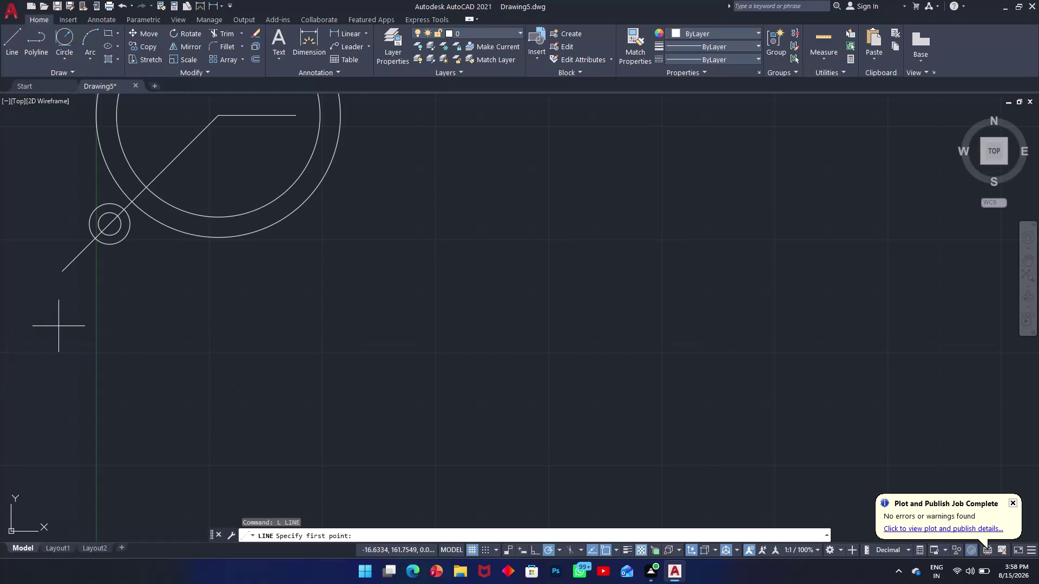
Pan the view to centre the circles, abandoning a stray line start.
middle_drag(59, 325, 274, 331)
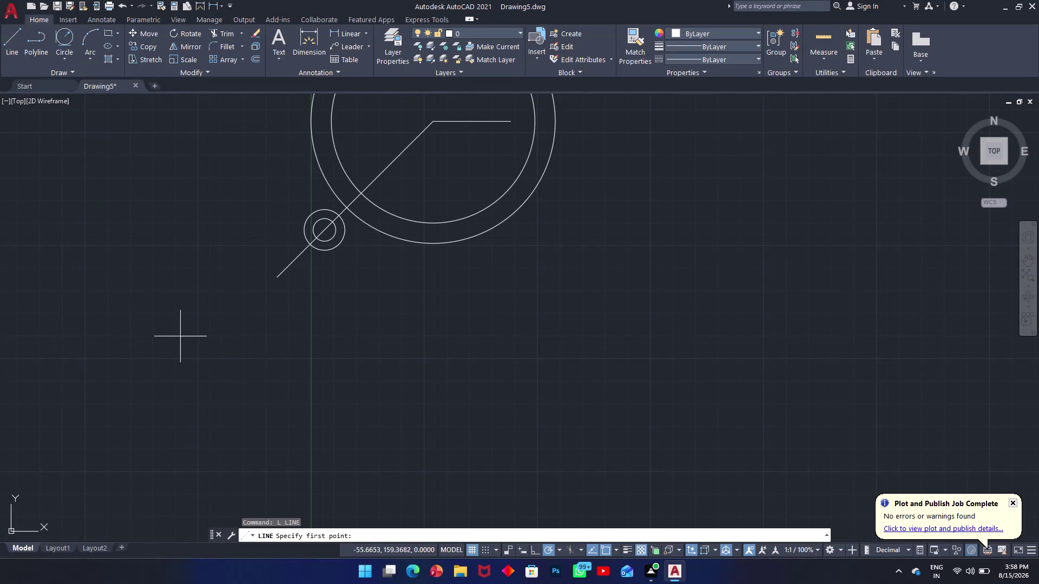
click(244, 302)
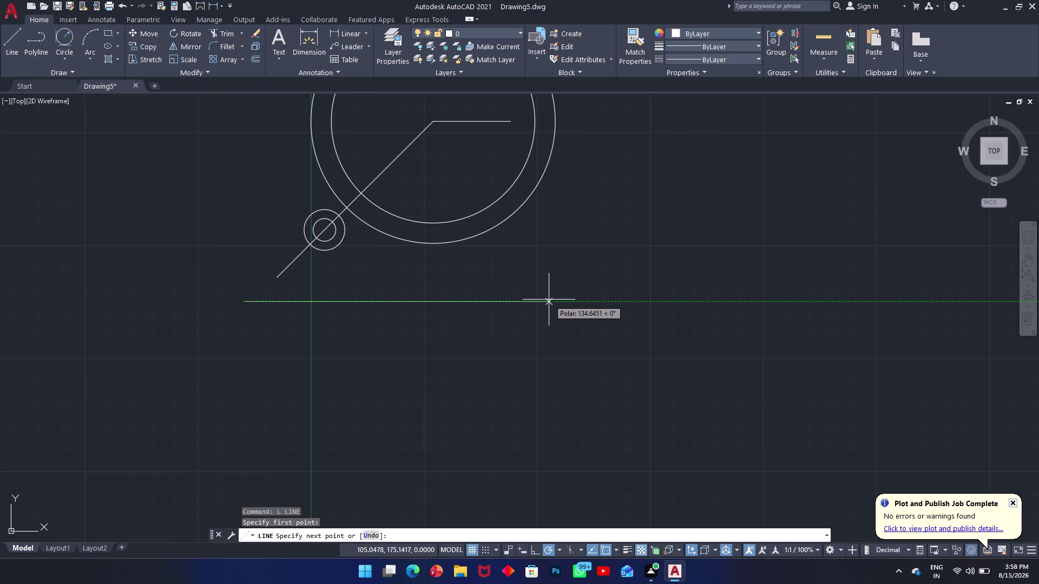
key(Escape)
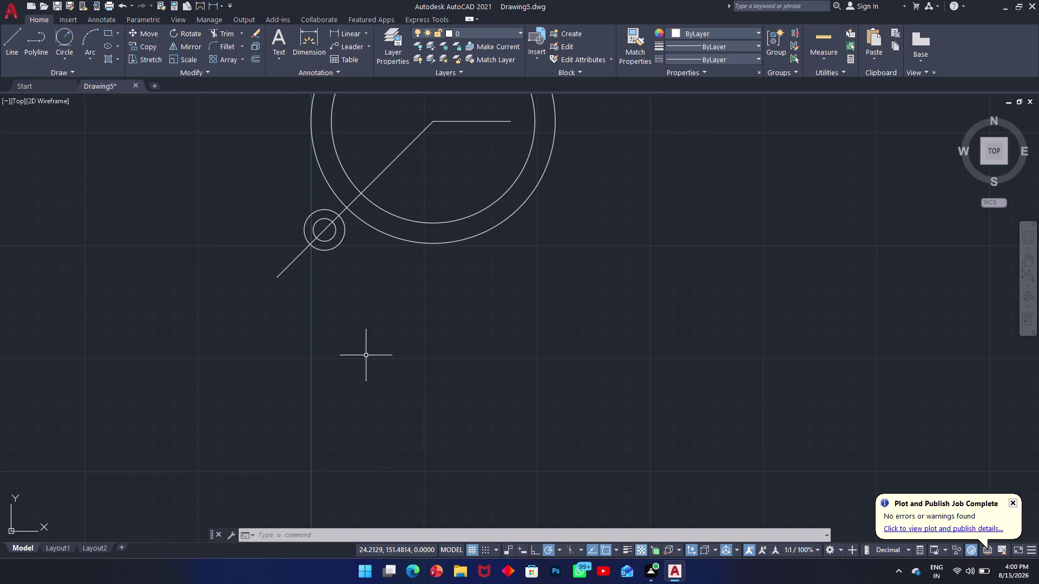
scroll(down, 3)
middle_drag(491, 329, 515, 487)
scroll(up, 3)
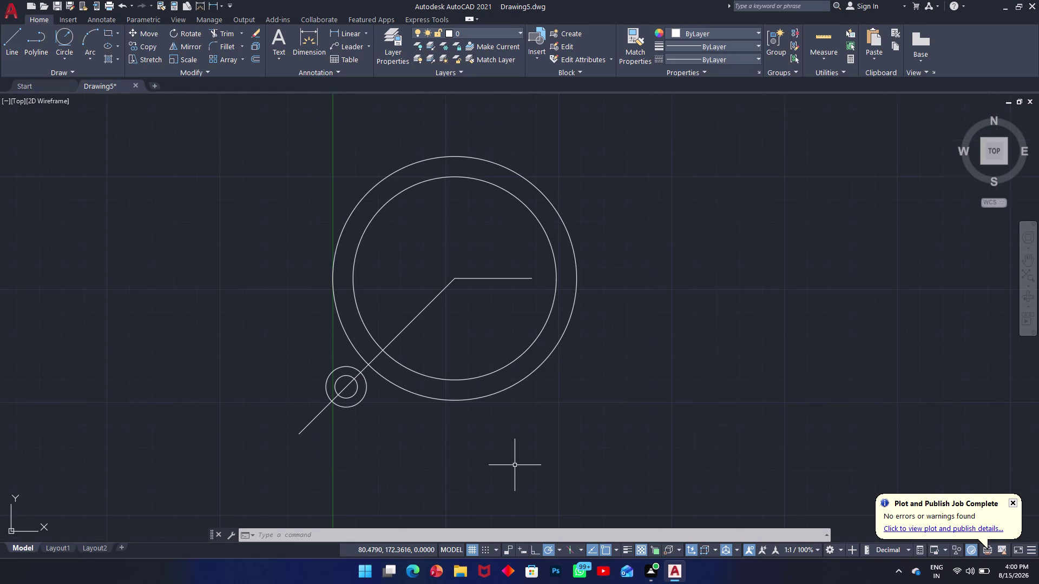
Start a line at the outer circle's left edge with Ortho on, then cancel it.
text(l)
key(space)
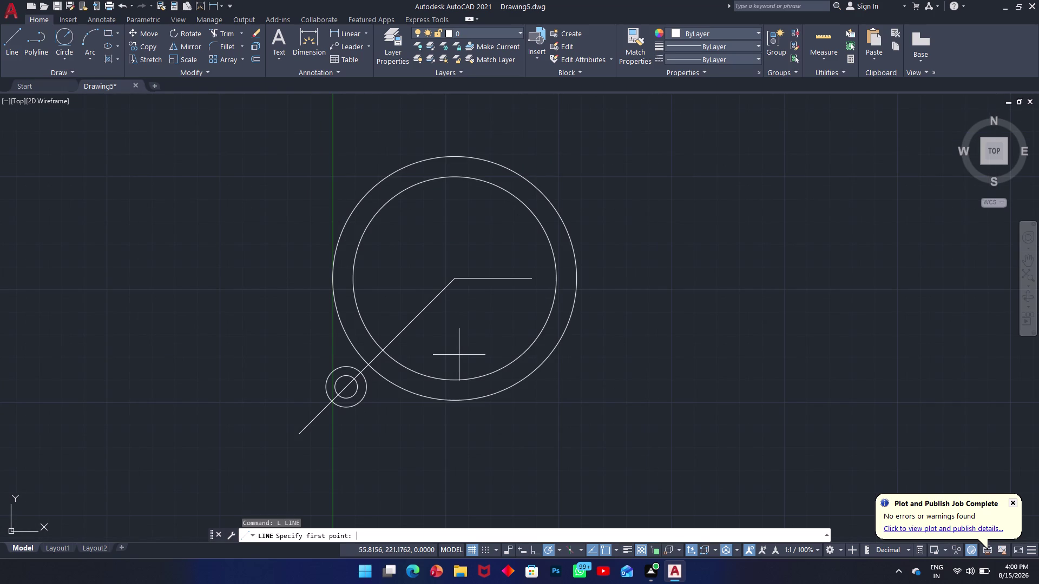
click(333, 279)
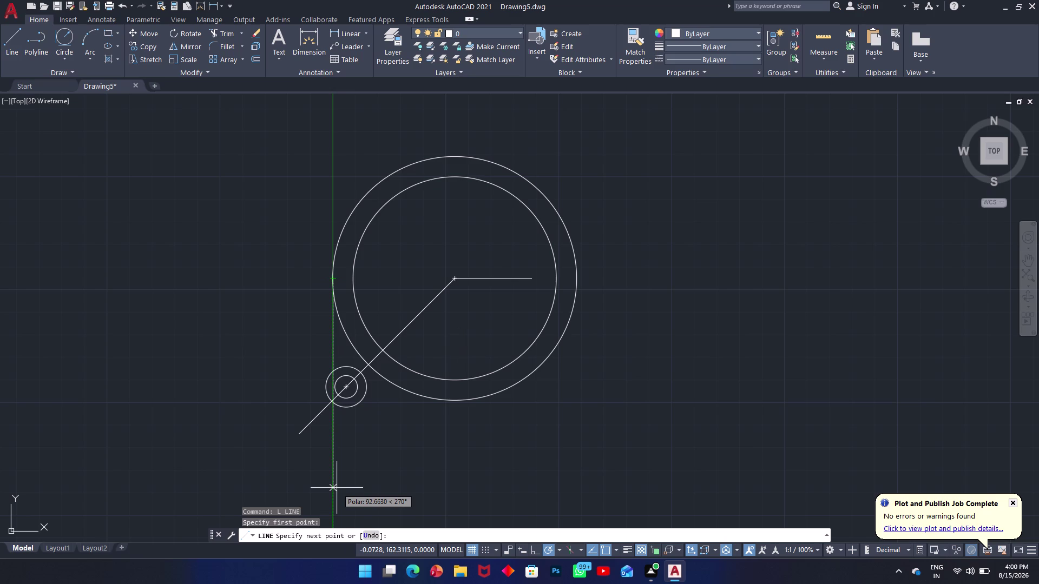
key(F8)
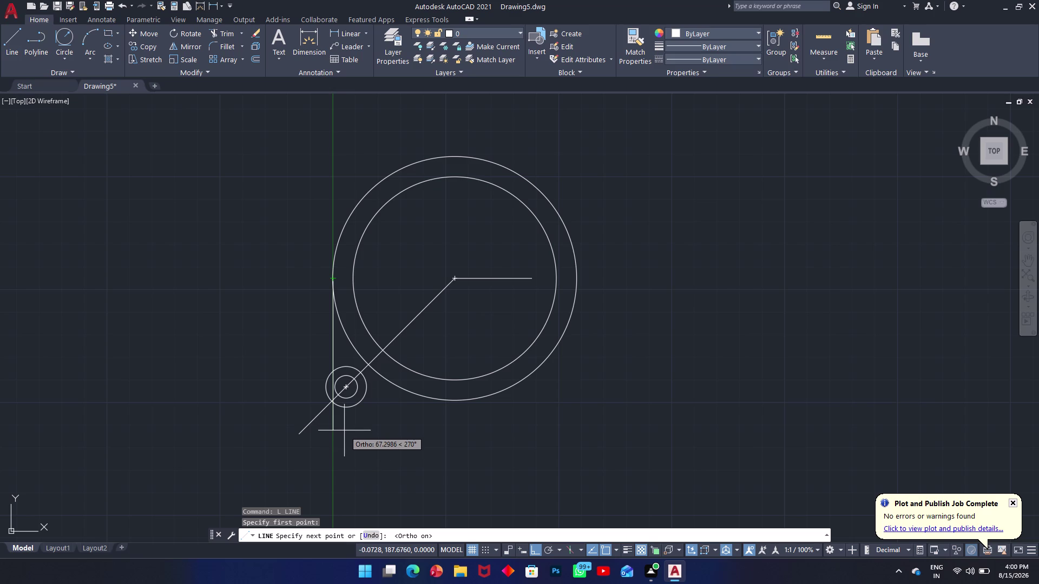
key(Escape)
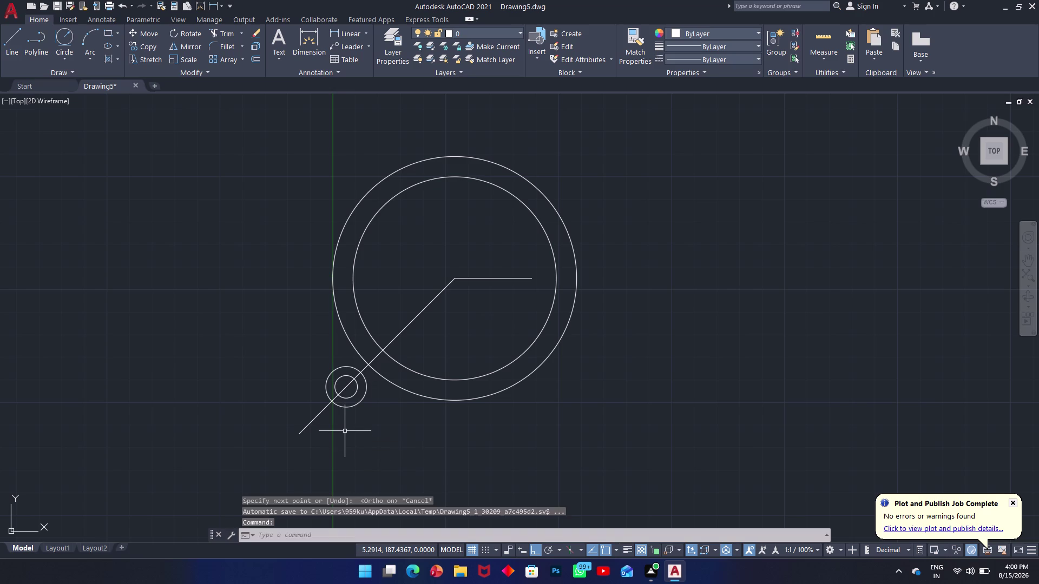
Retry starting the line near the circles' centre several times, then cancel.
key(space)
key(space)
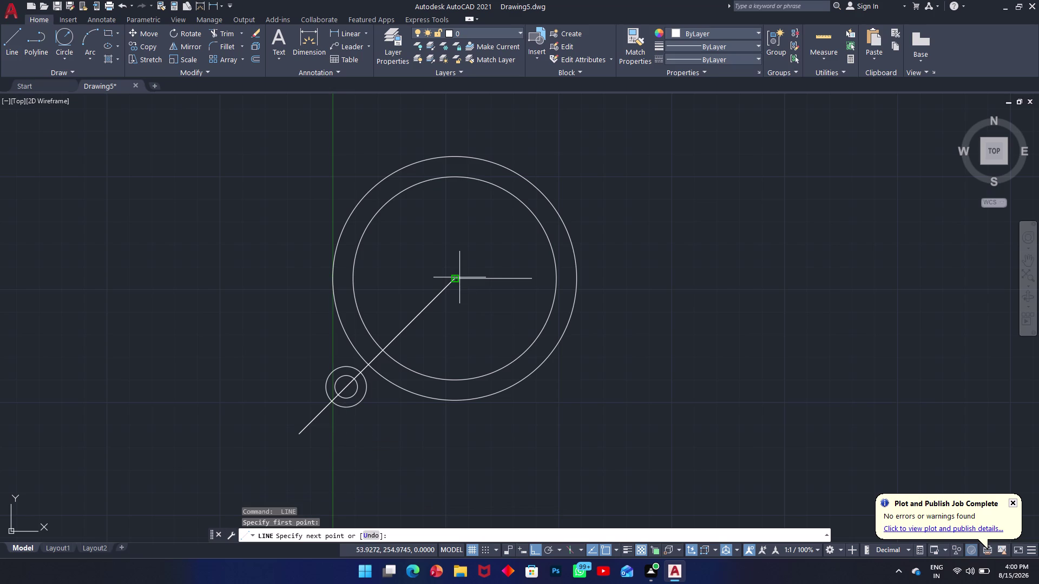
key(Escape)
key(space)
text(b)
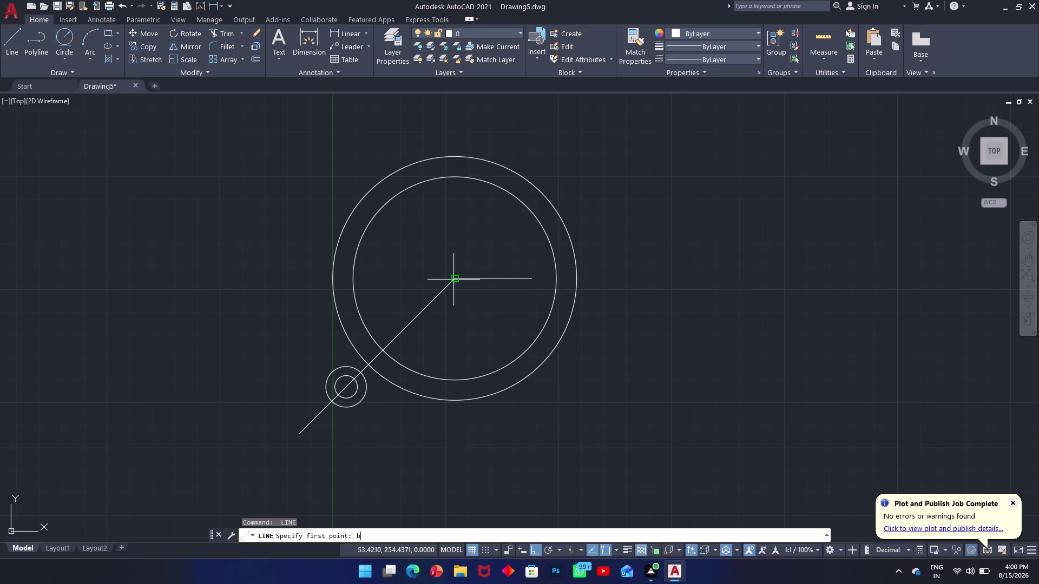
click(453, 279)
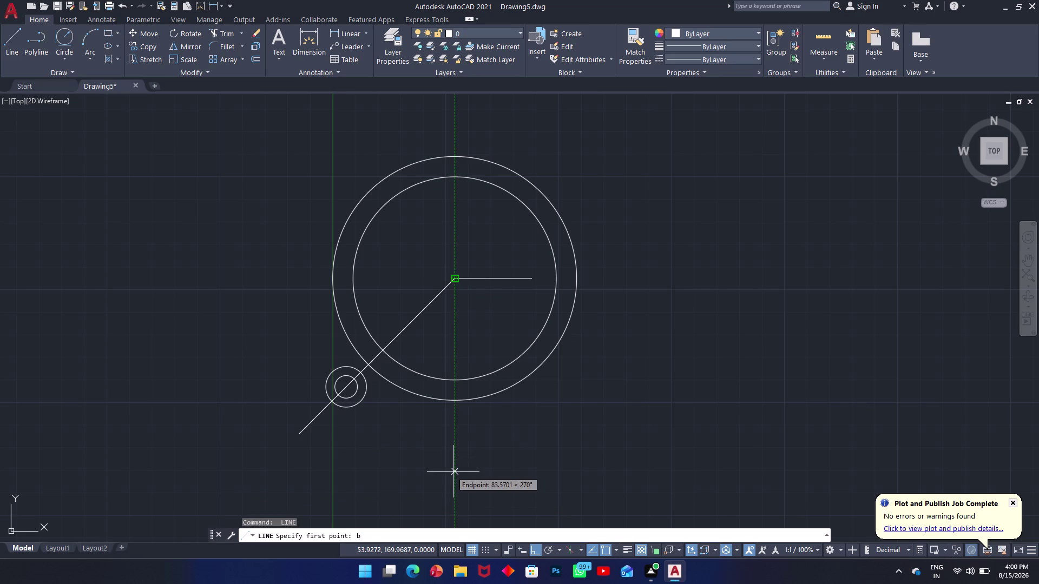
click(456, 278)
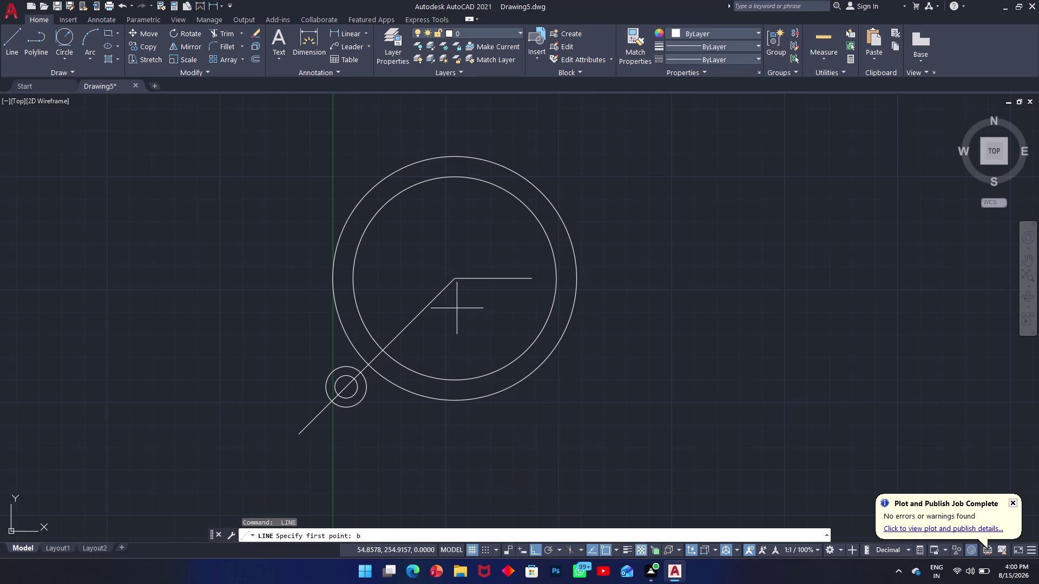
click(458, 277)
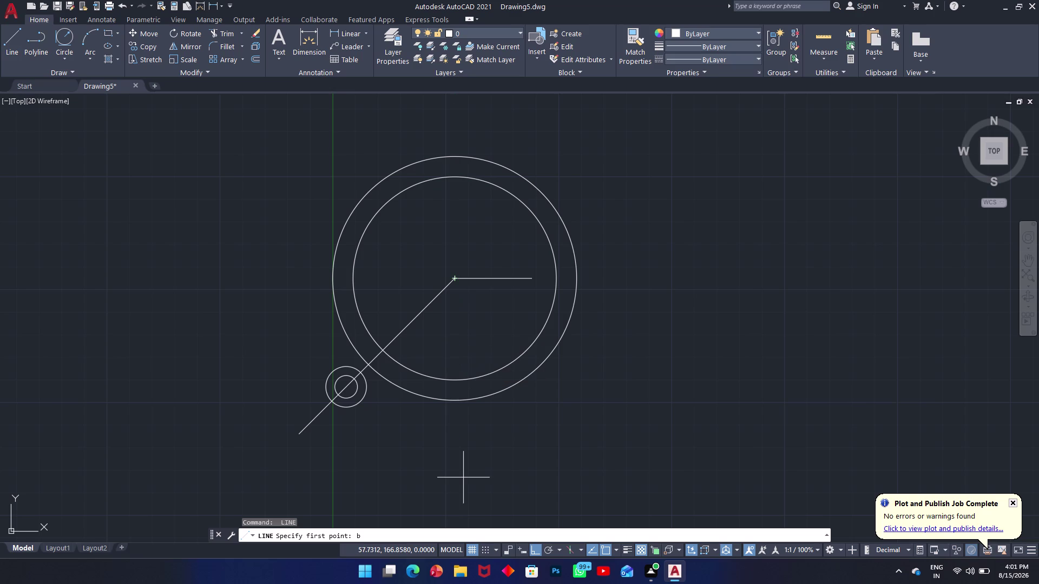
click(456, 276)
key(Escape)
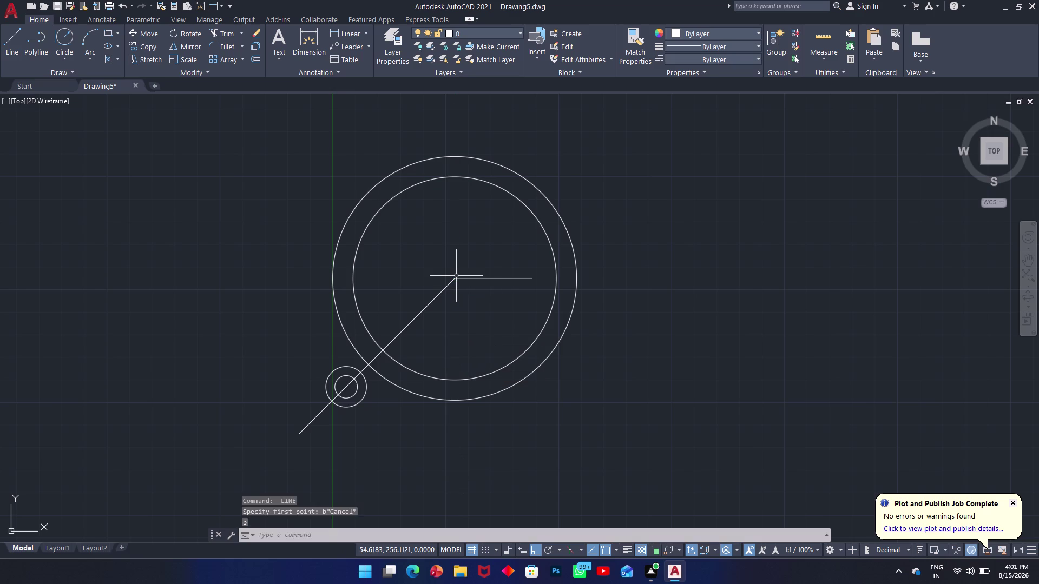
Draw a 76-unit vertical line straight down from the circles' centre.
key(space)
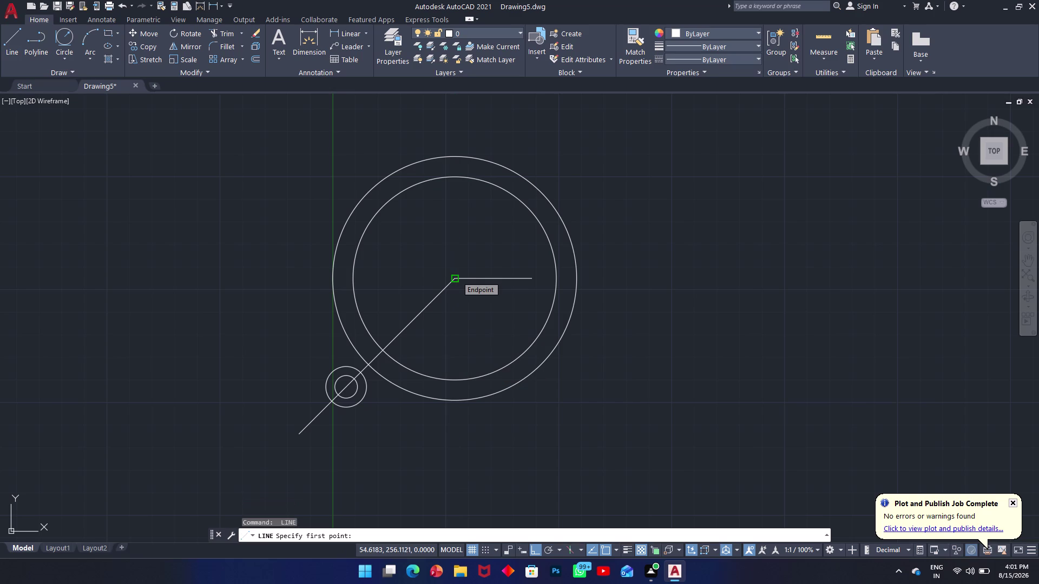
click(456, 280)
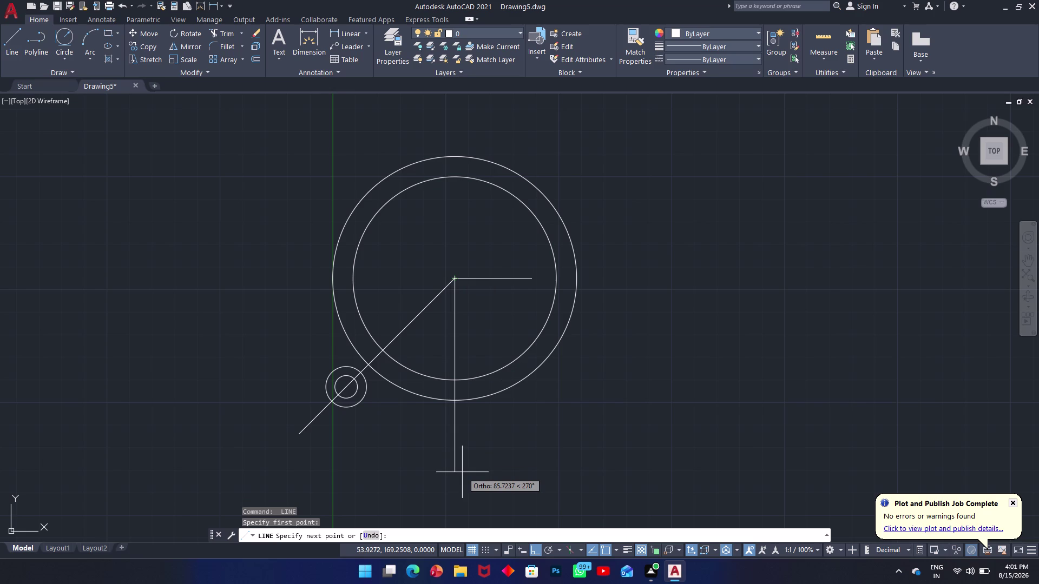
text(7)
text(6)
key(Return)
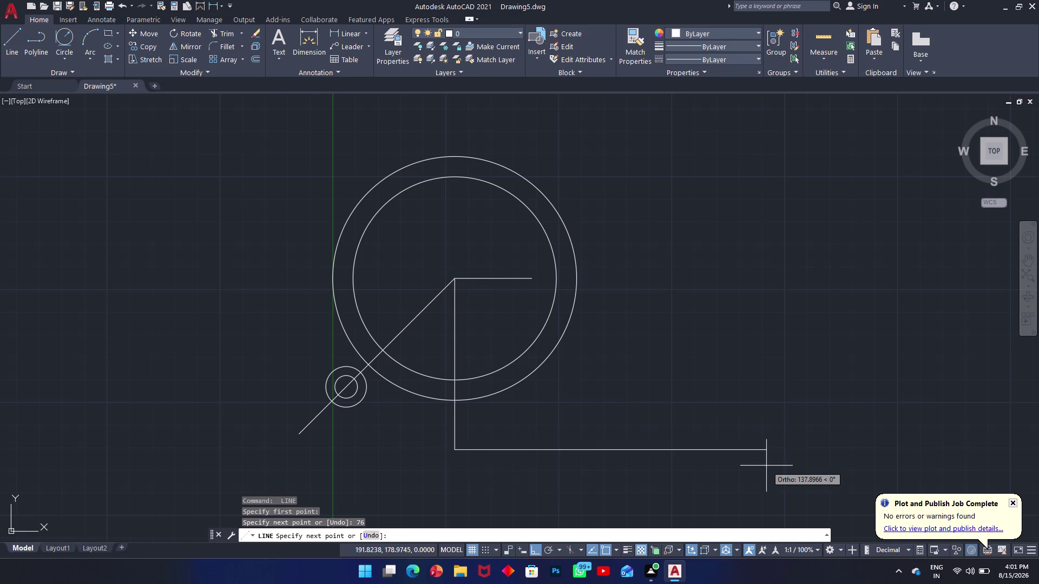
key(Escape)
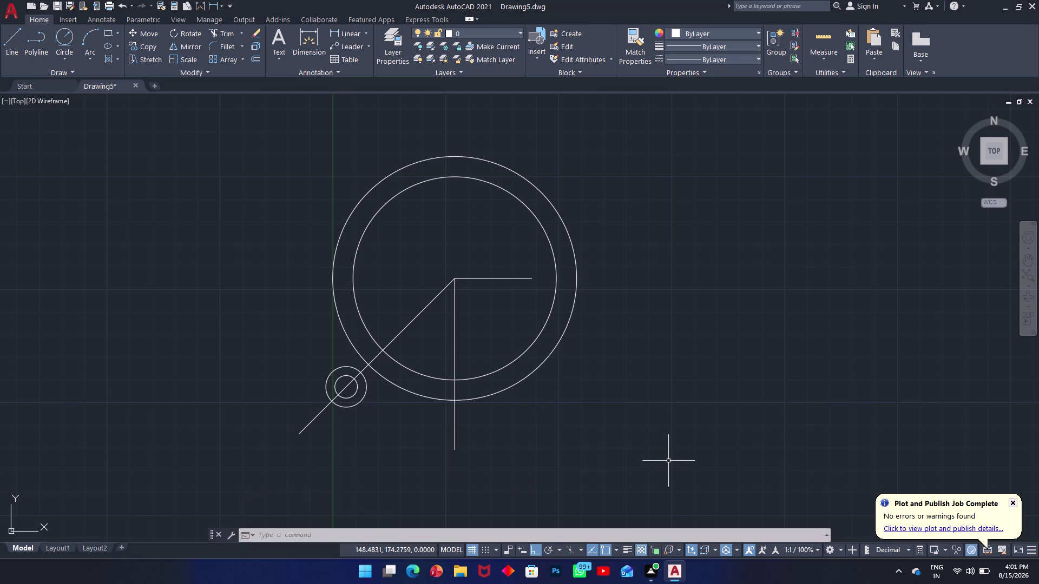
Start a rectangle right of the circles, sized by dimensions.
text(re)
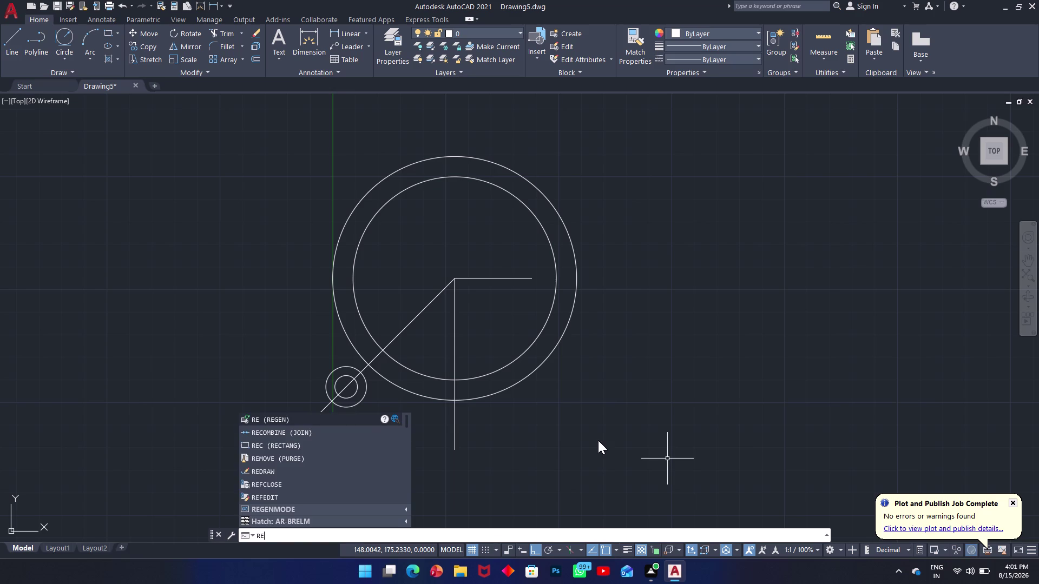
text(c)
key(space)
click(687, 370)
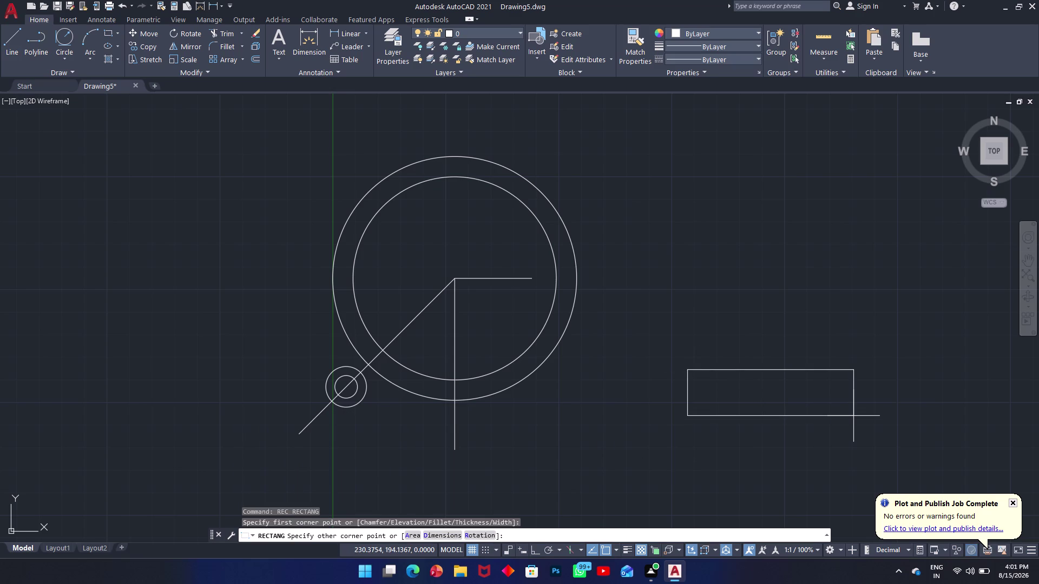
text(d)
key(space)
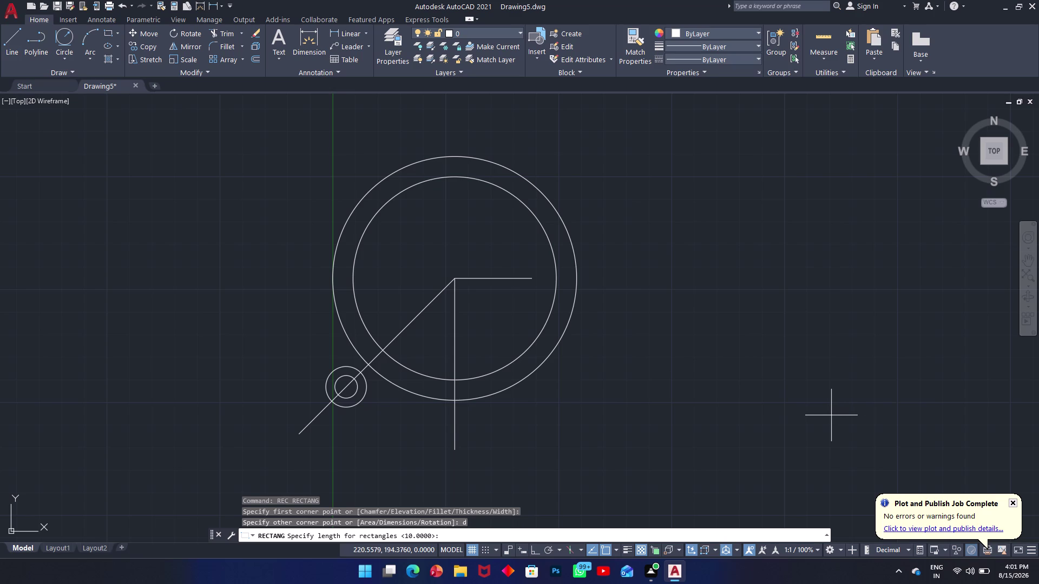
Give the rectangle length 178 and width 16, place it, and pan to view it.
text(17)
text(8)
key(Return)
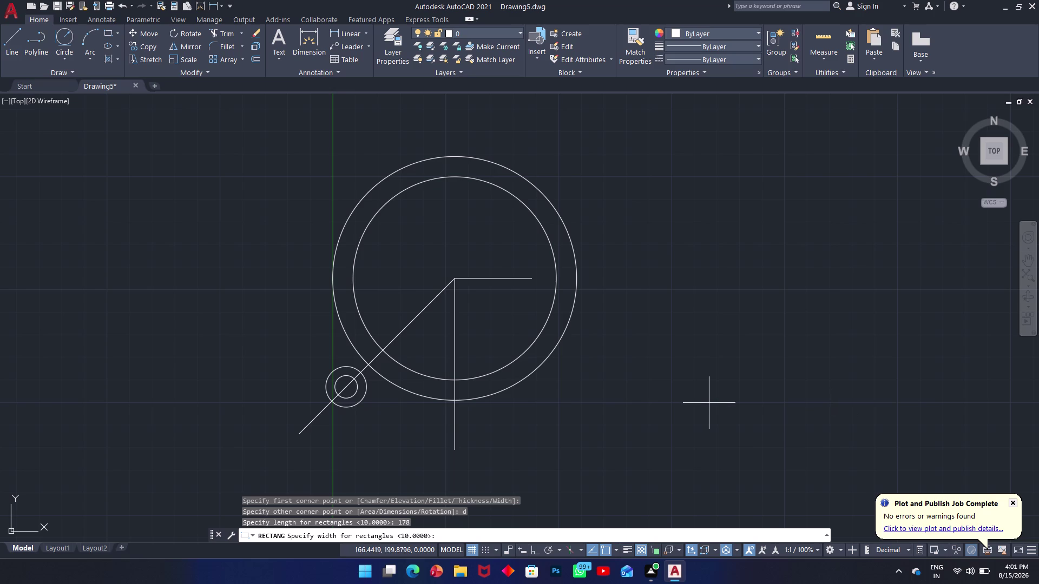
text(16)
key(Return)
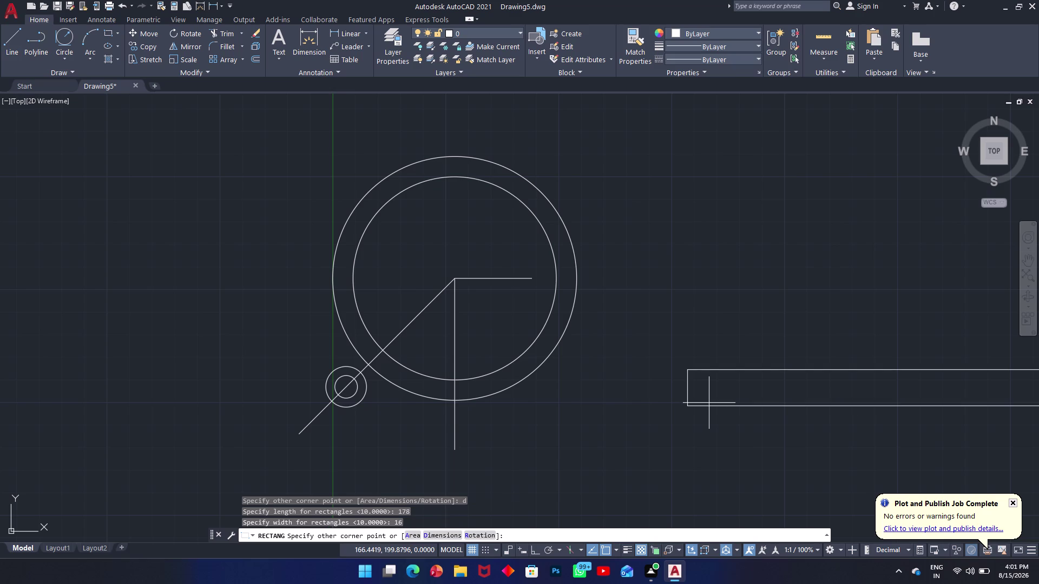
click(773, 394)
middle_drag(752, 333, 612, 312)
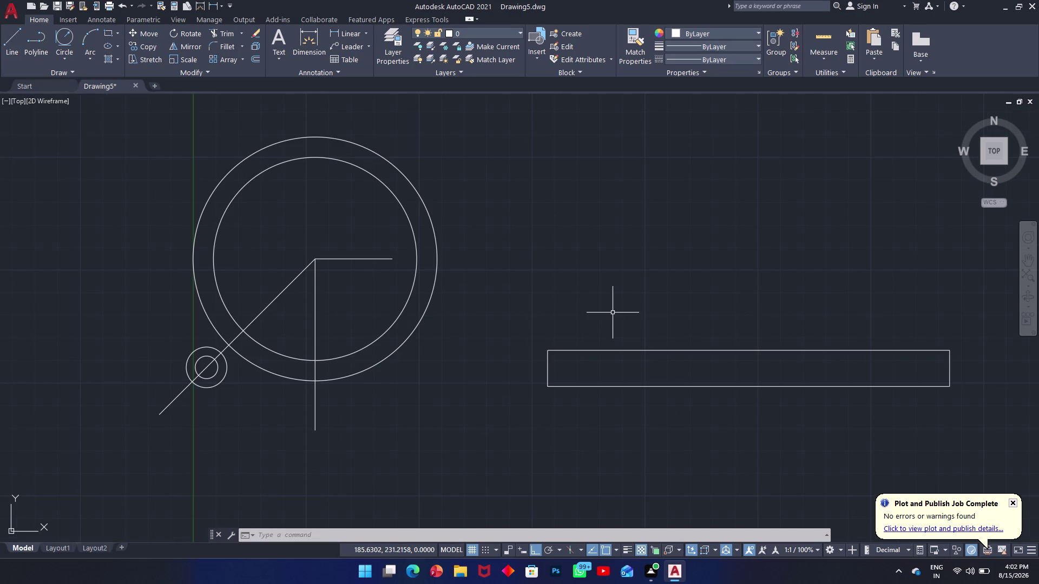
click(992, 310)
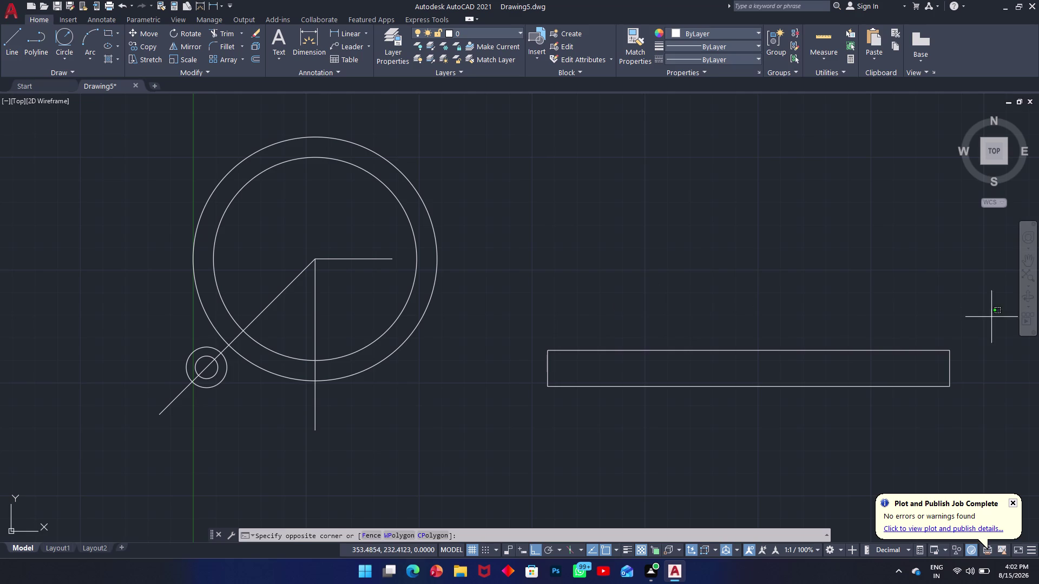
Move the 178 by 16 rectangle by its bottom midpoint to the vertical line's lower end.
click(499, 420)
text(m)
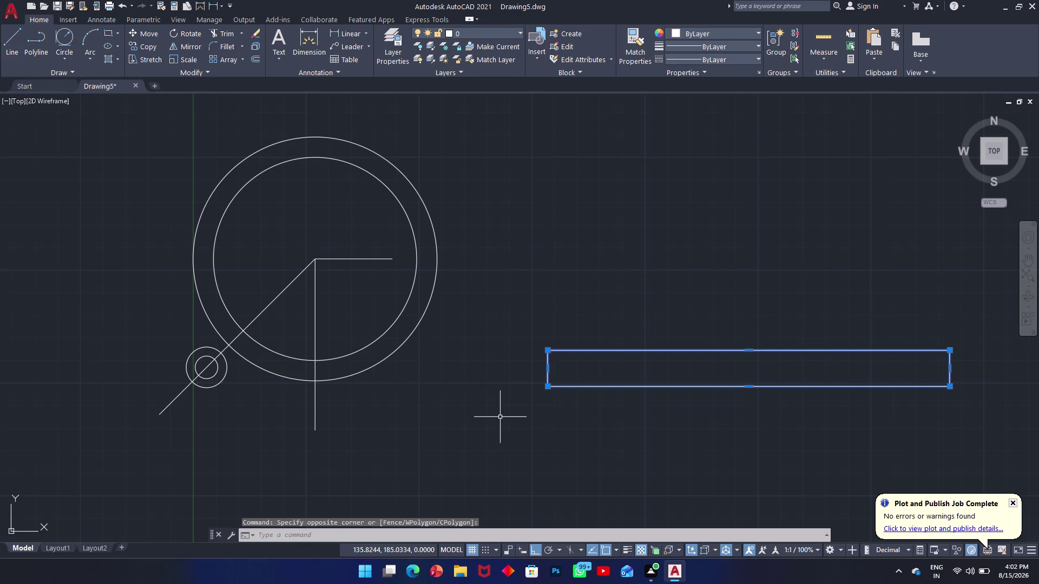
key(space)
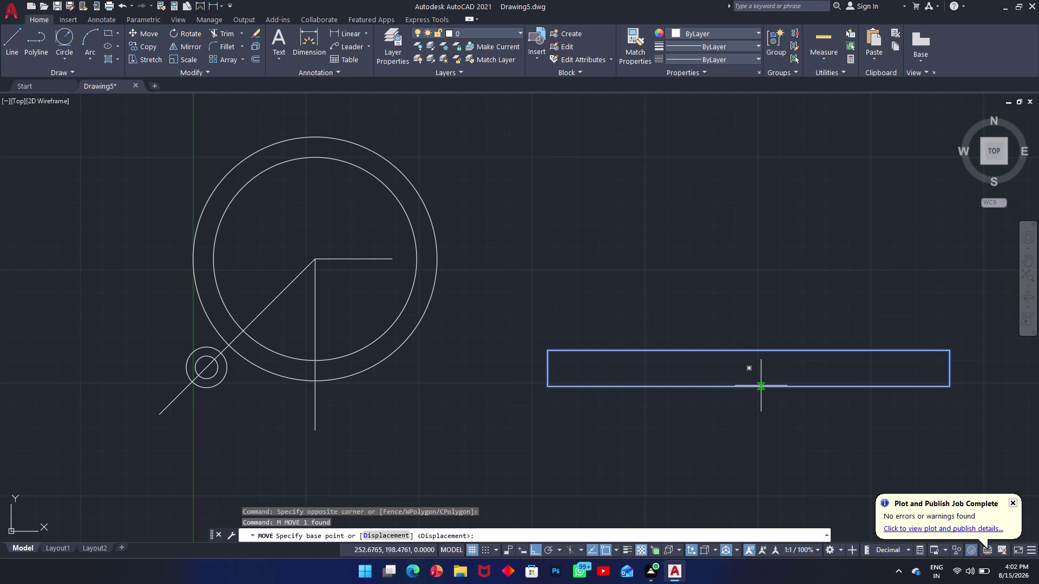
click(749, 387)
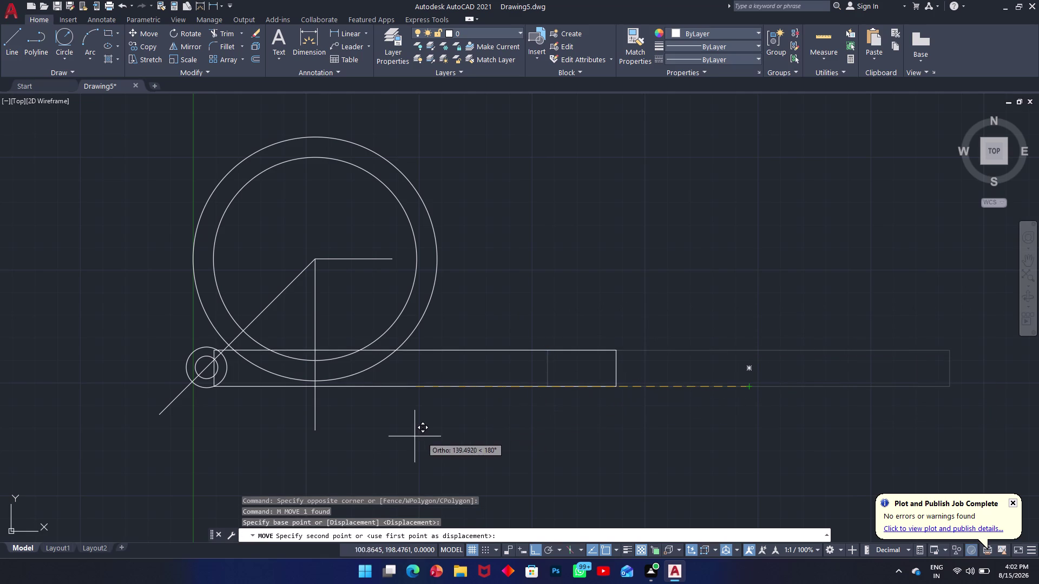
click(313, 429)
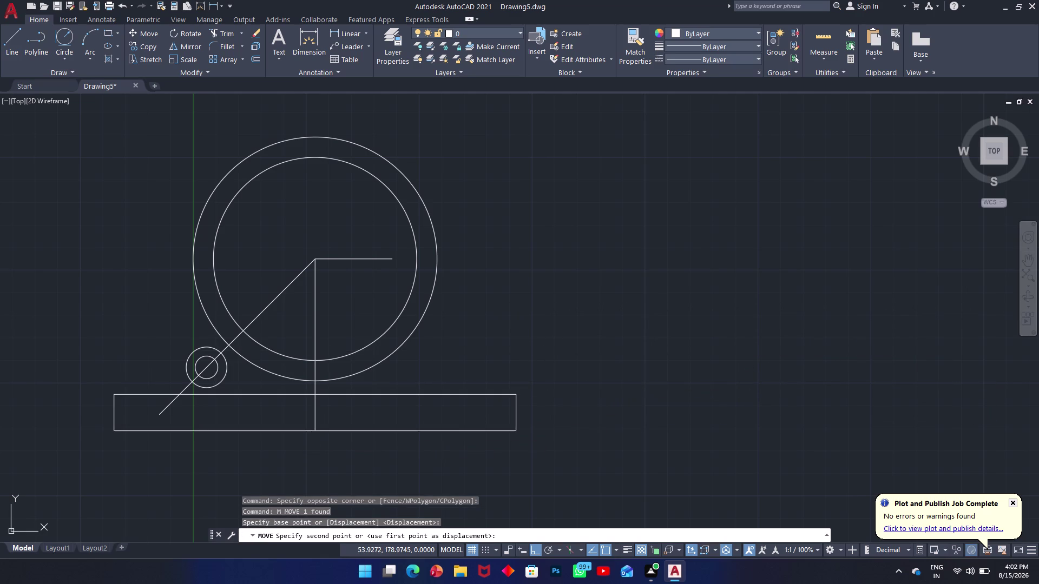
key(Escape)
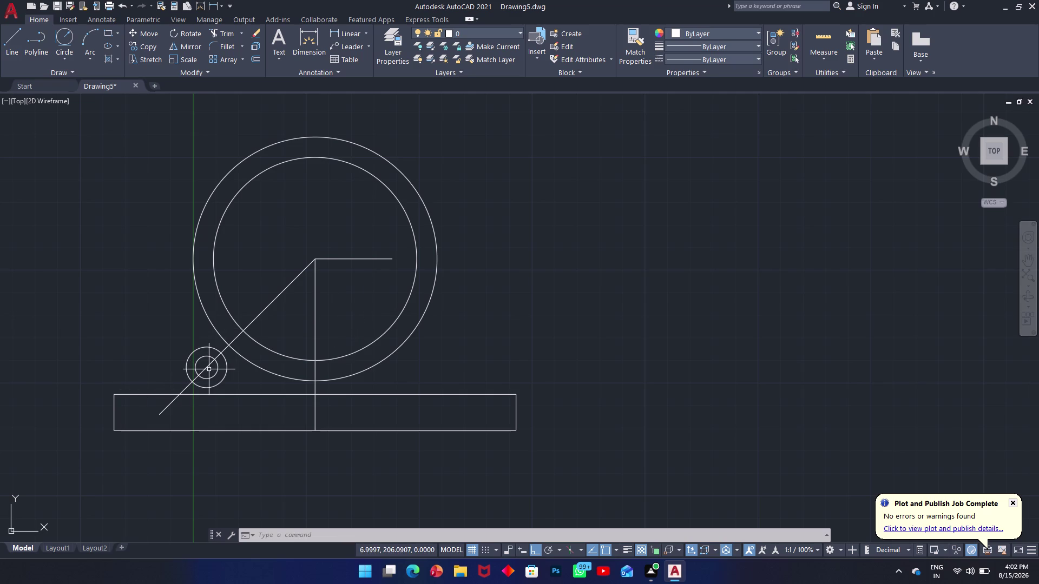
click(230, 371)
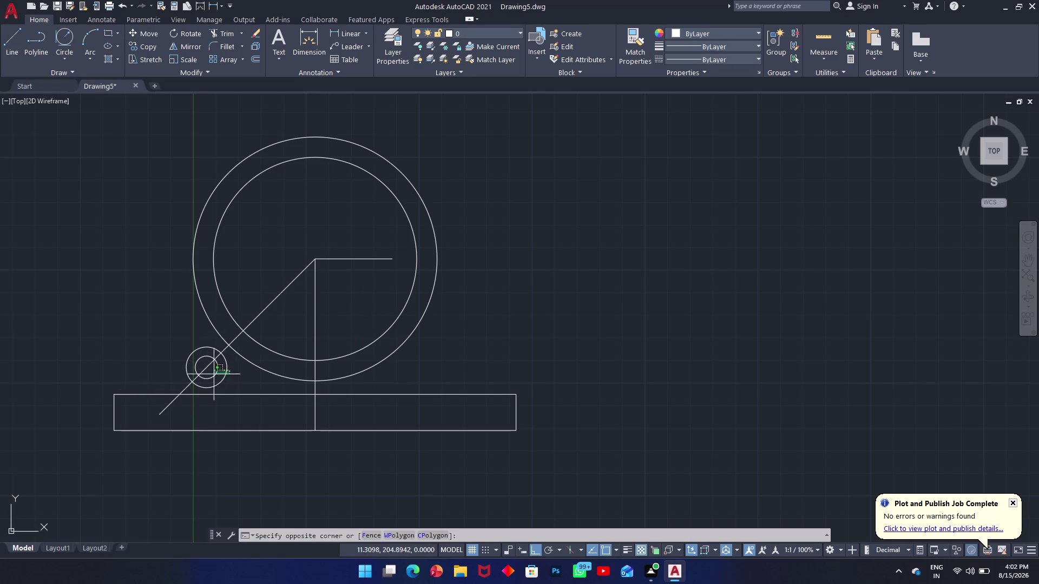
Move the small concentric circles to the right, clear of the large circles.
click(208, 379)
text(m)
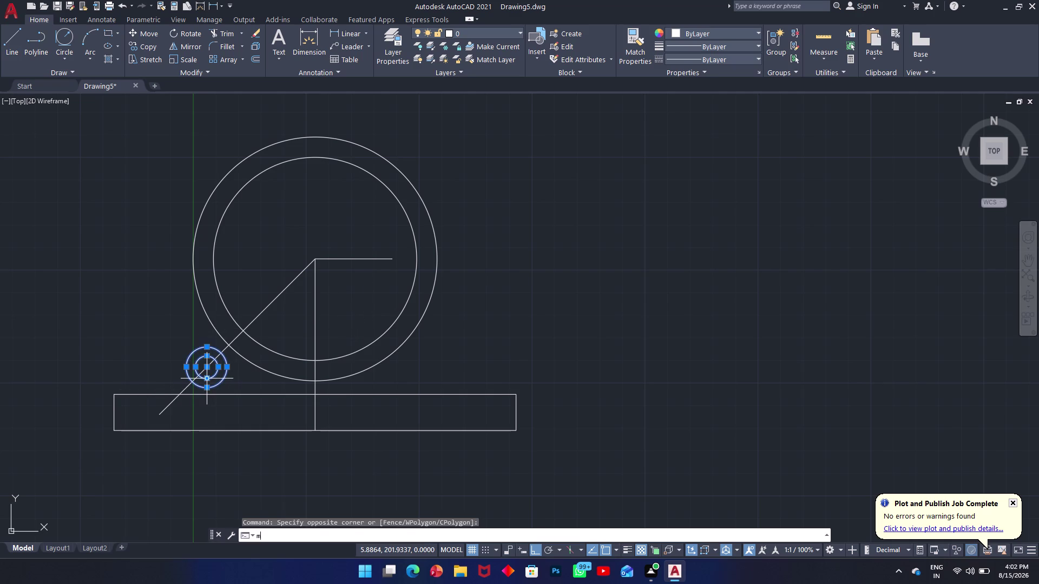
key(space)
click(206, 364)
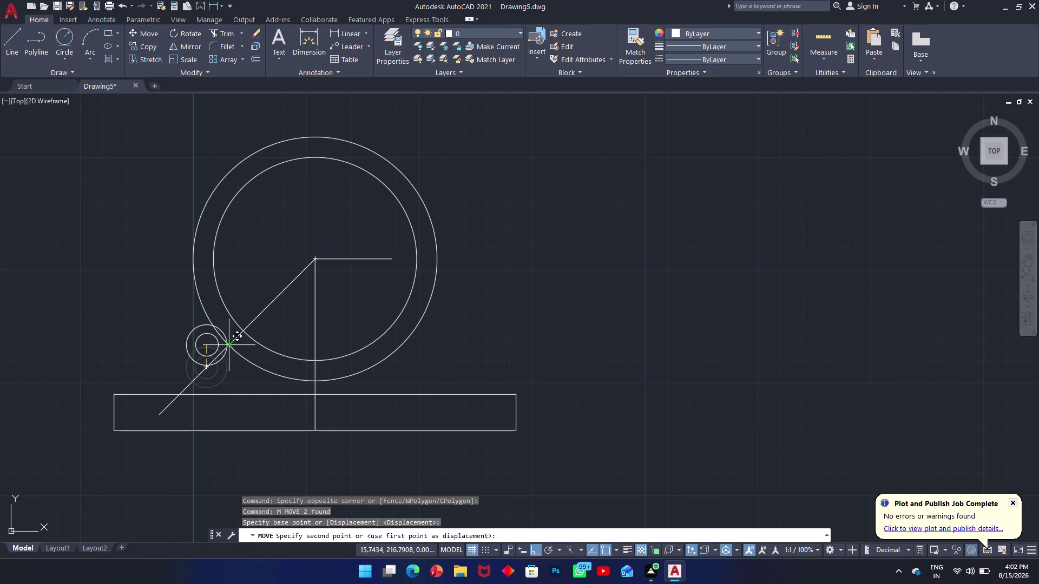
click(623, 315)
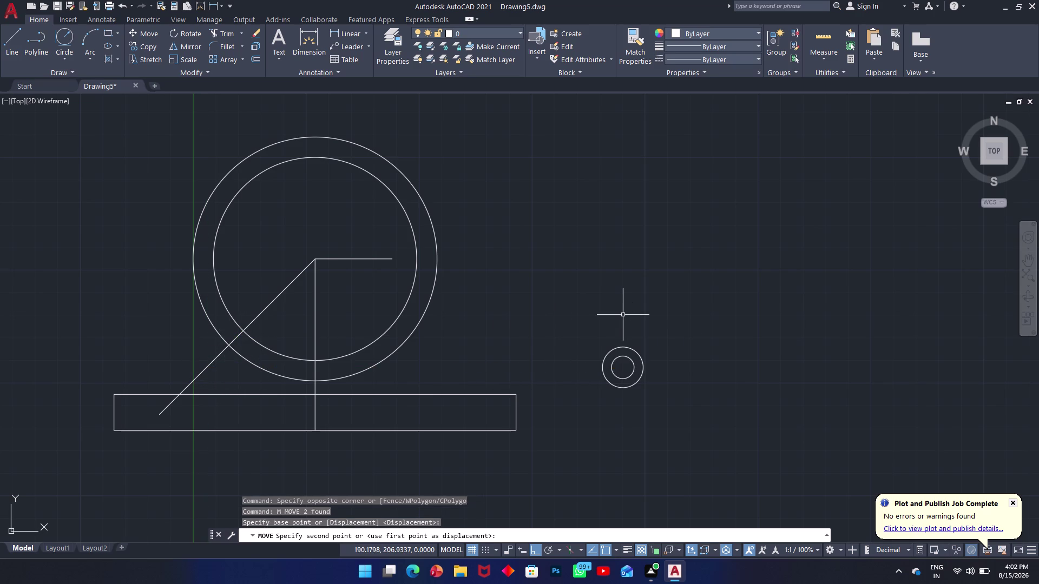
key(Escape)
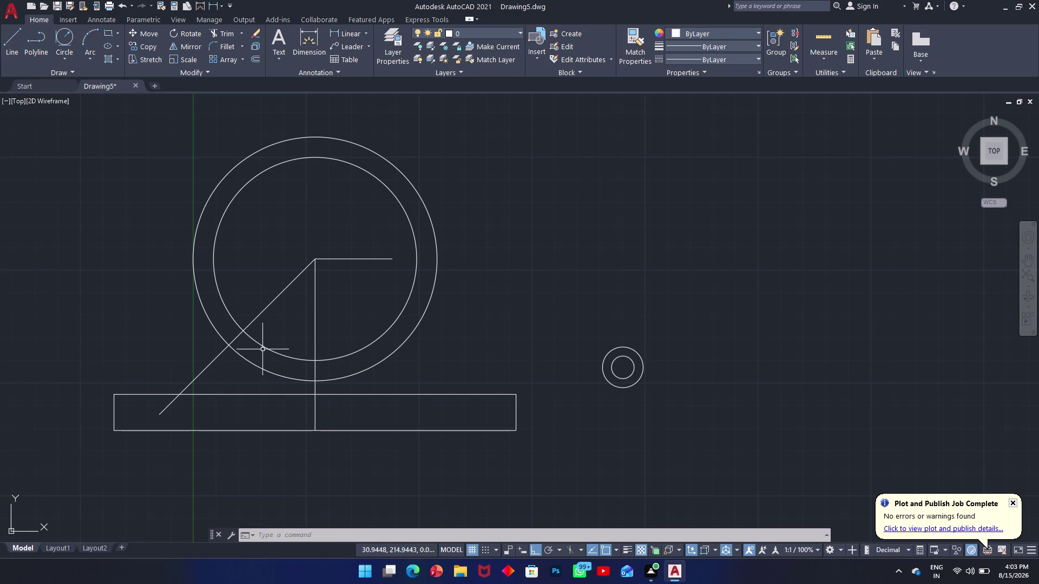
middle_drag(267, 255, 277, 414)
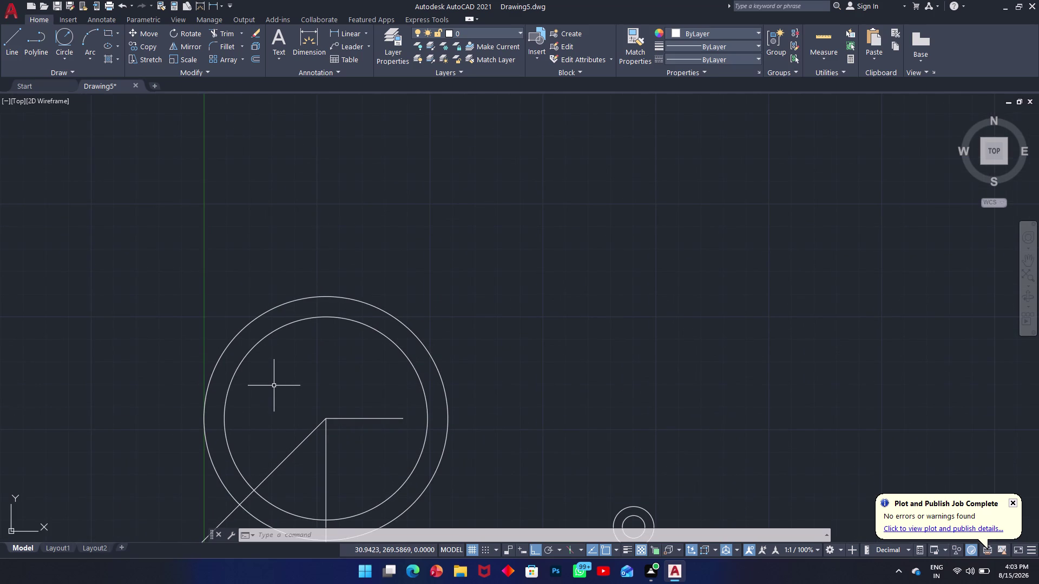
Draw a 76-unit vertical line straight up from the large circles' centre.
text(l)
key(space)
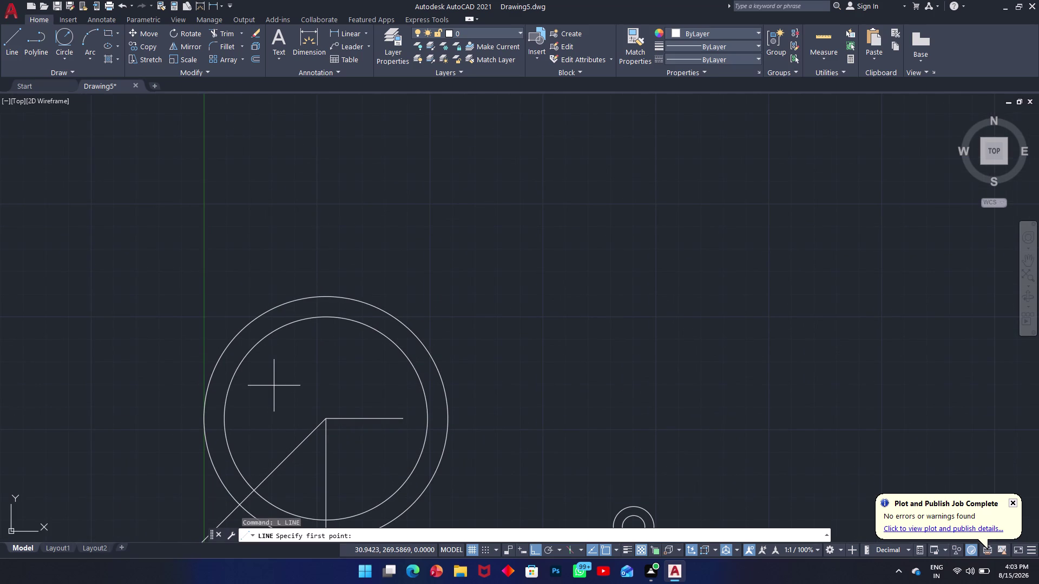
drag(325, 419, 323, 412)
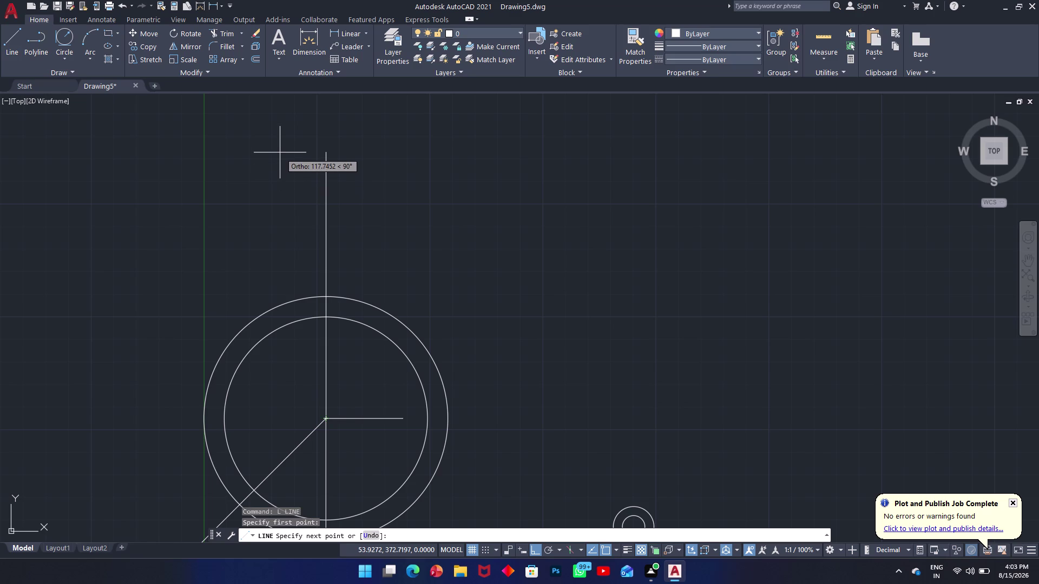
text(76)
key(Return)
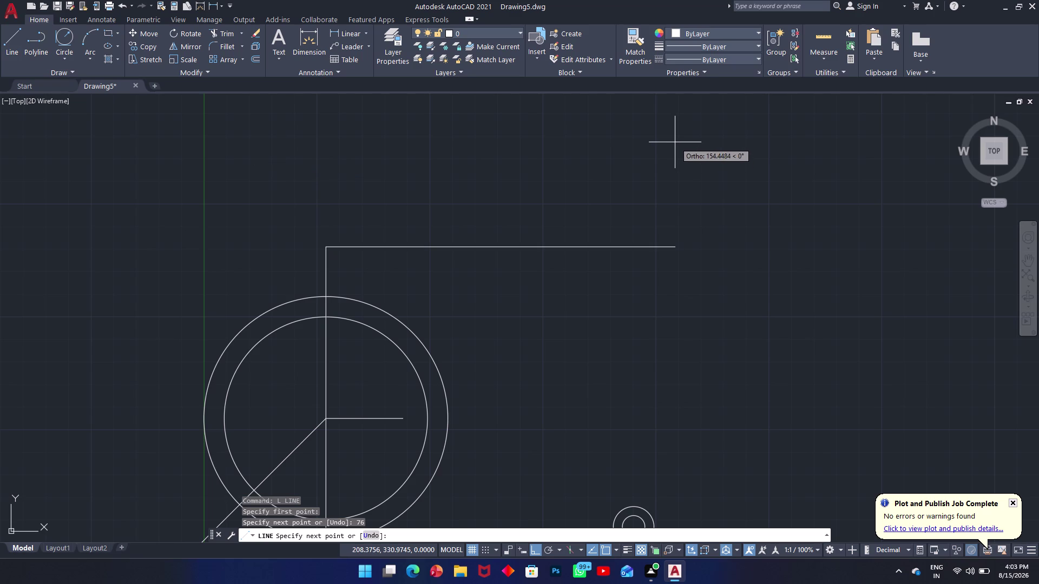
key(Escape)
Abandon a mistyped rectangle command.
text(r)
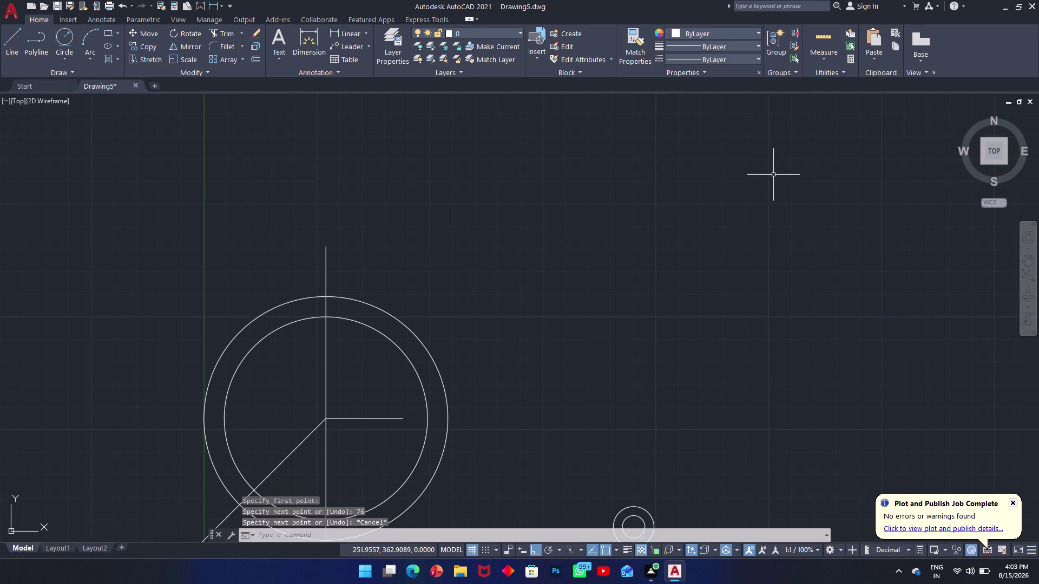
text(e)
text(c c)
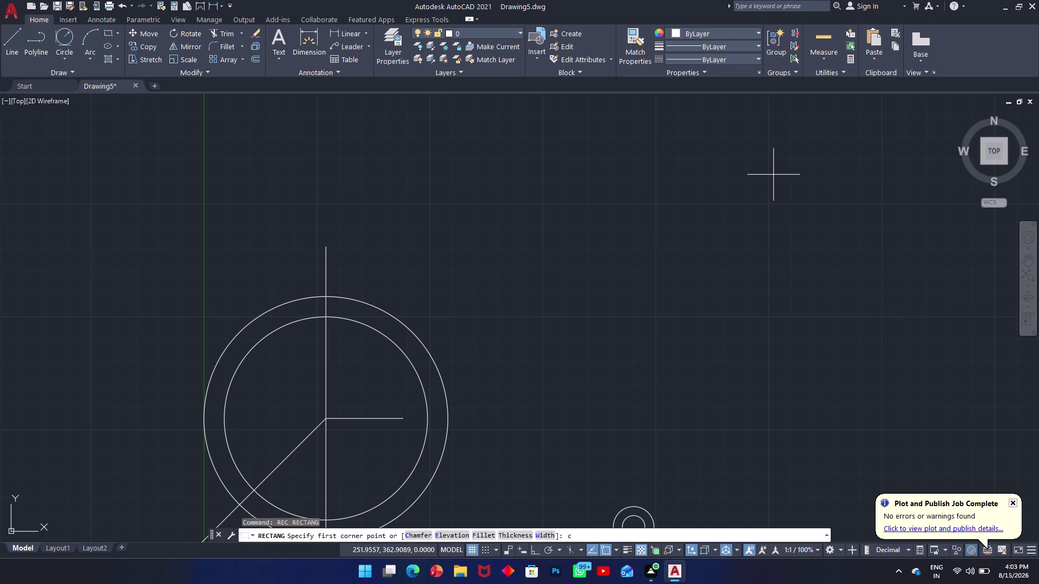
click(659, 212)
key(Escape)
Start a rectangle with length 134 and width 10.
text(re)
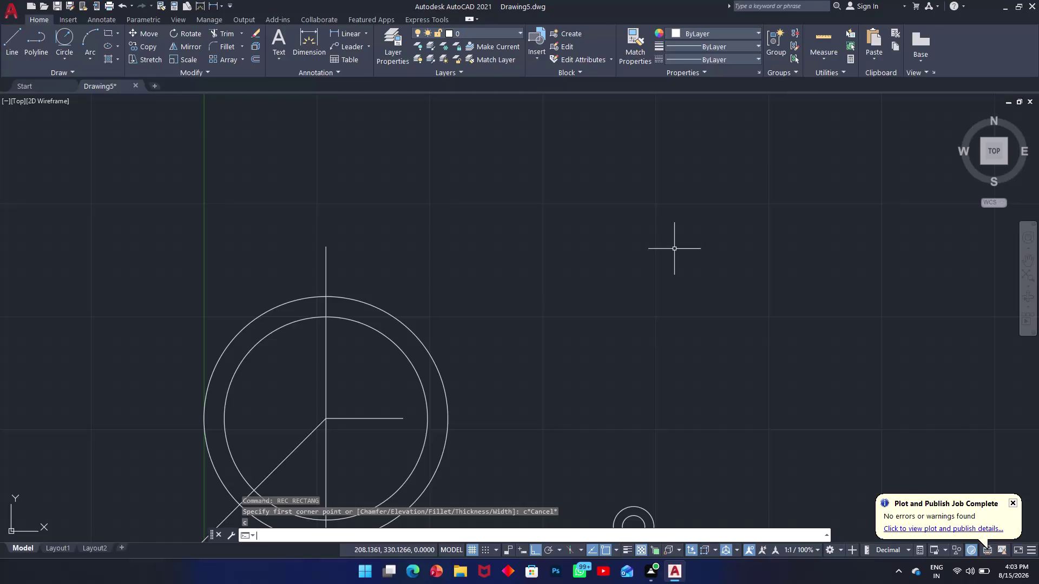
text(c)
key(space)
click(610, 248)
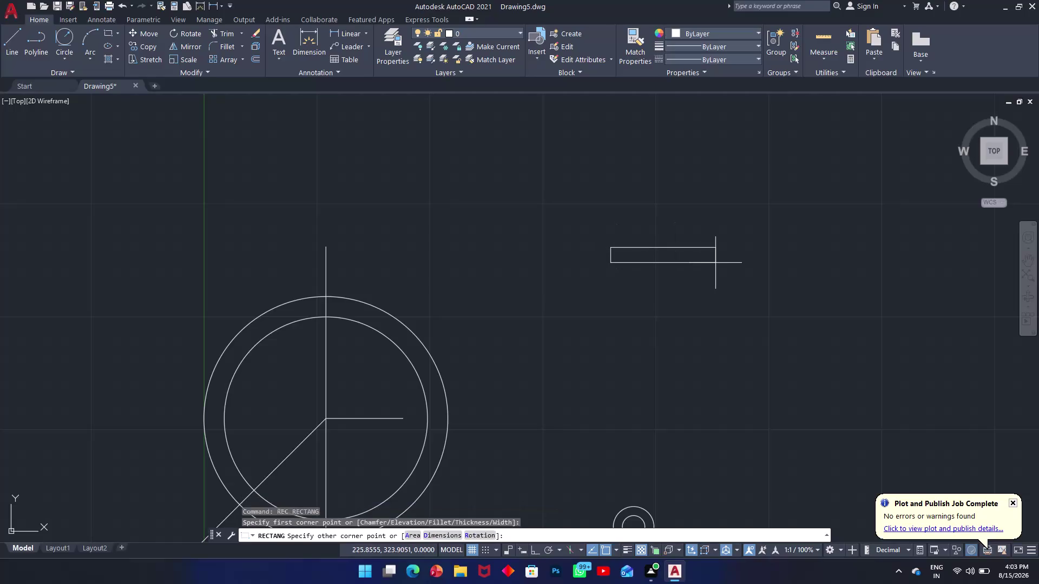
text(d)
key(space)
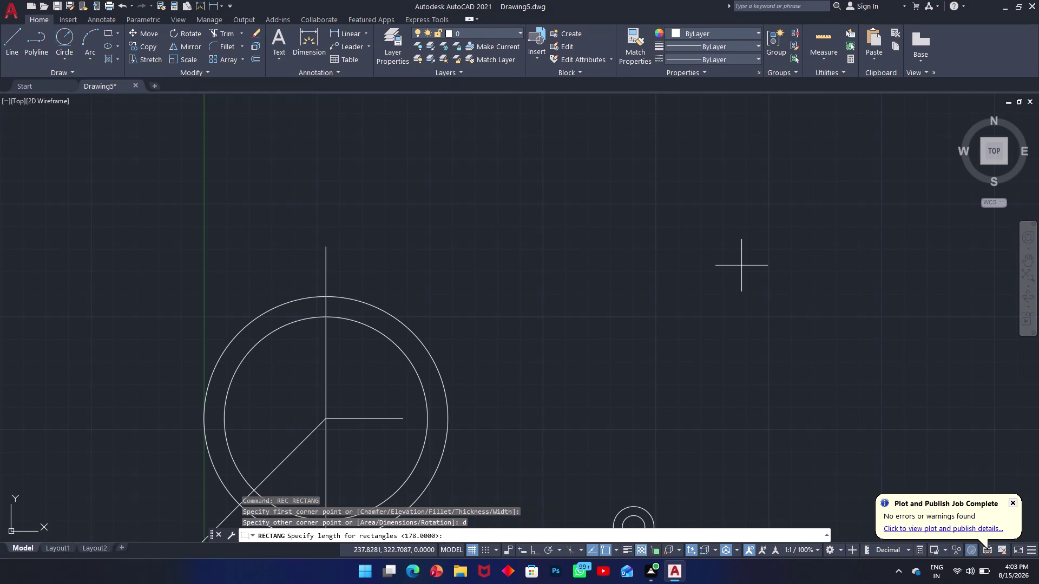
text(134)
key(Return)
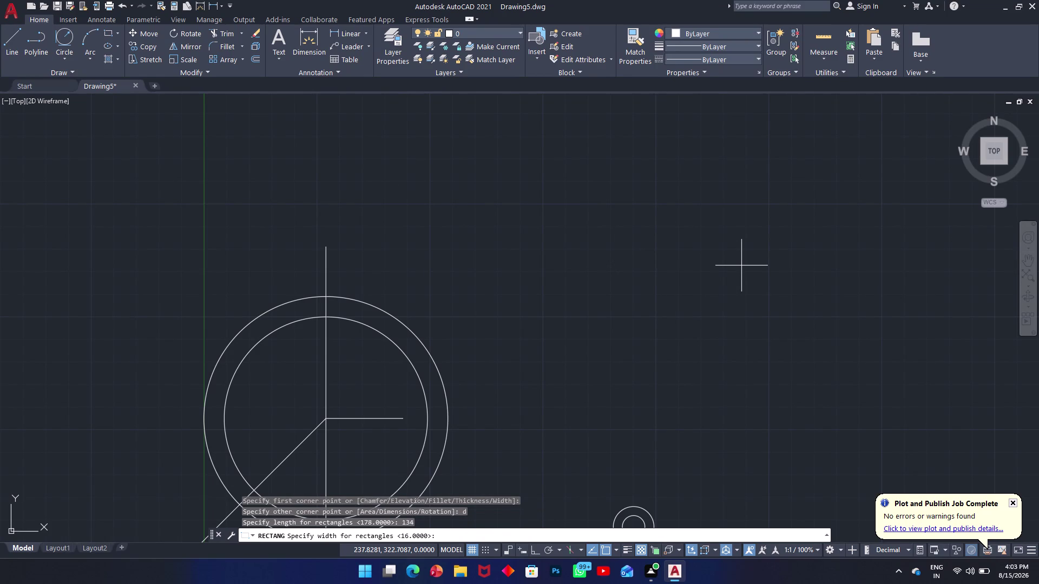
text(10)
key(Return)
Place the 134 by 10 rectangle right of the circles and select it.
key(period)
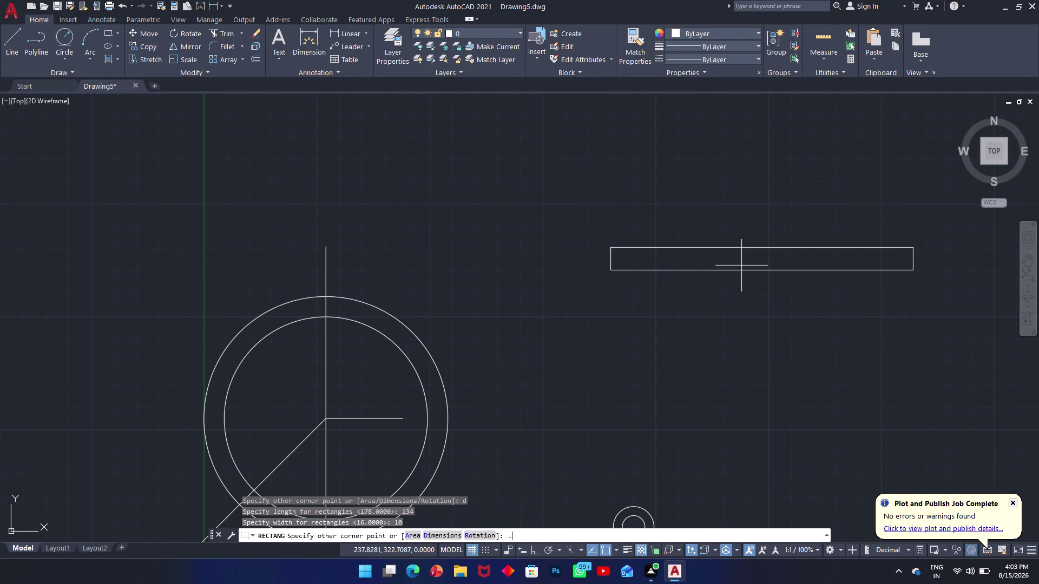
click(750, 289)
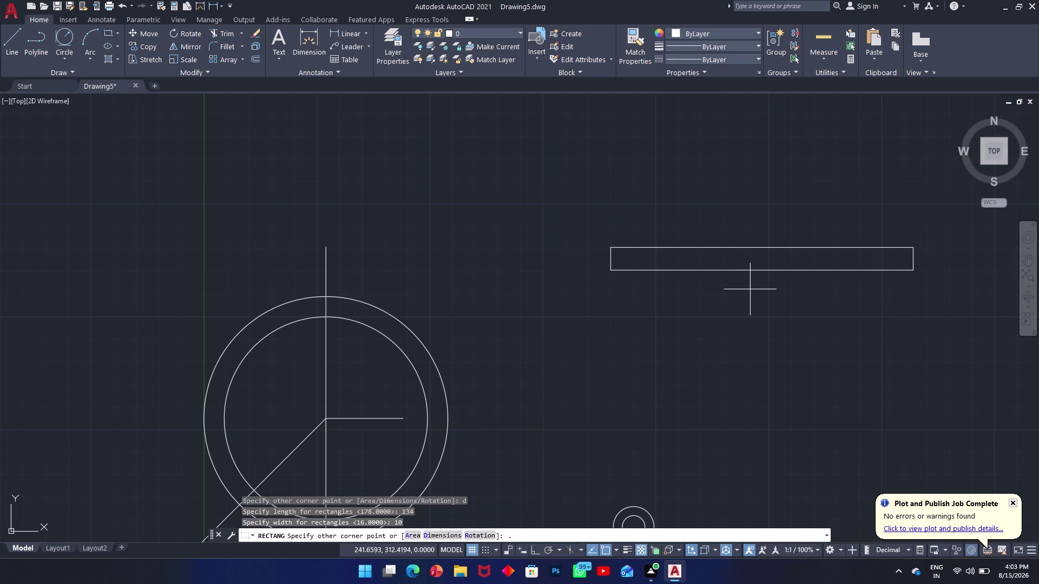
click(882, 206)
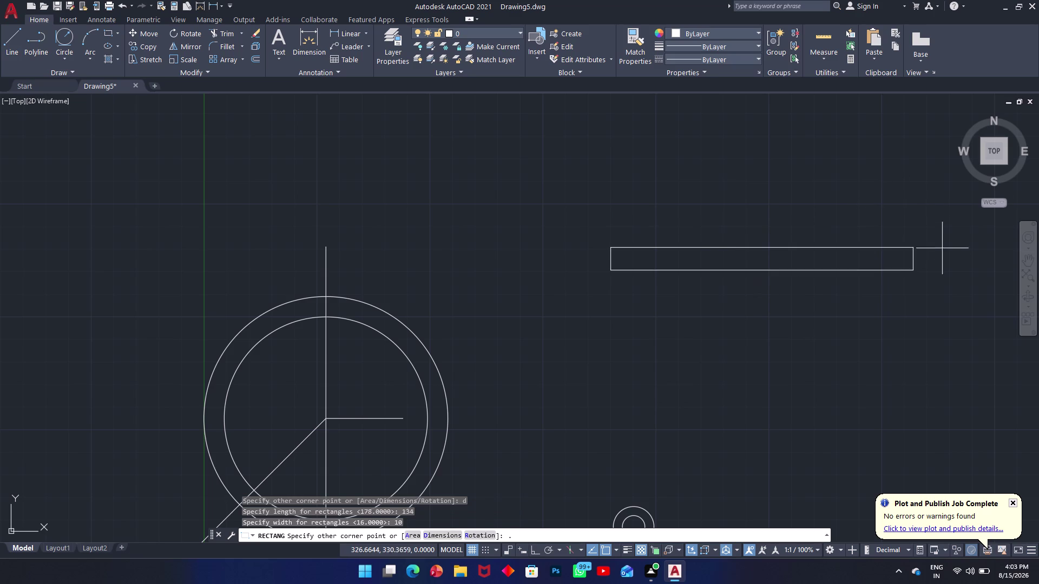
click(877, 225)
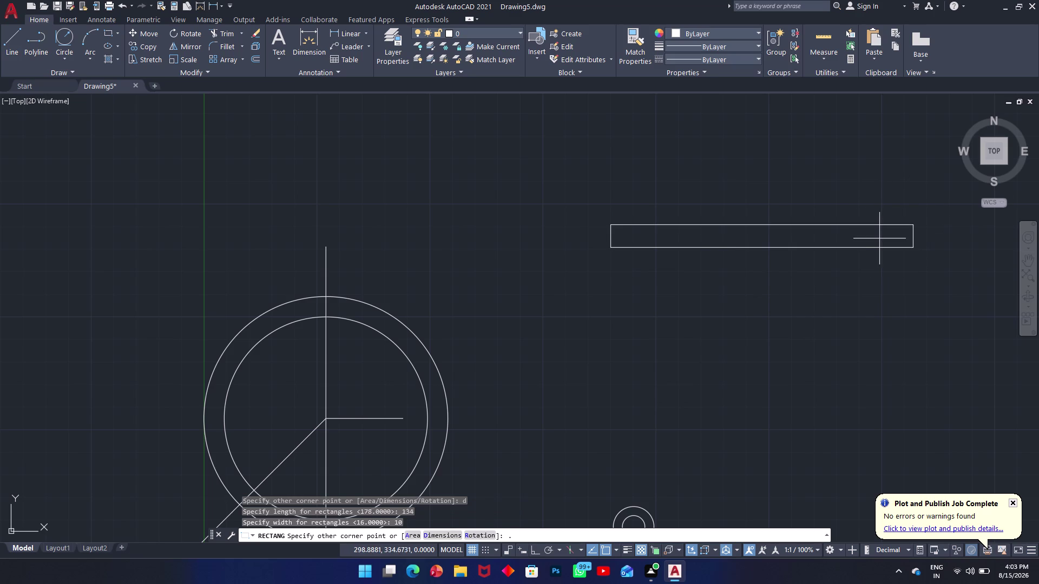
click(865, 323)
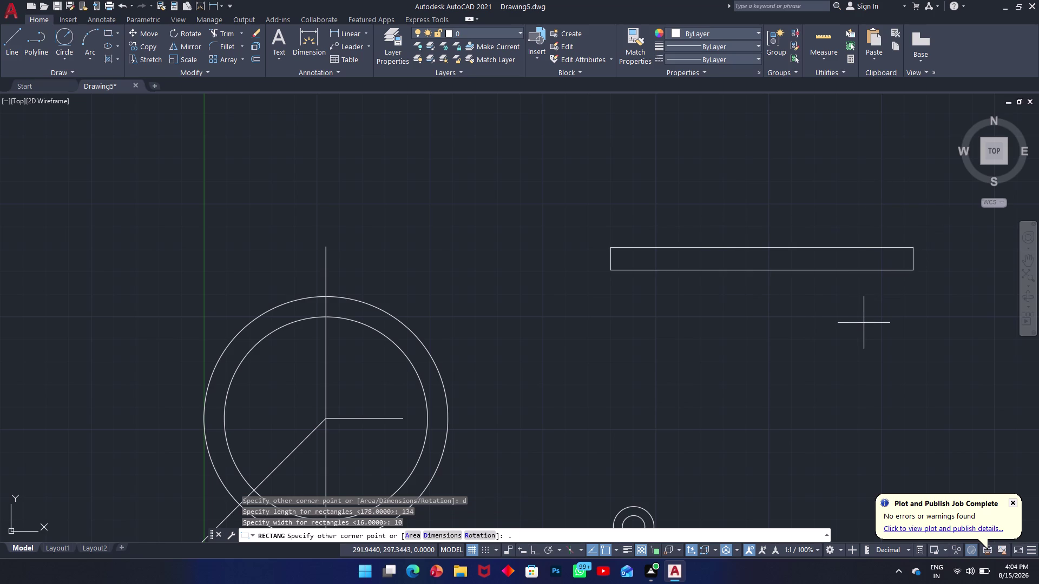
key(Return)
key(Return)
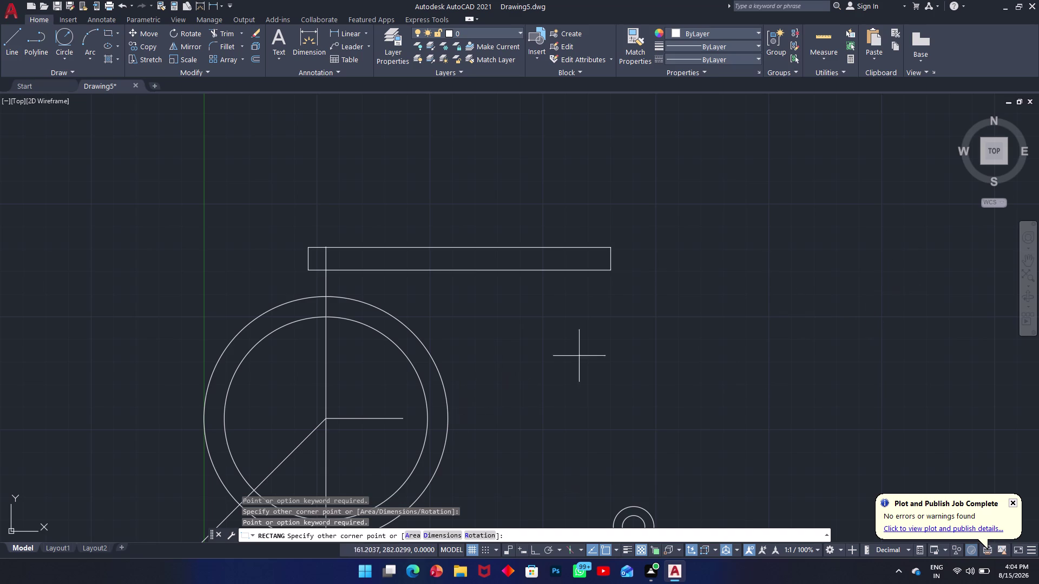
double_click(765, 330)
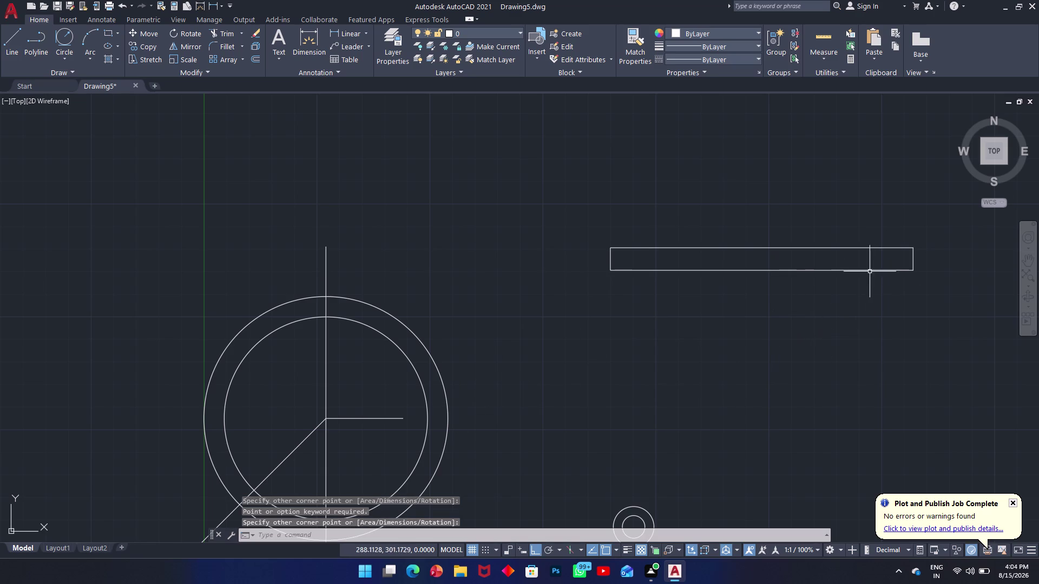
drag(925, 226, 915, 230)
click(555, 353)
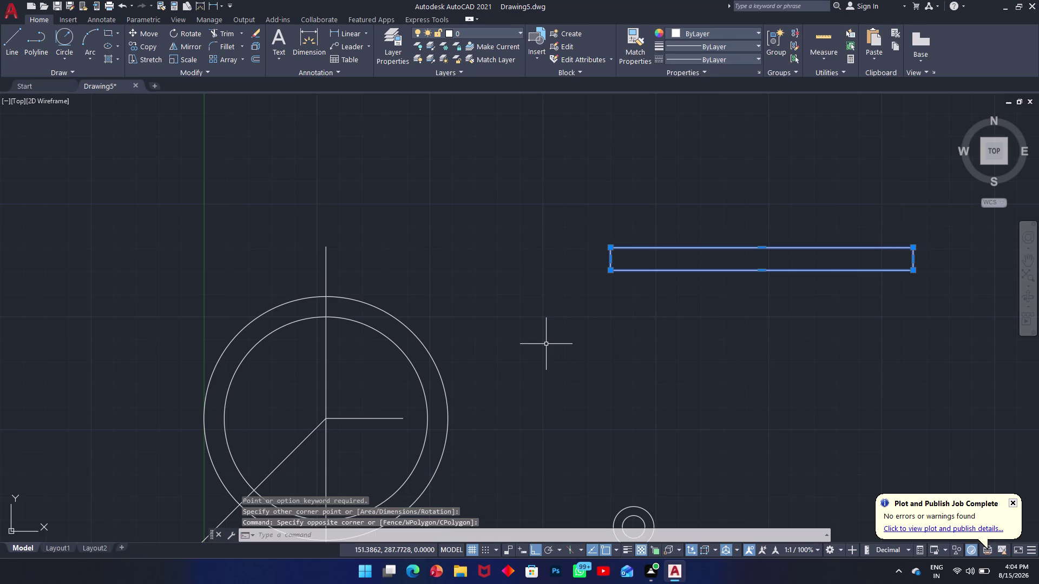
Move the thin rectangle by its top-edge midpoint onto the vertical line's top end.
text(m)
key(space)
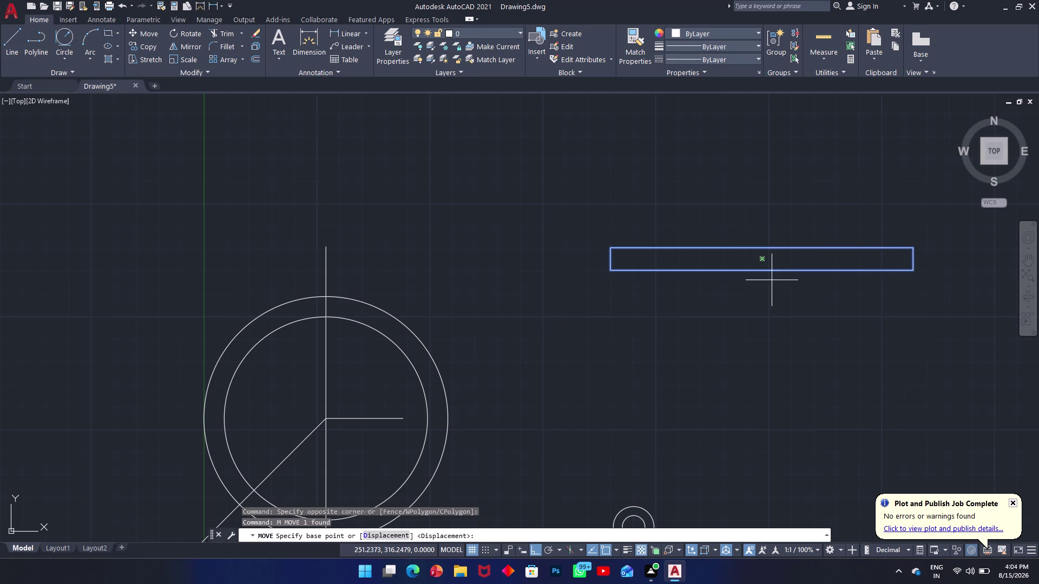
click(766, 246)
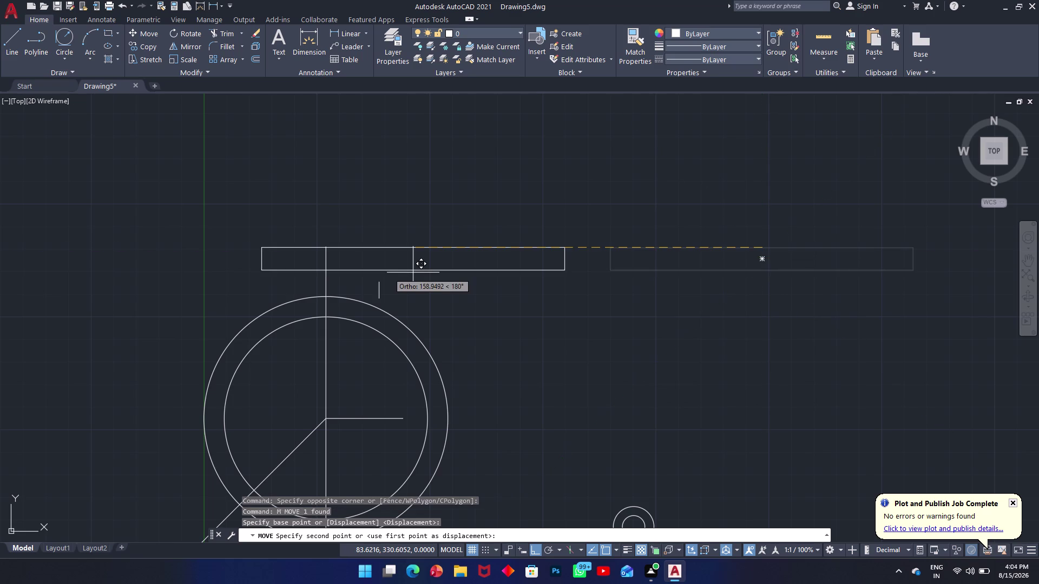
click(327, 249)
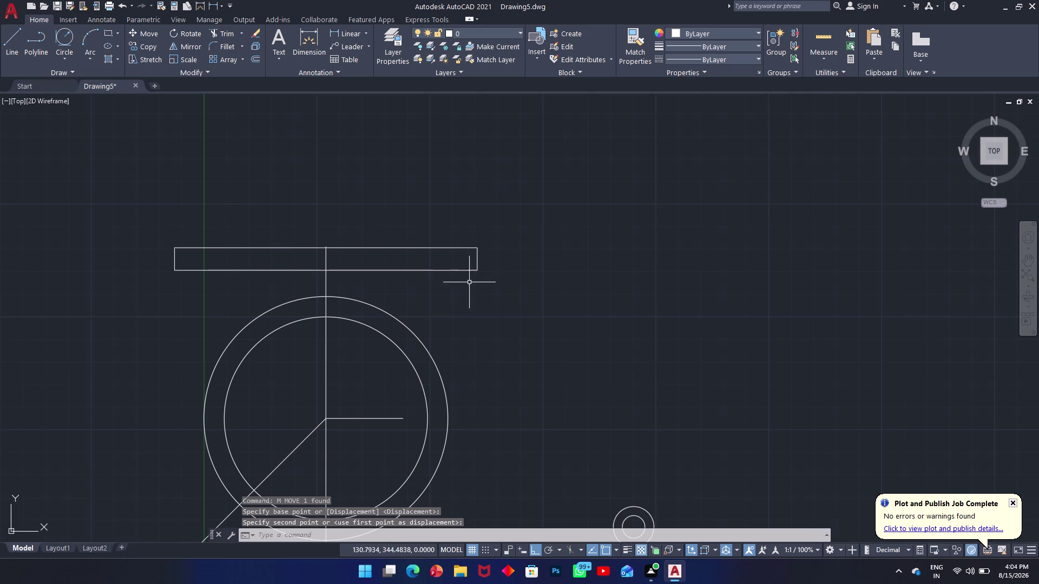
middle_drag(420, 372, 725, 252)
middle_click(728, 252)
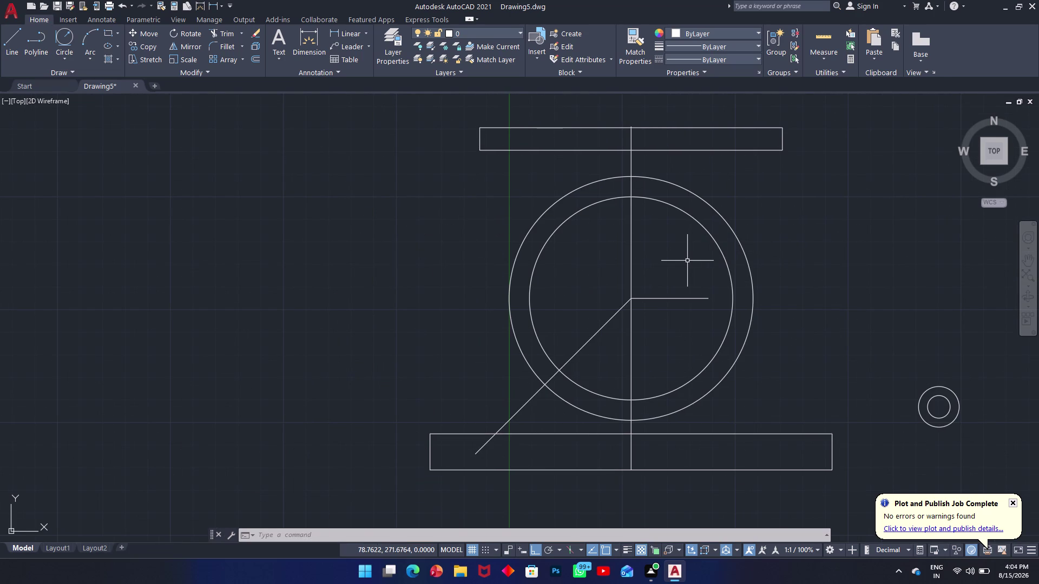
Drop a 54-unit line from under the top rectangle's right side, undoing a 142-unit extension.
text(l)
key(space)
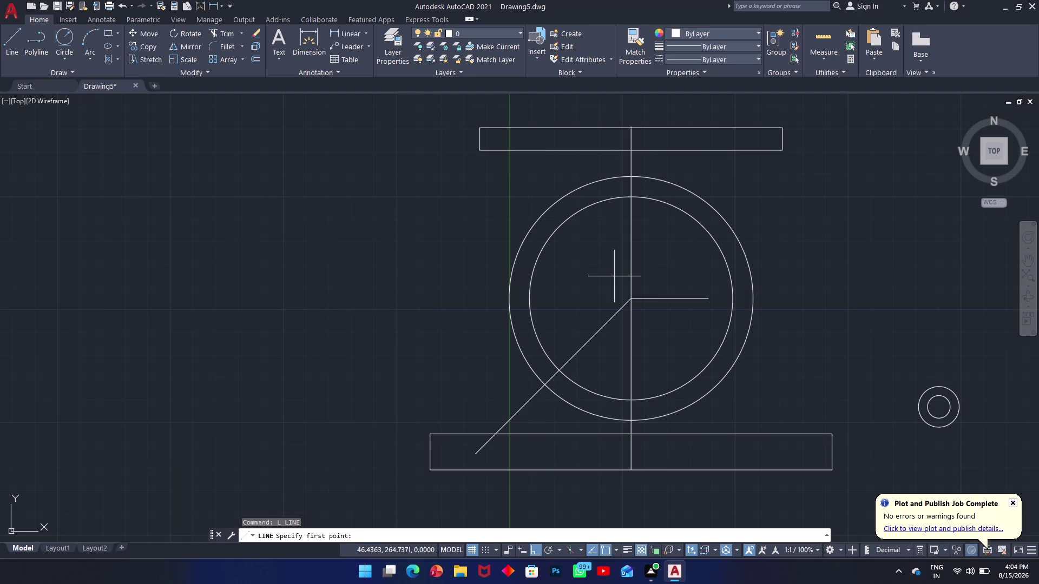
click(630, 153)
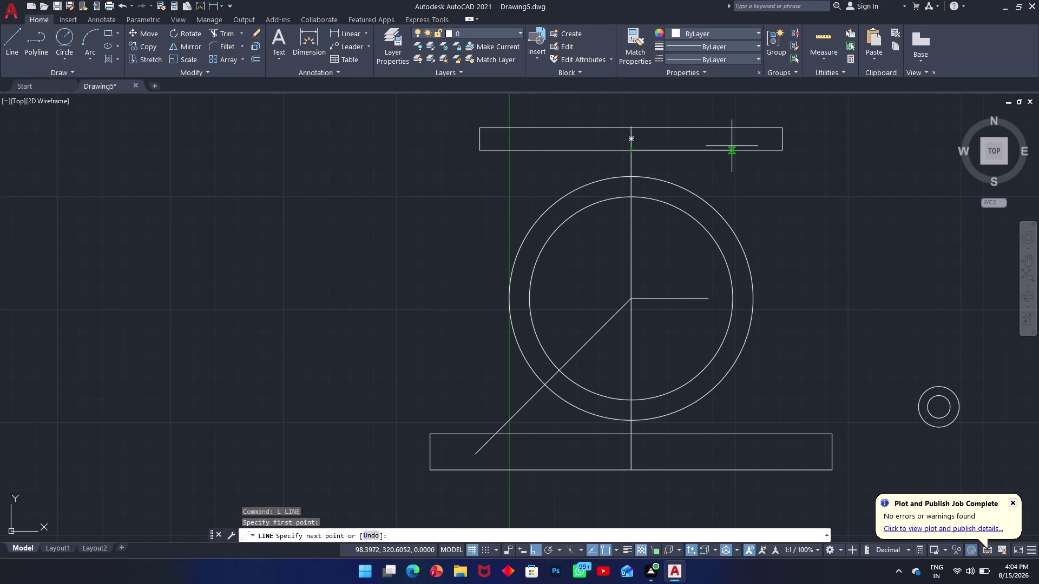
text(54)
key(Return)
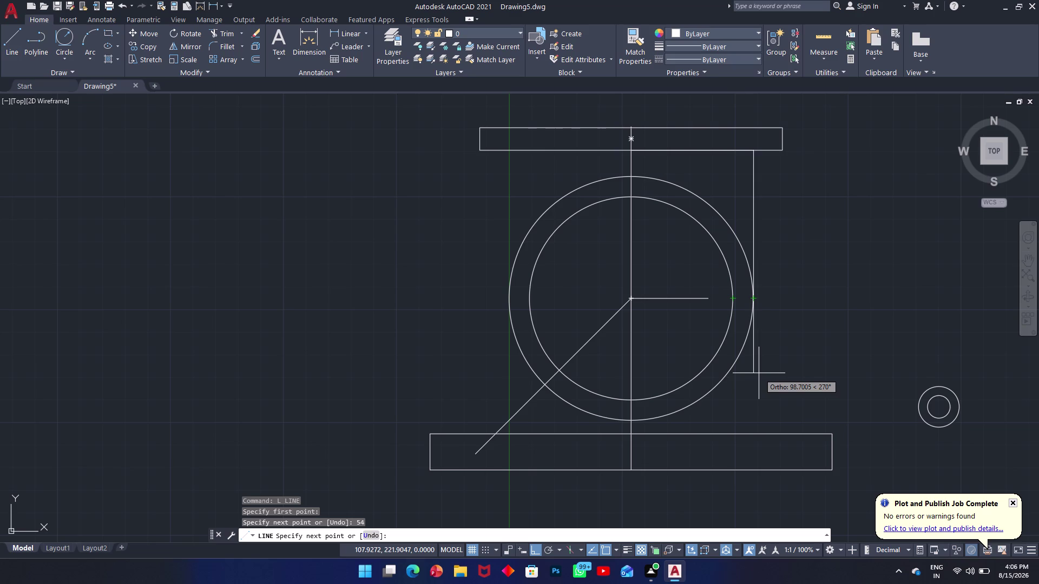
text(142)
key(Return)
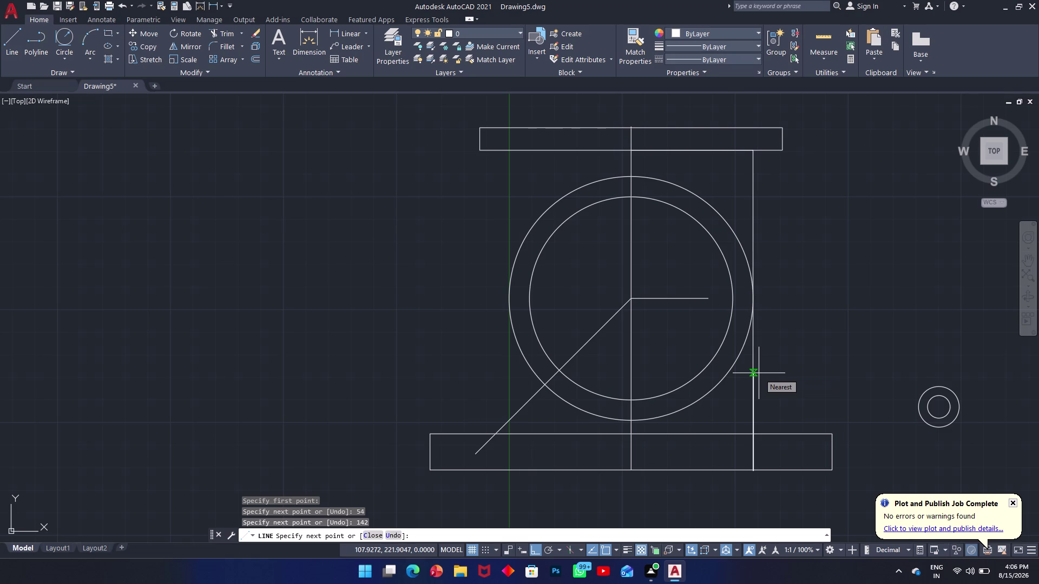
key(ctrl+z)
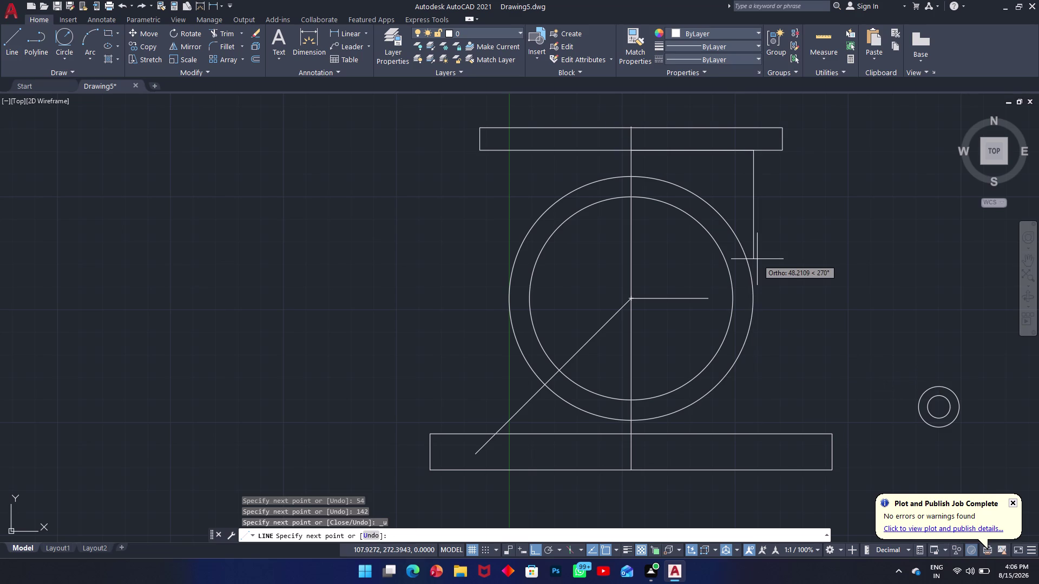
Continue the wall line with a 66-unit segment down to centre height.
text(142)
key(BackSpace)
key(BackSpace)
key(BackSpace)
text(66)
key(Return)
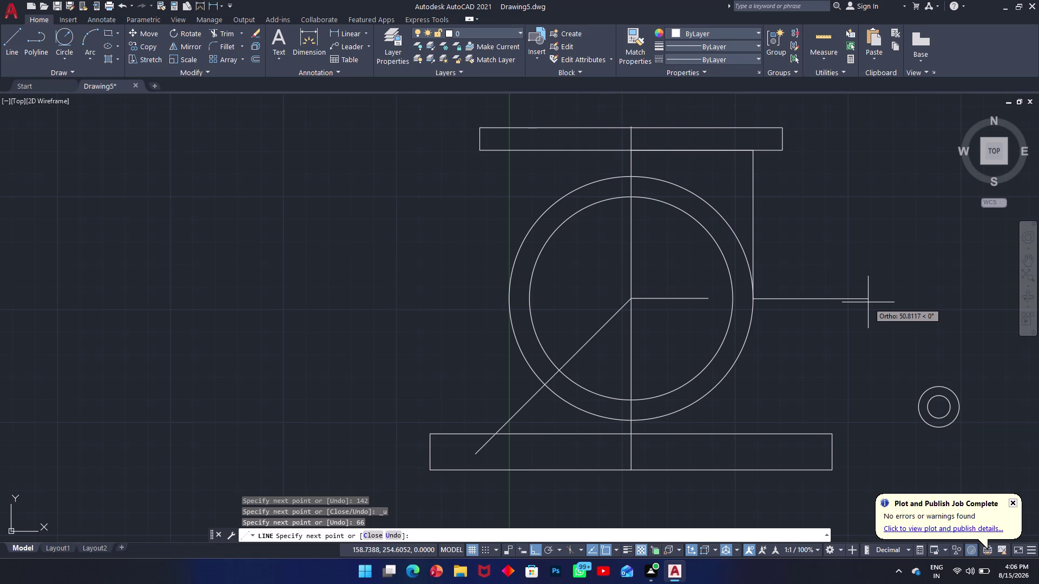
Add a 36.5-unit sideways segment, undo it, and end the line.
text(36.)
key(5)
key(Return)
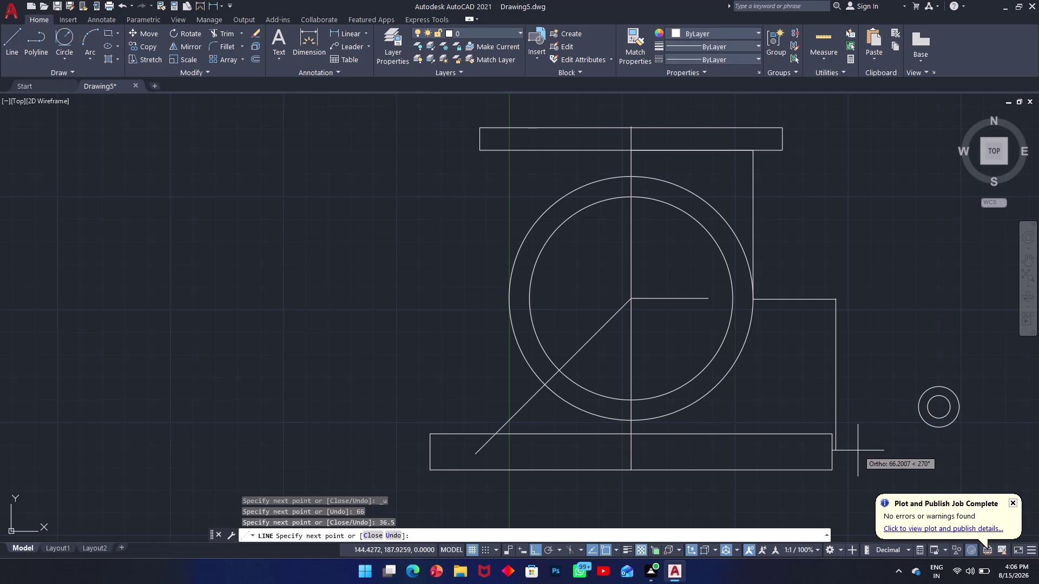
key(ctrl+z)
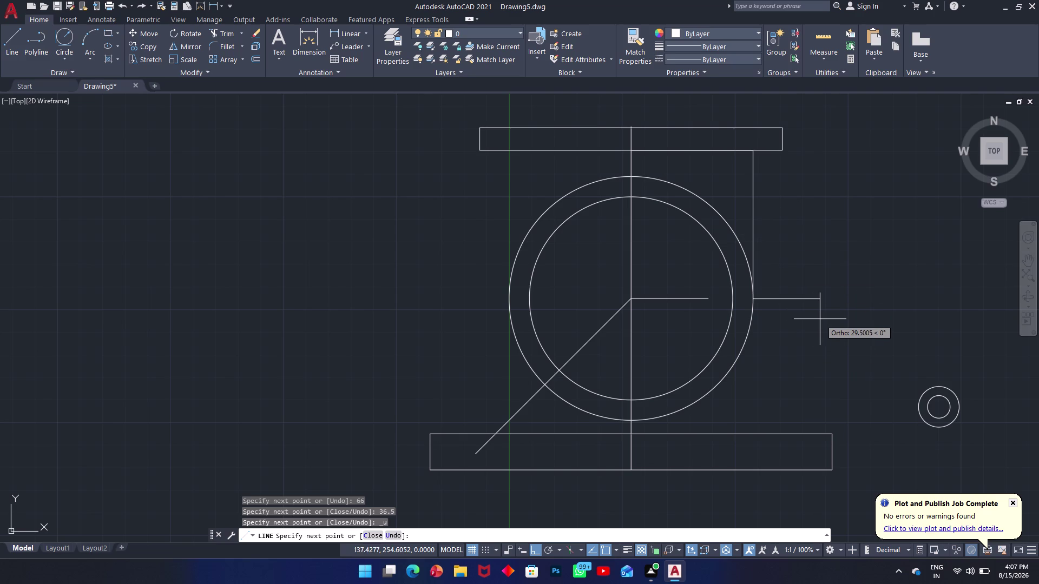
key(Escape)
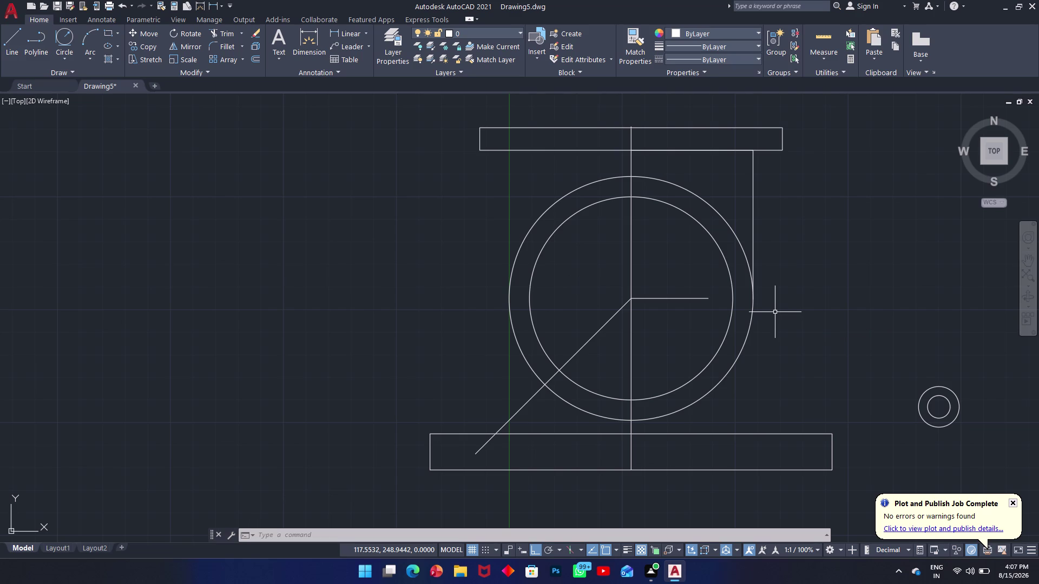
text(l)
key(space)
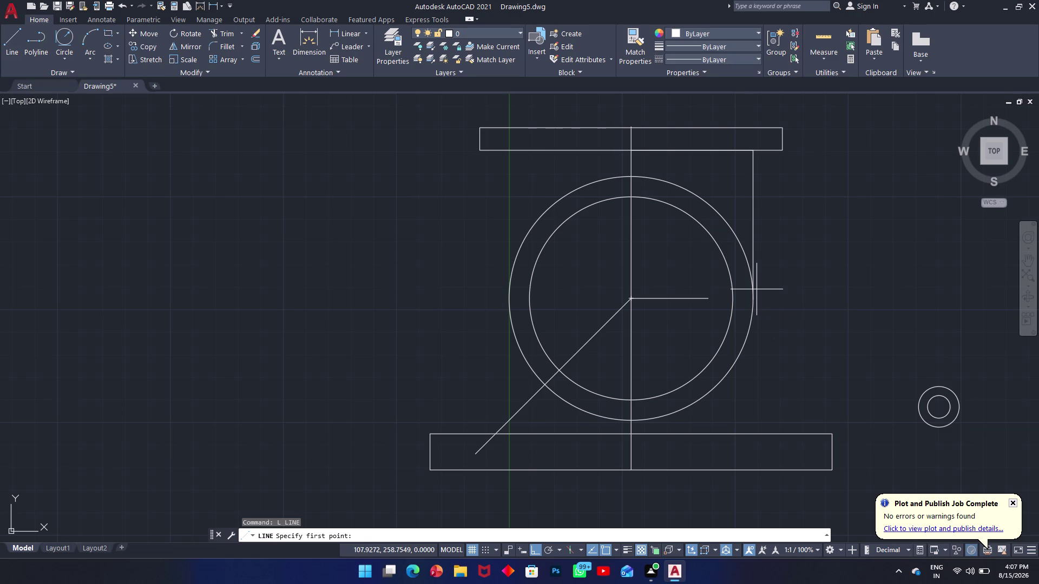
Draw a horizontal line from where the wall meets the outer circle out to the right.
click(753, 300)
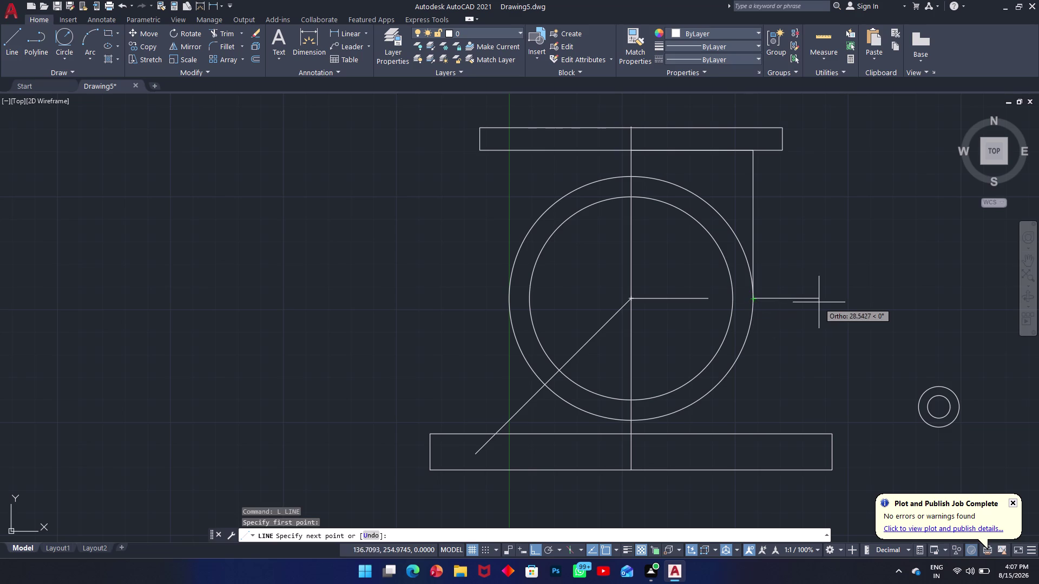
click(855, 302)
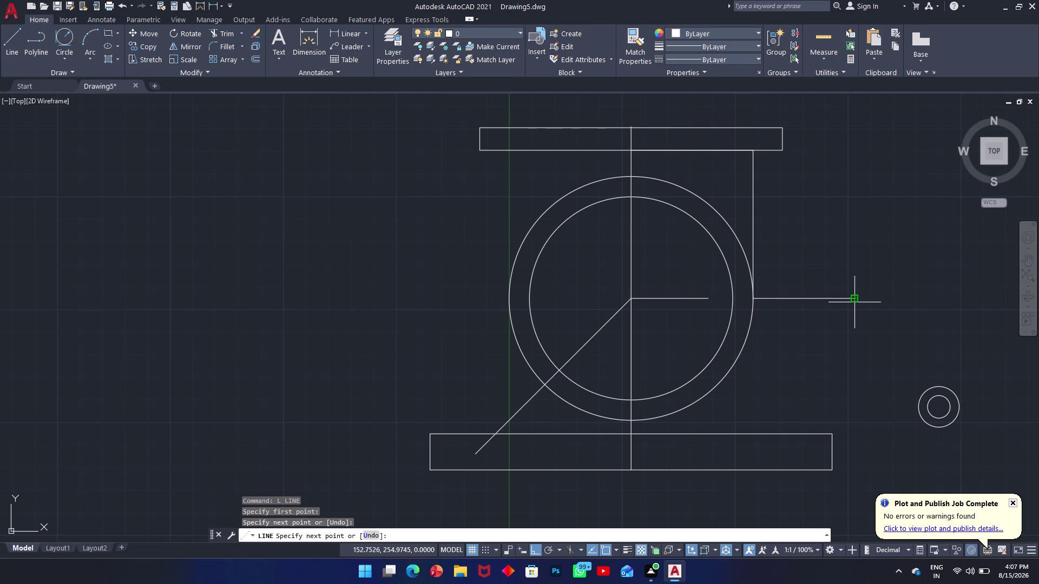
key(Escape)
Try a 12.58-radius fillet between the wall line and the horizontal line.
text(f)
key(space)
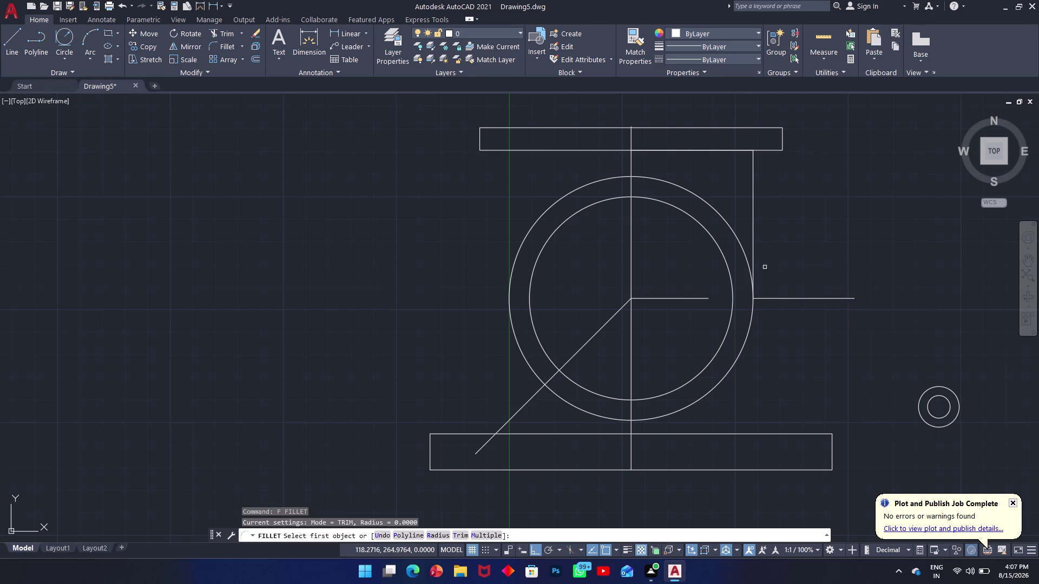
text(12)
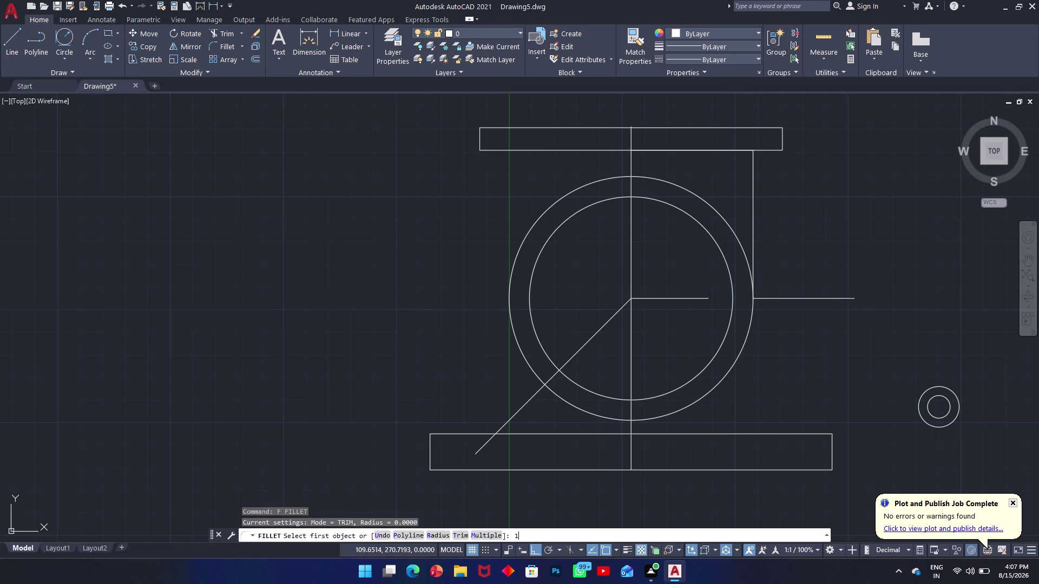
text(.58)
key(Return)
click(753, 251)
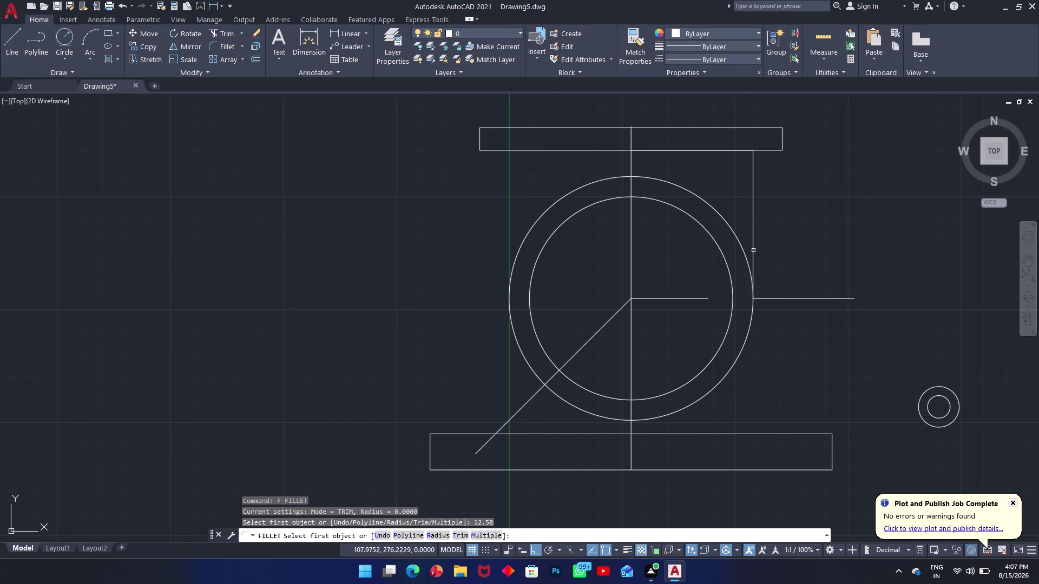
click(769, 299)
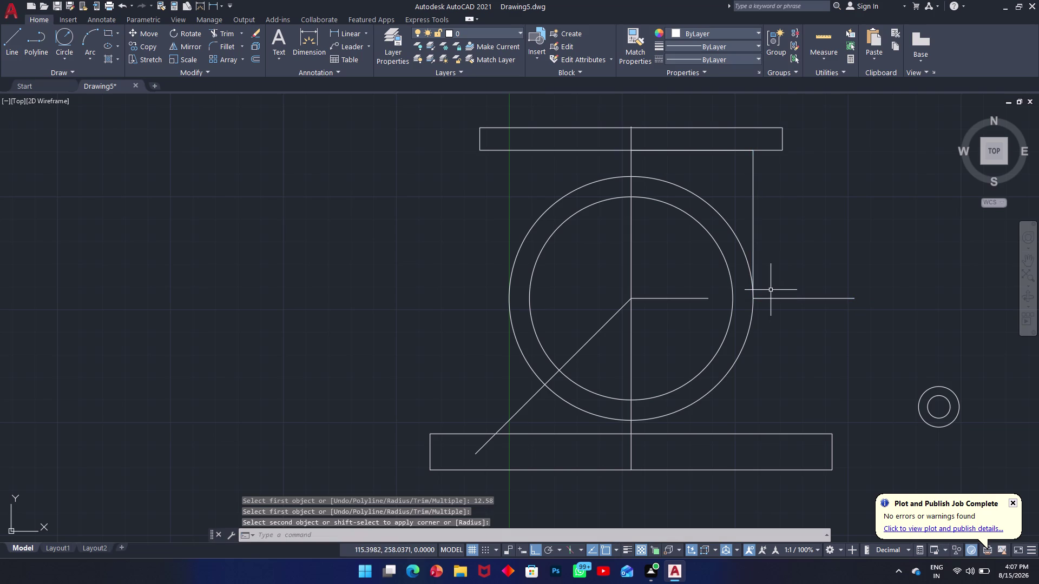
key(Escape)
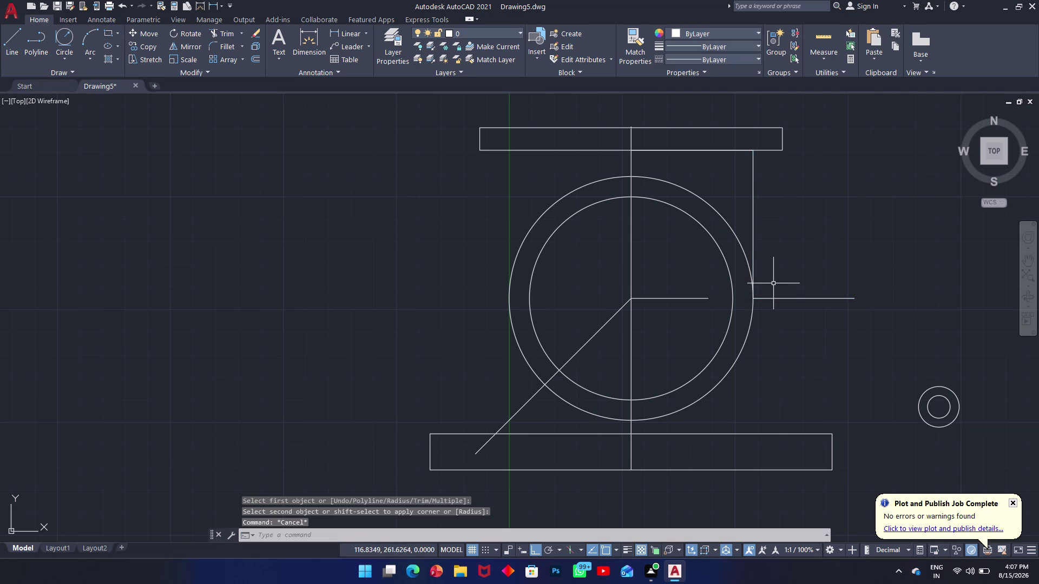
Undo the fillet attempt, the horizontal line and the wall line.
key(ctrl+z)
key(ctrl+z)
key(ctrl+z)
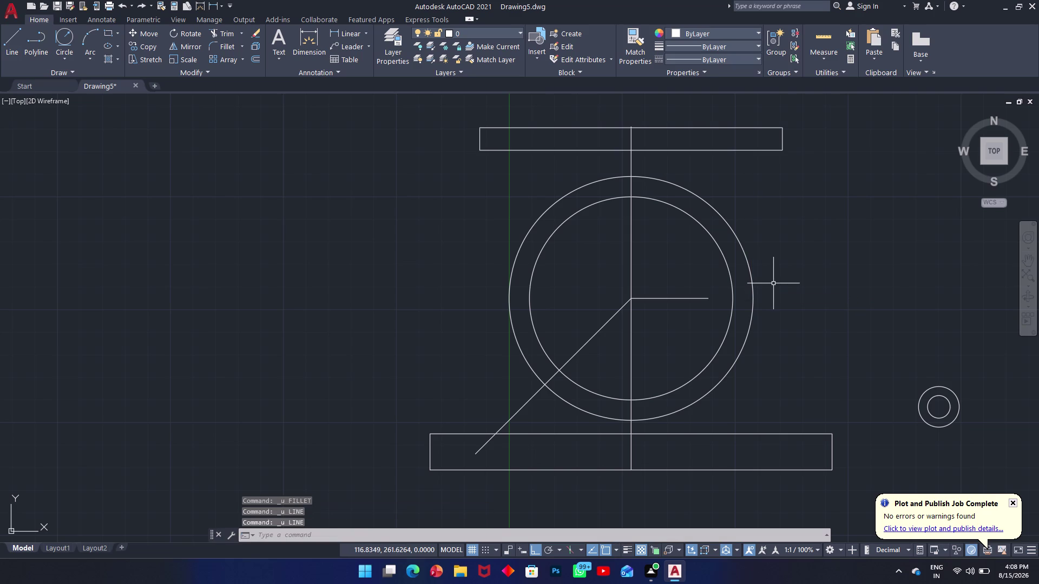
text(l)
key(space)
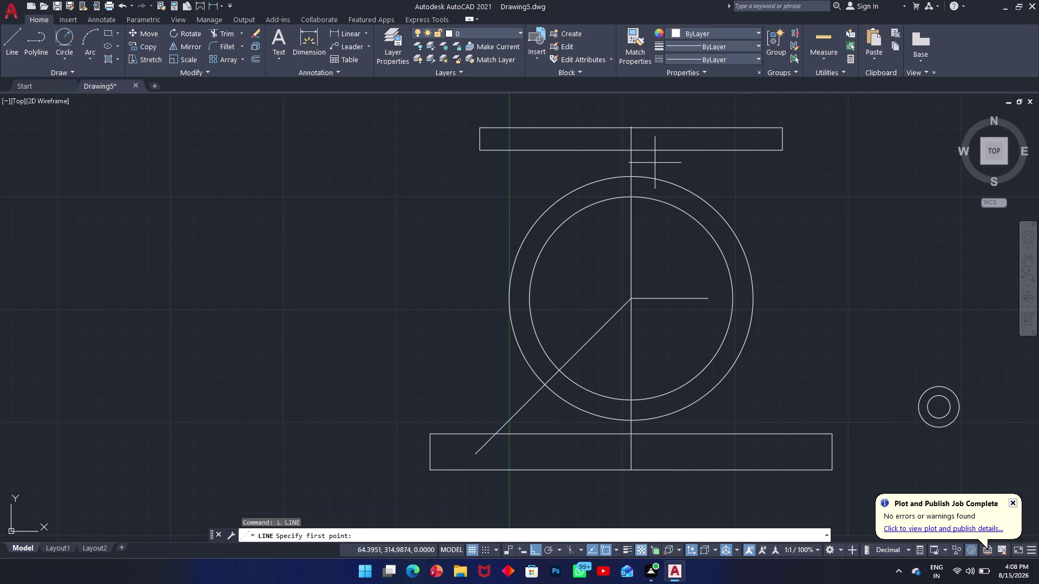
key(ctrl+y)
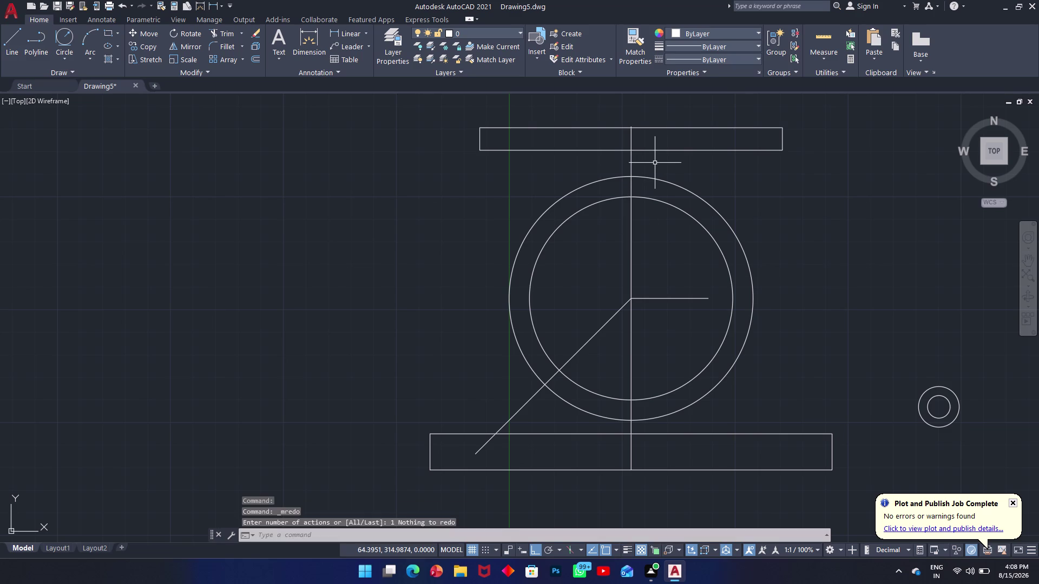
key(ctrl+y)
key(Escape)
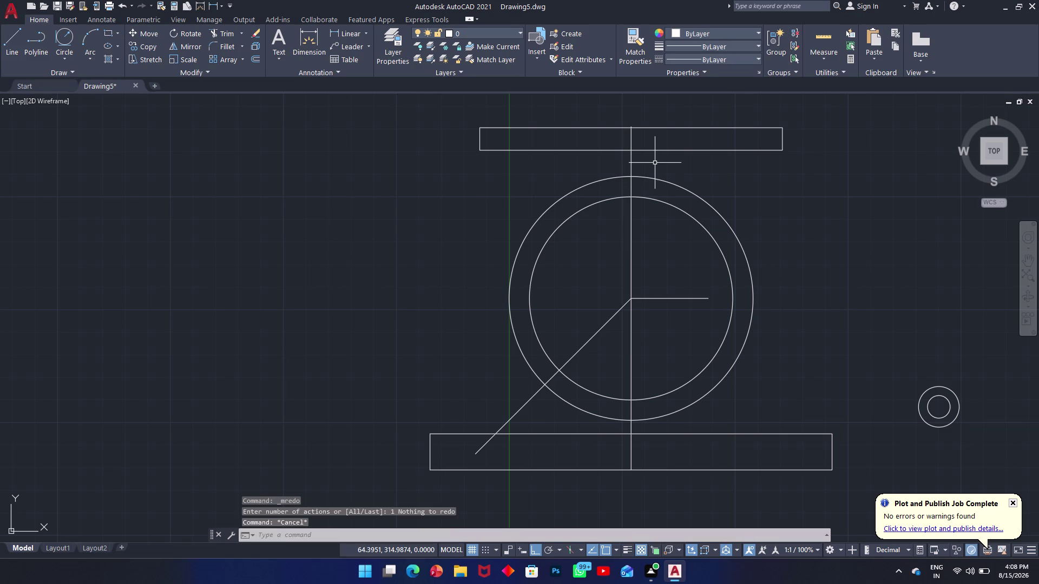
key(ctrl+y)
key(ctrl+y)
key(ctrl+y)
key(ctrl+y)
key(ctrl+y)
key(ctrl+y)
key(y)
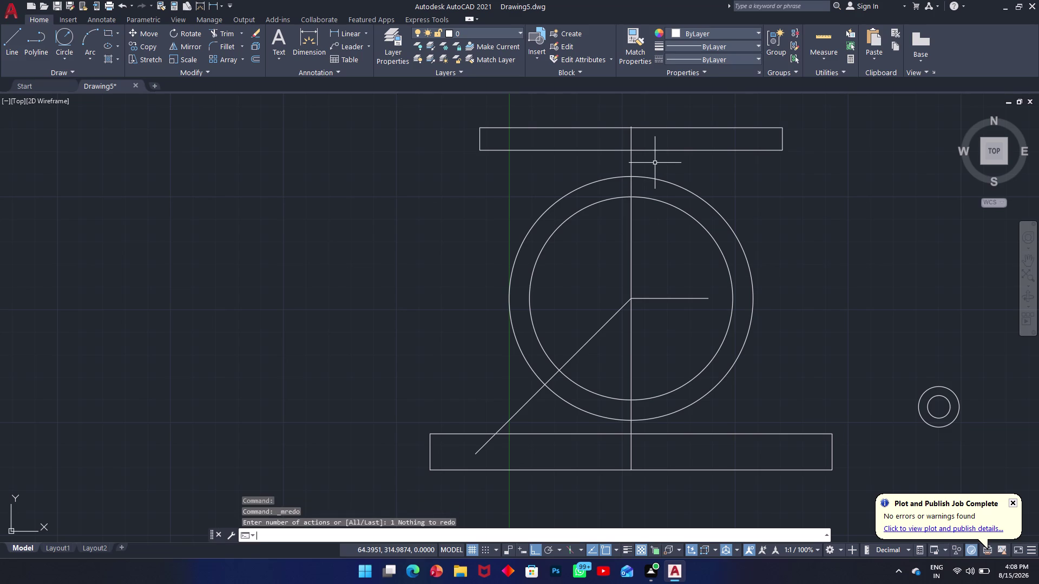
text(l)
key(space)
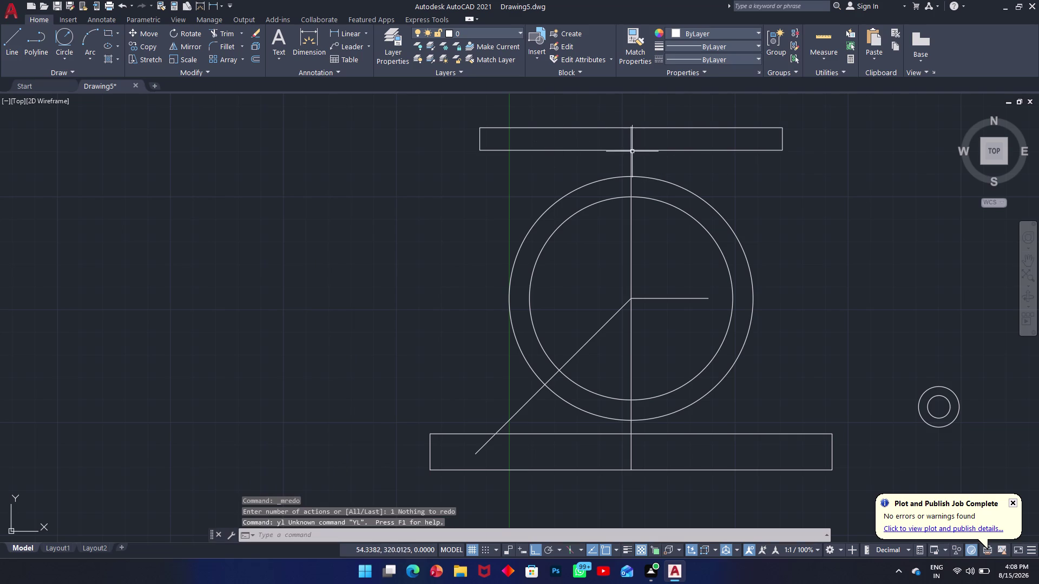
text(l)
key(space)
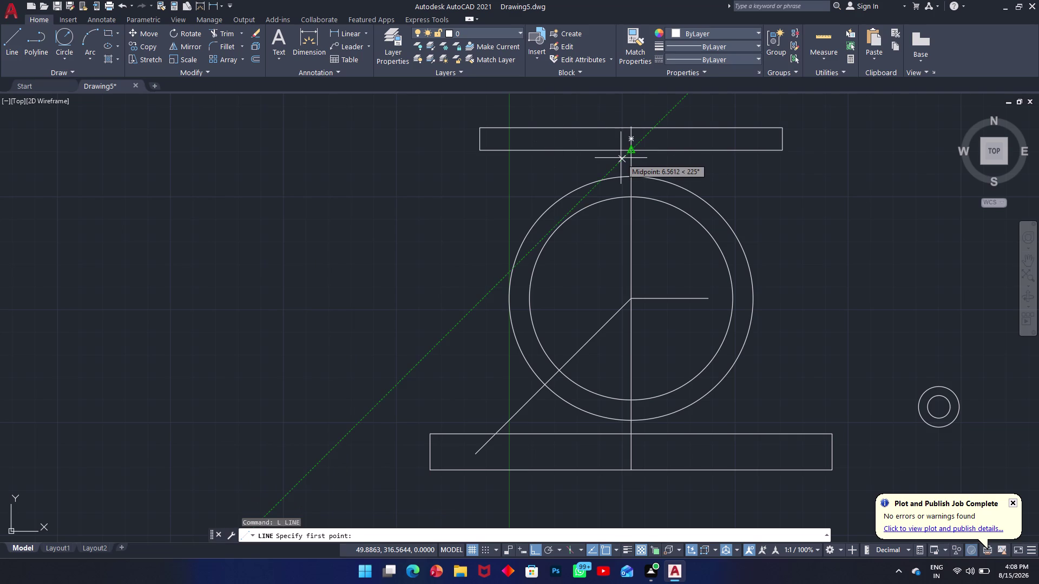
Draw a 54-unit line right from the midpoint under the top flange.
click(635, 151)
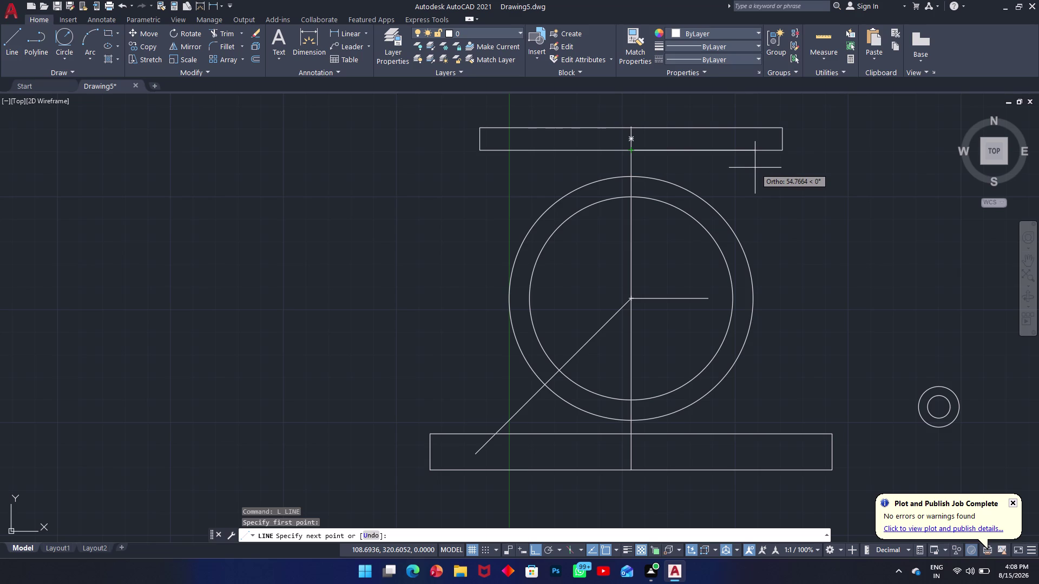
text(5)
text(4)
key(Return)
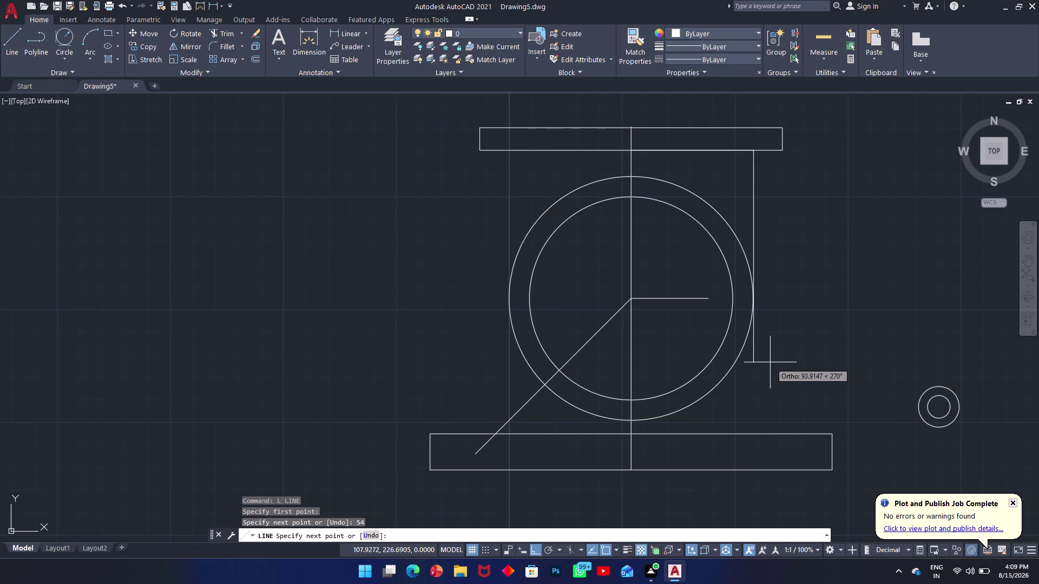
Continue the wall down 92 units, right along the ledge, then down to the bottom flange.
text(92)
key(Return)
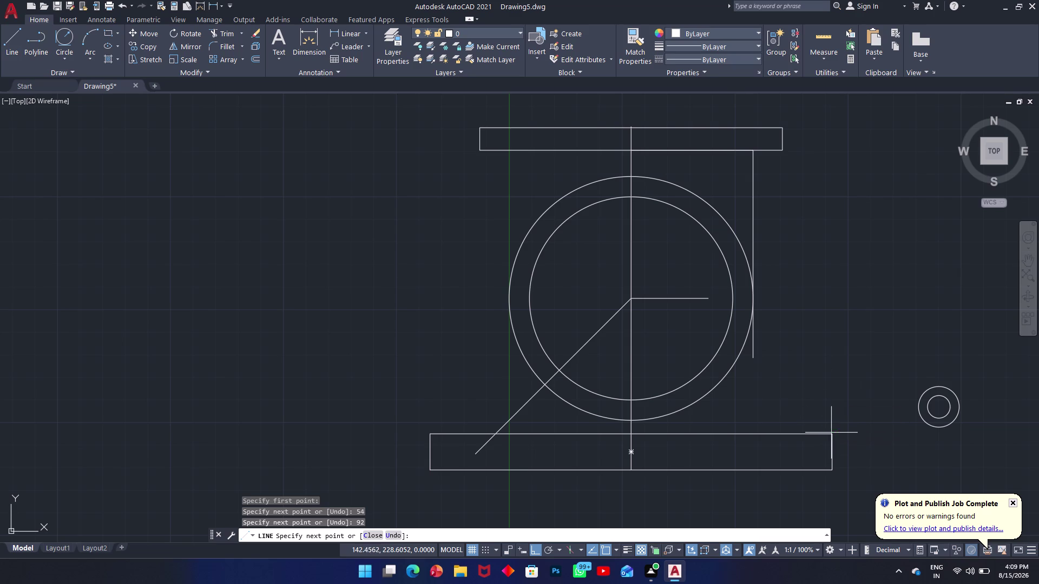
click(833, 358)
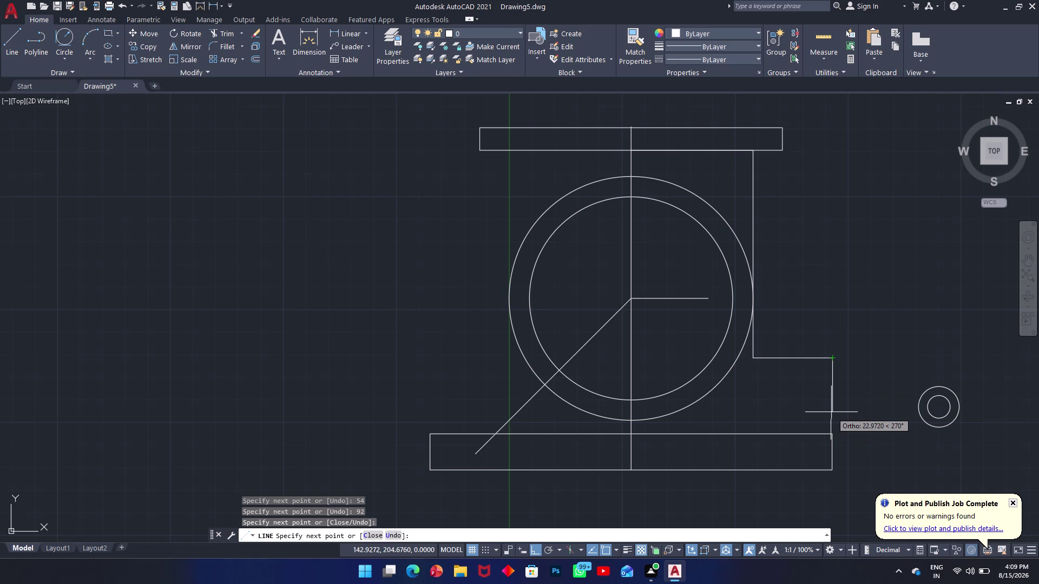
click(831, 438)
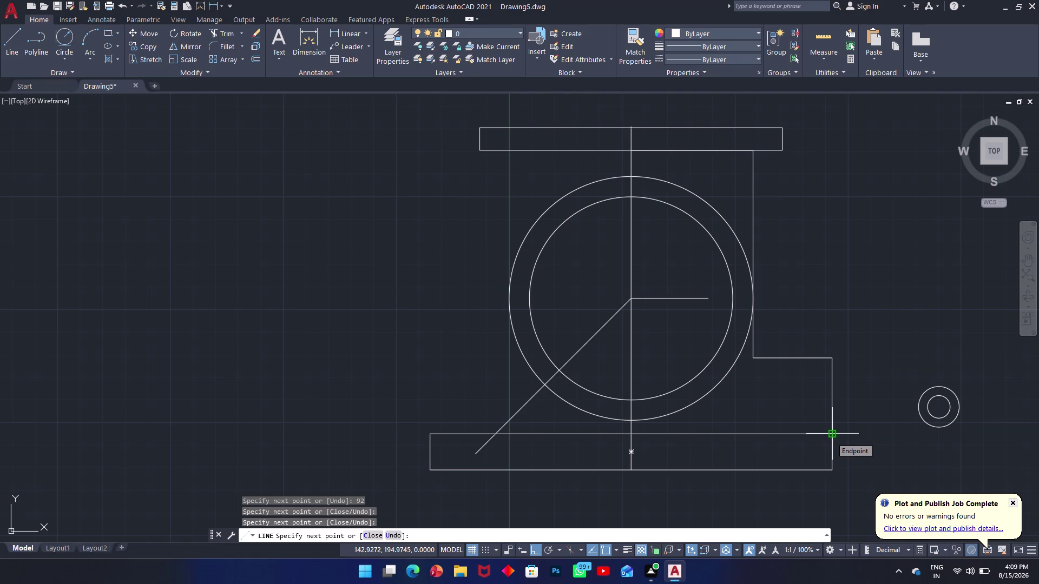
key(Escape)
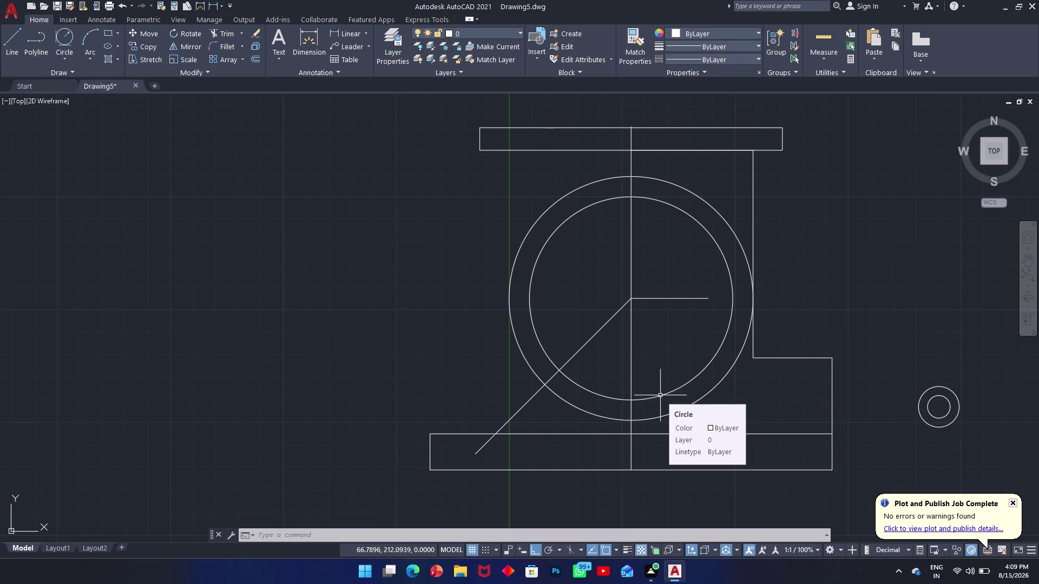
scroll(up, 3)
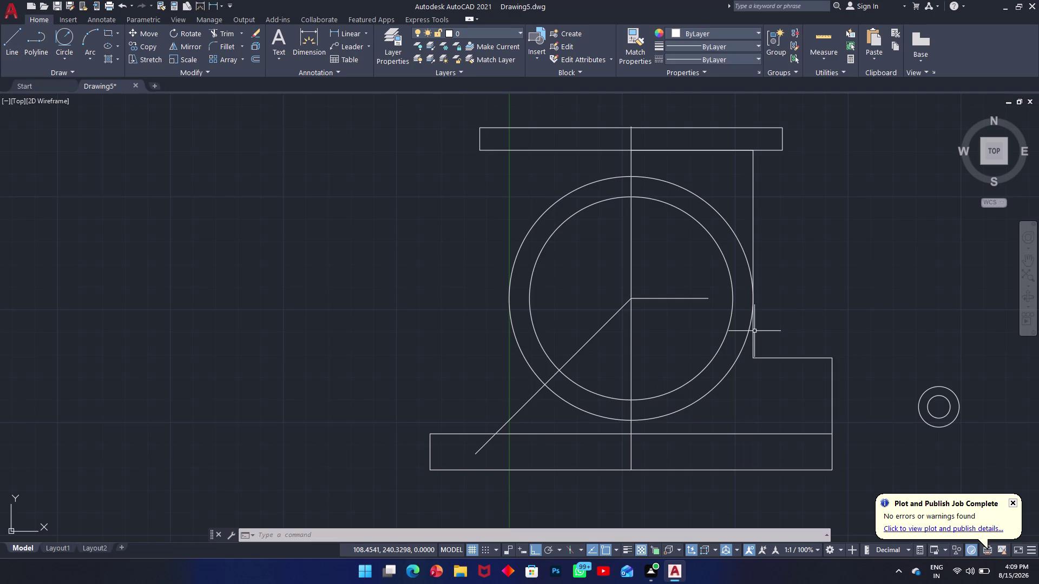
Fillet the corner between the vertical wall and the ledge with radius 12.5.
key(f)
key(space)
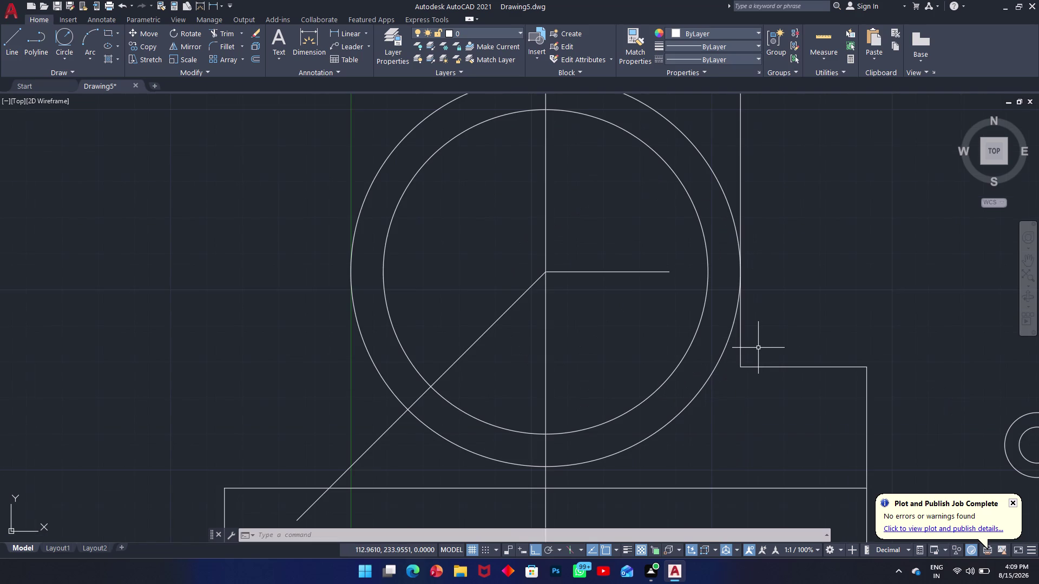
text(12.5)
key(Return)
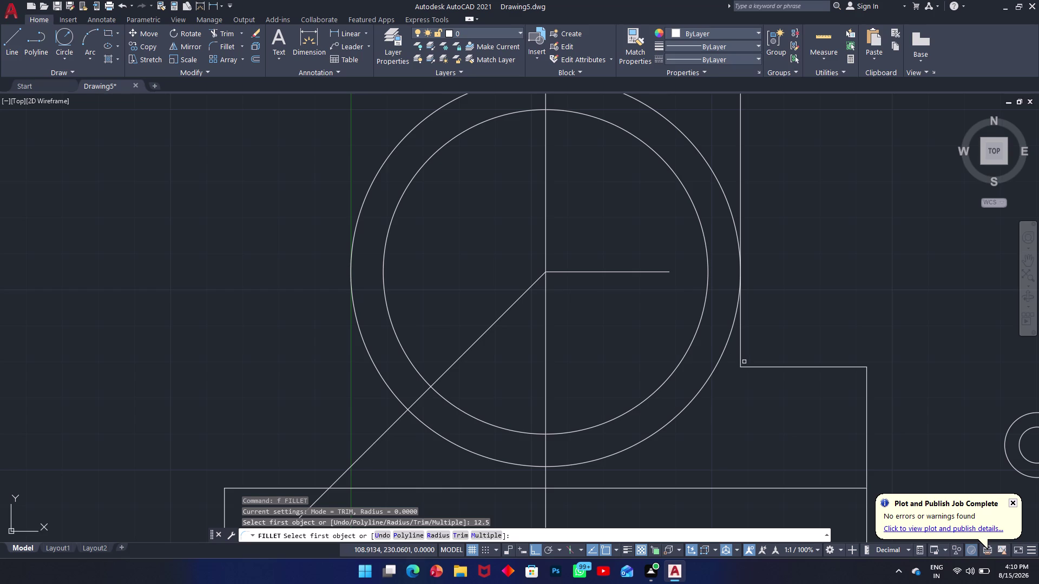
click(740, 355)
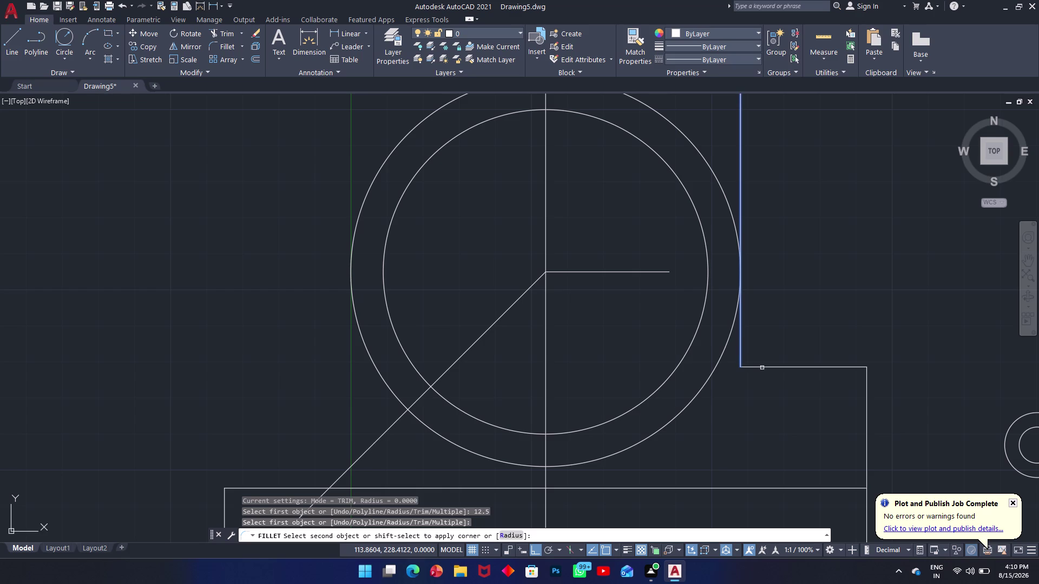
click(761, 368)
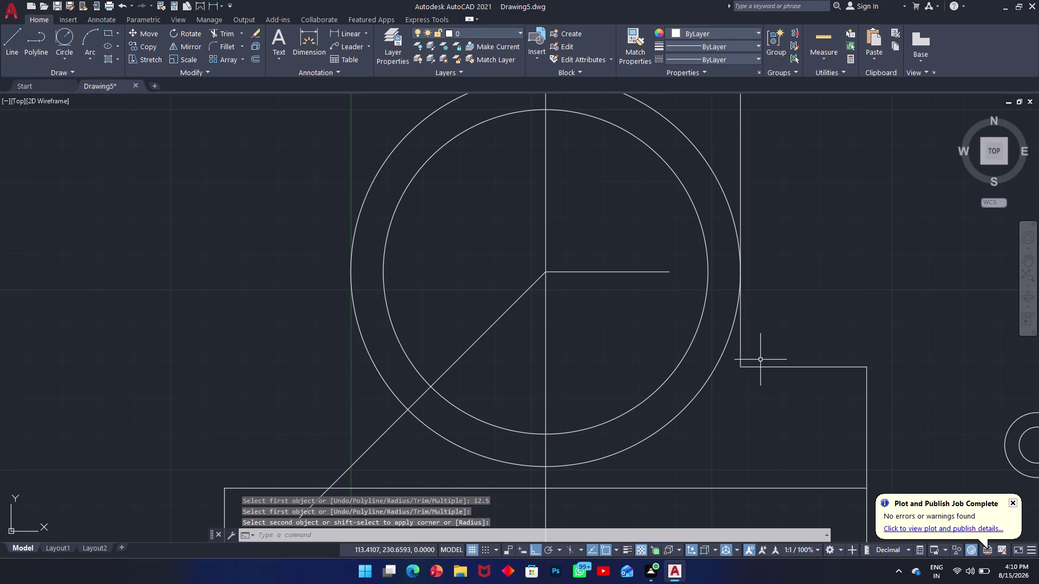
Fillet the inner step corner again with a 12.5 radius.
text(f)
key(space)
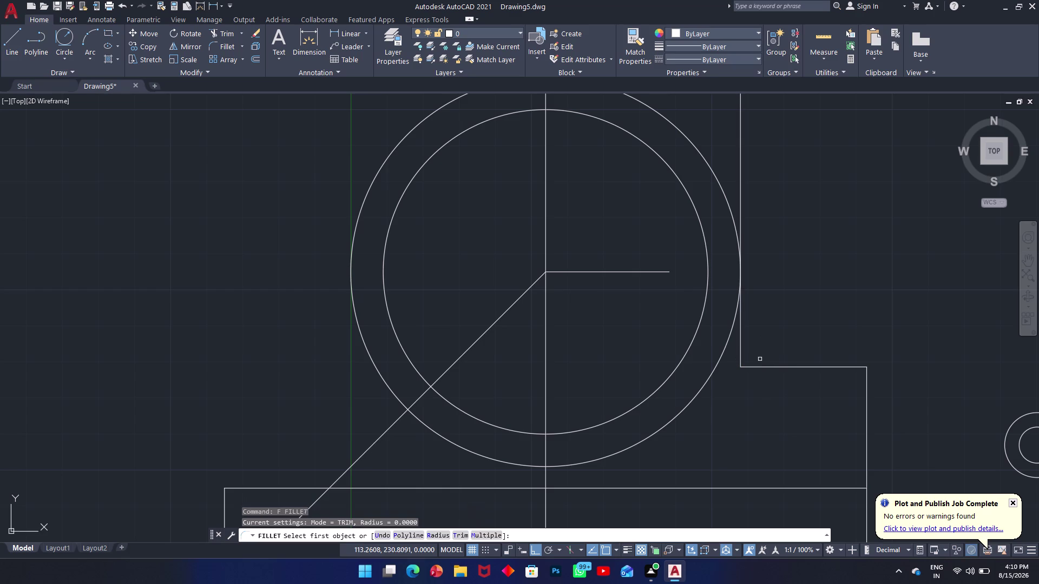
click(431, 536)
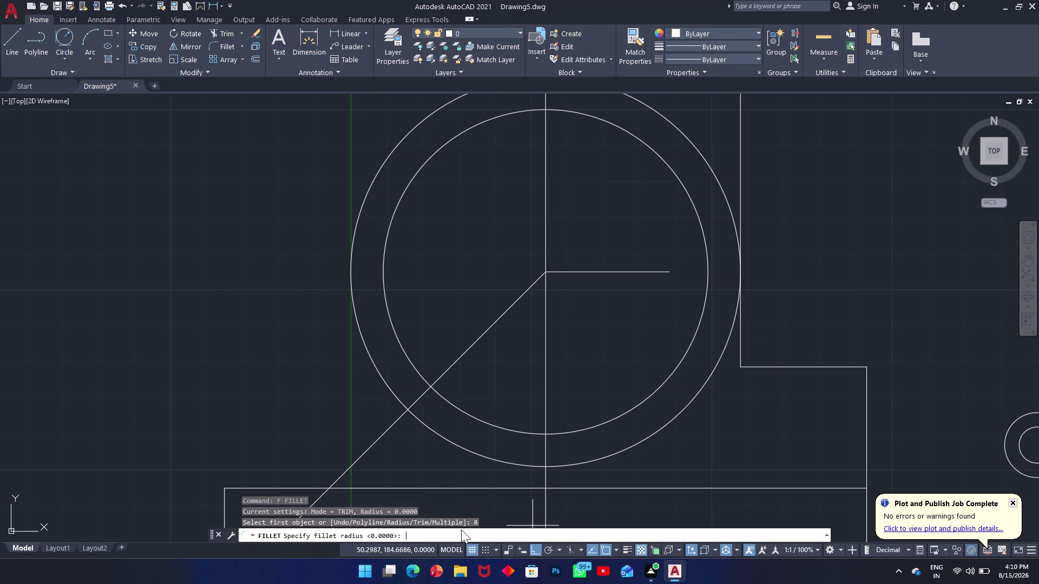
text(12.5)
key(space)
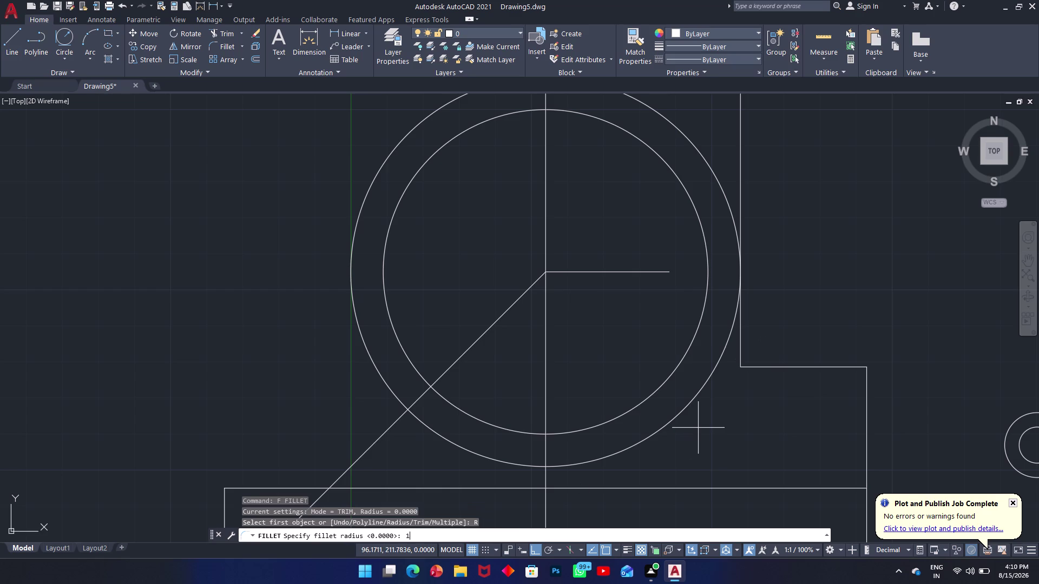
click(740, 346)
click(772, 369)
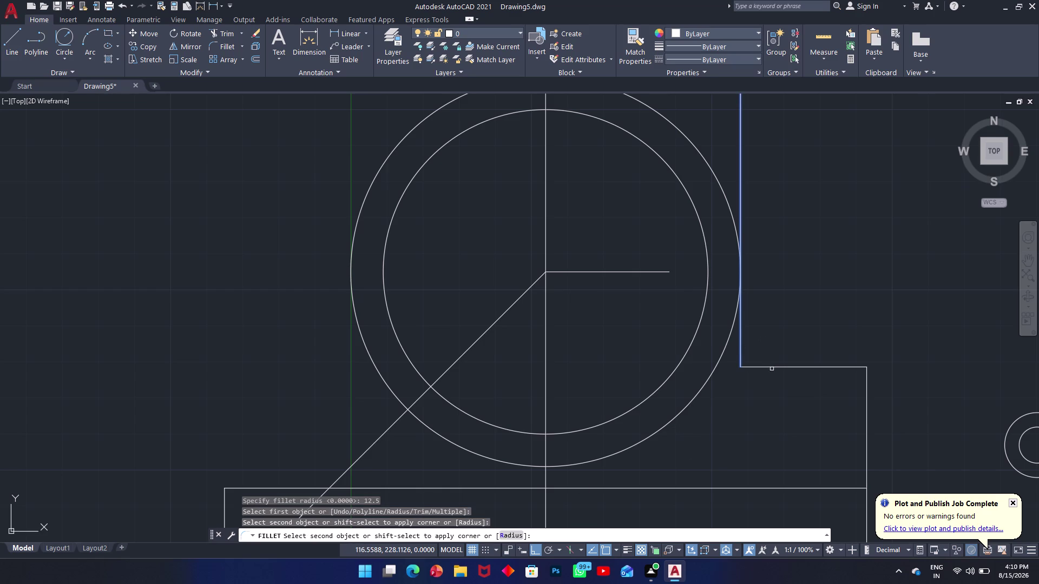
click(766, 367)
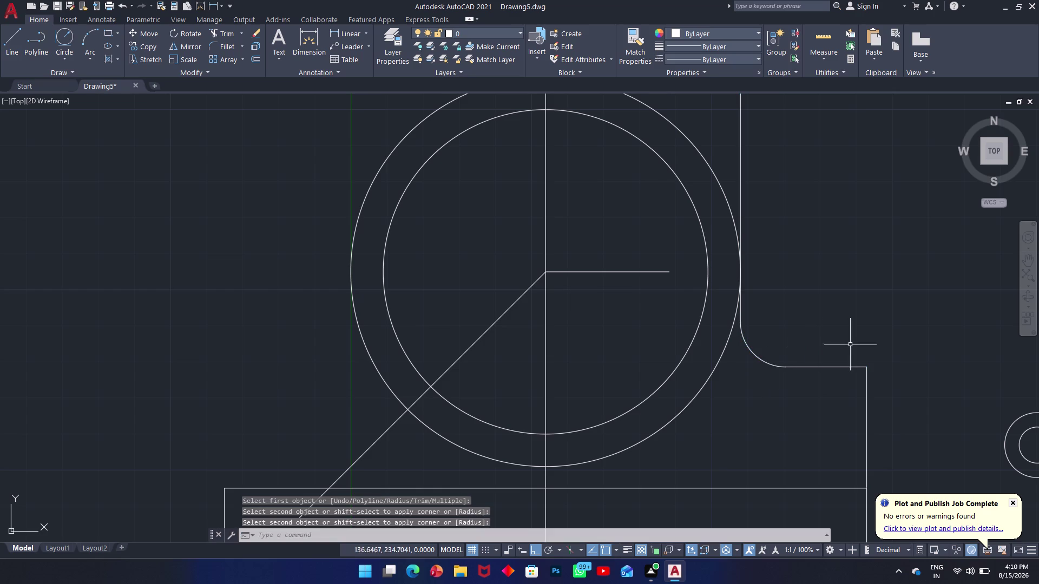
Round the outer flange corner with the same 12.5 radius.
key(space)
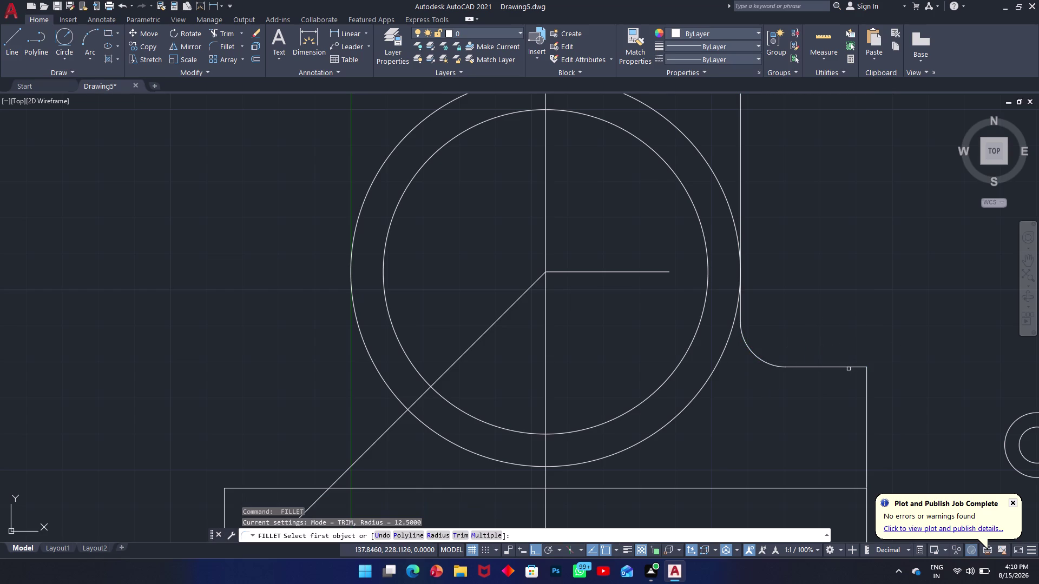
click(431, 533)
key(space)
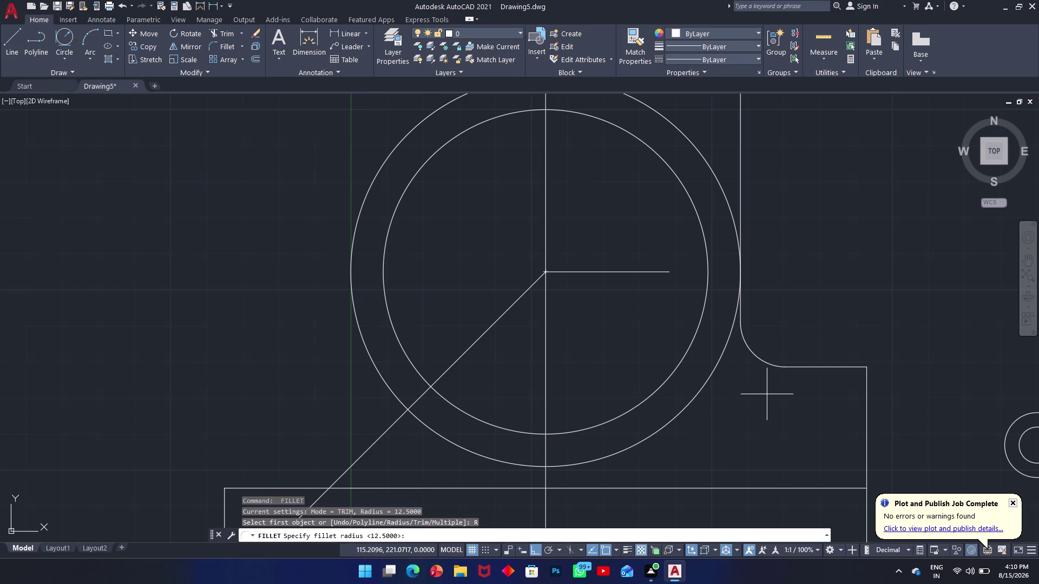
click(834, 369)
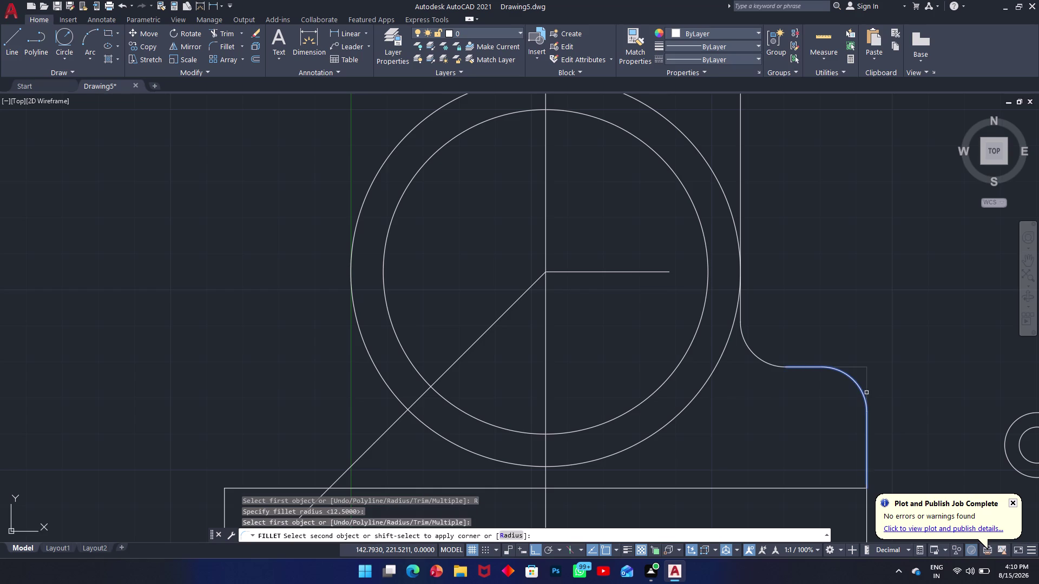
click(866, 393)
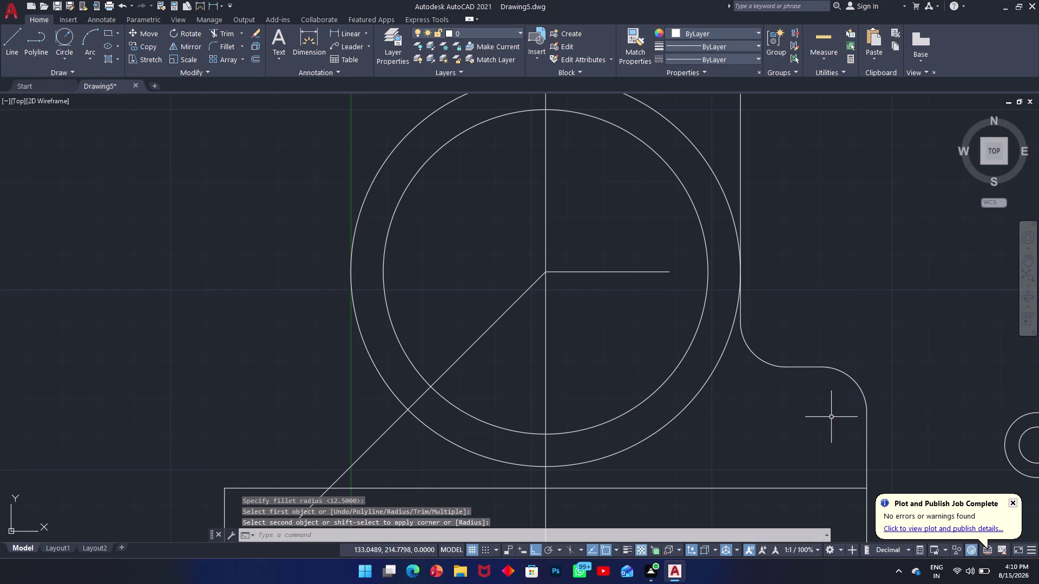
middle_drag(859, 431, 767, 406)
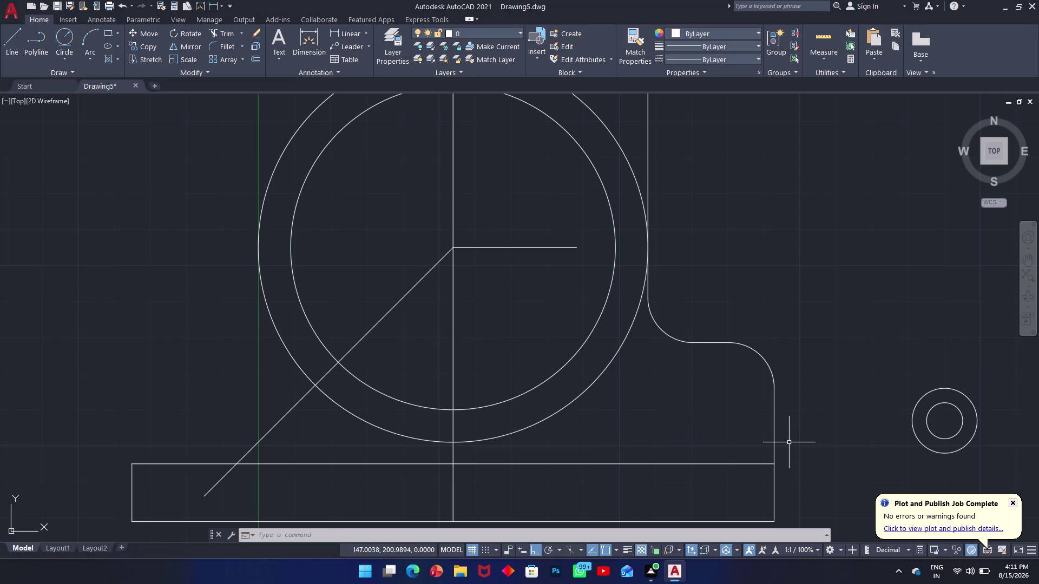
text(f)
key(space)
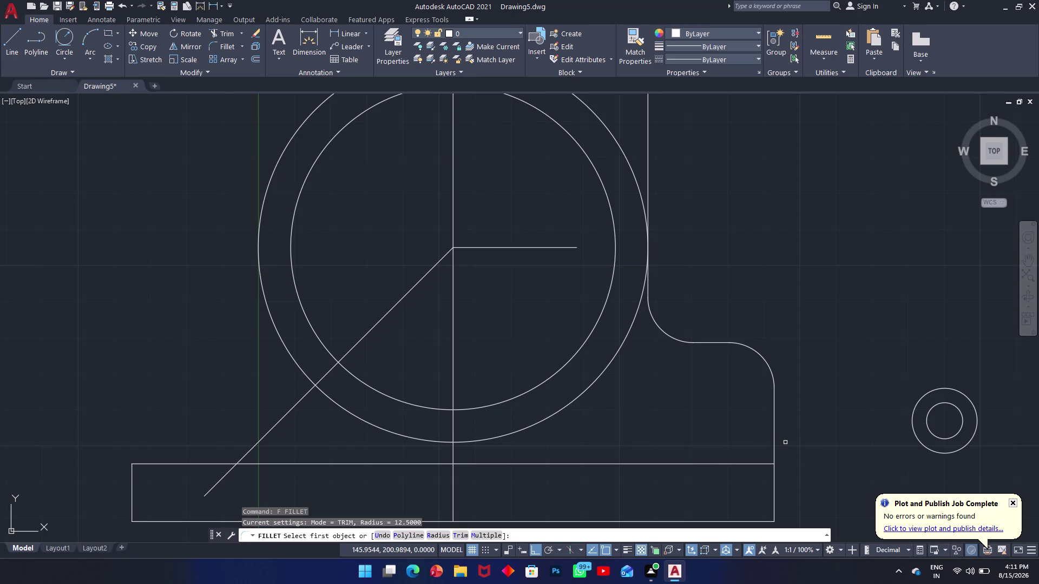
click(430, 539)
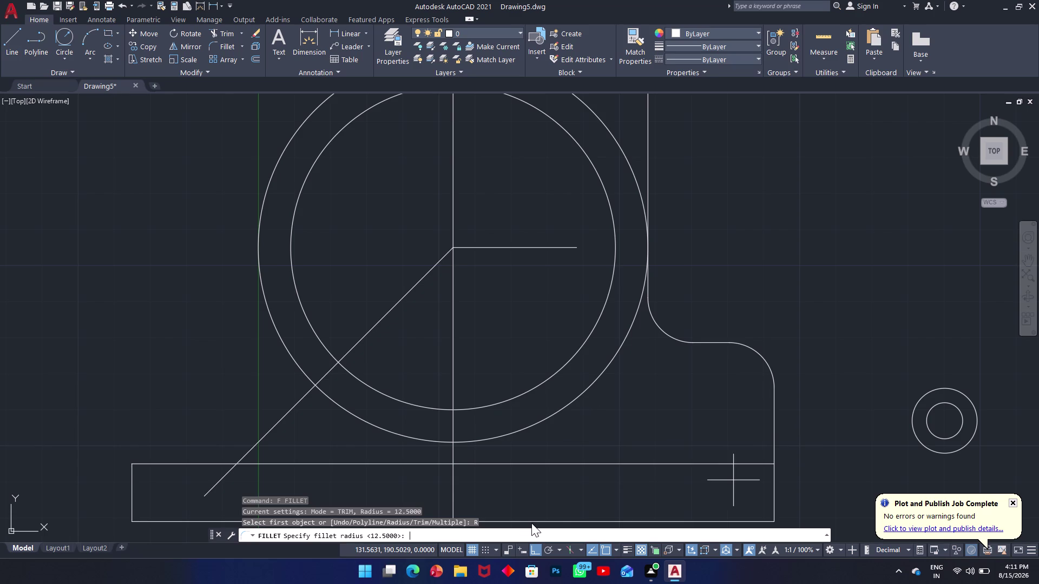
text(10)
key(space)
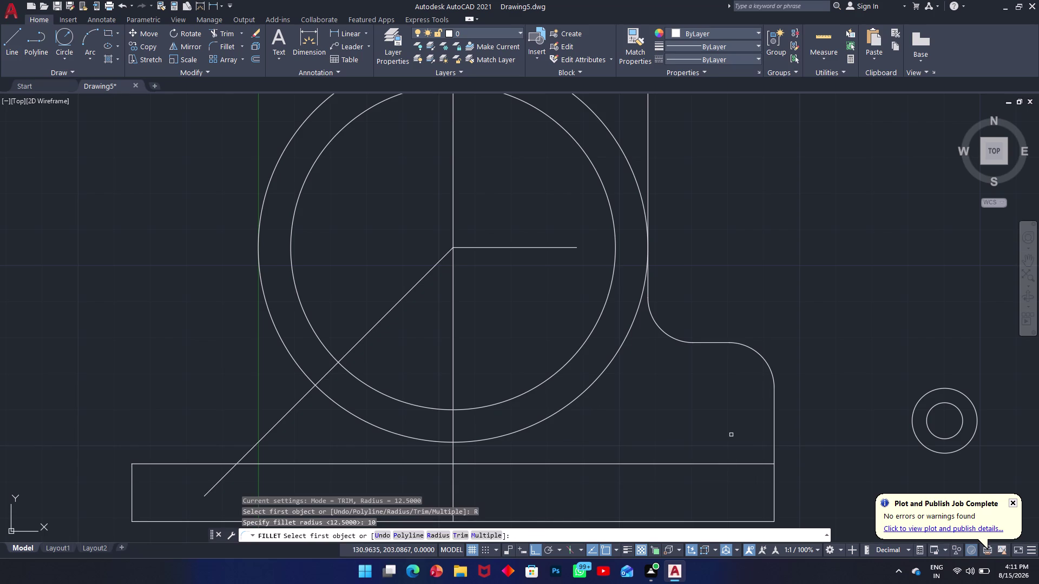
click(774, 447)
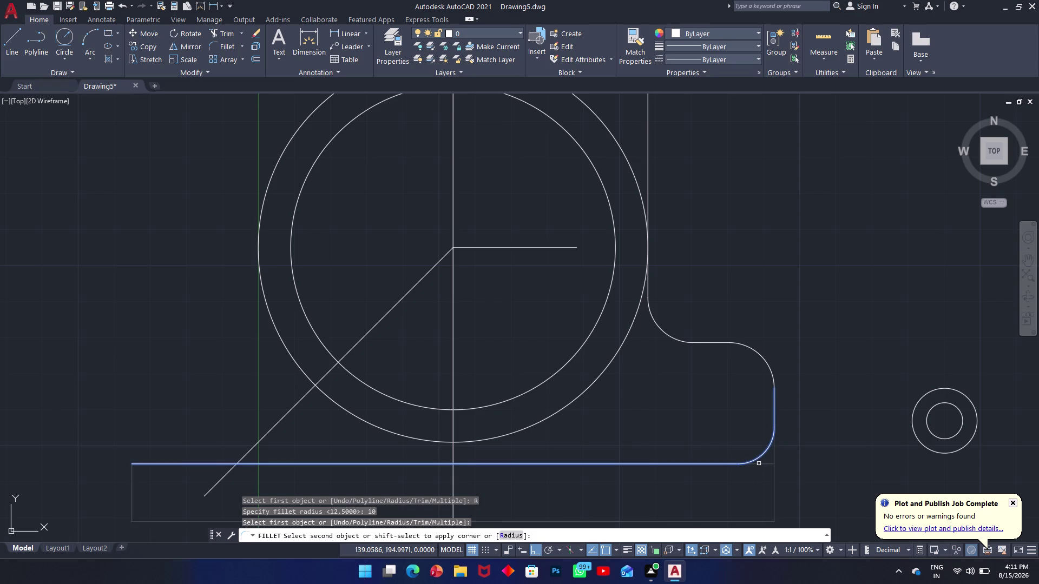
click(756, 463)
key(ctrl+z)
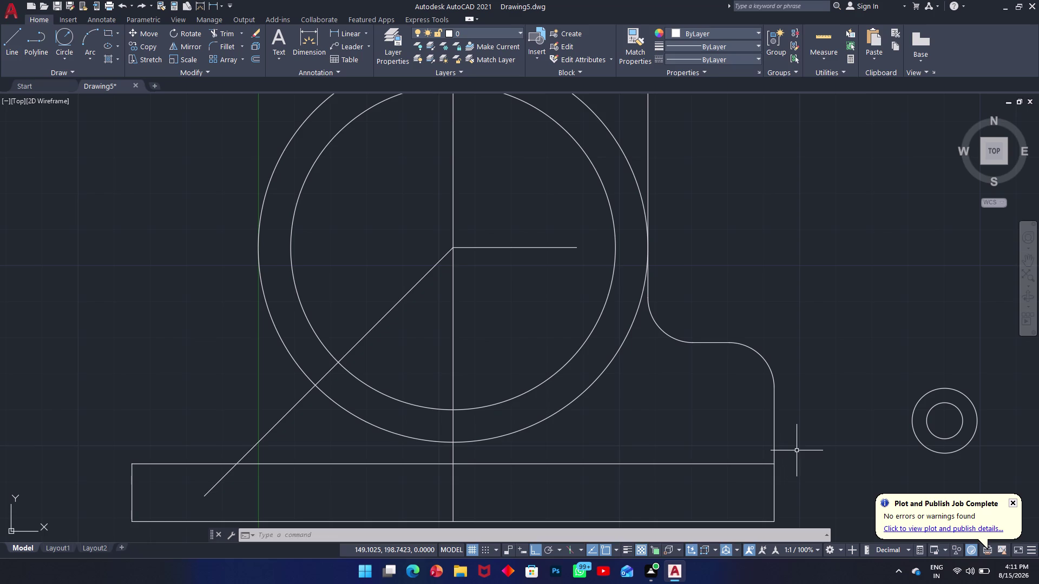
Draw a short line along the right end of the base plate's top edge.
text(l)
key(space)
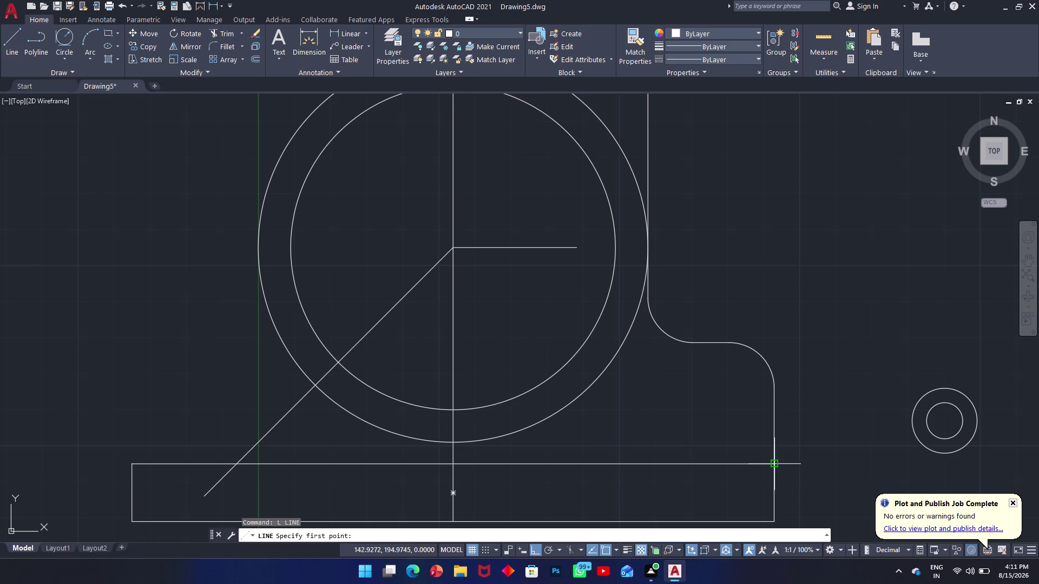
click(773, 463)
click(736, 467)
key(Escape)
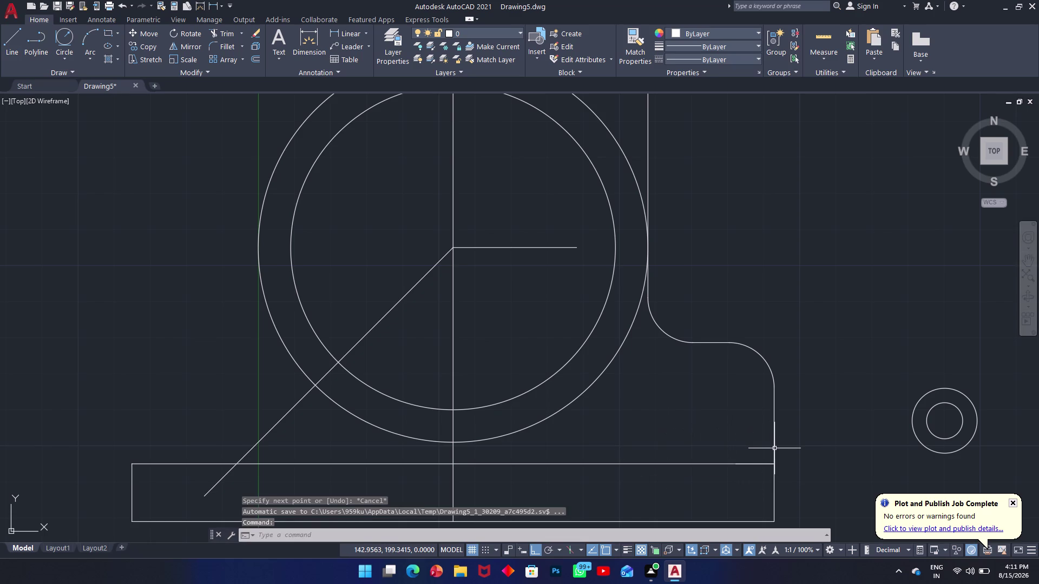
Set the fillet radius to 10 and try filleting from the short line.
text(f)
key(space)
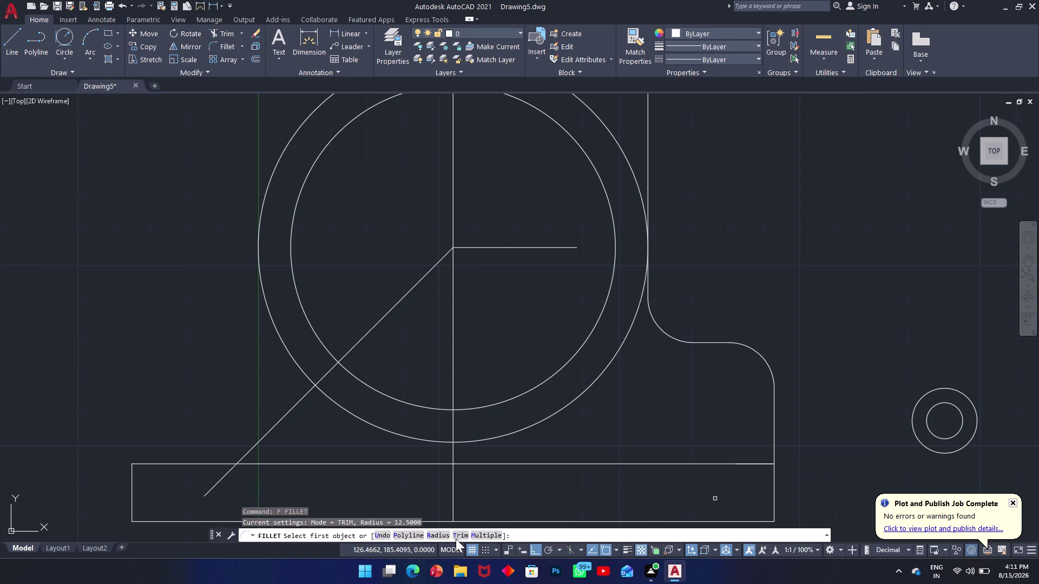
click(440, 538)
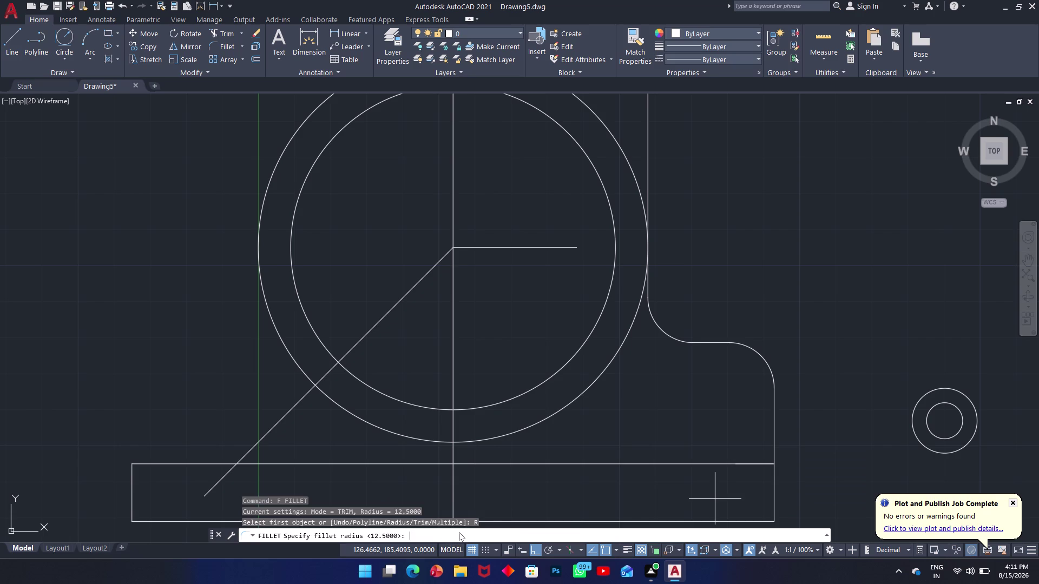
text(10)
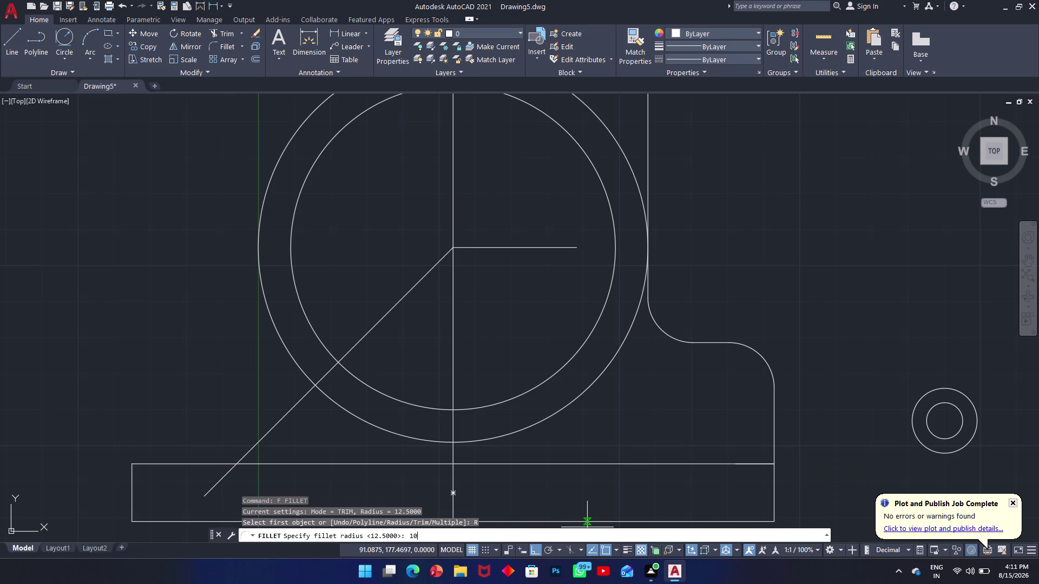
key(space)
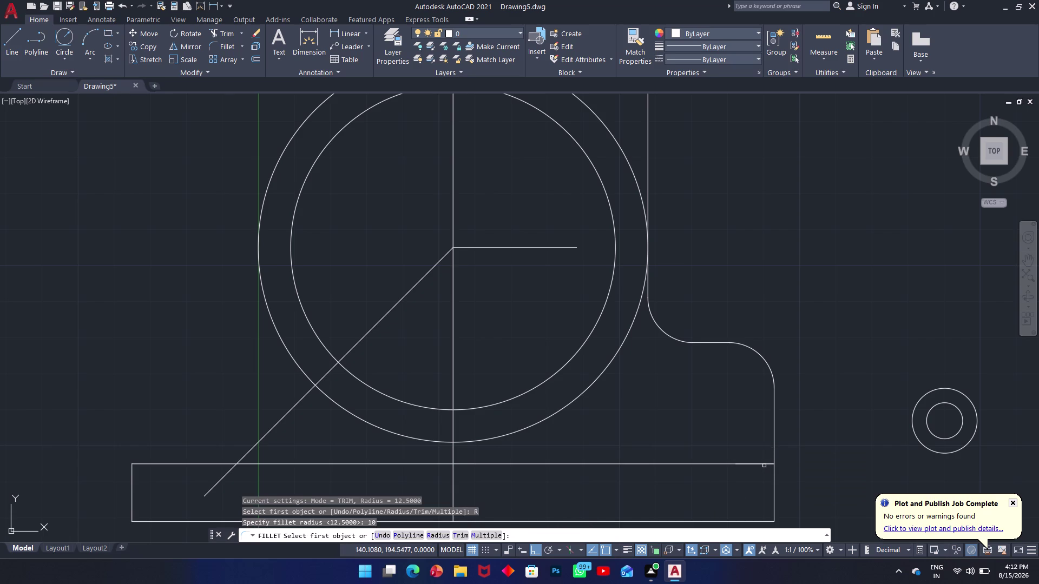
click(764, 465)
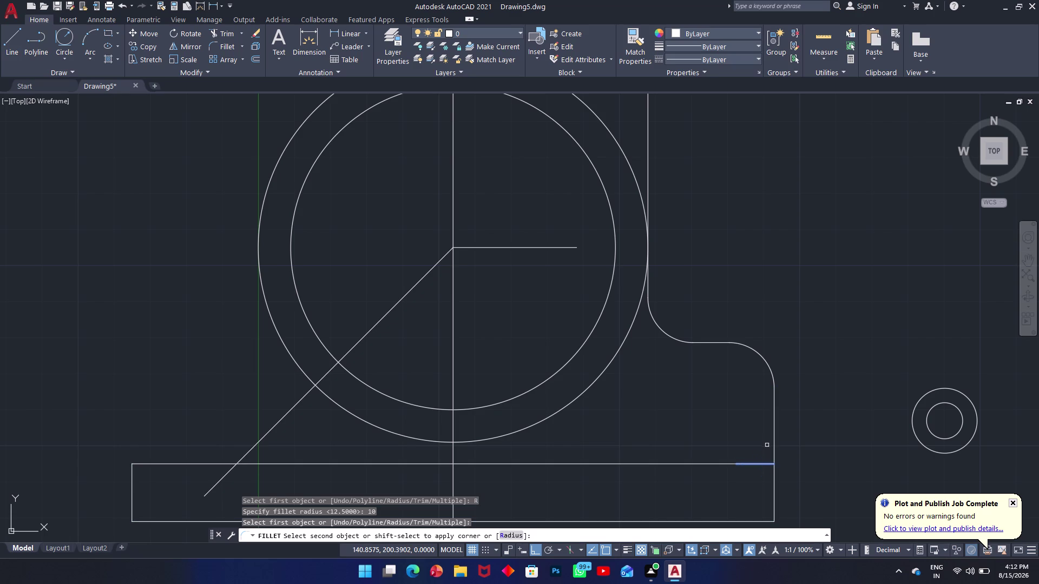
key(Escape)
Retry the radius-10 fillet on the vertical side above the base plate, then cancel.
key(space)
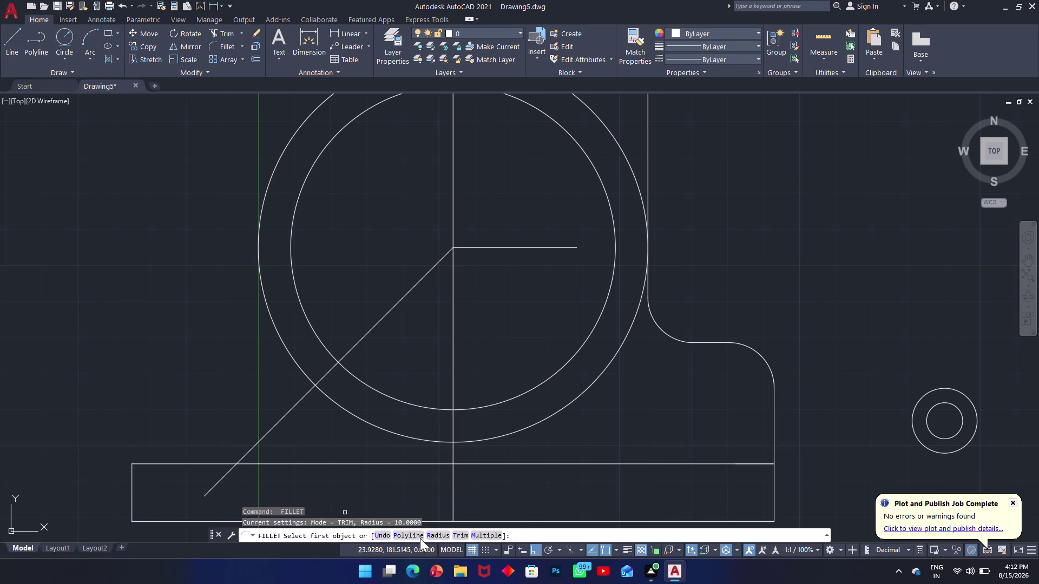
click(431, 536)
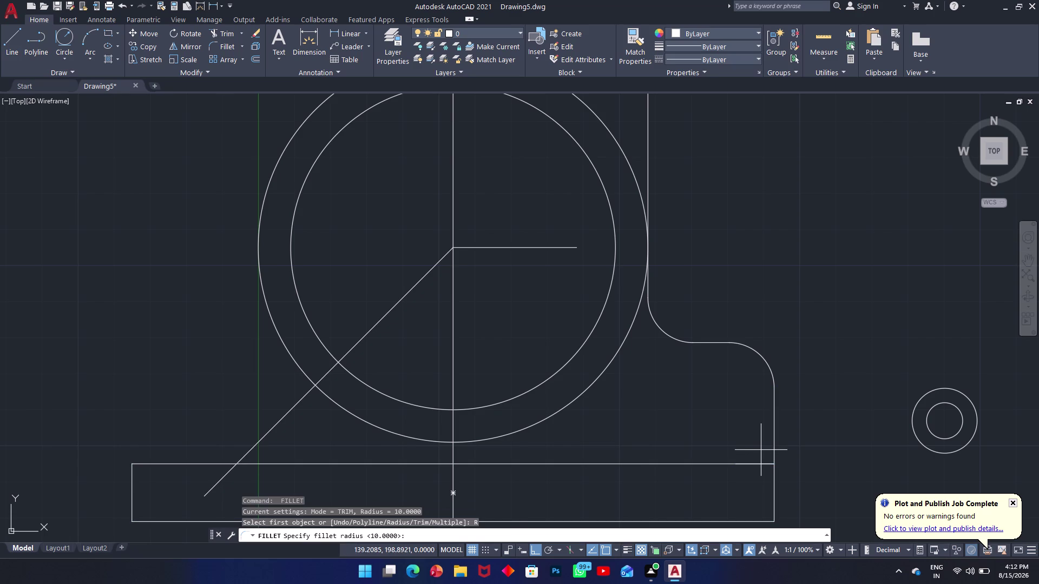
key(space)
click(776, 450)
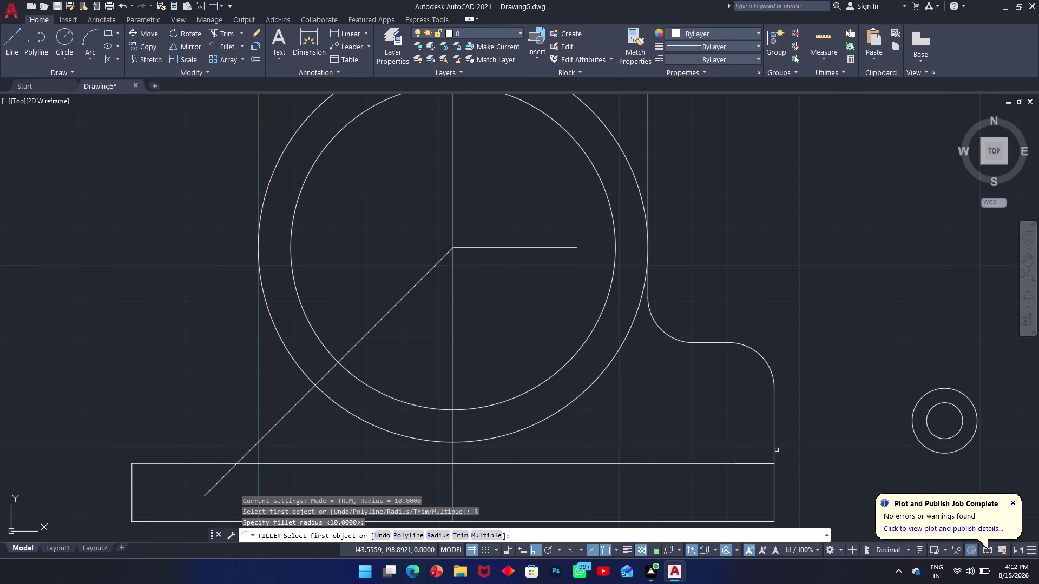
click(774, 451)
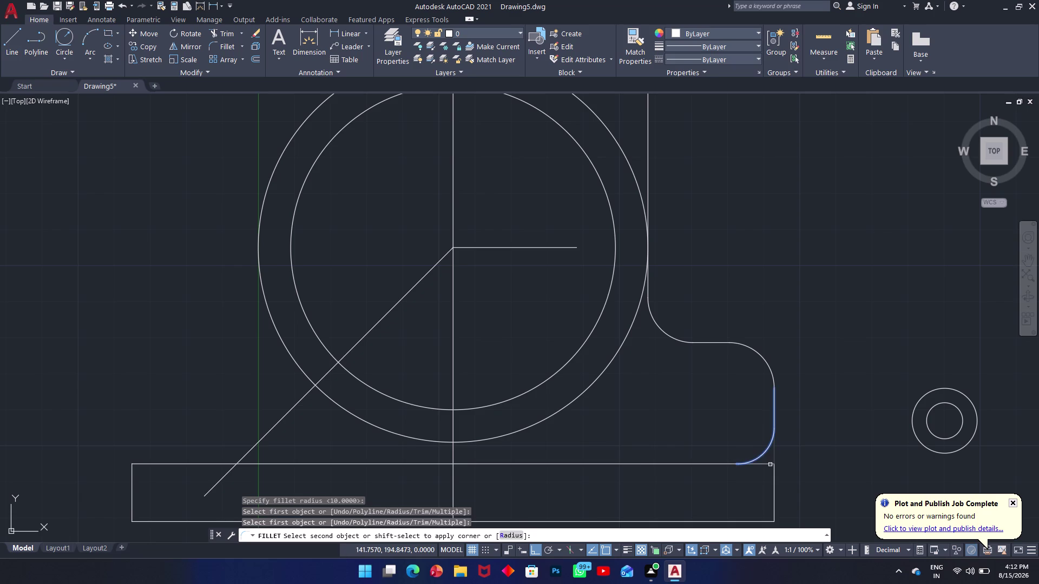
key(Escape)
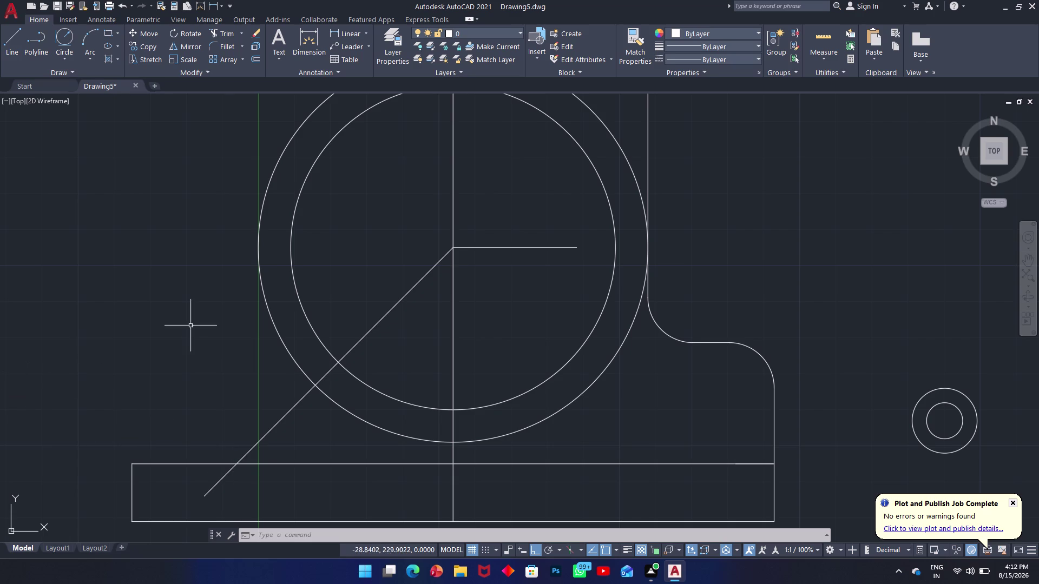
Undo the last six edits, including the failed fillet.
key(ctrl+z)
key(ctrl+z)
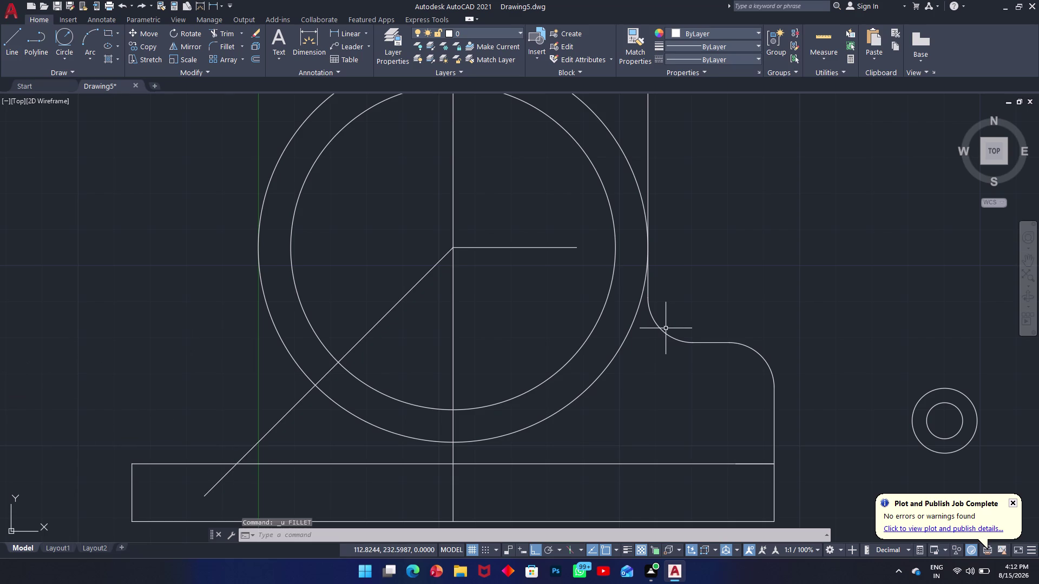
key(ctrl+z)
key(ctrl+z)
key(ctrl+z)
key(ctrl+z)
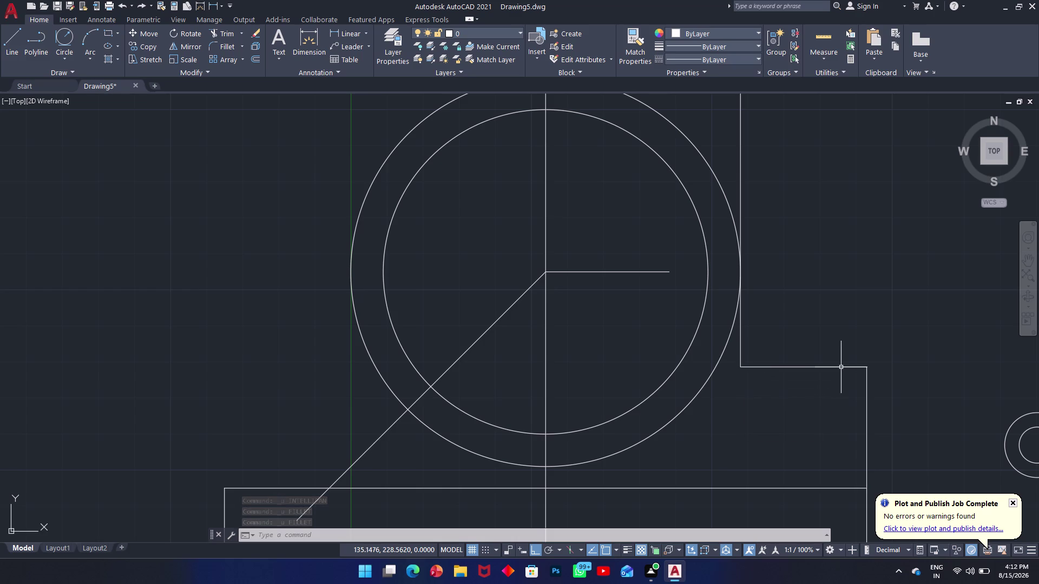
Adjust the flange's vertical side endpoints with grips, then cancel the stretch.
click(870, 439)
click(869, 443)
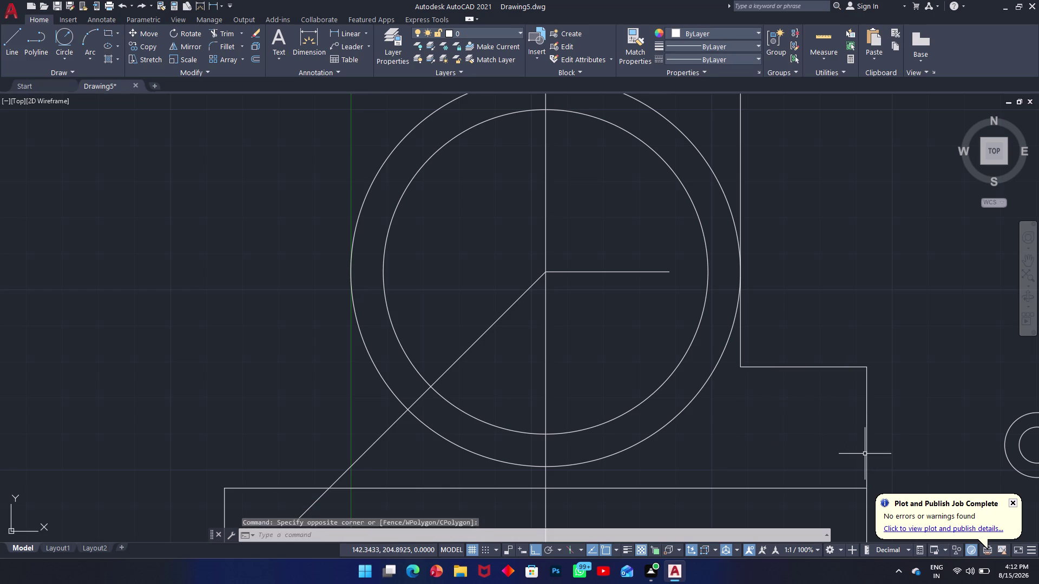
double_click(865, 455)
click(869, 488)
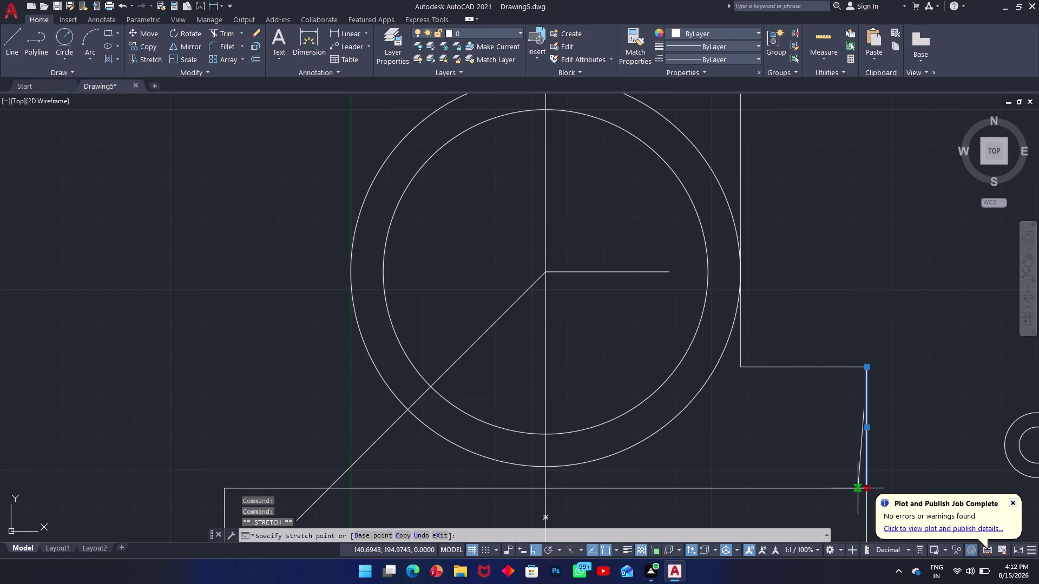
click(853, 489)
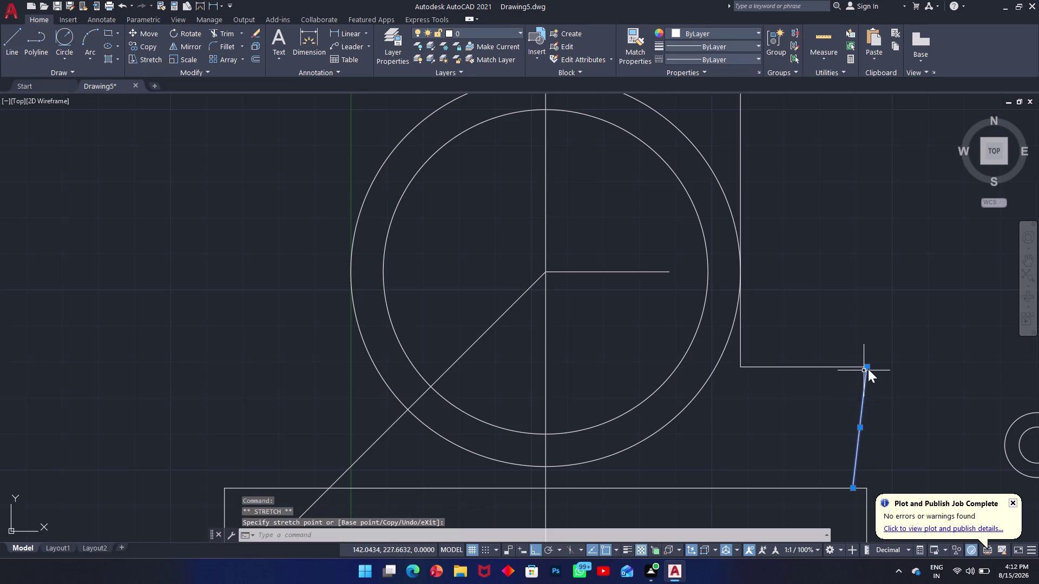
double_click(868, 369)
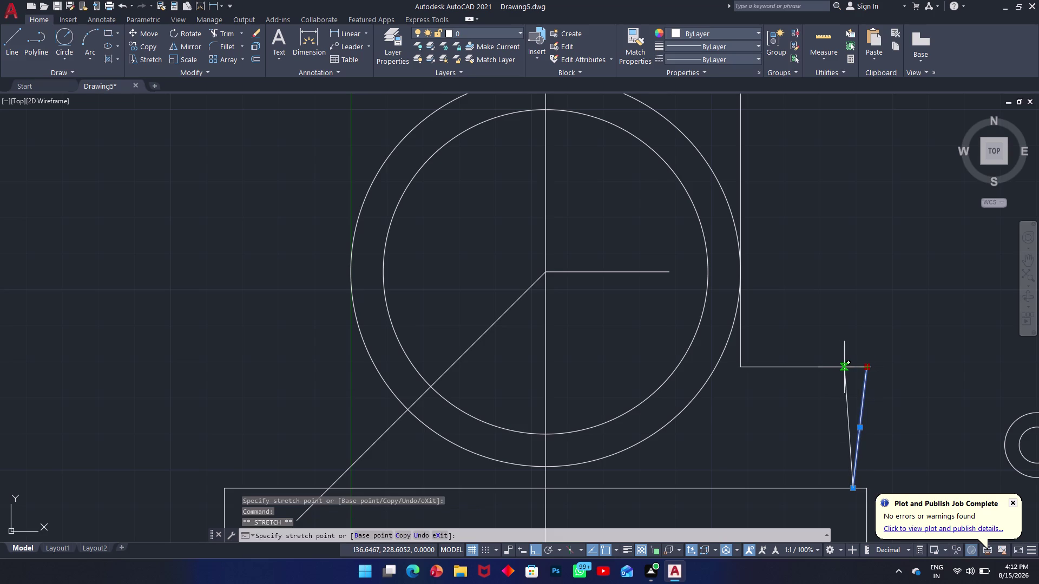
click(845, 368)
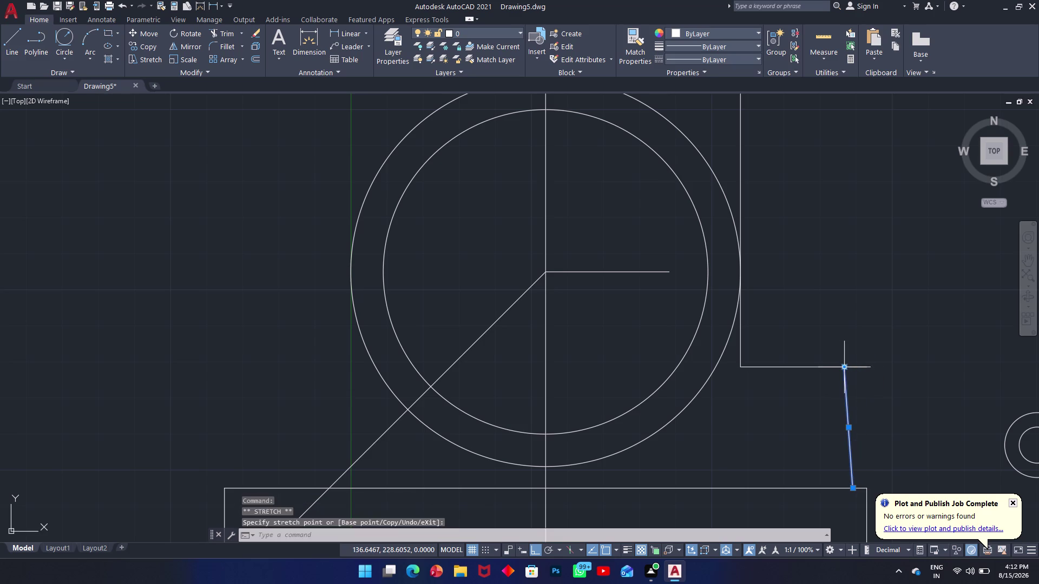
click(856, 488)
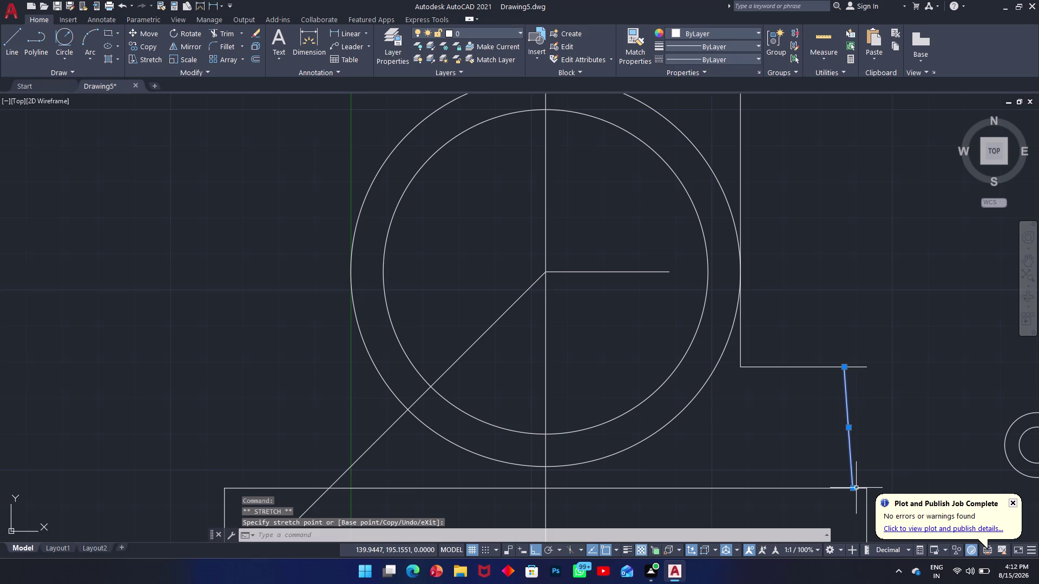
click(896, 442)
click(883, 454)
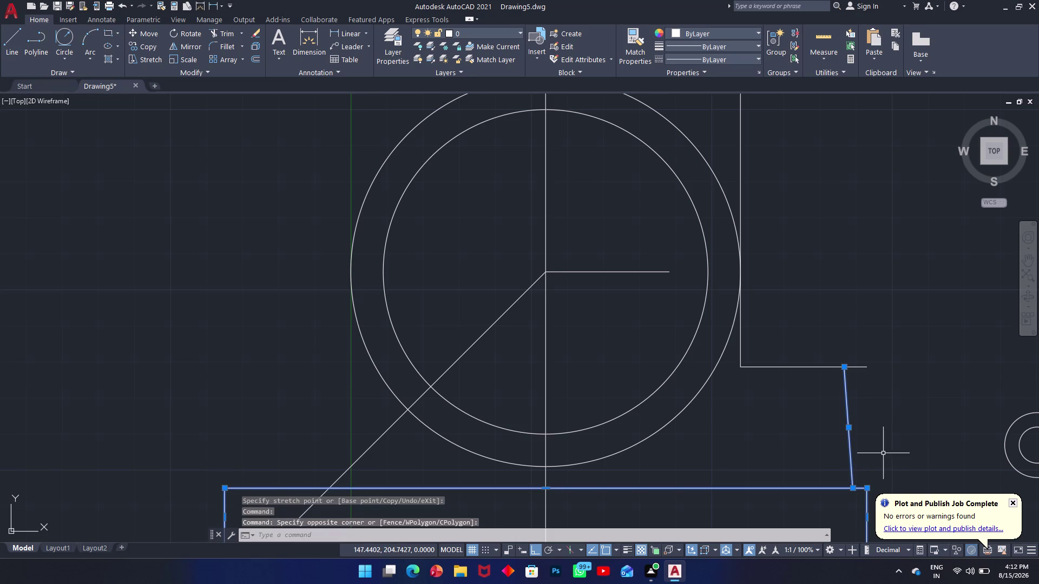
key(Escape)
key(Escape)
Move the slanted line's lower endpoint onto the base's right corner.
double_click(853, 477)
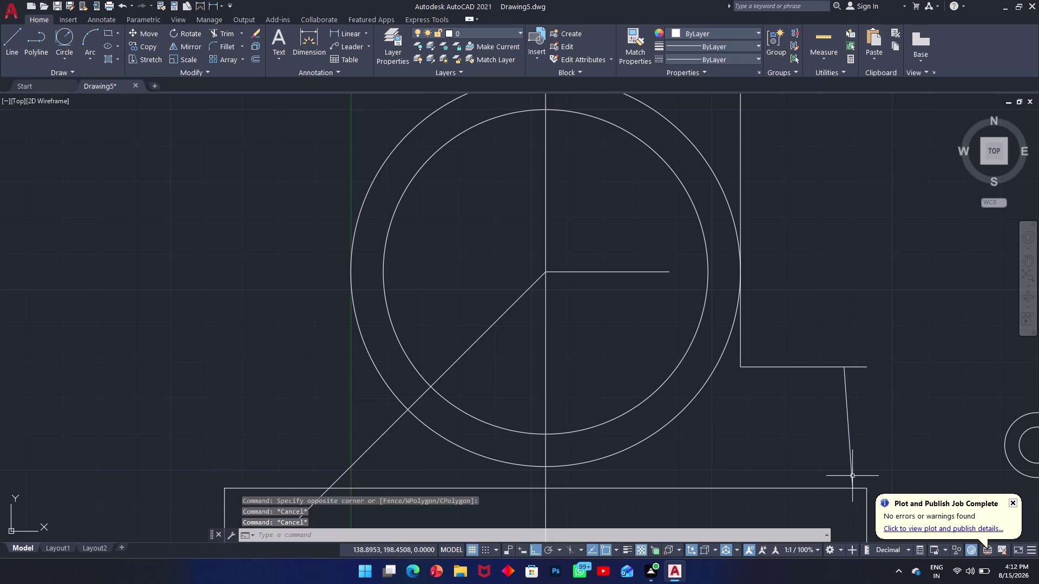
click(854, 491)
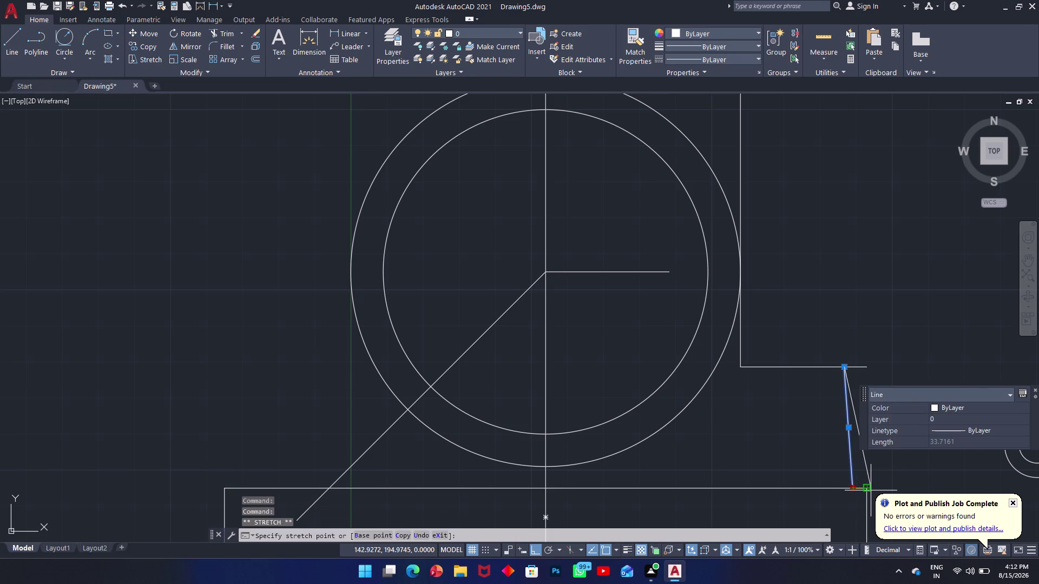
click(869, 491)
click(863, 361)
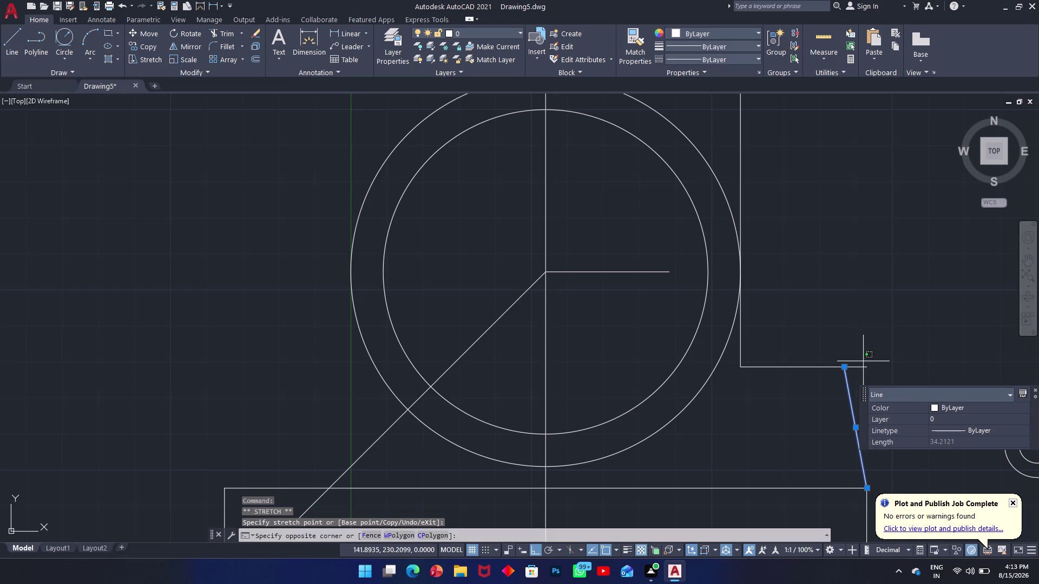
key(Escape)
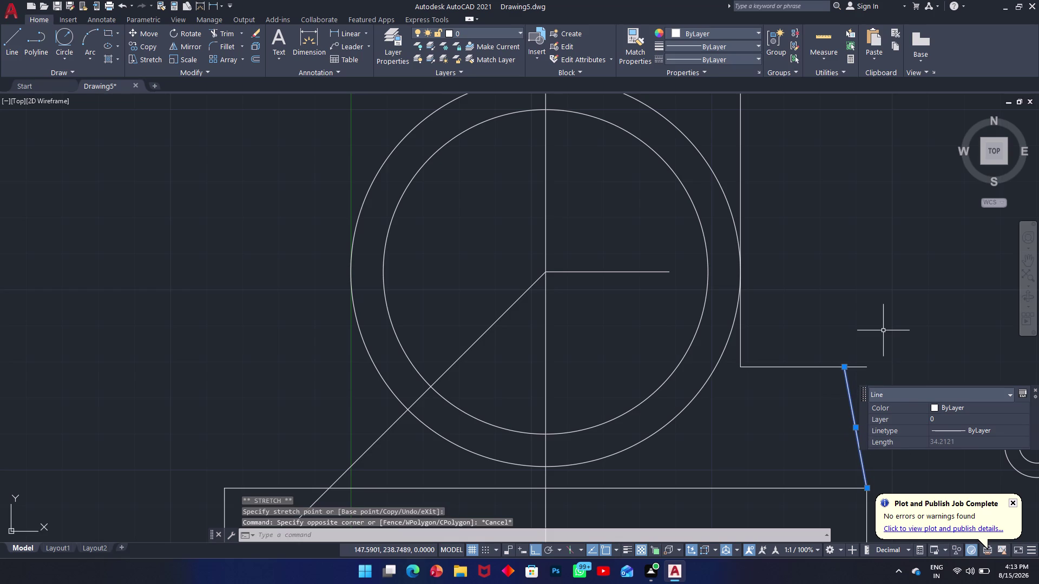
Start a trim using the slanted line as the cutting edge.
key(t)
key(r)
key(space)
click(858, 371)
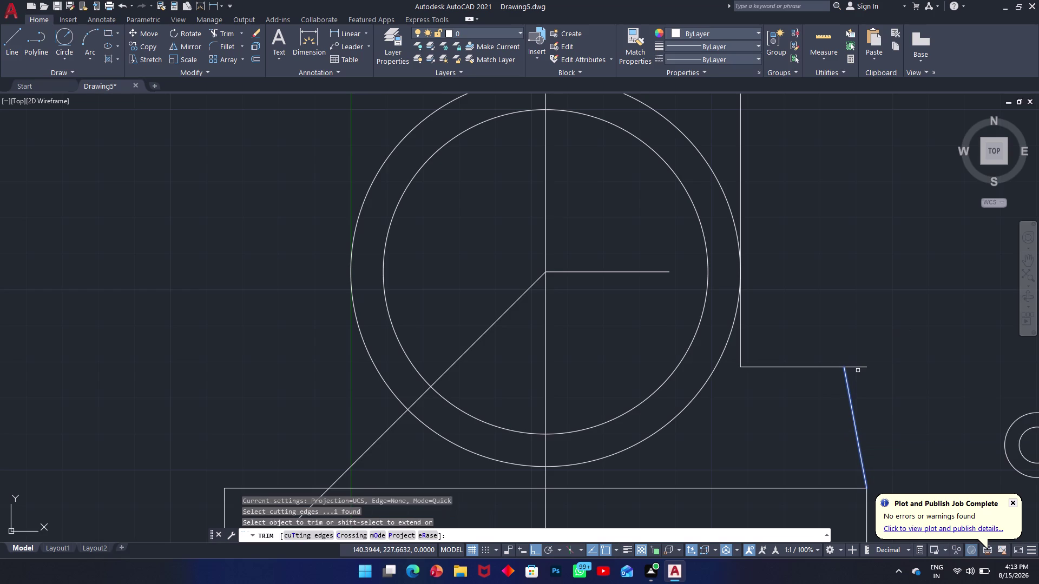
Abandon the trim and attempt a radius-10 fillet on the base's top edge.
click(858, 355)
key(Escape)
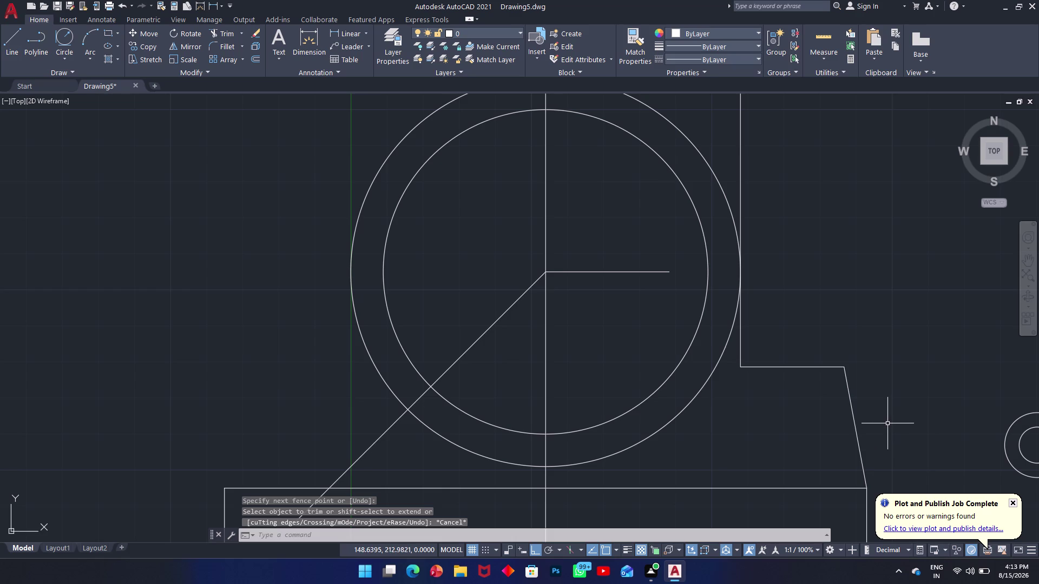
key(f)
key(space)
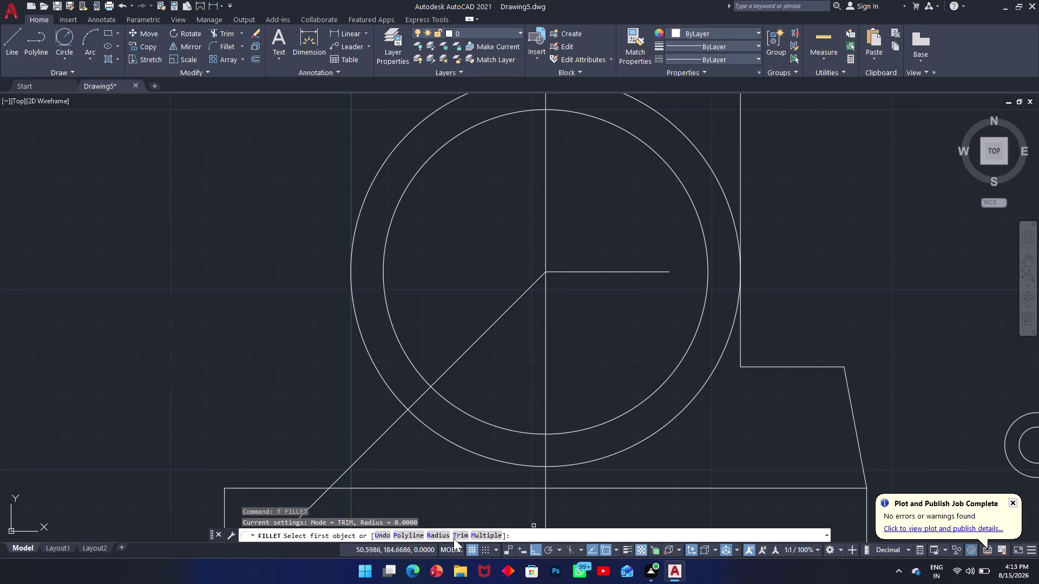
click(433, 536)
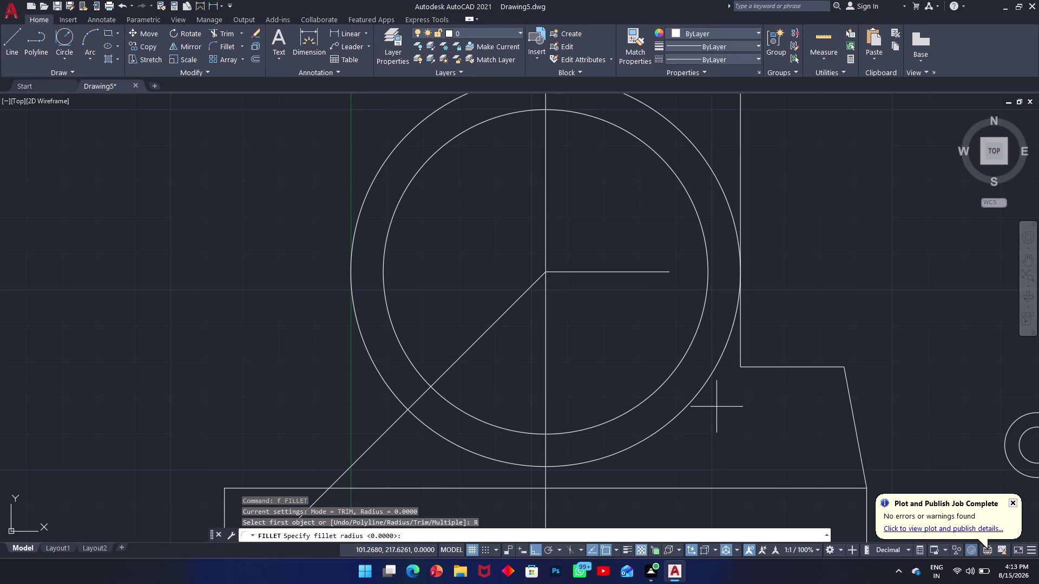
text(10)
key(space)
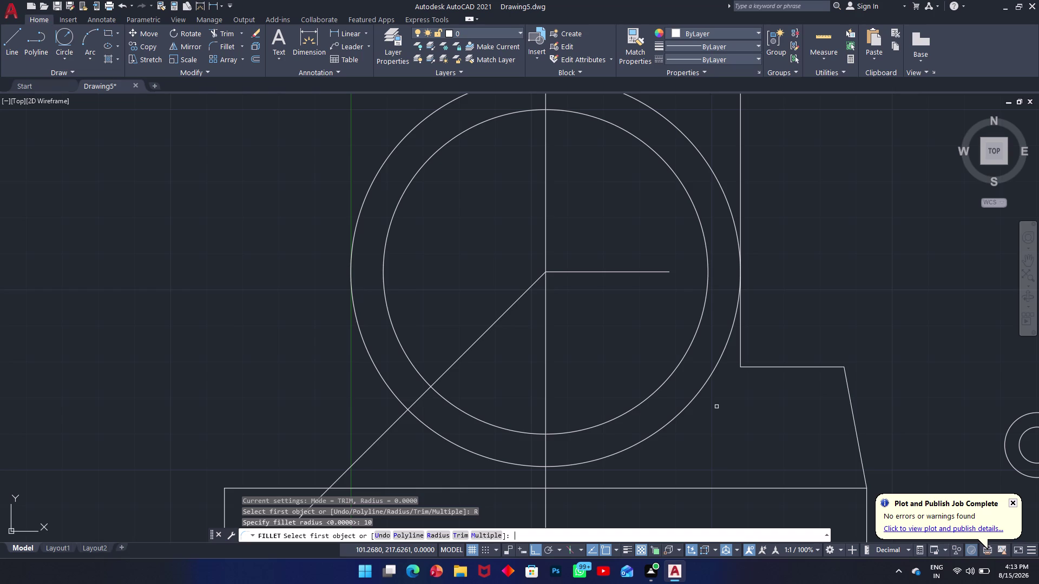
click(861, 489)
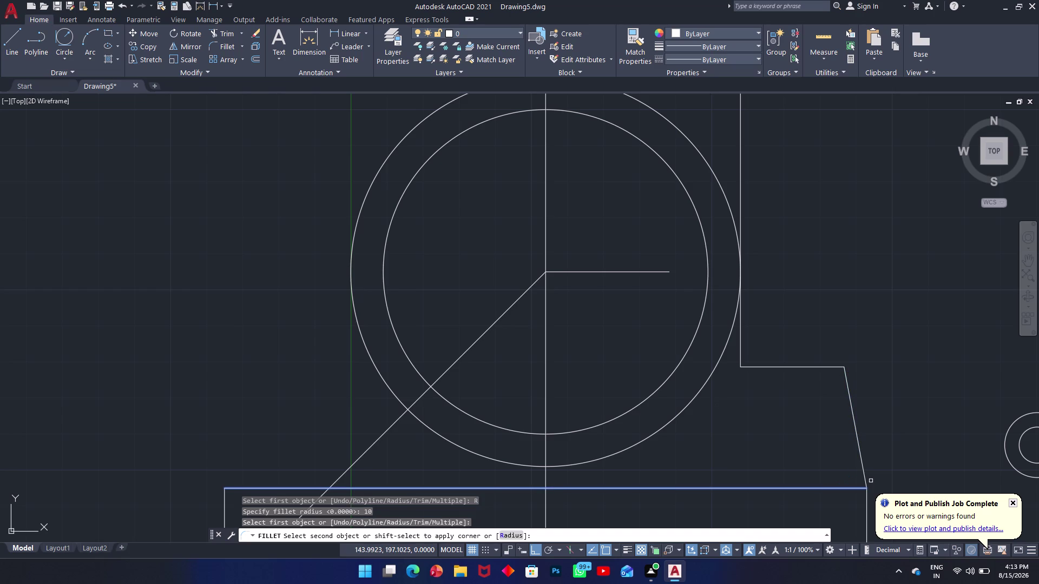
key(Escape)
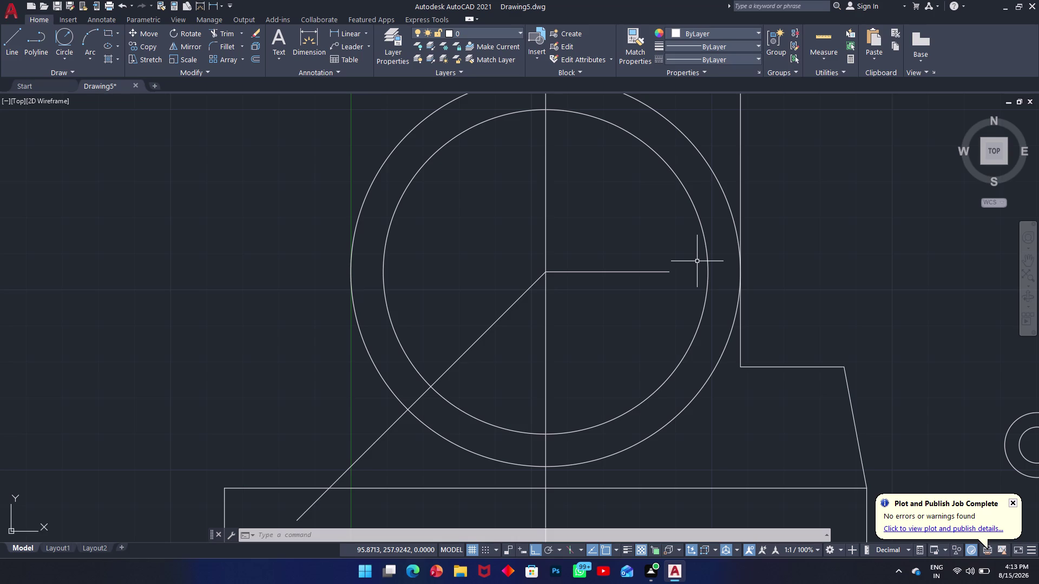
Undo eight edits, removing the grip changes and the right-side wall outline.
key(ctrl+z)
key(ctrl+z)
key(ctrl+z)
key(ctrl+z)
key(ctrl+z)
key(ctrl+z)
key(ctrl+z)
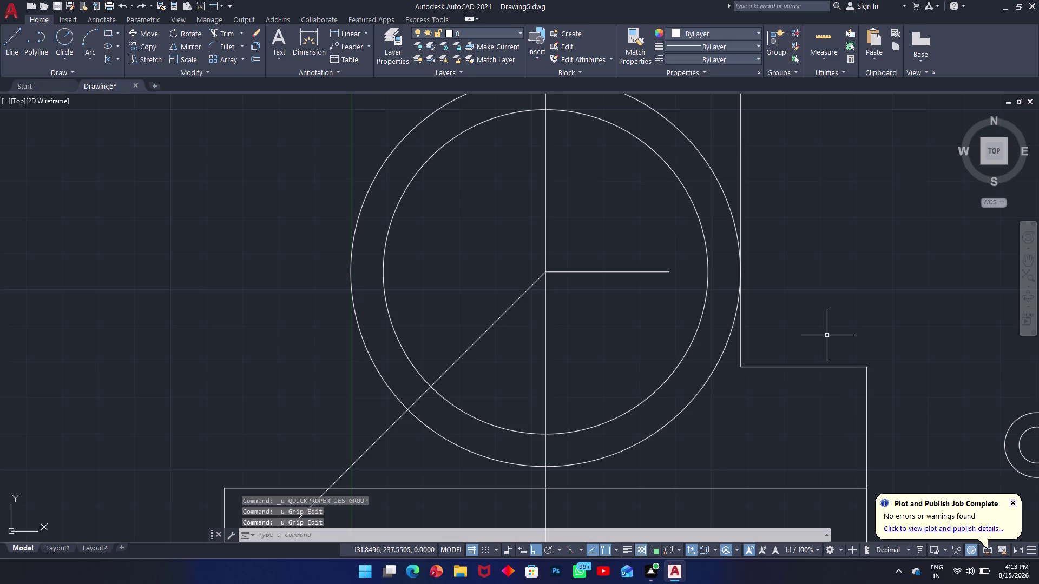
key(ctrl+z)
Restore the right-side vertical line and erase its lower step lines.
key(ctrl+z)
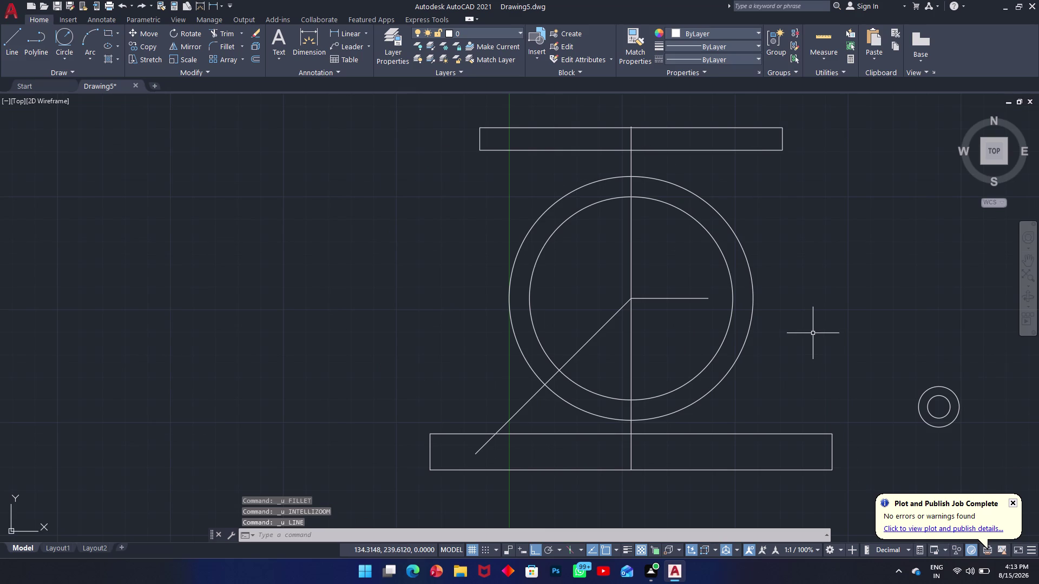
key(ctrl+y)
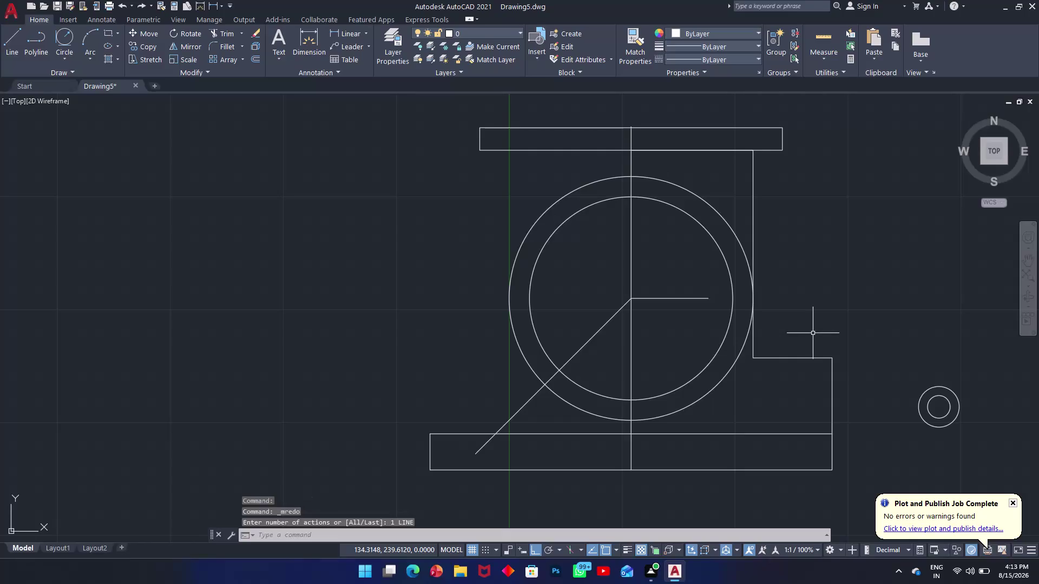
scroll(up, 3)
click(890, 384)
click(804, 418)
key(Delete)
Begin a new line at a point on the base's top edge.
text(l)
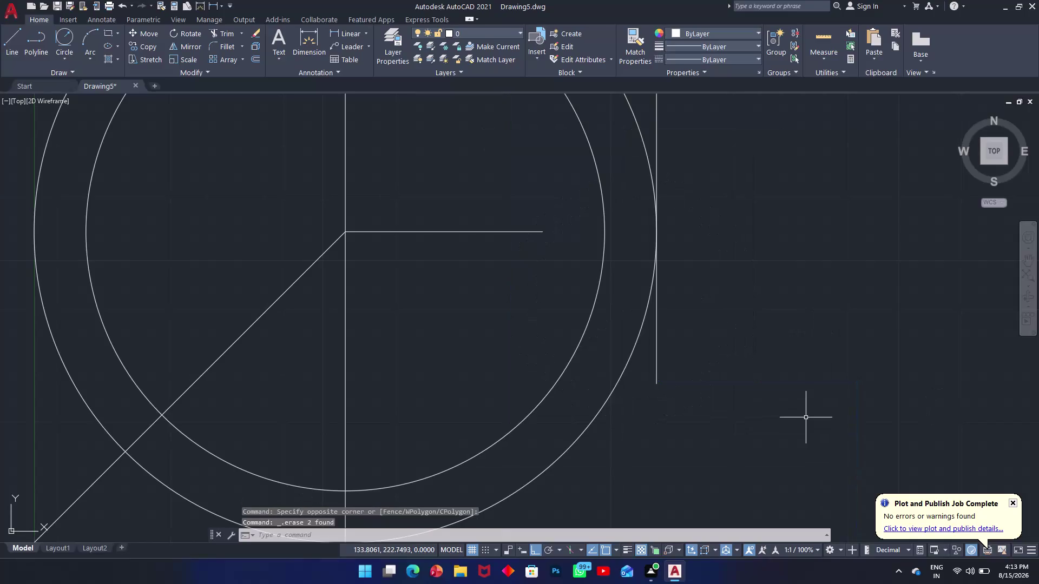
key(space)
scroll(down, 3)
scroll(down, 3)
scroll(up, 3)
scroll(up, 3)
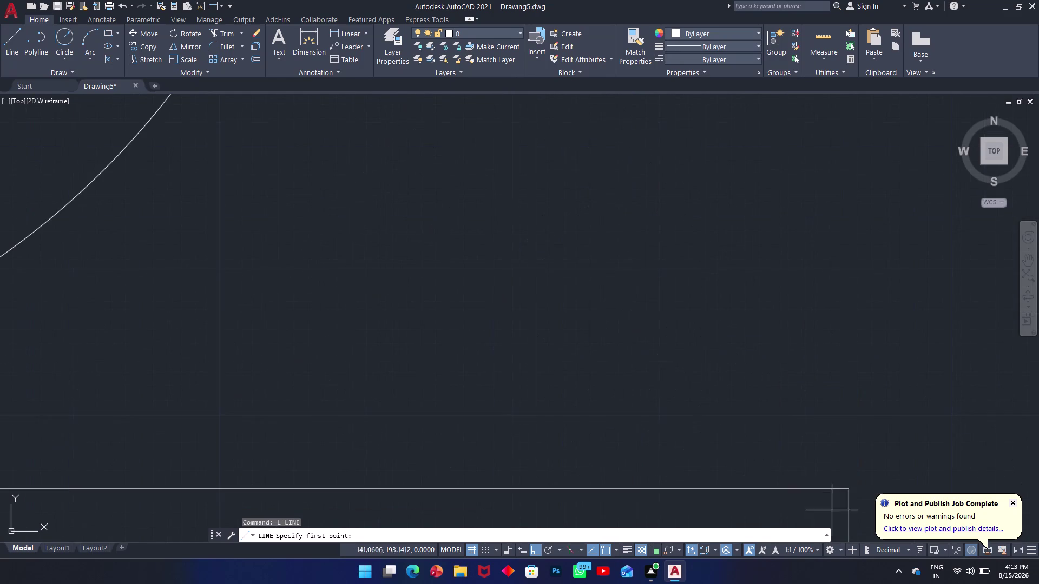
click(851, 489)
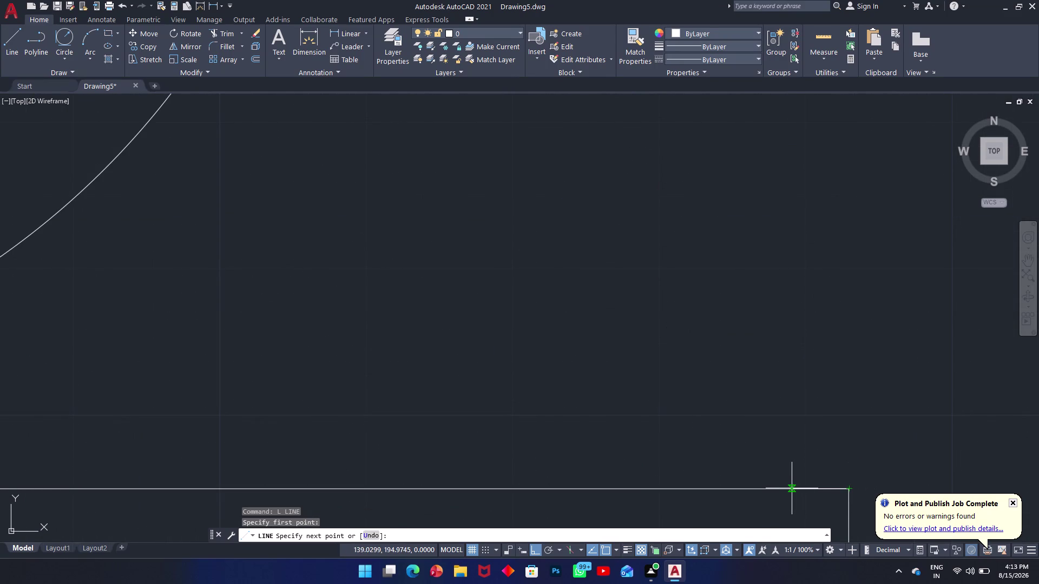
Draw a 10-unit segment from the base top edge, then turn Ortho off.
text(10)
key(Return)
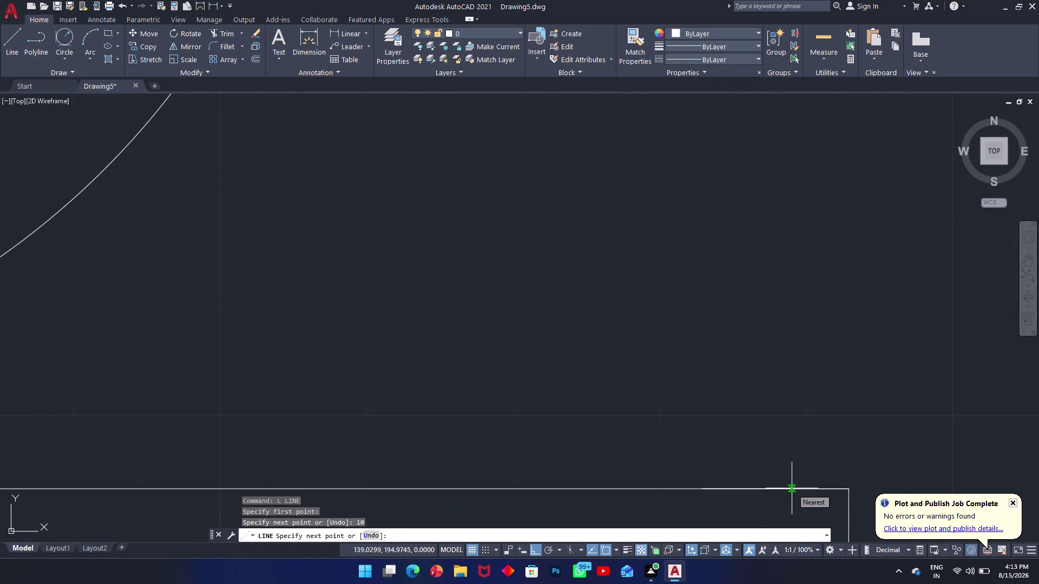
scroll(up, 3)
scroll(down, 3)
scroll(down, 3)
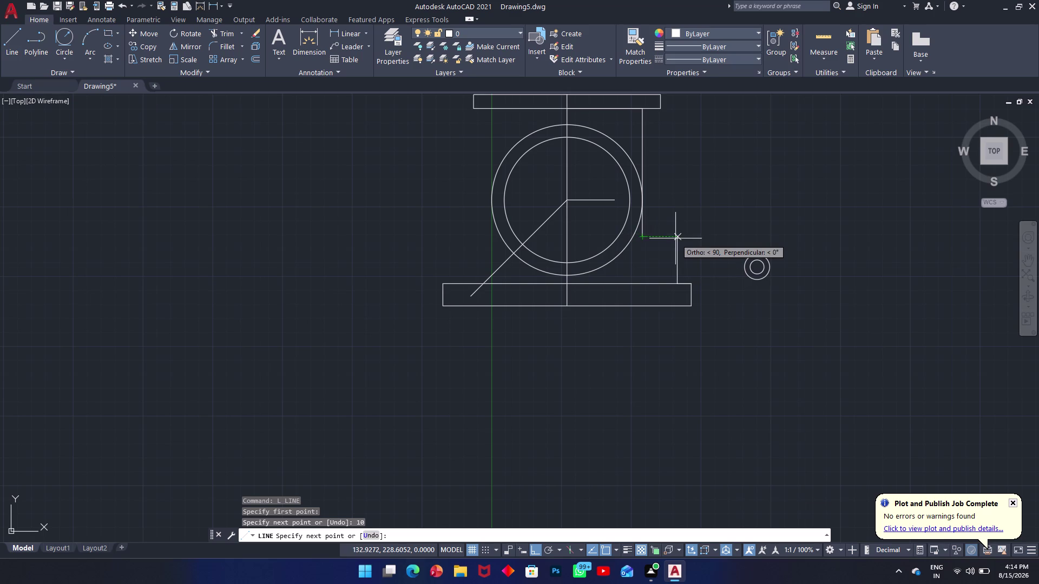
scroll(up, 3)
scroll(up, 3)
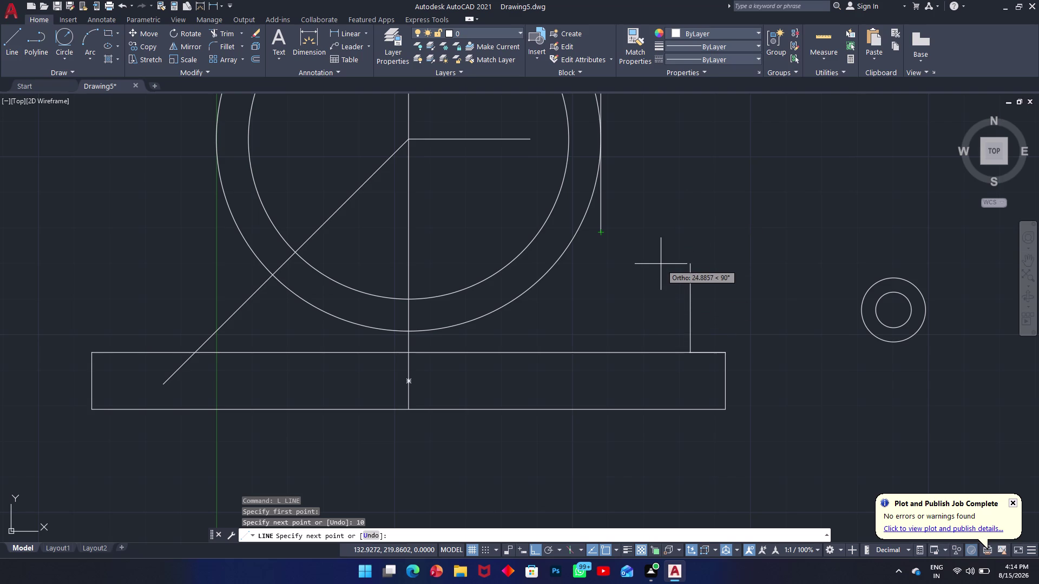
key(F8)
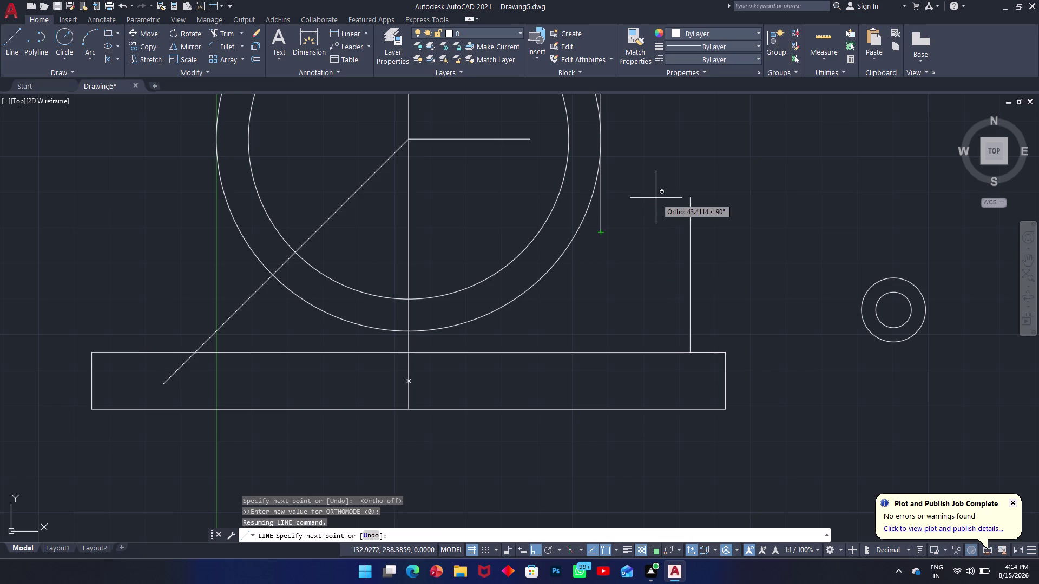
key(shift+less)
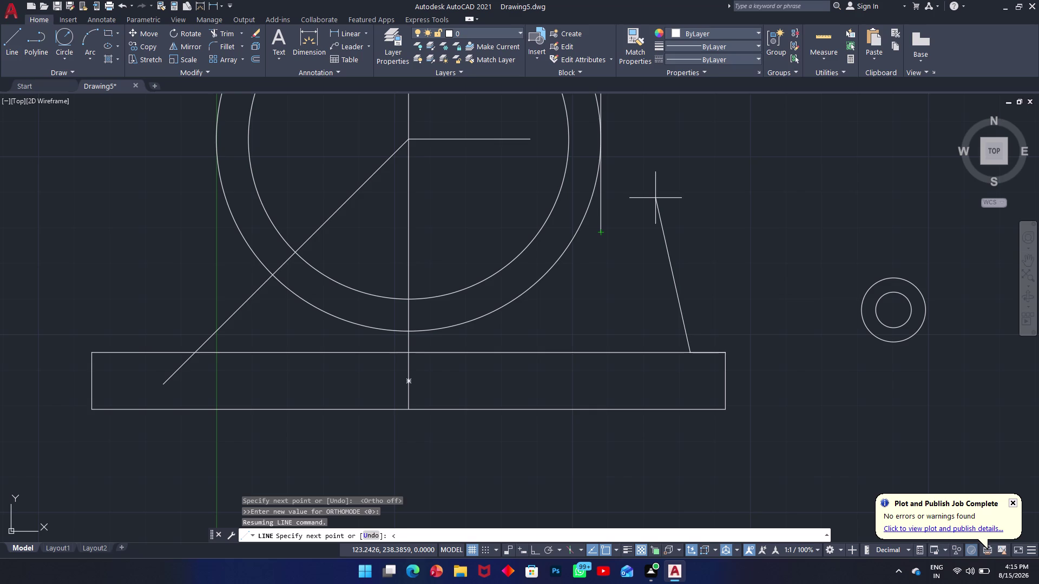
Draw a 50-unit line segment at 39 degrees, then undo it.
text(39*)
key(Return)
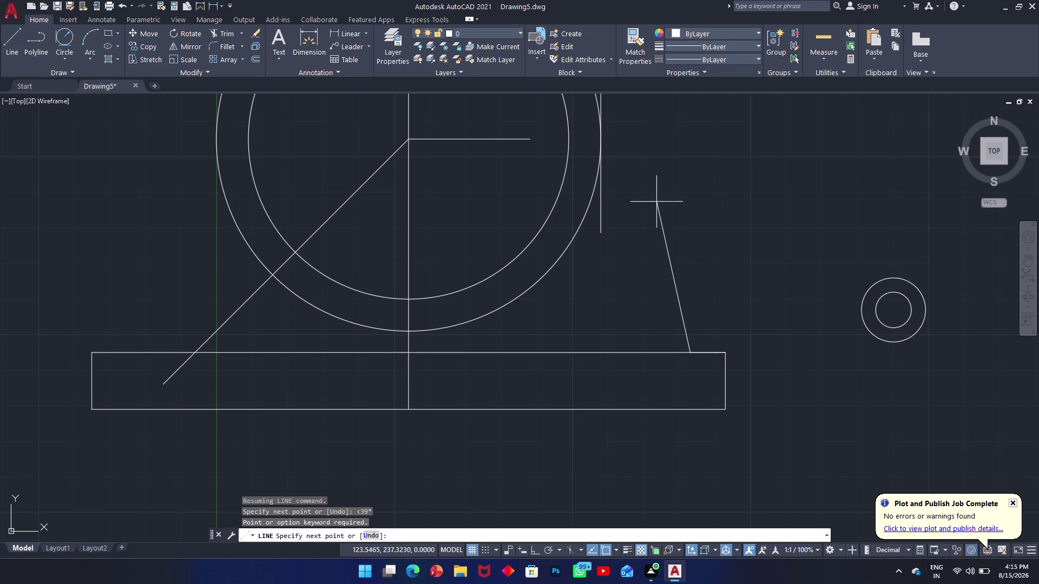
key(shift+at)
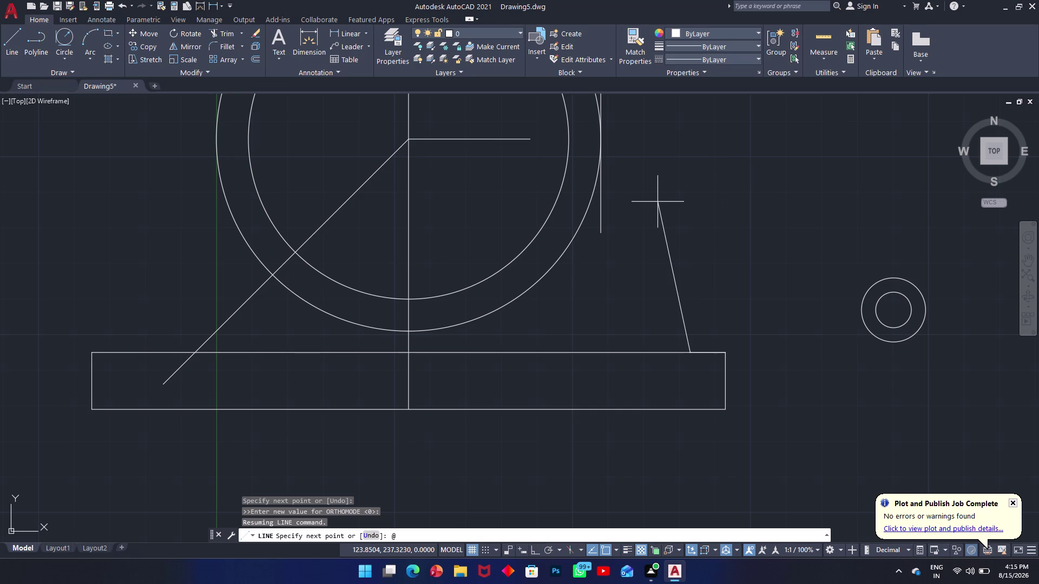
text(50)
key(shift+less)
key(3)
key(9)
key(Return)
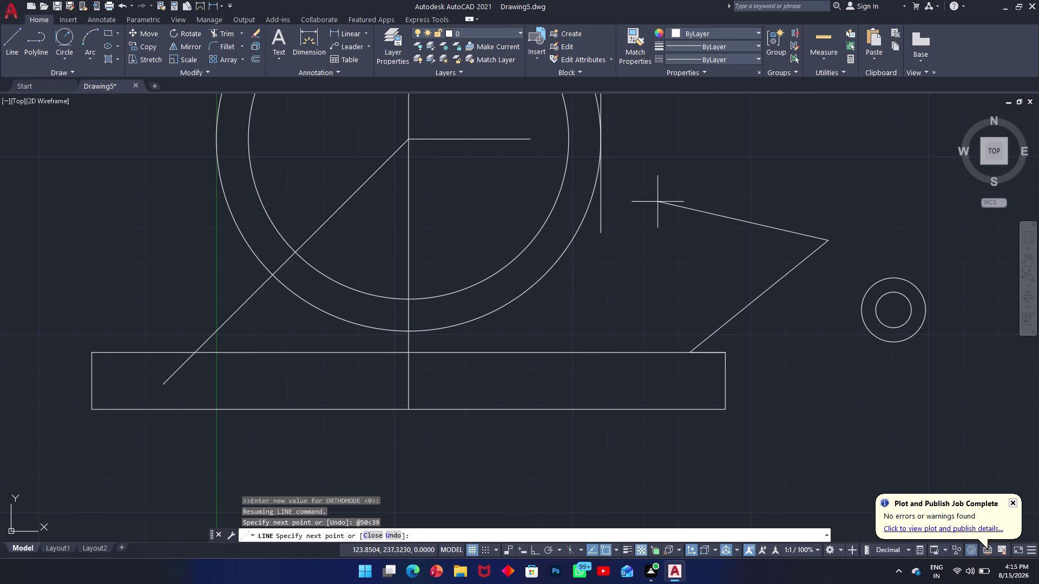
key(ctrl+z)
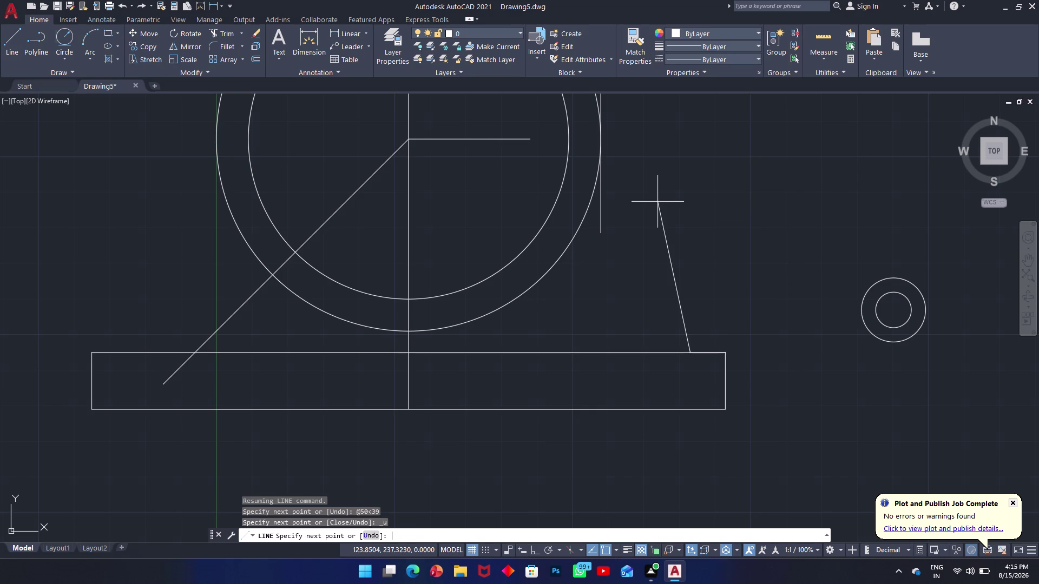
Retry with a 50-unit segment at 149 degrees, then undo it.
key(shift+at)
text(@!)
key(BackSpace)
key(BackSpace)
key(BackSpace)
key(BackSpace)
key(shift+at)
text(50)
key(shift+less)
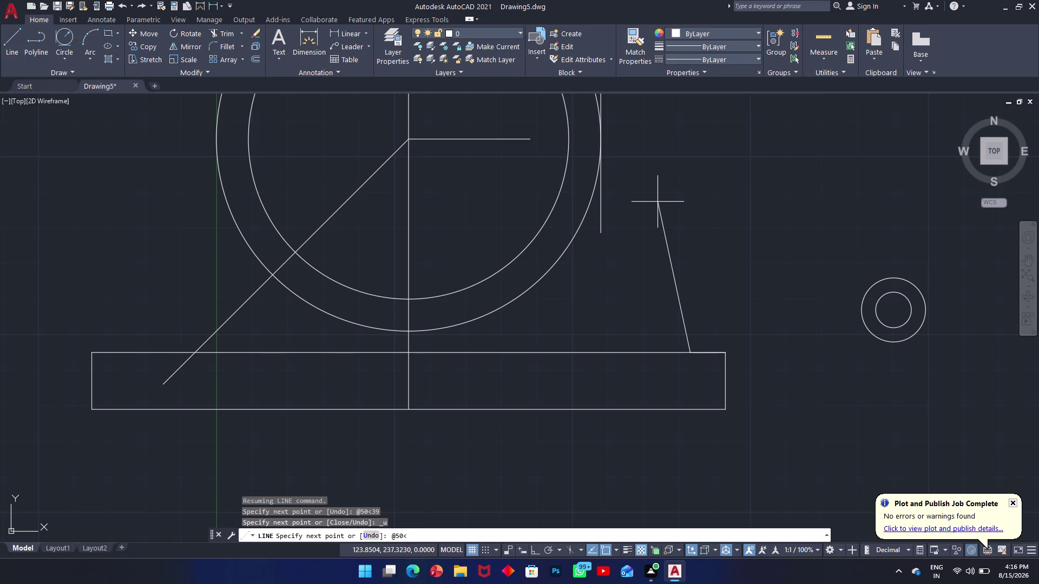
text(149)
key(Return)
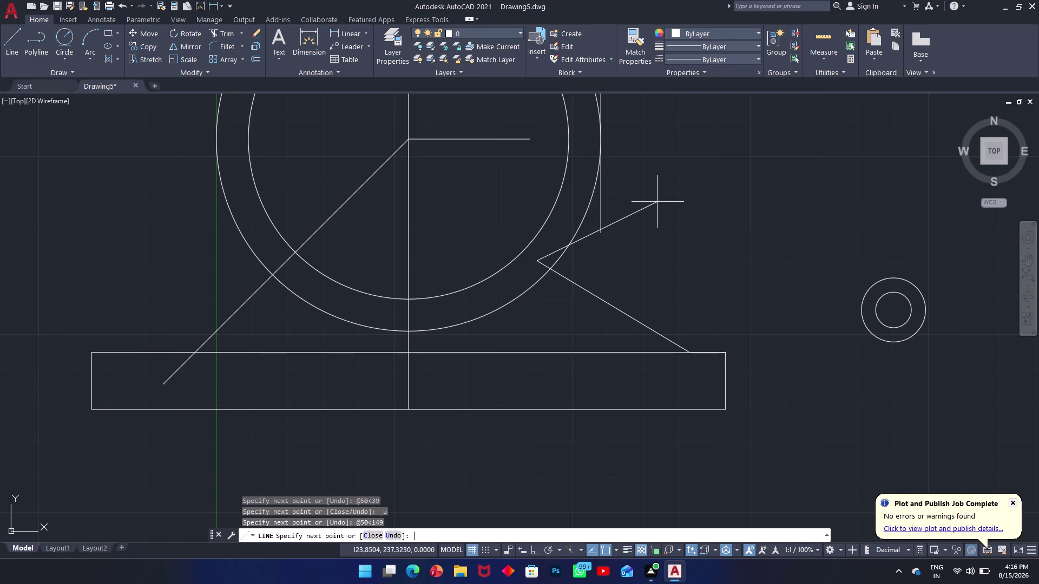
key(ctrl+z)
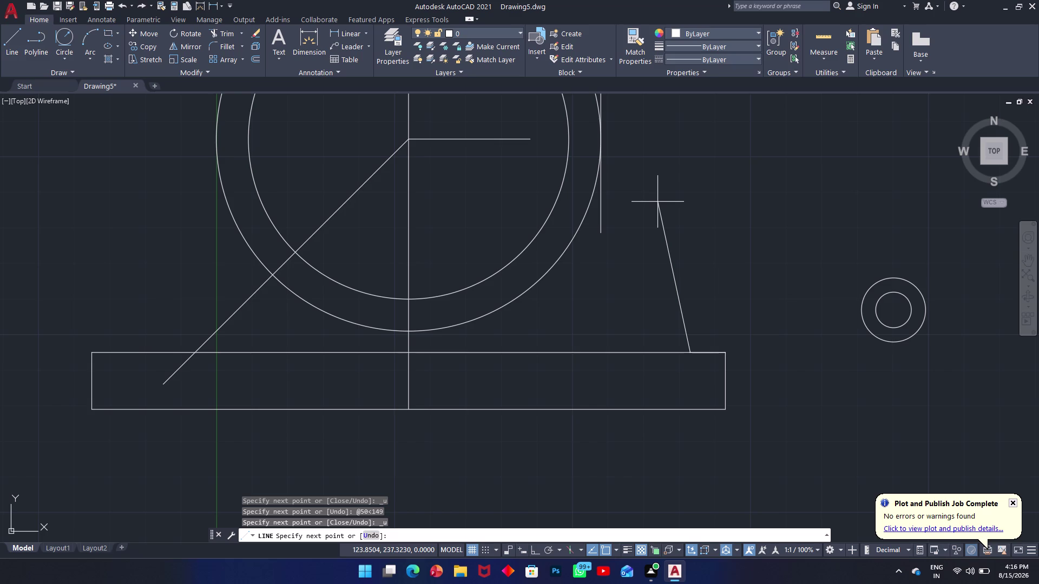
Try a 50-unit segment at 129 degrees, undo it, and end the line command.
key(shift+at)
text(5)
text(0)
key(shift+less)
text(12)
key(9)
key(Return)
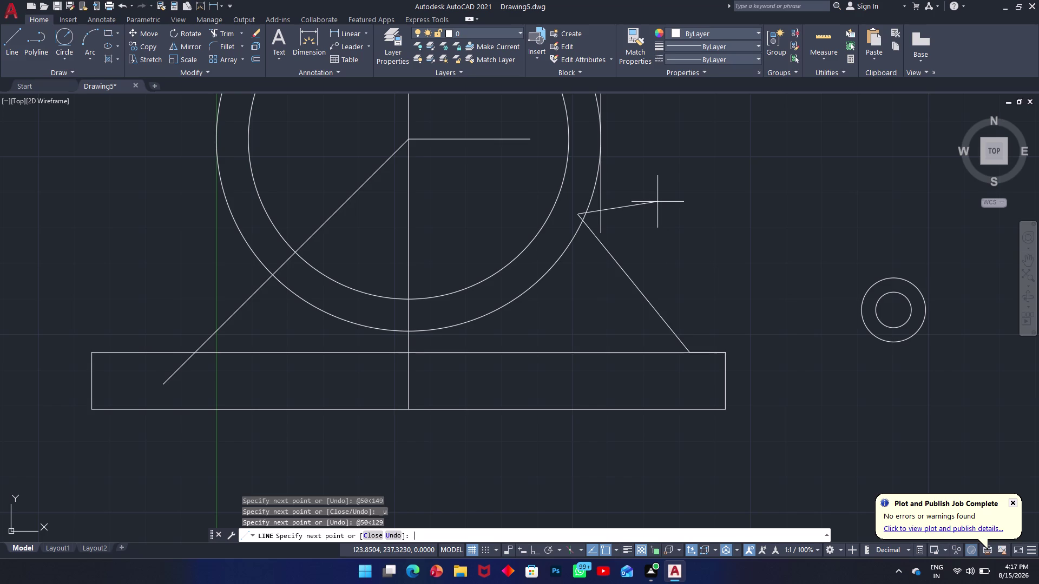
key(ctrl+z)
key(z)
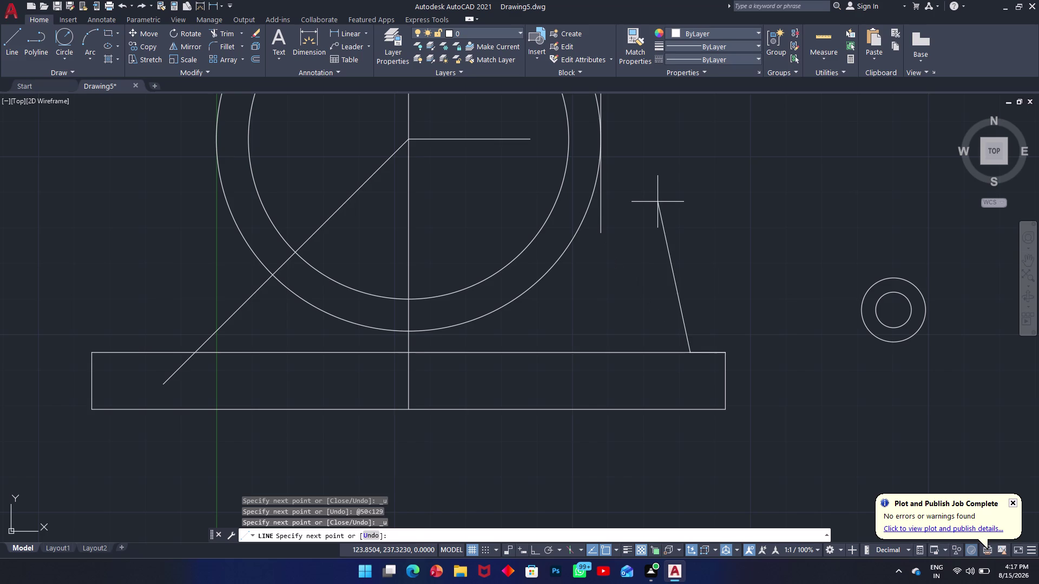
key(Escape)
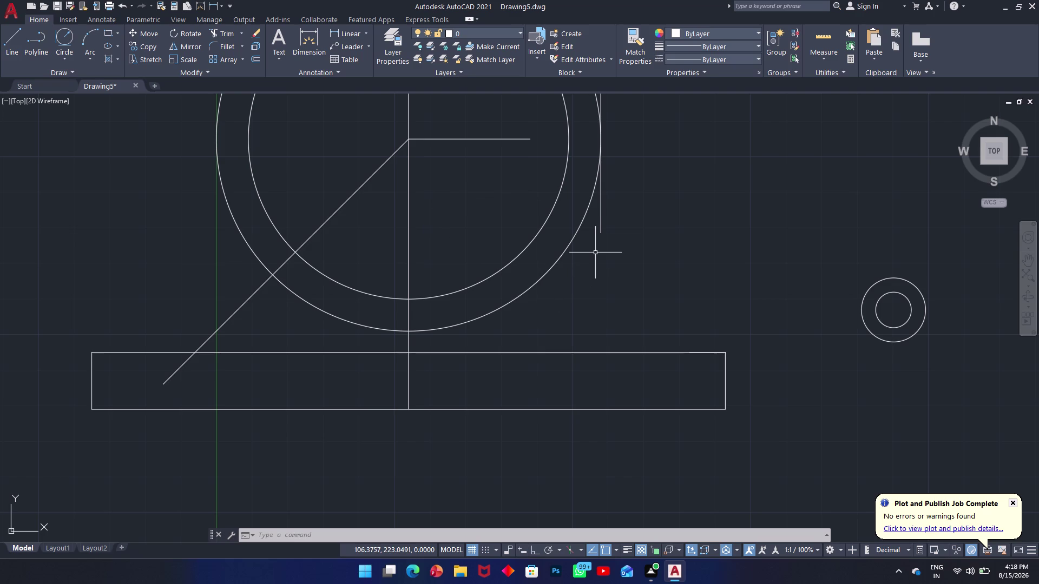
Draw a short horizontal step from the vertical line's end and a slanted line to the base top.
text(l)
key(space)
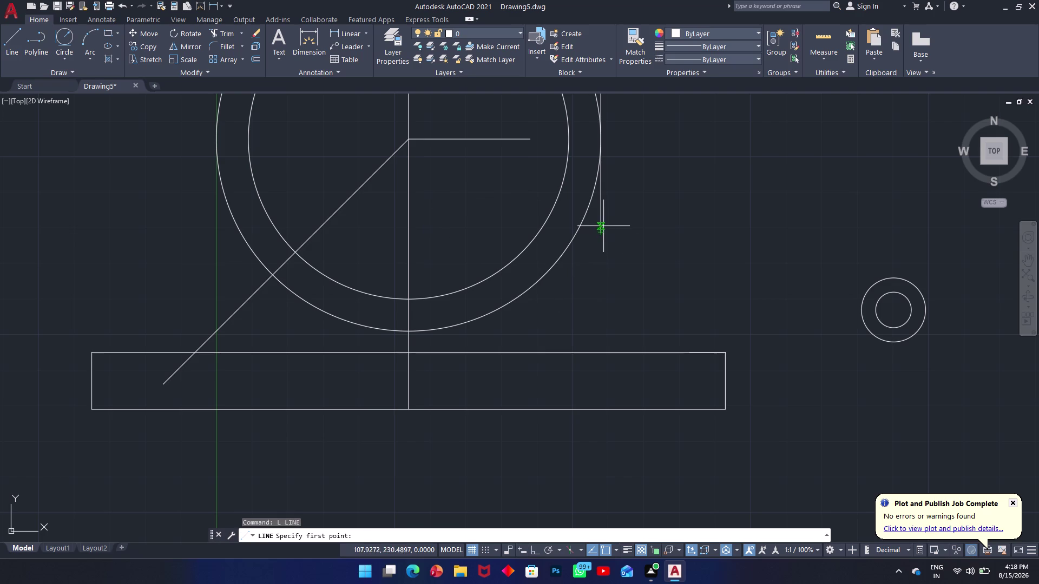
click(604, 234)
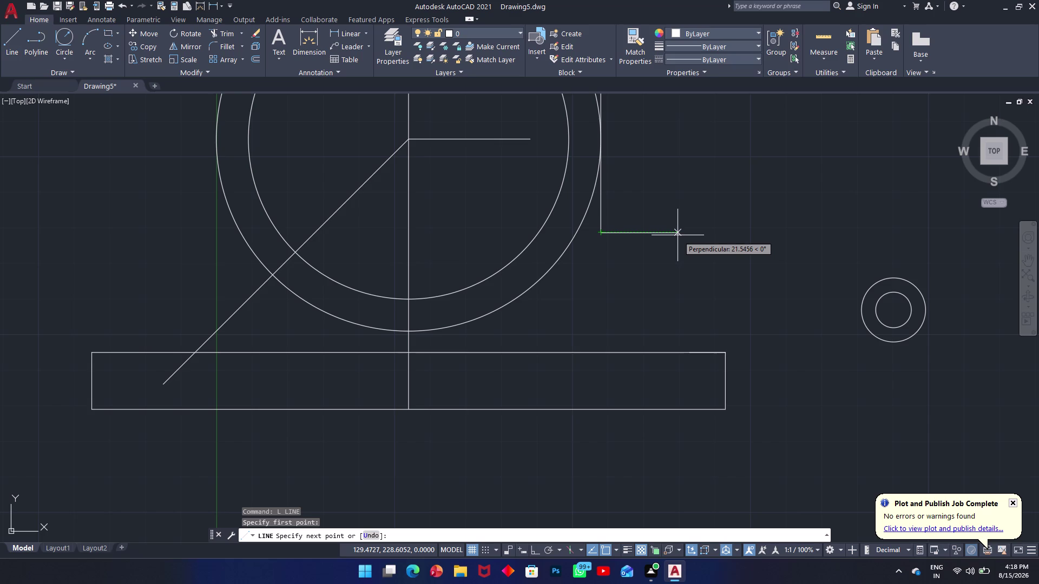
click(659, 237)
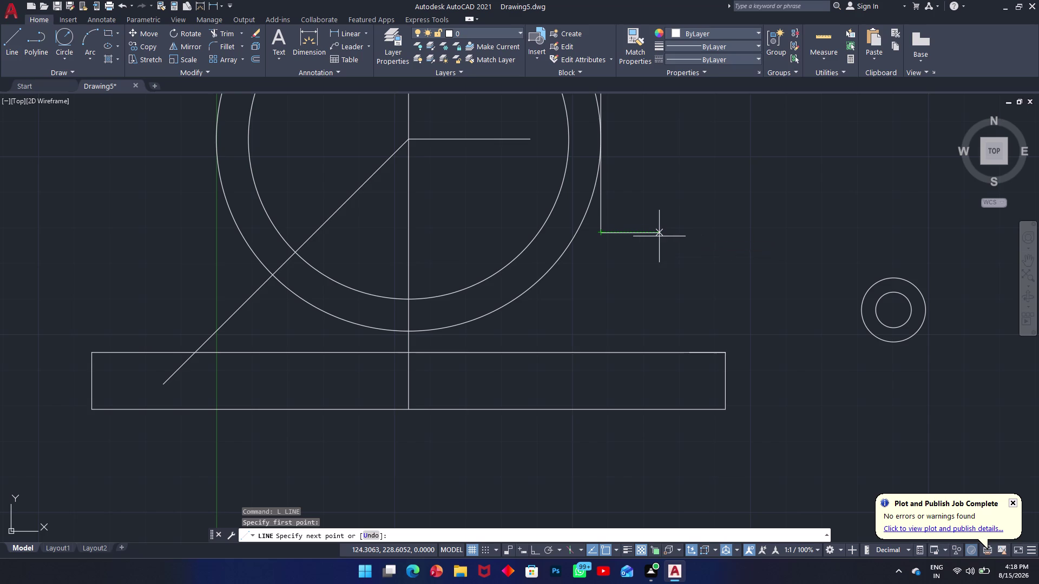
click(702, 352)
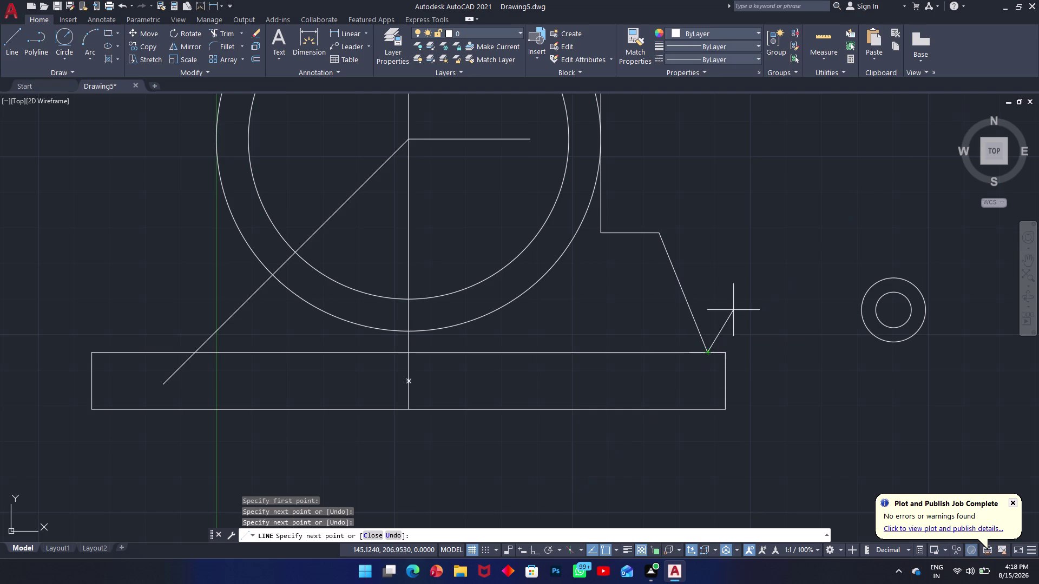
key(Escape)
Start a circle with its centre beside the slanted line.
text(c)
key(space)
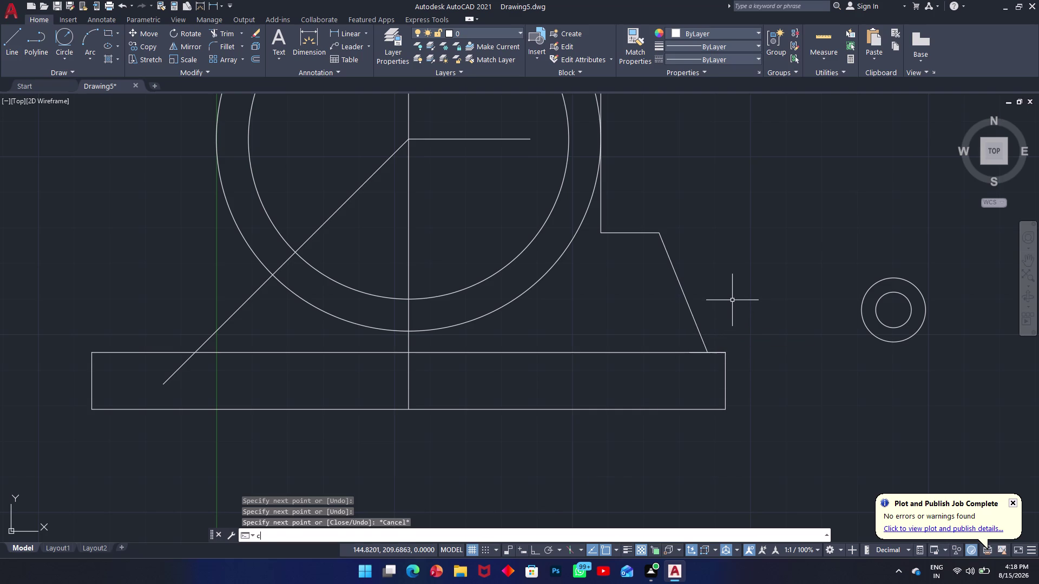
click(729, 291)
Discard the stray circle, then try a too-small tangent circle and undo it.
click(745, 307)
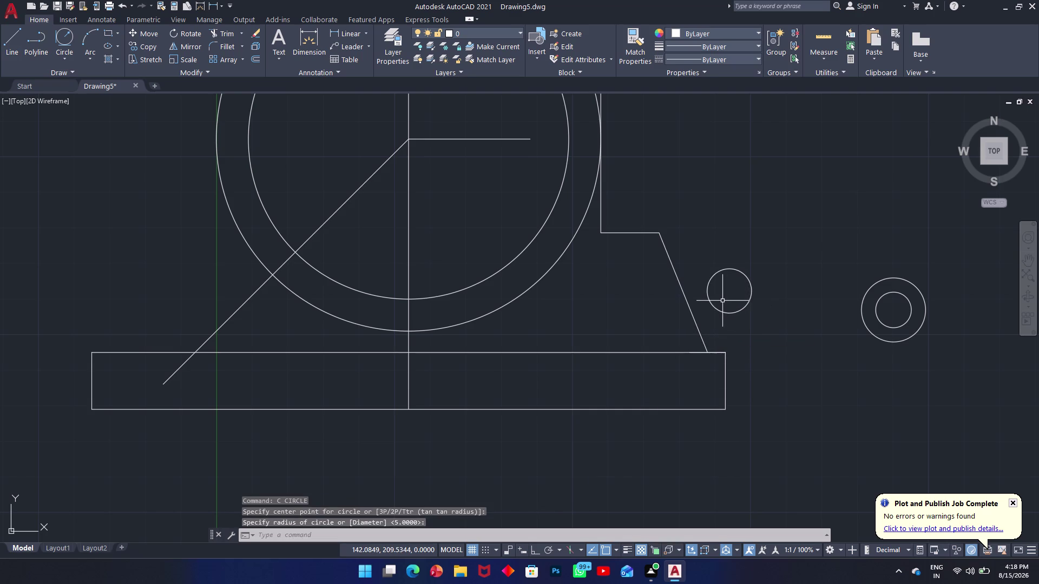
key(Escape)
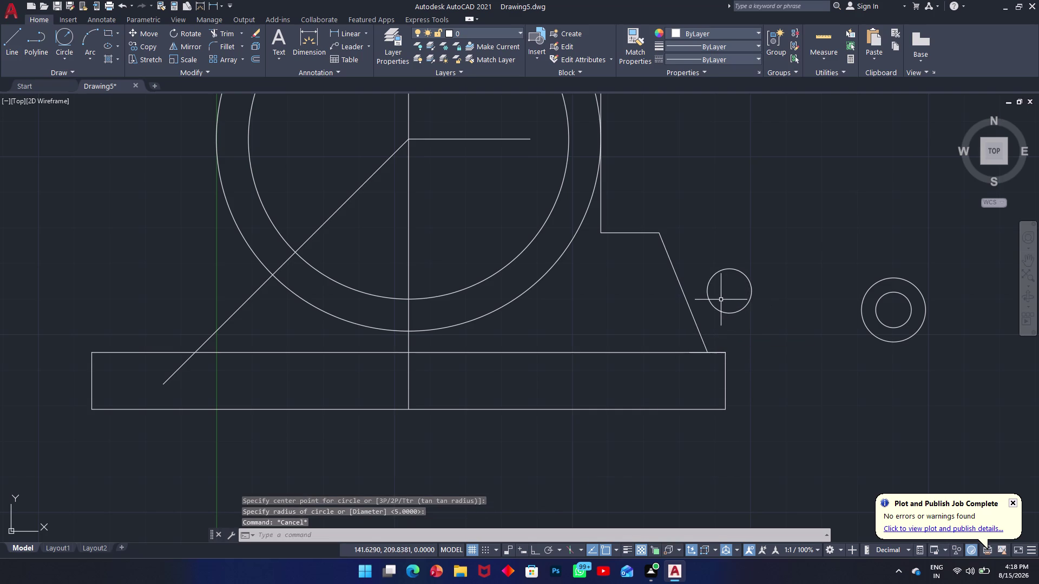
key(ctrl+z)
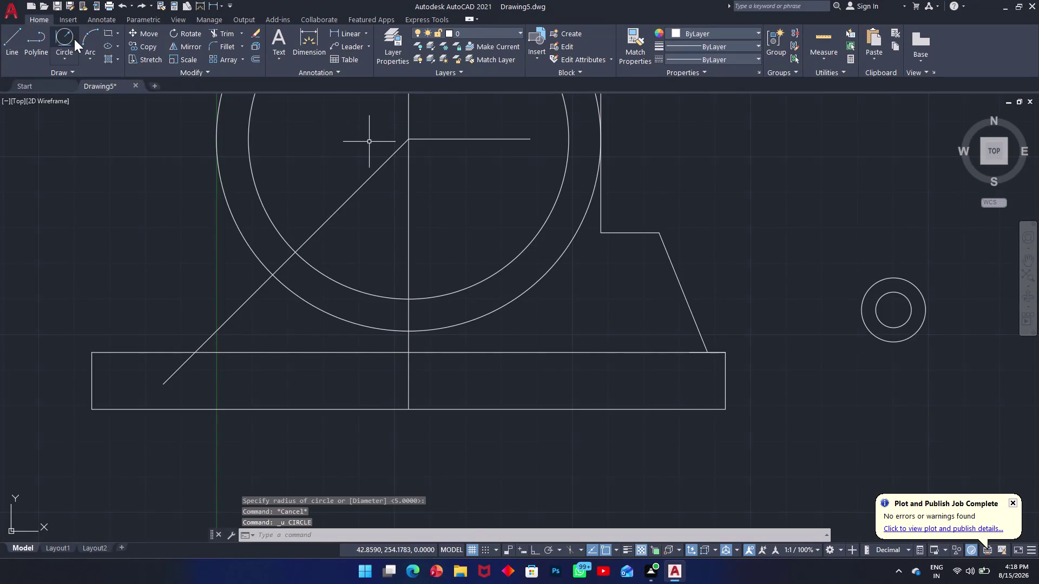
click(74, 39)
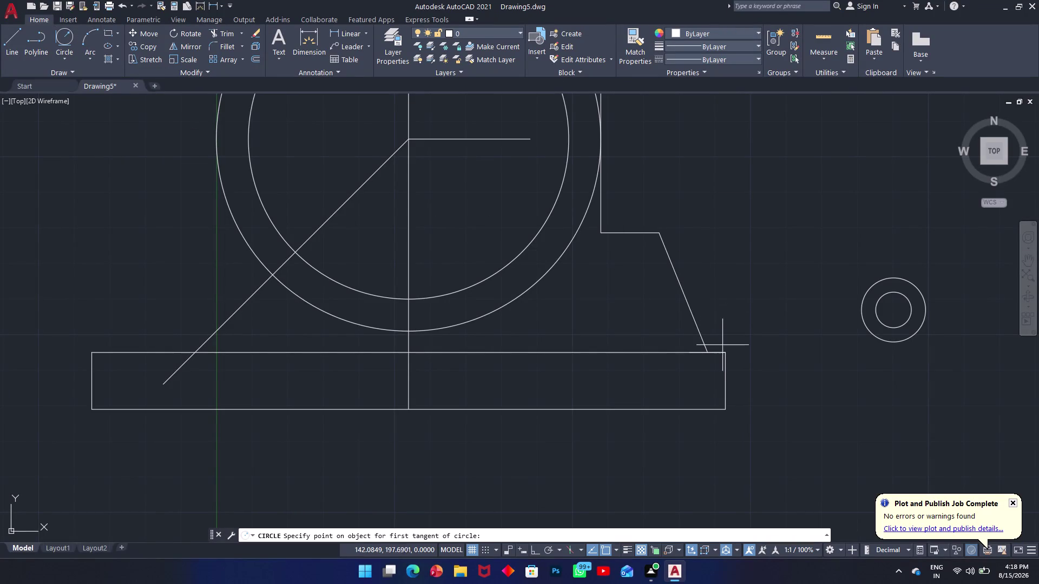
click(723, 351)
click(702, 335)
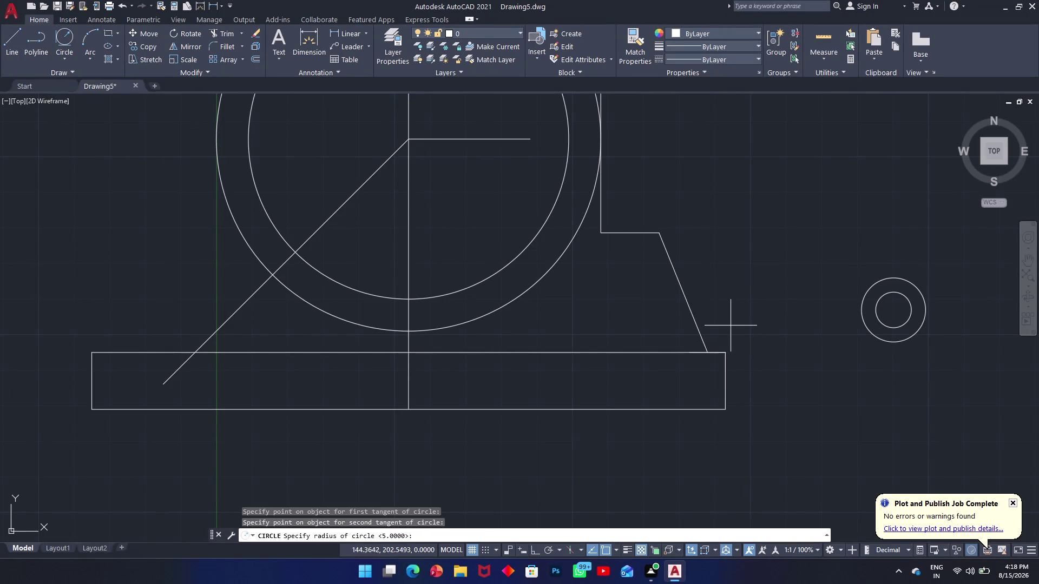
click(702, 340)
click(715, 351)
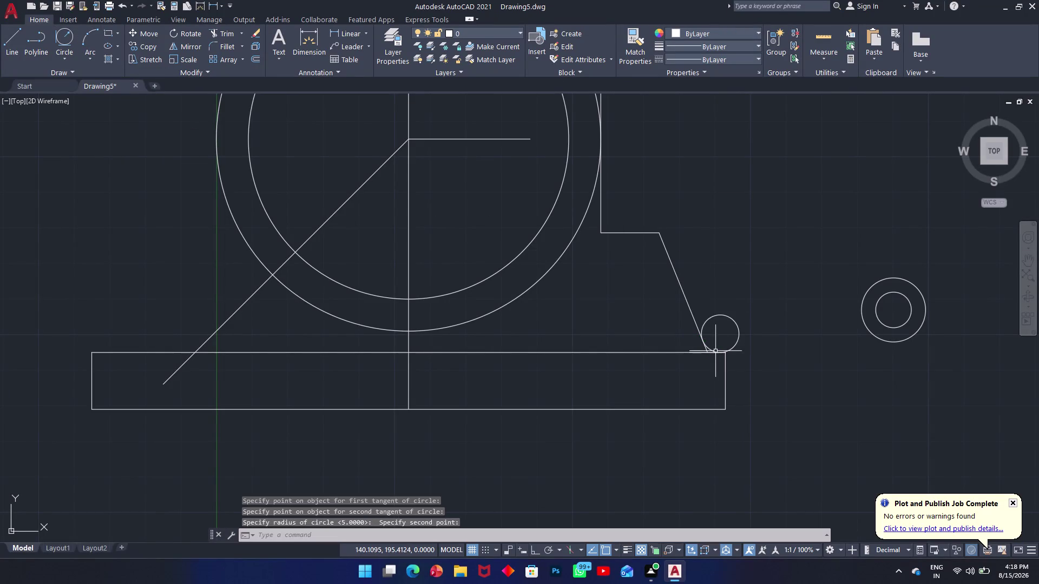
key(ctrl+z)
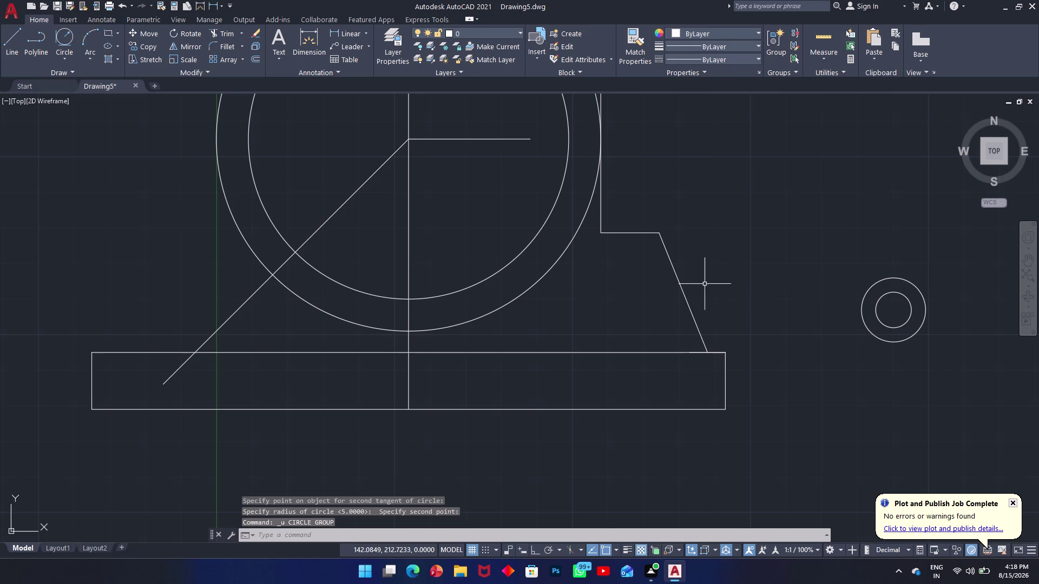
Draw a radius-10 circle tangent to the slanted line and the base's top edge.
click(76, 36)
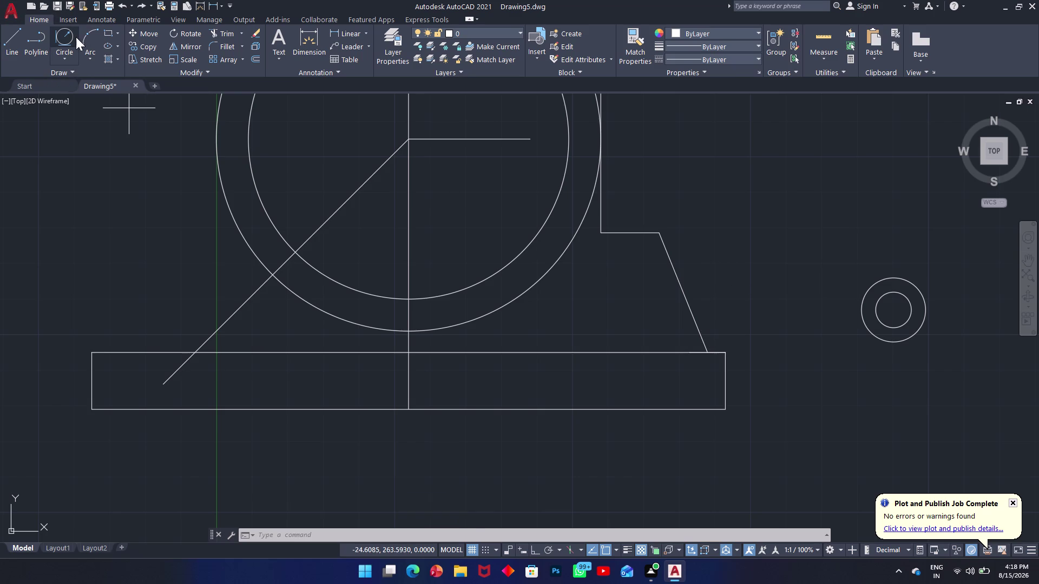
click(703, 333)
click(714, 352)
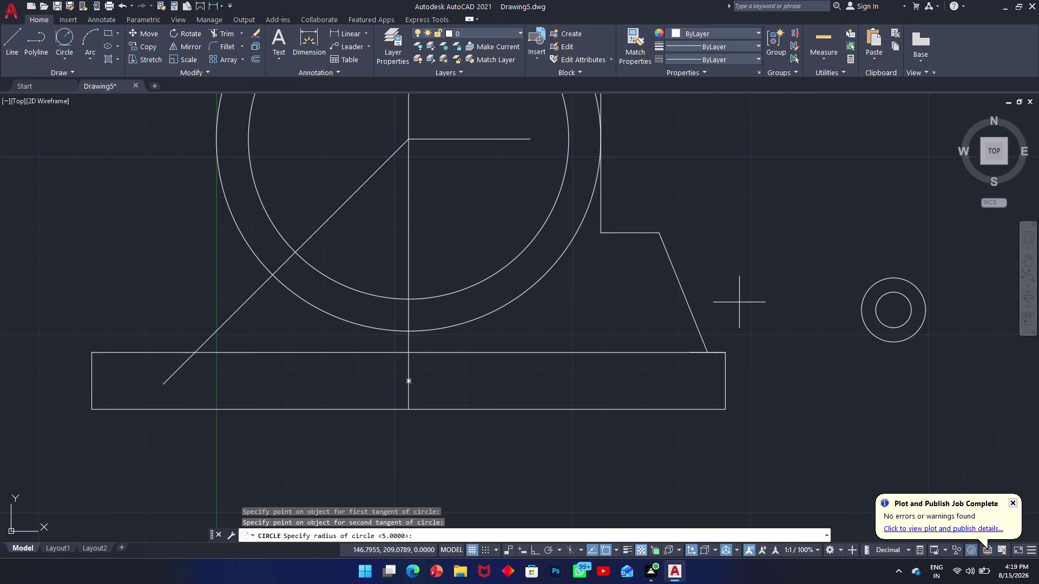
text(10)
key(Return)
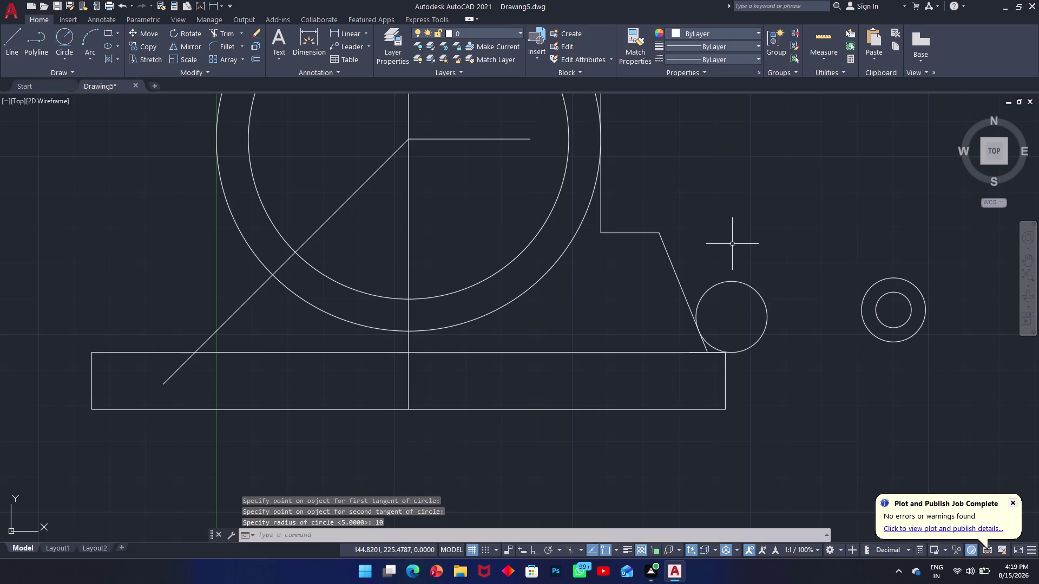
text(tr)
key(space)
Attempt to trim the new circle's arcs, cancel, and regenerate the display.
click(718, 290)
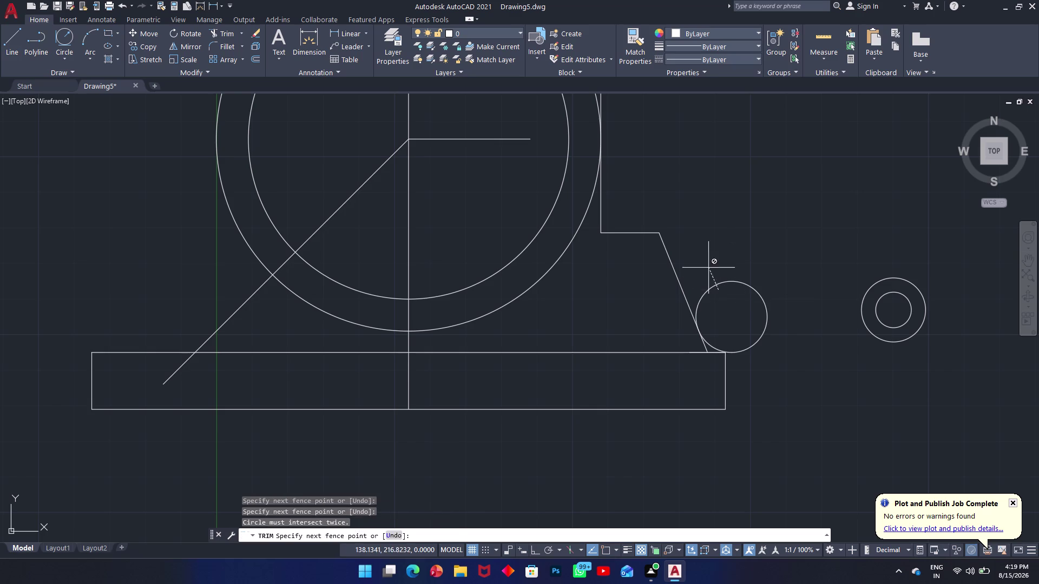
click(708, 263)
click(738, 294)
click(720, 261)
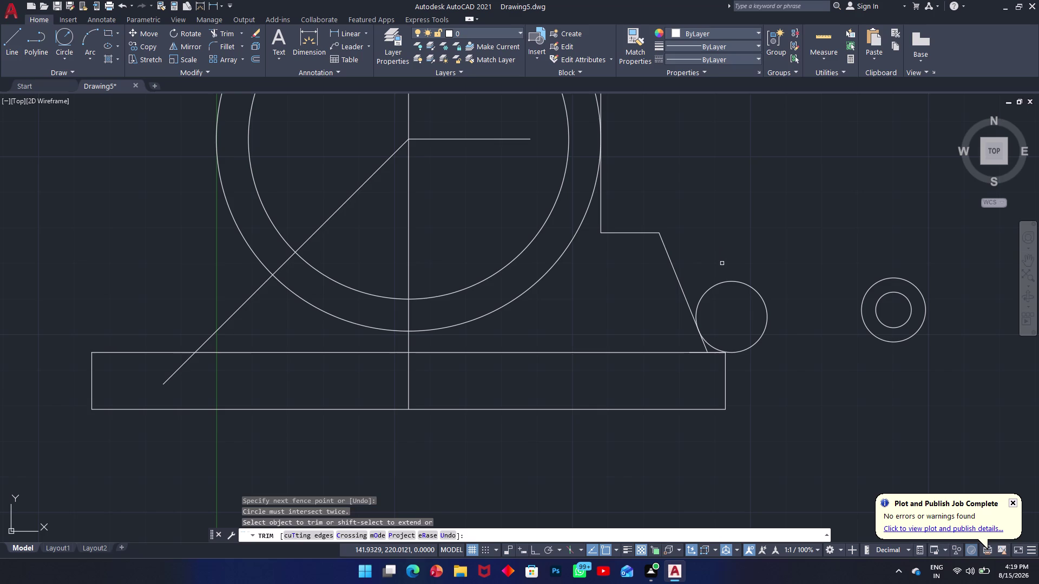
key(Escape)
click(727, 278)
click(732, 292)
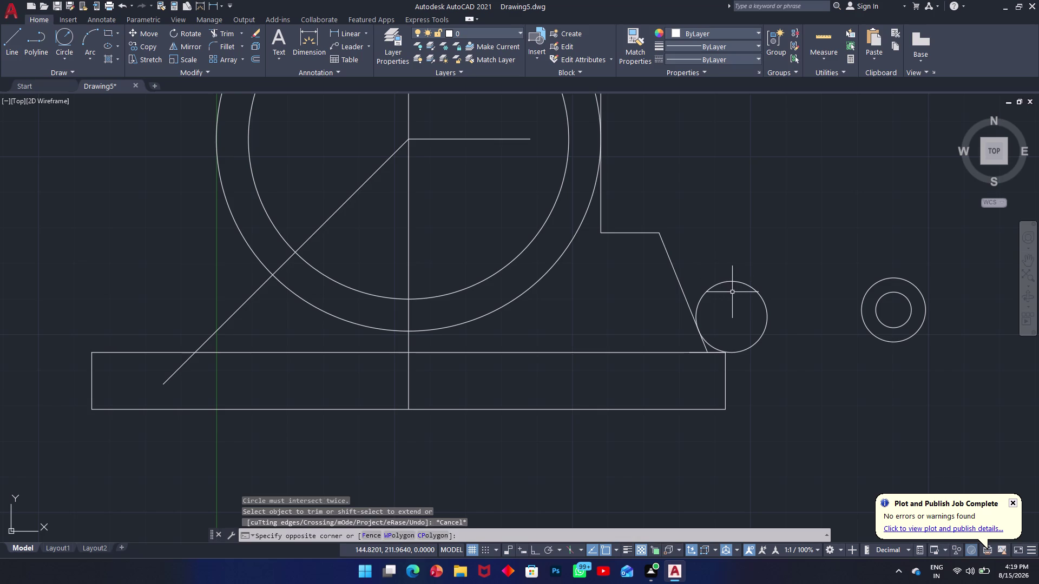
text(re)
key(space)
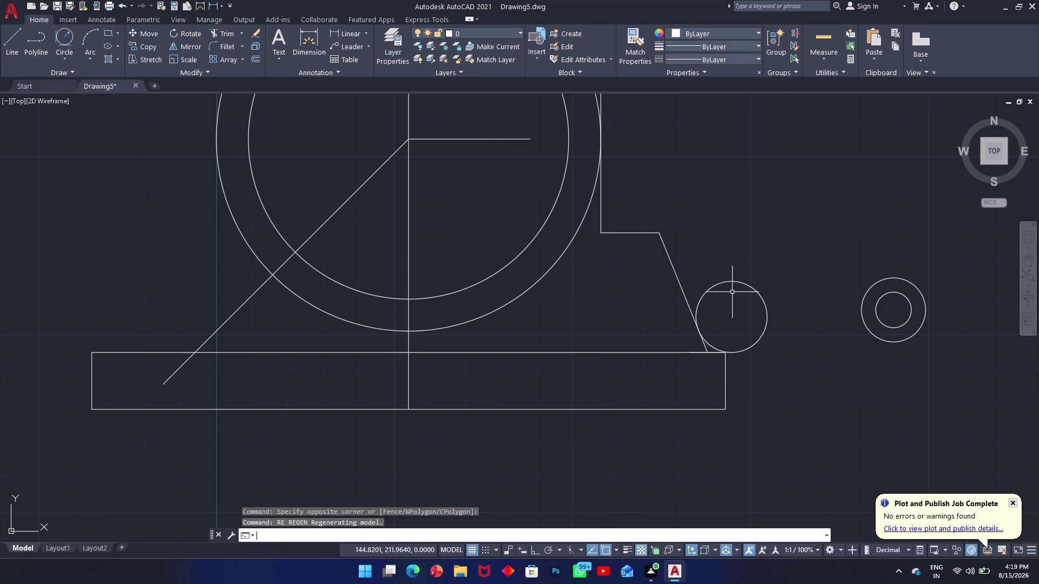
text(tr)
key(space)
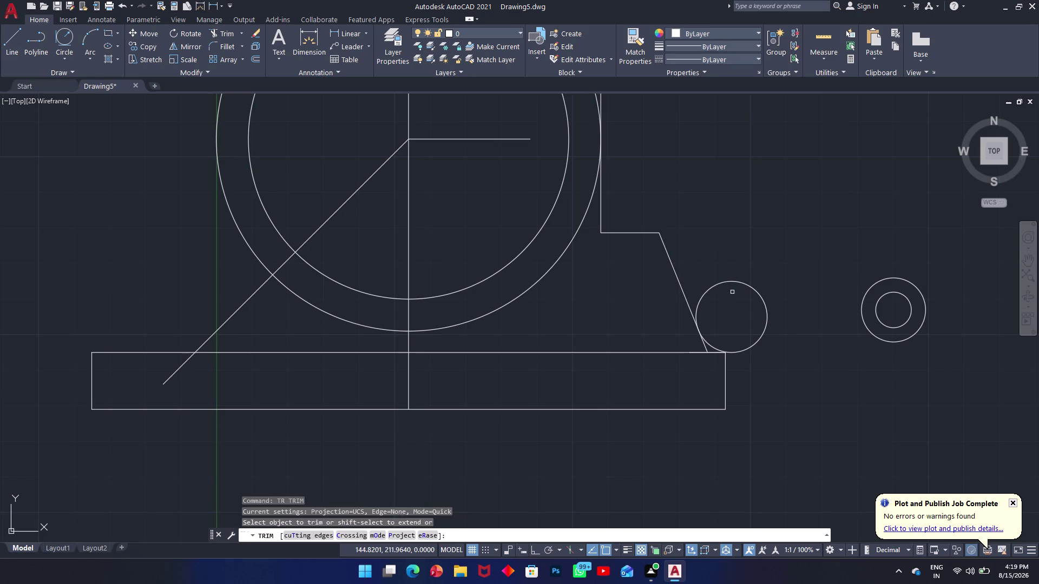
Trim the small circle's arcs near the slanted line and the base edge.
click(729, 277)
click(736, 289)
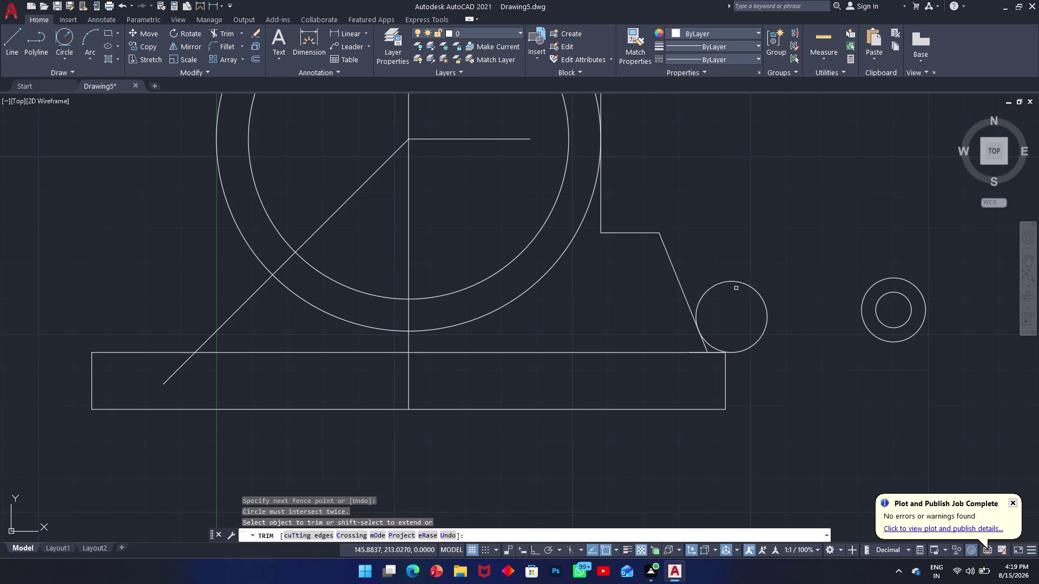
click(730, 284)
click(739, 349)
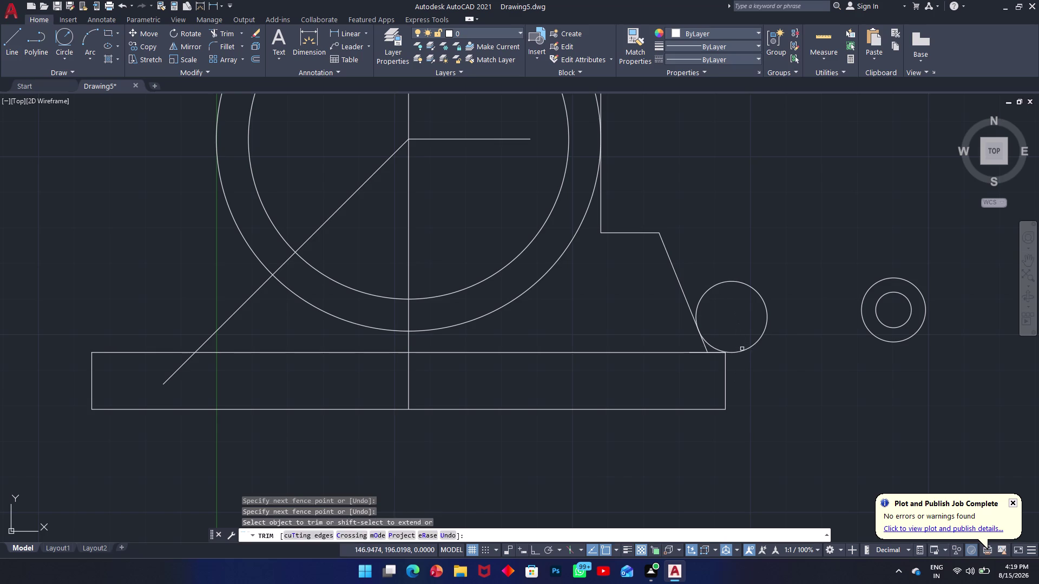
click(748, 355)
click(738, 344)
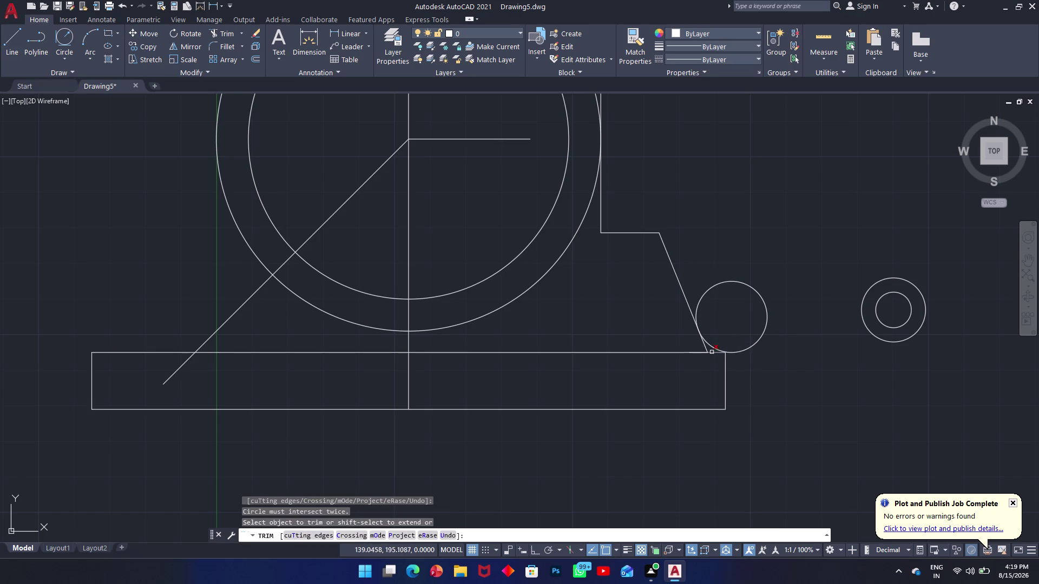
click(704, 349)
click(719, 294)
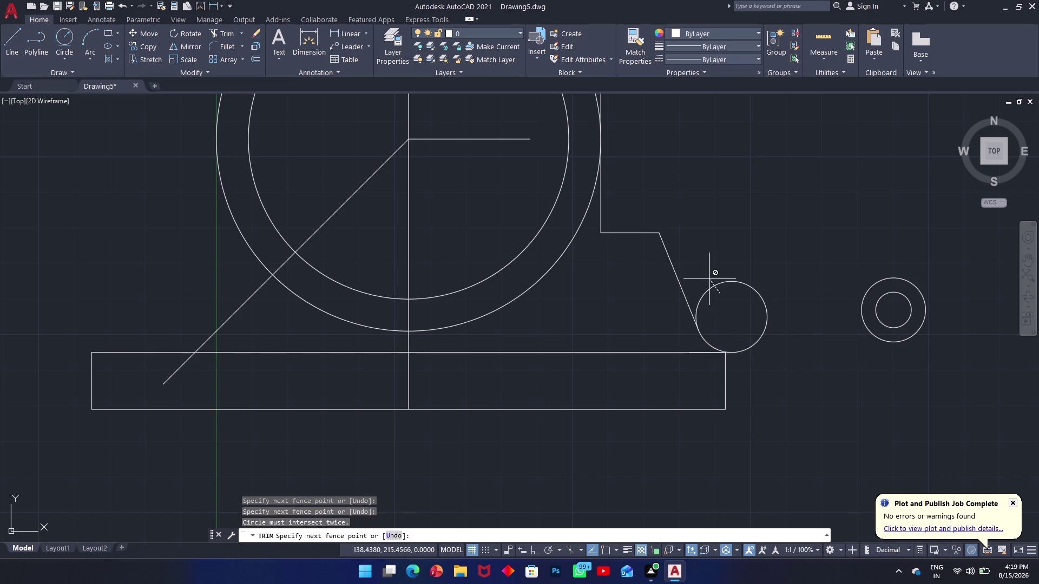
click(708, 278)
scroll(up, 3)
scroll(up, 3)
scroll(down, 3)
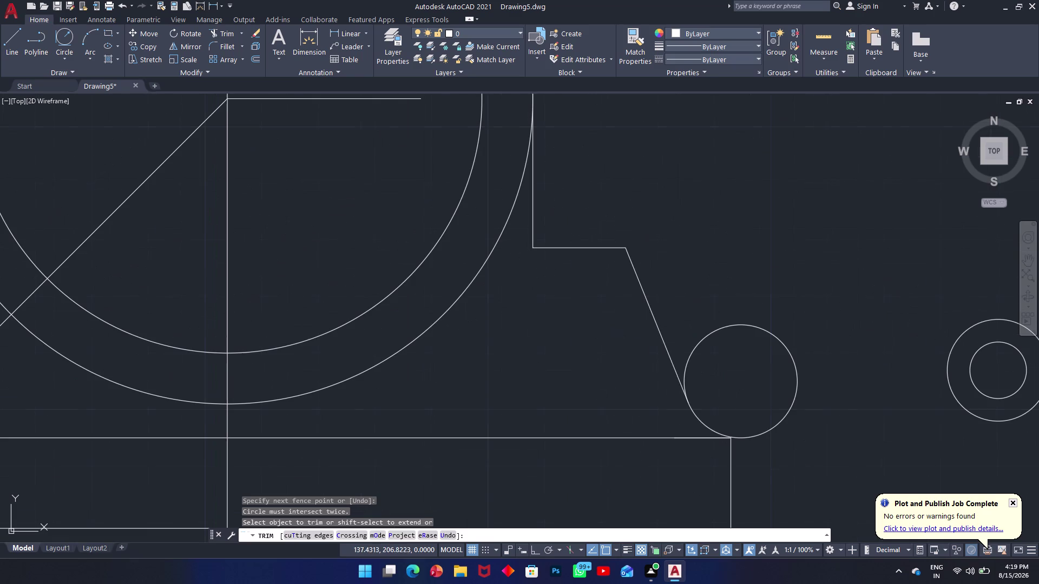
click(684, 377)
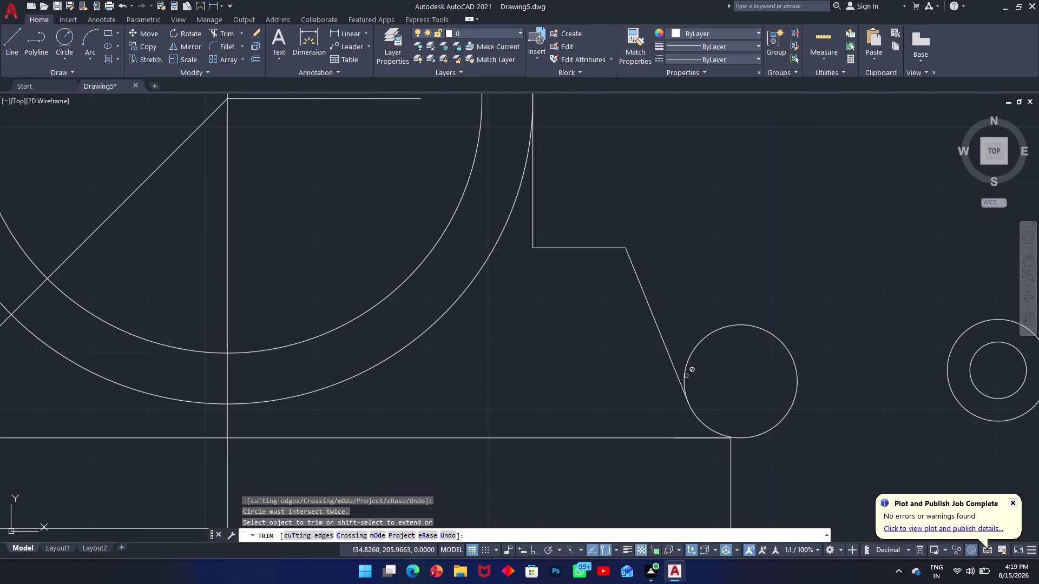
click(756, 434)
double_click(758, 440)
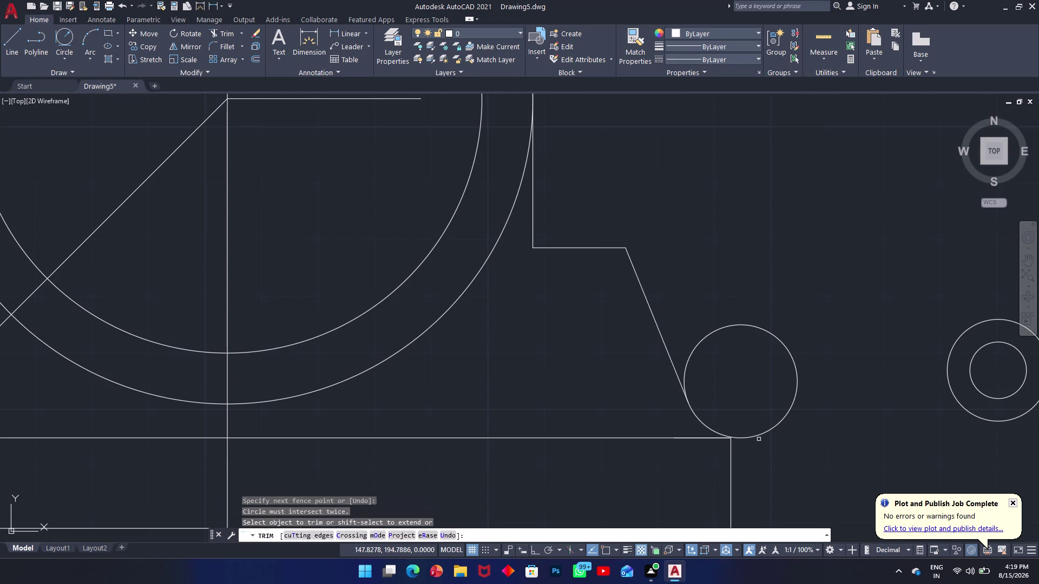
key(Escape)
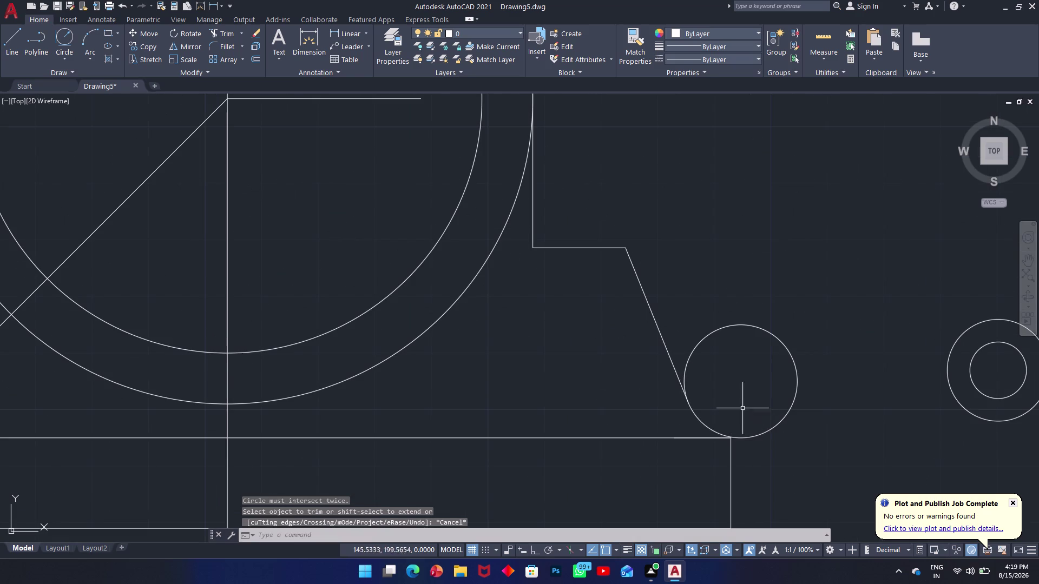
Retry trimming the circle's lower-left arc, then cancel and select the small circle.
text(tr)
key(space)
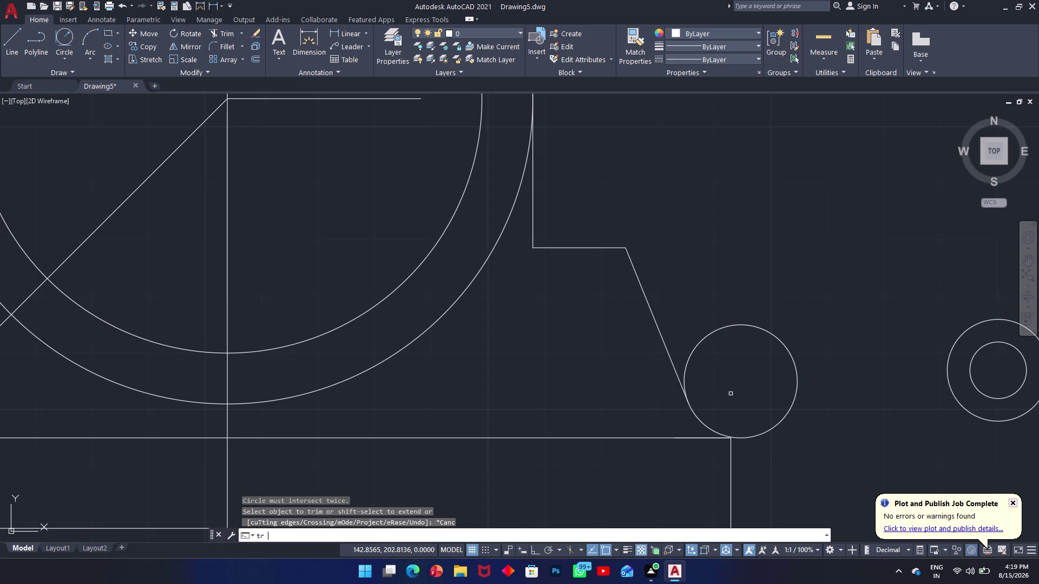
click(713, 330)
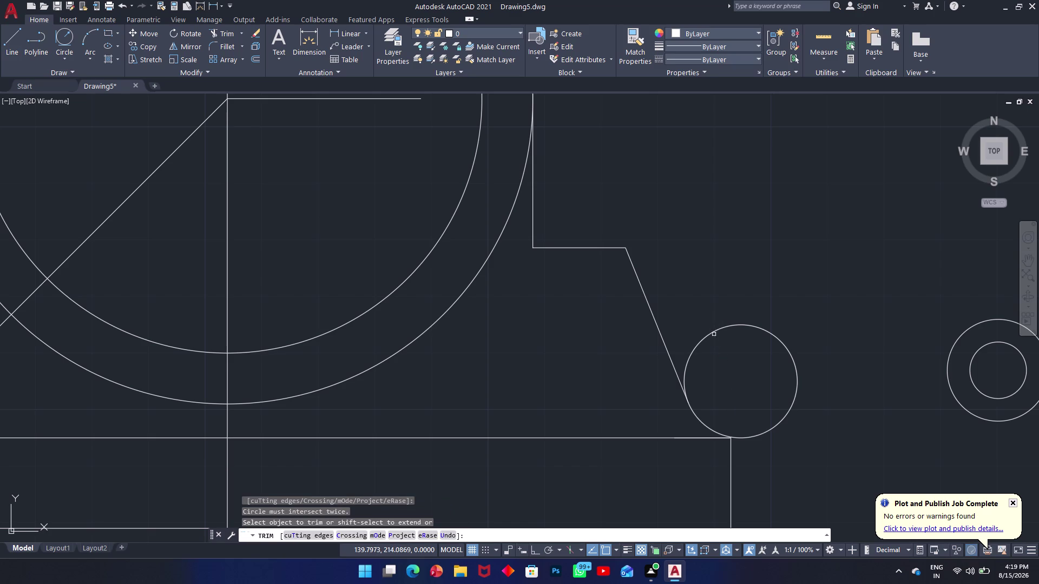
key(Escape)
scroll(up, 3)
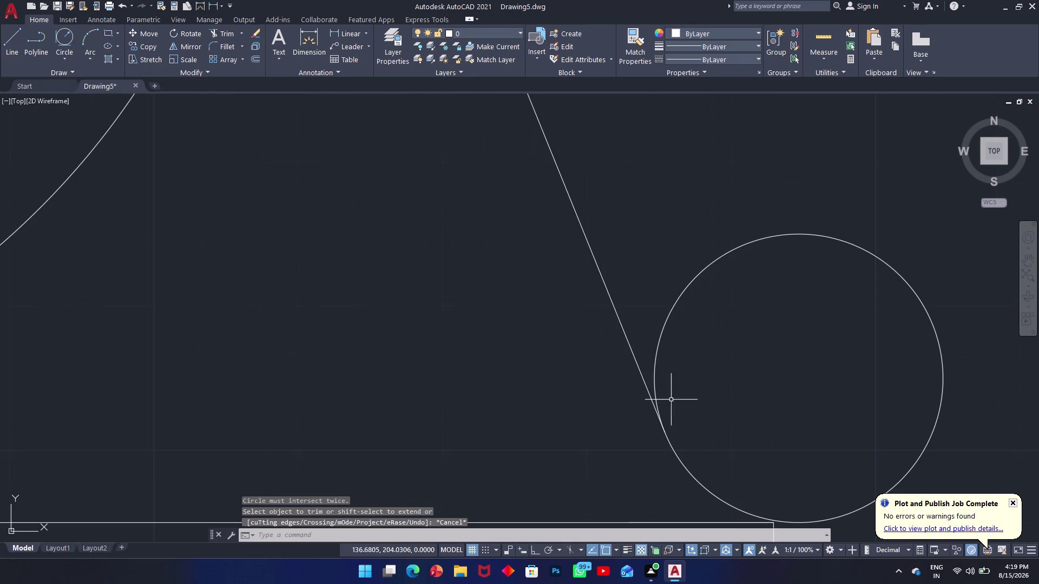
click(659, 403)
click(657, 395)
click(657, 383)
key(Escape)
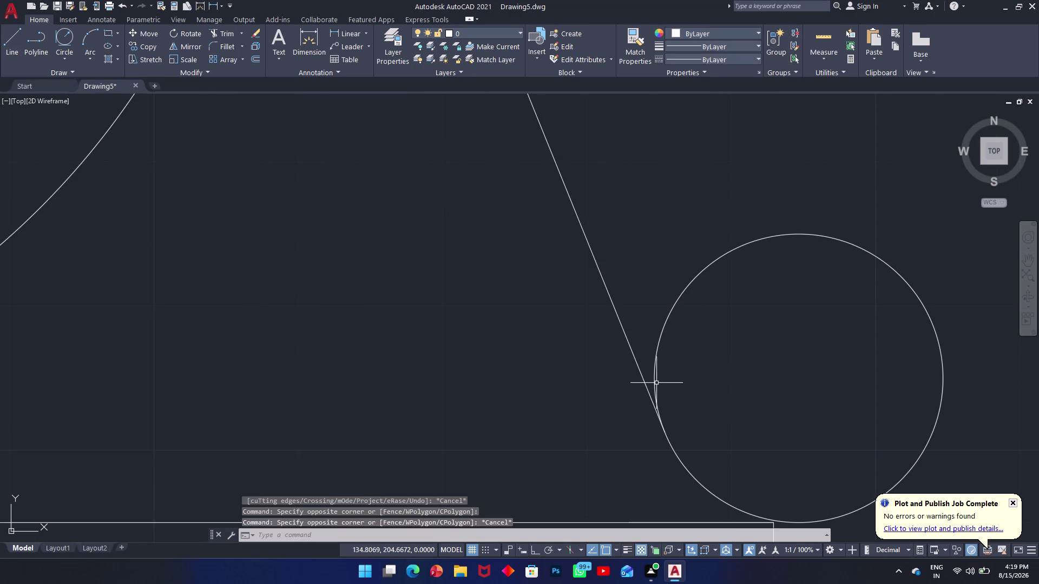
key(Escape)
click(654, 365)
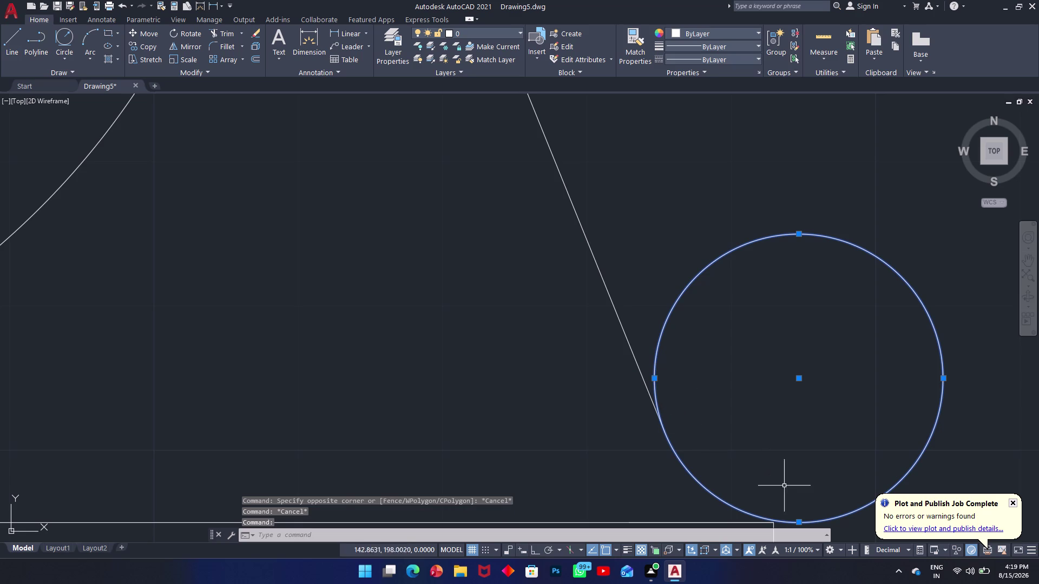
Undo the recent trims on the small tangent circle.
middle_drag(821, 478, 757, 362)
scroll(up, 3)
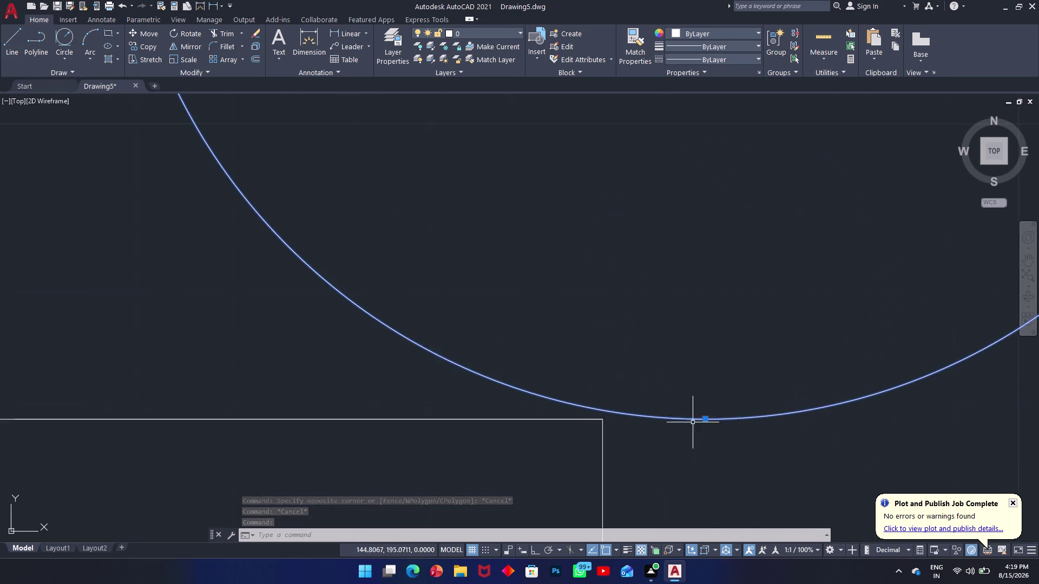
scroll(up, 3)
scroll(down, 3)
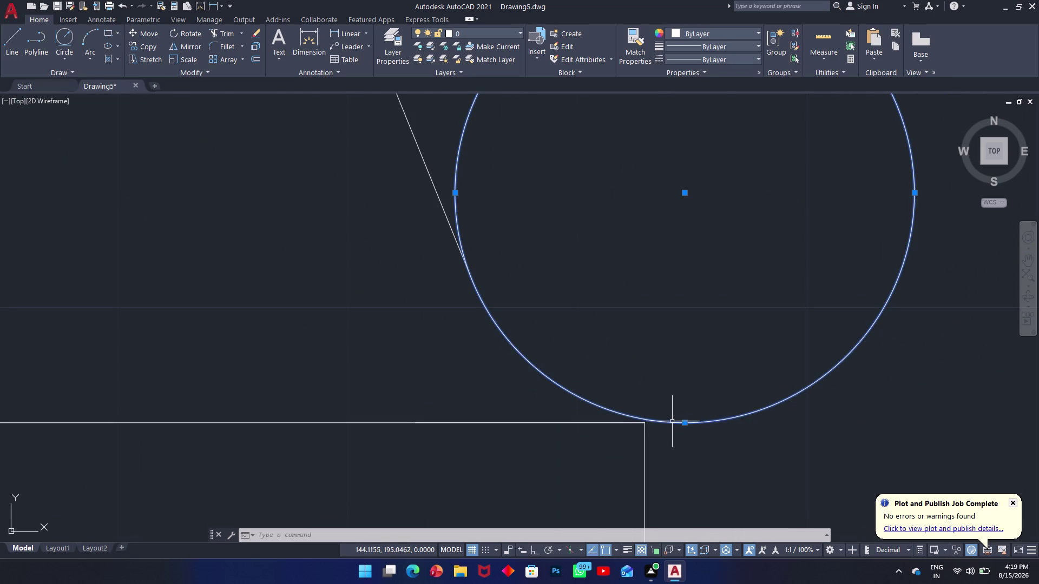
key(ctrl+z)
key(ctrl+z)
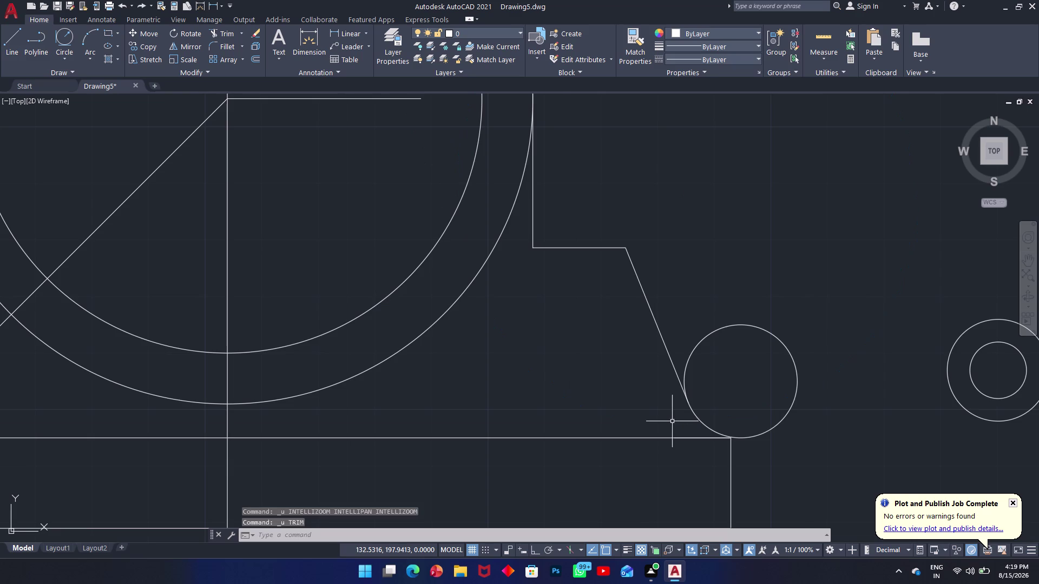
key(ctrl+z)
key(ctrl+z)
key(ctrl+z)
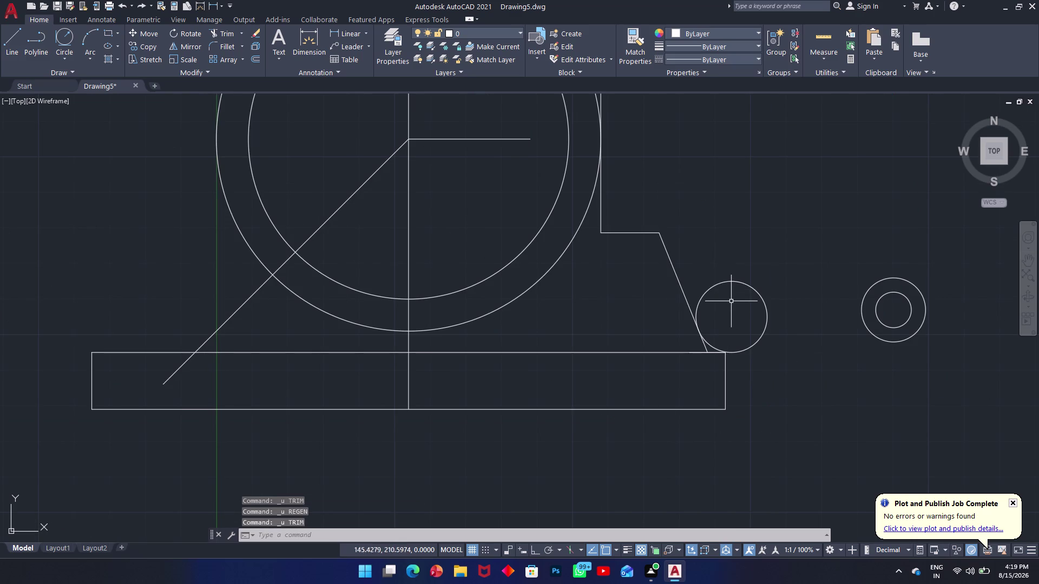
Delete the small tangent circle beside the slanted rib.
drag(783, 258, 761, 271)
click(725, 311)
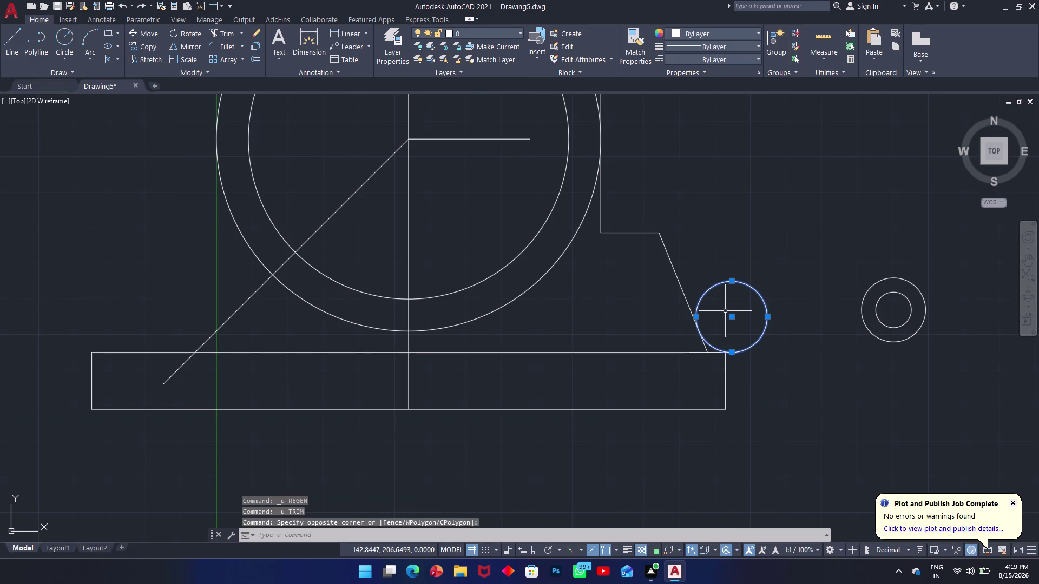
key(Delete)
text(c)
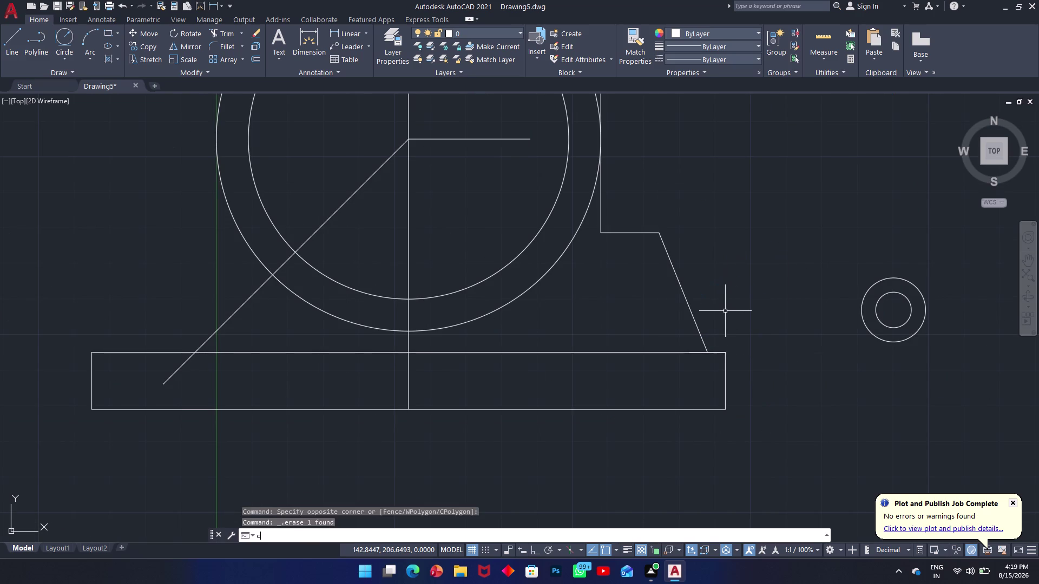
key(space)
scroll(up, 3)
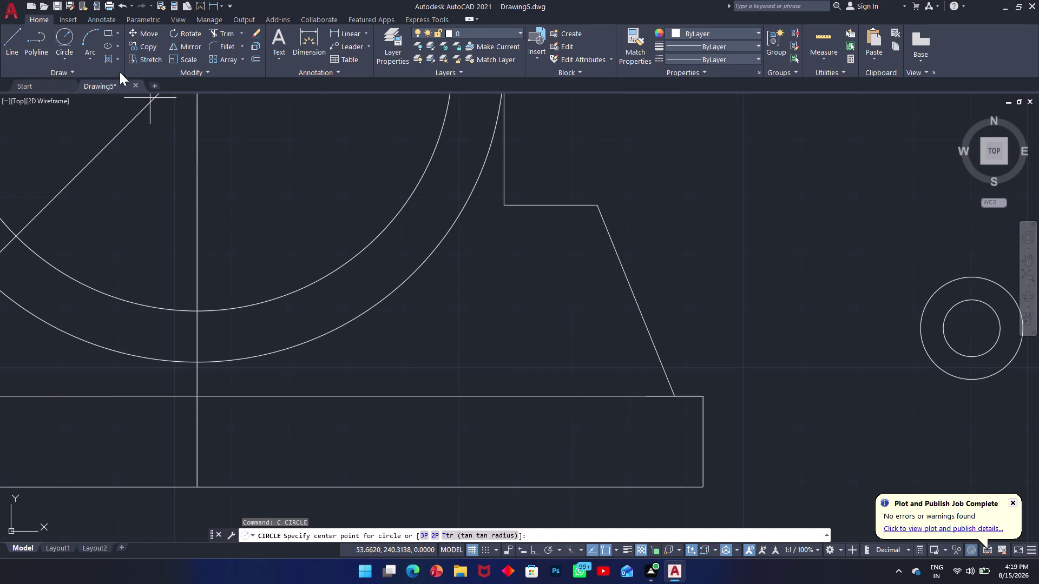
click(66, 41)
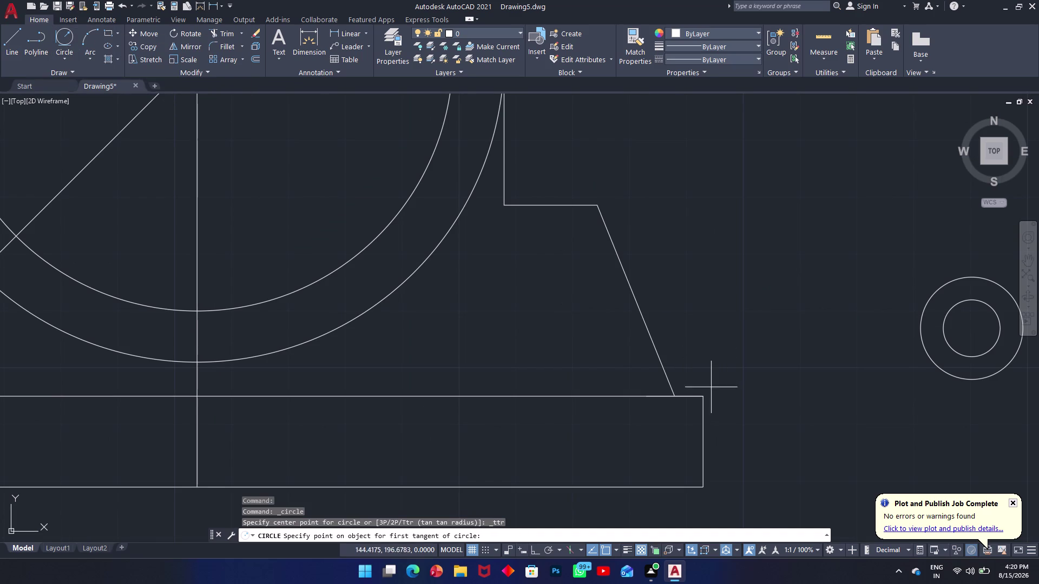
click(704, 396)
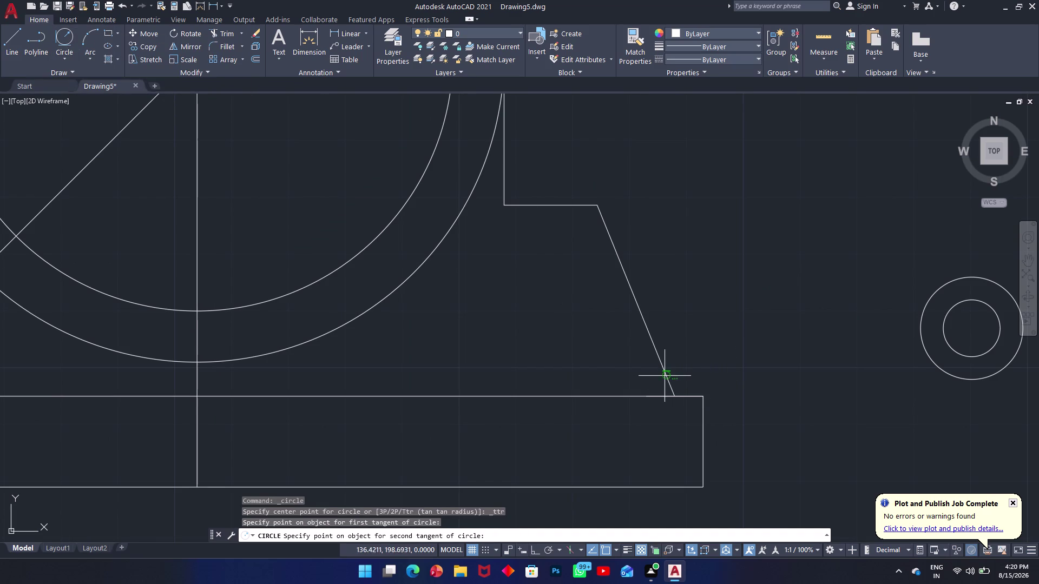
click(666, 376)
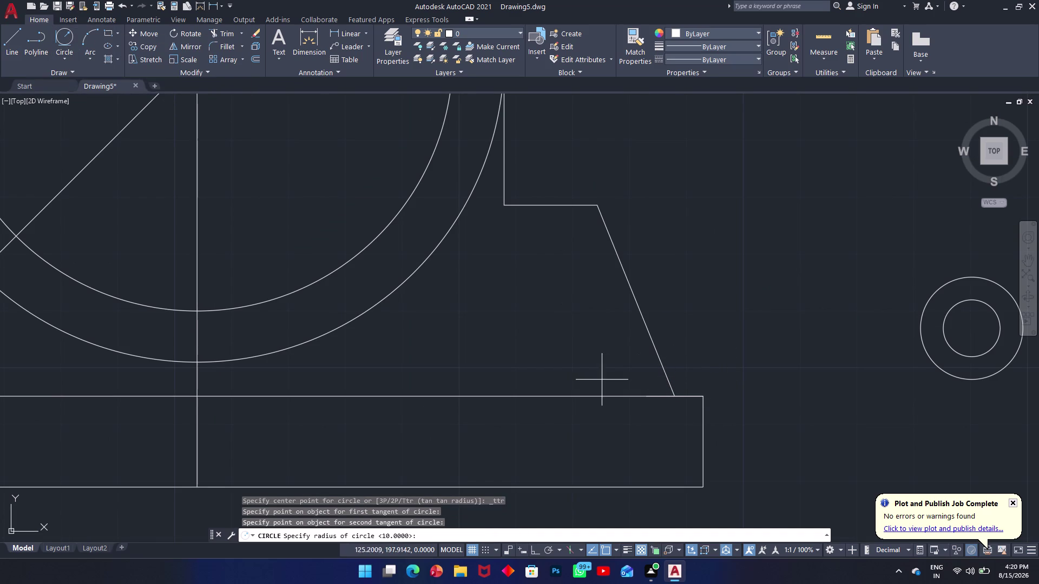
scroll(up, 3)
key(Escape)
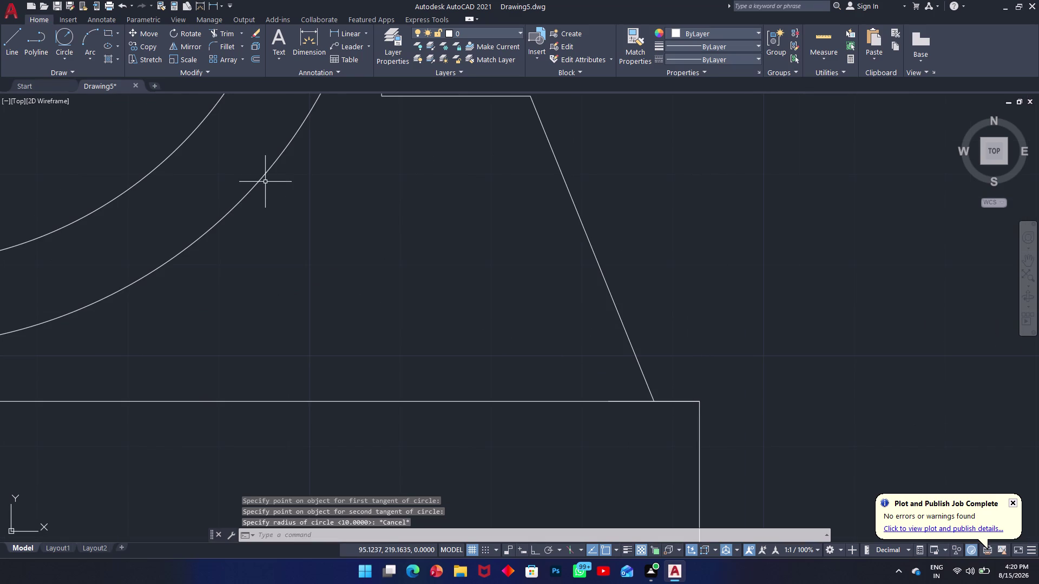
click(57, 43)
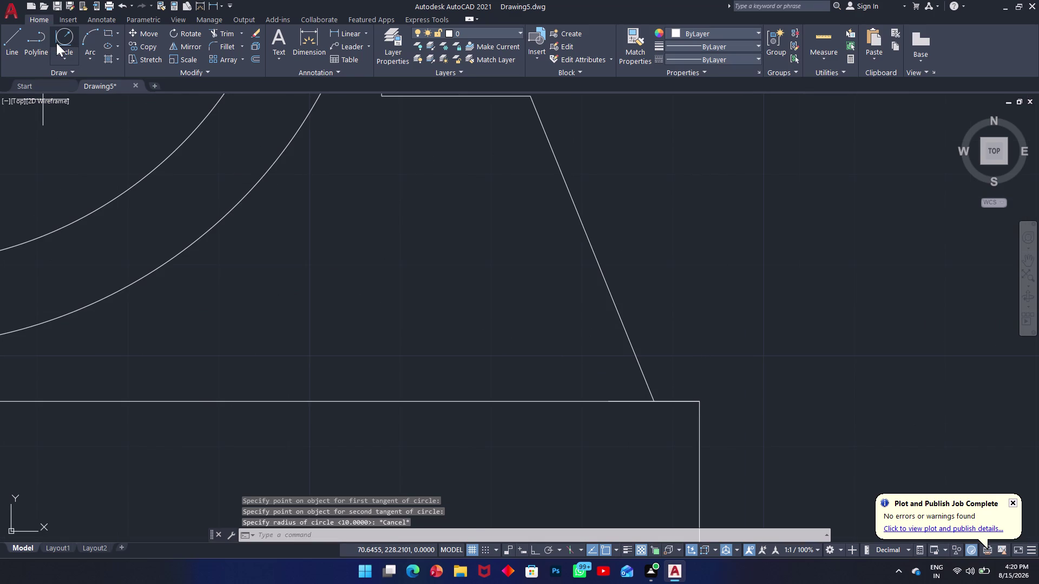
click(700, 402)
click(641, 368)
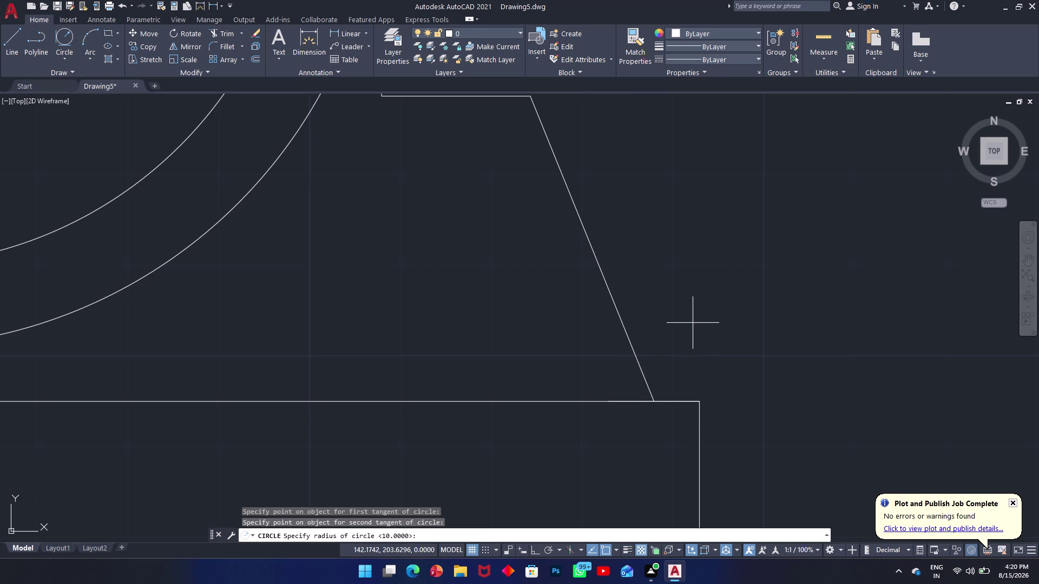
text(10)
key(Return)
key(ctrl+z)
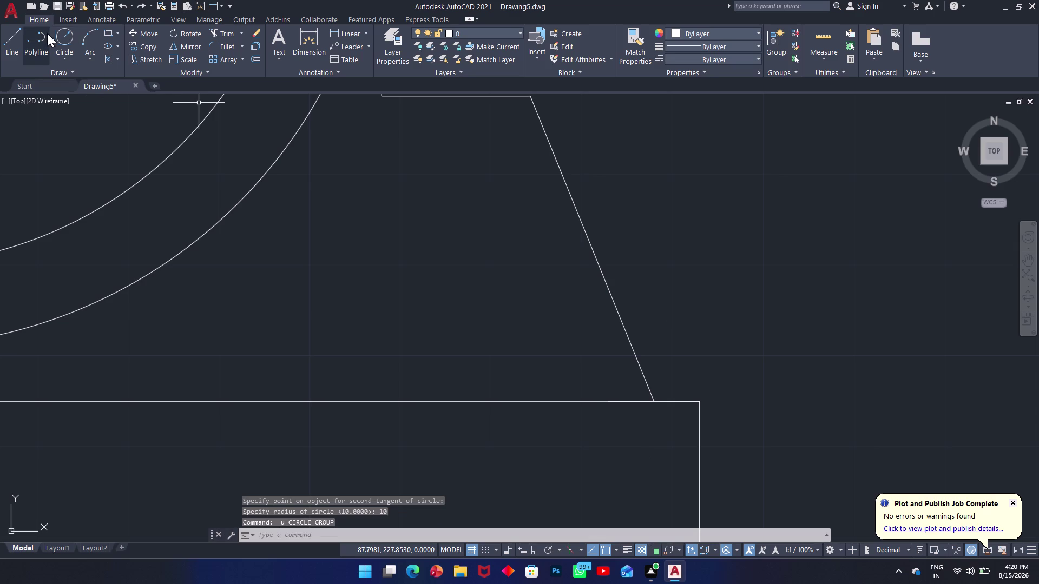
click(66, 33)
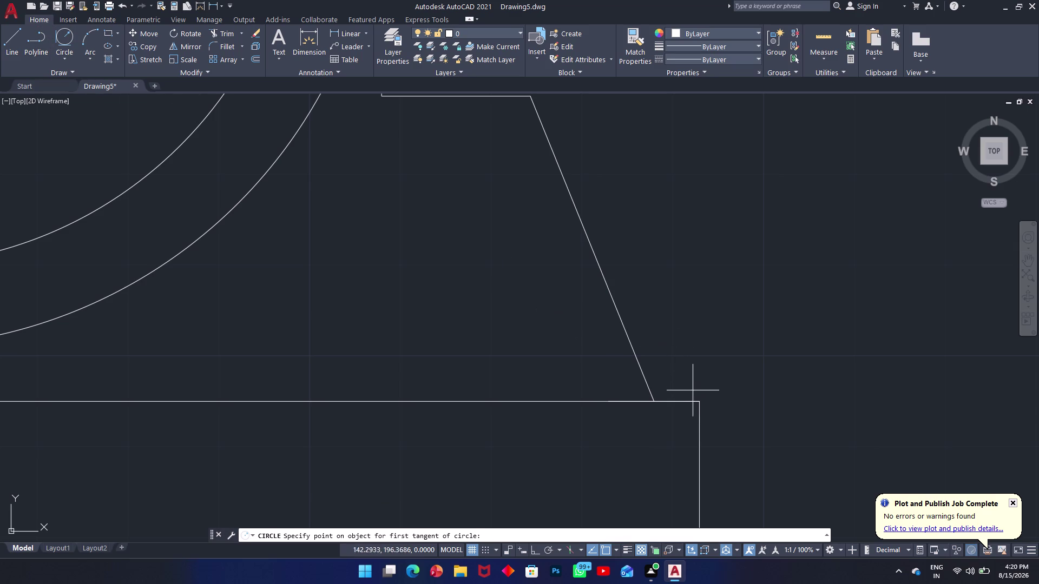
click(692, 401)
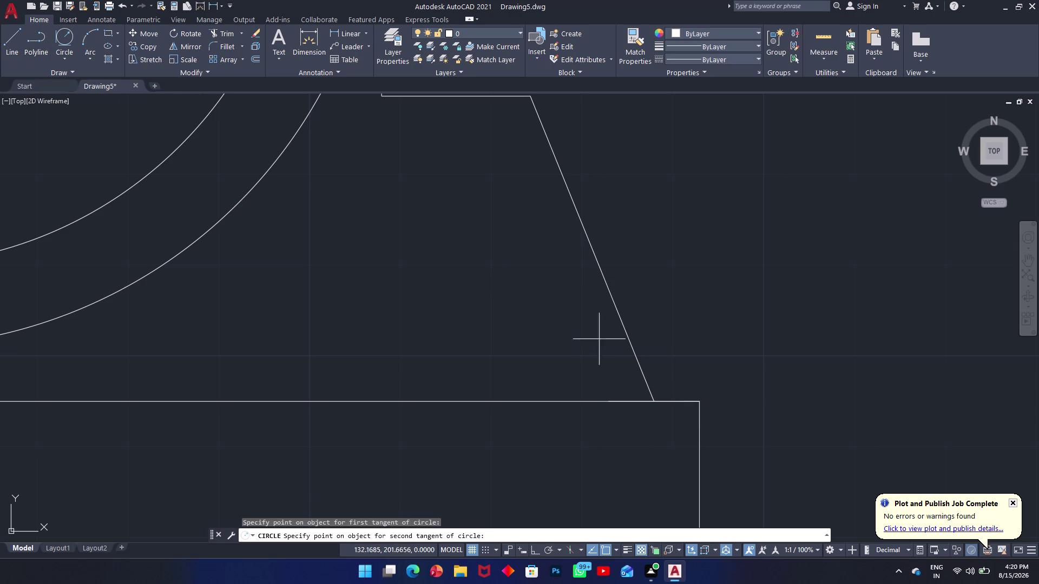
click(639, 353)
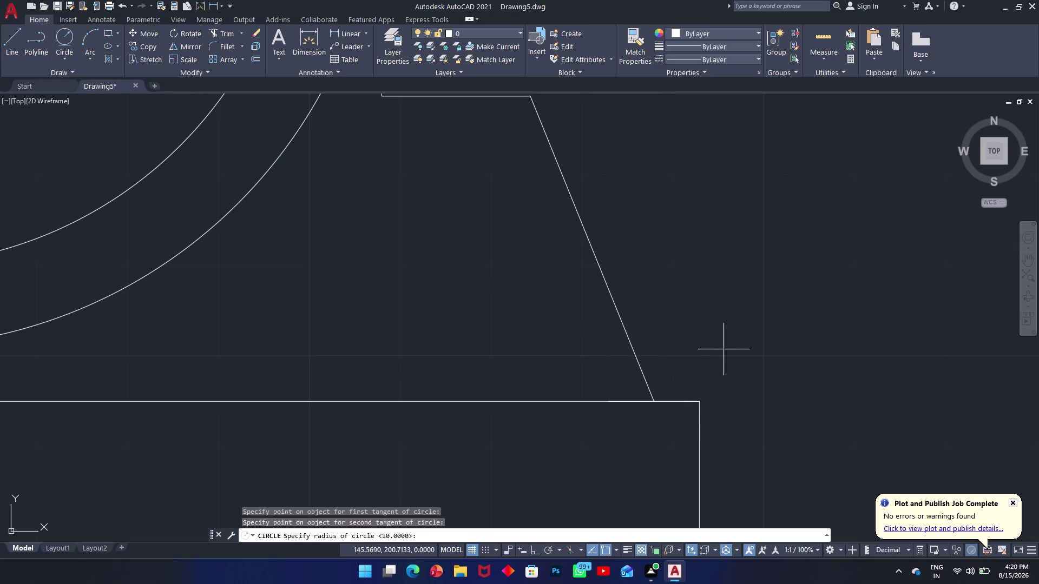
key(space)
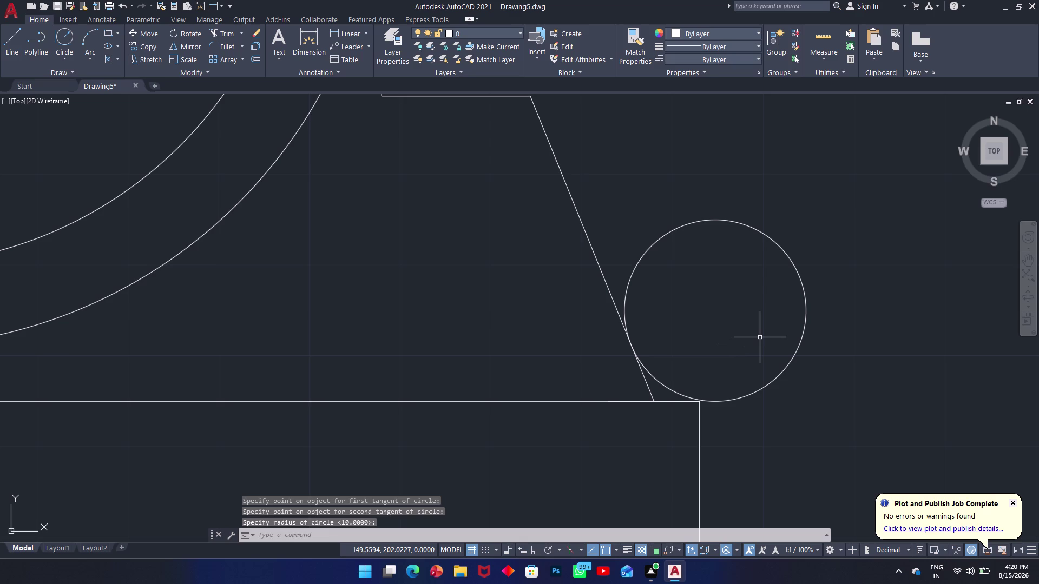
text(trt)
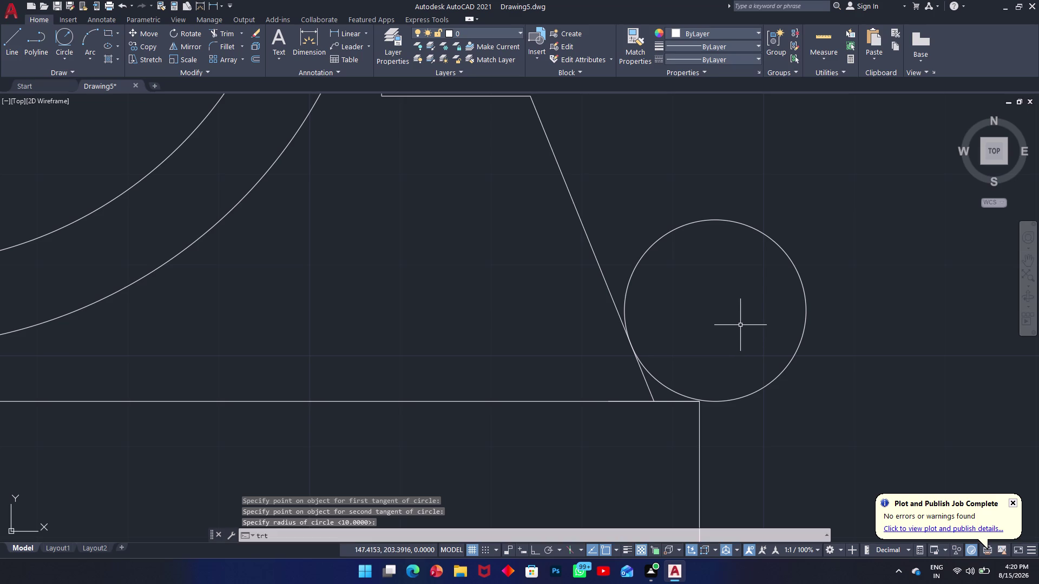
click(650, 226)
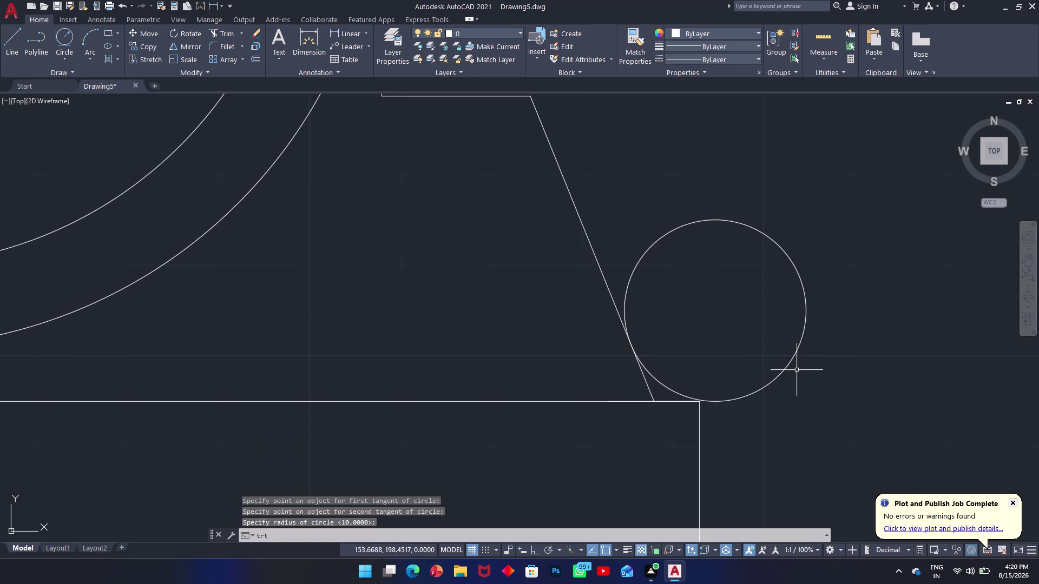
click(792, 368)
key(Escape)
key(r)
key(Escape)
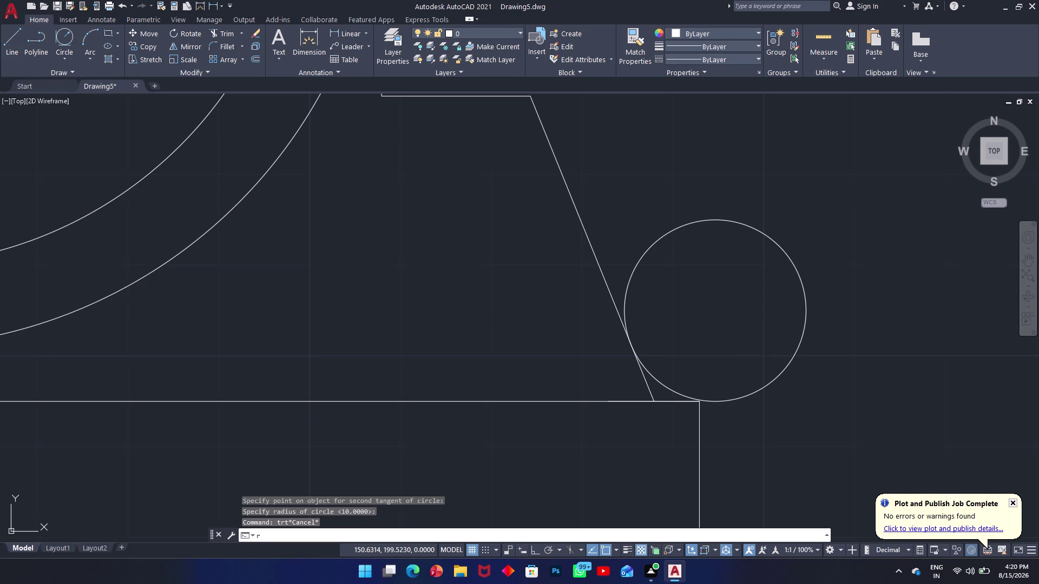
text(tr)
key(space)
click(771, 358)
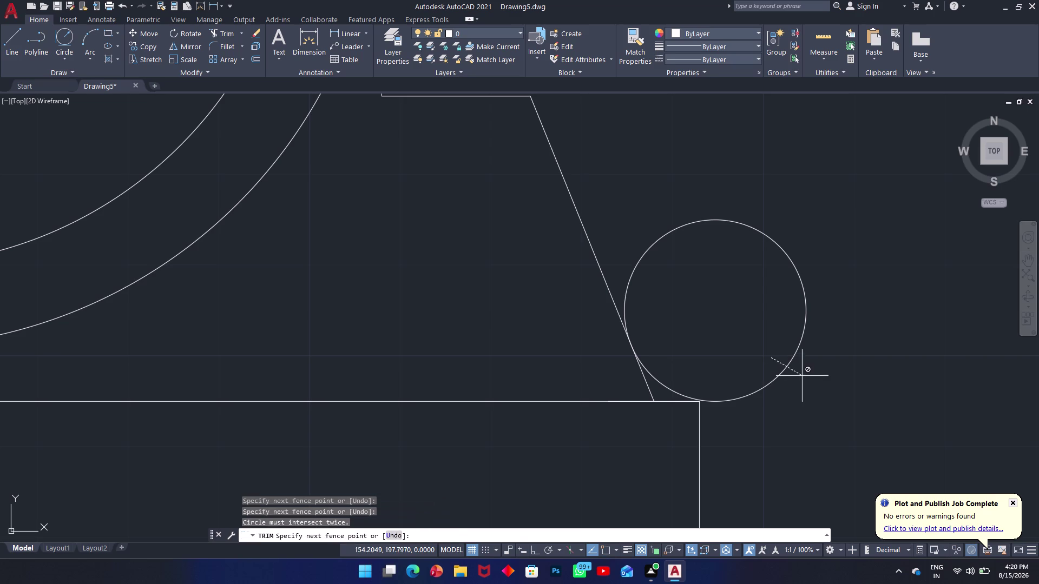
click(803, 376)
click(786, 370)
scroll(up, 3)
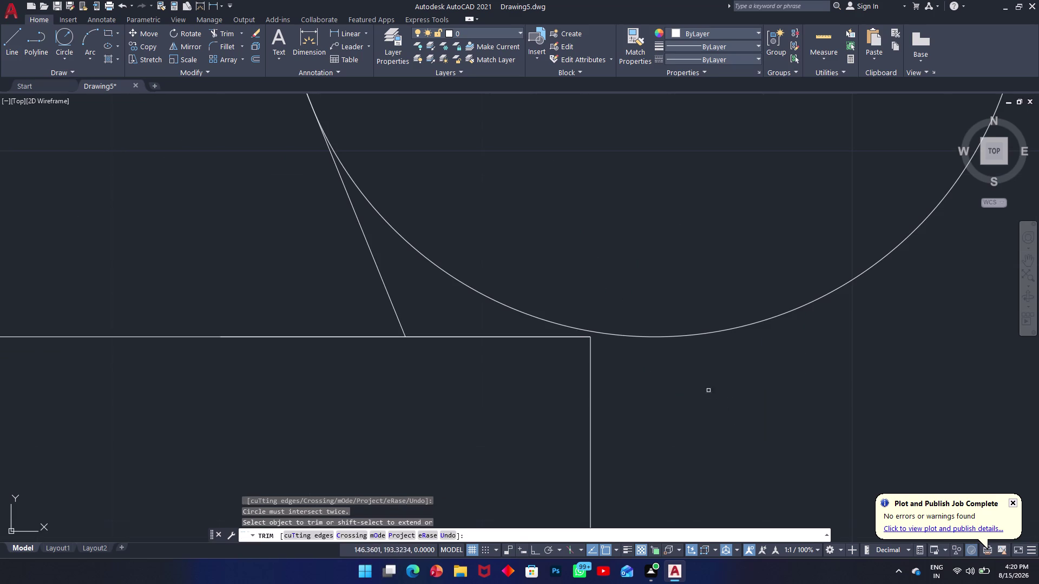
key(Escape)
click(614, 336)
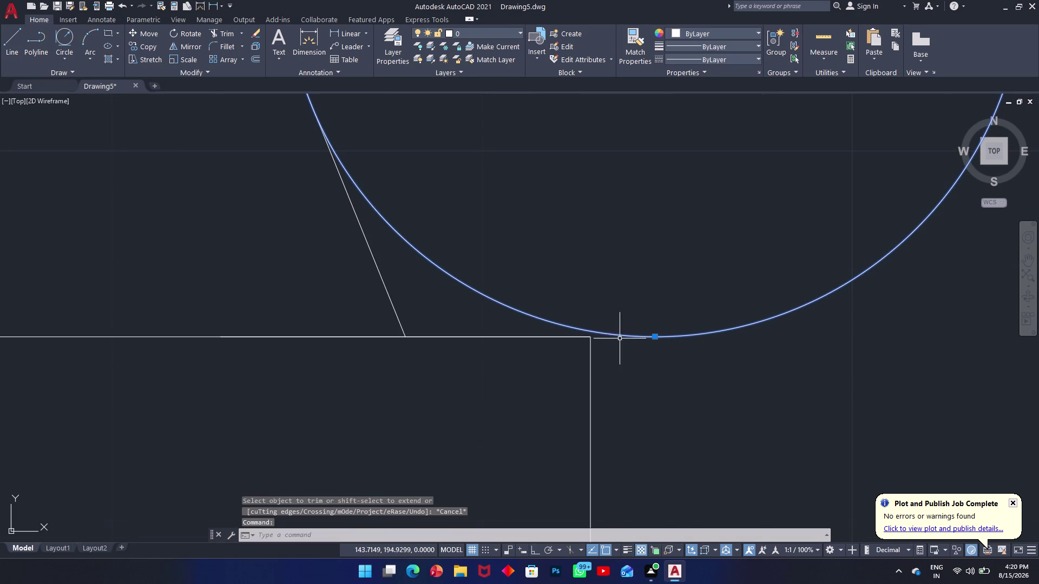
click(592, 331)
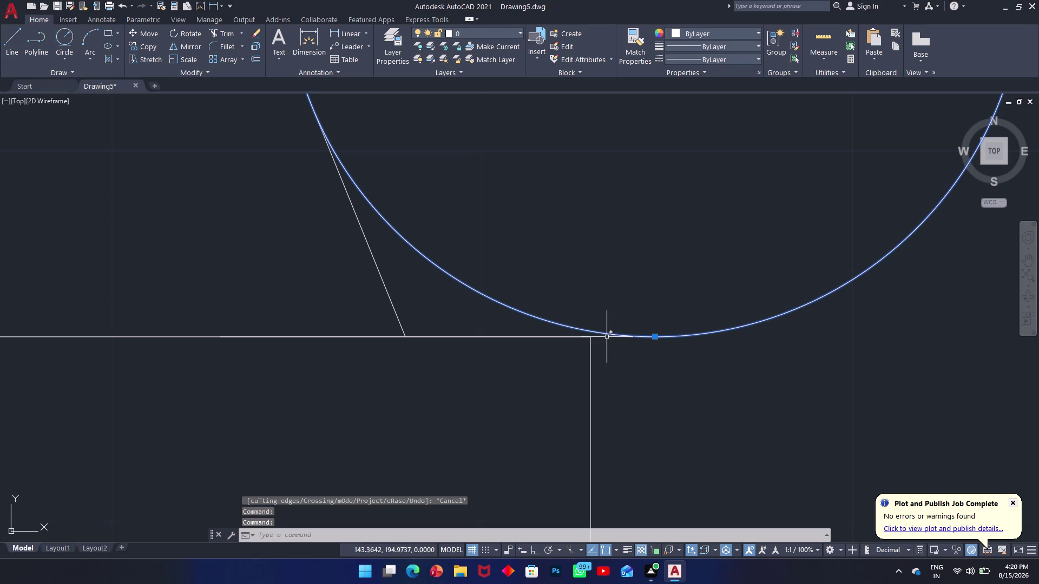
key(Escape)
key(ctrl+z)
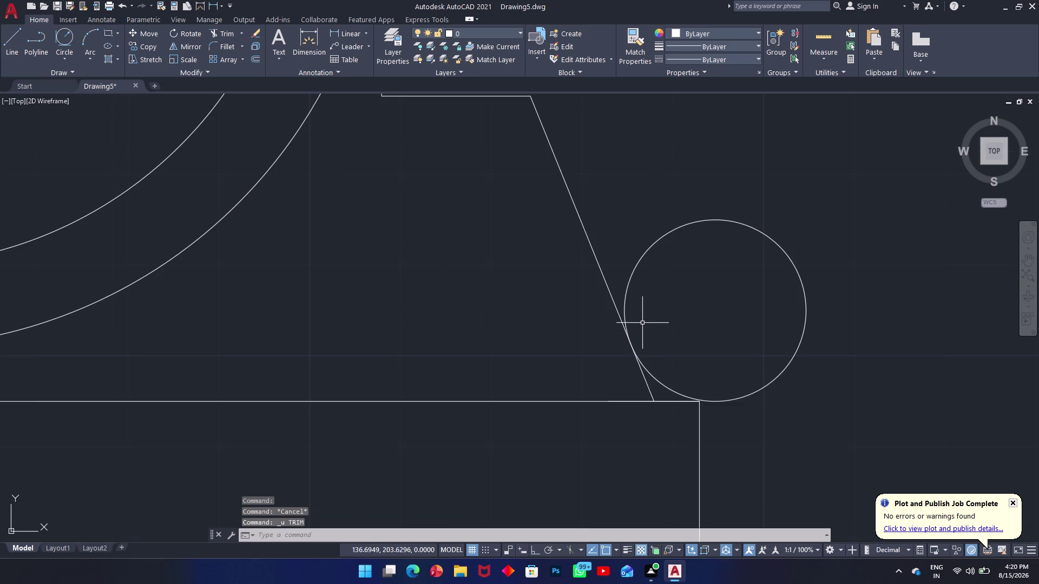
key(ctrl+z)
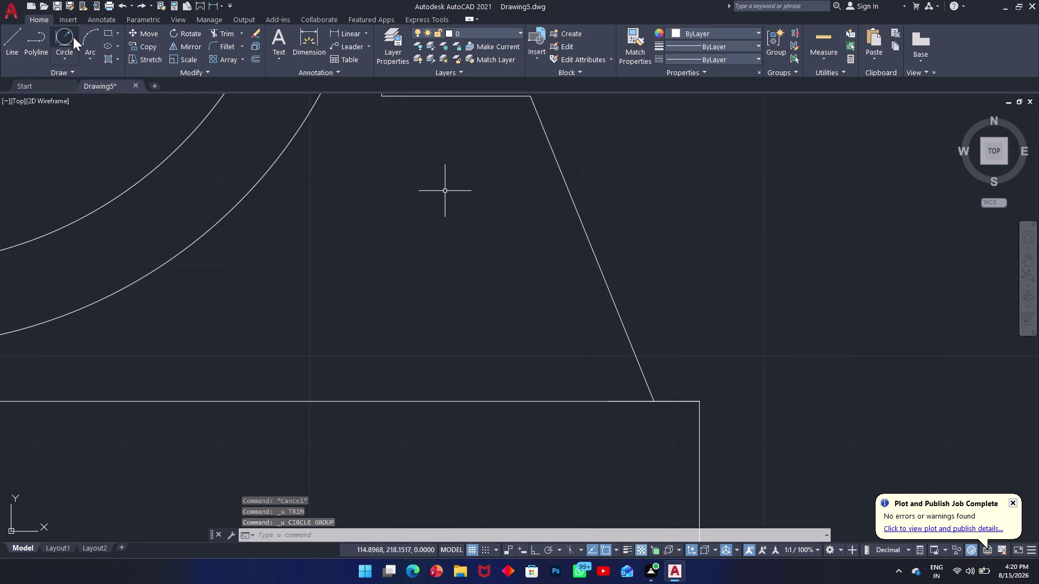
Move the slanted line's lower endpoint slightly left along the base's top edge.
click(648, 391)
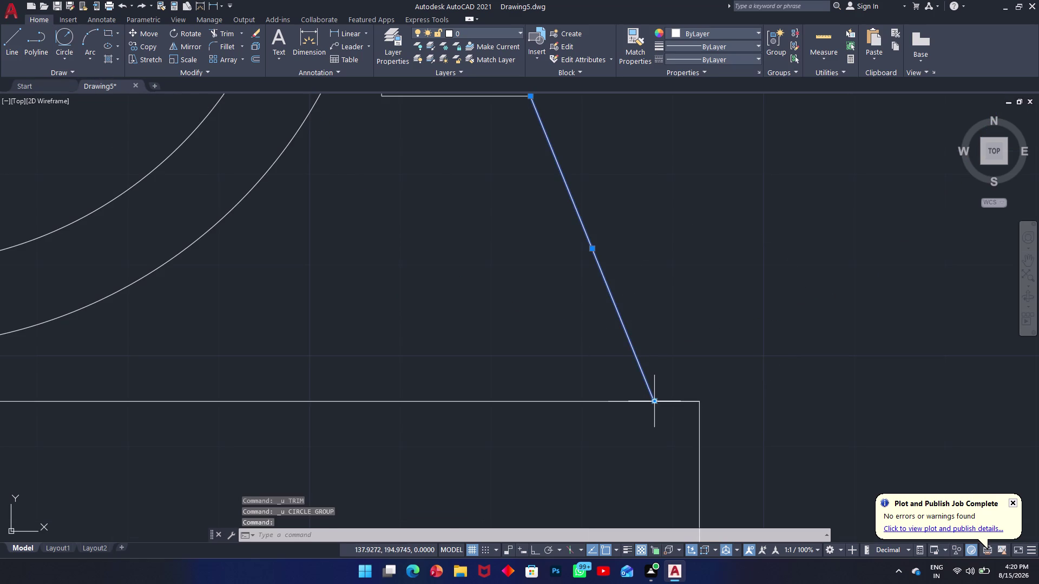
click(656, 404)
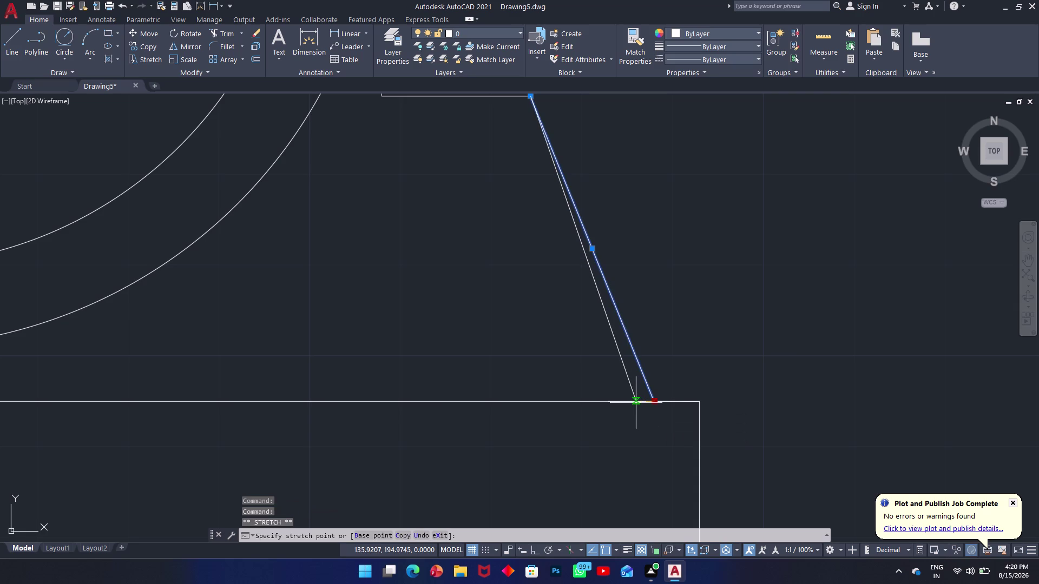
click(636, 403)
click(680, 345)
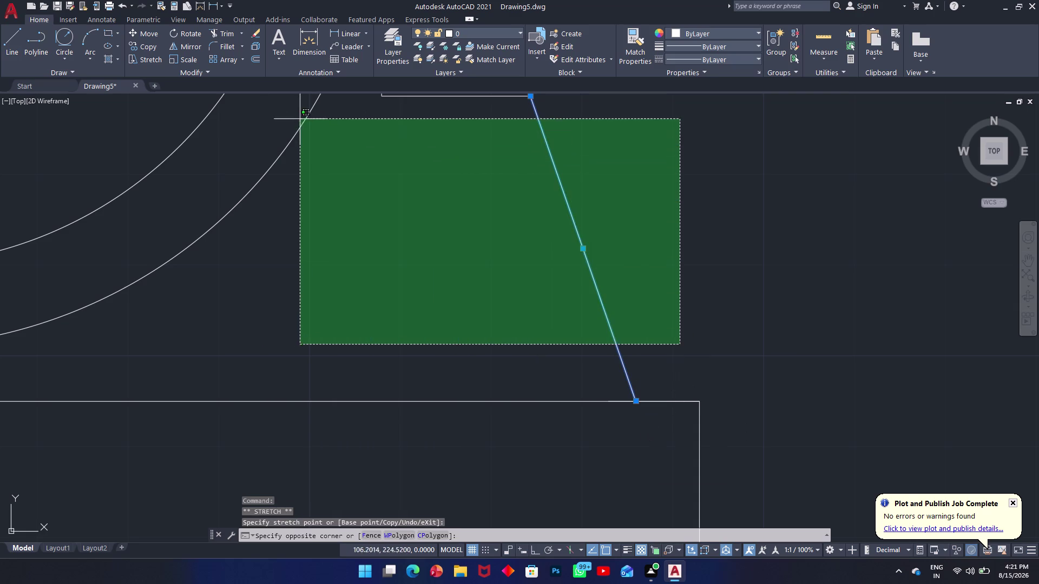
click(716, 213)
click(682, 189)
click(682, 189)
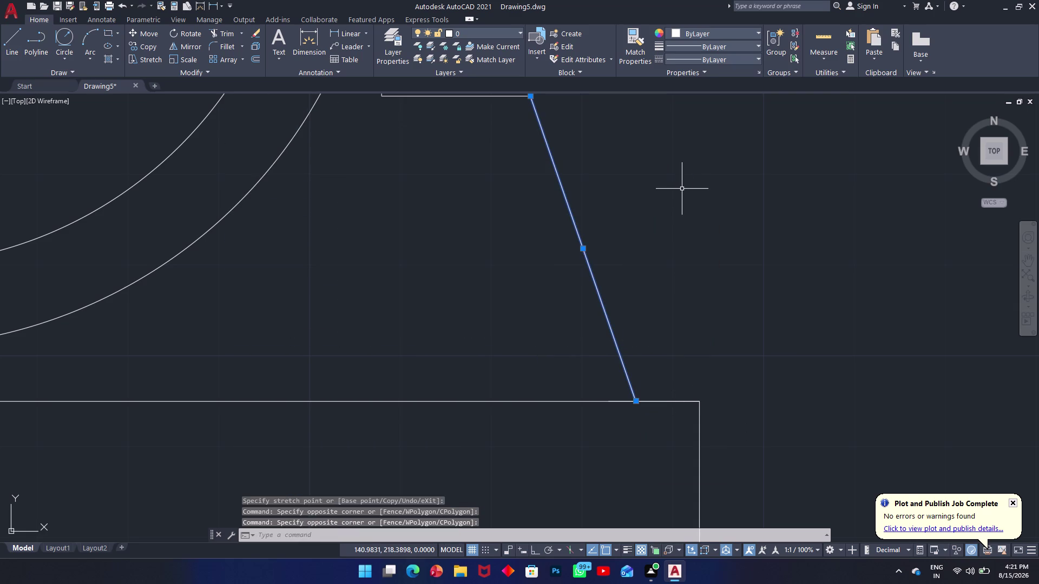
click(682, 189)
click(933, 248)
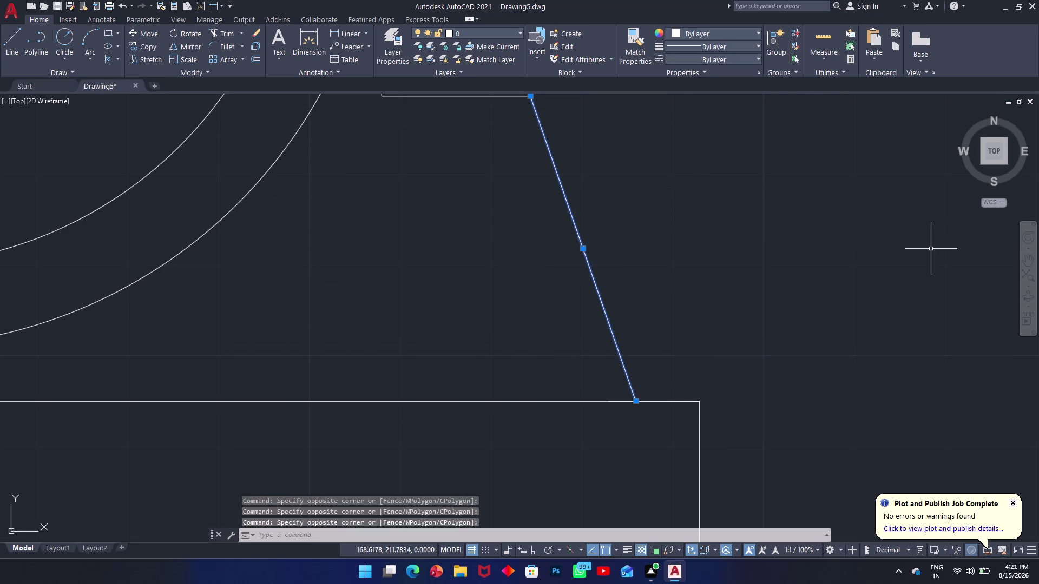
key(Escape)
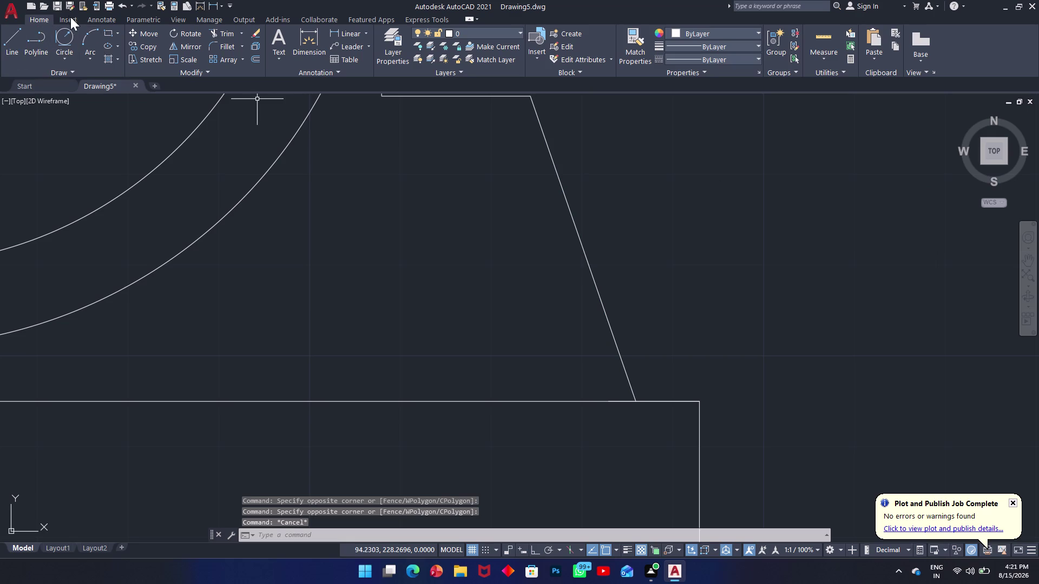
click(66, 44)
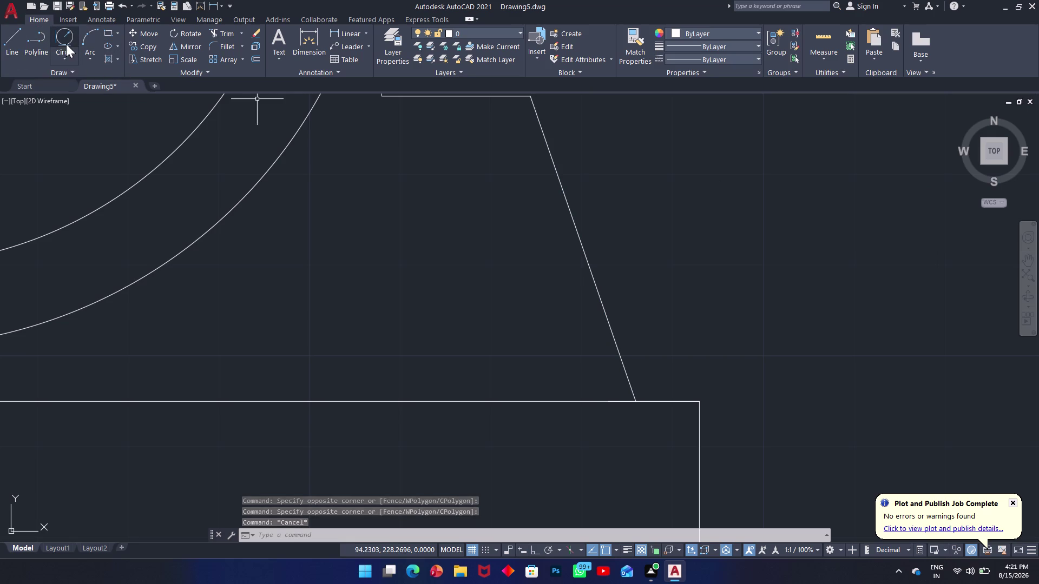
Draw a radius-10 circle tangent to the slanted line and the base edge.
click(680, 401)
click(627, 369)
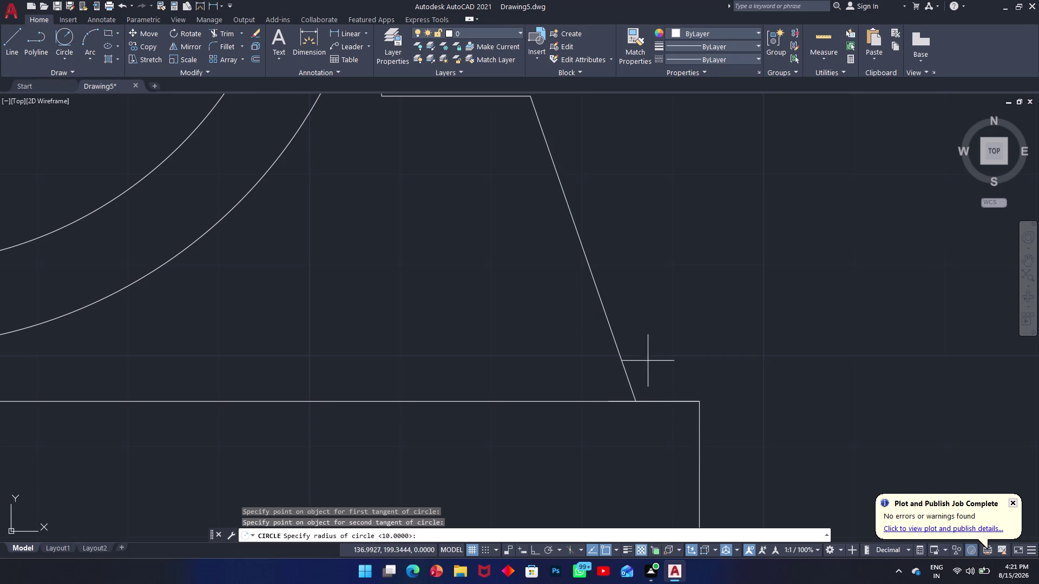
text(10)
key(Return)
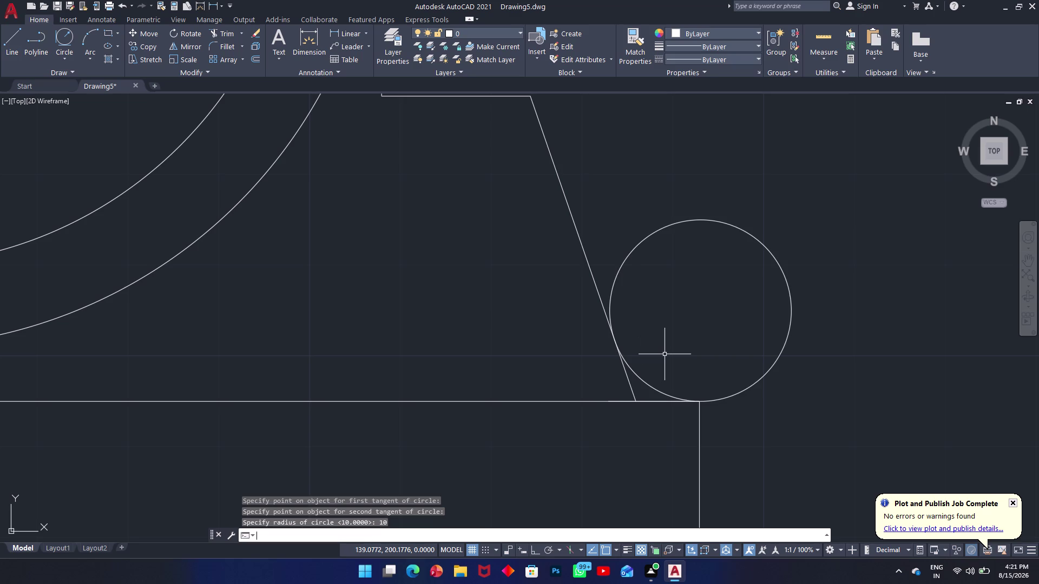
scroll(up, 3)
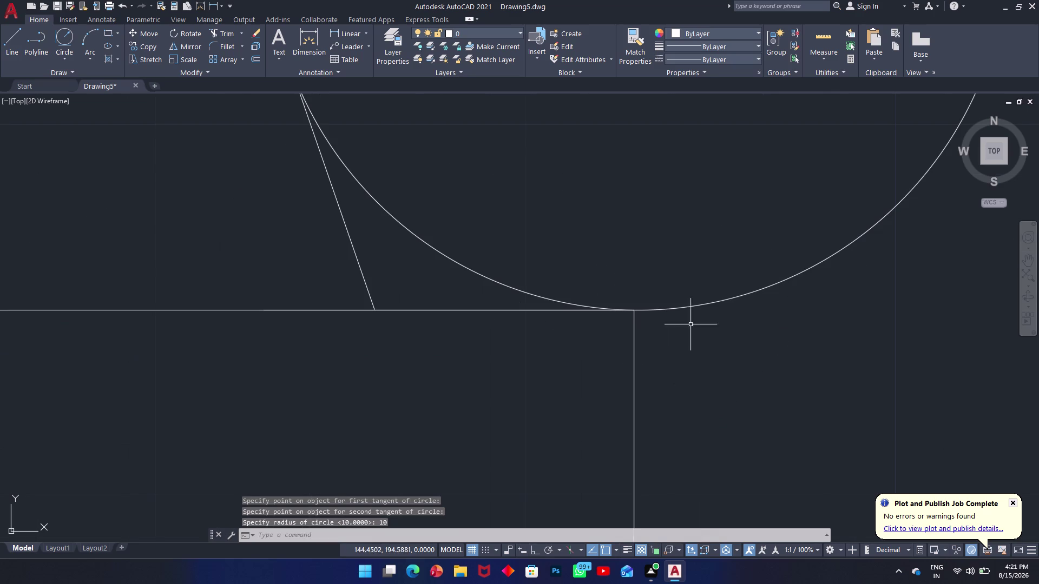
scroll(down, 3)
Trim away three parts of the tangent circle.
text(tr)
key(space)
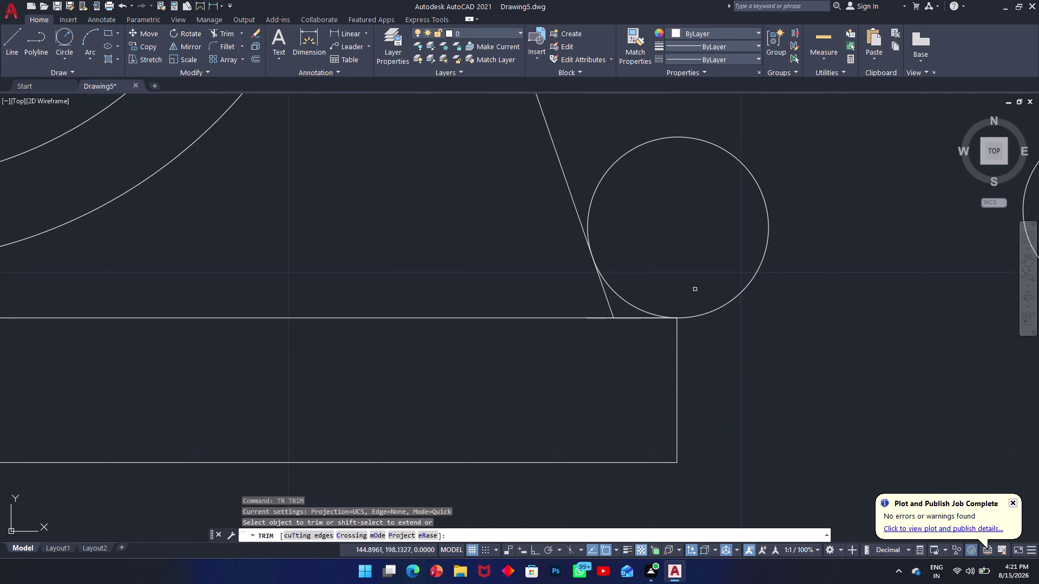
click(695, 289)
click(731, 322)
click(720, 308)
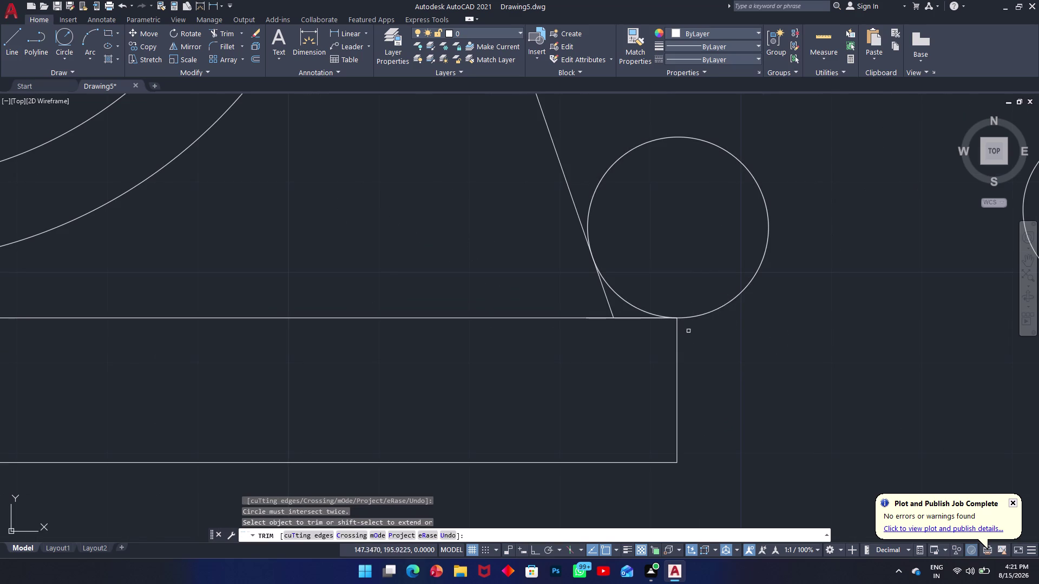
scroll(up, 3)
scroll(up, 3)
scroll(down, 3)
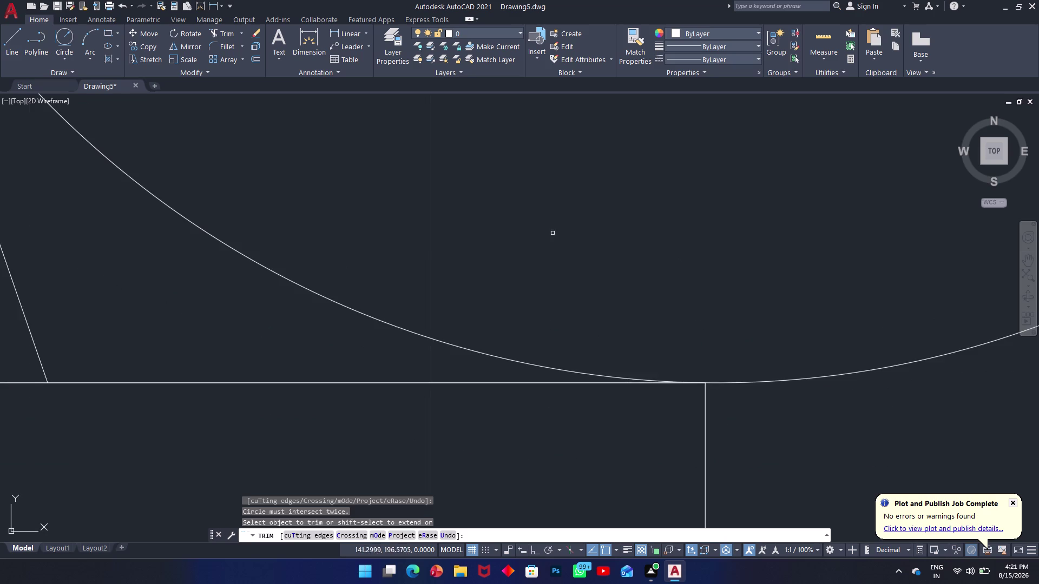
scroll(down, 3)
scroll(down, 3)
Pan over the circle and attempt a fence trim across the lines.
middle_drag(388, 154, 451, 318)
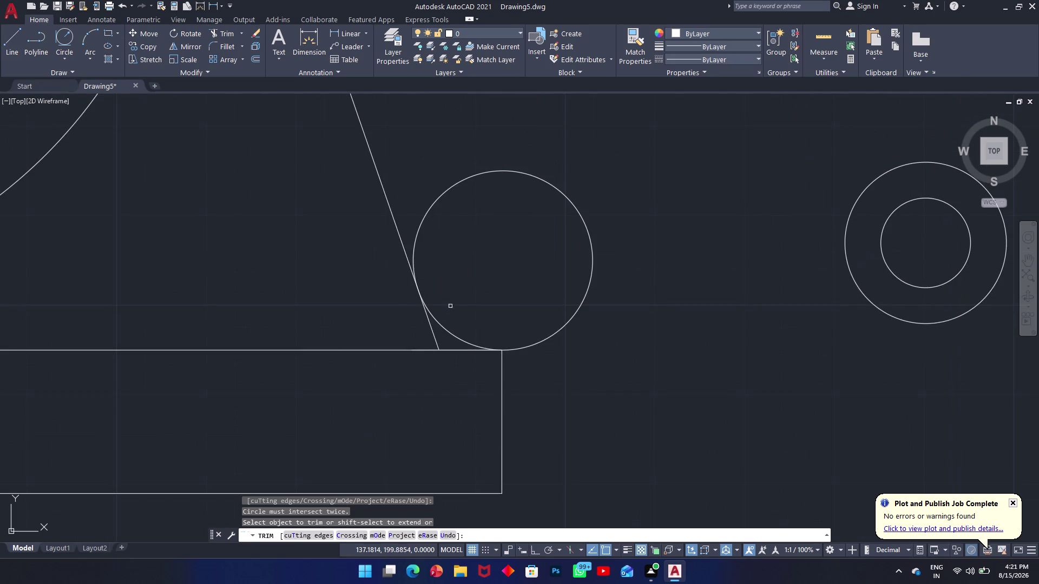
scroll(up, 3)
scroll(up, 3)
click(426, 289)
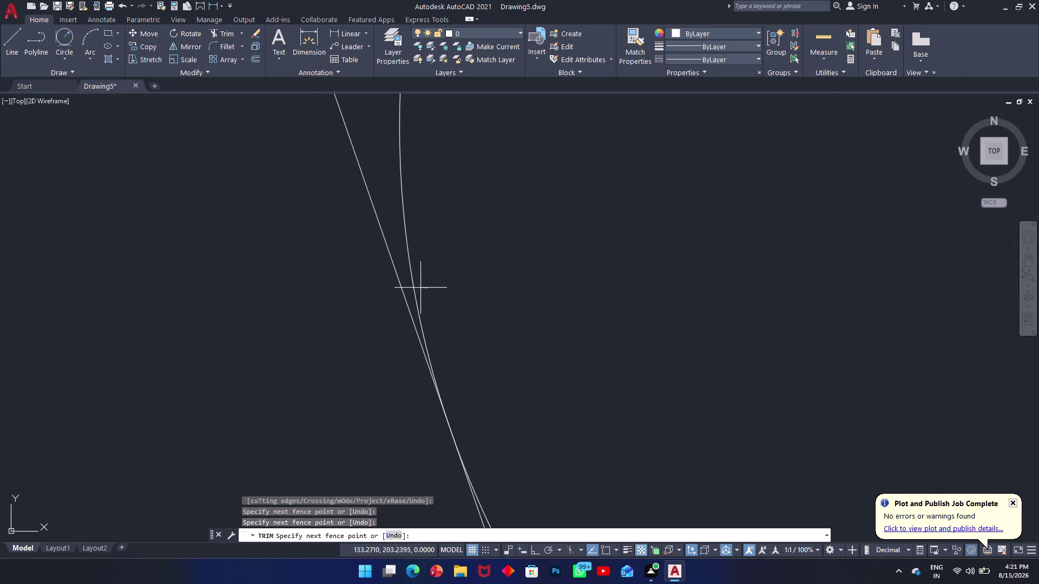
click(410, 284)
scroll(up, 3)
scroll(down, 3)
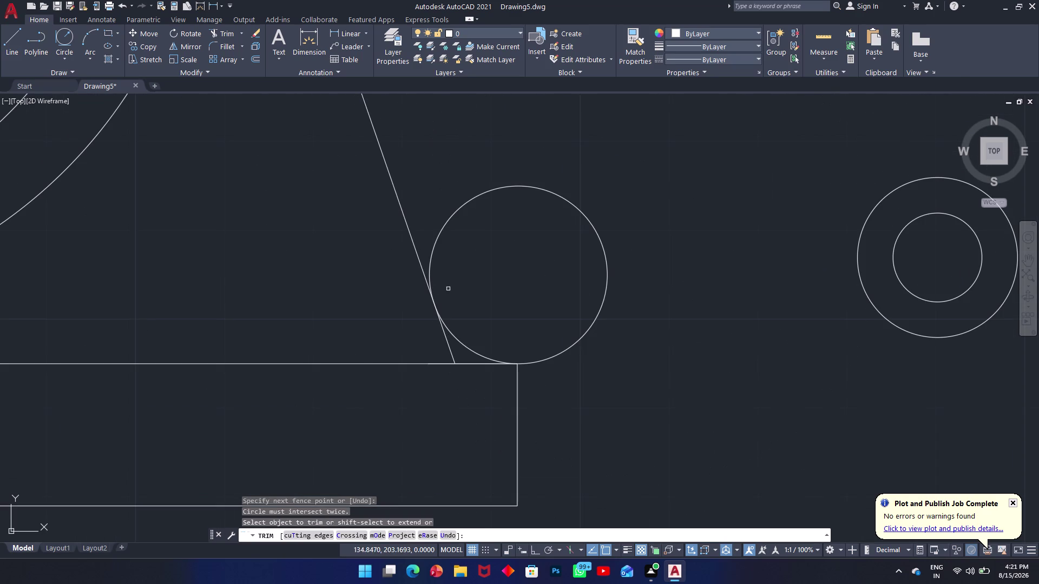
Undo the trim, the tangent circle and the slanted line's stretch.
key(ctrl+z)
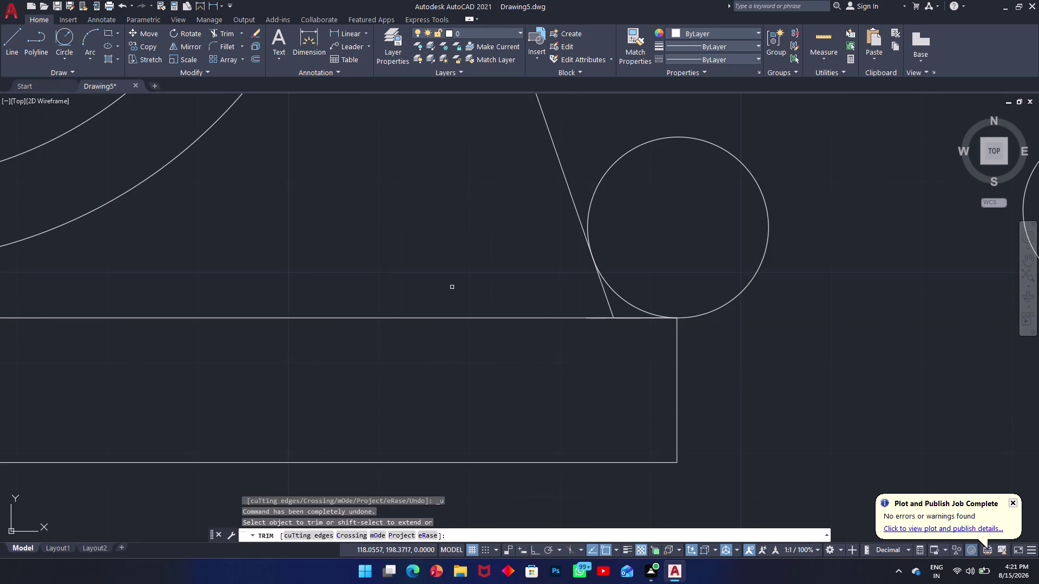
key(ctrl+z)
key(ctrl+z)
key(Escape)
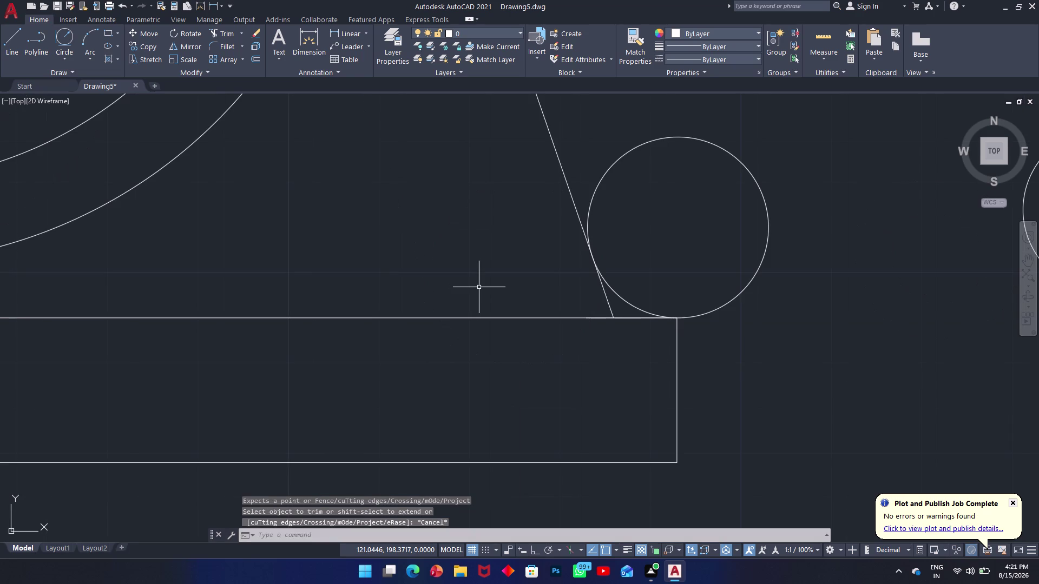
key(ctrl+z)
key(ctrl+z)
key(ctrl+z)
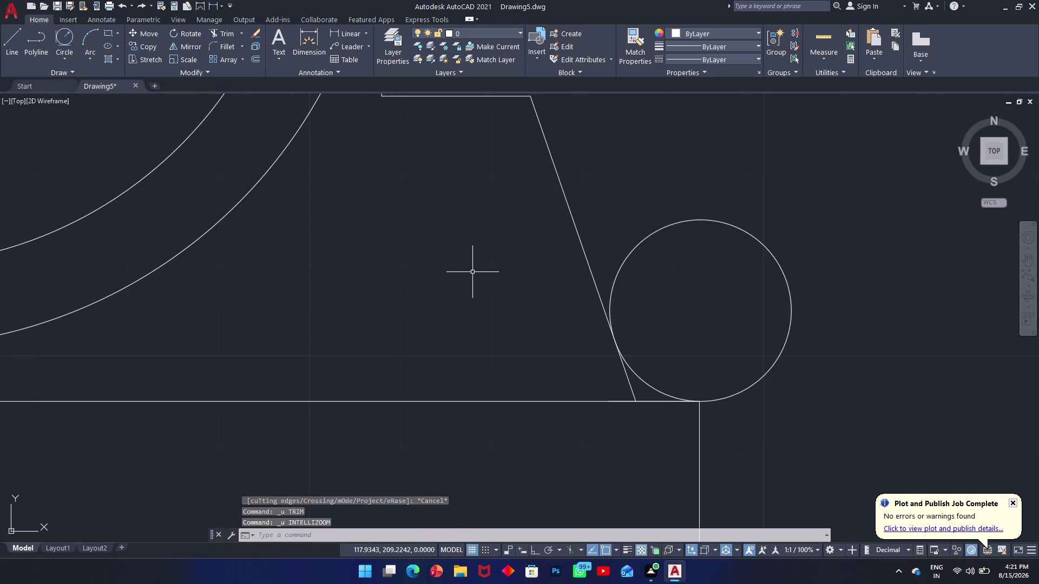
key(ctrl+z)
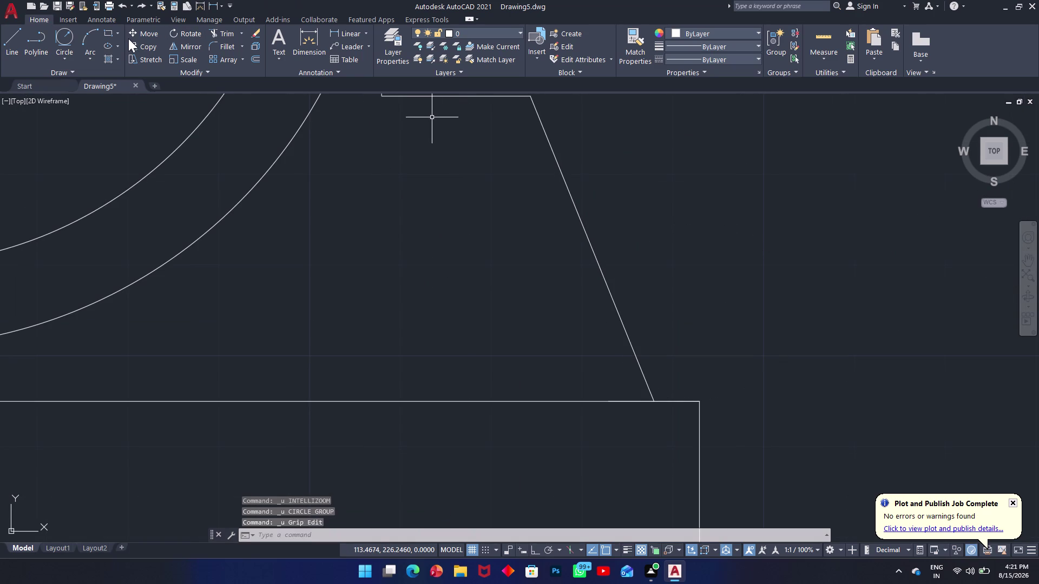
click(218, 42)
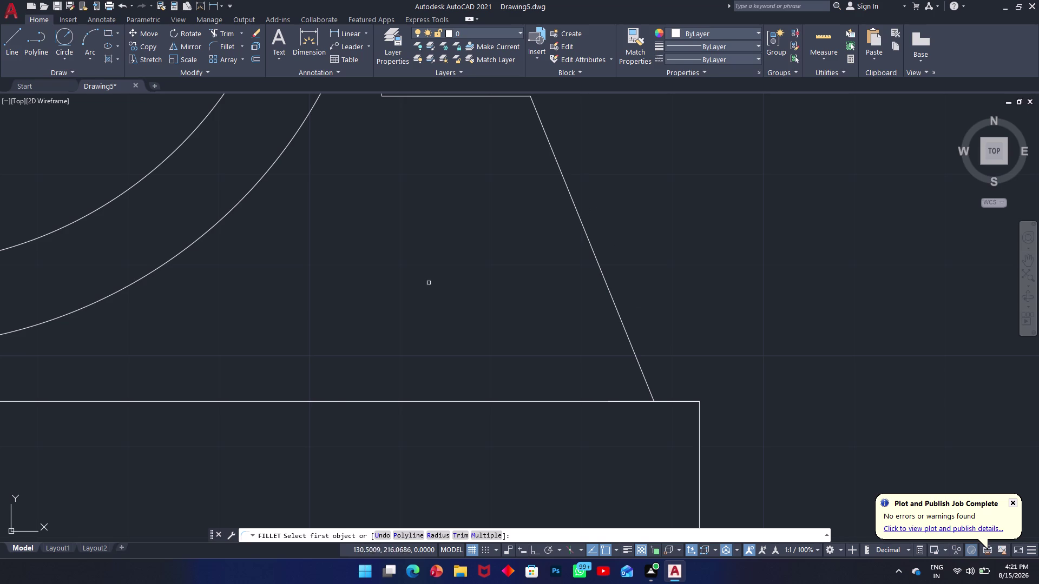
click(434, 533)
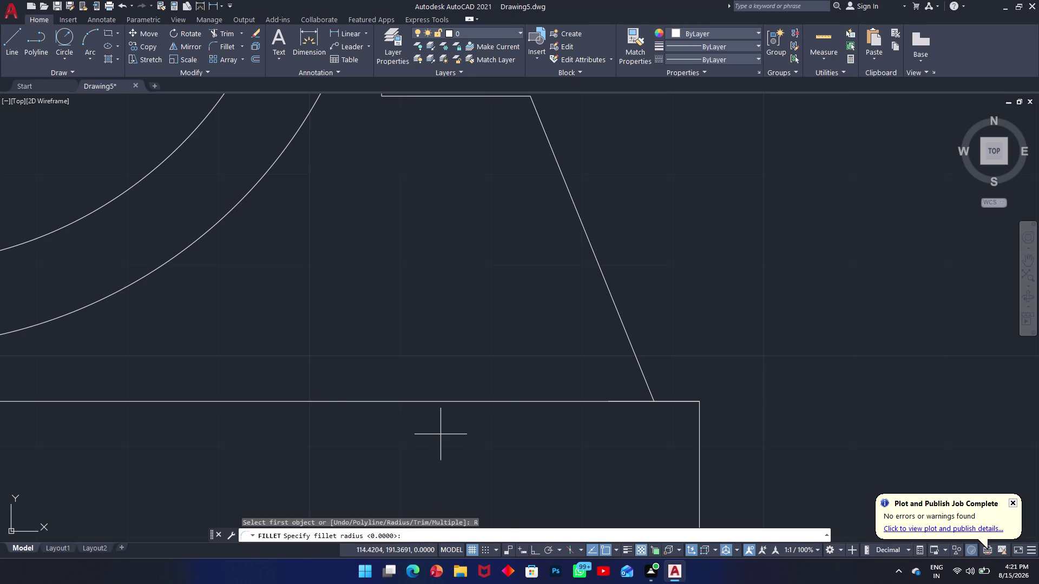
text(10)
key(Return)
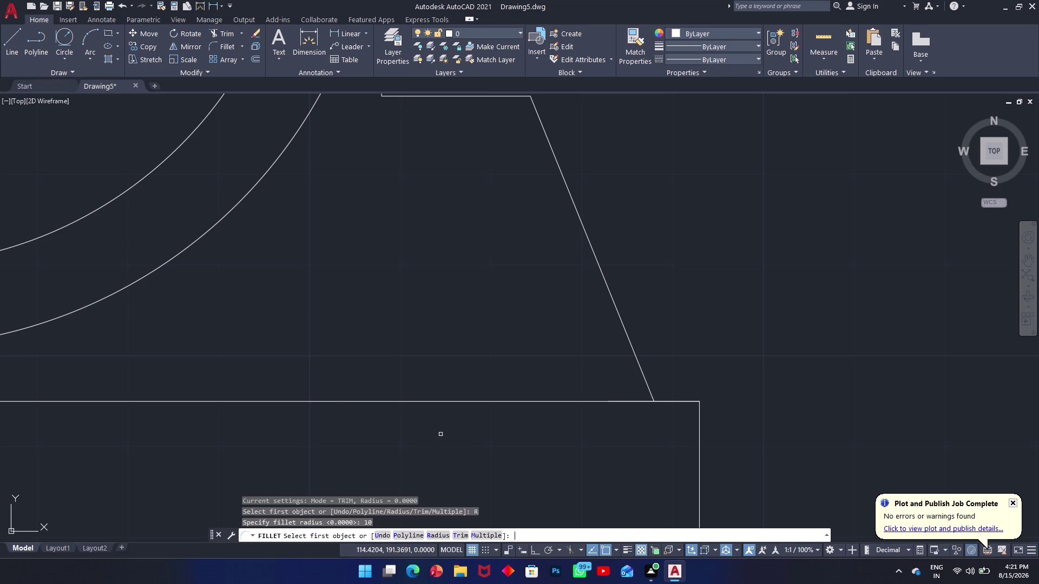
click(683, 403)
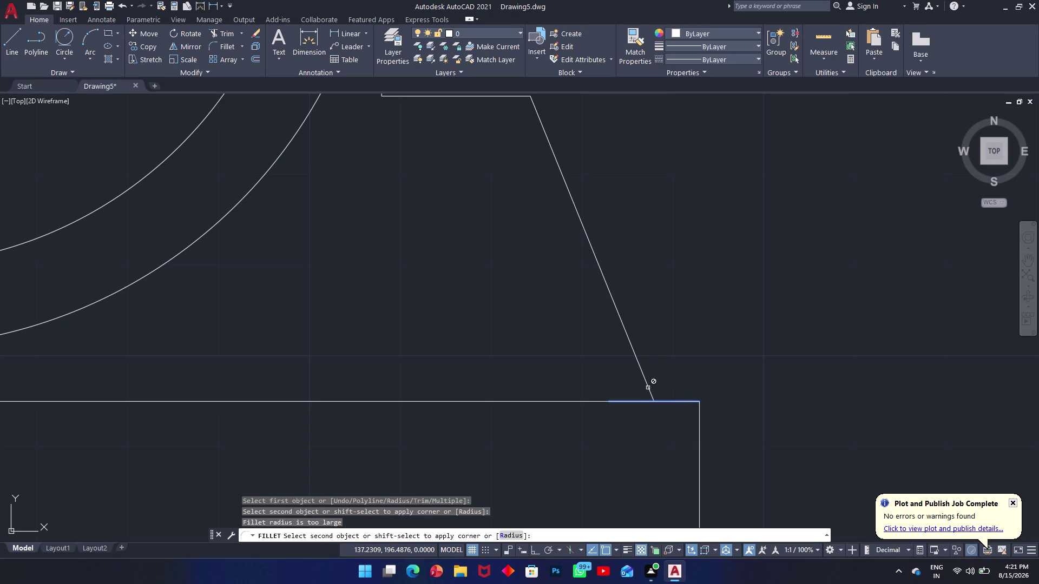
triple_click(647, 388)
key(ctrl+z)
key(ctrl+z)
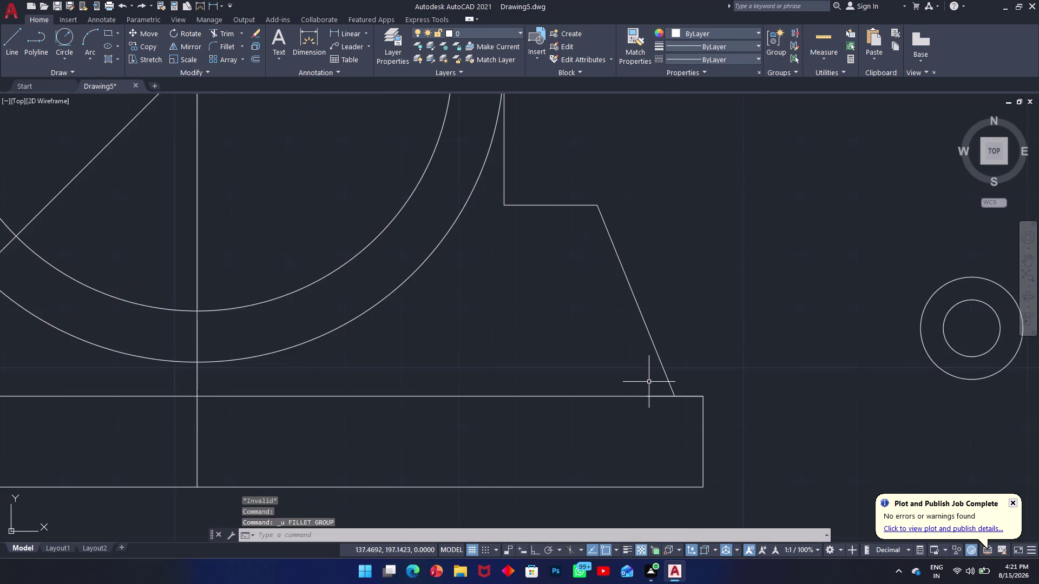
key(ctrl+z)
key(ctrl+z)
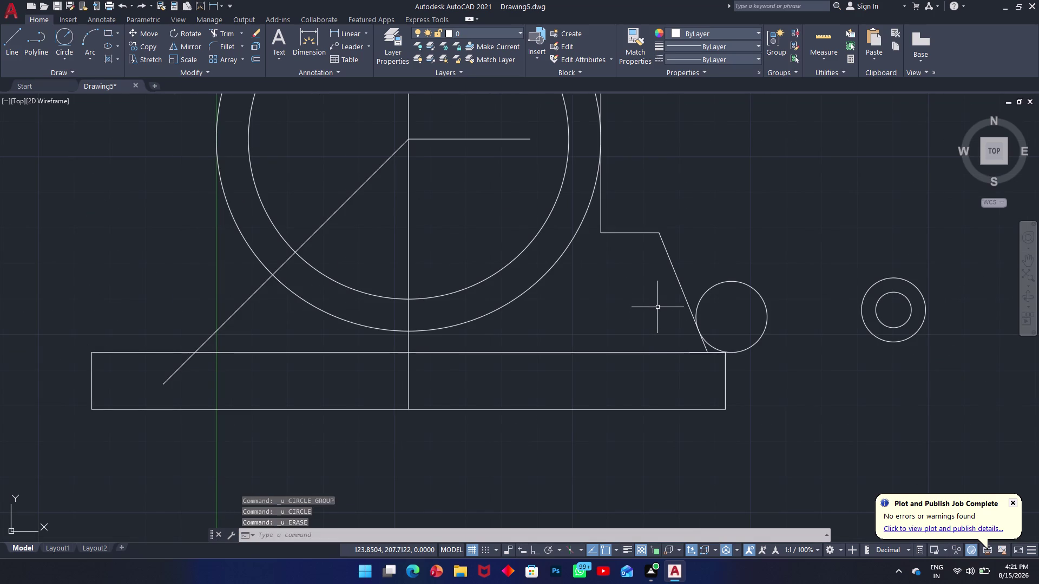
Zoom in, then undo five steps to remove the circle and slanted line edit.
scroll(up, 3)
scroll(up, 3)
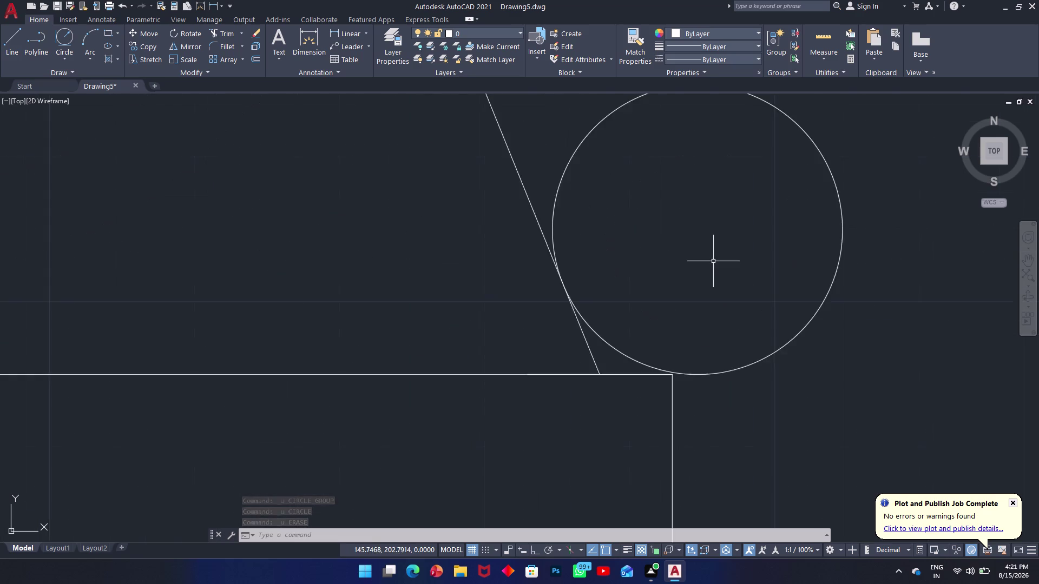
scroll(up, 3)
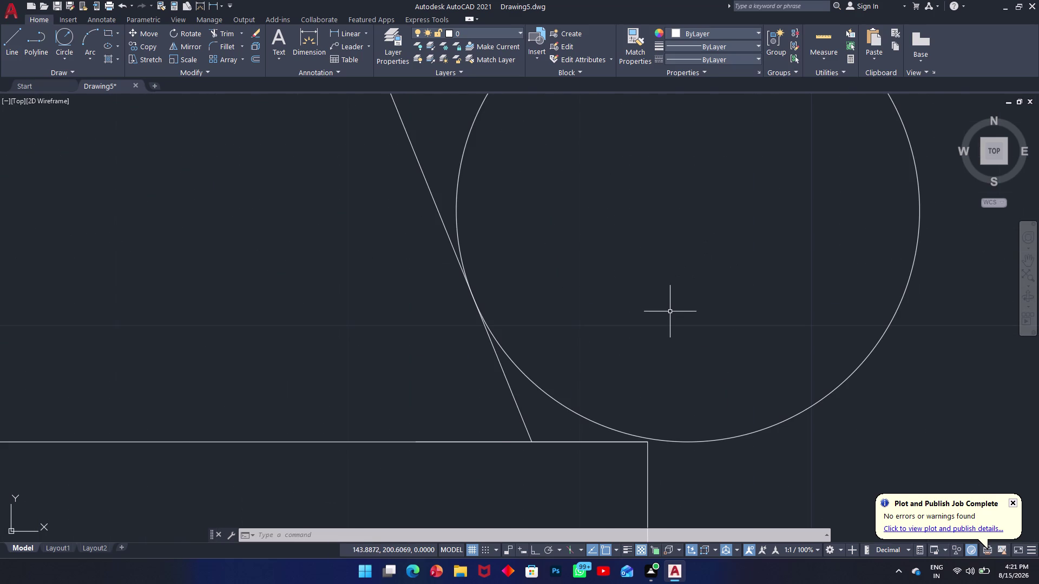
key(ctrl+z)
key(ctrl+z)
key(ctrl+z)
key(ctrl+z)
key(ctrl+z)
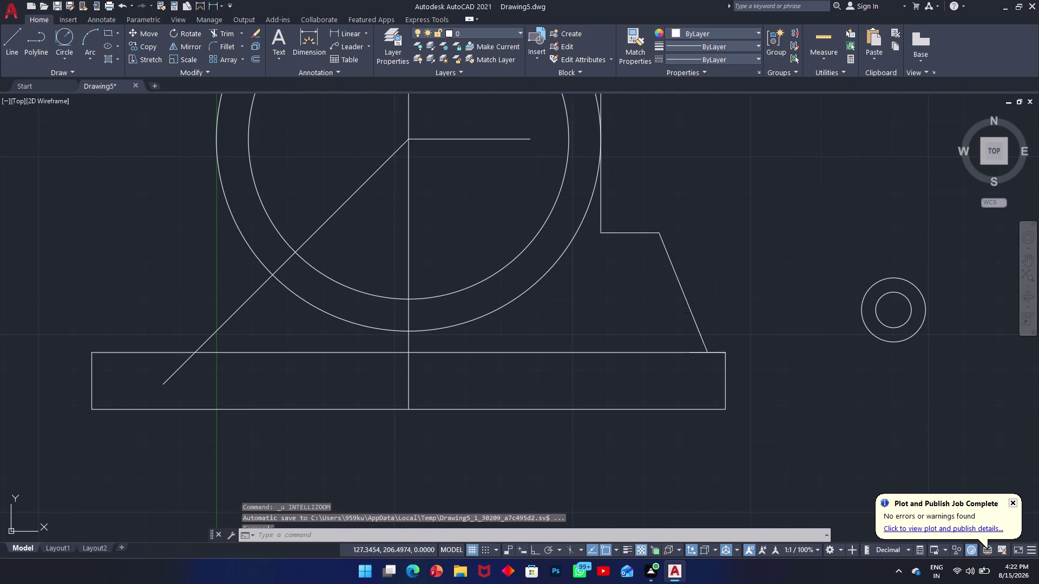
key(Escape)
scroll(up, 3)
scroll(down, 3)
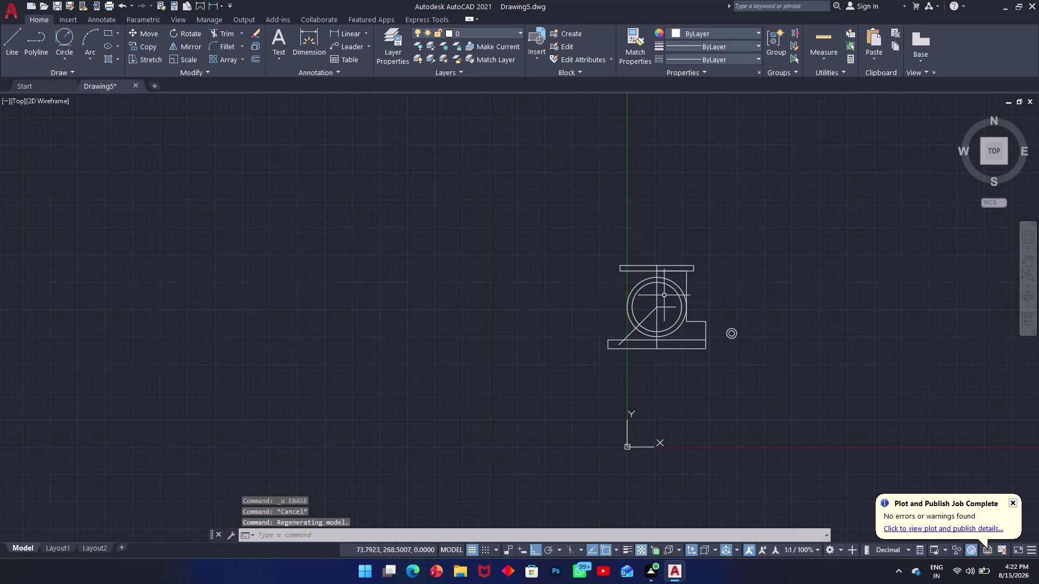
scroll(up, 3)
scroll(up, 3)
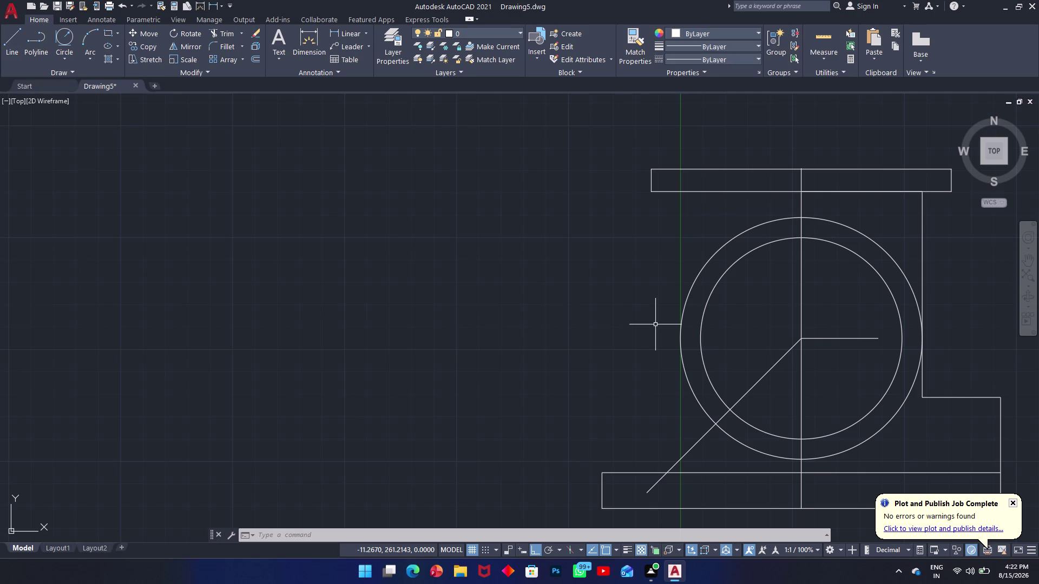
Begin mirroring the right wall across the centre line, then cancel.
text(l)
key(space)
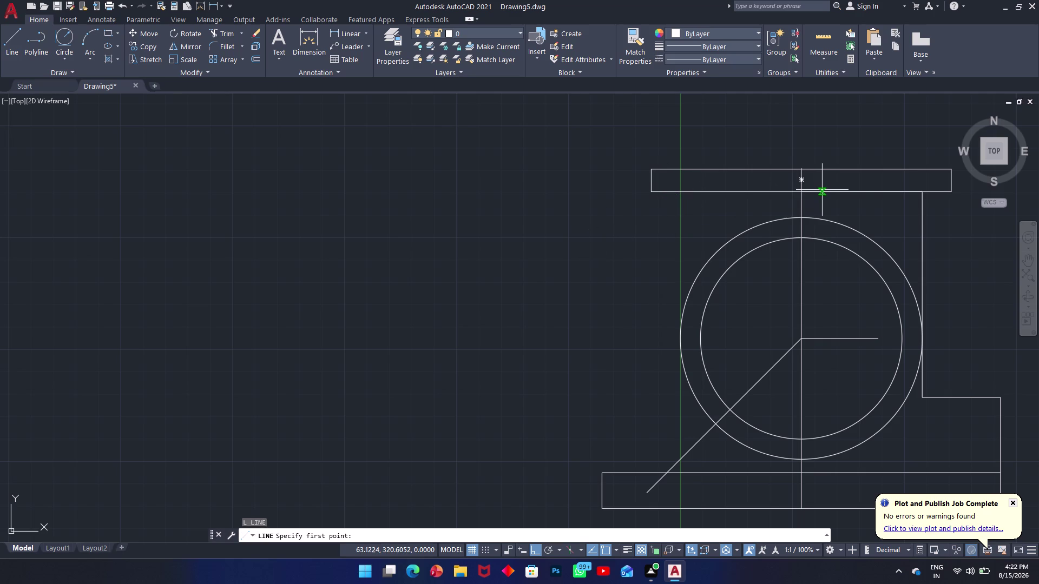
key(Escape)
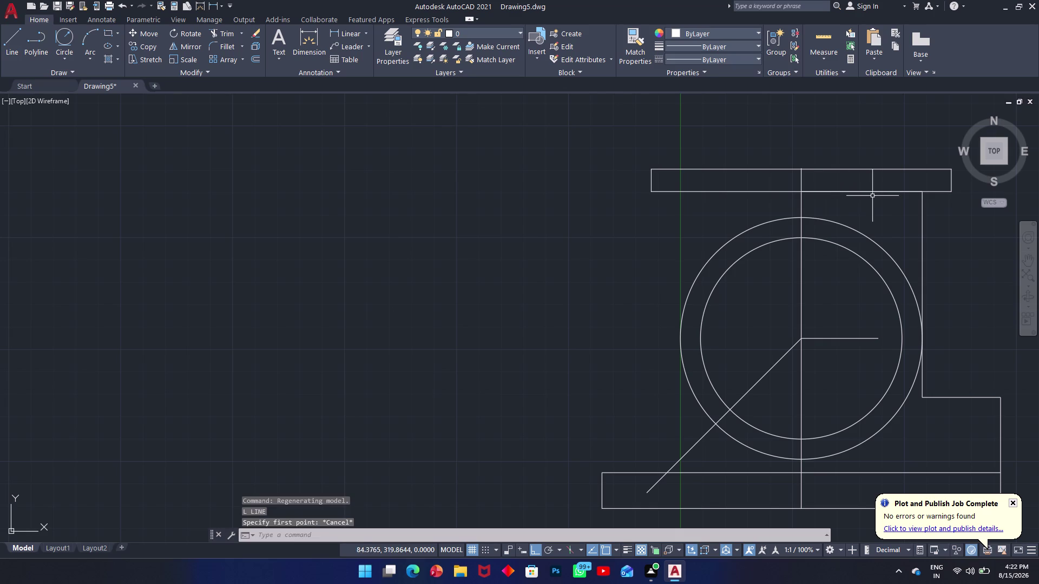
key(m)
key(i)
key(space)
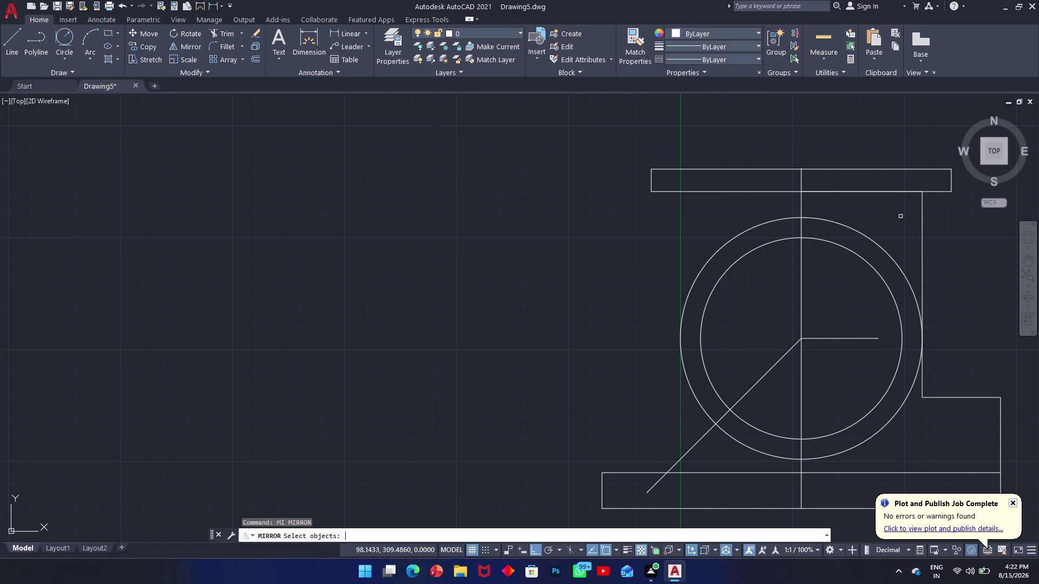
click(924, 223)
key(space)
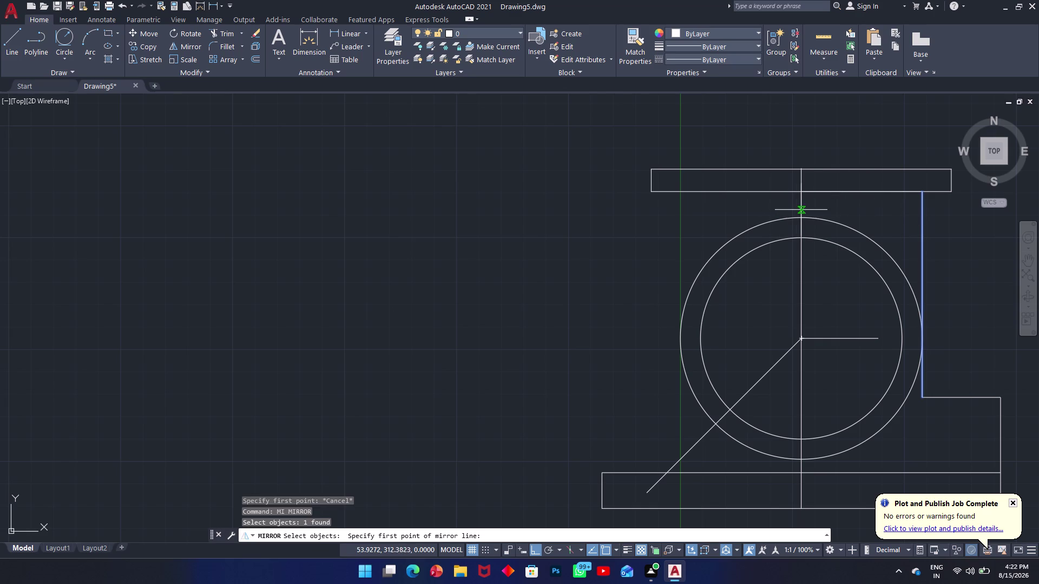
click(801, 206)
click(805, 307)
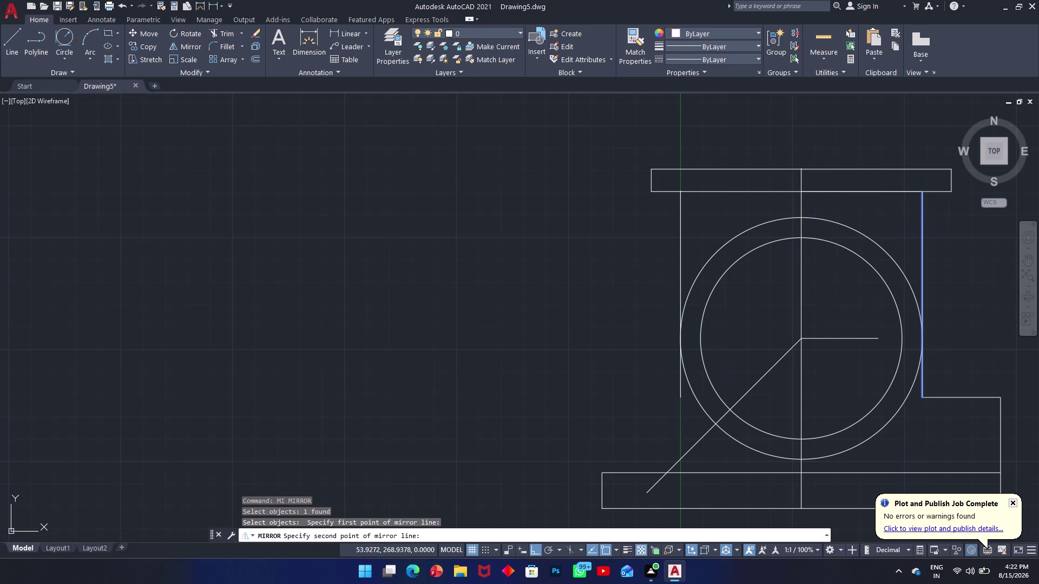
key(Escape)
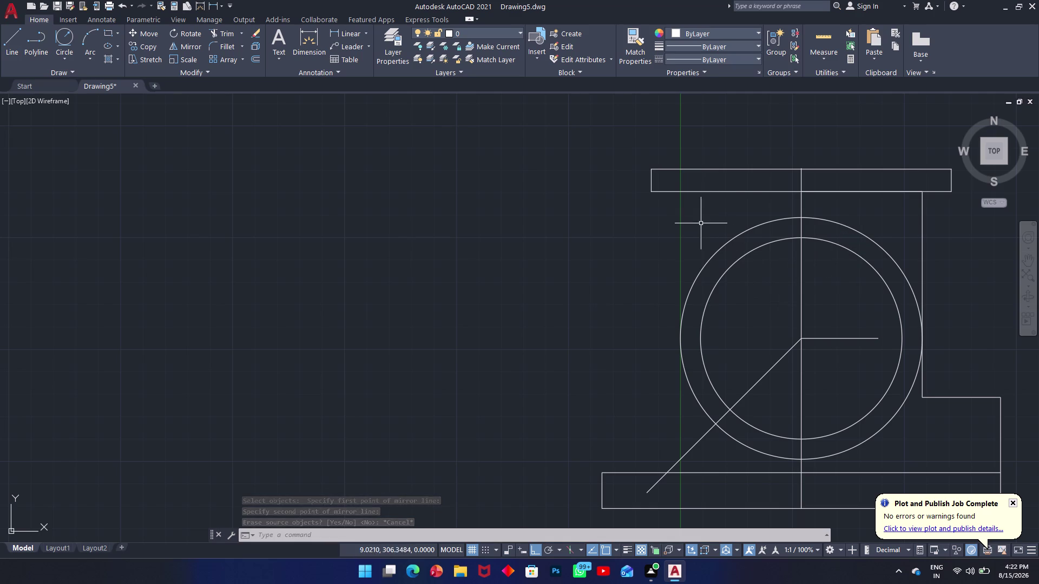
Mirror the right body wall across the vertical centre line, keeping the original.
key(space)
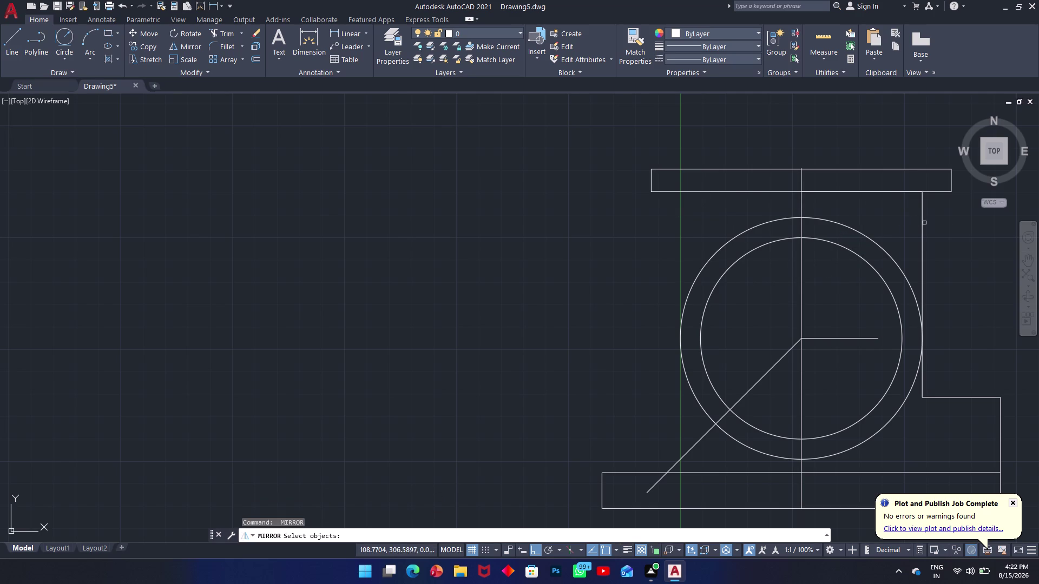
click(924, 223)
click(913, 218)
key(space)
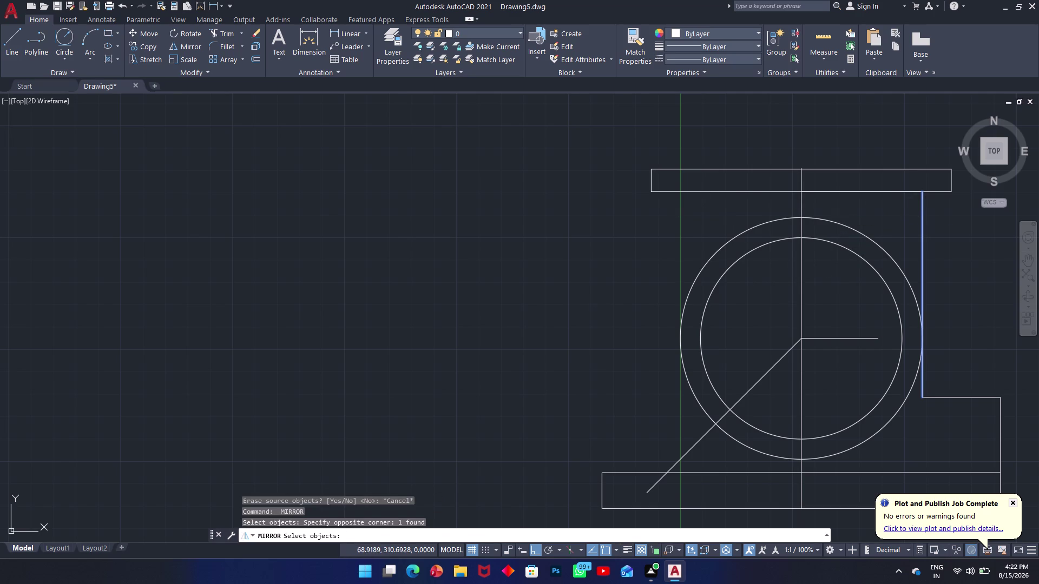
click(801, 203)
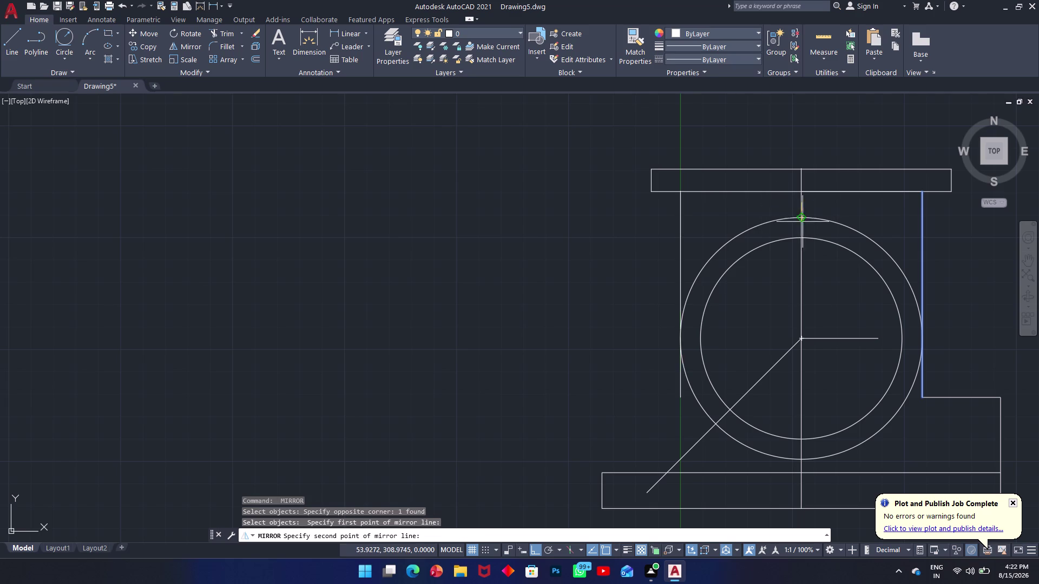
click(798, 283)
key(space)
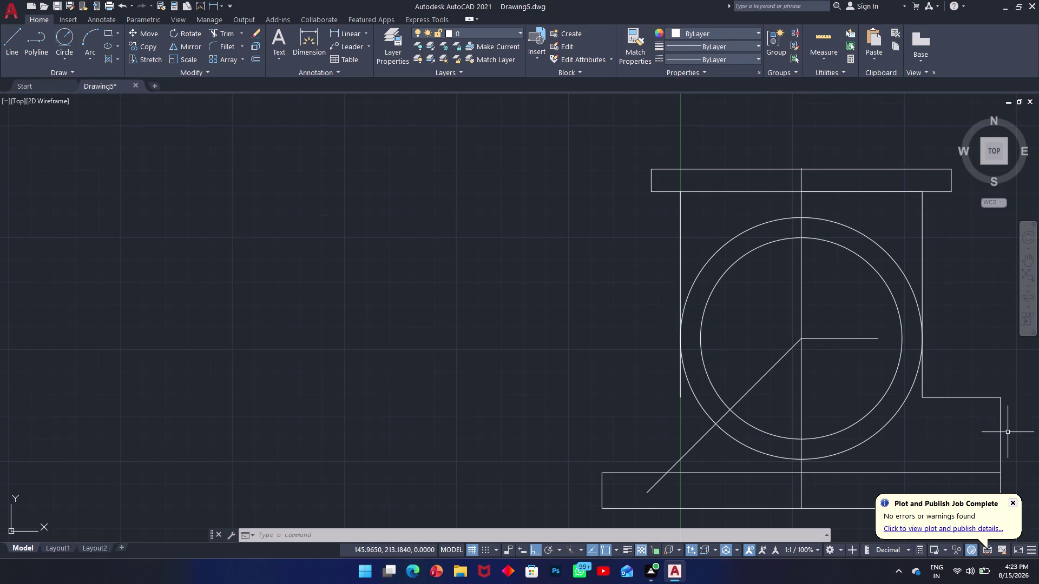
click(1001, 416)
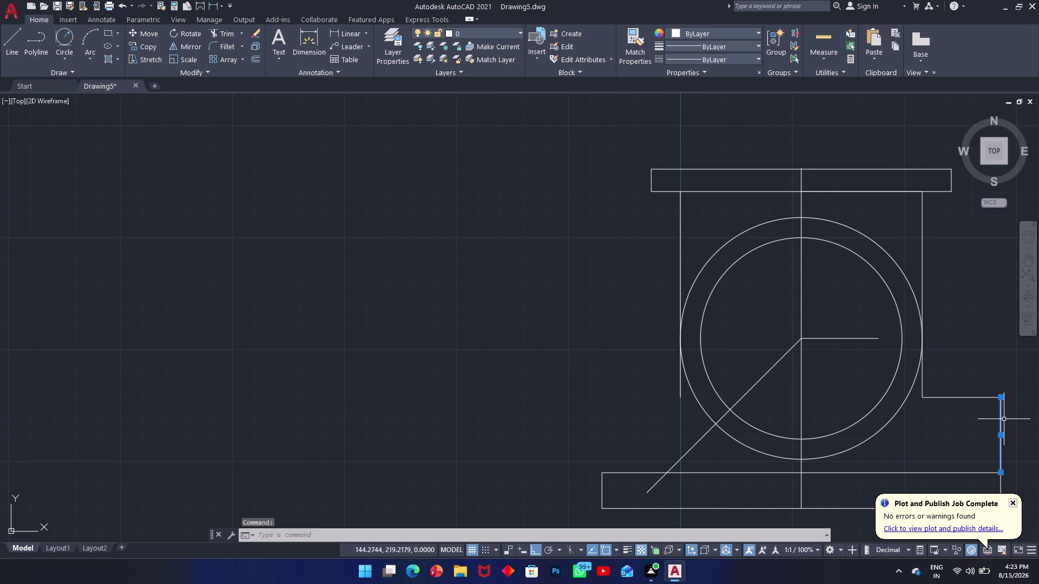
Erase the old short vertical and horizontal step edges.
key(Delete)
click(984, 399)
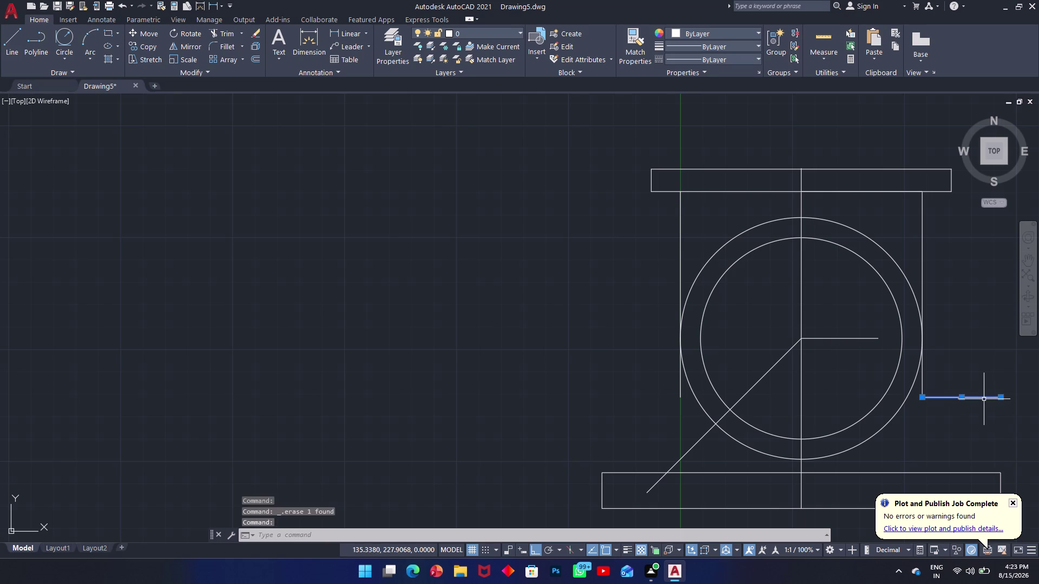
key(Delete)
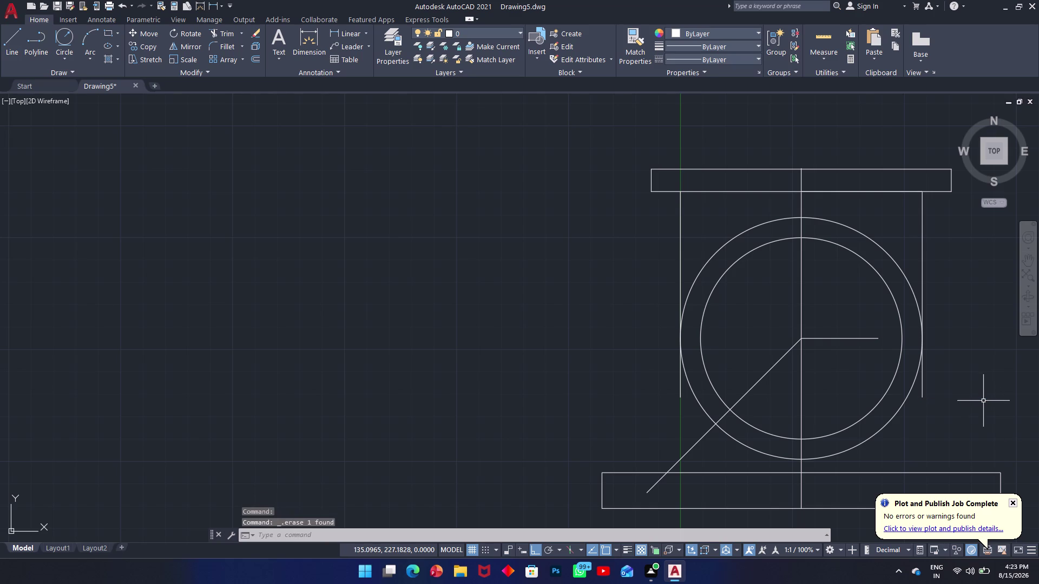
Draw the new step from the flange top up, then left to the body wall.
text(l)
key(space)
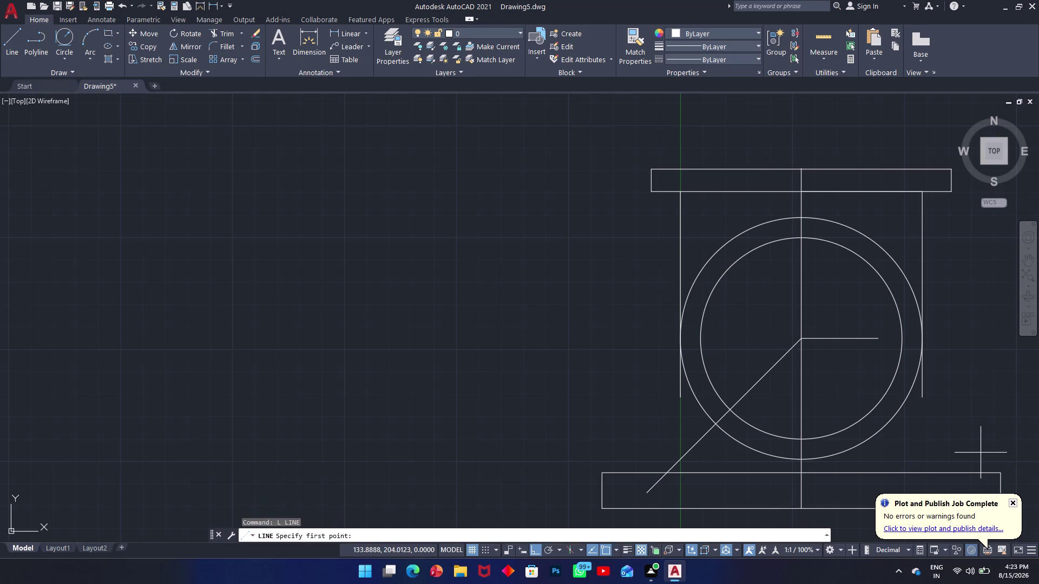
click(980, 470)
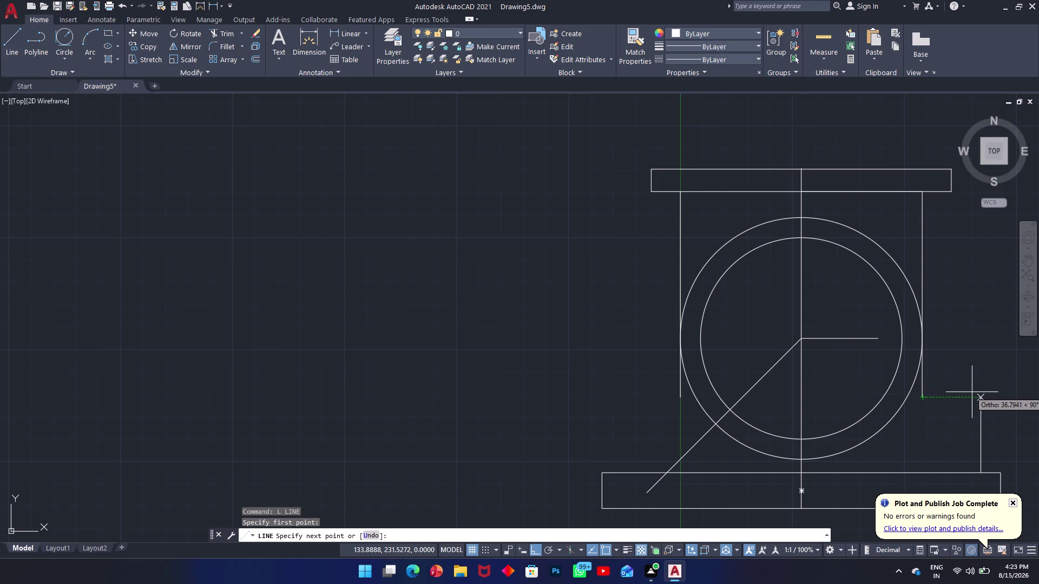
click(977, 398)
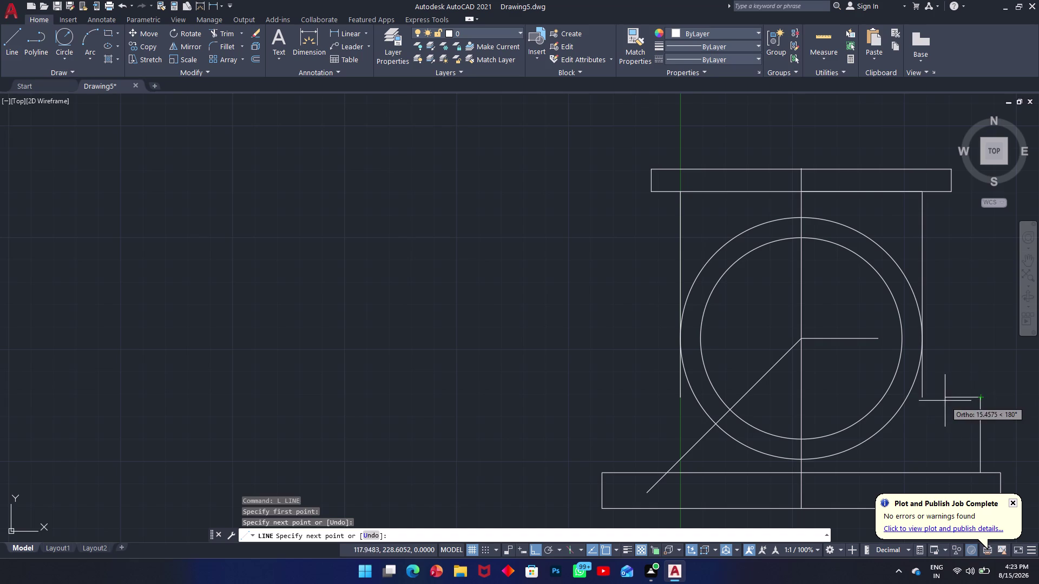
click(924, 399)
key(Escape)
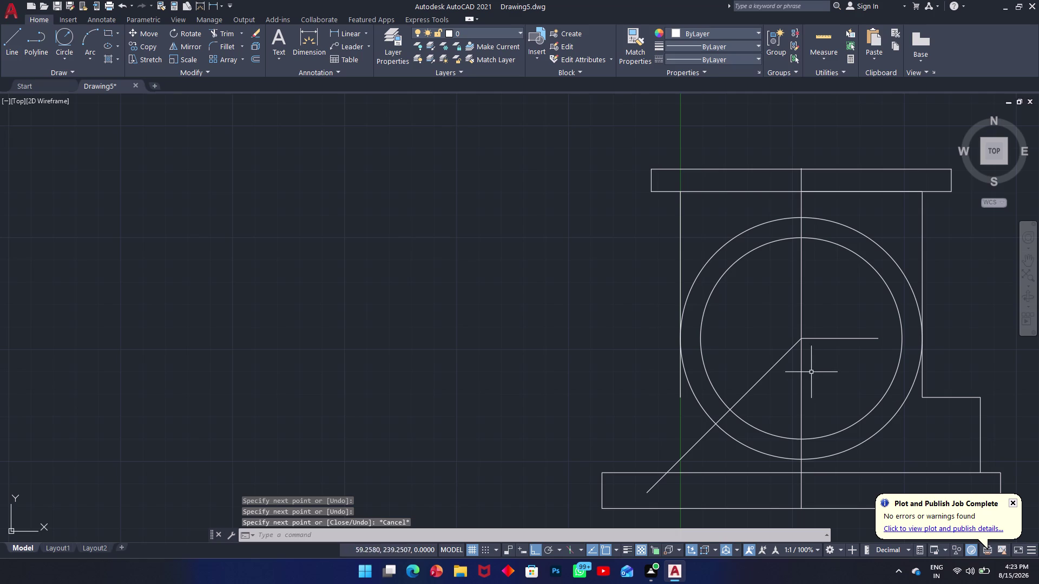
middle_drag(897, 364, 750, 294)
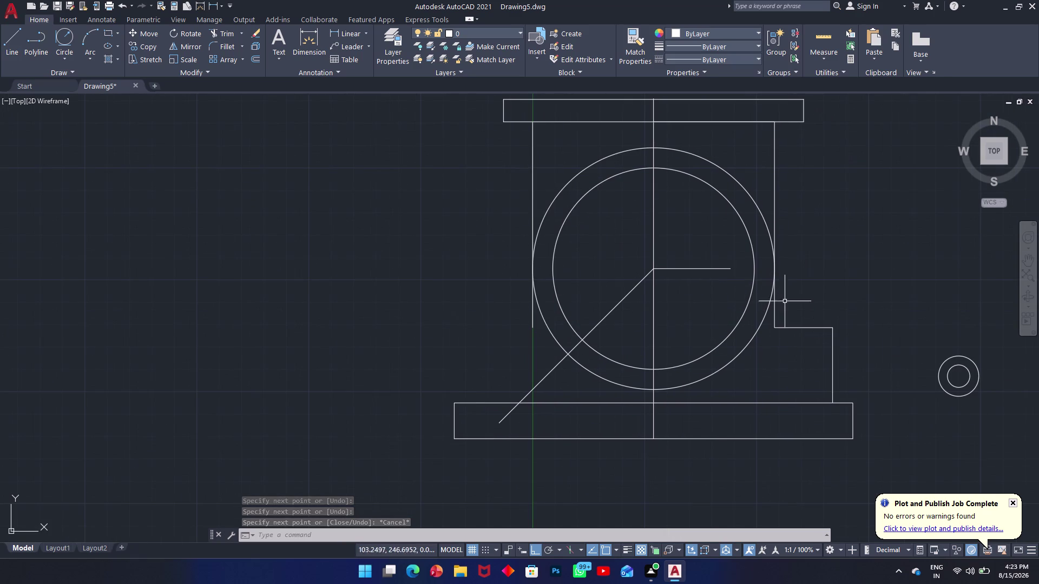
Draw a Ttr circle, radius 10, tangent to the step's vertical edge and the flange top.
key(c)
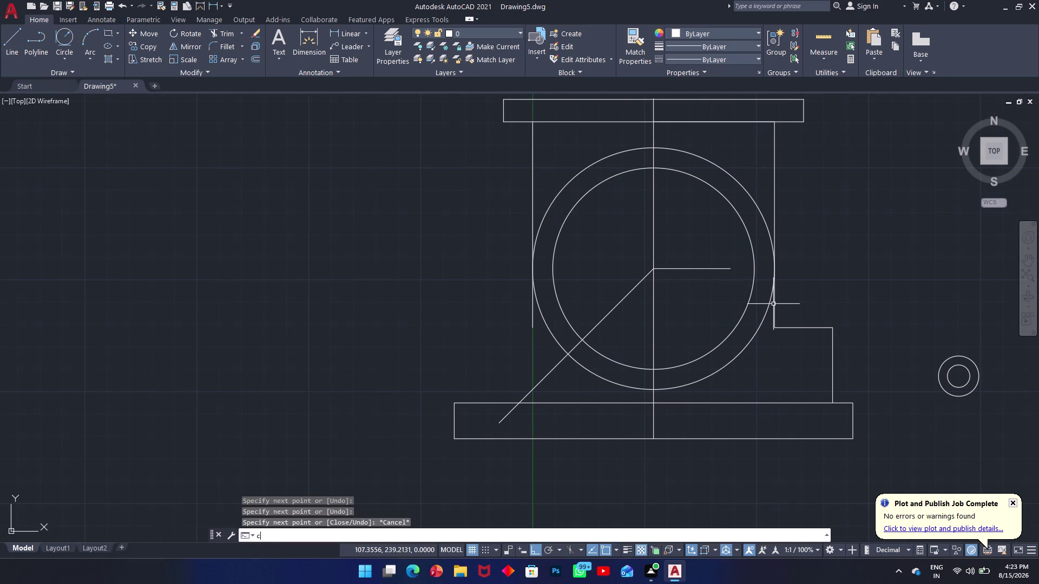
key(space)
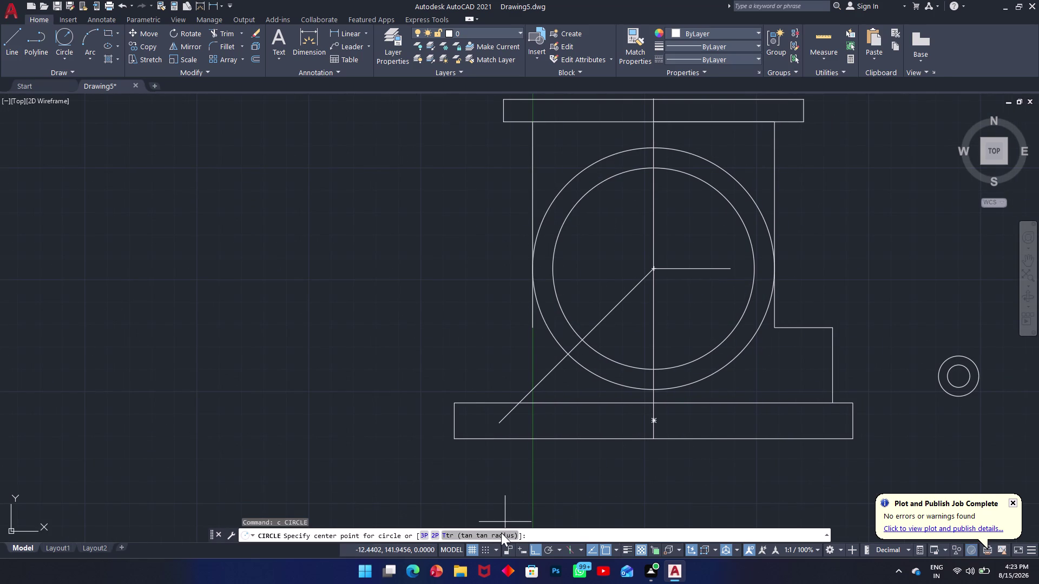
click(500, 533)
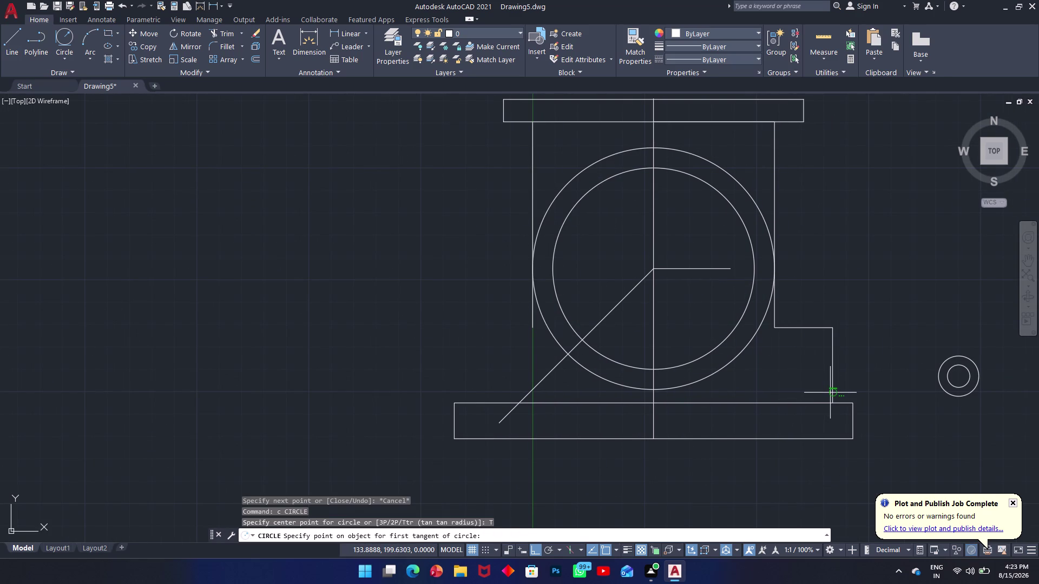
click(830, 393)
click(844, 401)
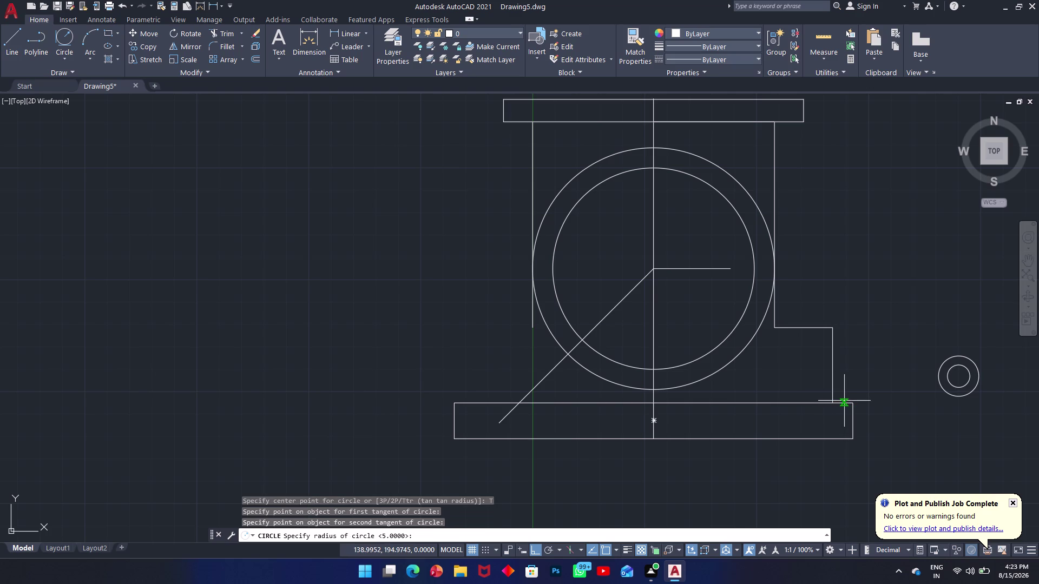
text(10)
key(Return)
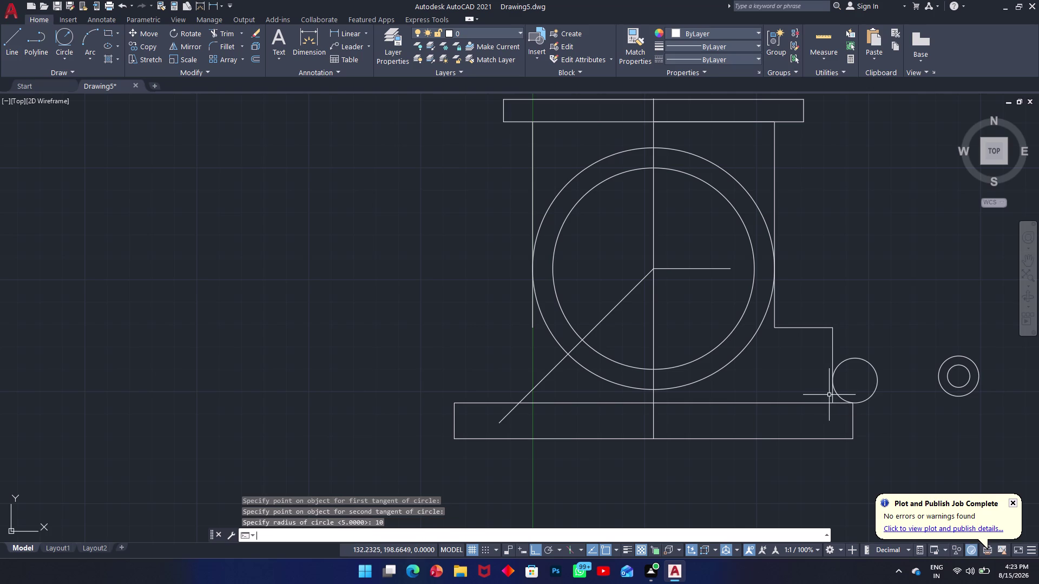
scroll(up, 3)
scroll(up, 3)
scroll(up, 3)
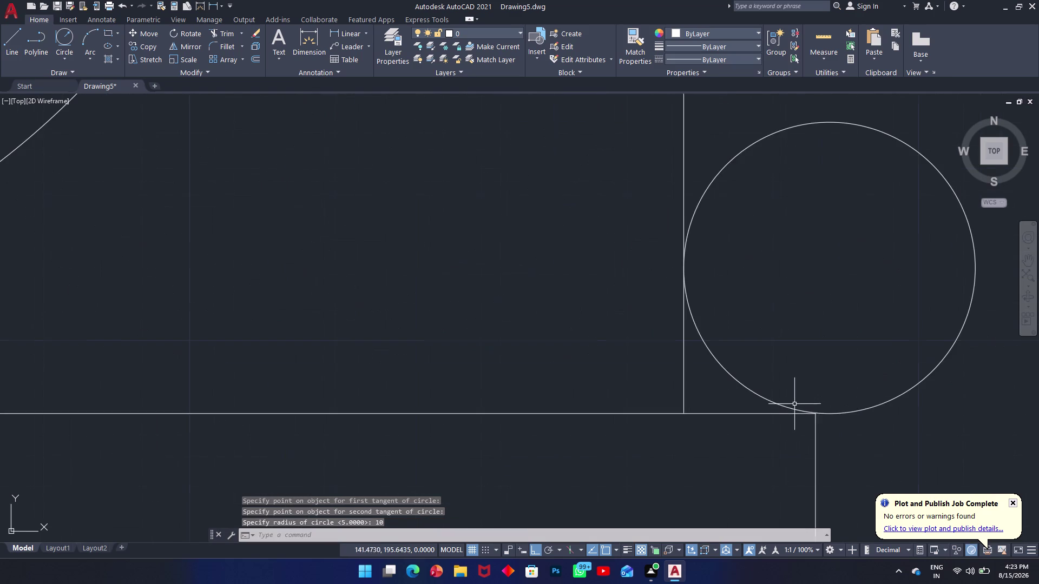
Try a fence trim across the tangent circle, then cancel it.
scroll(up, 3)
text(t)
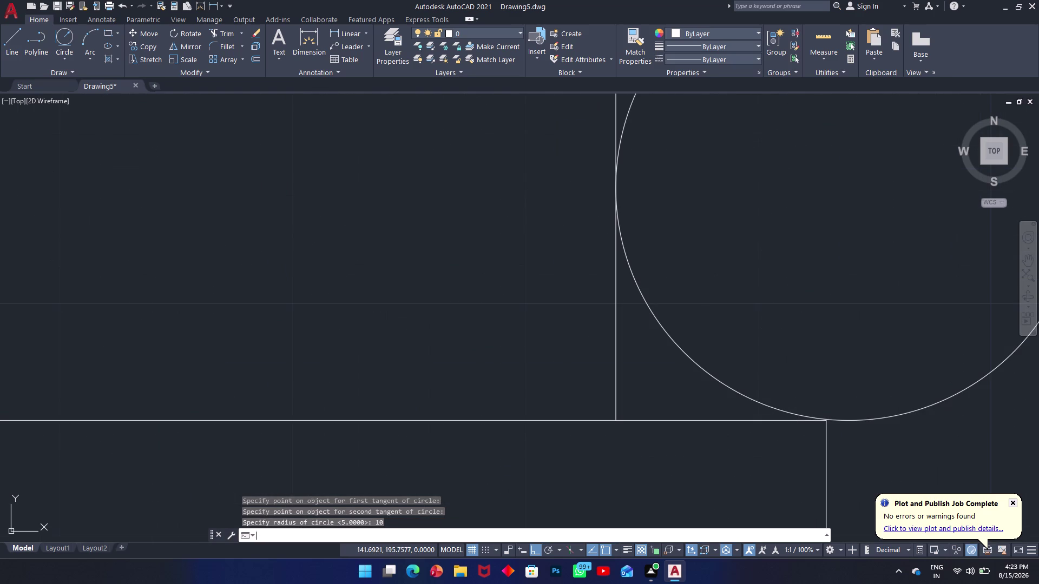
text(r)
key(space)
click(889, 395)
click(919, 428)
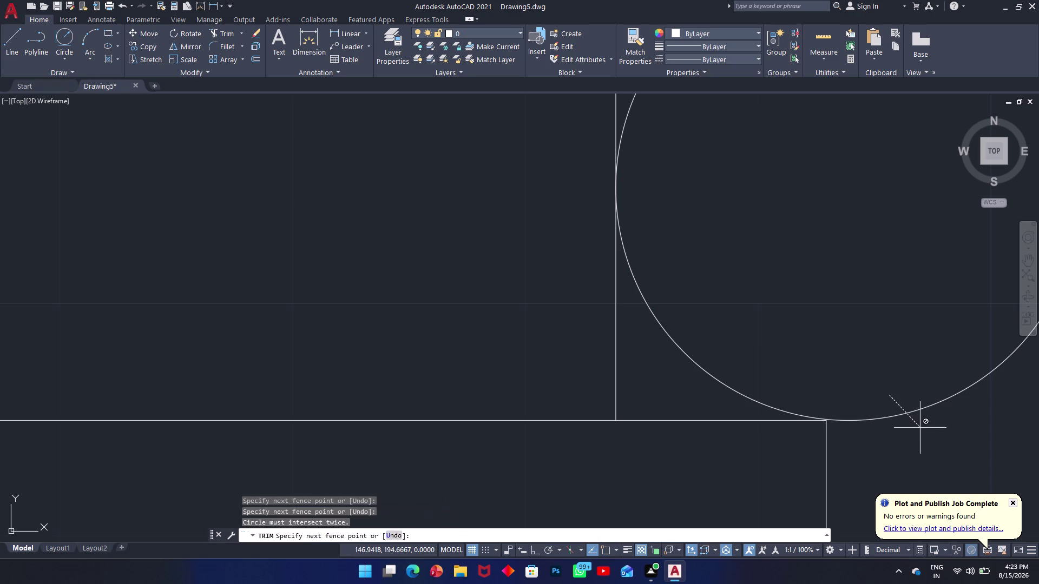
key(Escape)
key(Escape)
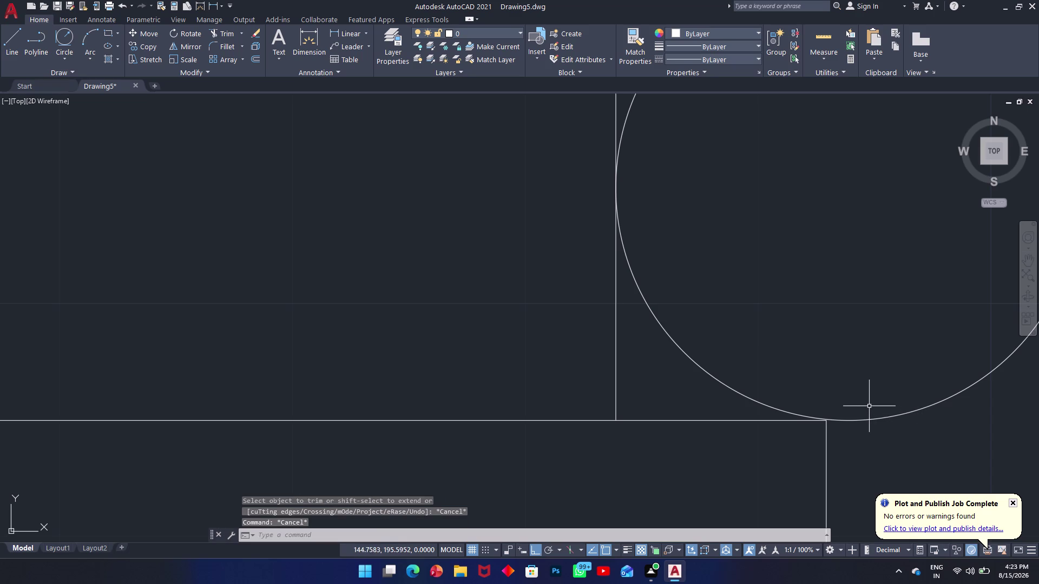
Draw a diagonal helper line between the flange and wall tangent points.
text(l)
key(space)
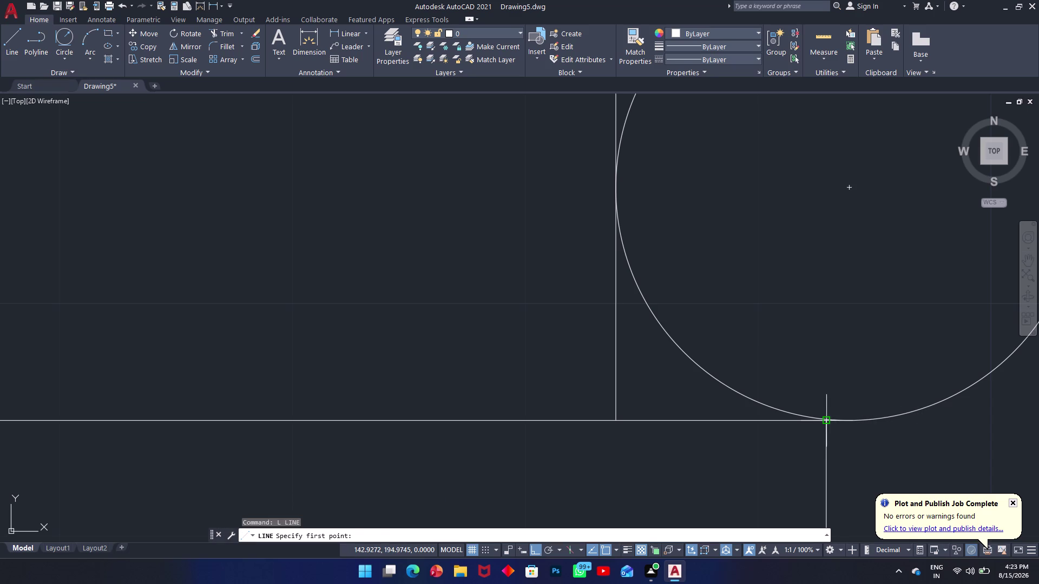
click(824, 420)
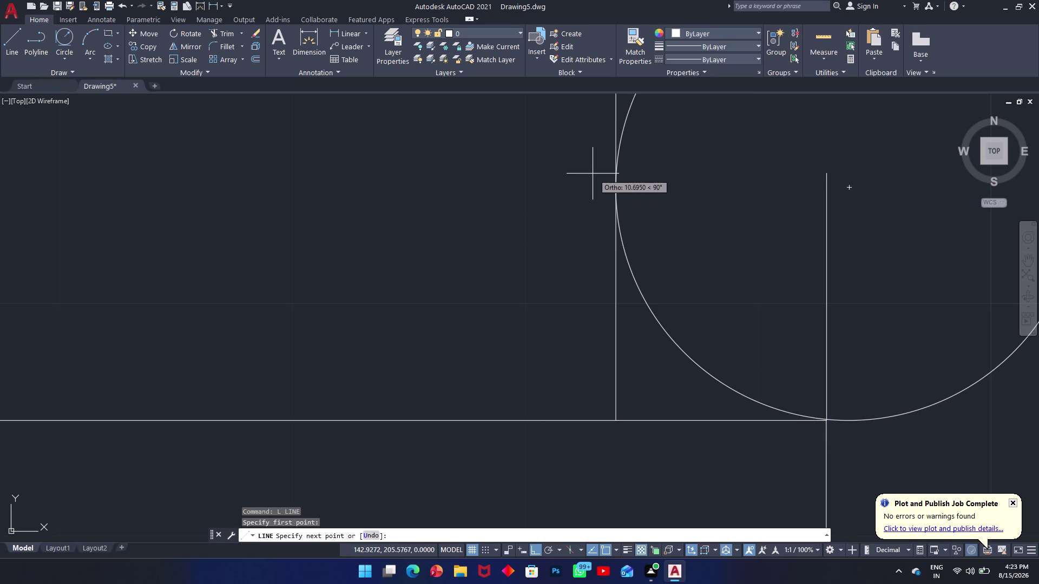
click(618, 191)
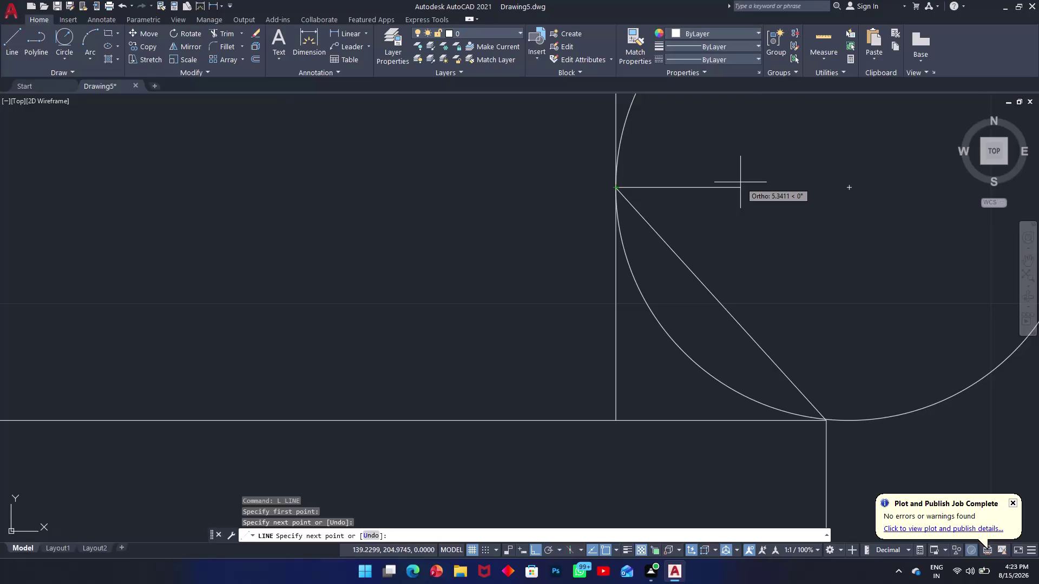
key(Escape)
Trim away the circle's outer part and the diagonal helper line.
text(tr)
key(space)
click(869, 291)
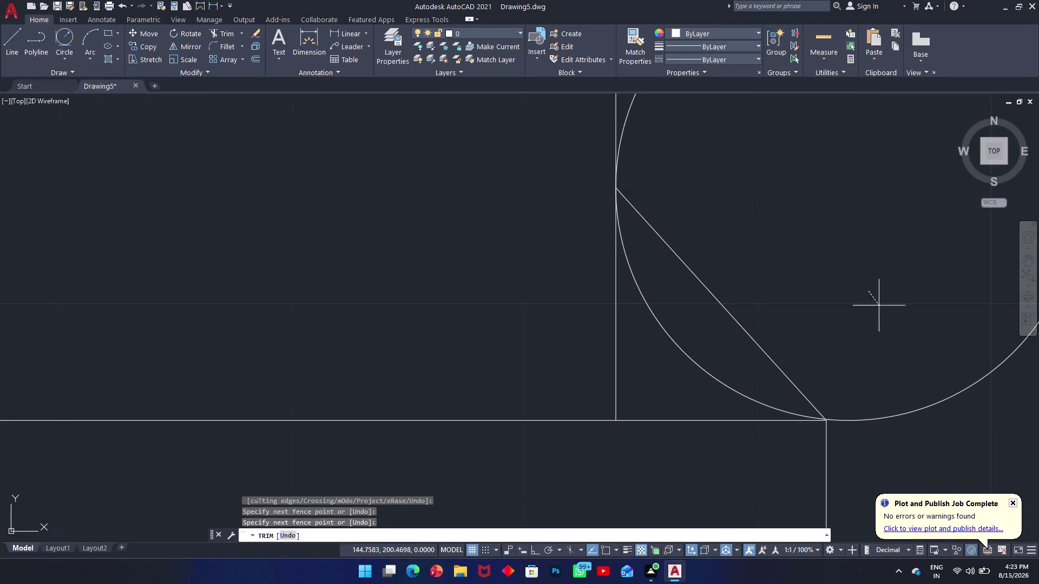
click(956, 420)
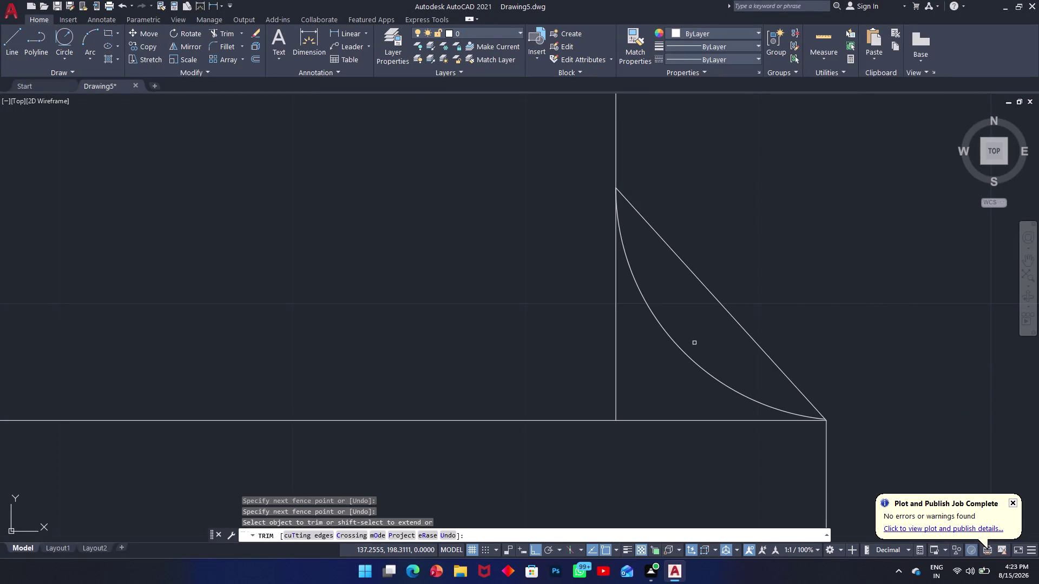
click(728, 313)
click(623, 318)
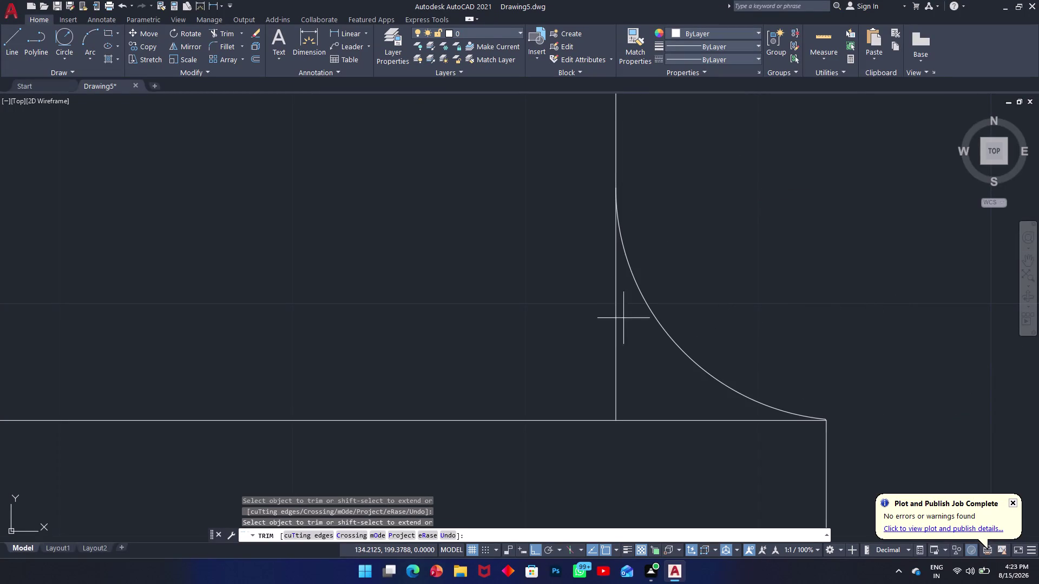
click(602, 327)
Bring the rounded corner into view and trim the vertical edge above it.
scroll(up, 3)
scroll(down, 3)
scroll(down, 3)
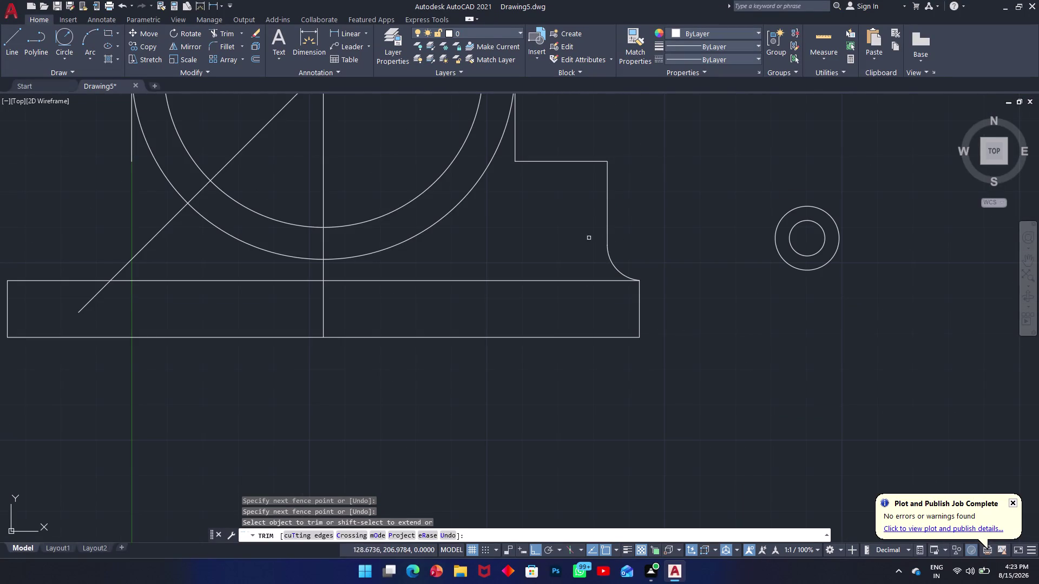
middle_drag(567, 188, 576, 261)
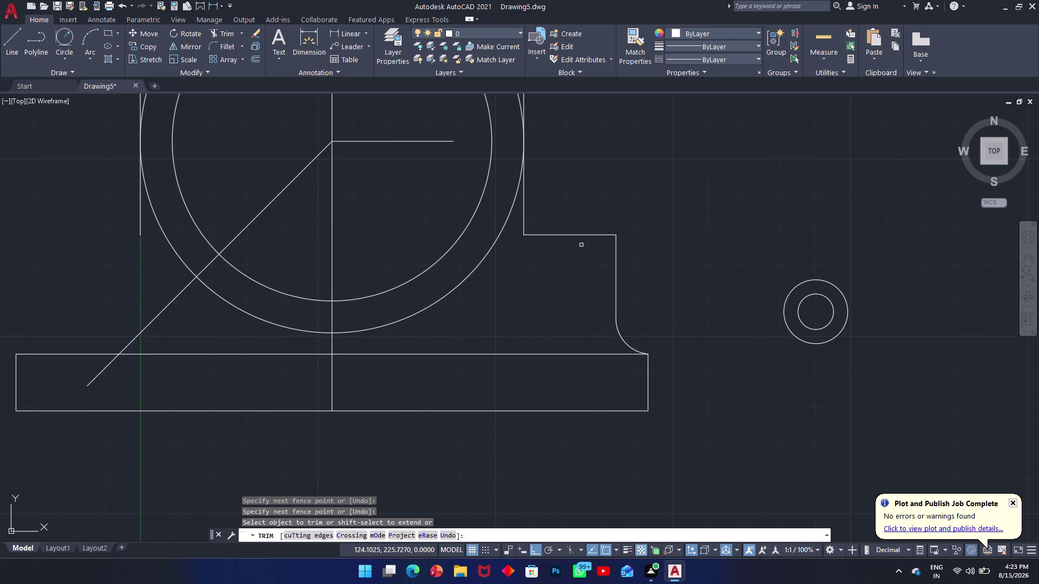
click(617, 251)
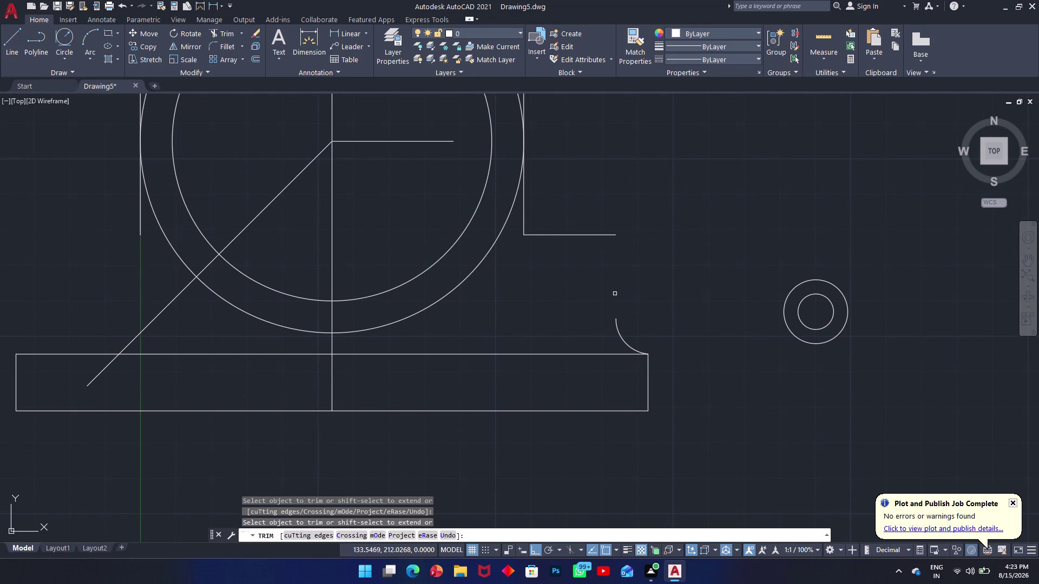
text(l)
key(space)
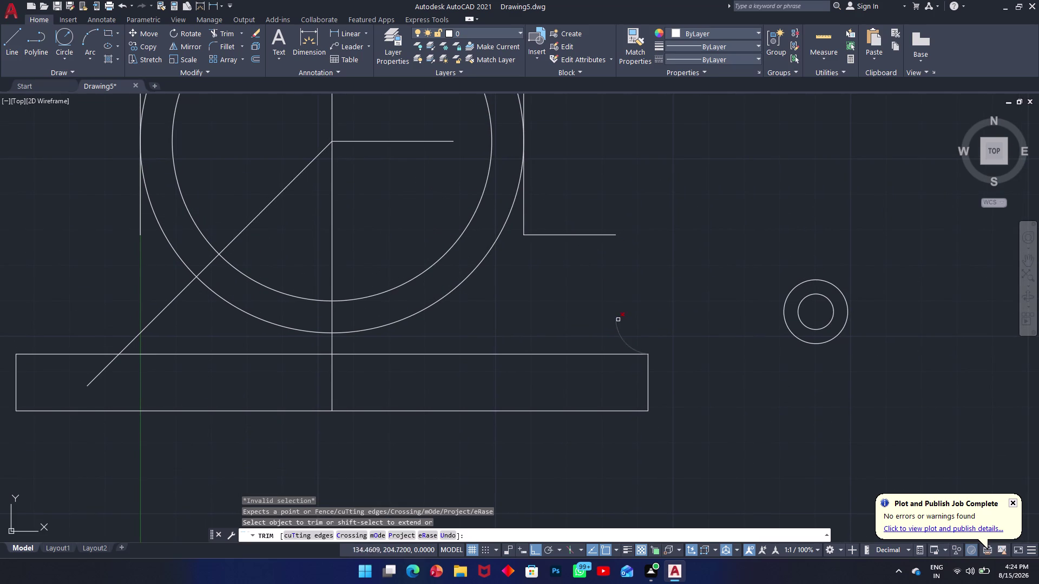
Undo the trims, the zoom change and the tangent circle.
key(ctrl+z)
key(ctrl+z)
key(ctrl+z)
key(ctrl+z)
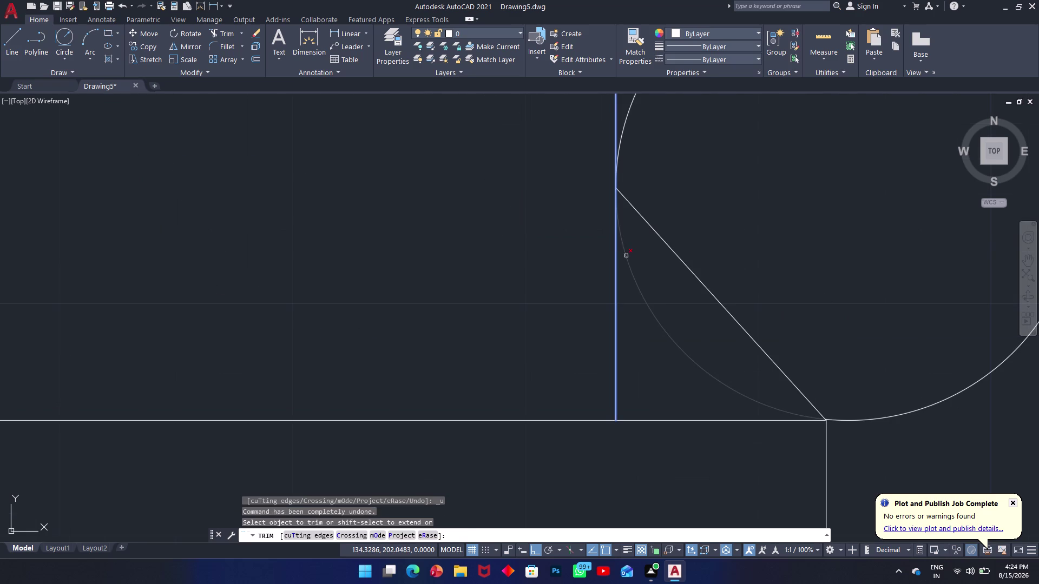
key(ctrl+z)
key(ctrl+z)
key(Escape)
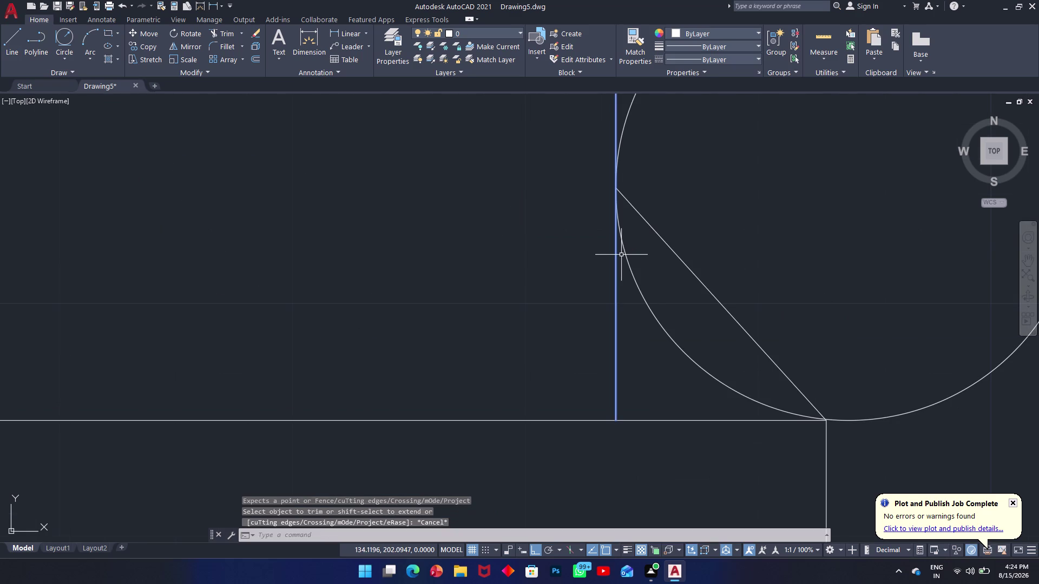
key(ctrl+z)
key(ctrl+z)
key(ctrl+z)
key(ctrl+z)
key(ctrl+z)
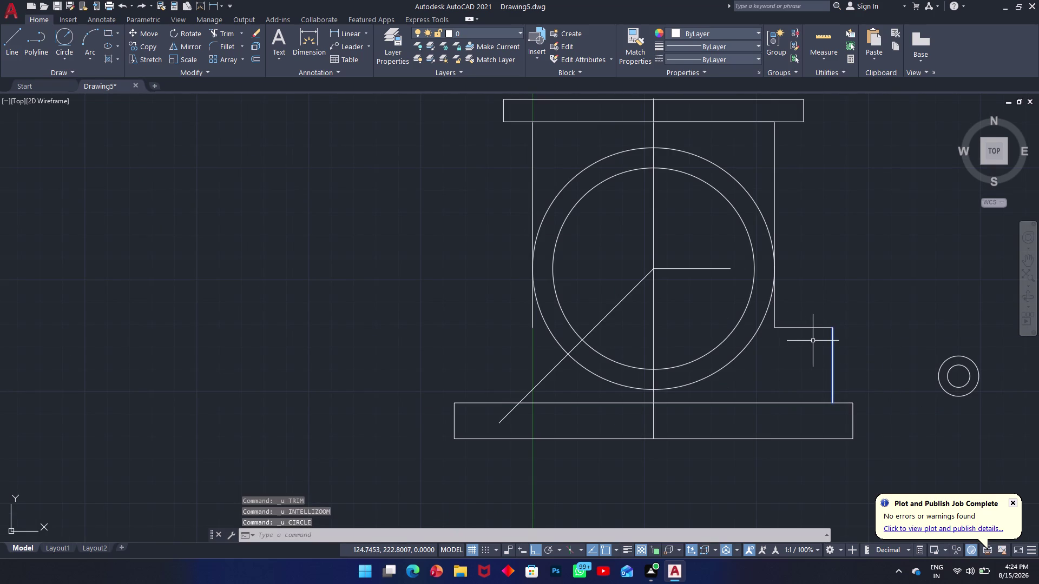
Erase the short vertical edge beside the flange and the horizontal stub.
key(Delete)
drag(845, 348, 827, 362)
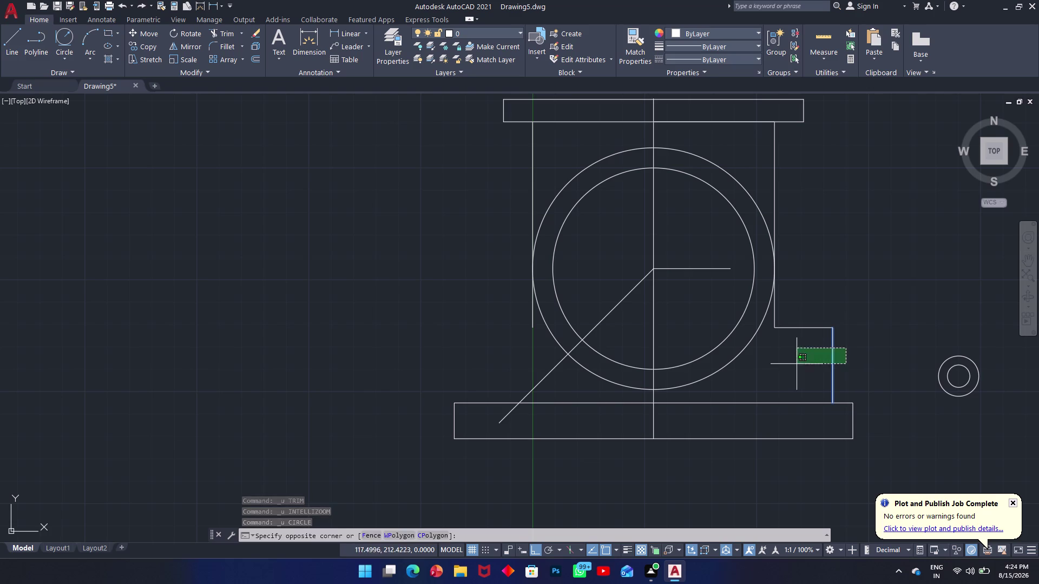
click(798, 364)
key(Delete)
scroll(up, 3)
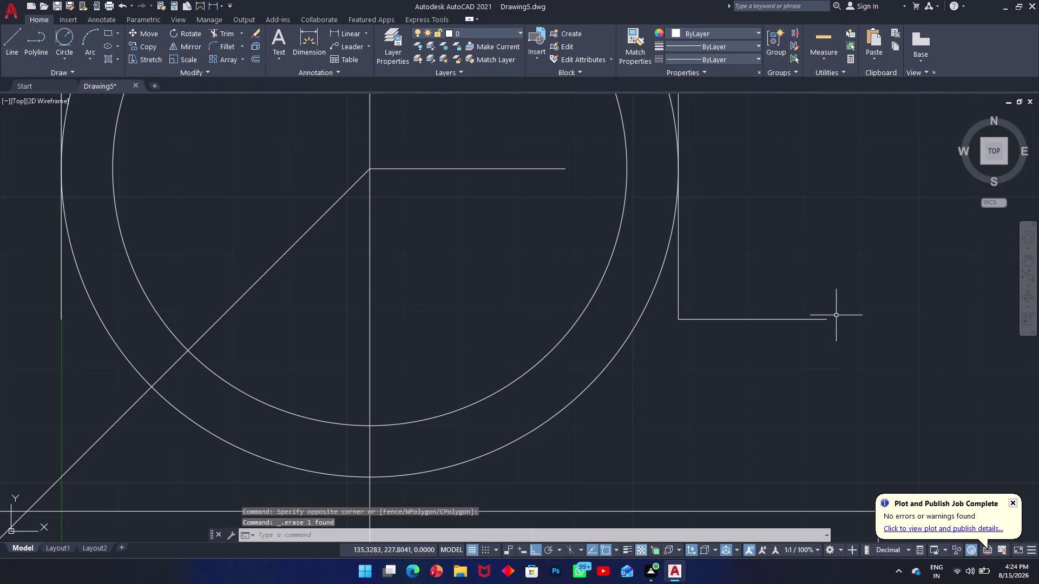
click(805, 320)
key(Delete)
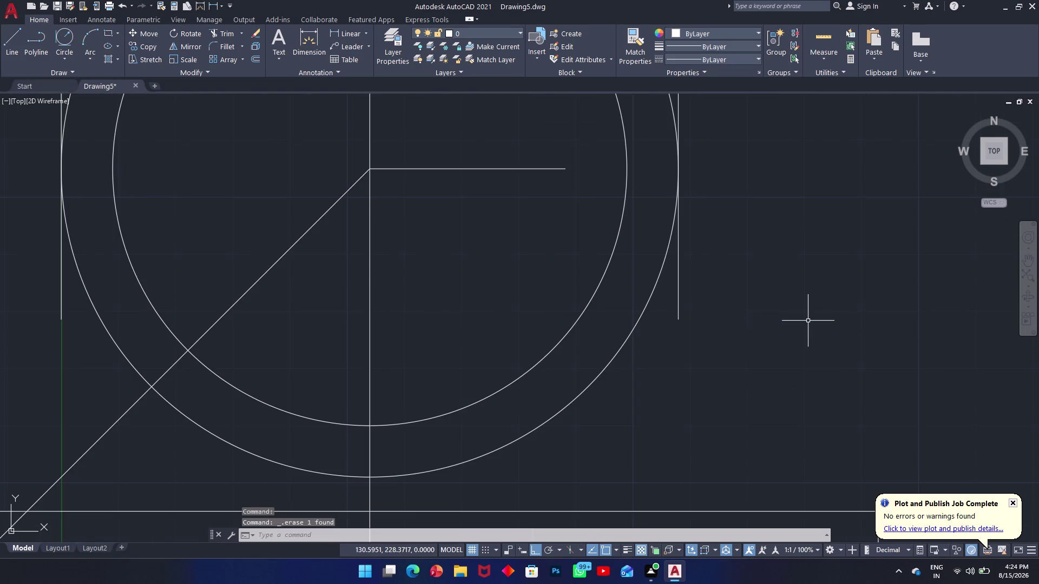
Draw a horizontal line from the step corner, then slope it to the base top with Ortho off.
text(l)
key(space)
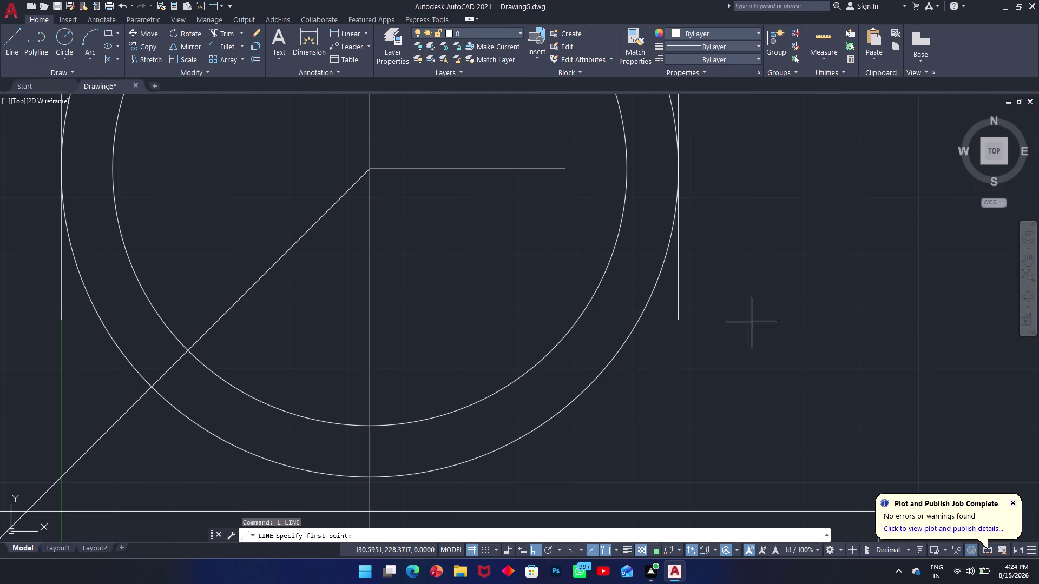
click(681, 319)
scroll(down, 3)
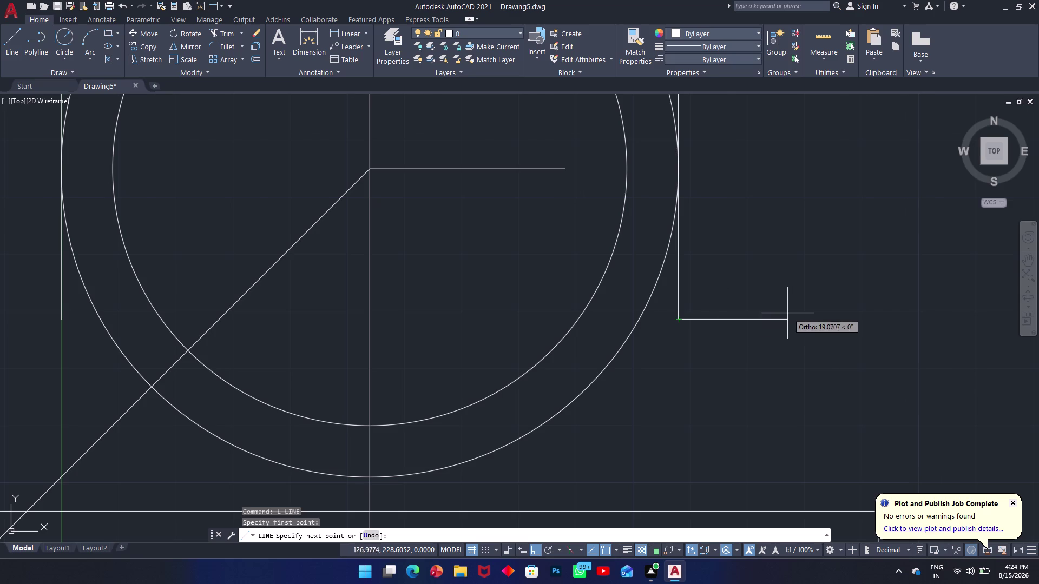
scroll(down, 3)
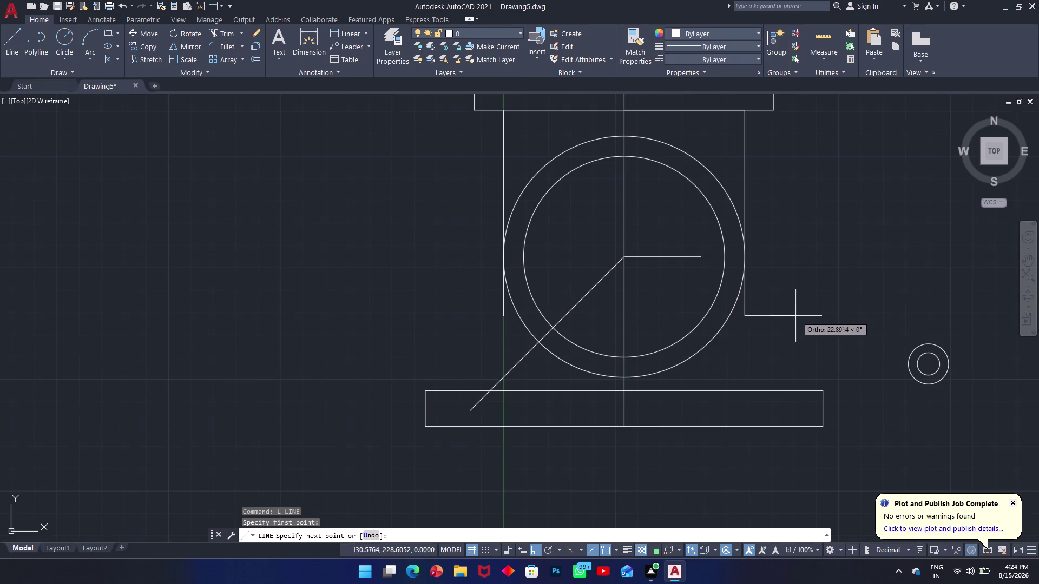
click(795, 316)
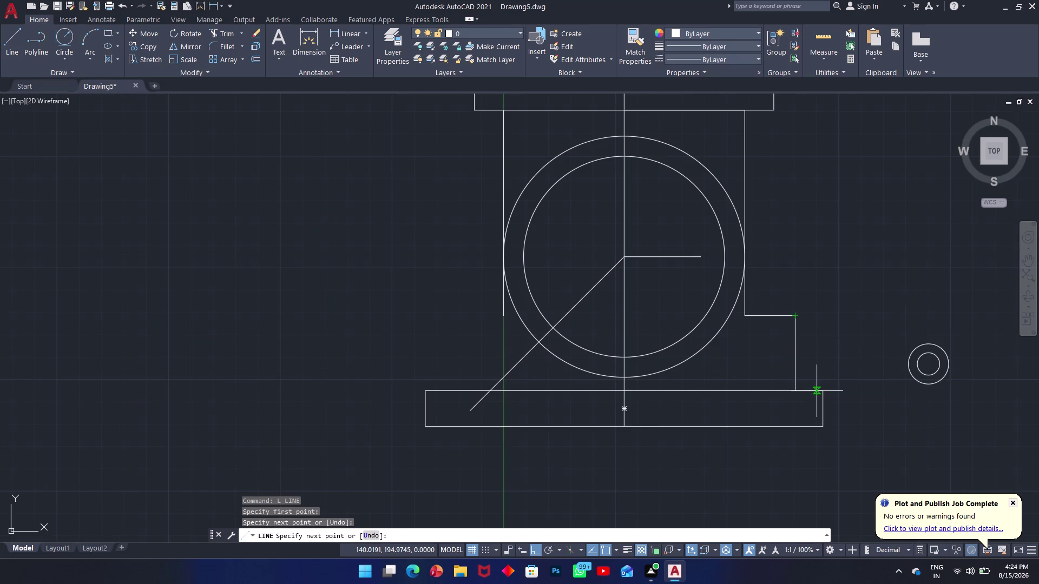
key(F8)
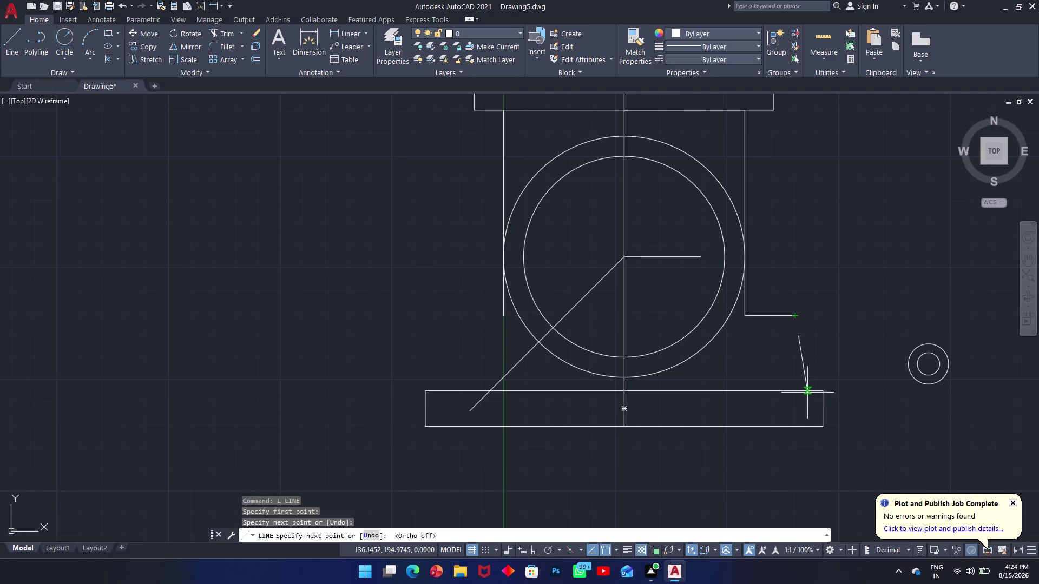
click(808, 394)
key(Escape)
scroll(up, 3)
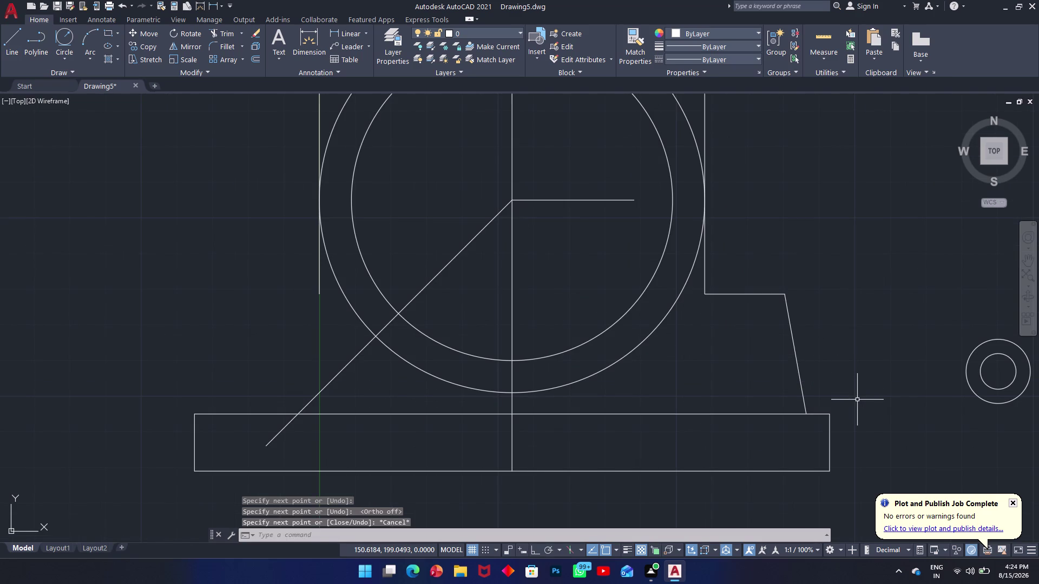
Draw a radius-10 Ttr circle tangent to the sloped edge and base top, then undo it.
text(c)
key(space)
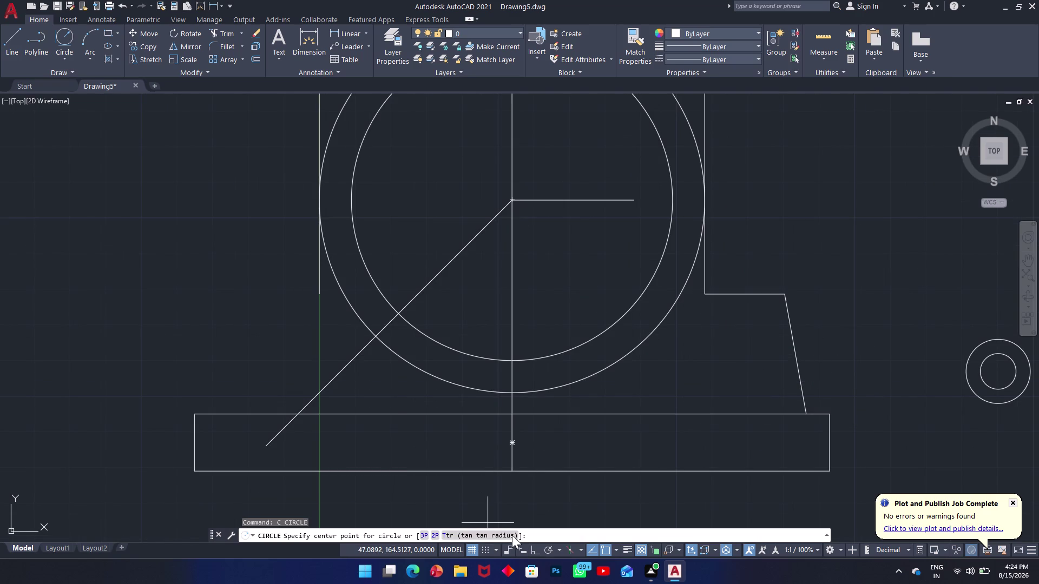
click(505, 533)
scroll(up, 3)
scroll(up, 3)
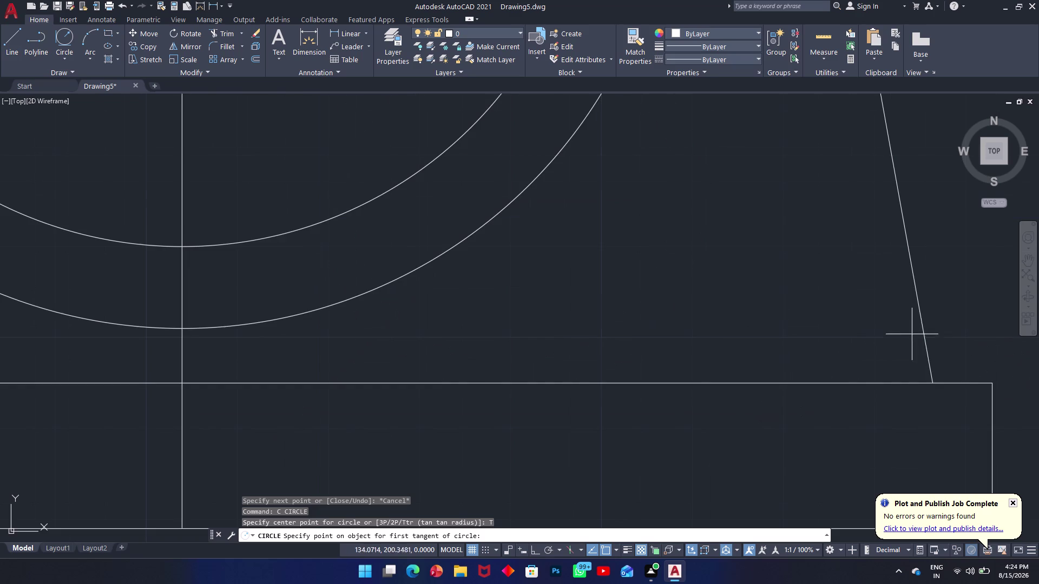
click(934, 351)
click(1012, 415)
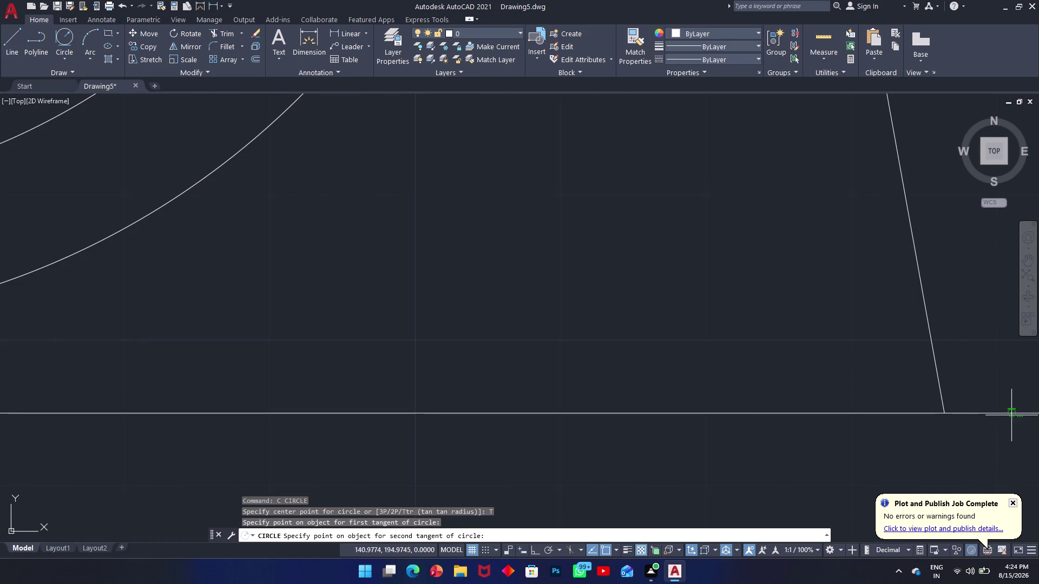
text(10)
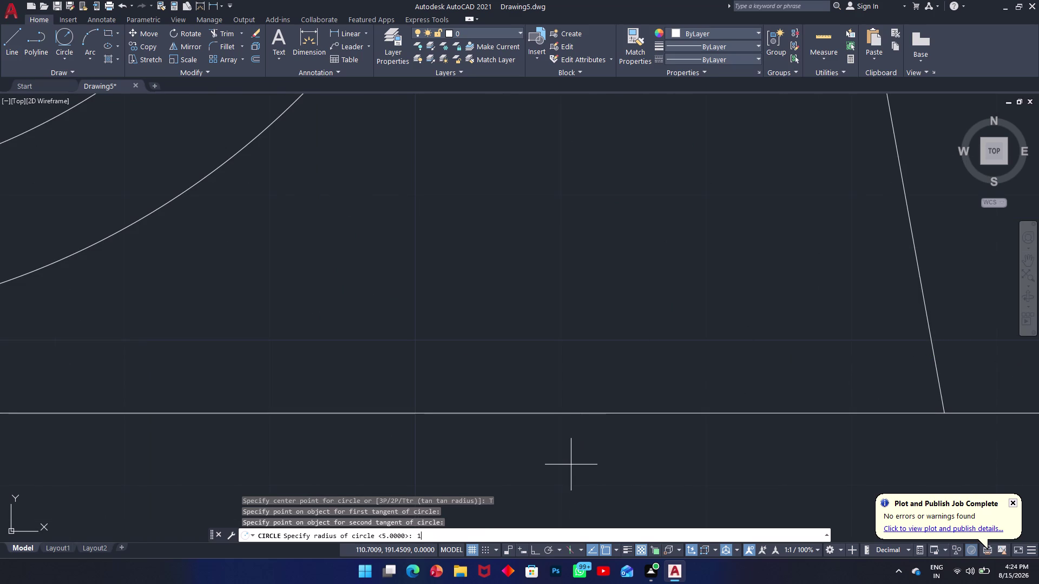
key(Return)
middle_drag(573, 255, 511, 271)
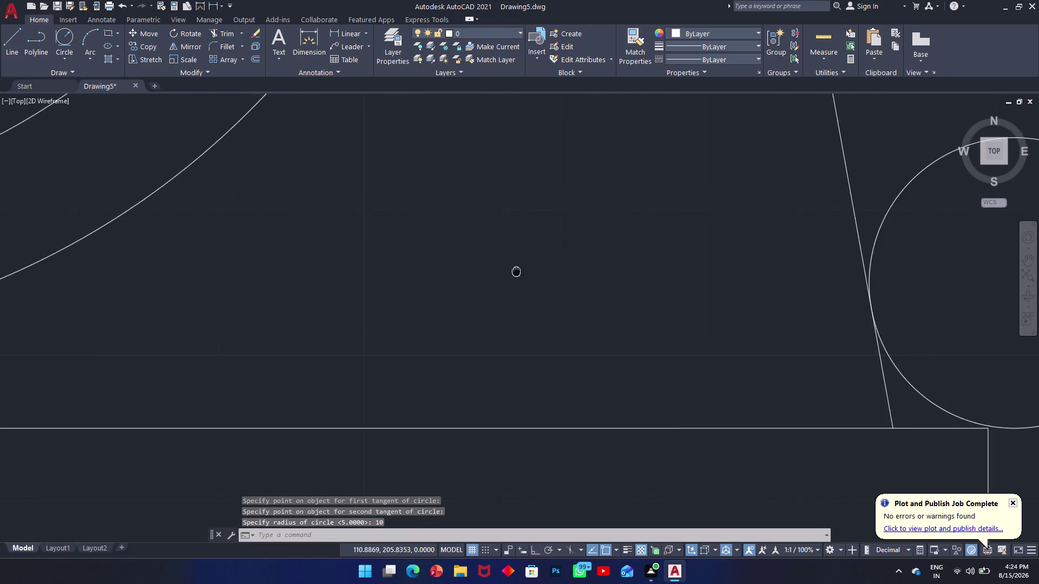
middle_drag(511, 271, 376, 274)
scroll(up, 3)
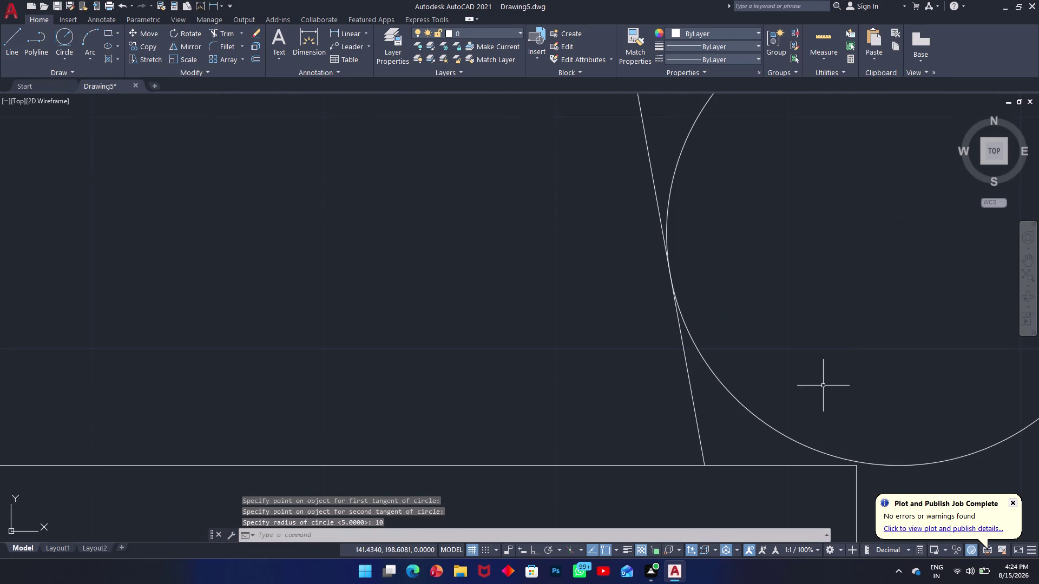
key(ctrl+z)
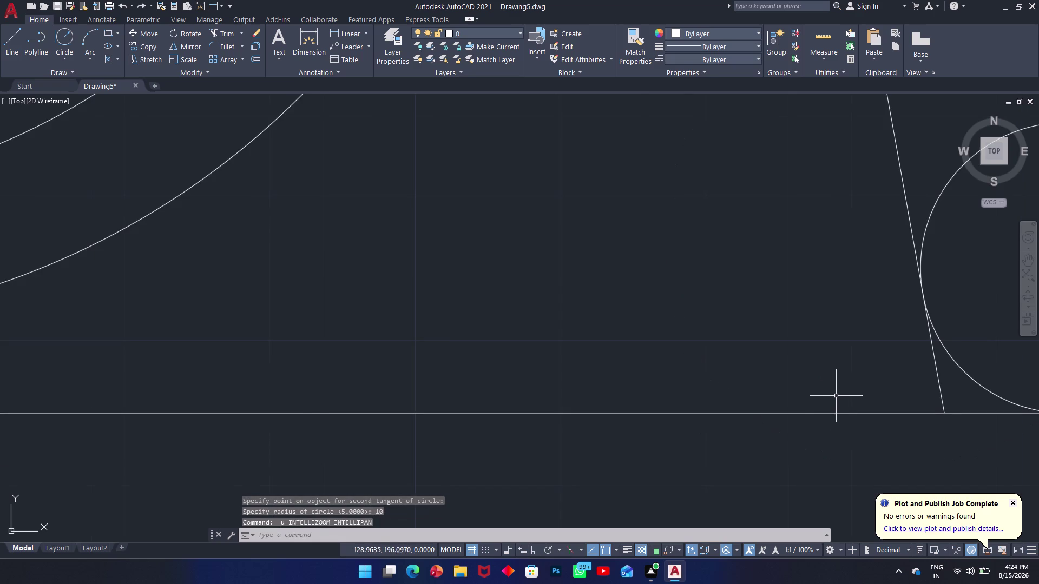
key(ctrl+z)
Grip-stretch the sloped flange edge's lower endpoint inward along the base with Ortho on.
click(808, 404)
click(805, 408)
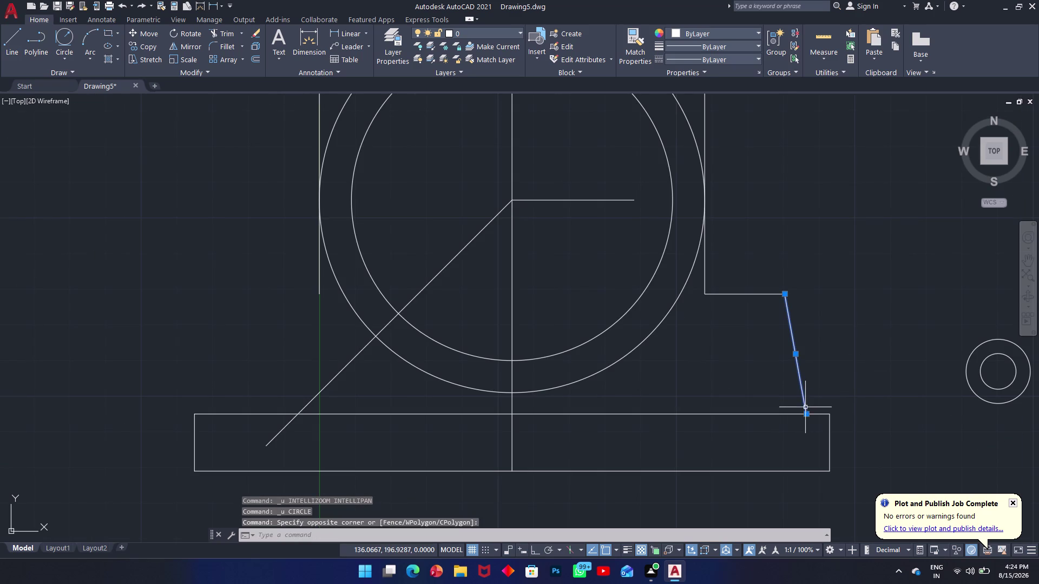
click(805, 416)
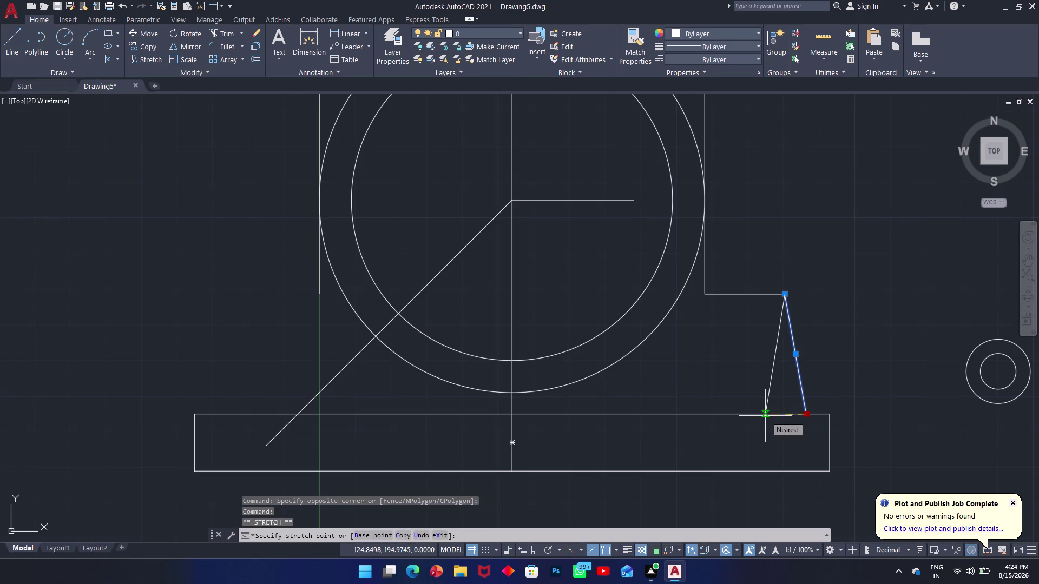
key(F8)
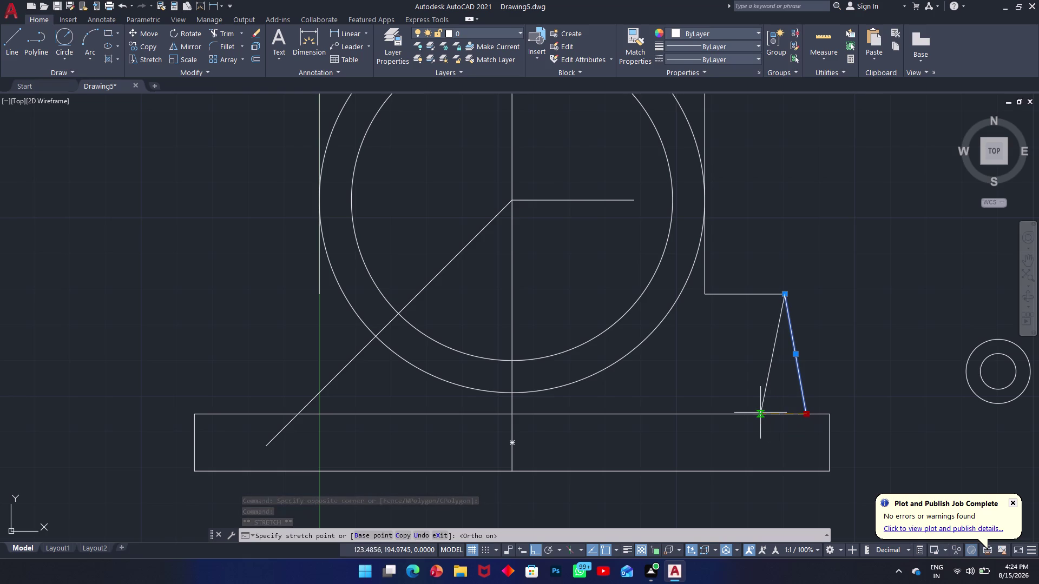
click(797, 414)
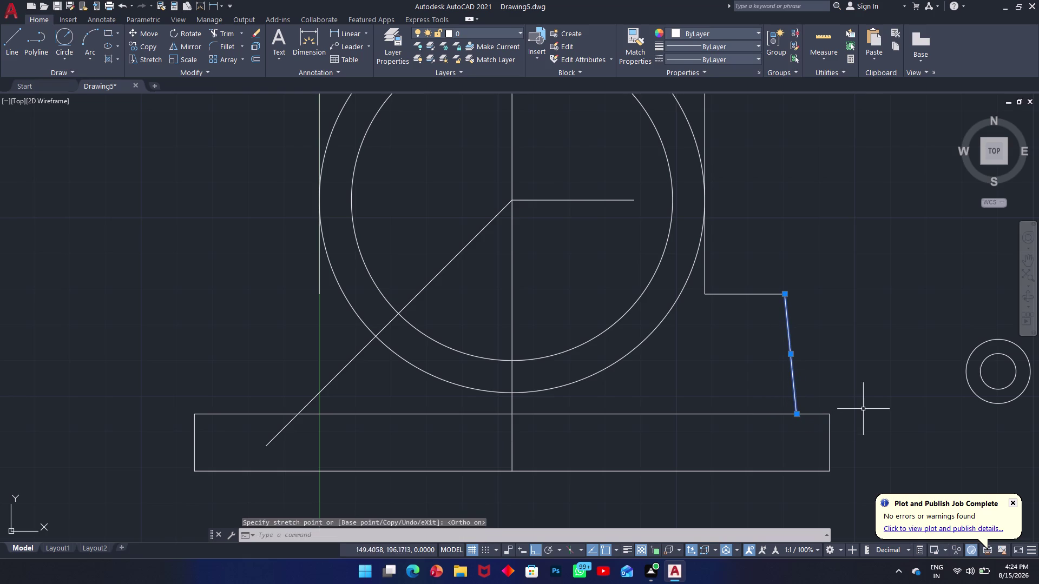
key(Escape)
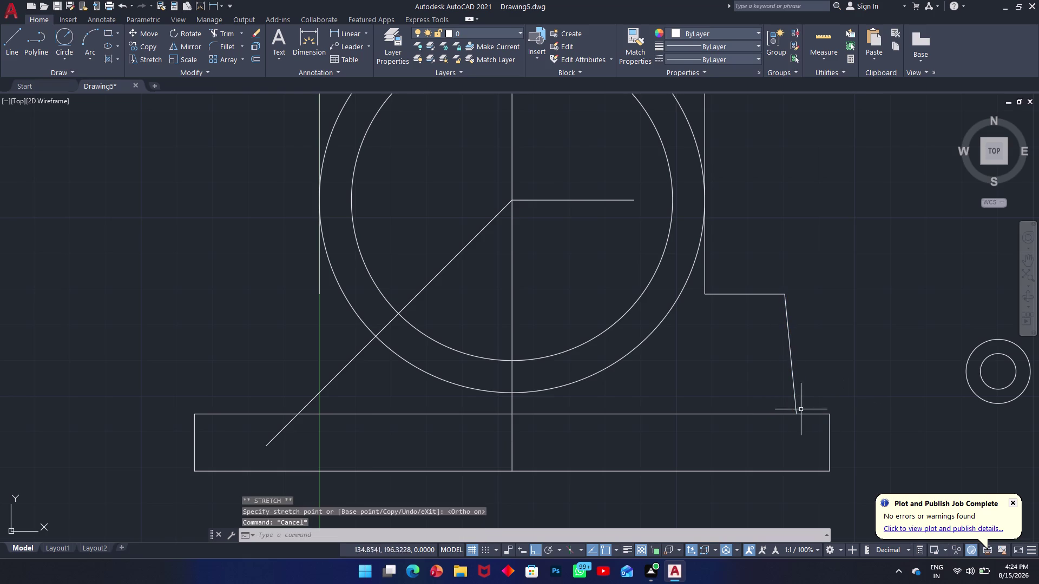
scroll(up, 3)
Draw a radius-10 circle tangent to the sloped edge and the base top.
text(c)
key(space)
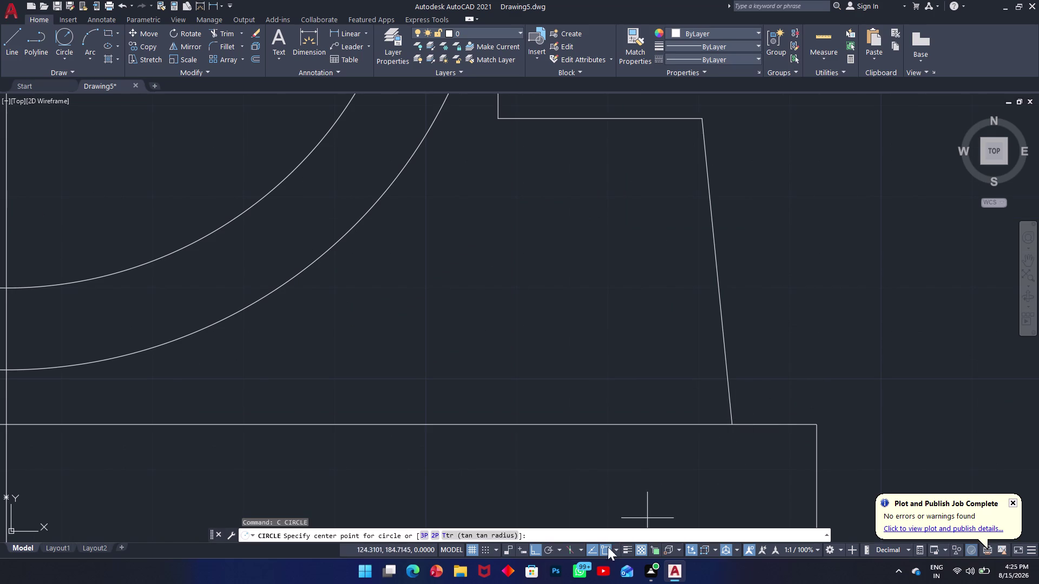
click(506, 536)
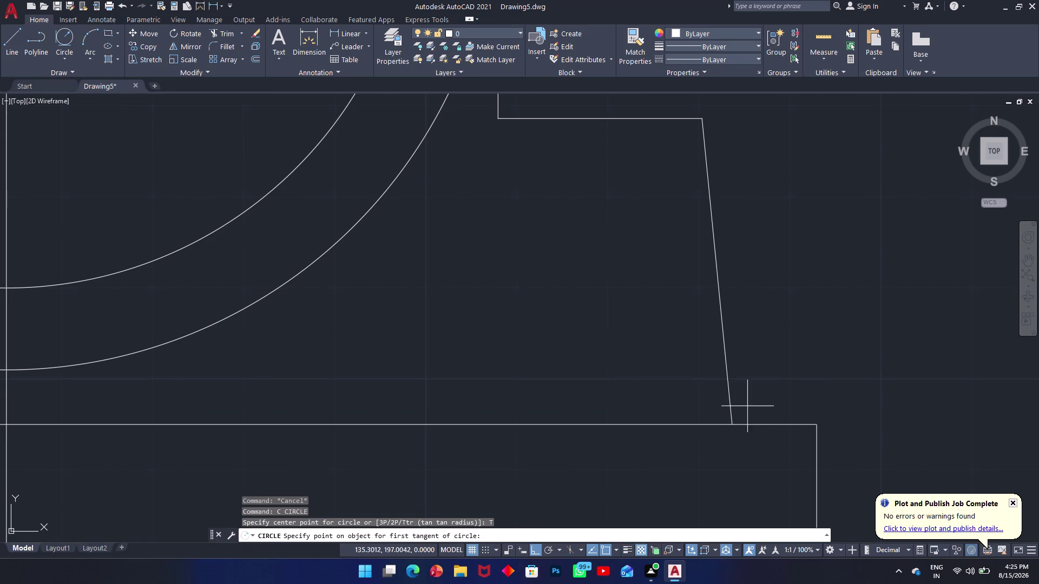
click(758, 424)
click(730, 358)
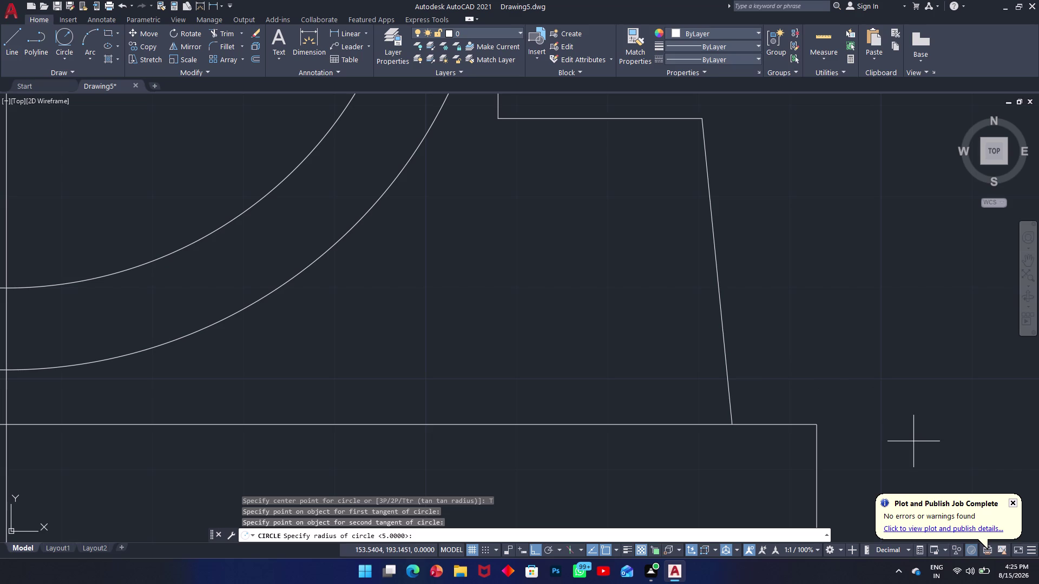
text(10)
key(Return)
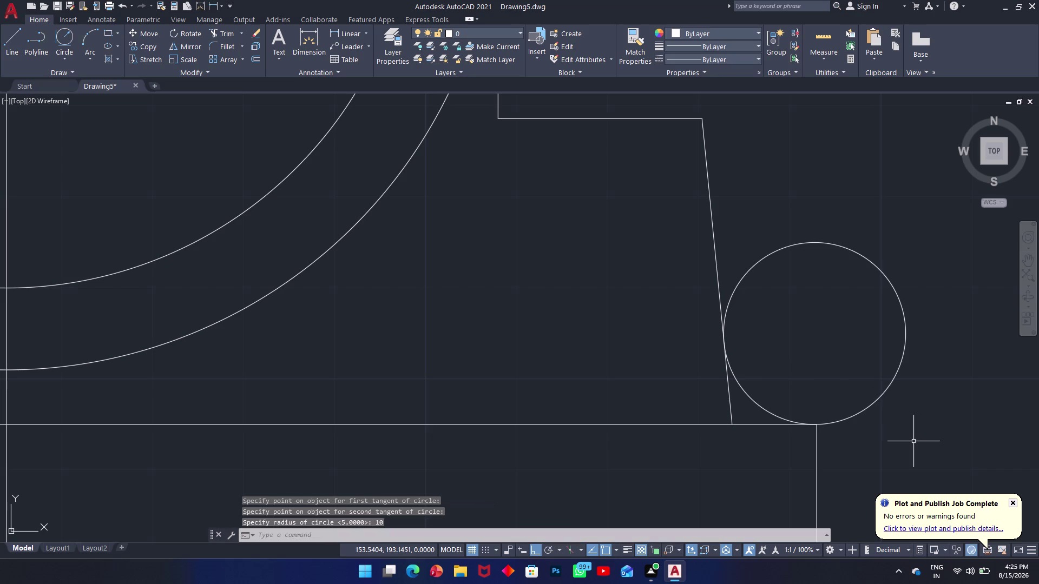
scroll(up, 3)
scroll(down, 3)
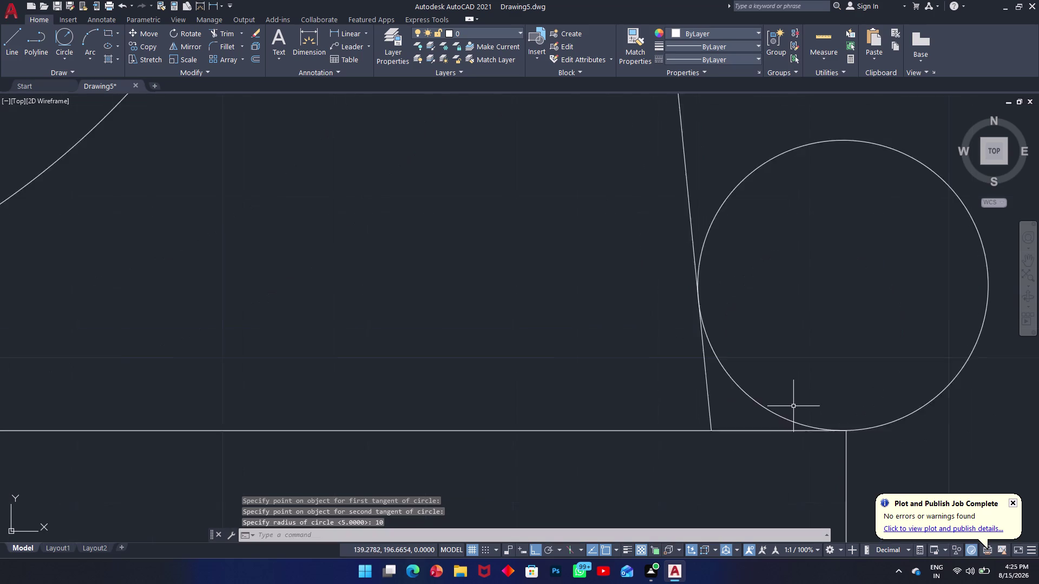
Draw a diagonal line joining the circle's two tangent points.
text(l)
key(space)
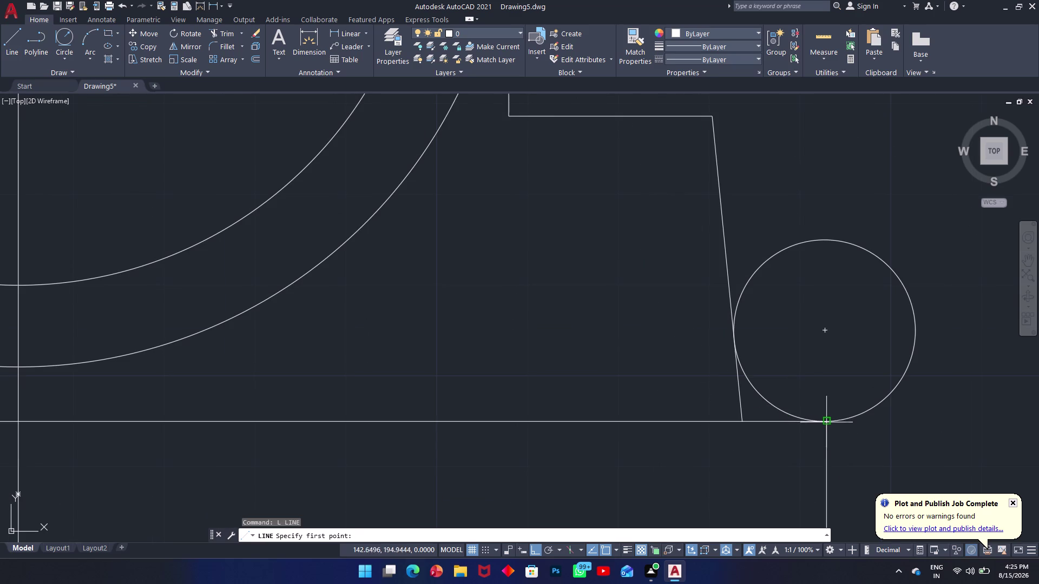
click(827, 423)
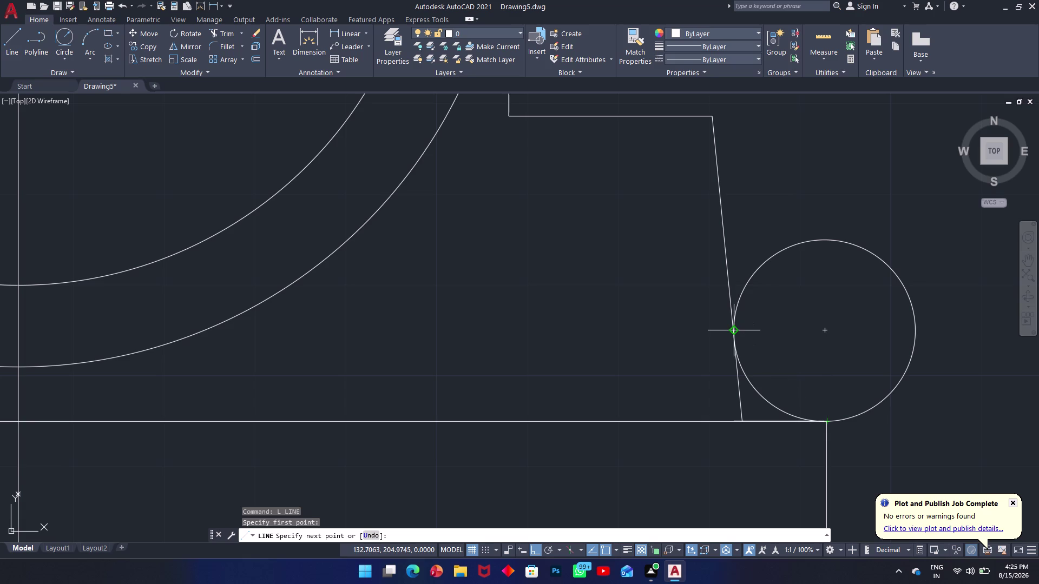
click(736, 333)
key(grave)
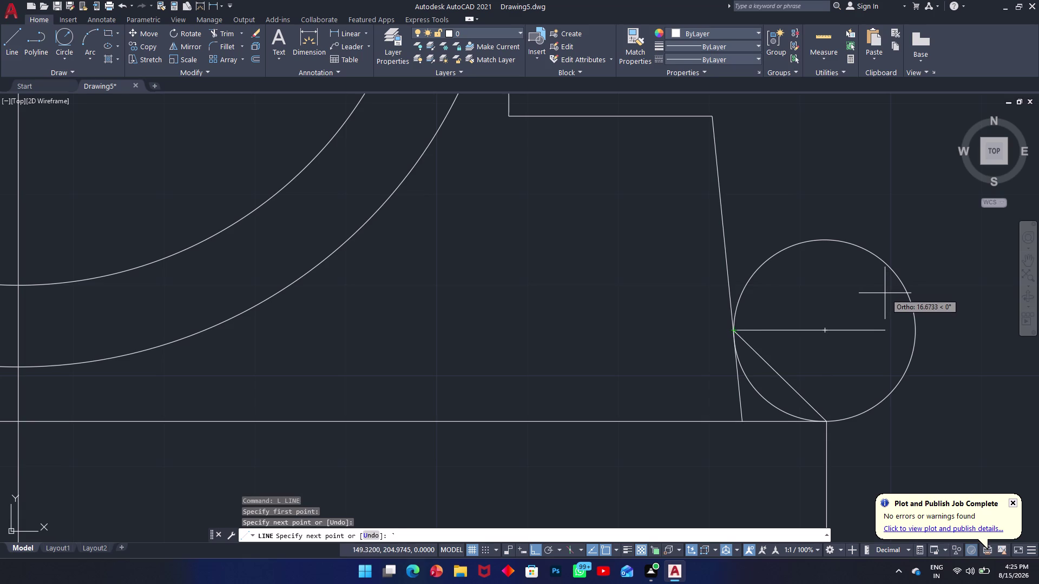
text(tr)
key(space)
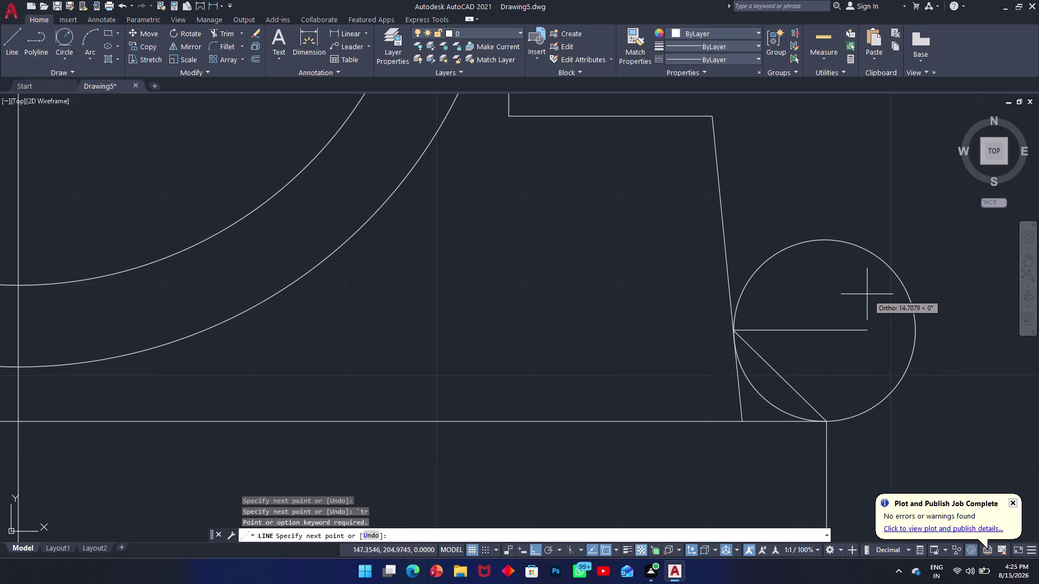
key(Escape)
key(grave)
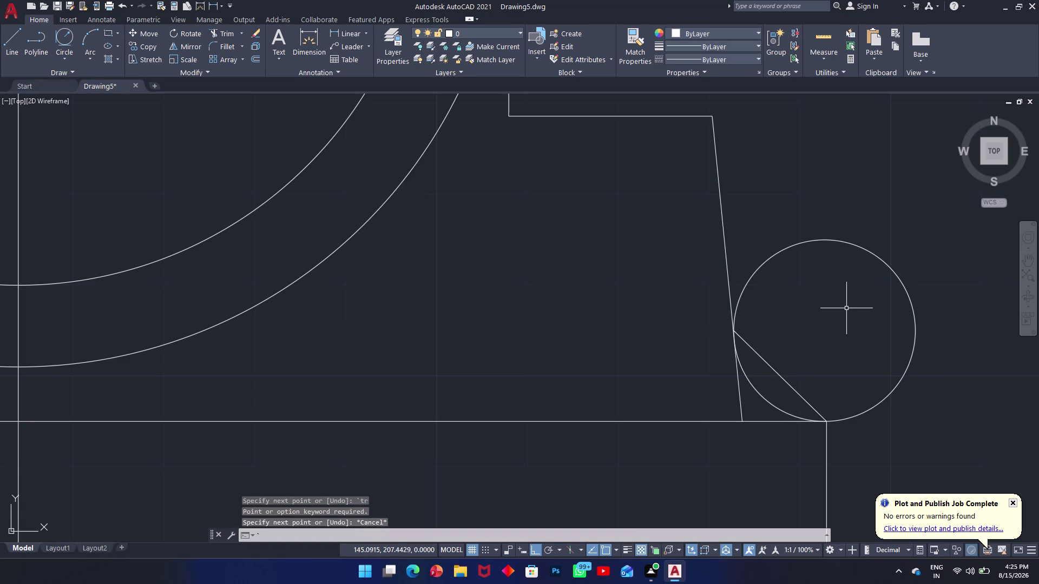
Trim away the outer circle portion and fence-trim the joining line.
text(tr)
key(space)
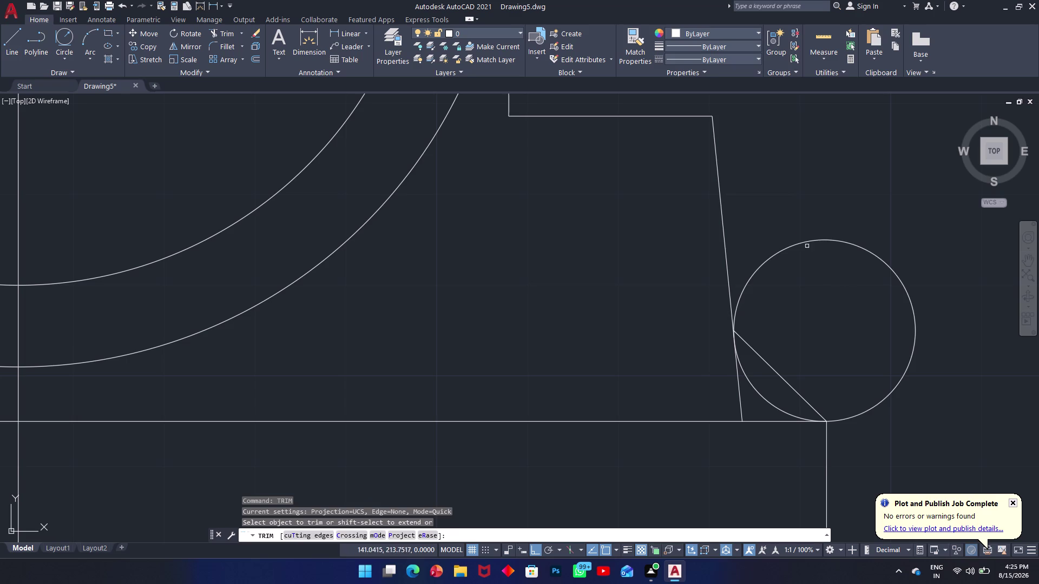
click(796, 235)
click(885, 359)
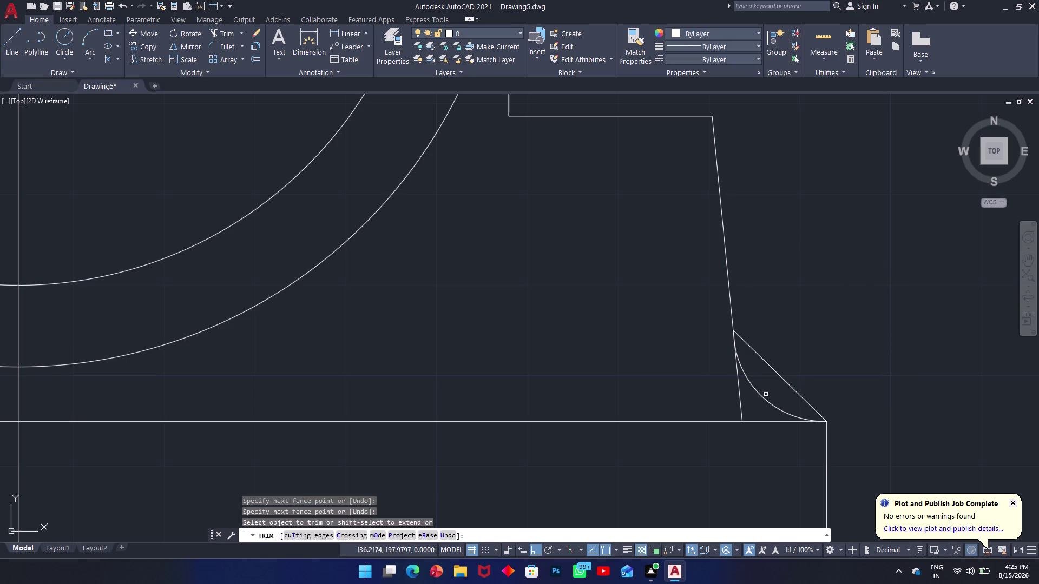
click(774, 383)
click(798, 359)
click(750, 403)
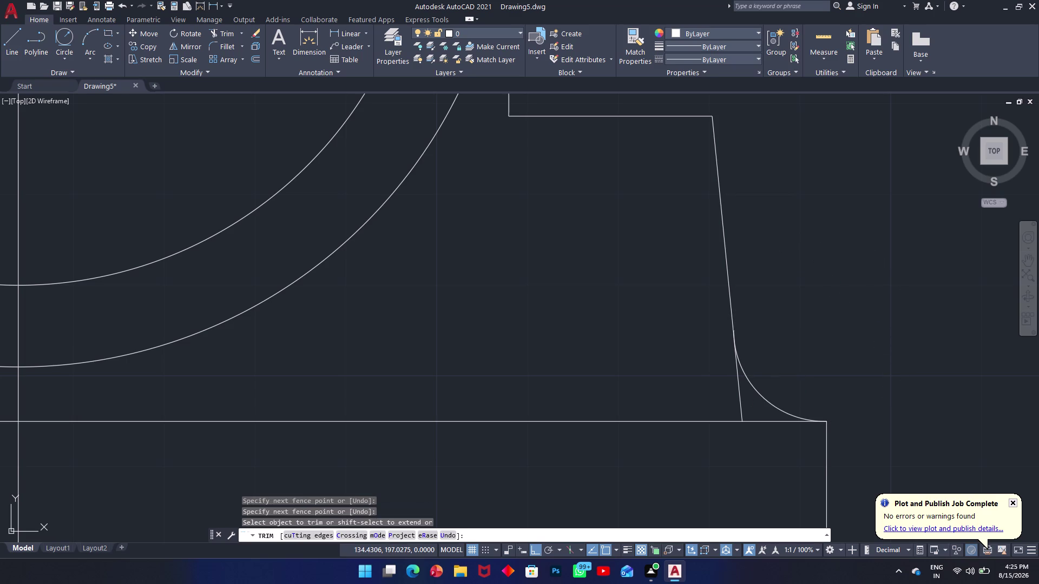
click(726, 404)
Trim the leftover portion on the sloped side above the fillet, then exit Trim.
scroll(up, 3)
scroll(down, 3)
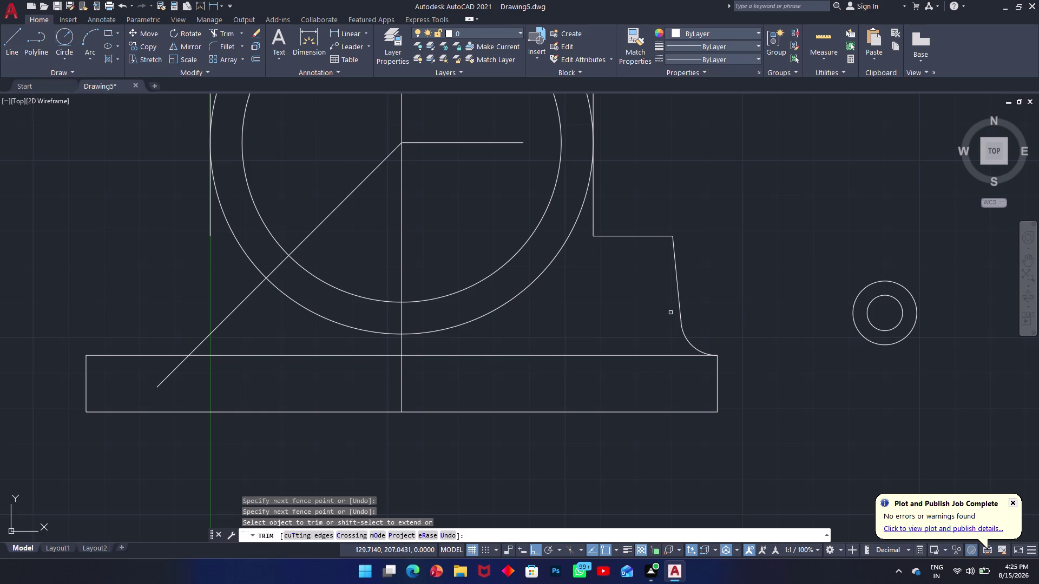
click(627, 236)
key(ctrl+z)
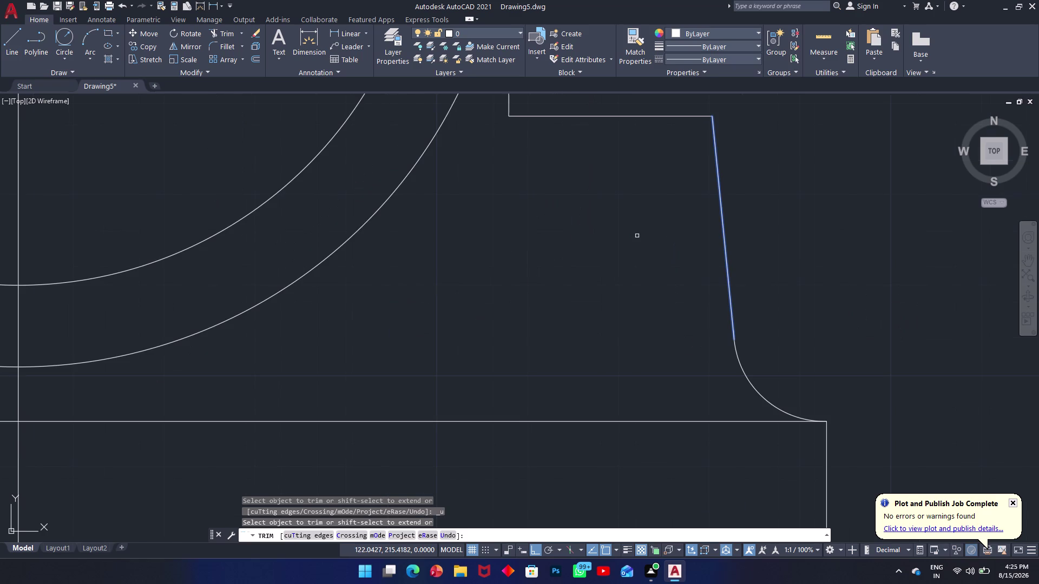
click(821, 213)
click(762, 221)
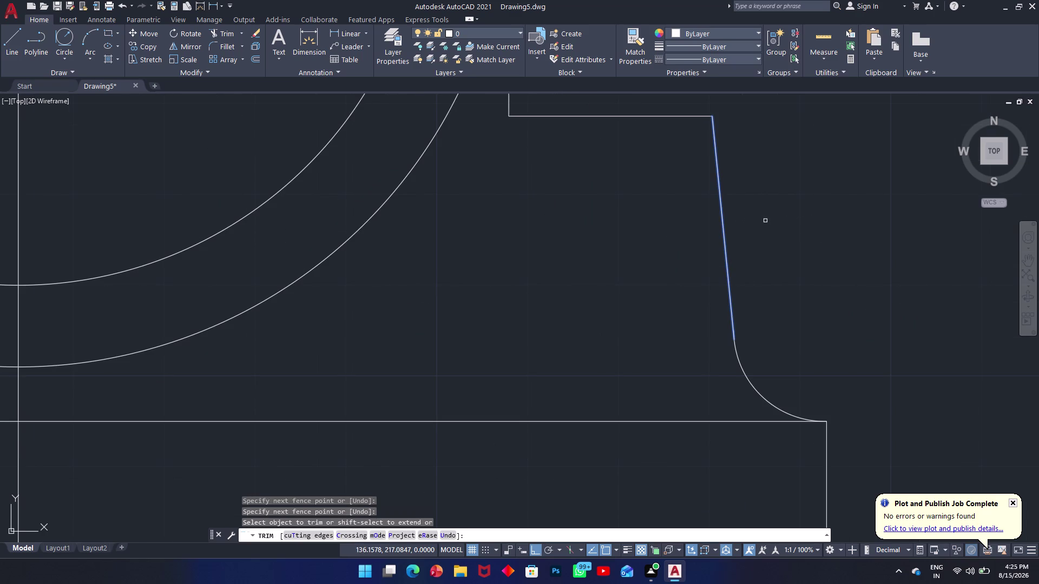
key(Escape)
key(Escape)
Select edges around the side lug, then clear the selection.
double_click(793, 215)
click(793, 312)
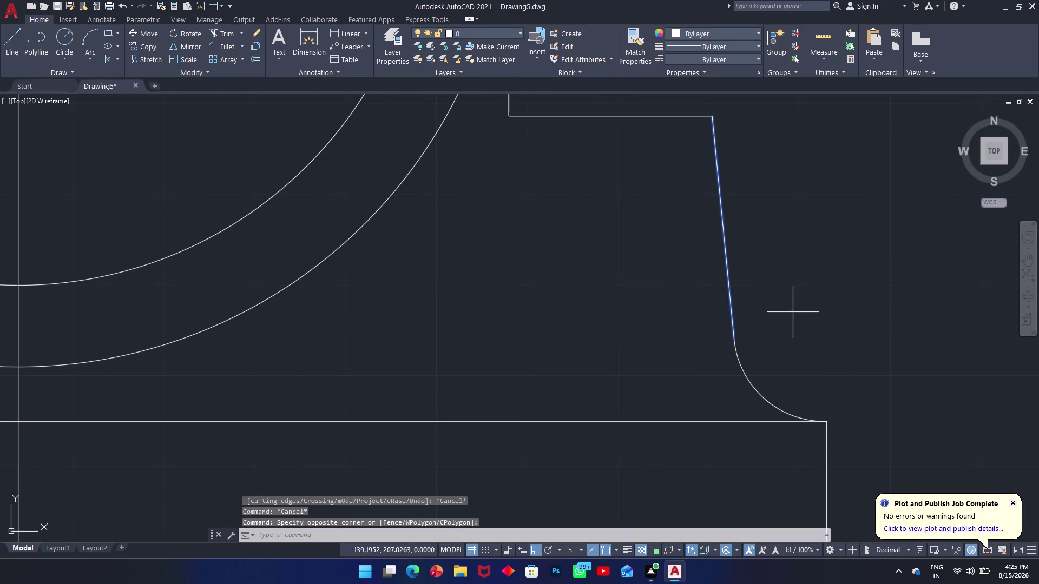
click(709, 303)
key(Escape)
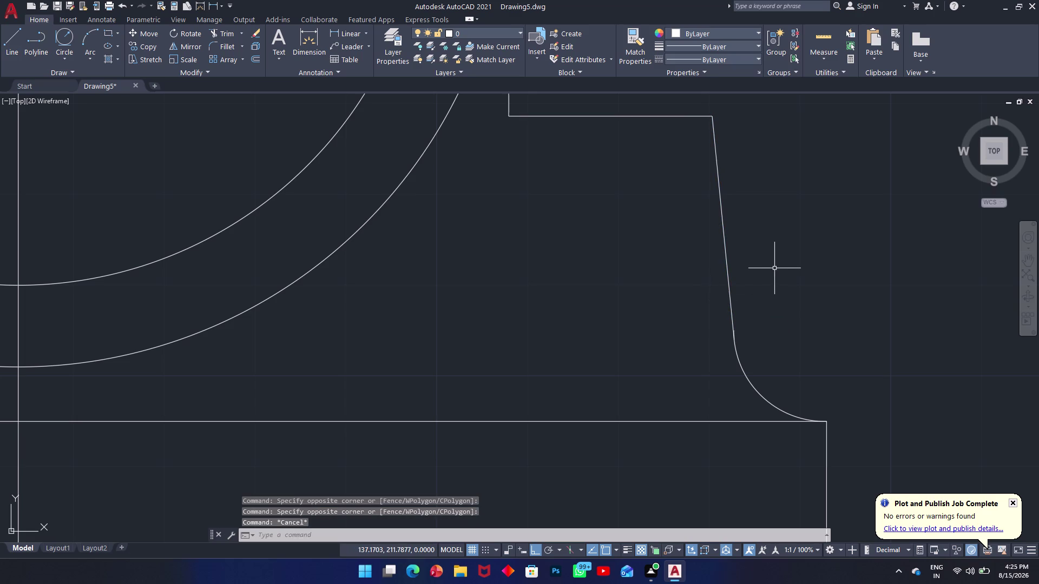
scroll(up, 3)
scroll(down, 3)
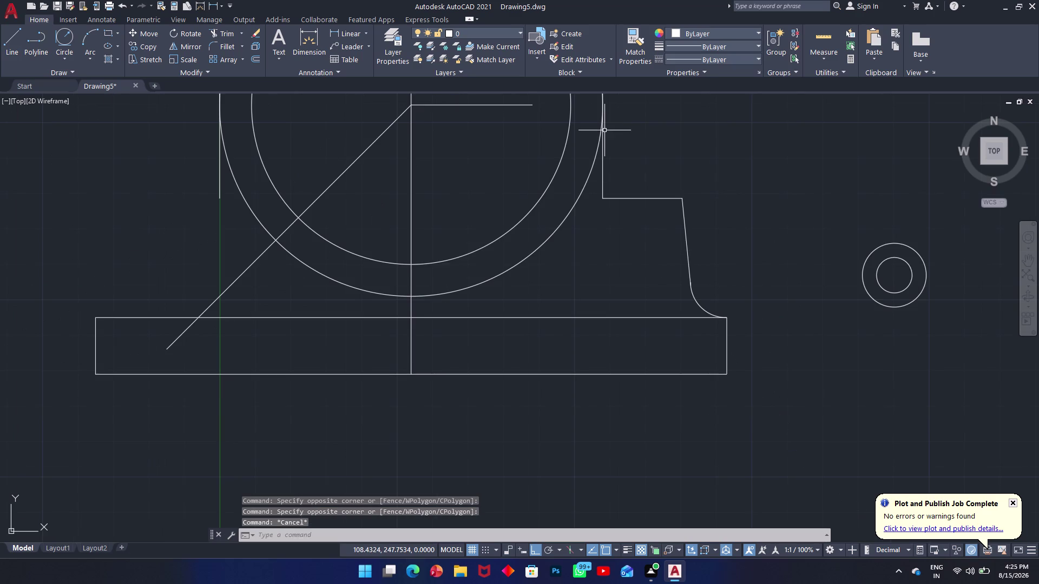
Offset the lug's horizontal step edge 19.3 units downward.
text(o)
key(space)
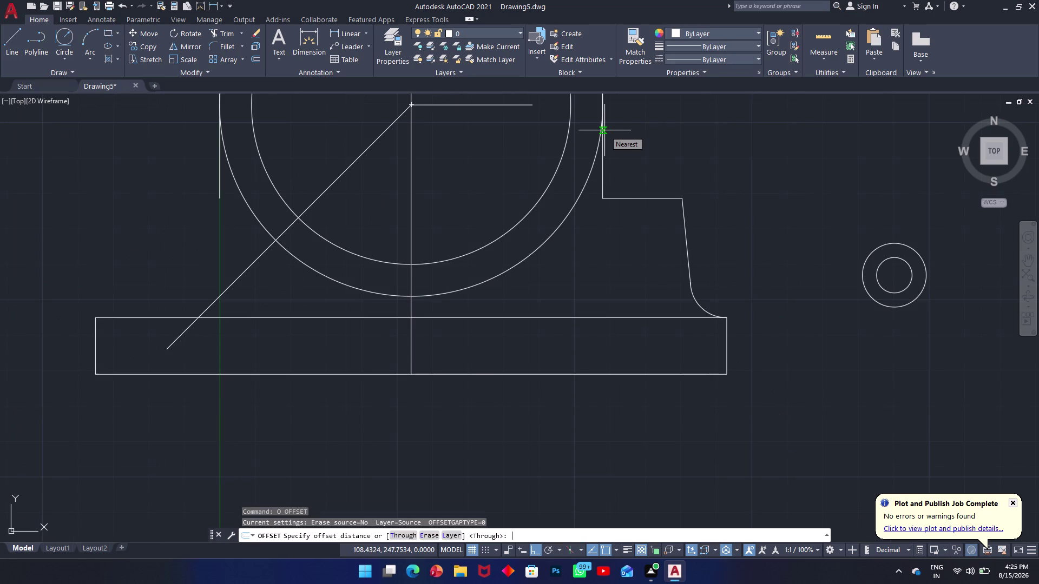
text(19.)
key(3)
key(Return)
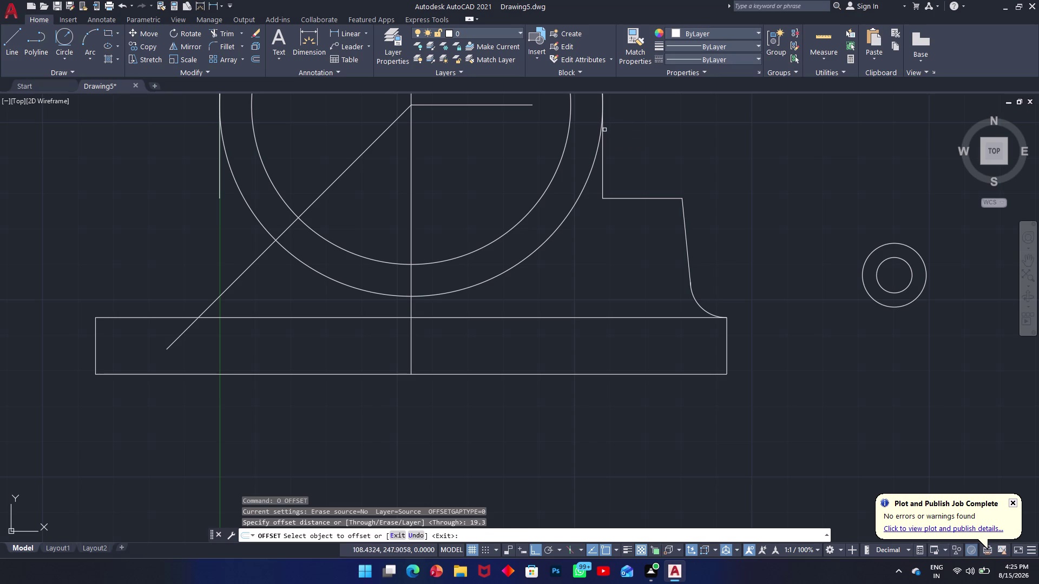
click(649, 199)
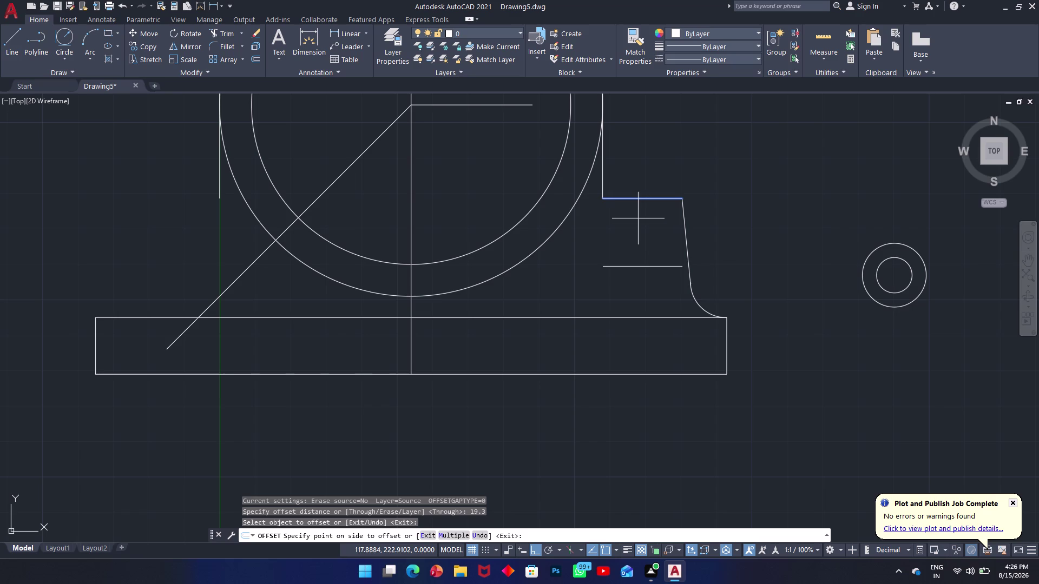
click(638, 219)
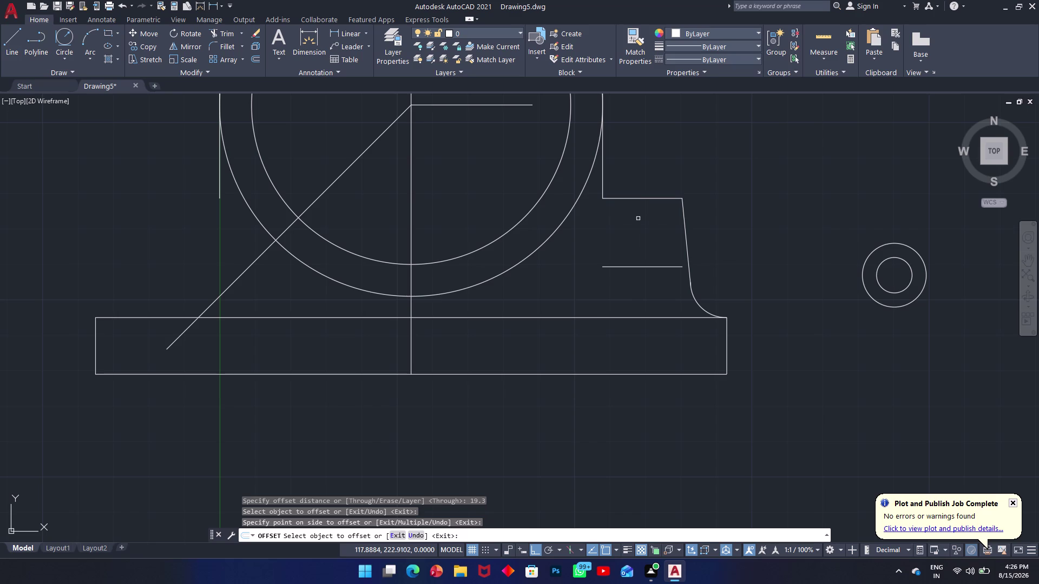
key(space)
text(l)
key(space)
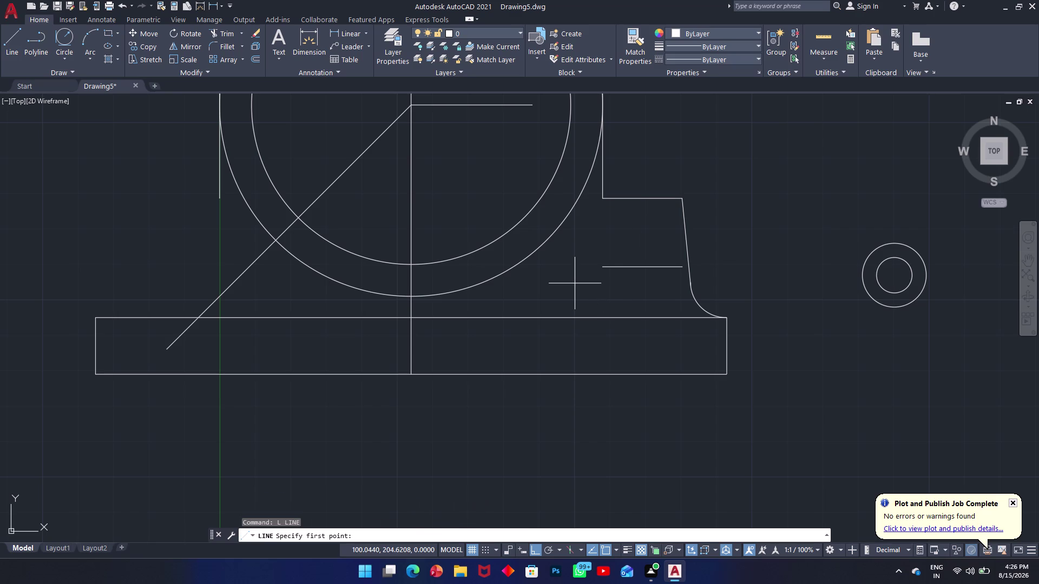
Draw a slanted line from the offset edge's left end down toward the base, Ortho off.
click(604, 270)
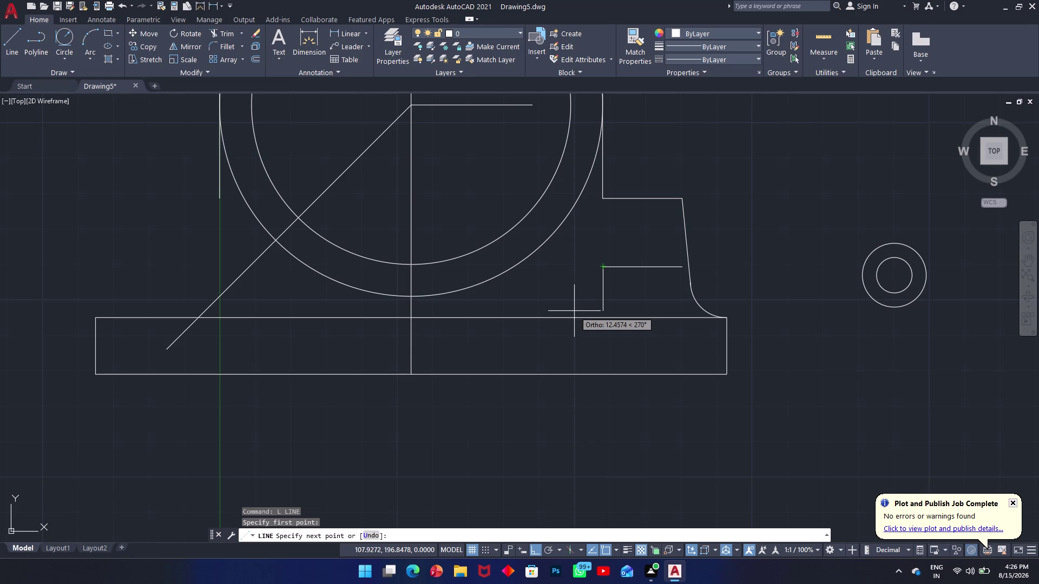
key(F8)
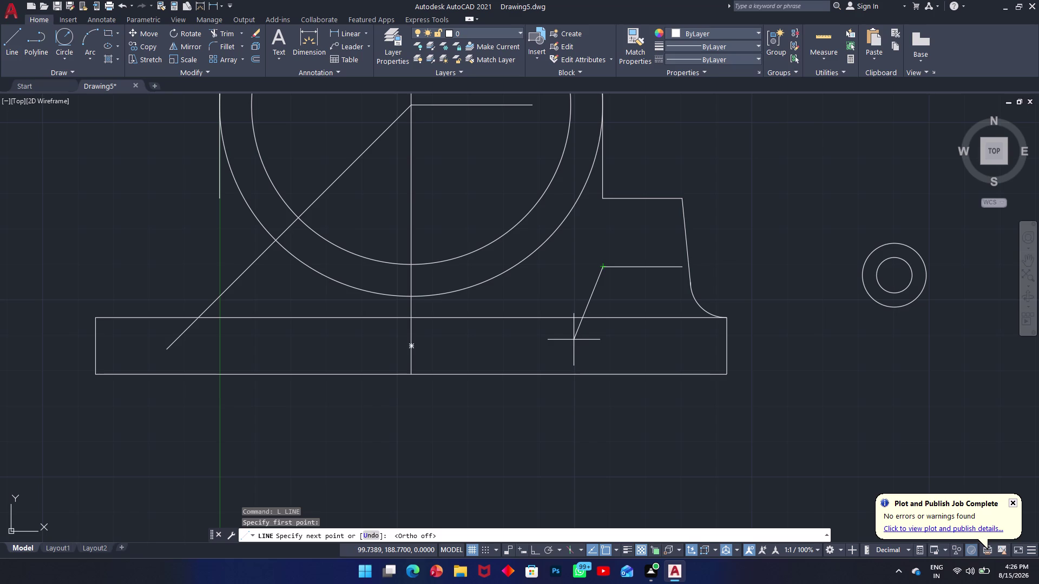
click(573, 340)
key(Escape)
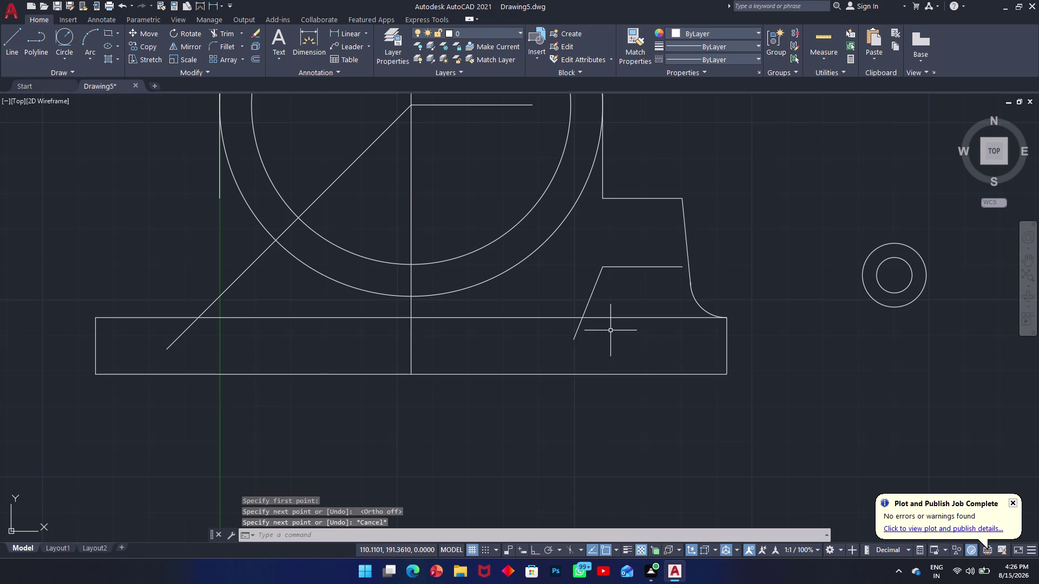
text(l)
key(space)
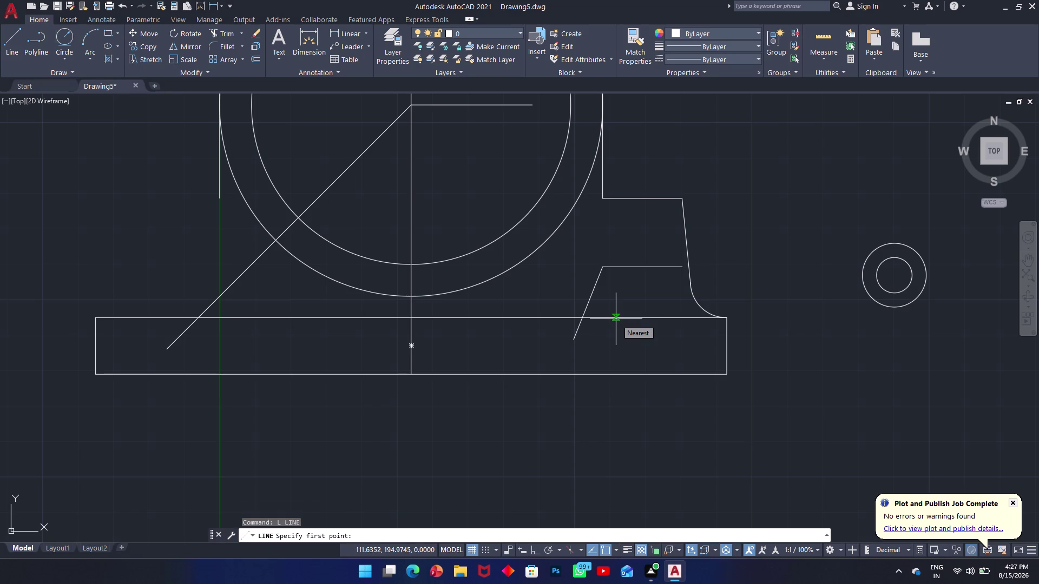
key(Escape)
Draw a 36.5-unit horizontal line from the offset edge's left end.
click(626, 268)
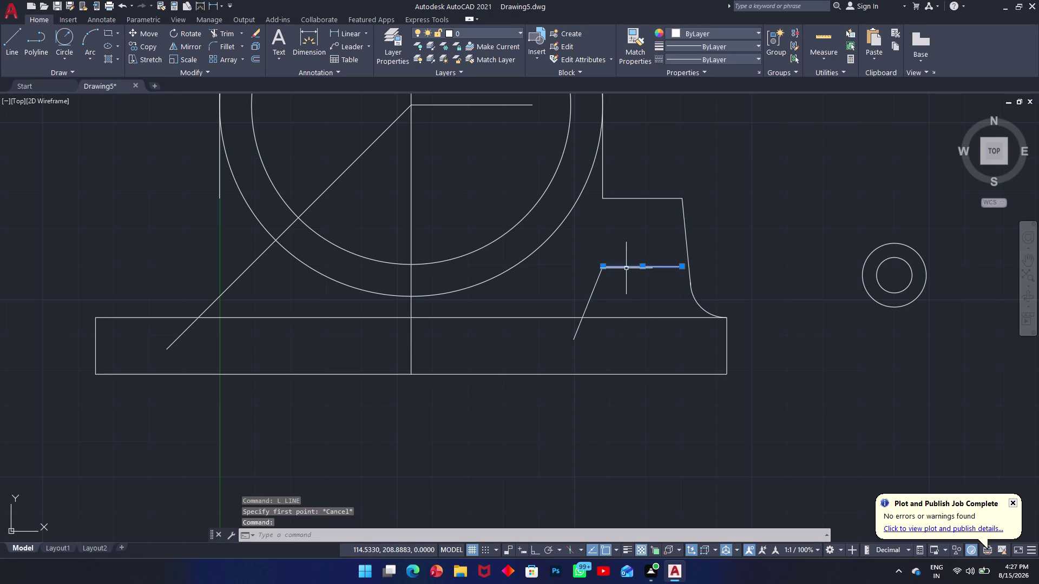
key(Delete)
text(l)
key(space)
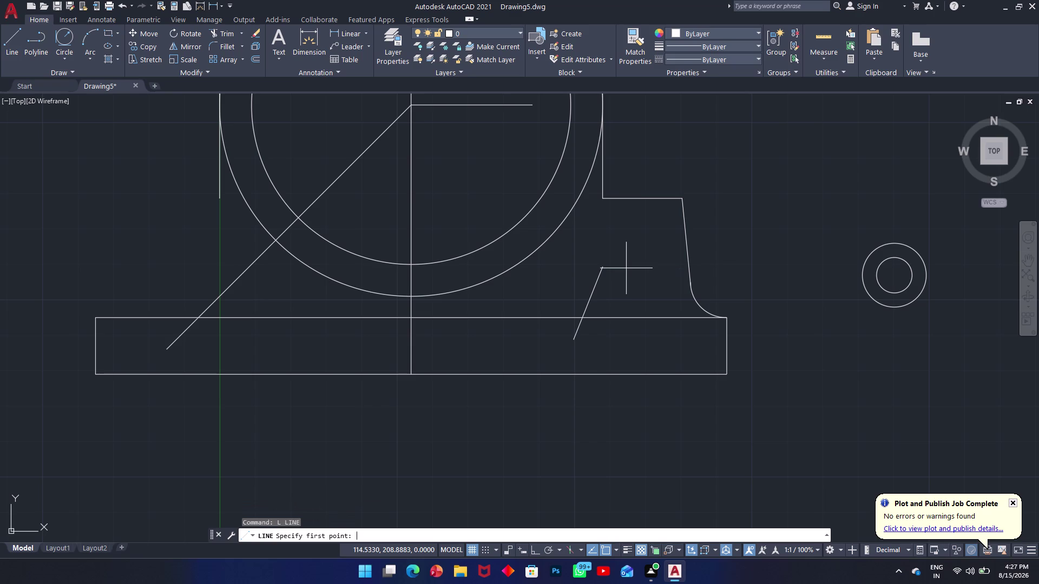
click(601, 268)
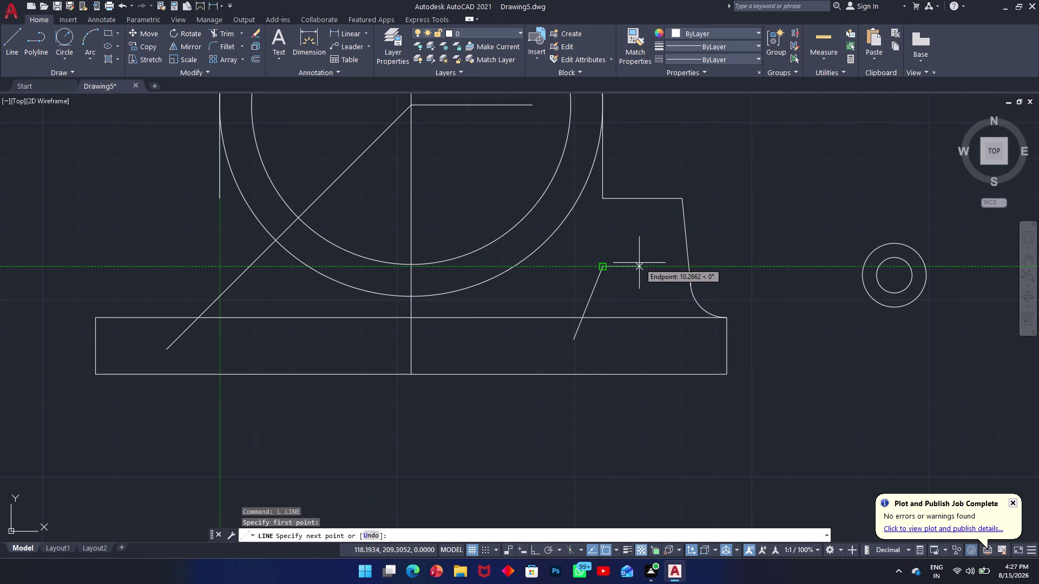
text(36.5)
key(Return)
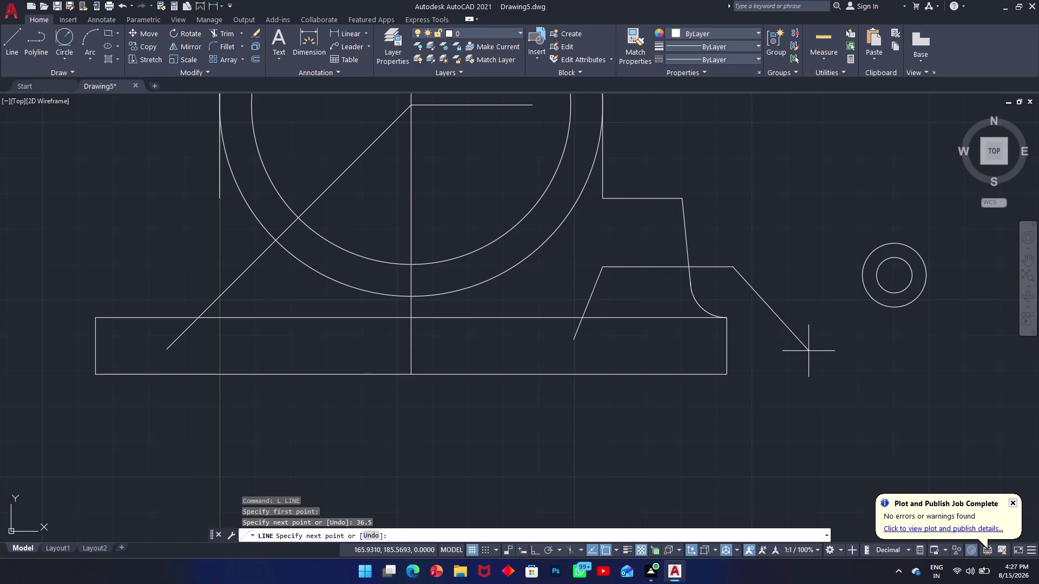
key(Escape)
scroll(down, 3)
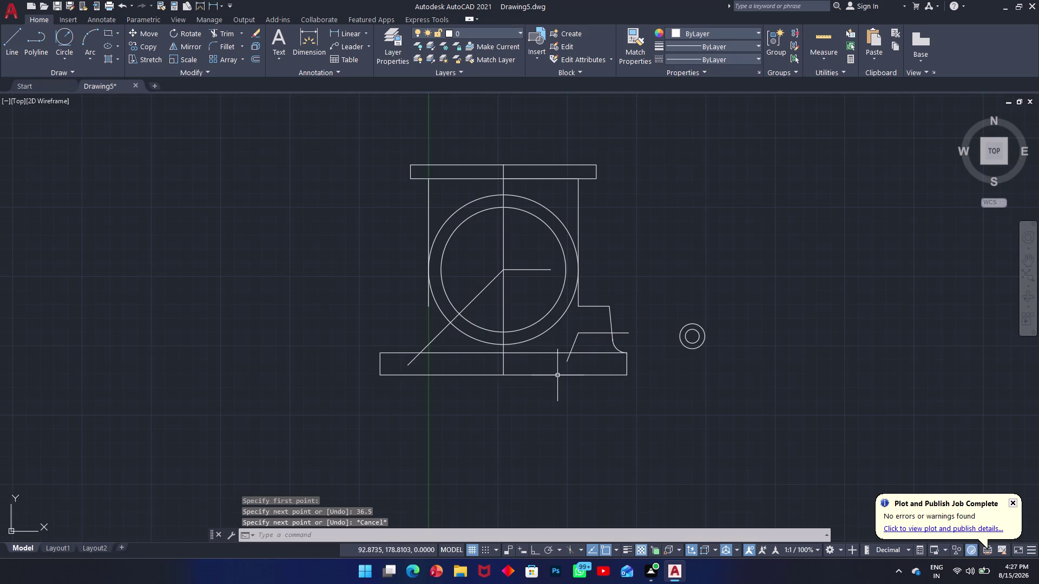
text(di)
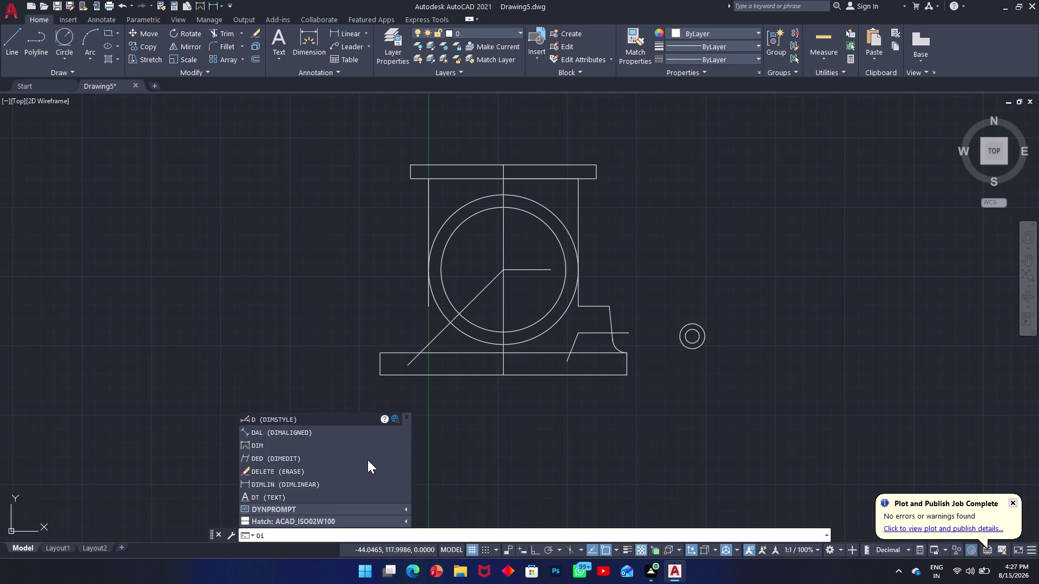
text(m)
key(space)
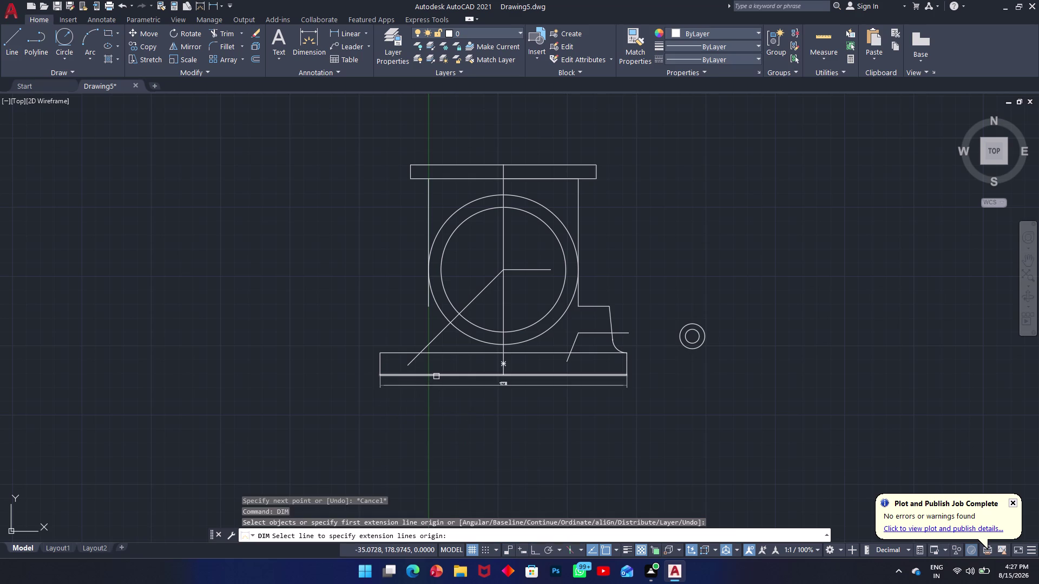
scroll(up, 3)
scroll(down, 3)
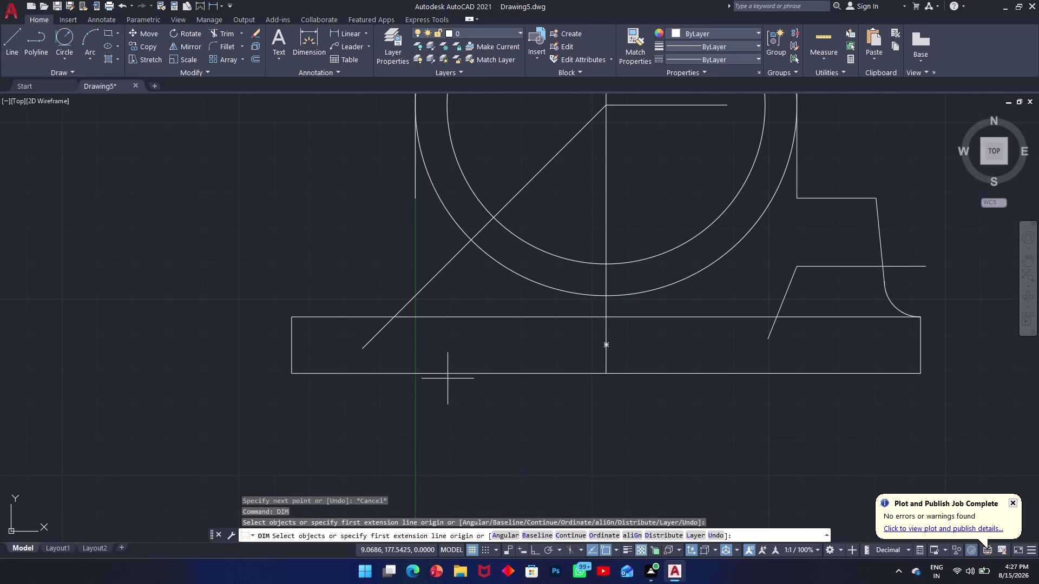
key(Escape)
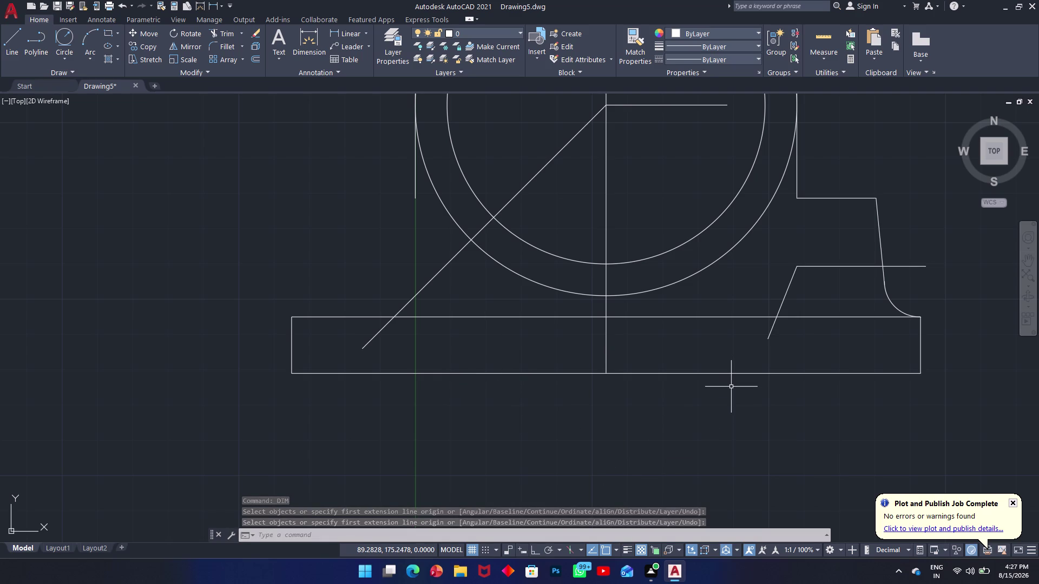
key(ctrl+z)
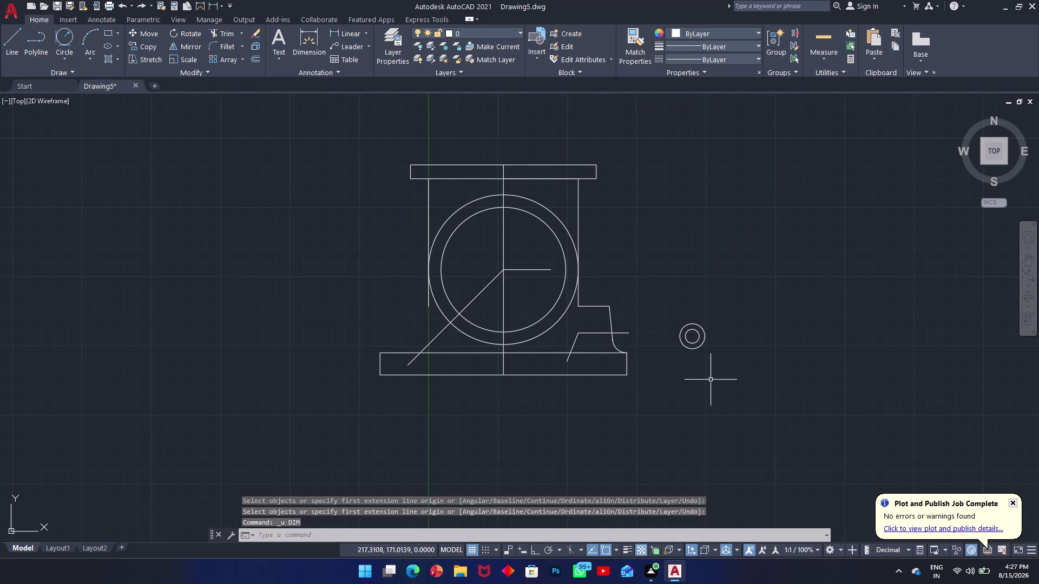
scroll(up, 3)
scroll(up, 3)
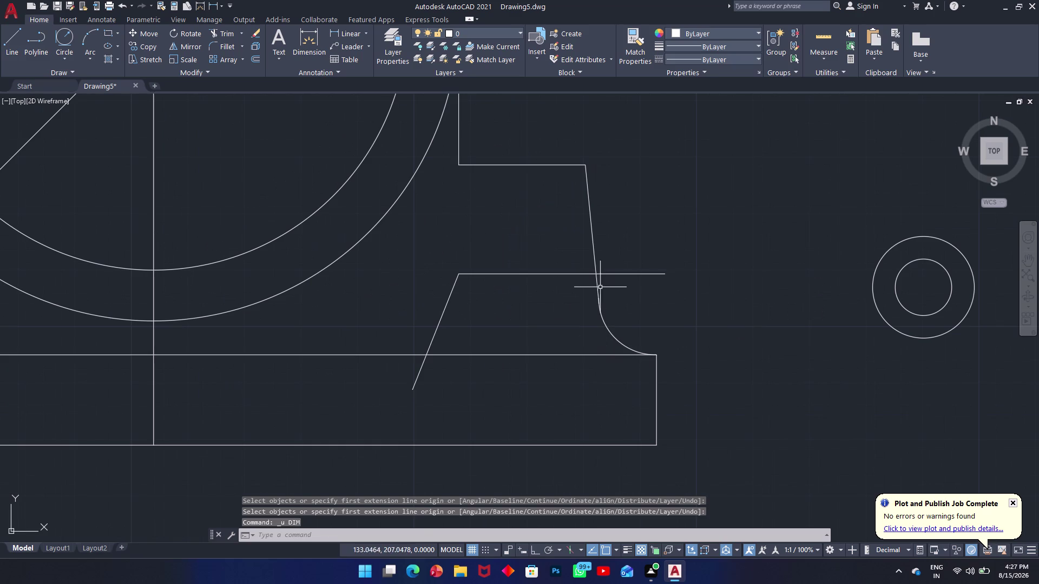
Select the sloped edge and fillet arc, then cancel a stray selection window.
click(599, 292)
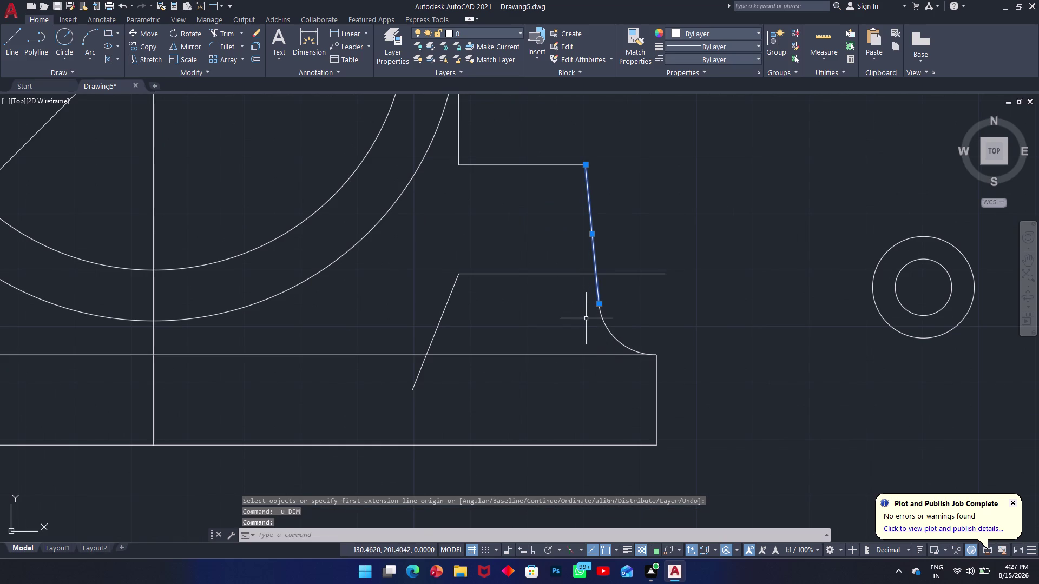
click(616, 341)
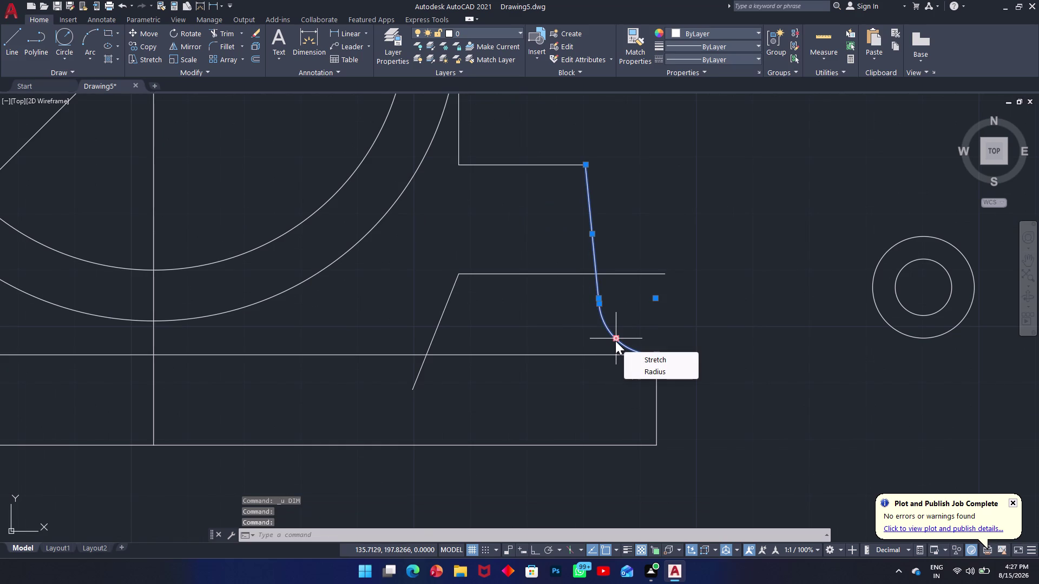
text(o)
key(space)
click(724, 296)
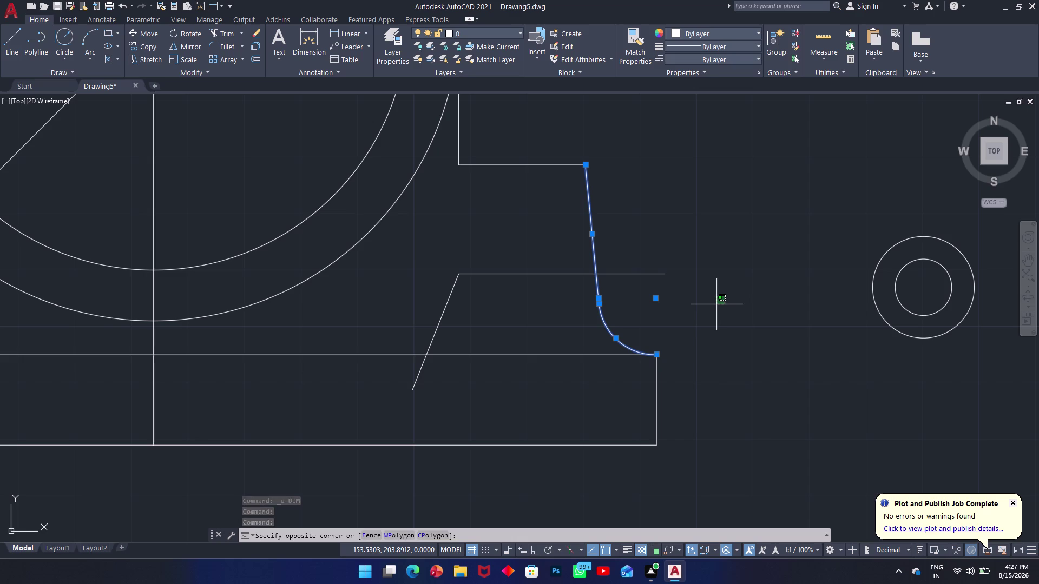
key(Escape)
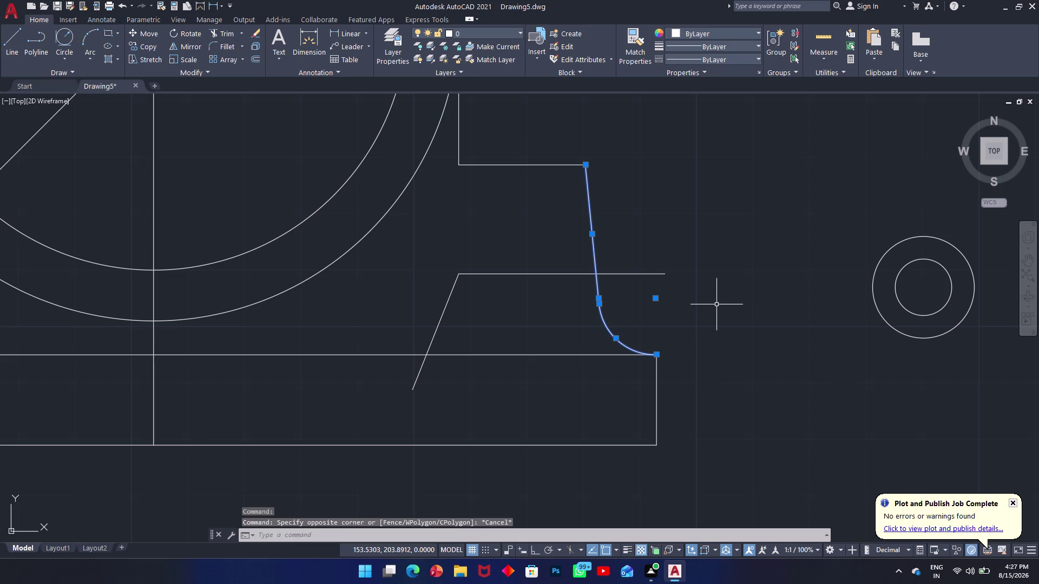
Offset the fillet arc and the sloped line 12.5 units toward the inside.
text(o9)
text(o)
key(space)
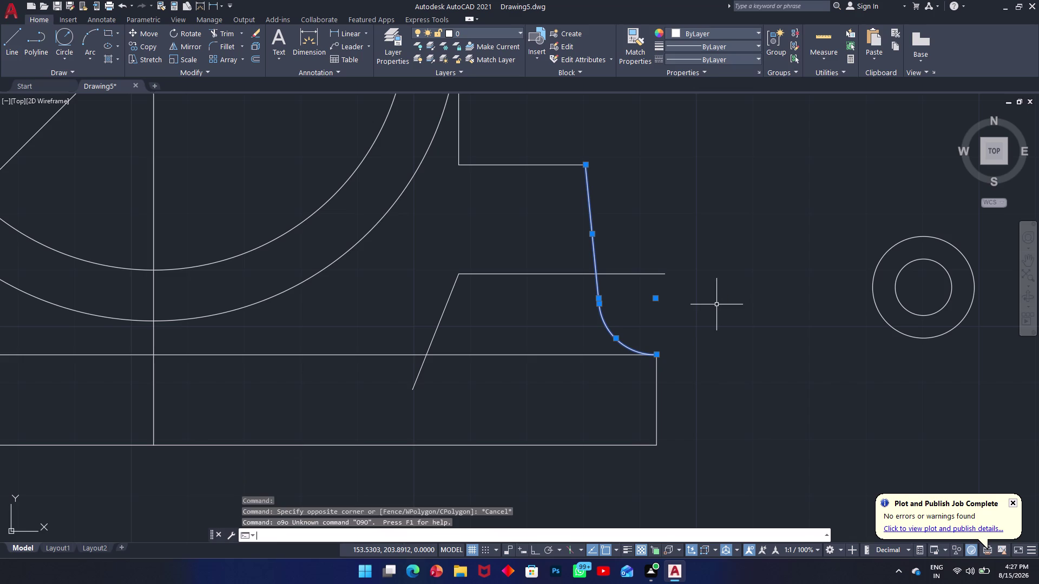
text(o)
key(space)
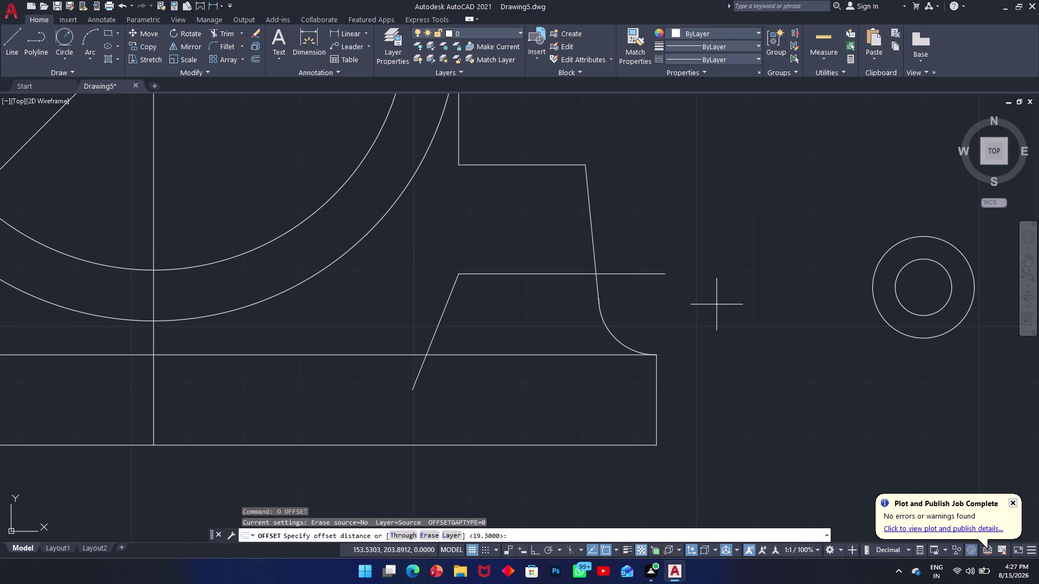
text(12.85)
key(BackSpace)
key(BackSpace)
key(5)
key(Return)
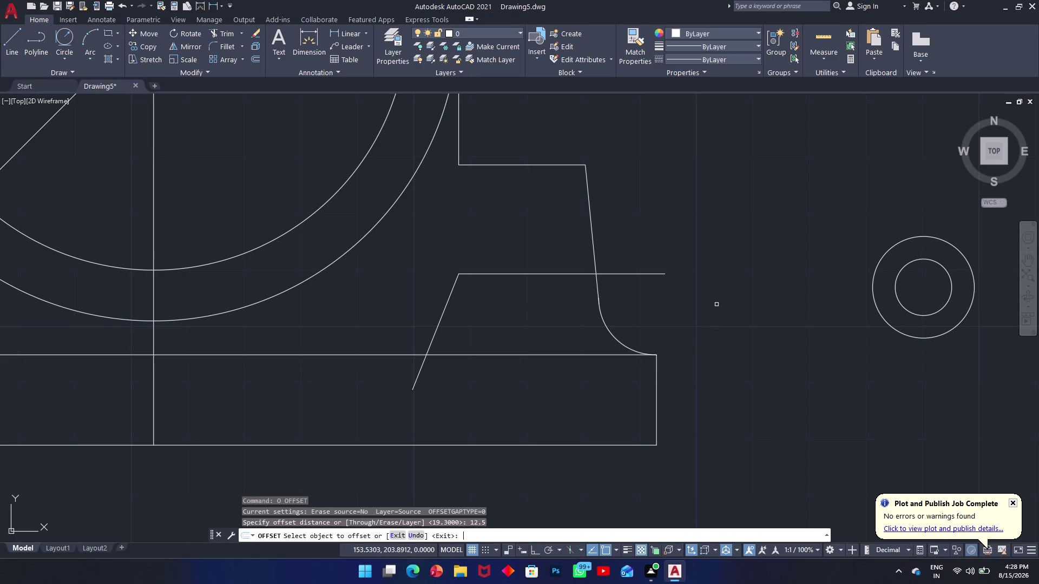
click(602, 321)
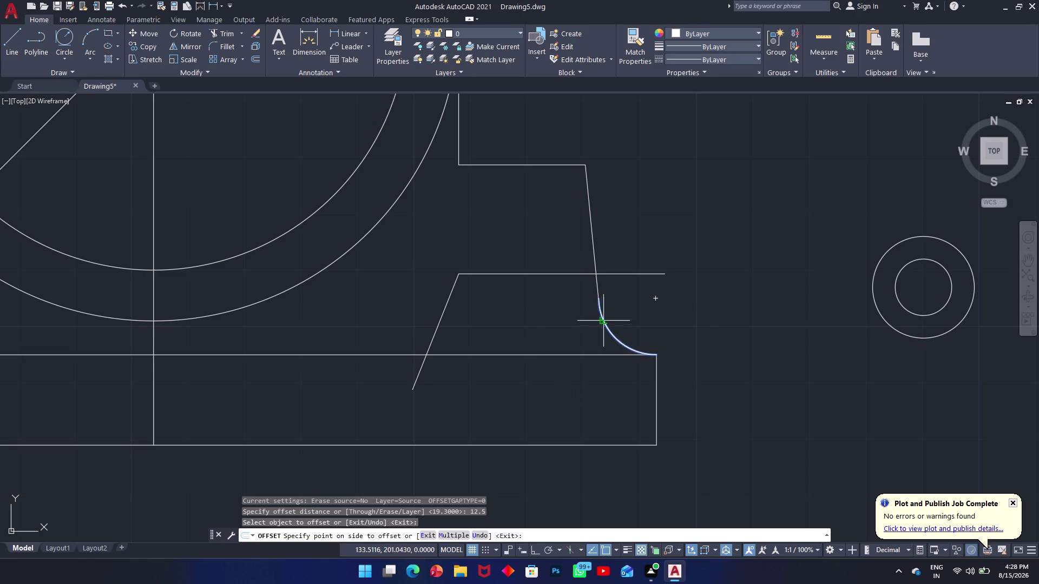
click(591, 221)
click(591, 222)
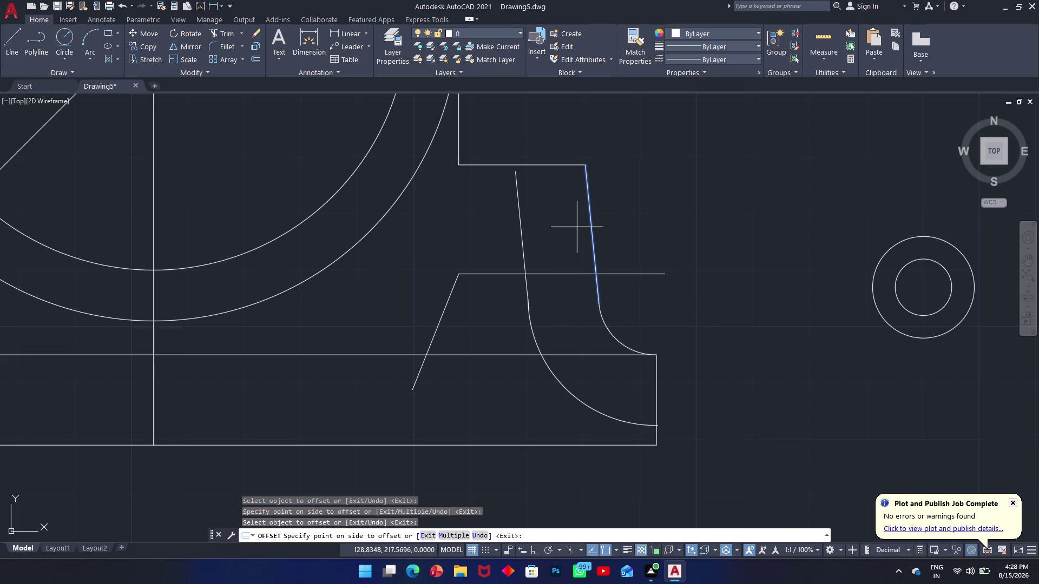
click(577, 227)
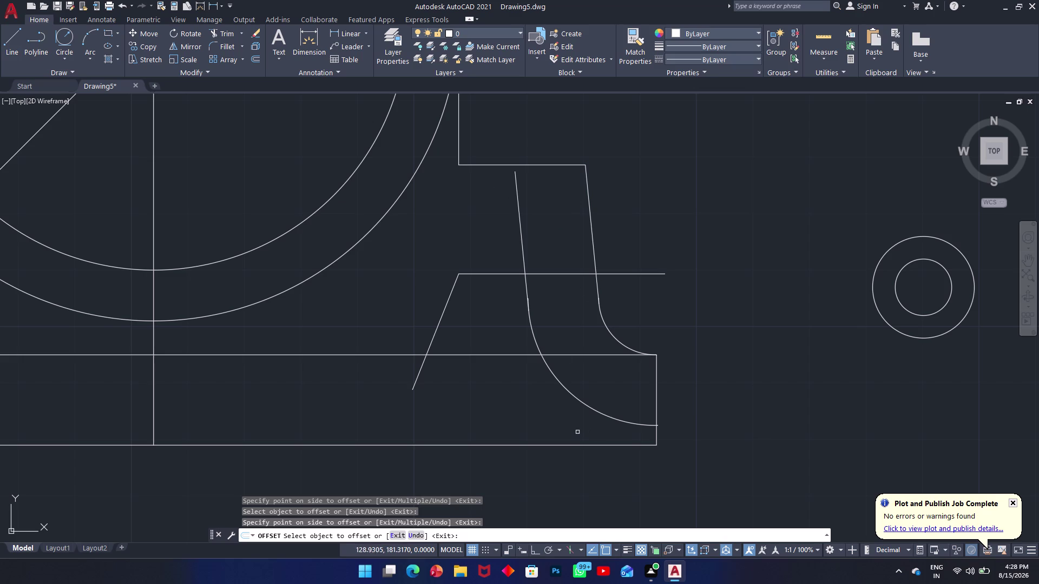
key(Escape)
Trim the inner arc below the flange line.
text(tr)
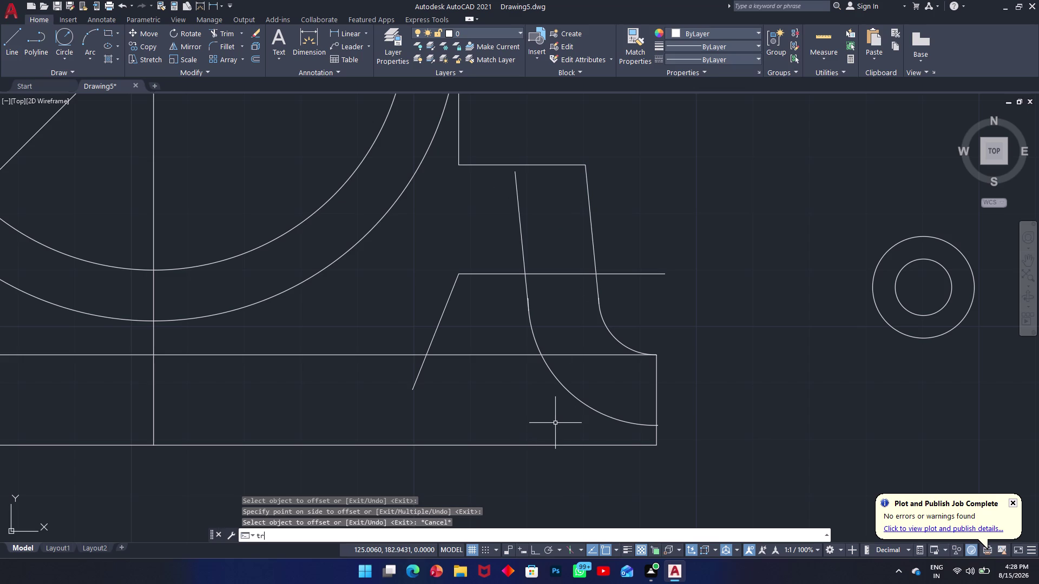
text(r)
key(space)
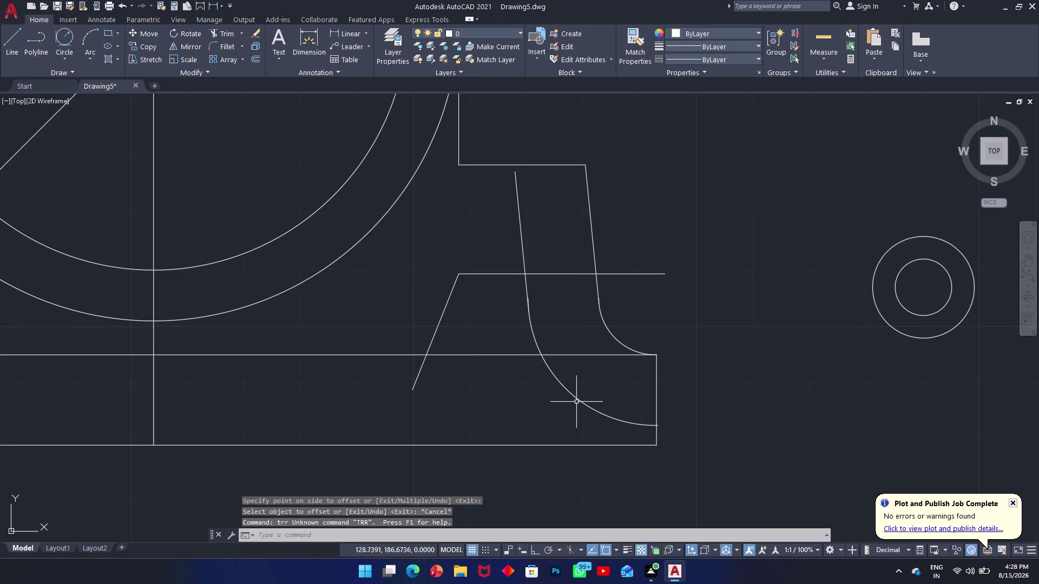
click(578, 401)
key(Escape)
text(t)
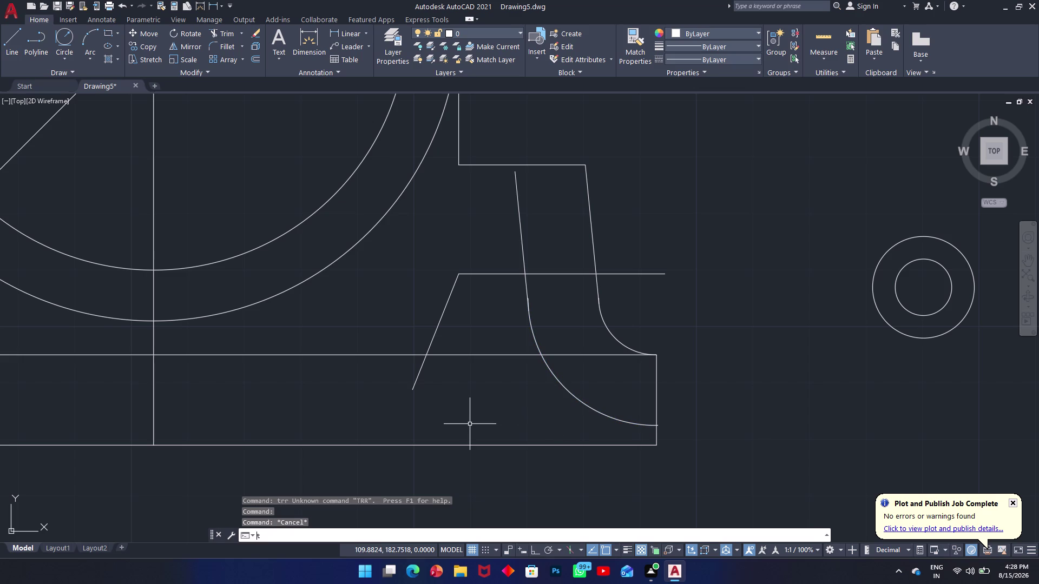
text(r)
key(space)
click(545, 393)
click(585, 380)
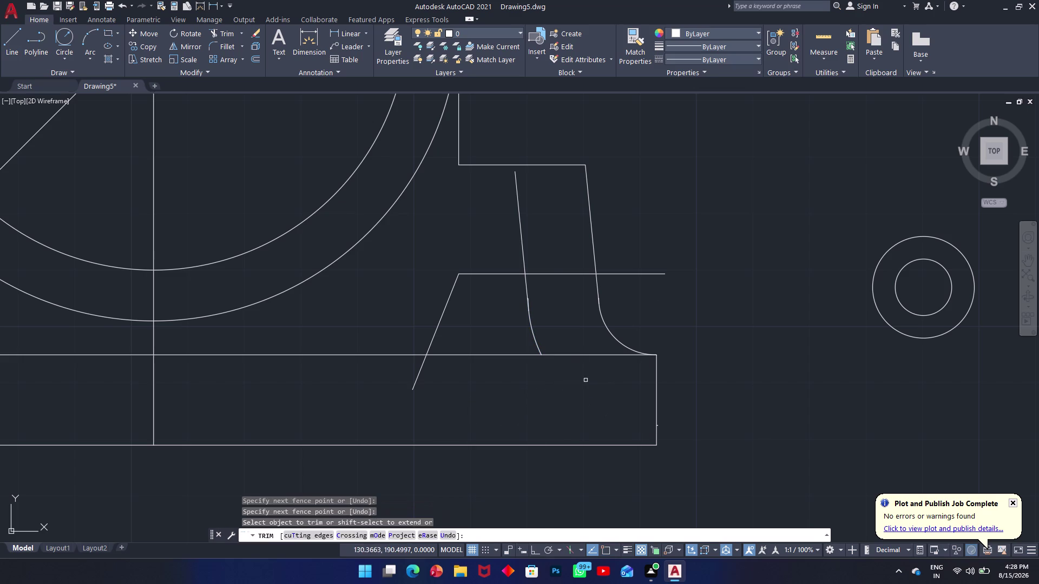
Trim the excess line ends above the top edge using picks and a fence.
click(553, 268)
click(560, 284)
click(649, 257)
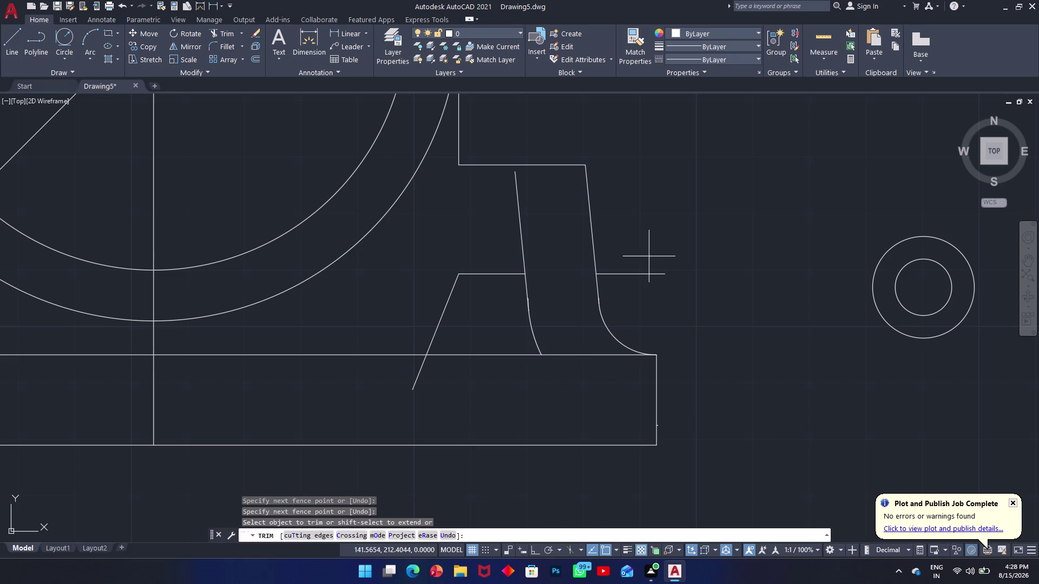
click(654, 283)
drag(543, 233, 514, 234)
click(499, 236)
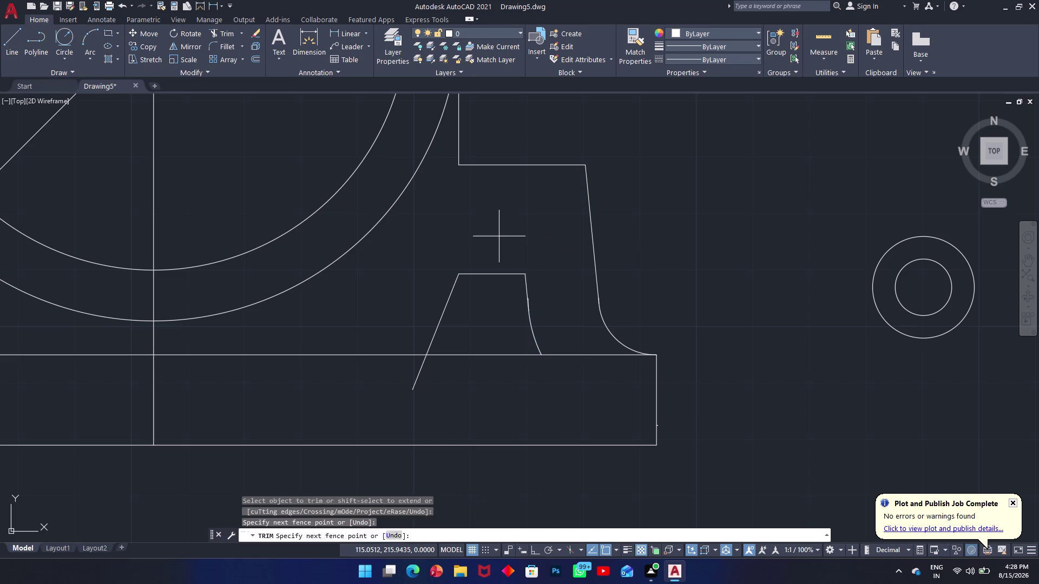
click(553, 248)
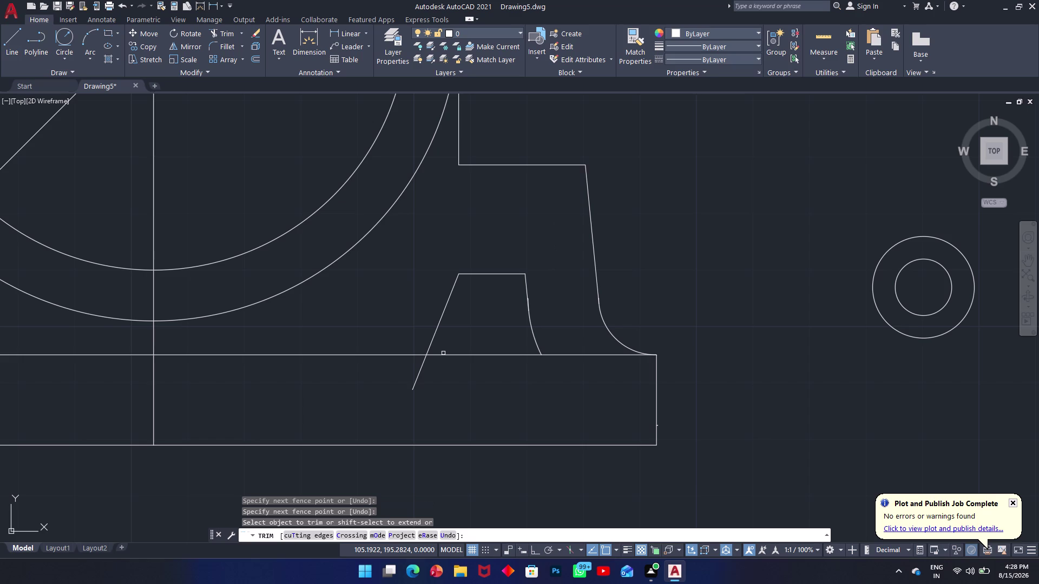
Trim the short horizontal line and the diagonal line out of the cavity.
click(450, 309)
click(424, 310)
click(481, 276)
click(481, 266)
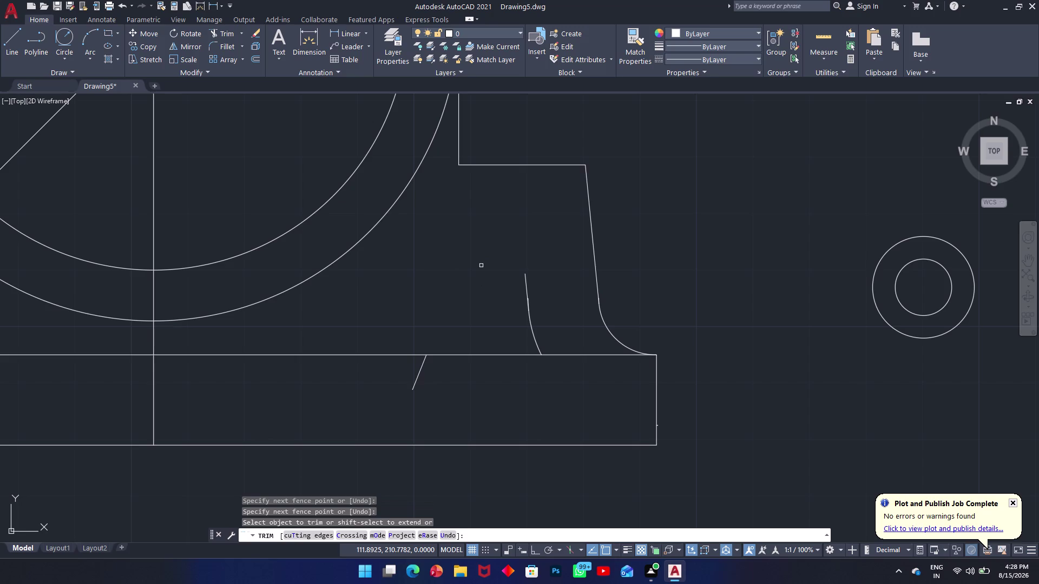
text(l)
key(space)
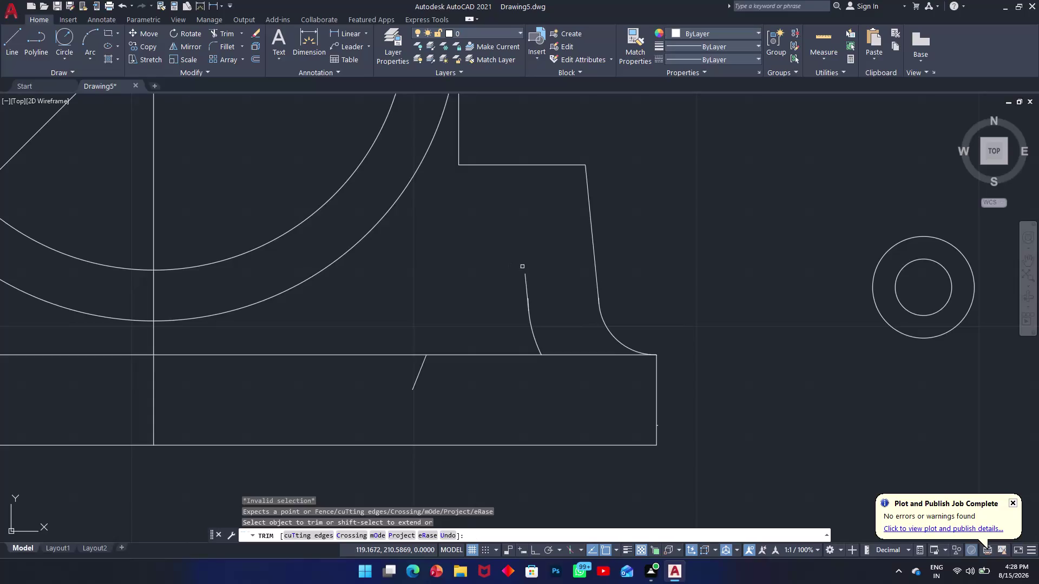
key(Escape)
text(l)
key(space)
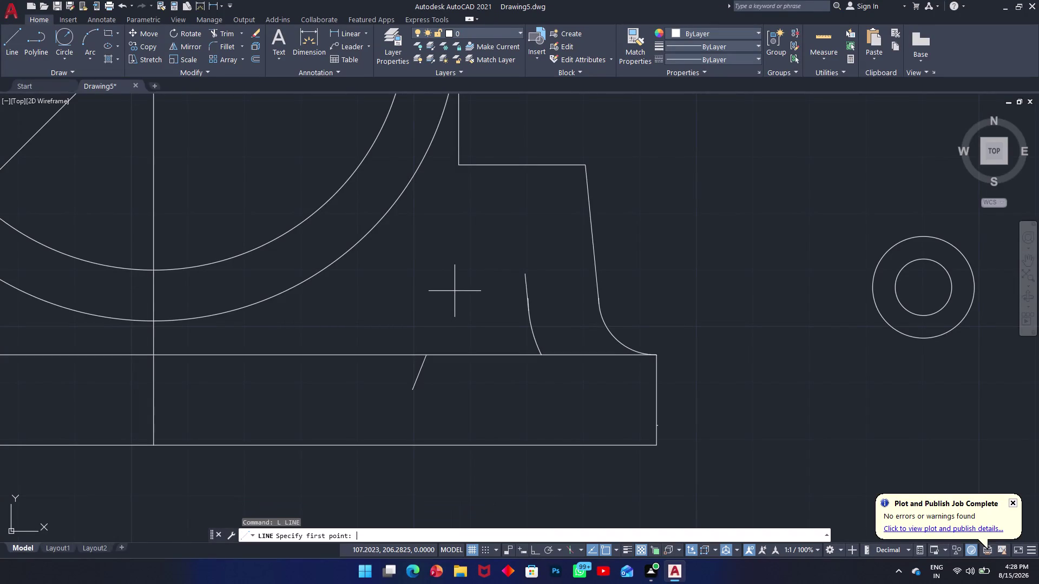
Draw a 36.5-unit line leftward from the inner wall's top endpoint, with Ortho on.
click(525, 275)
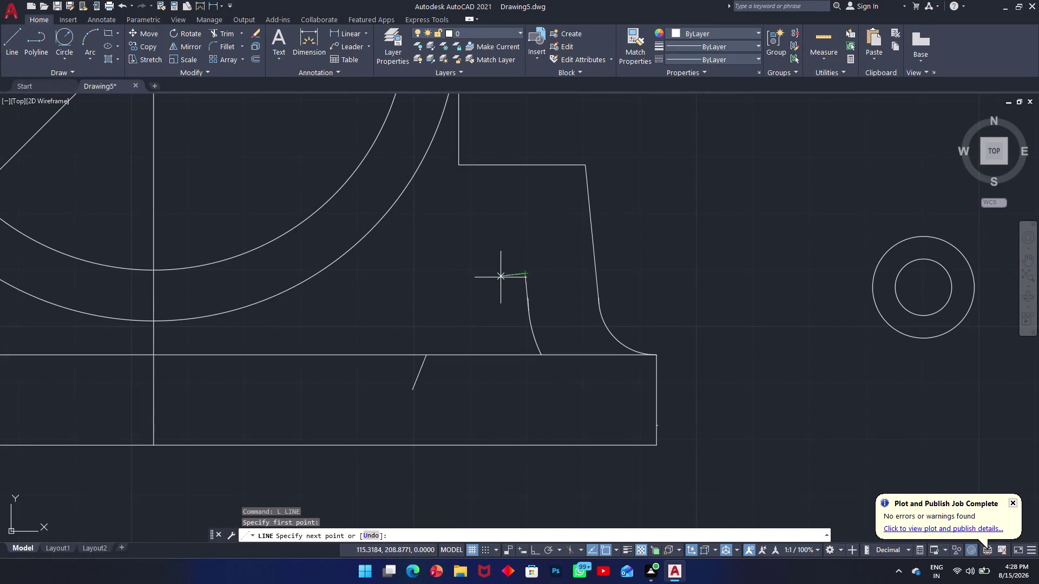
key(F8)
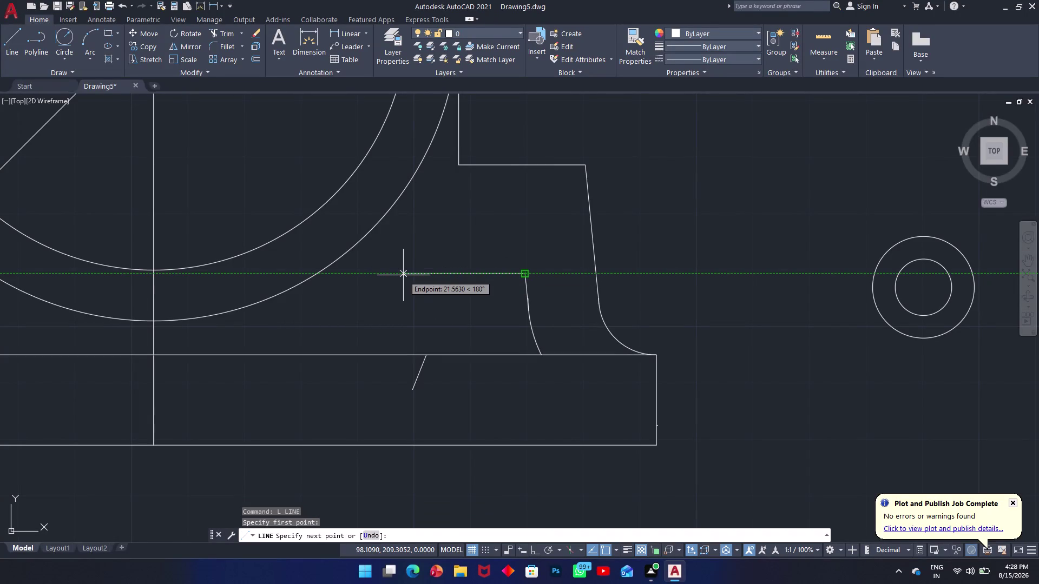
text(36)
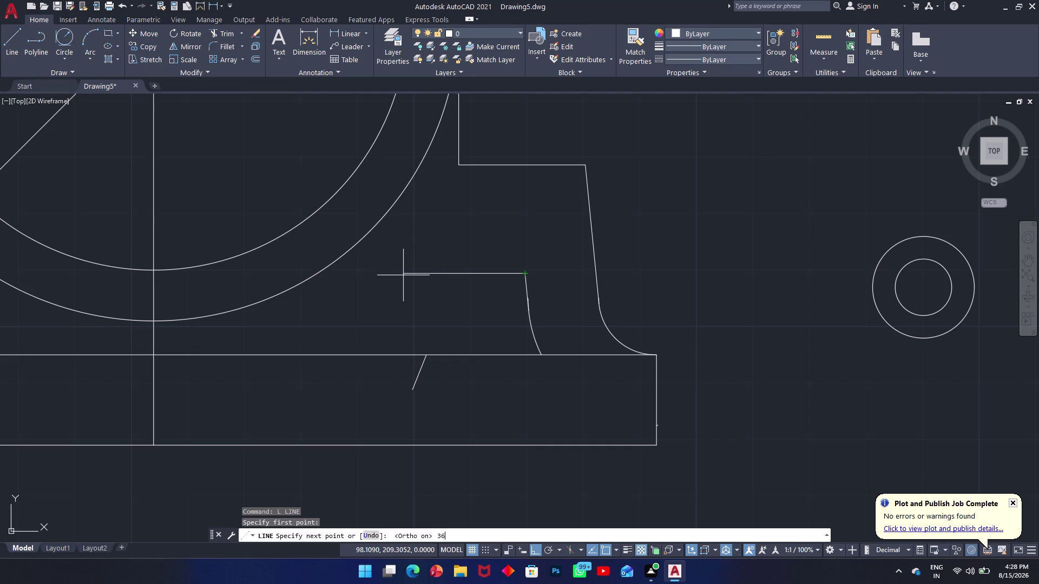
text(.5)
key(Return)
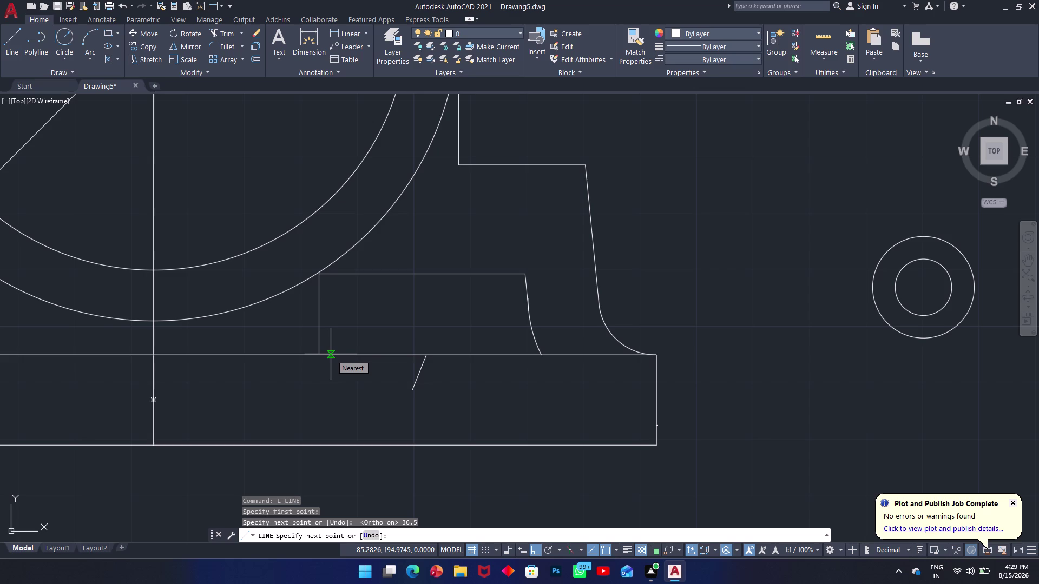
key(Escape)
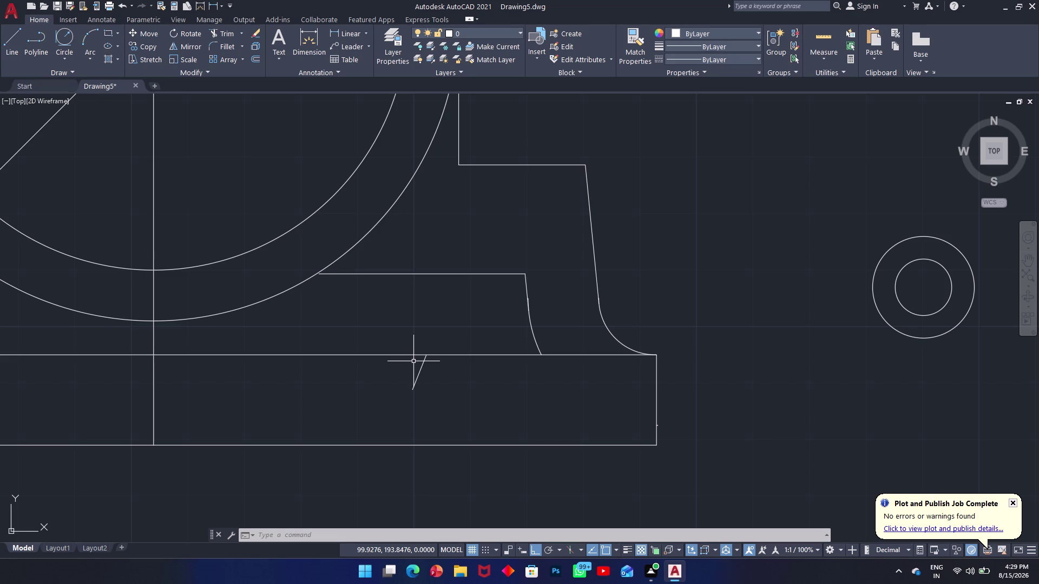
Undo the new 36.5-unit line and the trims while keeping the offset inner wall lines.
key(ctrl+z)
key(ctrl+z)
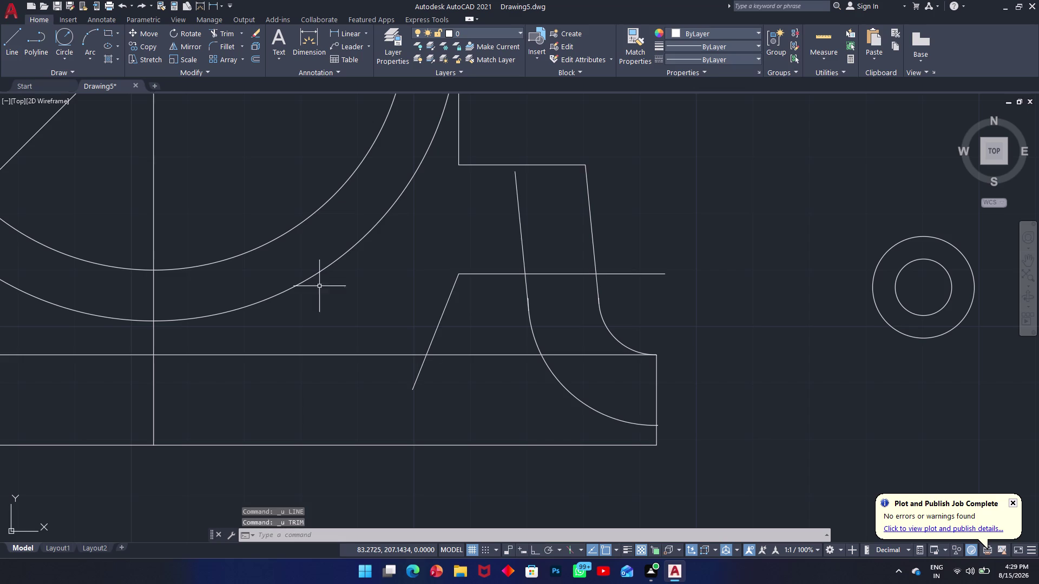
key(ctrl+y)
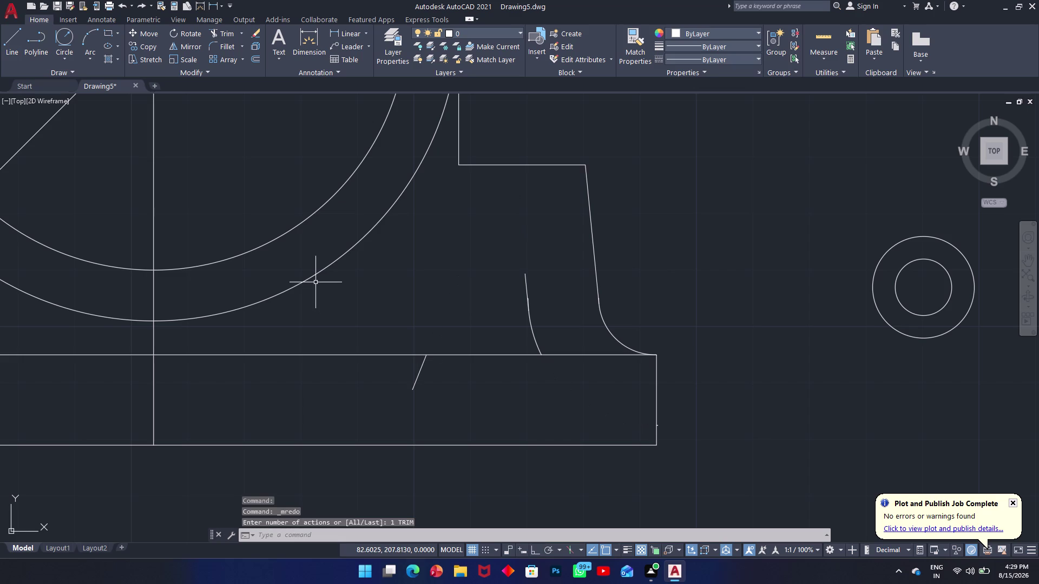
key(ctrl+z)
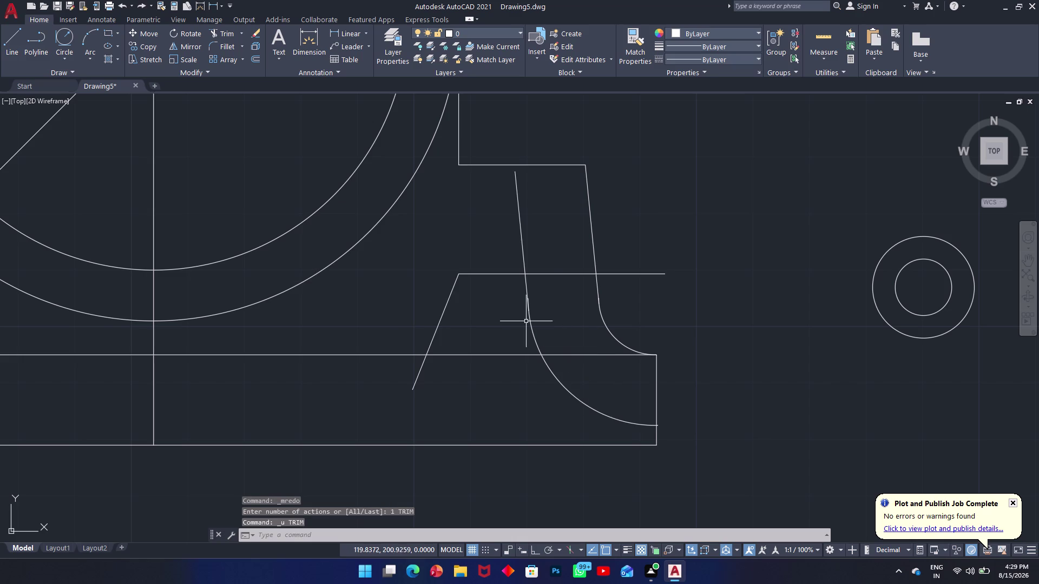
key(ctrl+z)
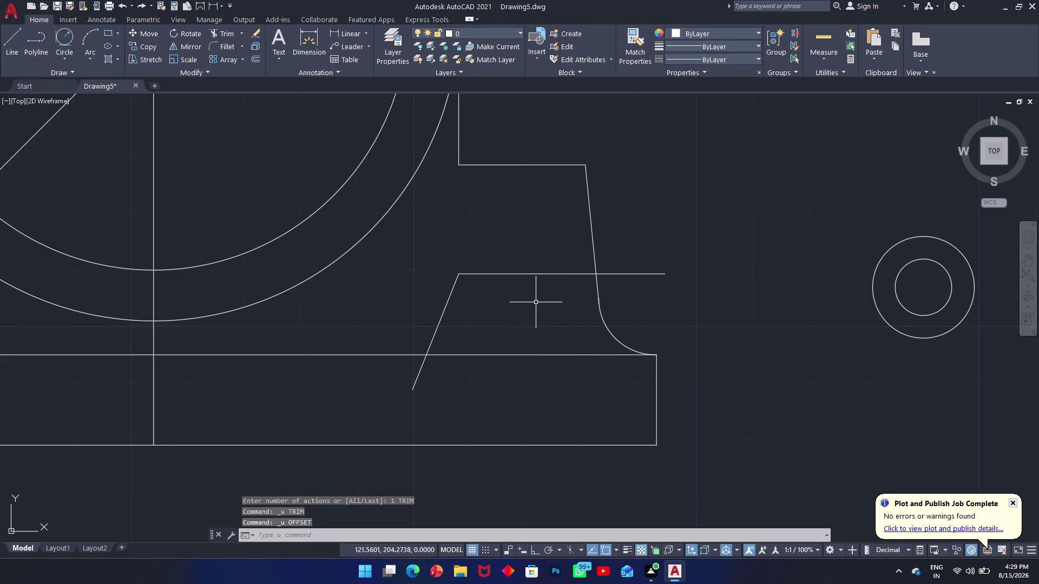
key(ctrl+y)
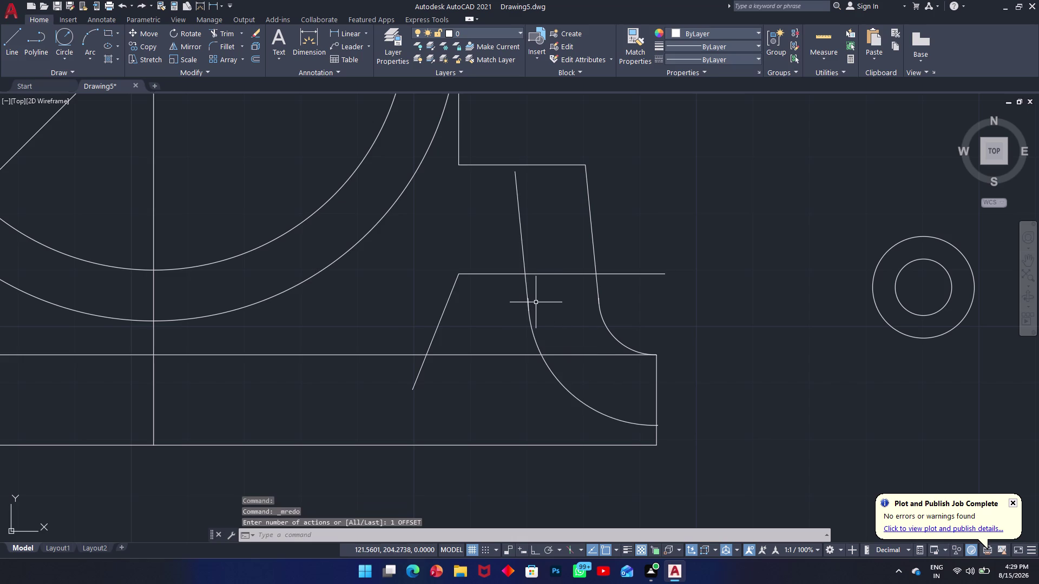
text(trv)
key(space)
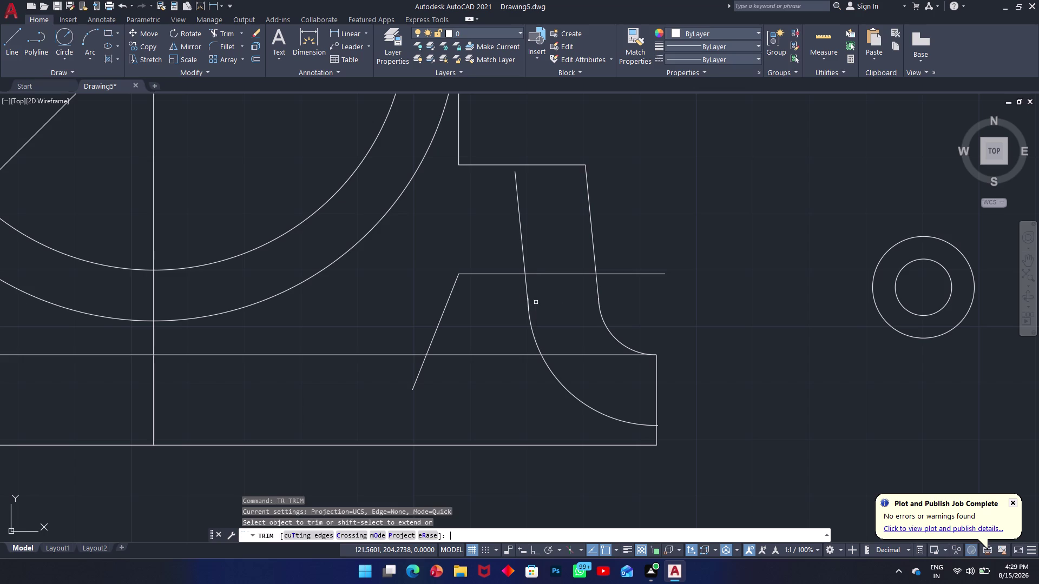
Trim the unwanted inner wall pieces and the upper part of the diagonal line.
click(501, 237)
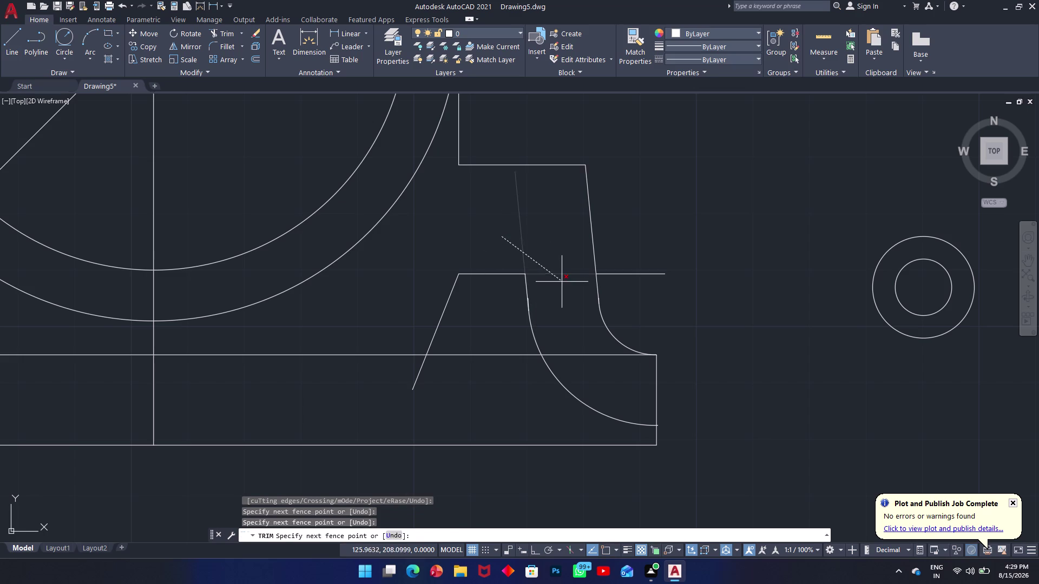
click(563, 284)
click(638, 280)
click(631, 251)
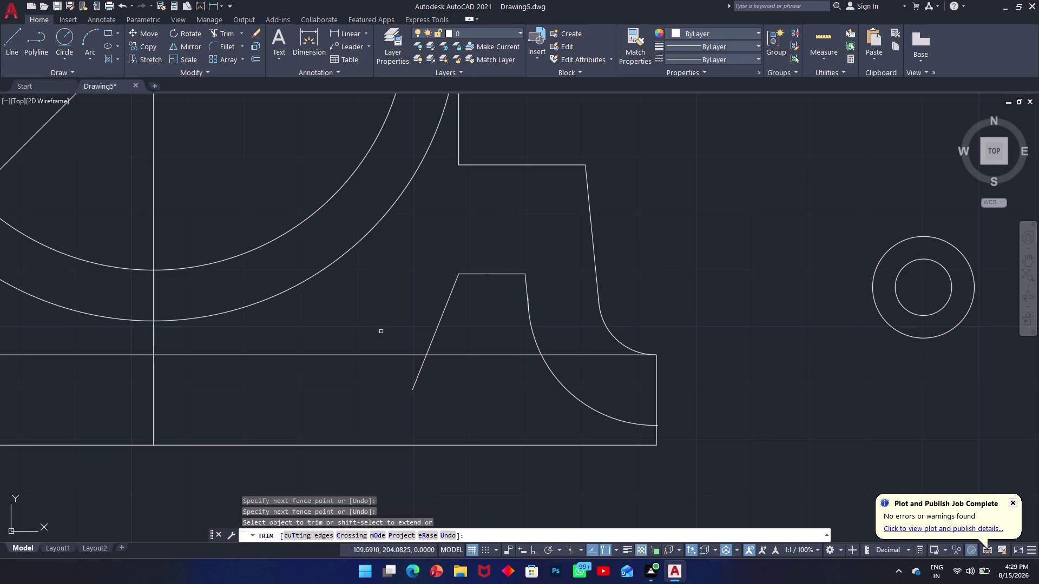
click(382, 335)
click(448, 319)
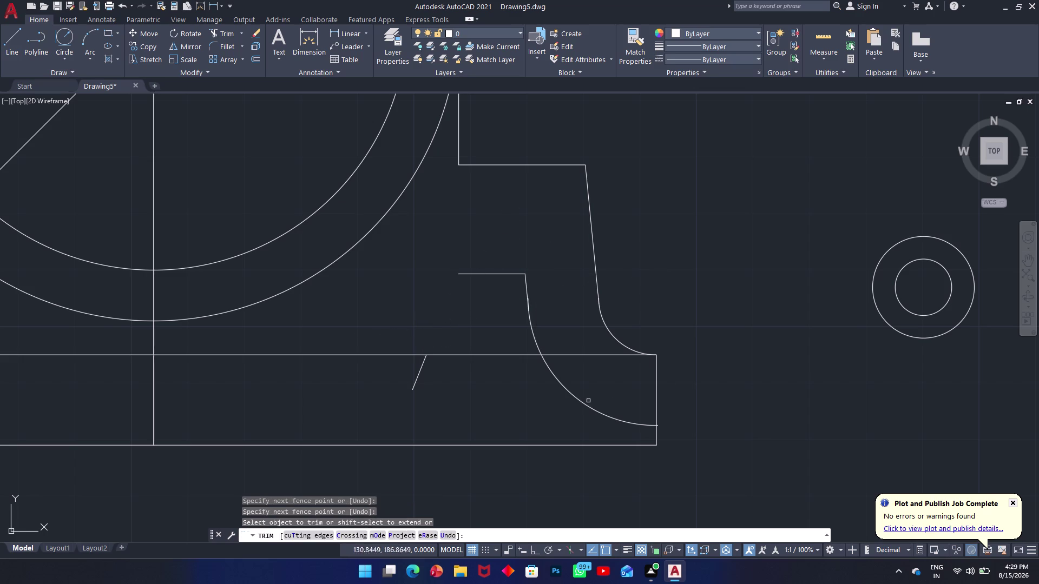
Trim the arc portion inside the base rectangle and fence away the remaining diagonal stub.
click(615, 388)
click(549, 409)
drag(429, 377, 407, 373)
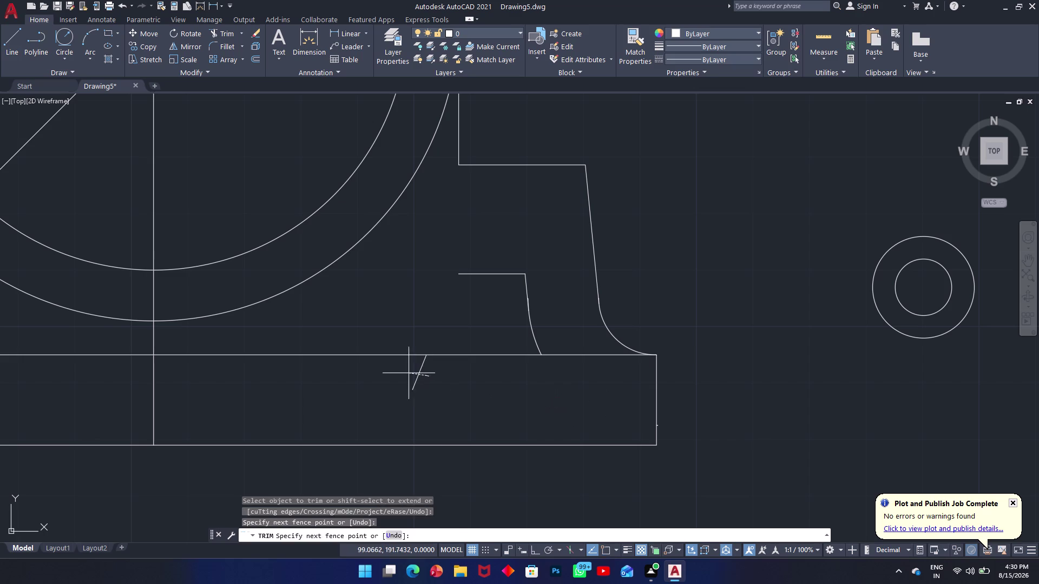
click(406, 374)
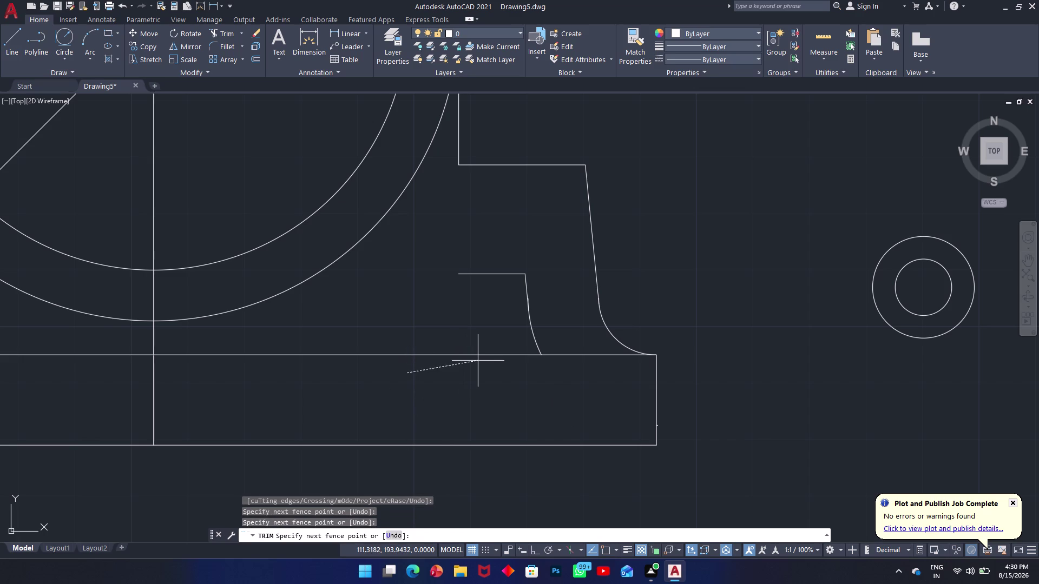
key(Escape)
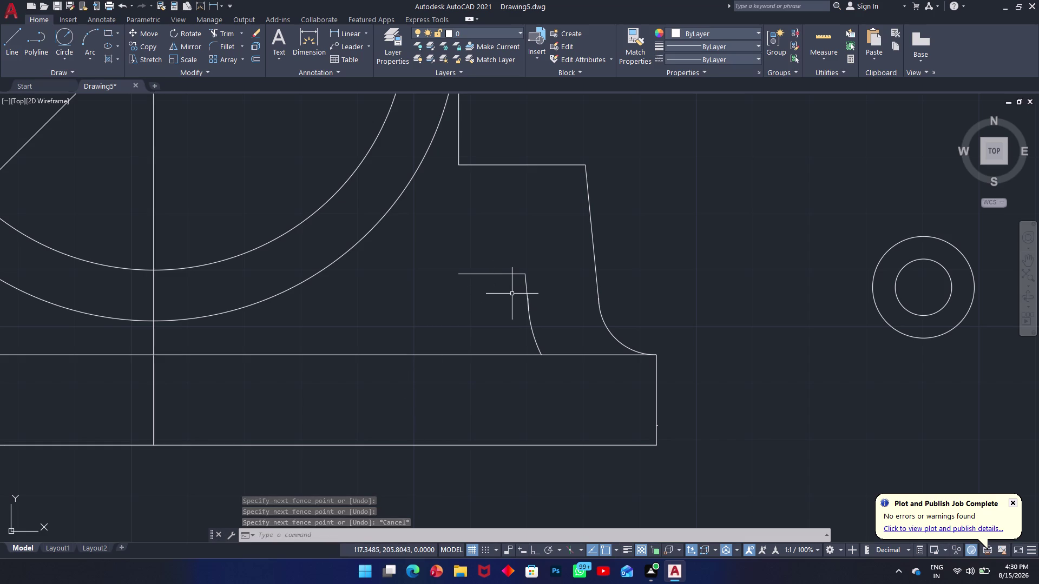
text(l)
key(space)
Make a first attempt at a vertical line below the ledge, then cancel it.
key(space)
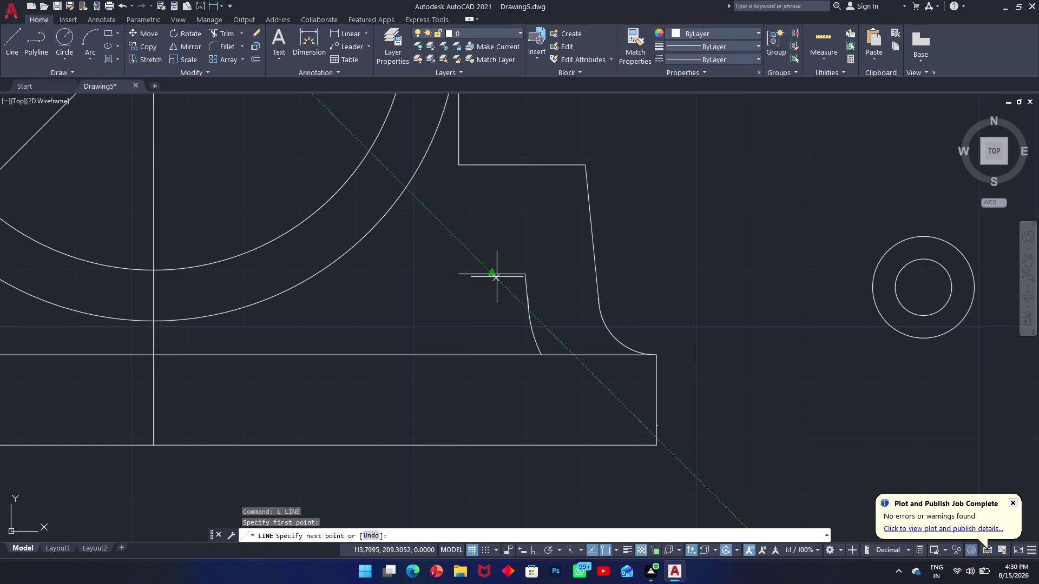
key(Escape)
key(space)
key(l)
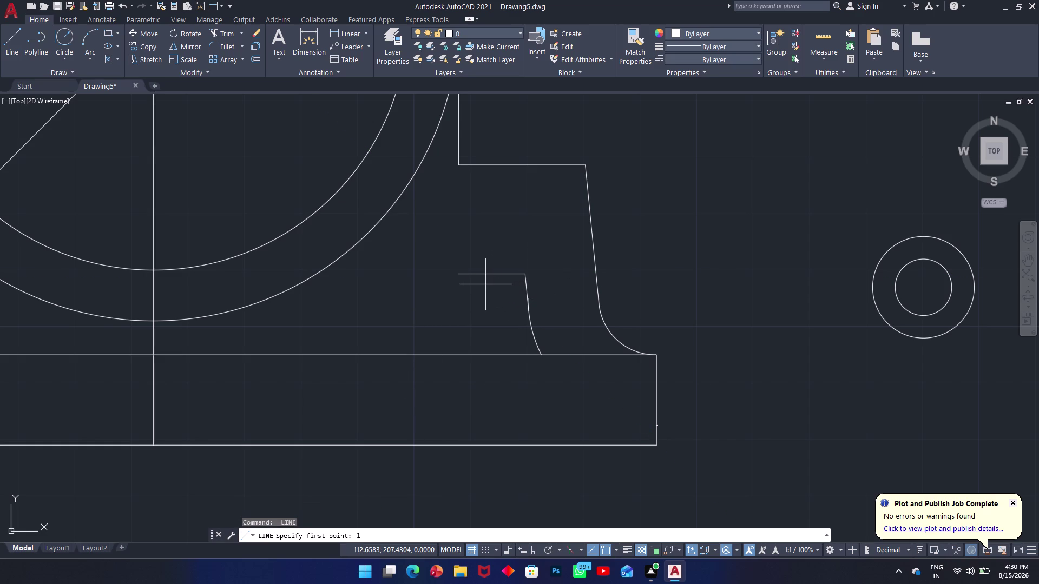
click(493, 275)
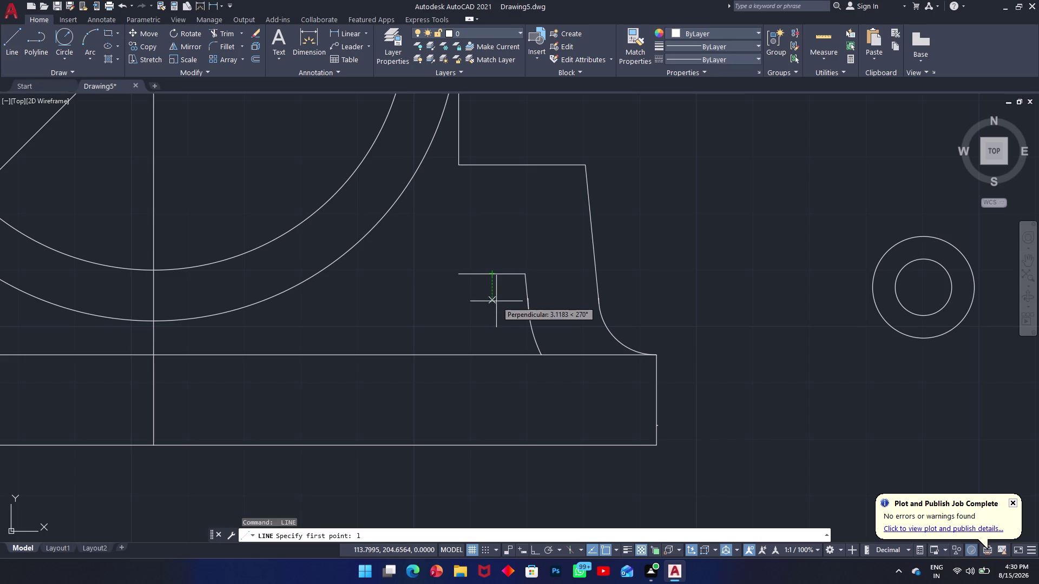
click(496, 303)
key(Escape)
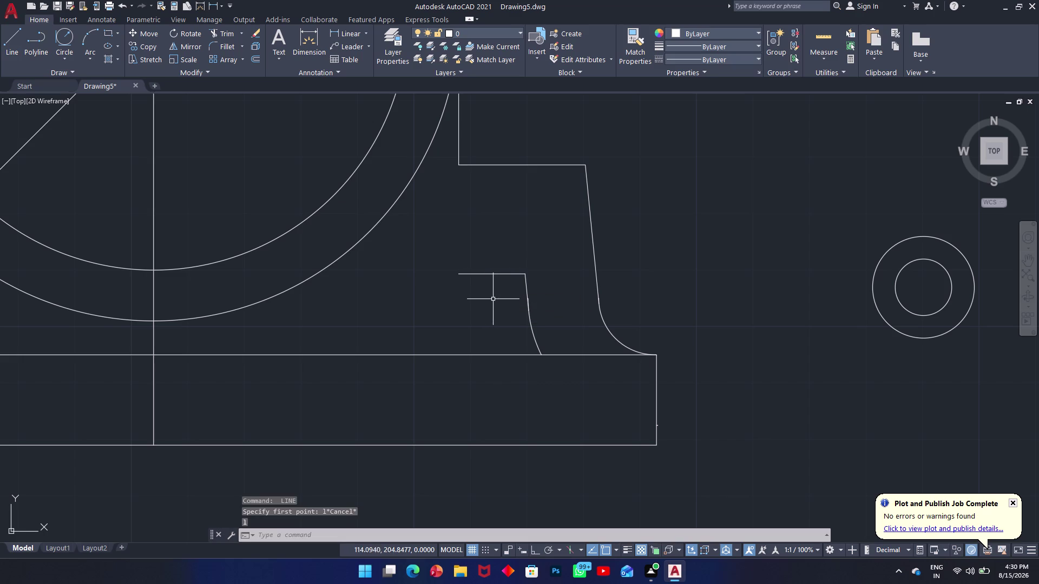
Draw a short vertical line straight down from the ledge line's midpoint.
text(l)
key(space)
click(490, 274)
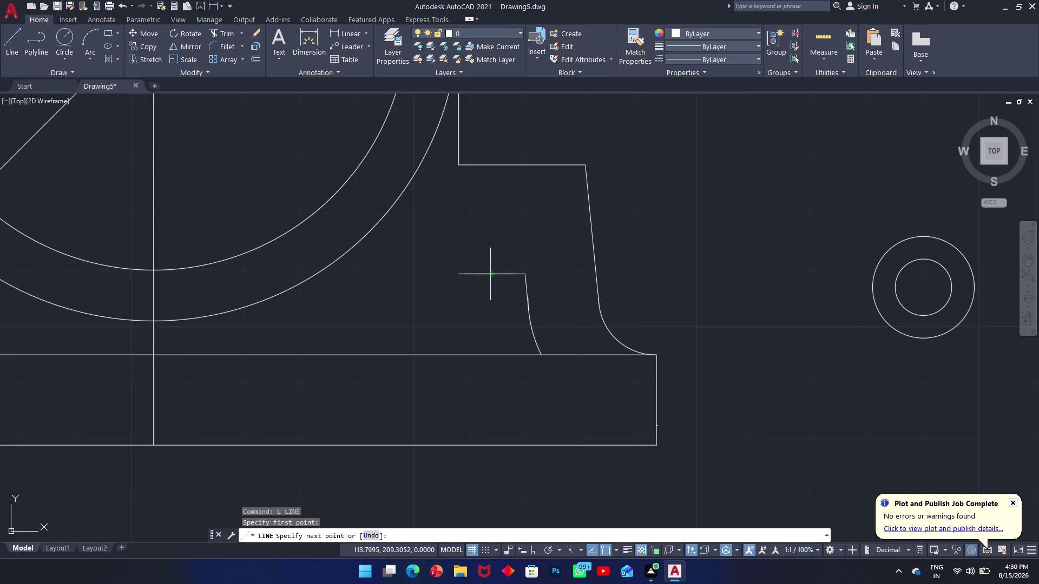
click(494, 305)
key(Escape)
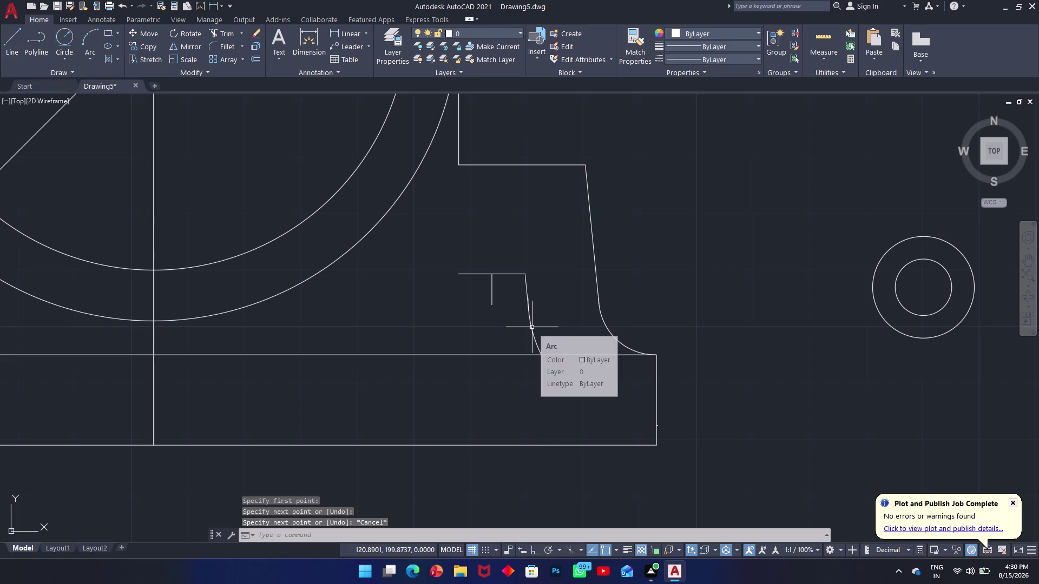
text(f)
key(space)
Abandon a first fillet attempt on the ledge corner and restart Fillet.
click(527, 290)
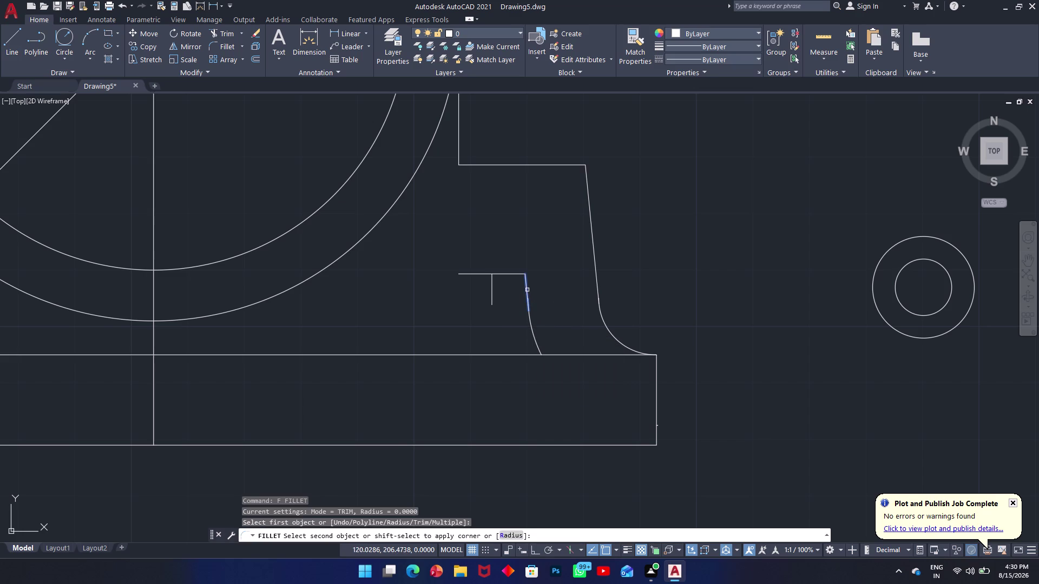
click(517, 277)
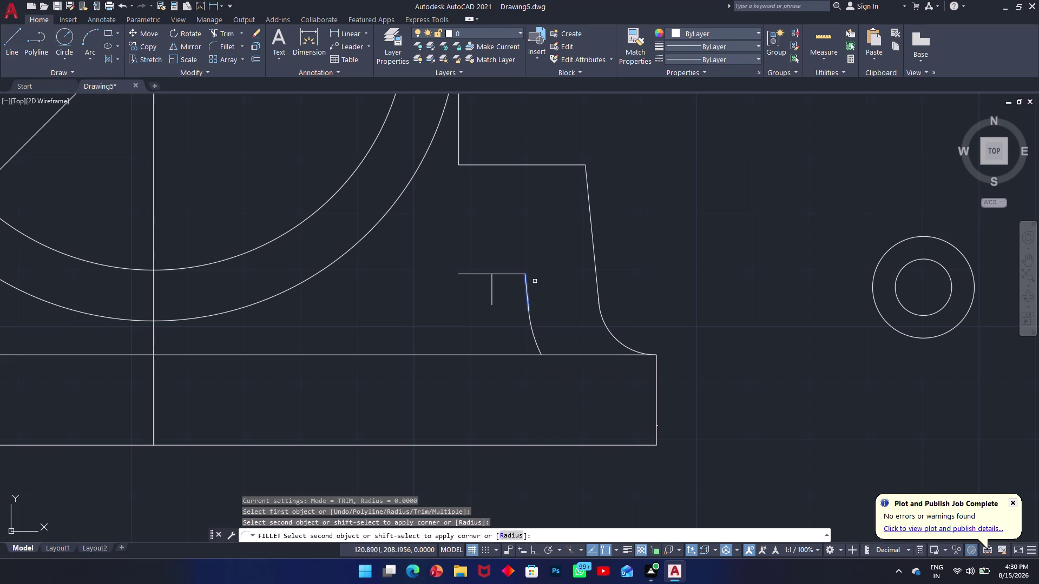
key(Escape)
text(f)
key(space)
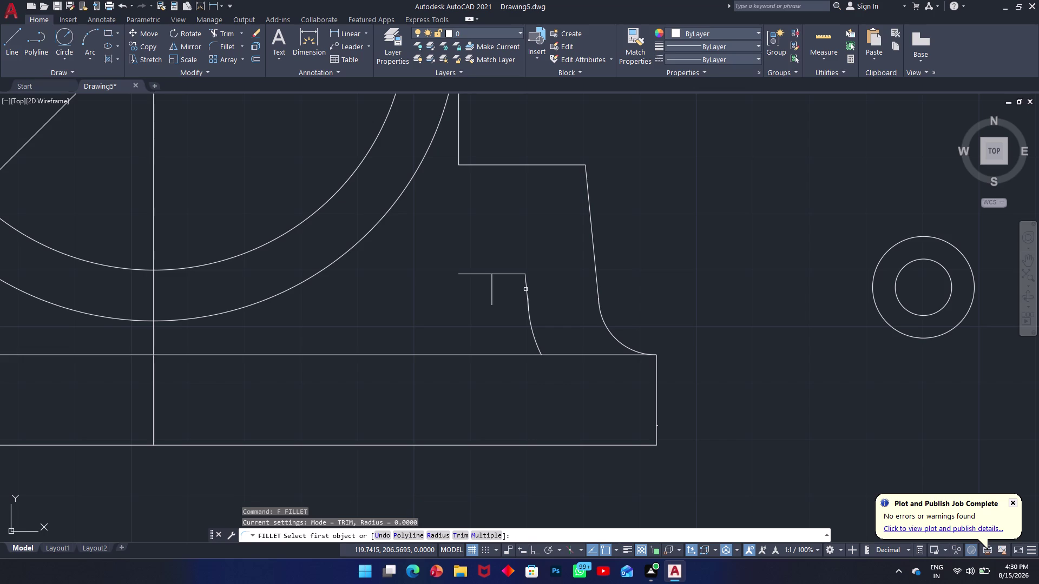
key(4)
key(BackSpace)
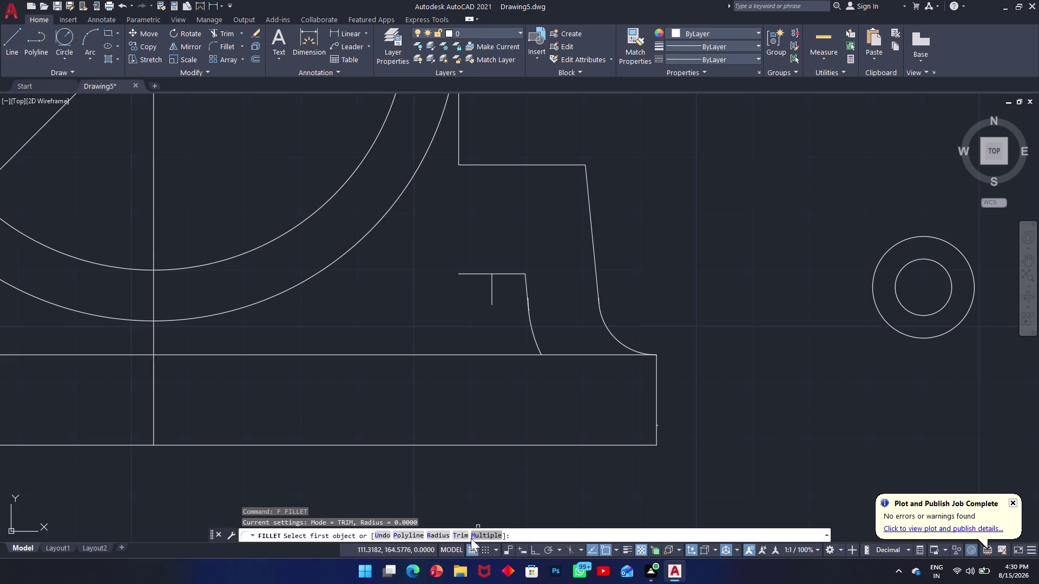
Fillet the ledge line and the curved side with radius 4.
click(447, 535)
text(4)
key(space)
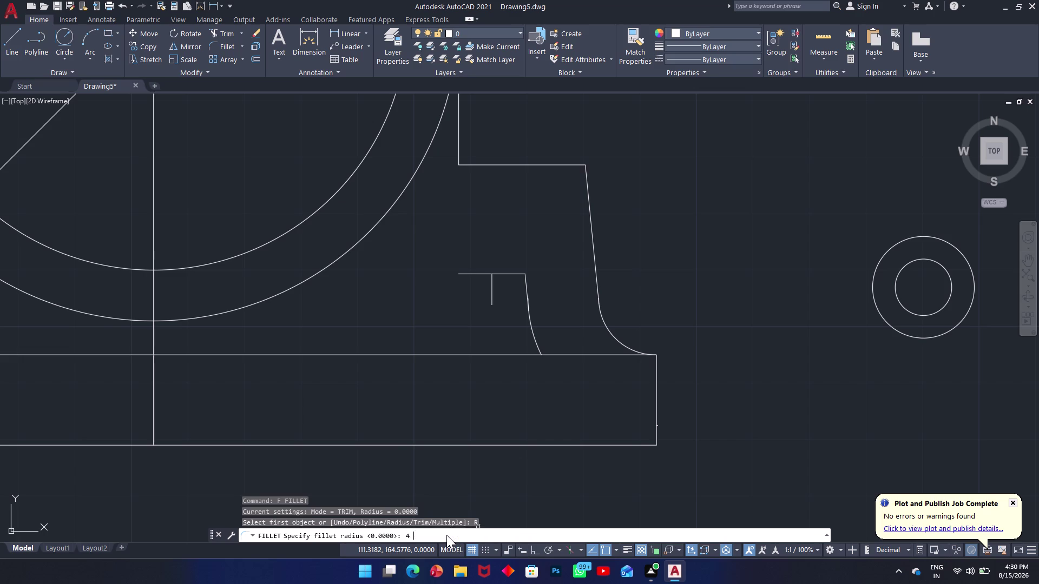
click(516, 275)
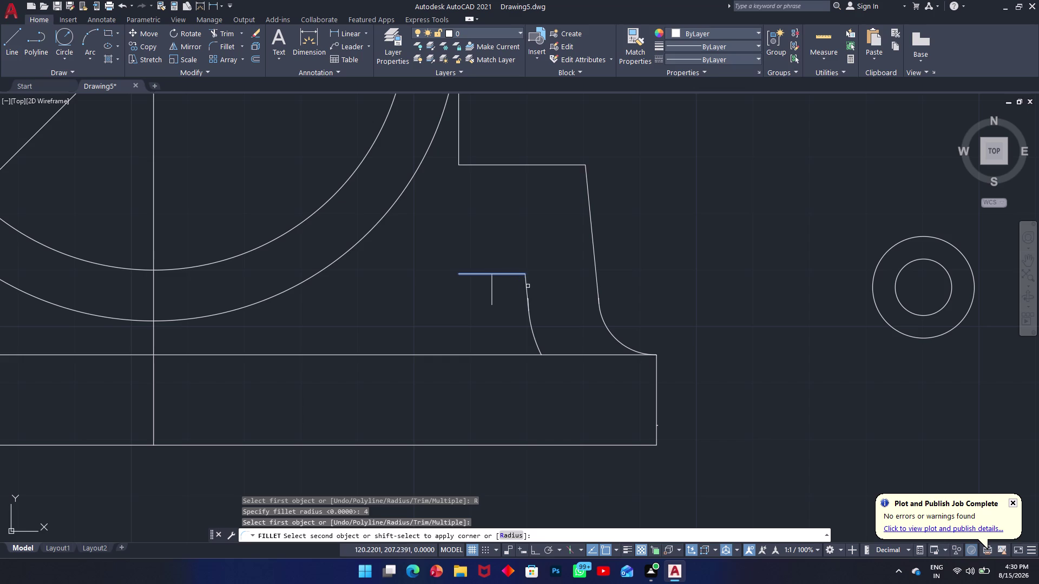
click(526, 290)
key(Escape)
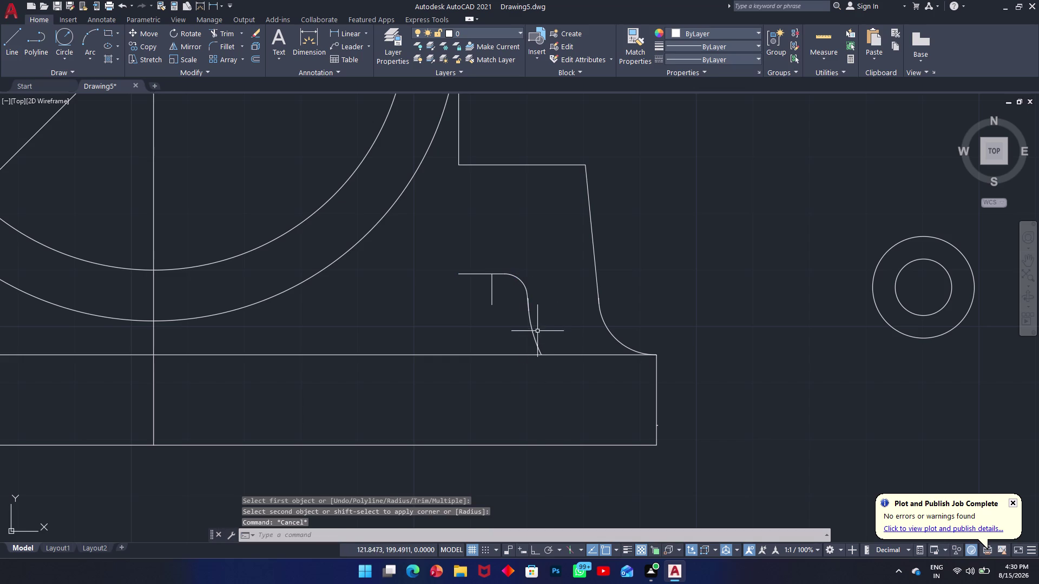
click(534, 339)
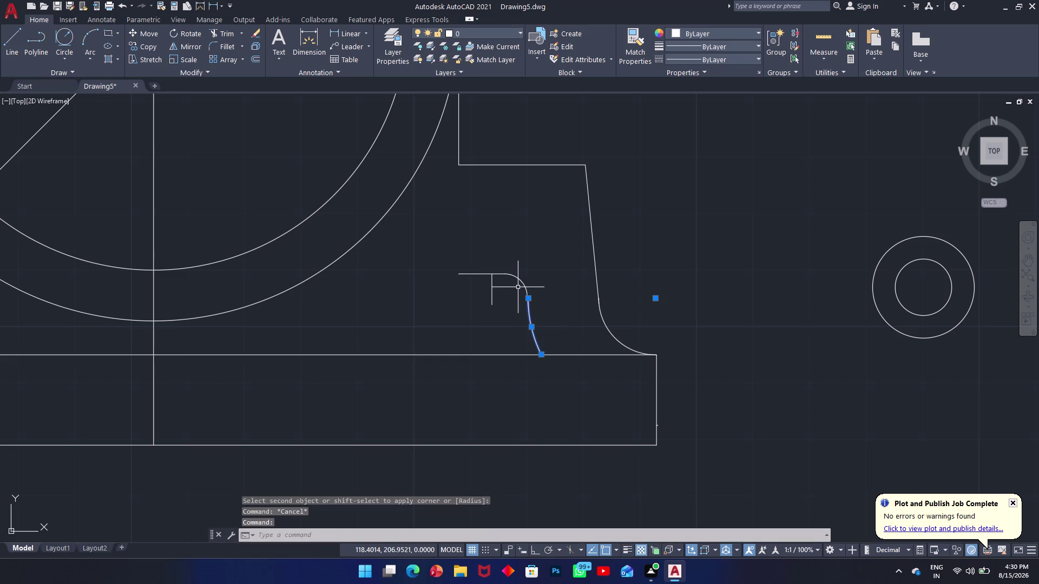
Select the fillet curves and try mirroring them about the vertical line, then cancel.
click(519, 286)
click(509, 271)
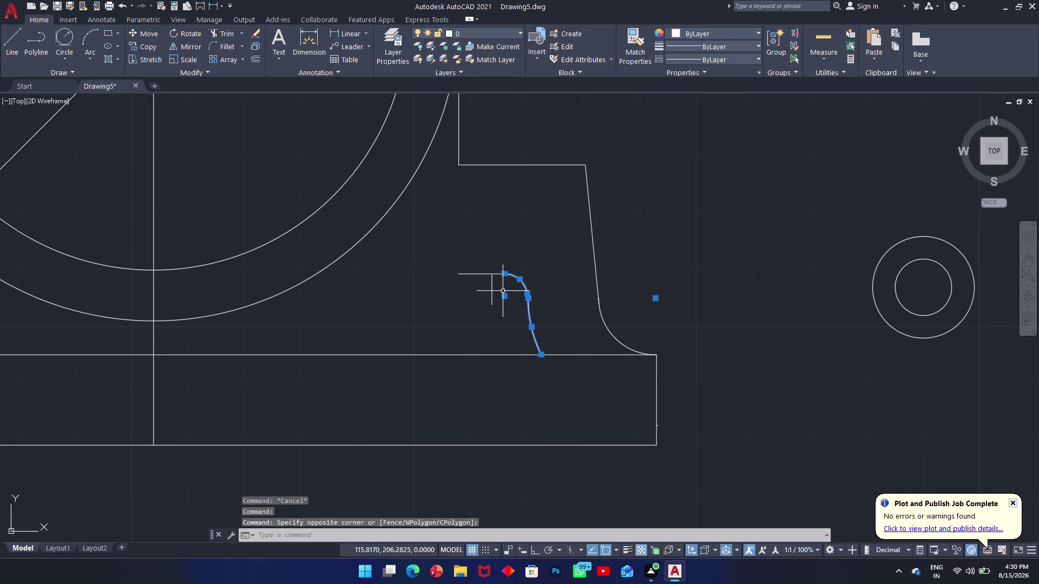
scroll(up, 3)
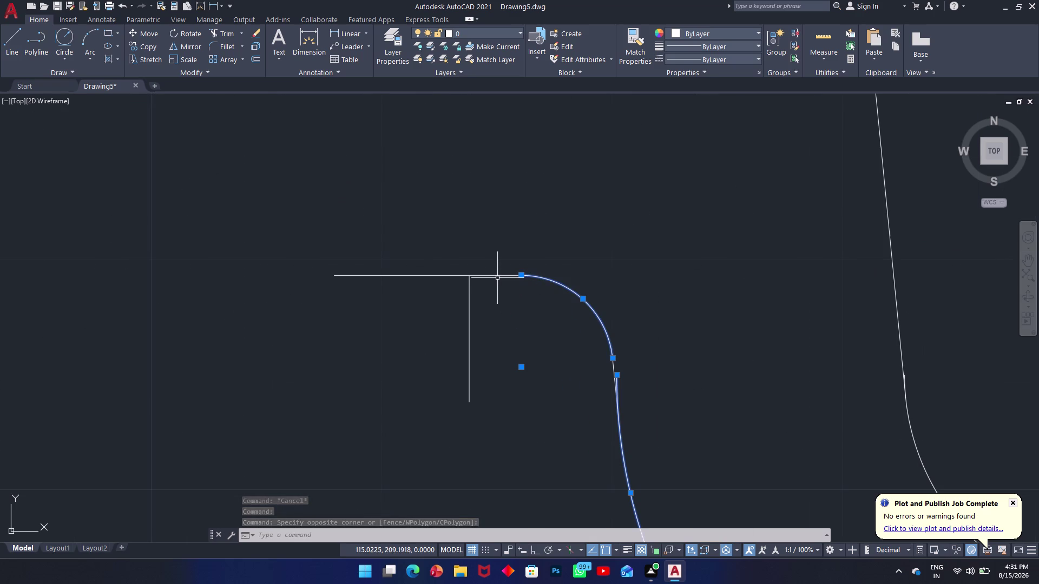
key(m)
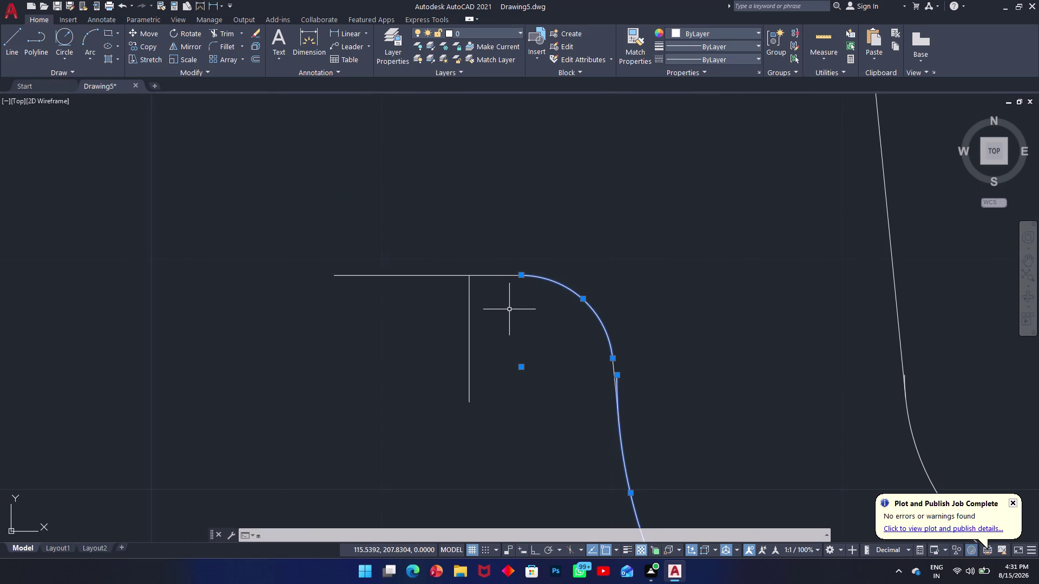
text(i)
key(space)
click(464, 296)
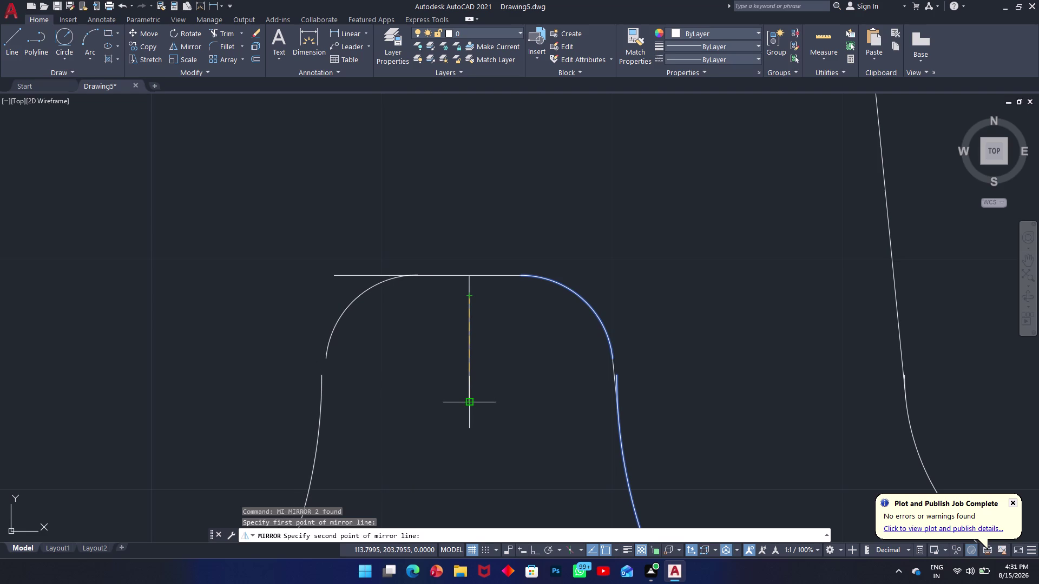
click(469, 405)
key(Escape)
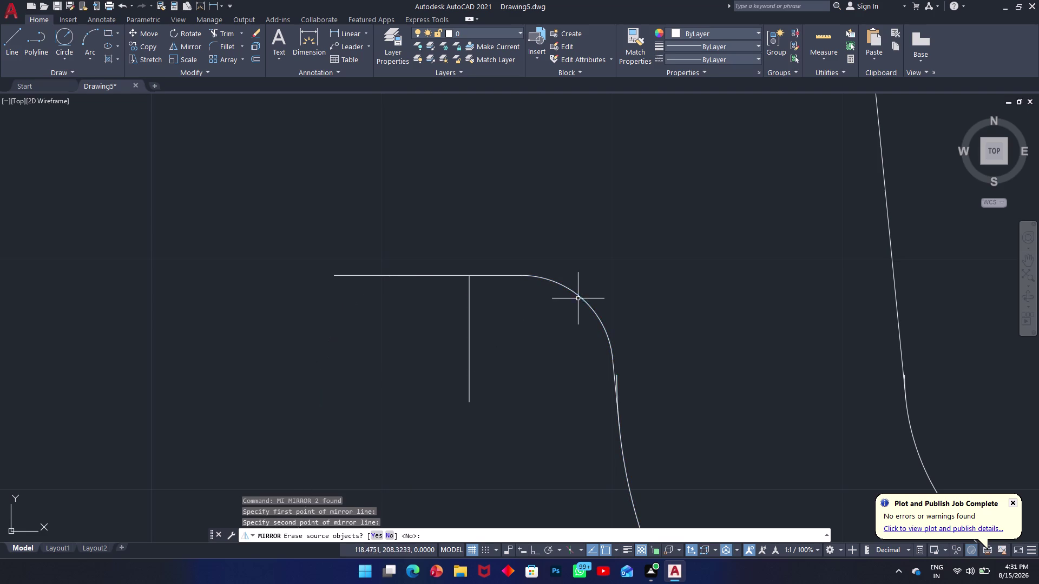
Trim the small leftover stub beside the filleted curve.
scroll(up, 3)
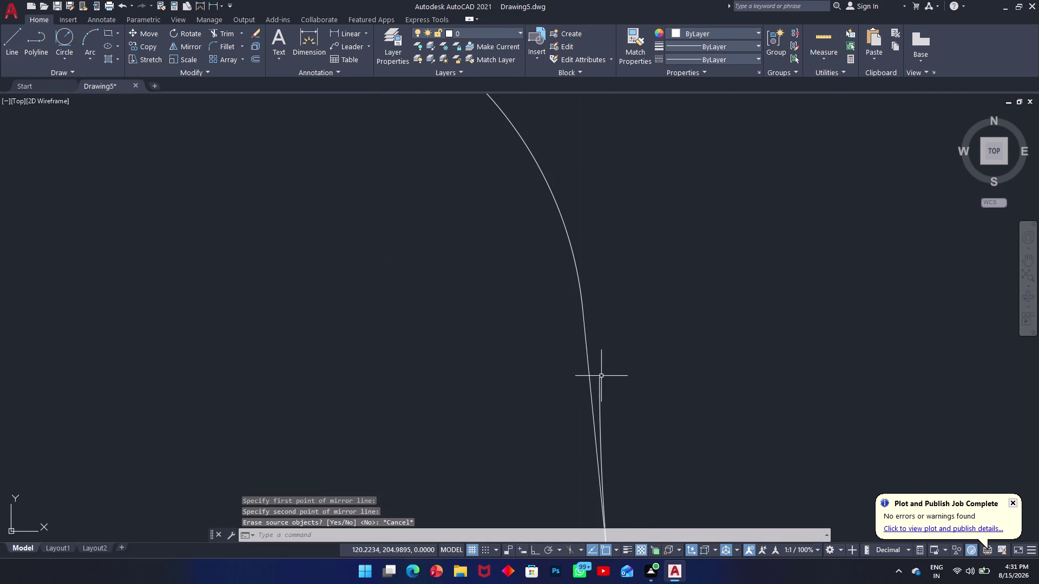
text(tr)
key(space)
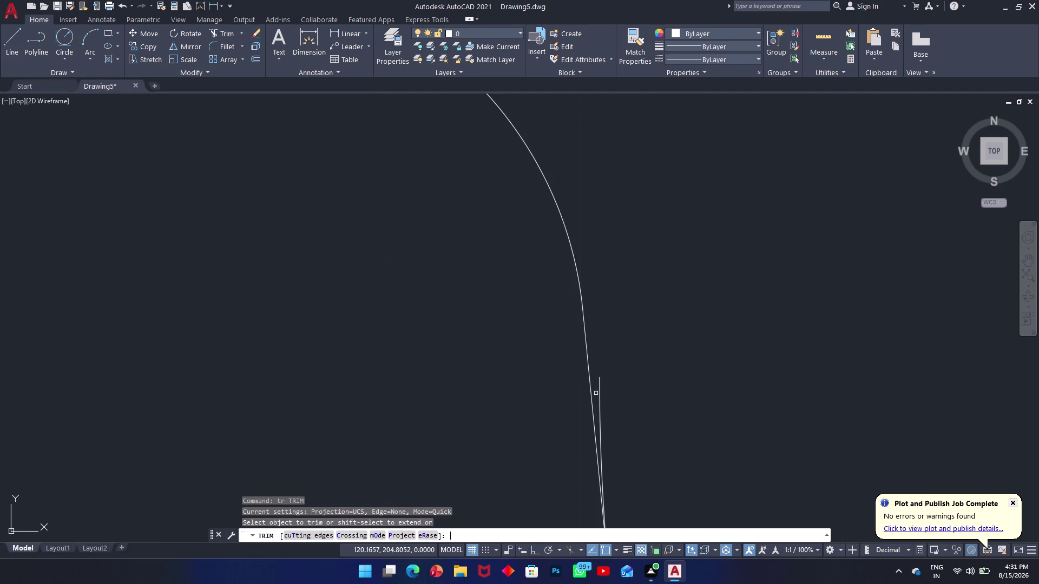
click(597, 396)
click(607, 406)
scroll(up, 3)
scroll(down, 3)
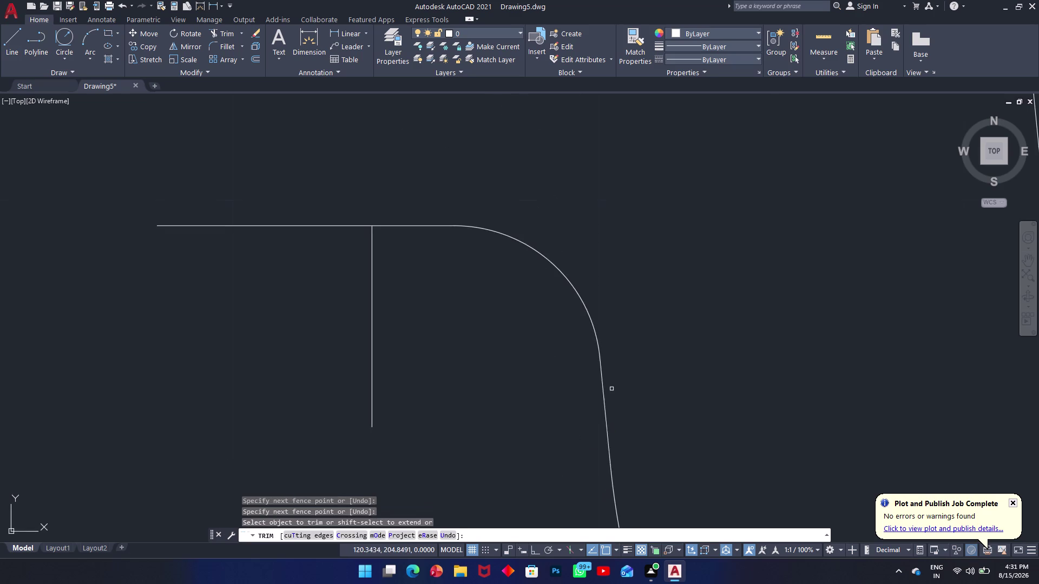
scroll(down, 3)
scroll(down, 3)
scroll(up, 3)
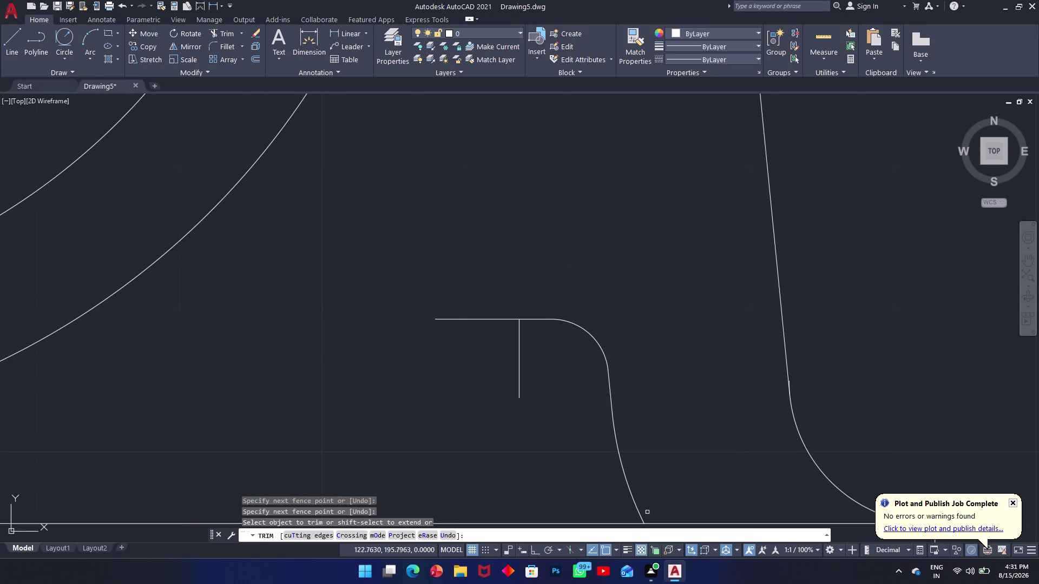
key(Escape)
text(mi)
key(space)
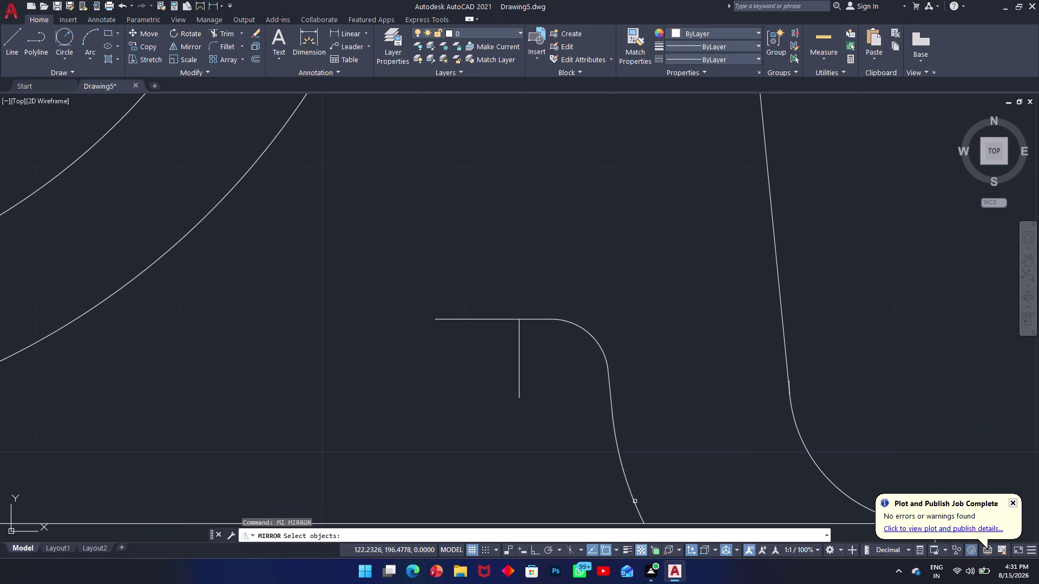
Select the corner curves, ledge and centre line for a mirror attempt, then cancel it.
click(631, 500)
click(612, 403)
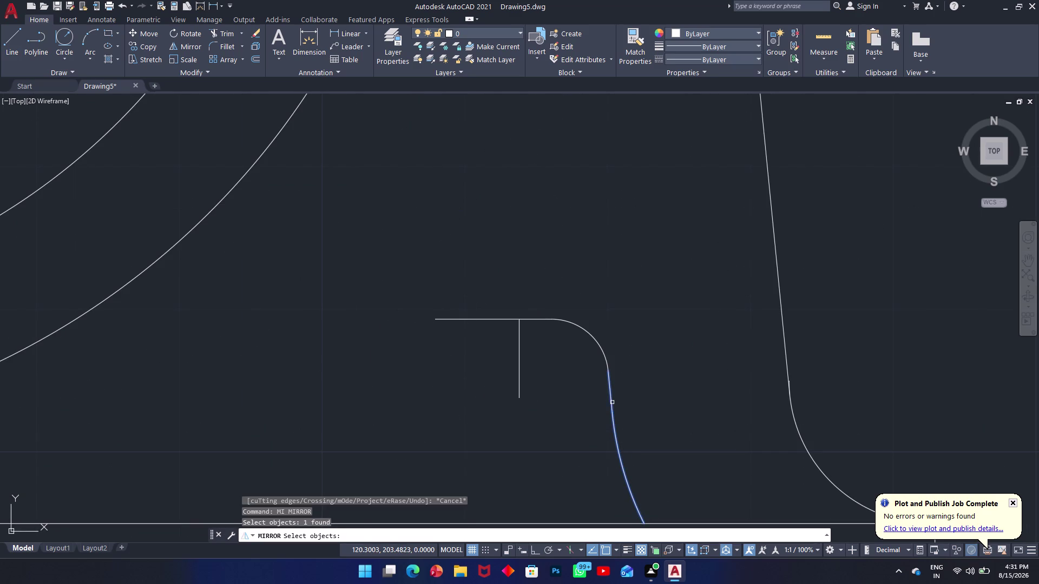
click(598, 345)
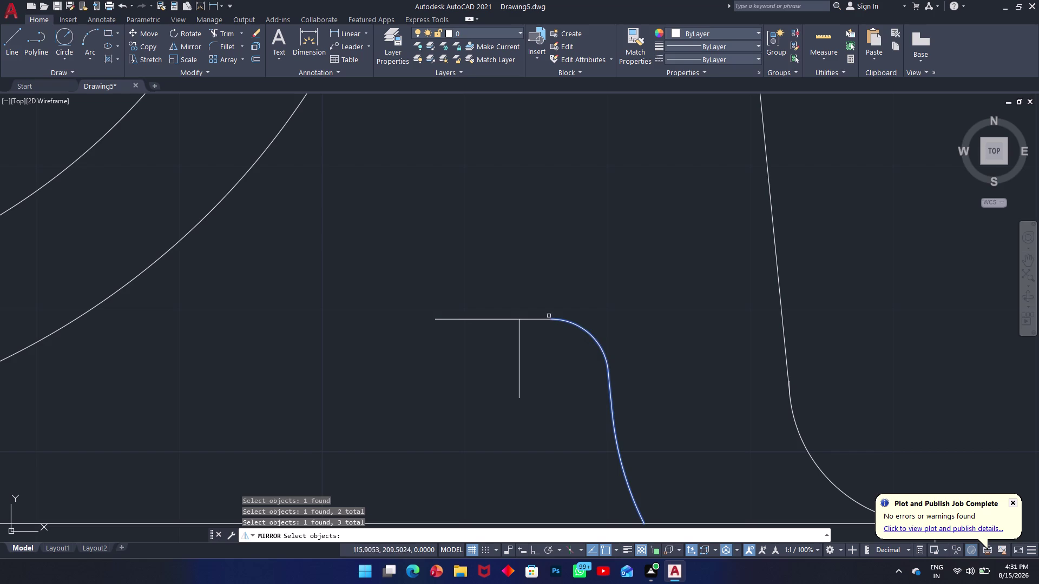
click(542, 321)
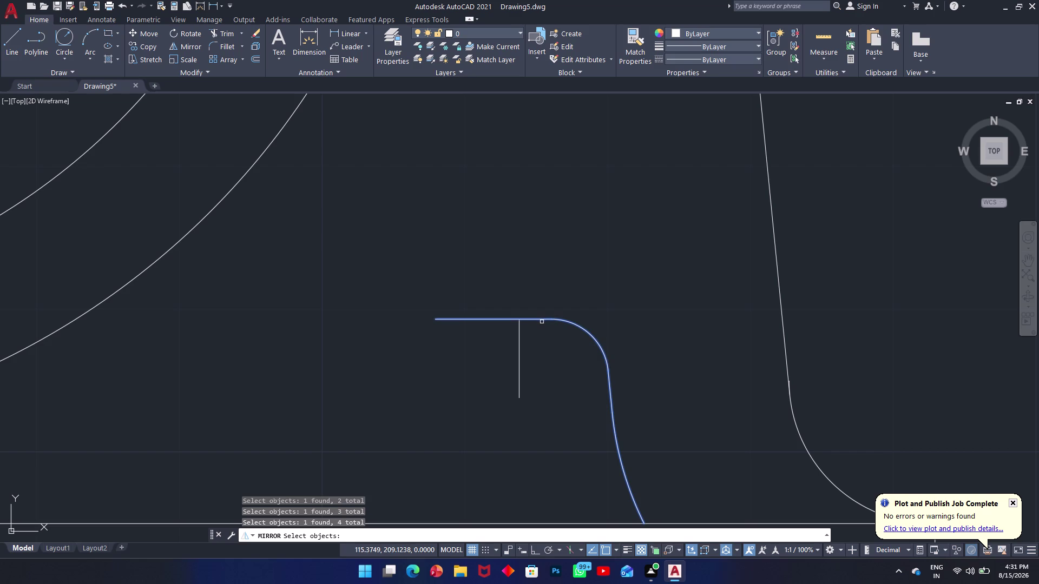
text(mi)
key(space)
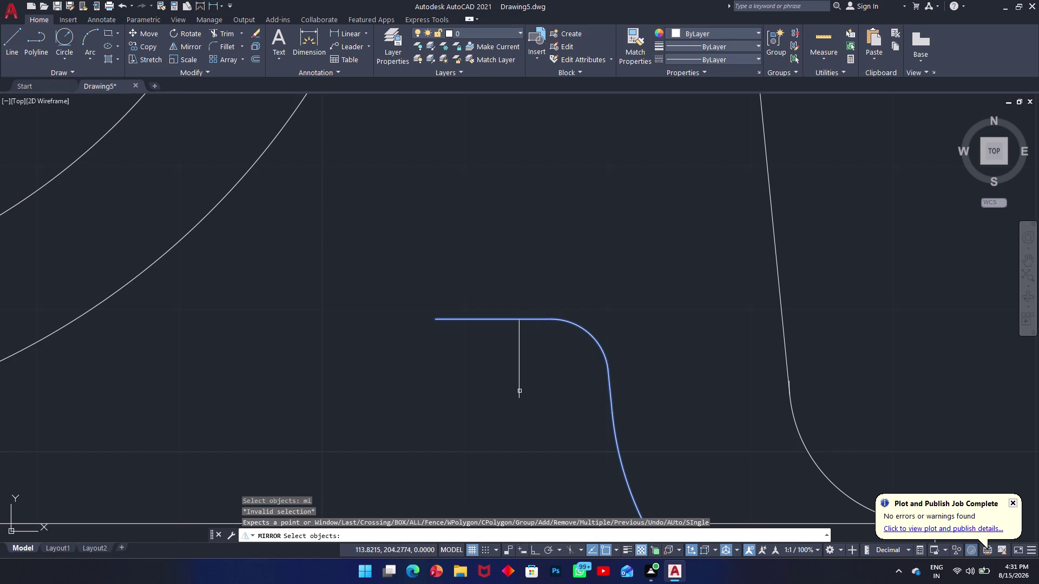
click(519, 392)
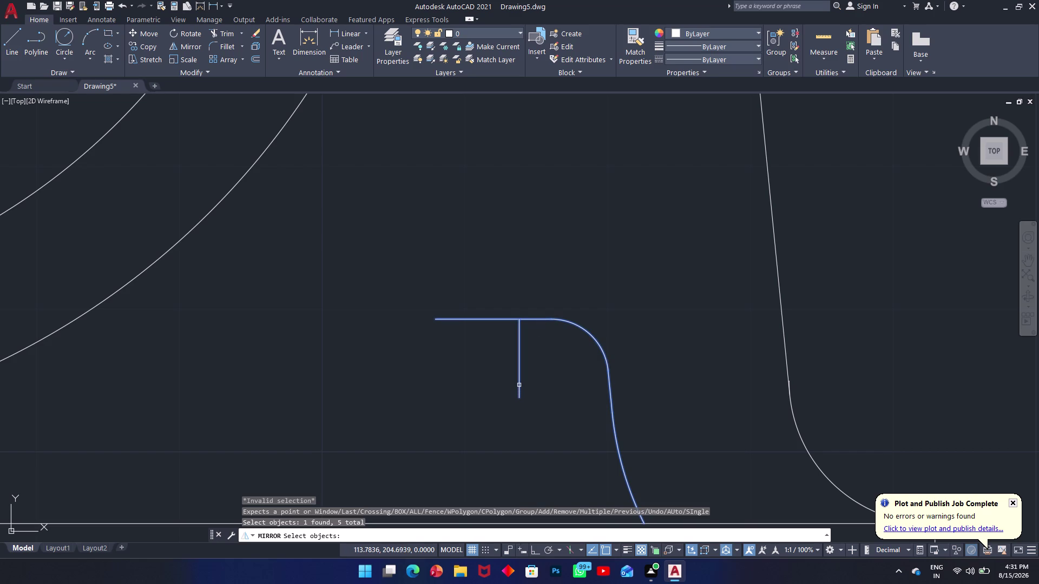
key(space)
click(520, 388)
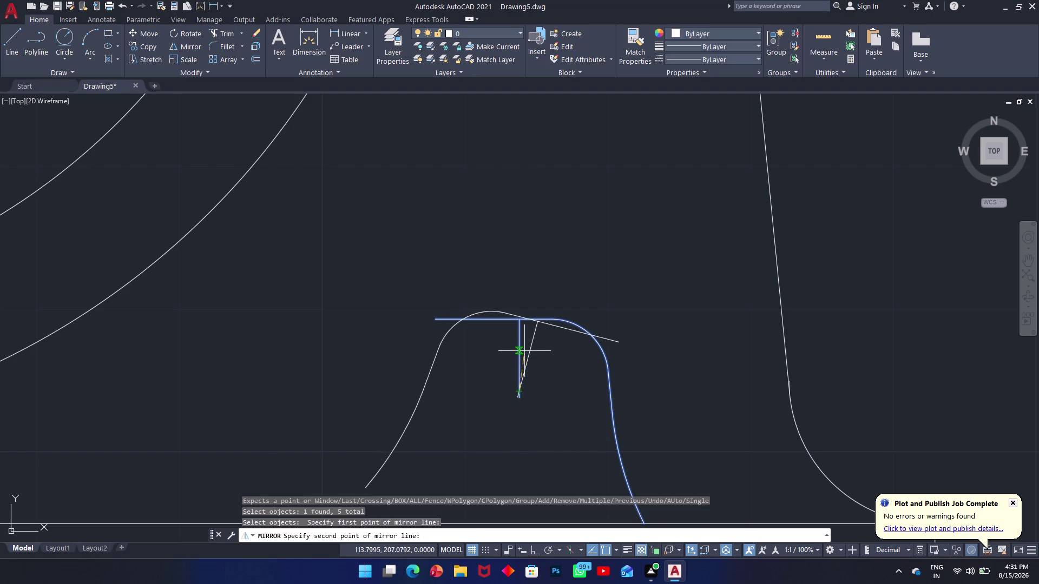
click(518, 321)
key(Escape)
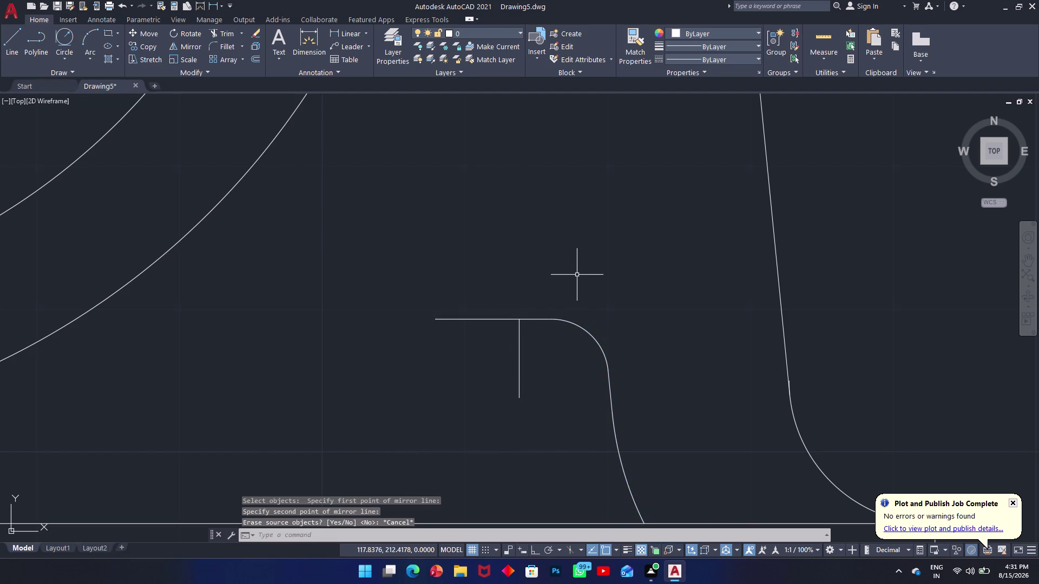
Select the corner arcs, long side curve and top flat line to mirror.
key(m)
key(i)
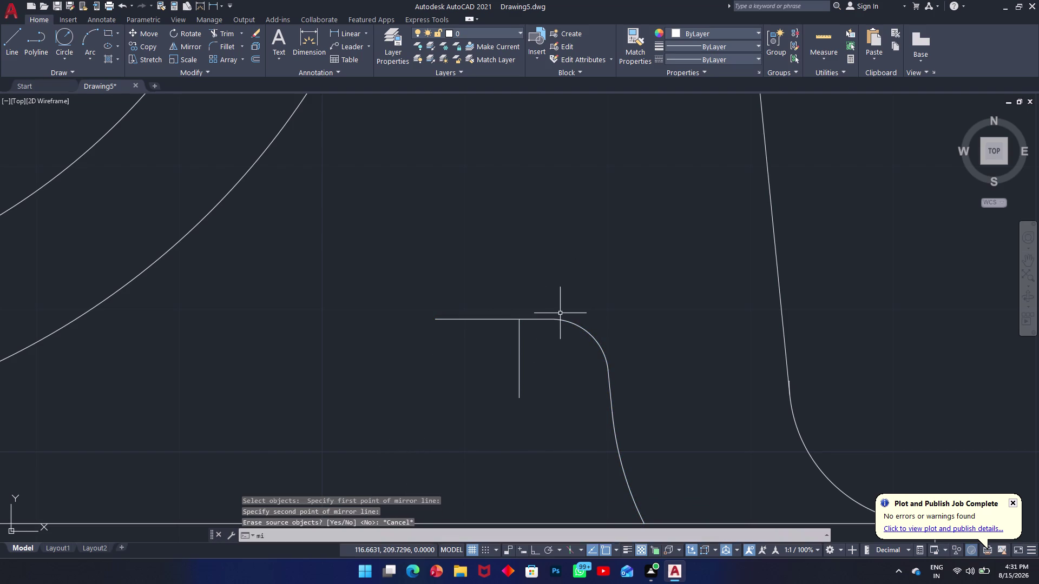
key(space)
click(639, 327)
click(575, 398)
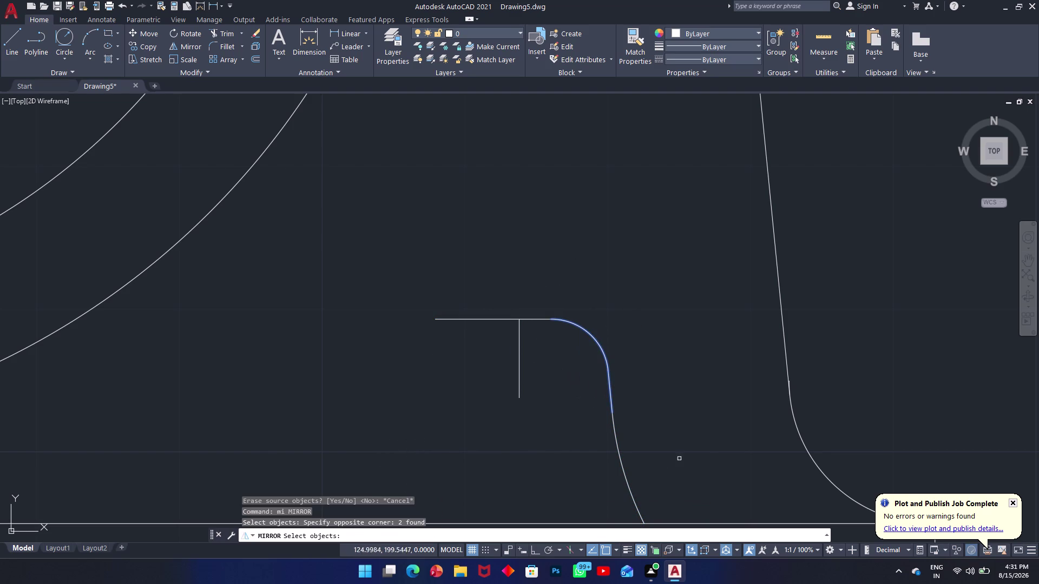
drag(683, 452, 658, 460)
click(589, 487)
scroll(up, 3)
scroll(down, 3)
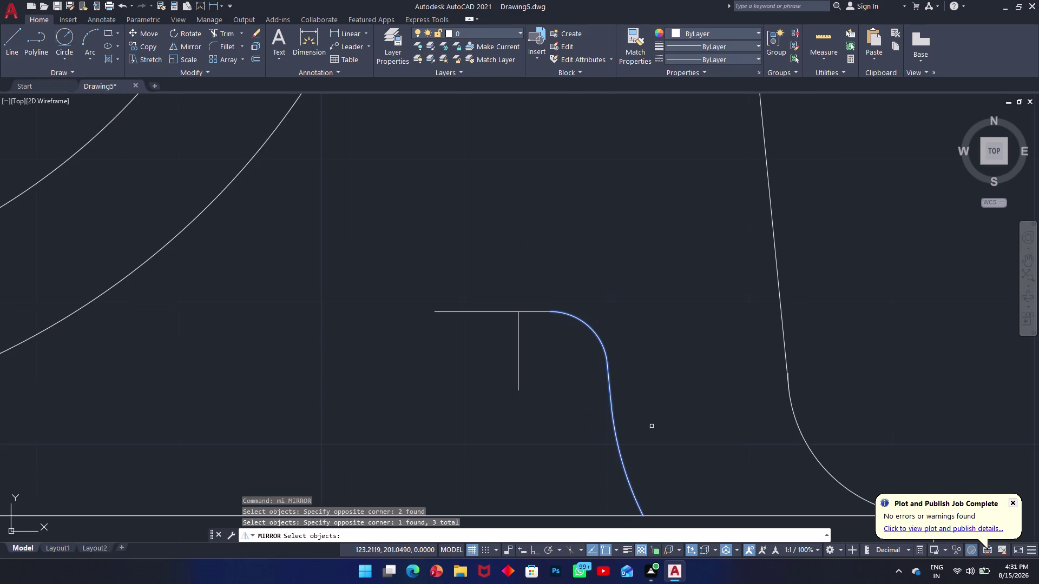
click(529, 312)
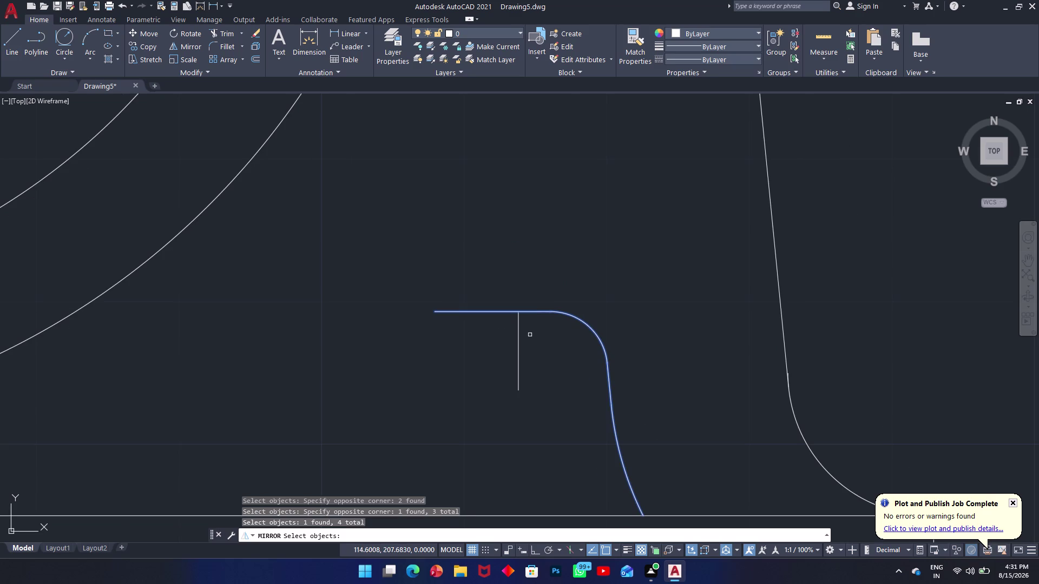
key(space)
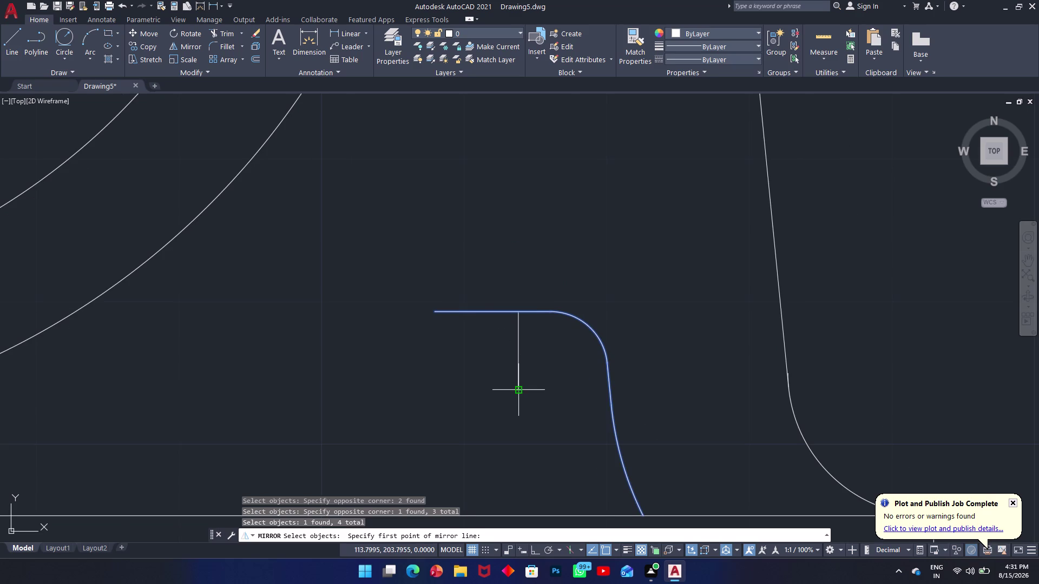
Mirror the selection across the vertical centre line, keeping the original half.
click(520, 388)
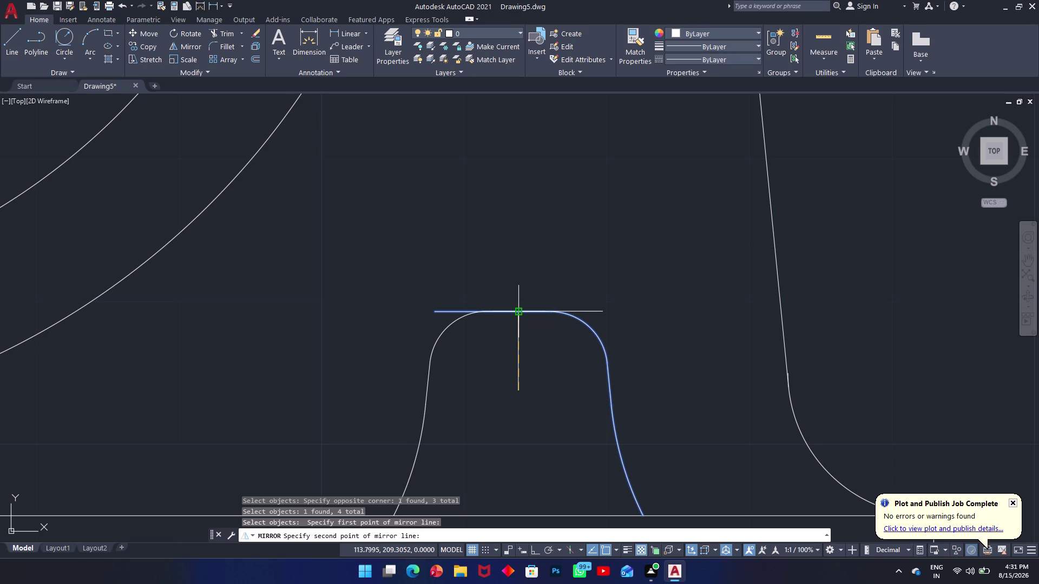
click(519, 313)
key(space)
scroll(up, 3)
scroll(down, 3)
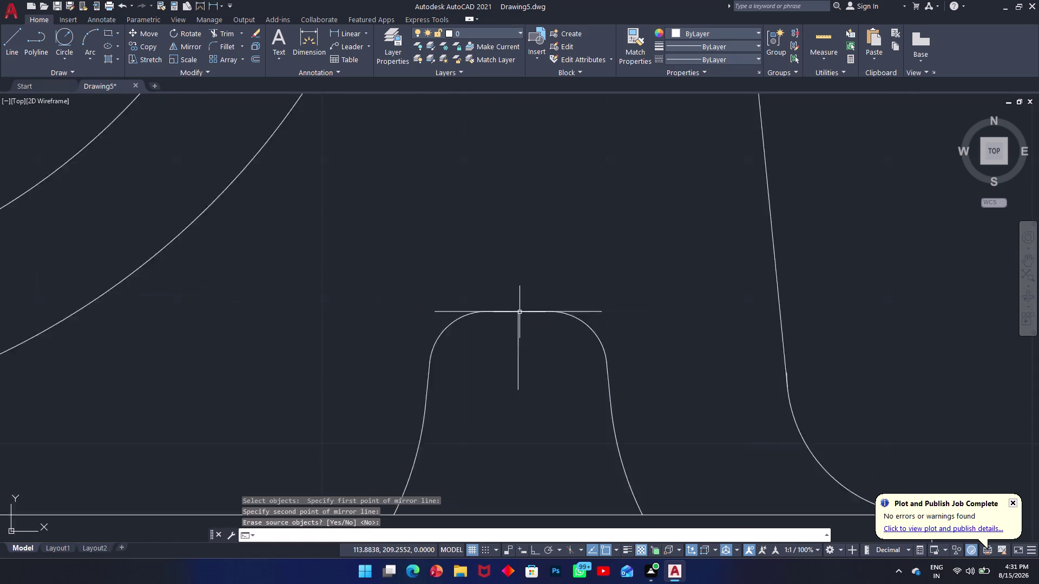
scroll(down, 3)
scroll(up, 3)
scroll(up, 3)
text(t)
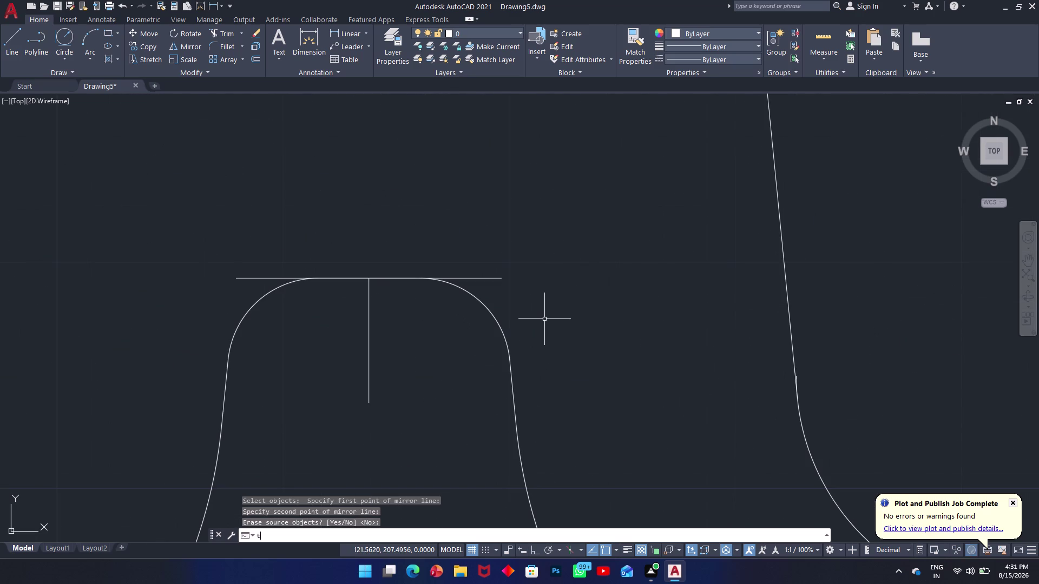
text(r)
key(space)
Trim both top-line overhangs and the centre line inside the boss.
click(481, 279)
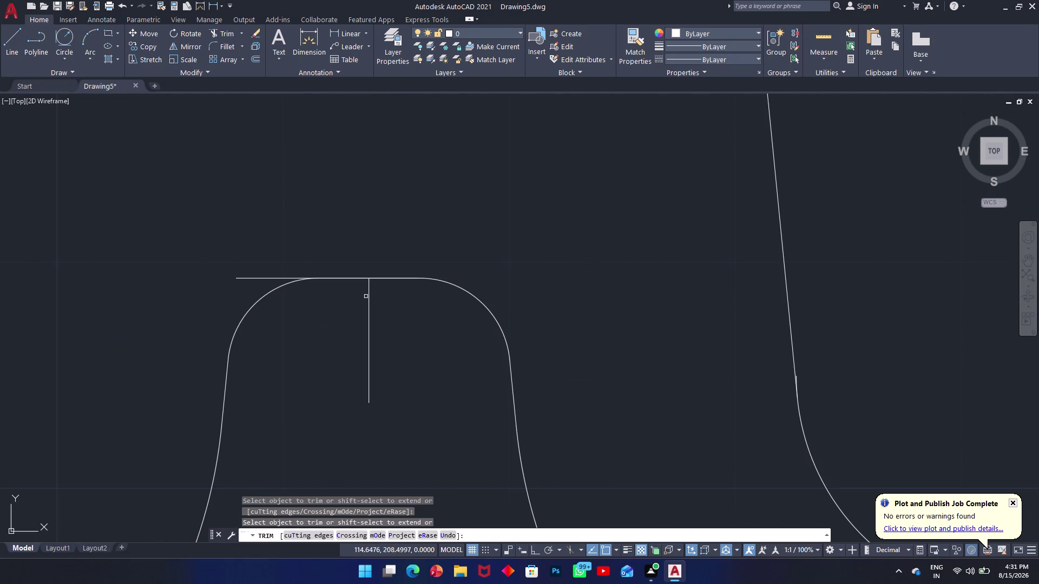
click(269, 278)
scroll(up, 3)
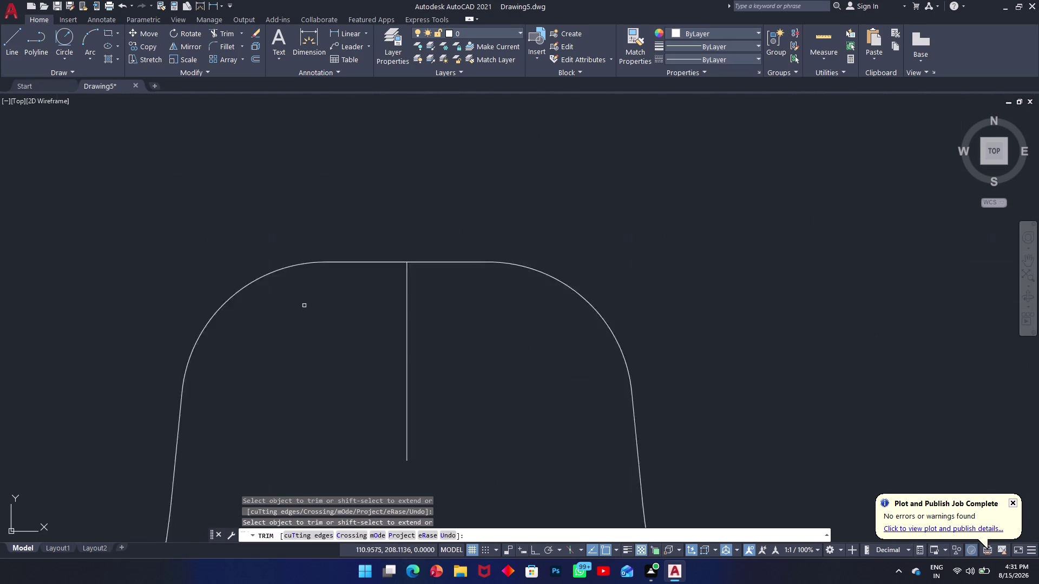
click(329, 333)
click(434, 352)
scroll(up, 3)
scroll(down, 3)
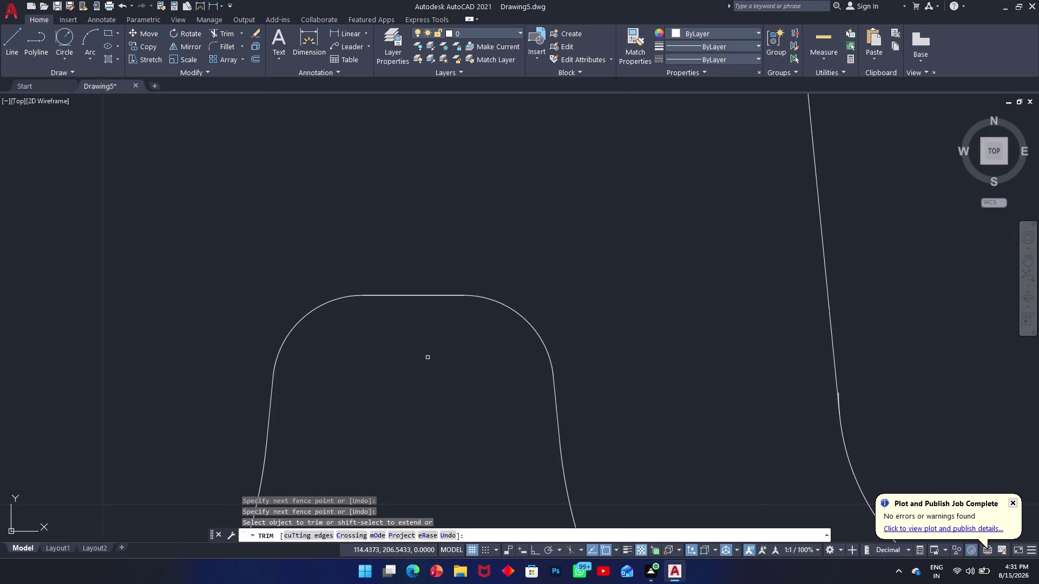
scroll(down, 3)
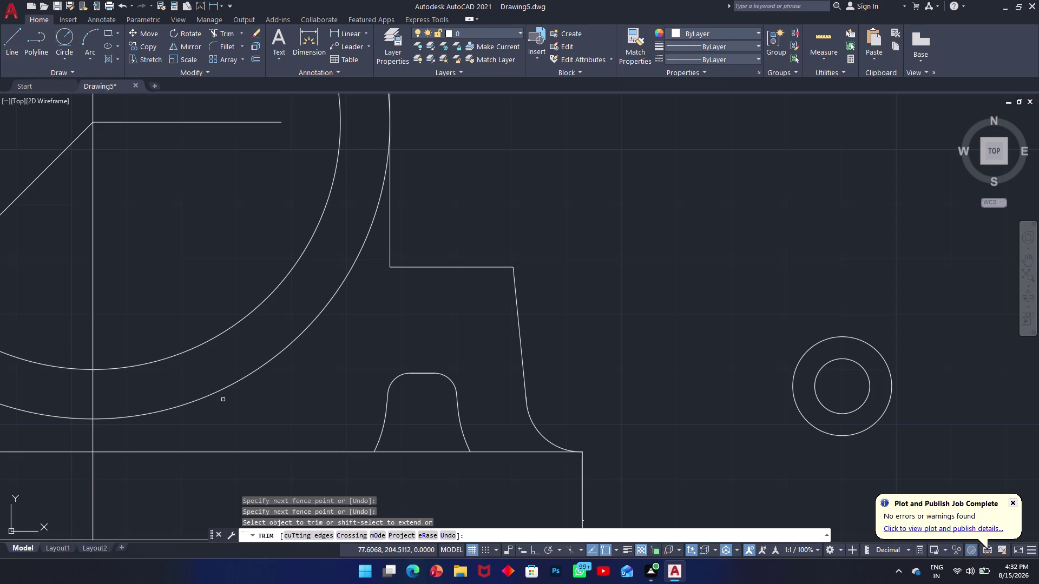
Zoom around to review the clean boss outline and end trimming.
scroll(down, 3)
scroll(up, 3)
scroll(up, 3)
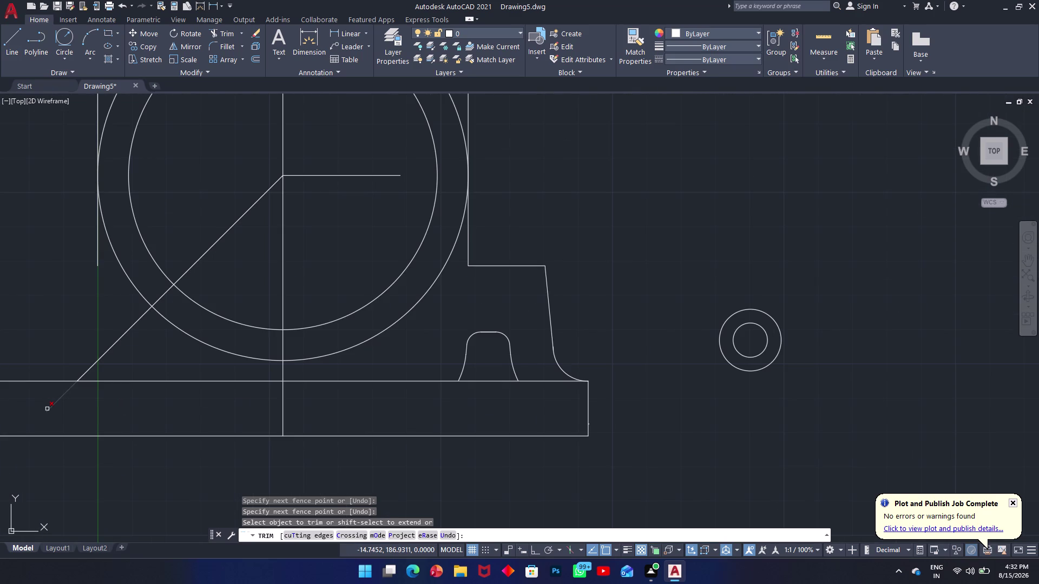
text(l)
key(space)
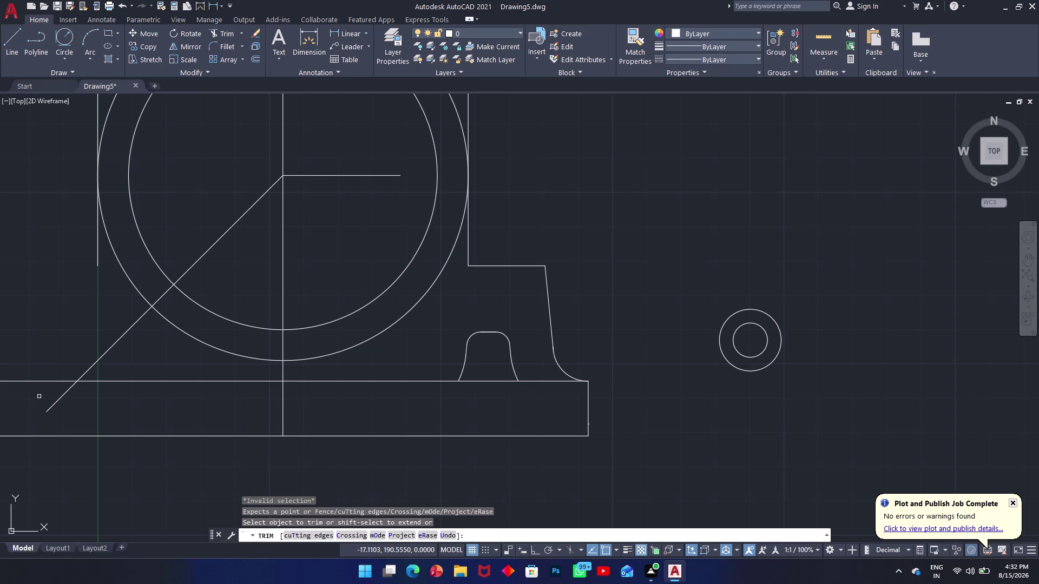
scroll(down, 3)
scroll(up, 3)
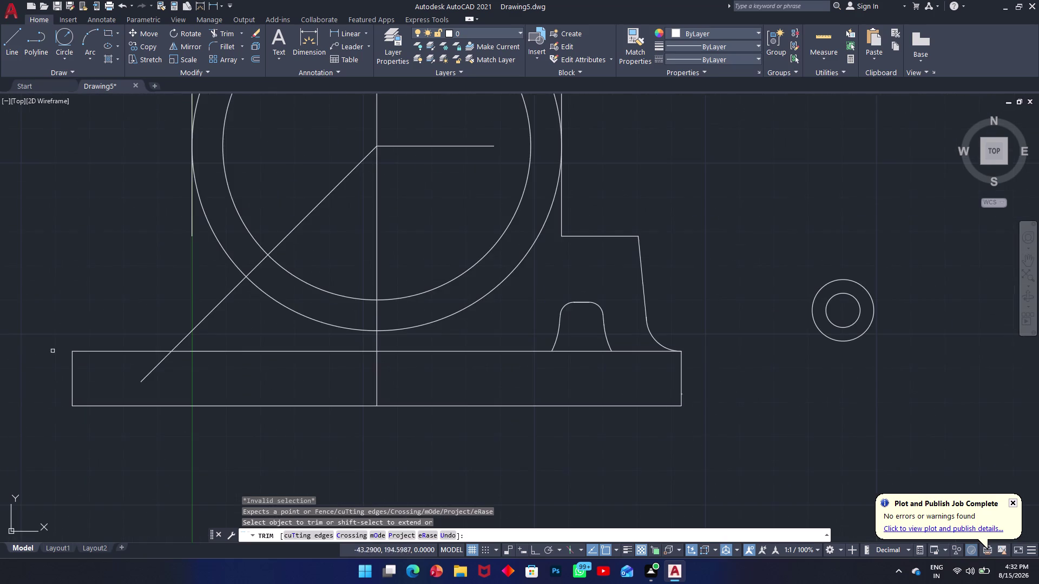
scroll(up, 3)
key(Escape)
text(l)
key(space)
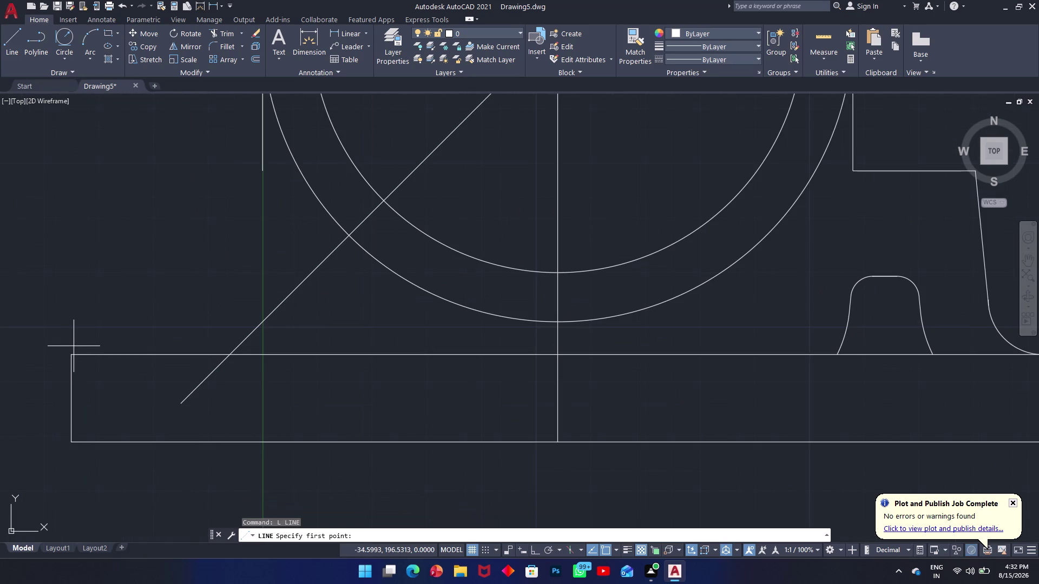
With Ortho on, draw a line 56 units along the base top, then up through the arcs.
click(73, 355)
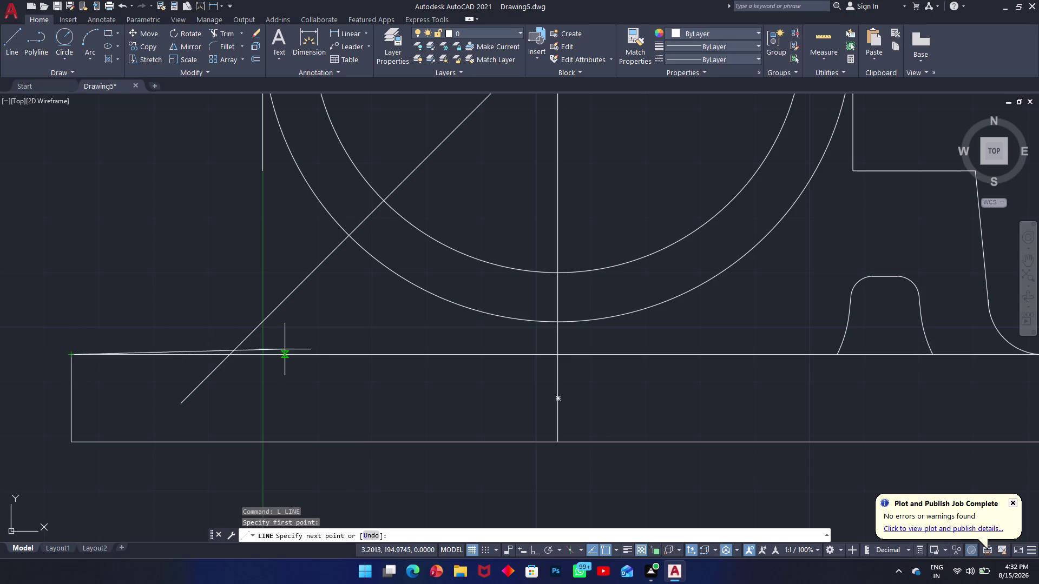
key(F8)
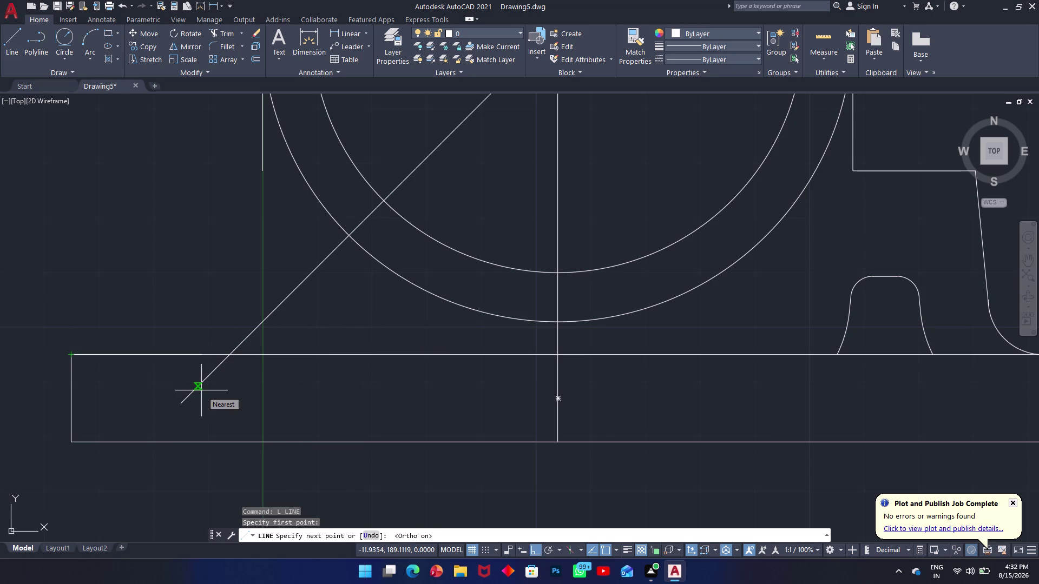
text(56)
key(Return)
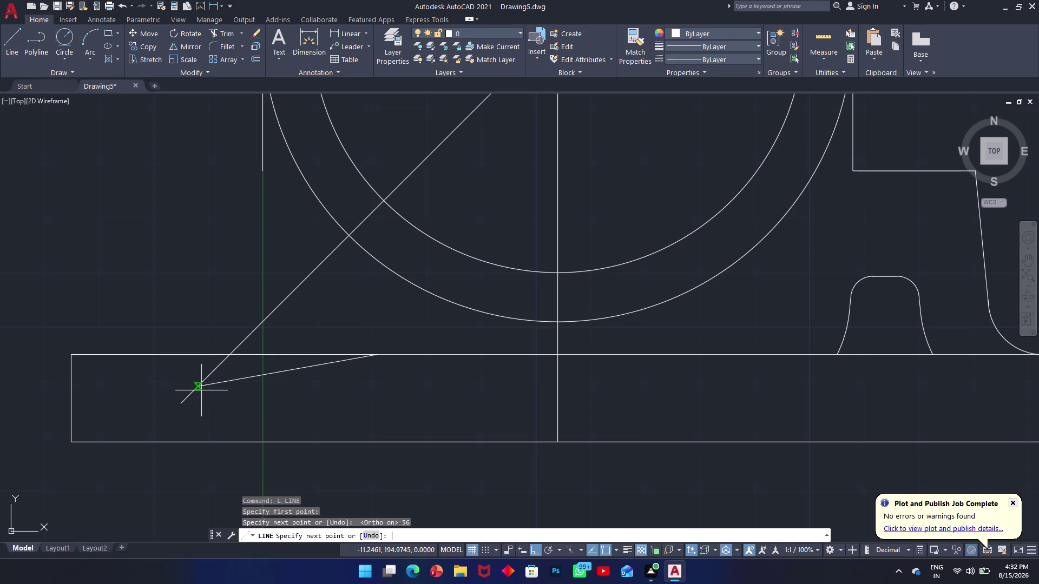
click(384, 105)
key(Escape)
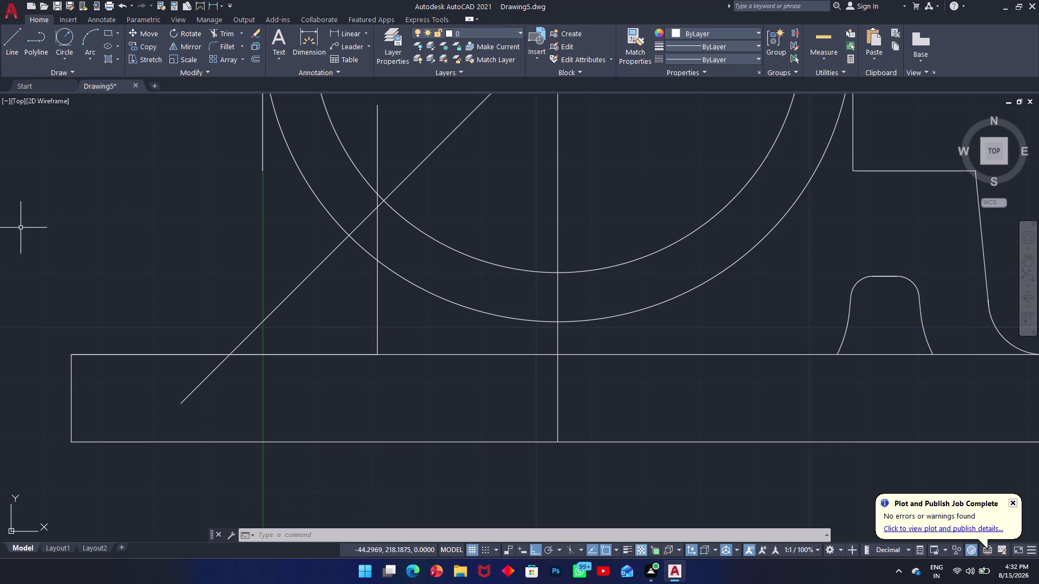
Mirror the new vertical line across the centre line, keeping the original.
click(379, 312)
key(m)
text(i)
key(space)
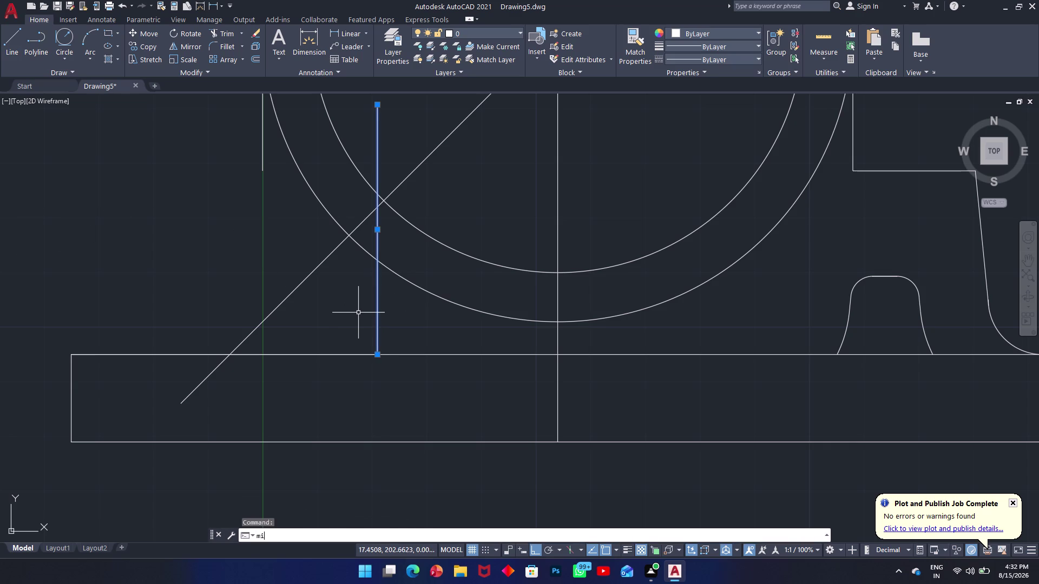
click(556, 207)
click(561, 257)
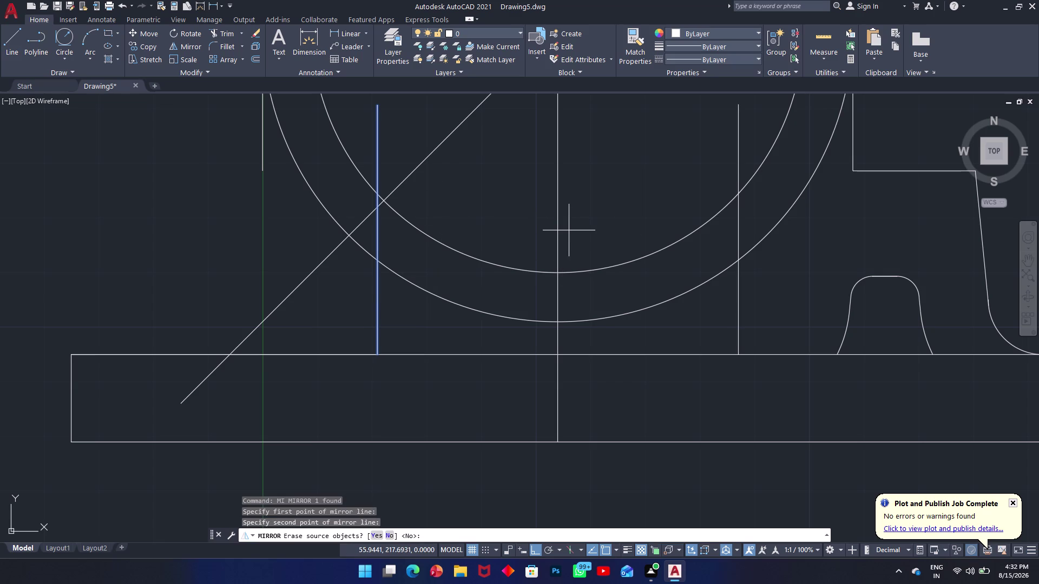
key(space)
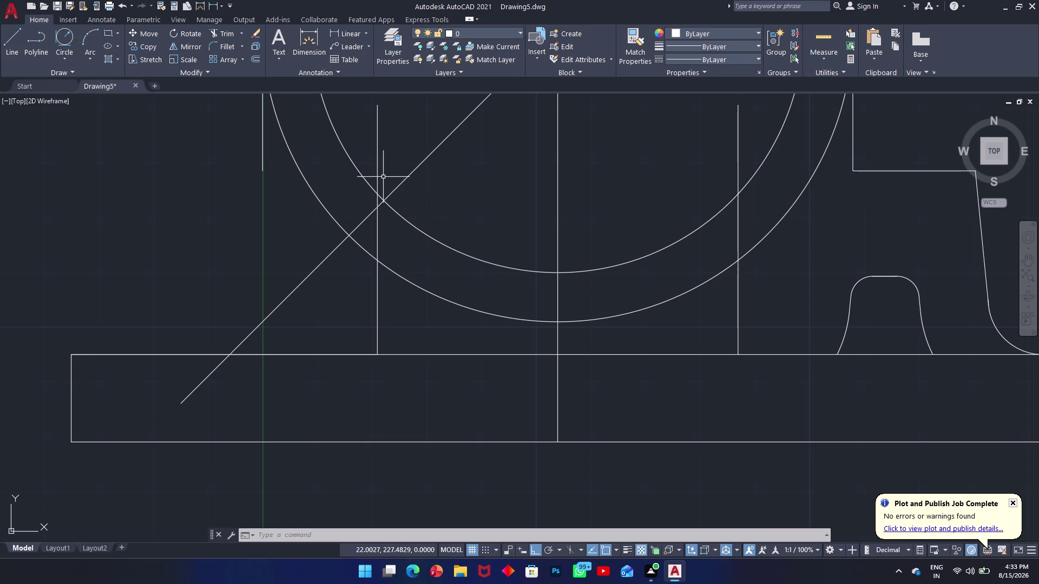
Fence-trim the left upright's top end above the arc.
text(tr)
key(space)
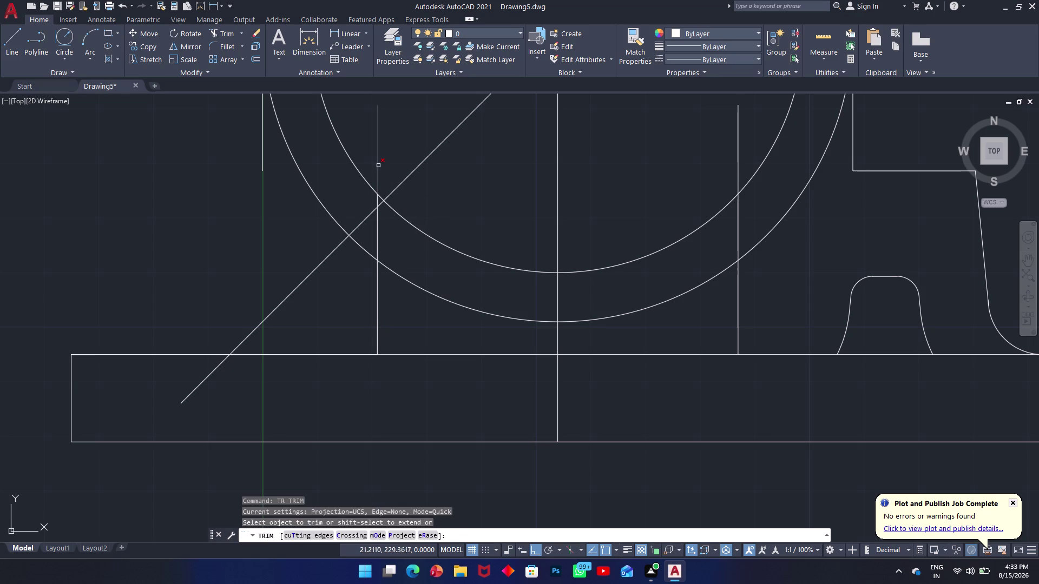
click(378, 165)
click(379, 226)
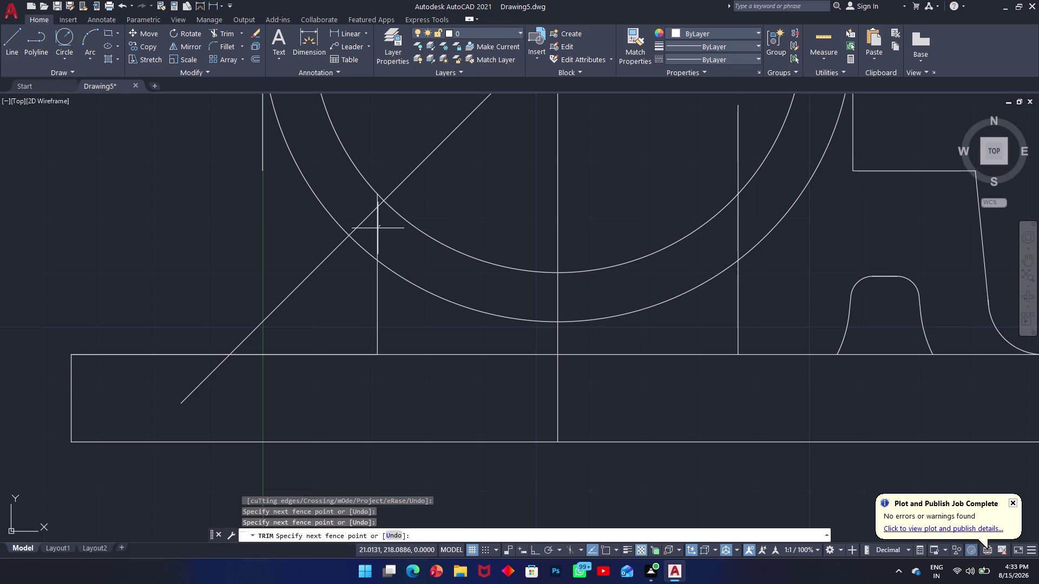
click(376, 231)
scroll(up, 3)
click(378, 202)
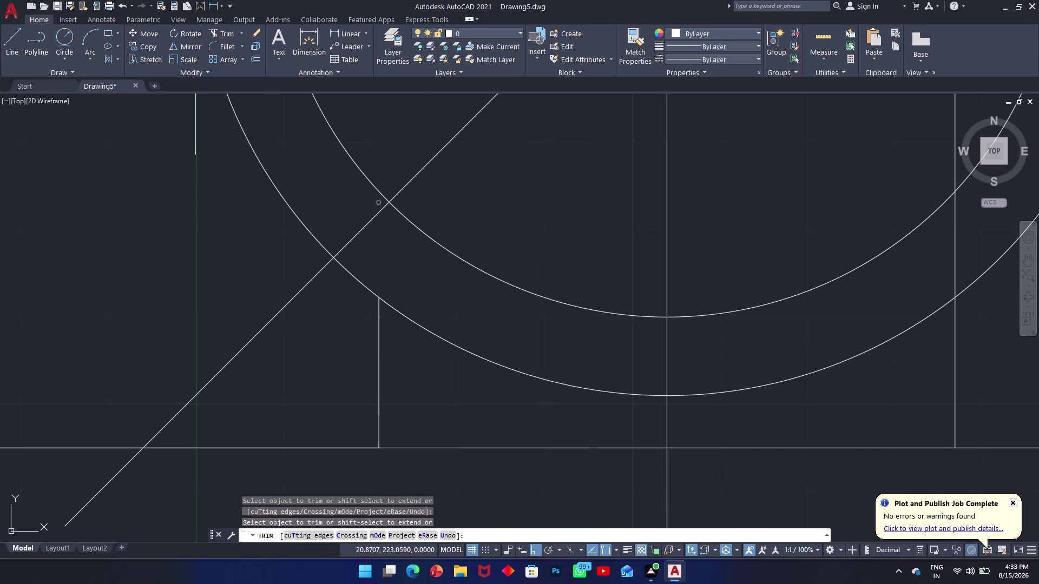
key(Escape)
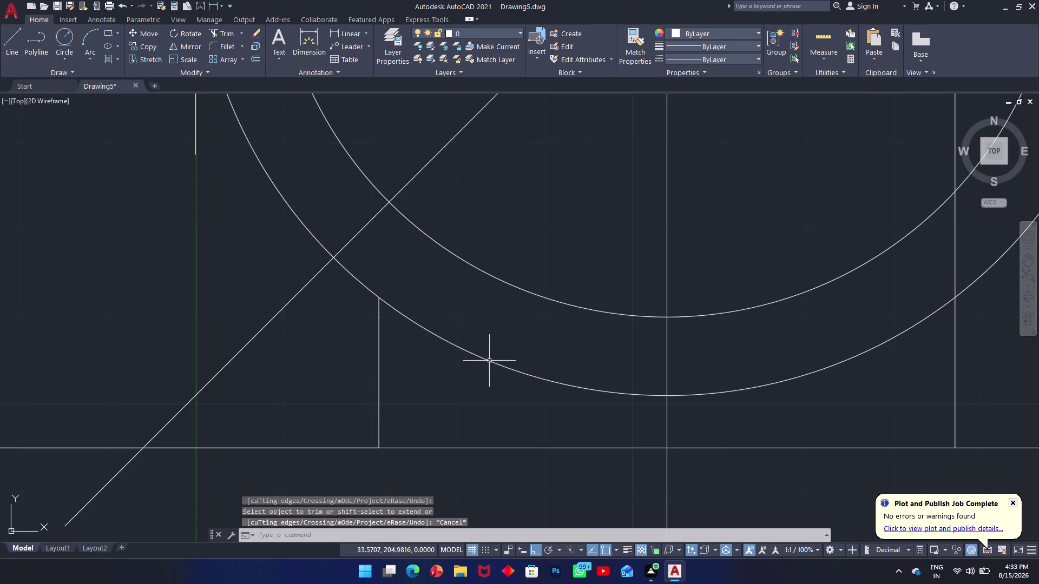
scroll(down, 3)
Fence-trim the right upright's top and the unwanted arc segments.
key(space)
click(832, 201)
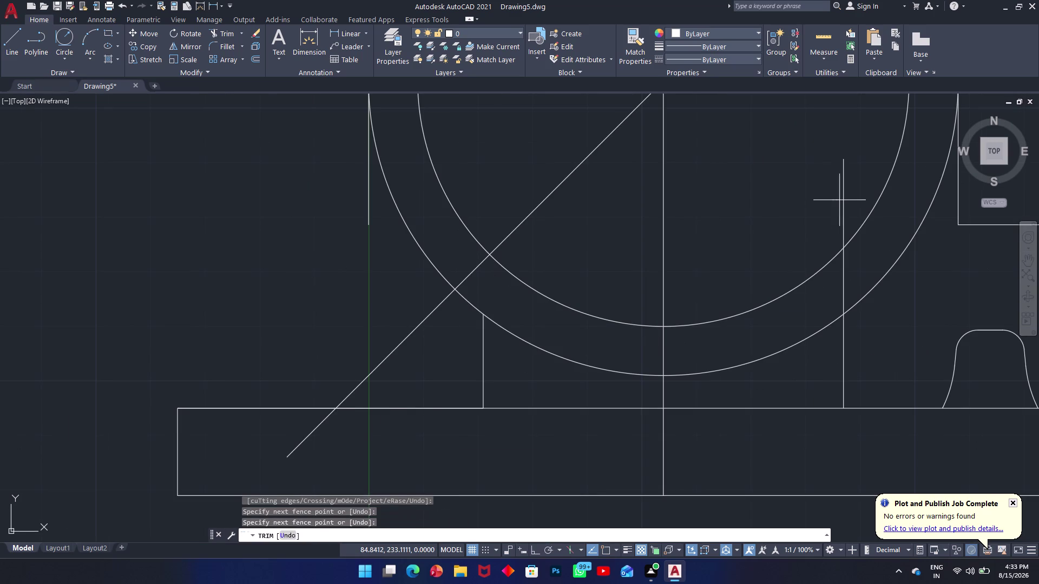
click(845, 201)
drag(847, 282, 841, 282)
click(834, 286)
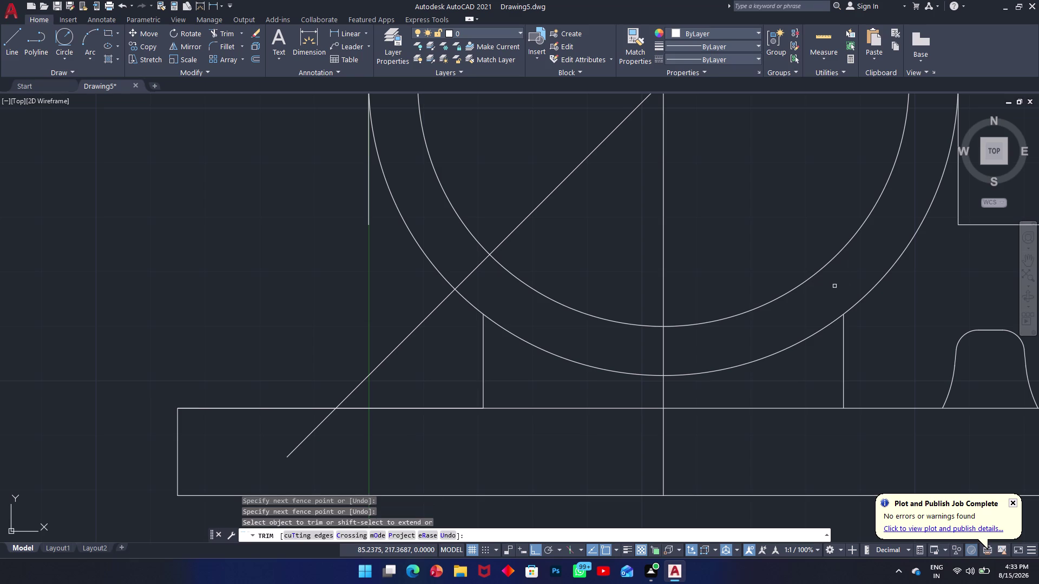
click(766, 360)
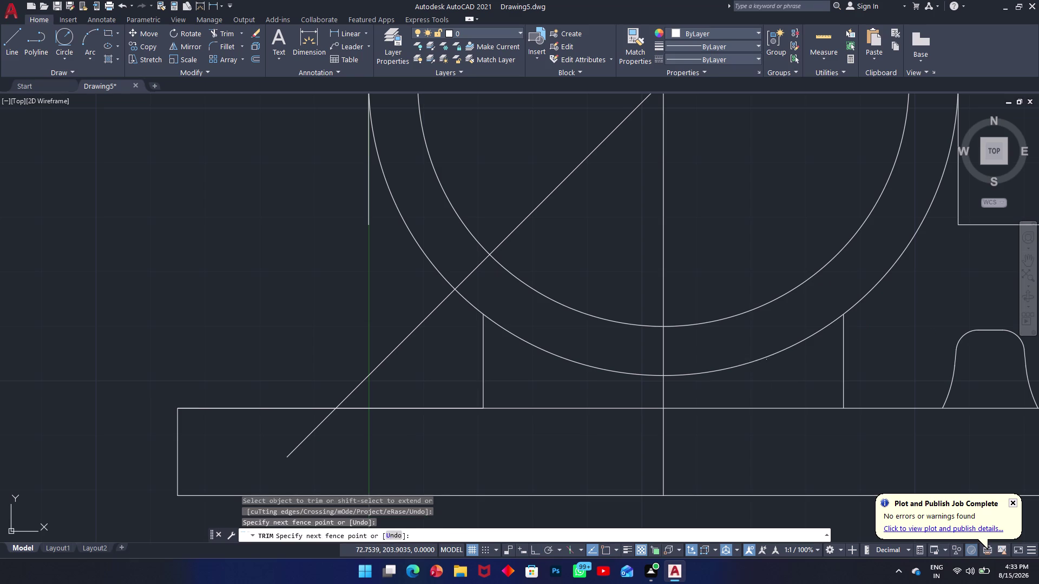
Remove the leftover outer-arc pieces and the base top edge on both sides of centre.
click(764, 351)
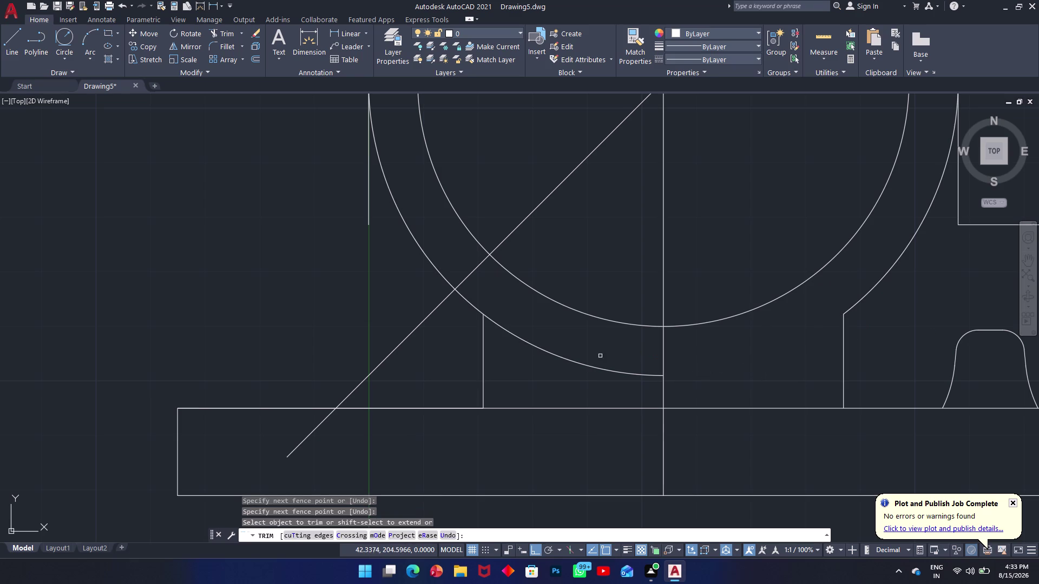
click(600, 356)
click(580, 377)
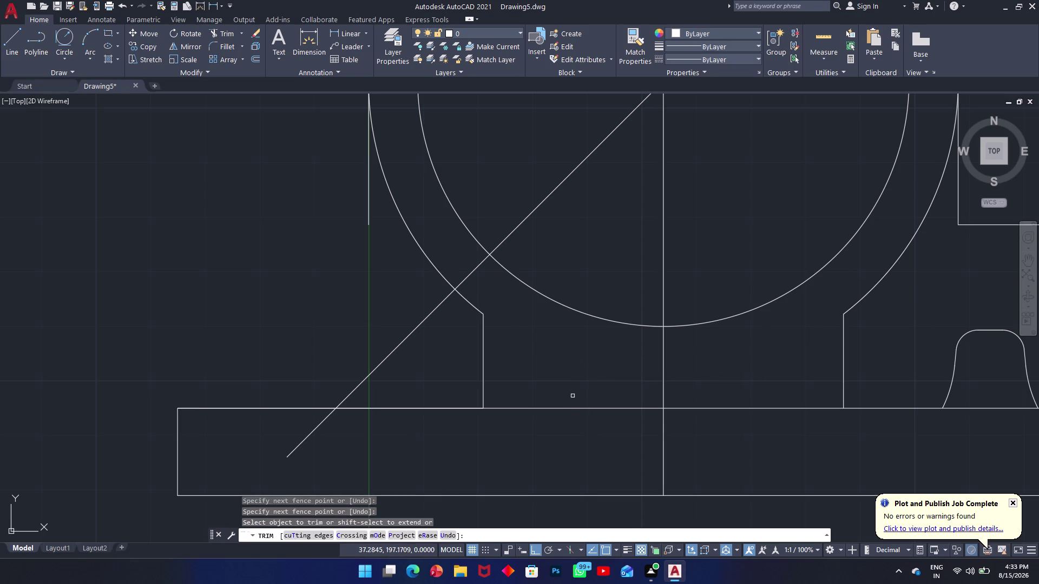
click(576, 409)
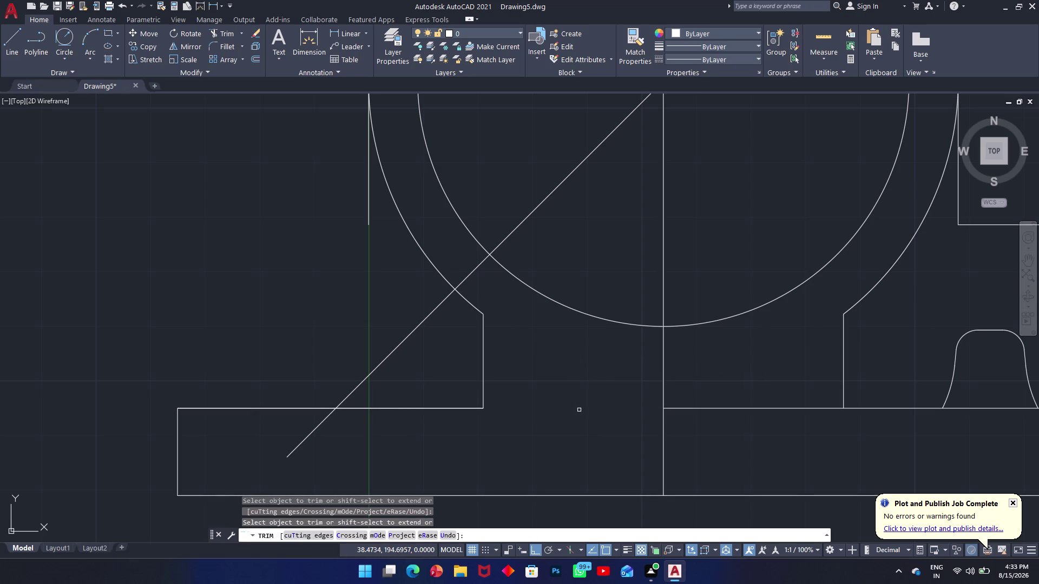
click(755, 409)
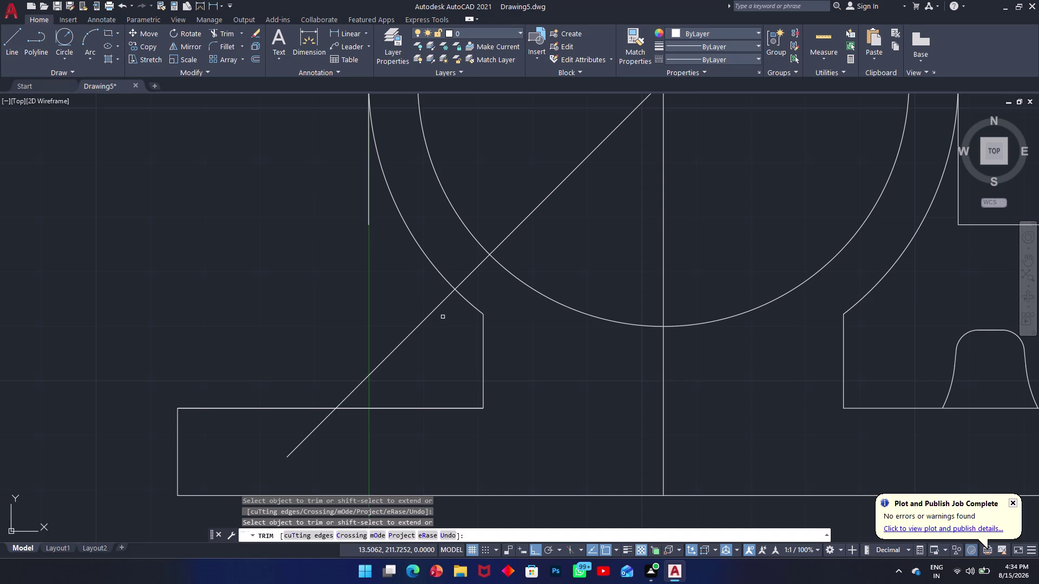
Switch TRIM to Crossing, cancel it, and begin a circle with C.
text(c)
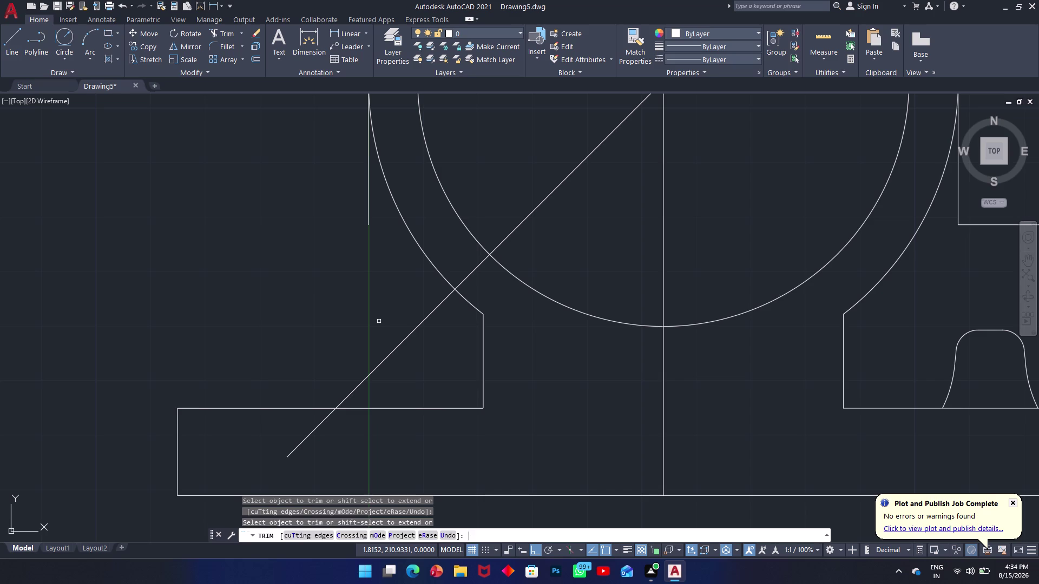
key(space)
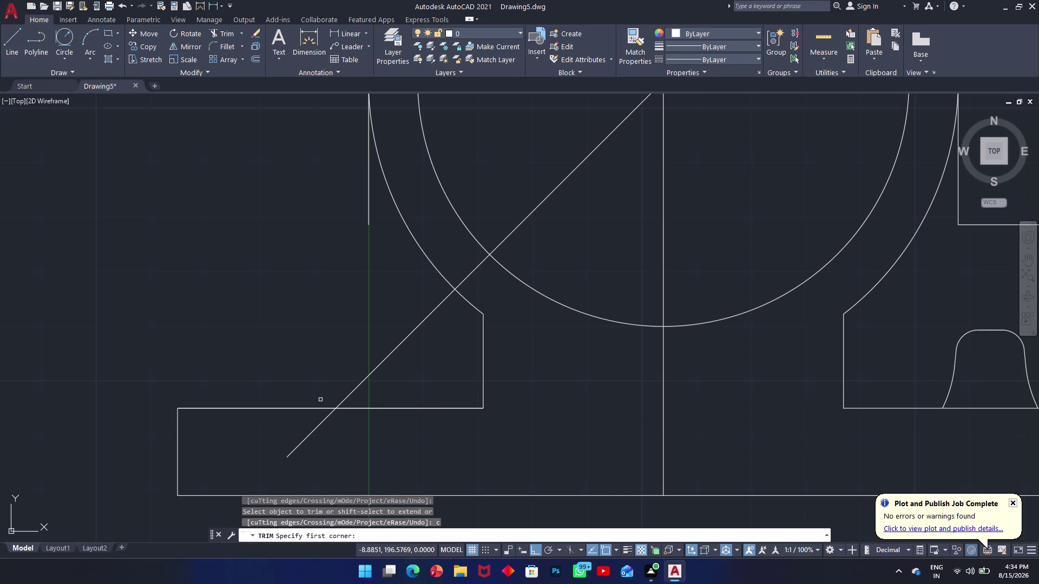
key(Escape)
text(c)
key(space)
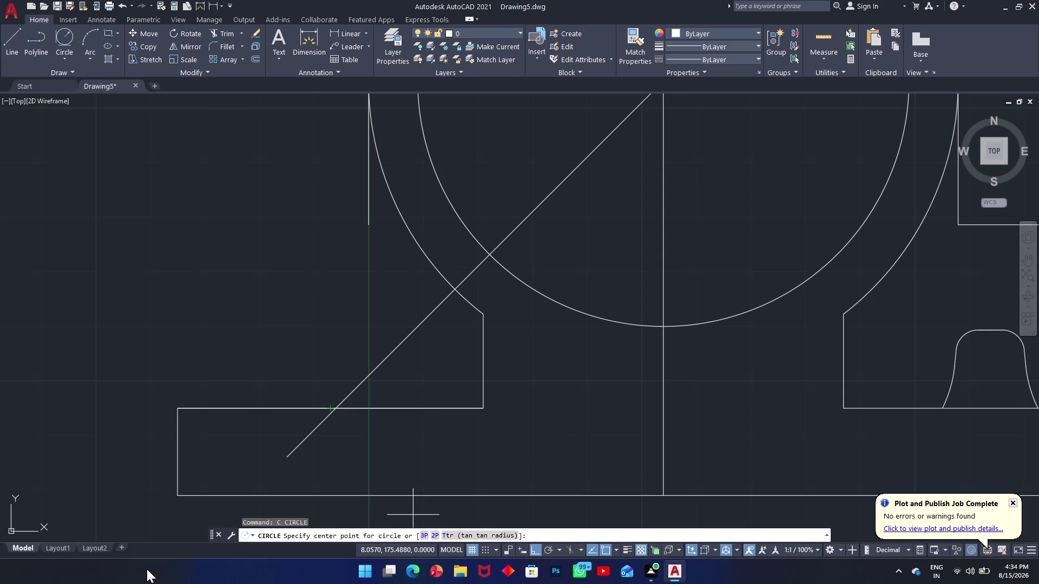
Draw a trial circle on the diagonal line, then undo it.
click(414, 332)
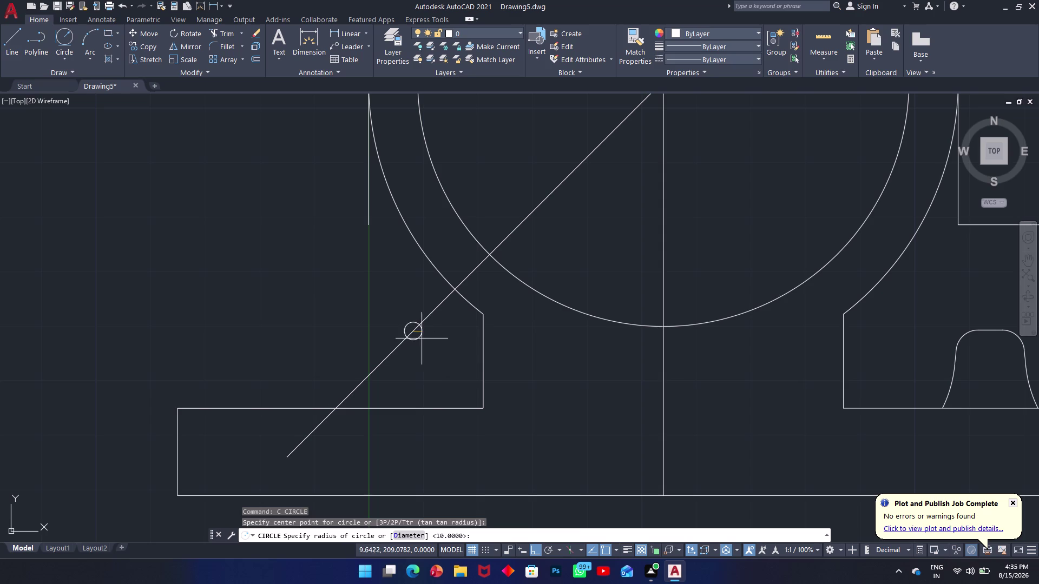
click(444, 353)
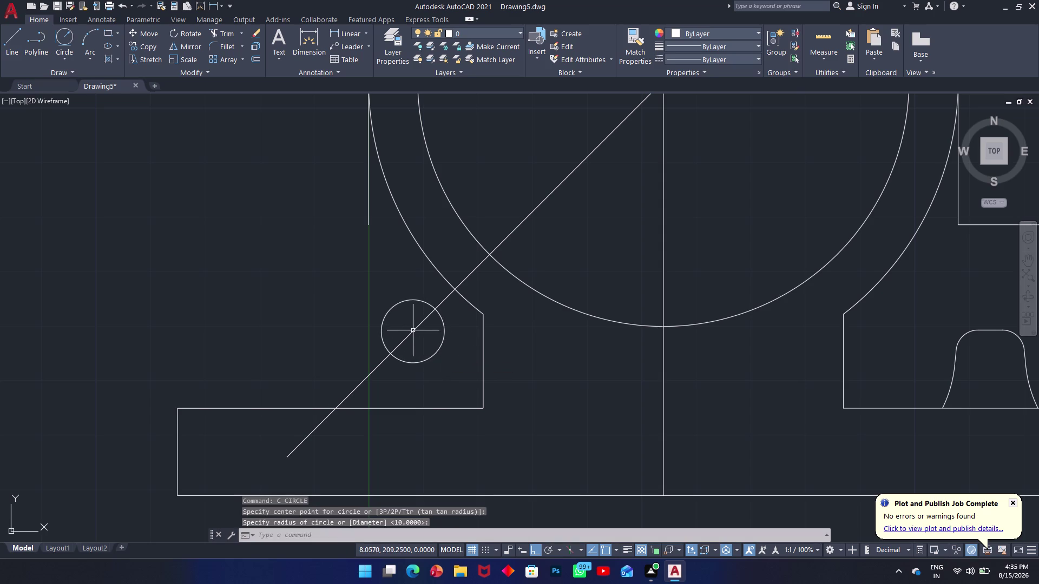
key(ctrl+z)
key(space)
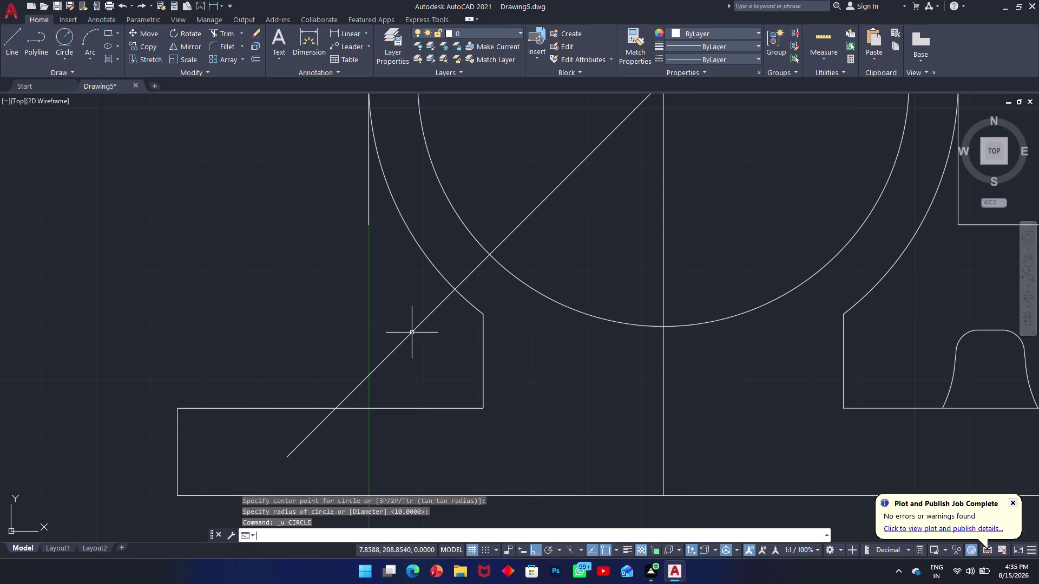
key(space)
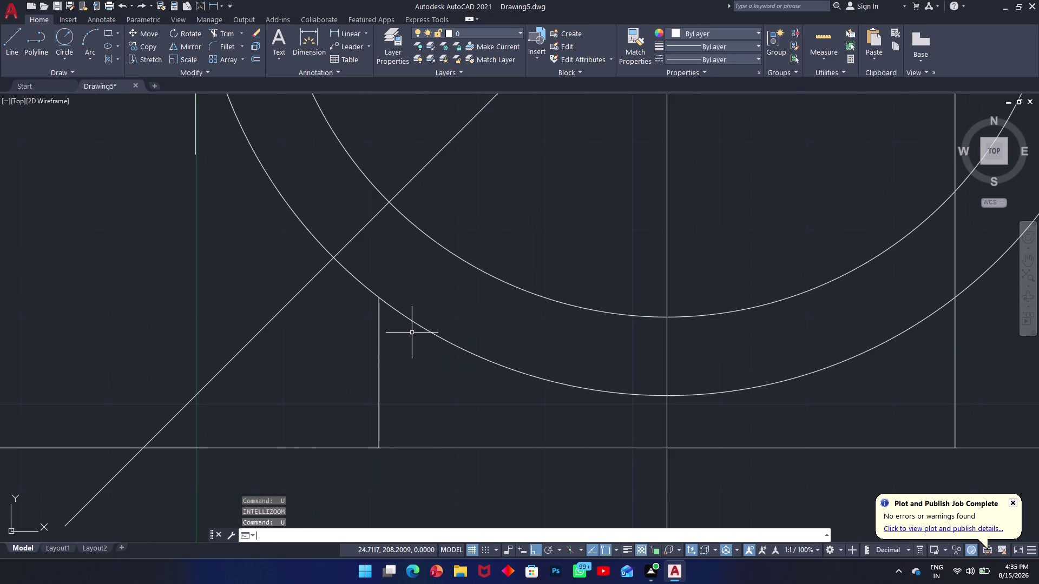
Undo back past the earlier trim and mirror steps, redoing some along the way.
scroll(up, 3)
scroll(up, 3)
scroll(down, 3)
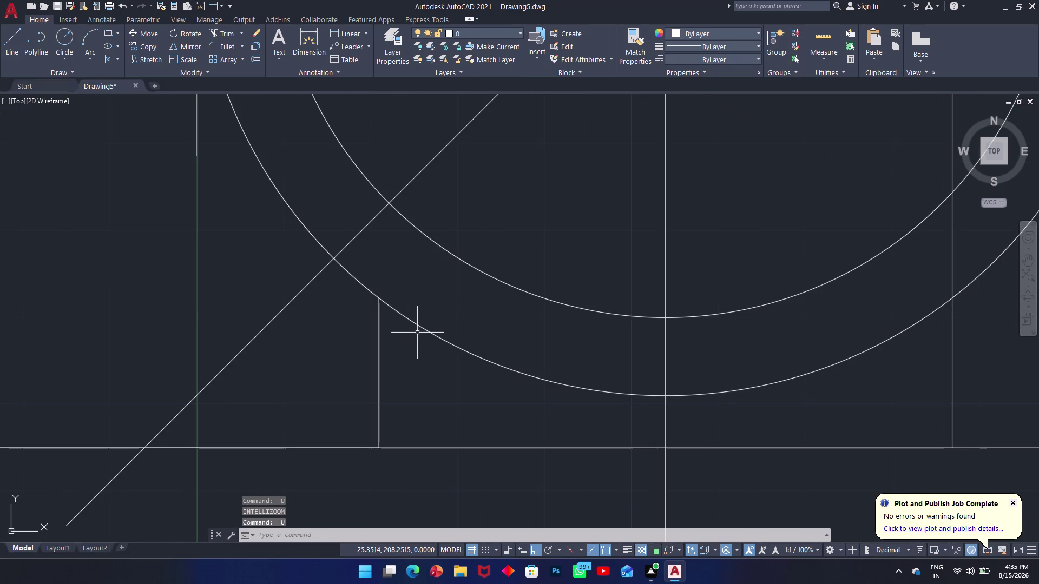
key(ctrl+h)
key(ctrl+y)
key(ctrl+y)
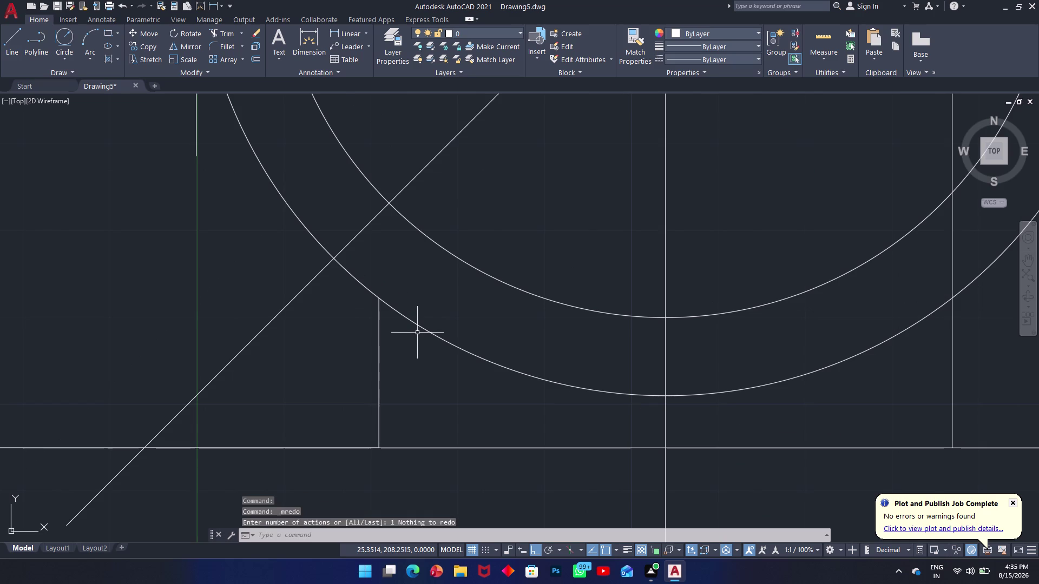
key(ctrl+y)
key(ctrl+y)
key(ctrl+y)
scroll(up, 3)
scroll(down, 3)
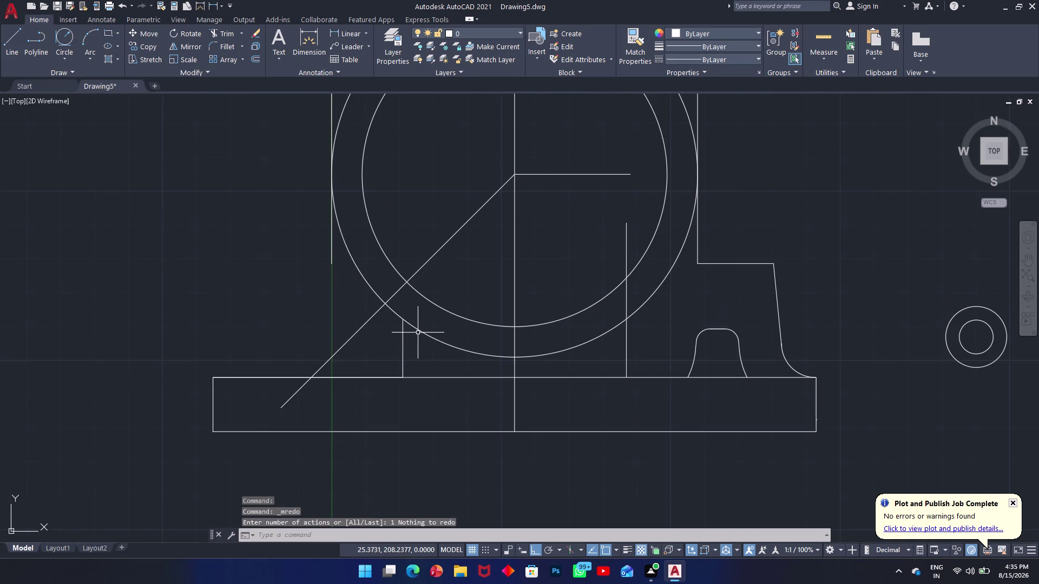
key(z)
key(ctrl+z)
key(ctrl+z)
key(ctrl+z)
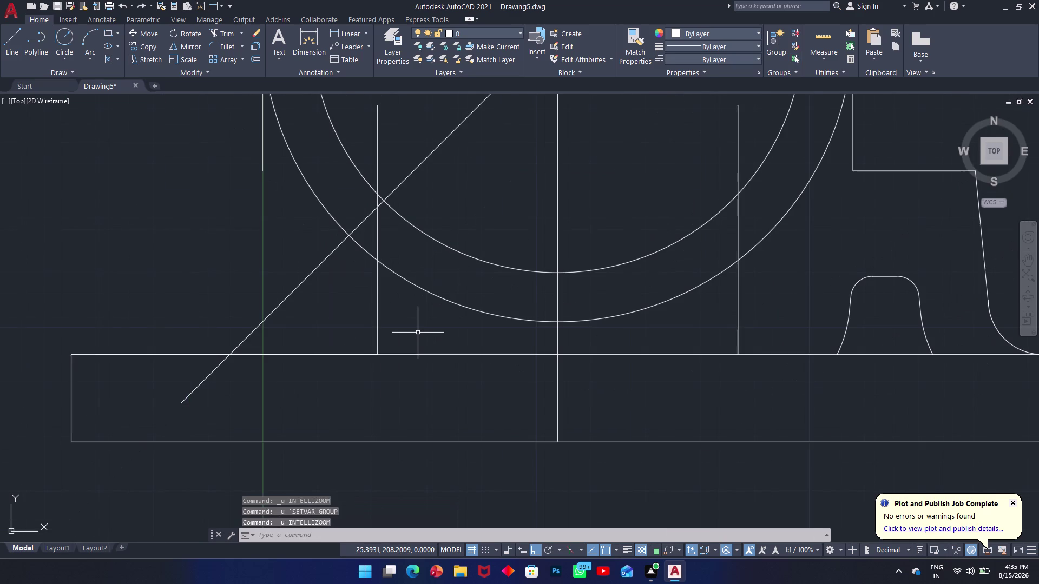
key(ctrl+z)
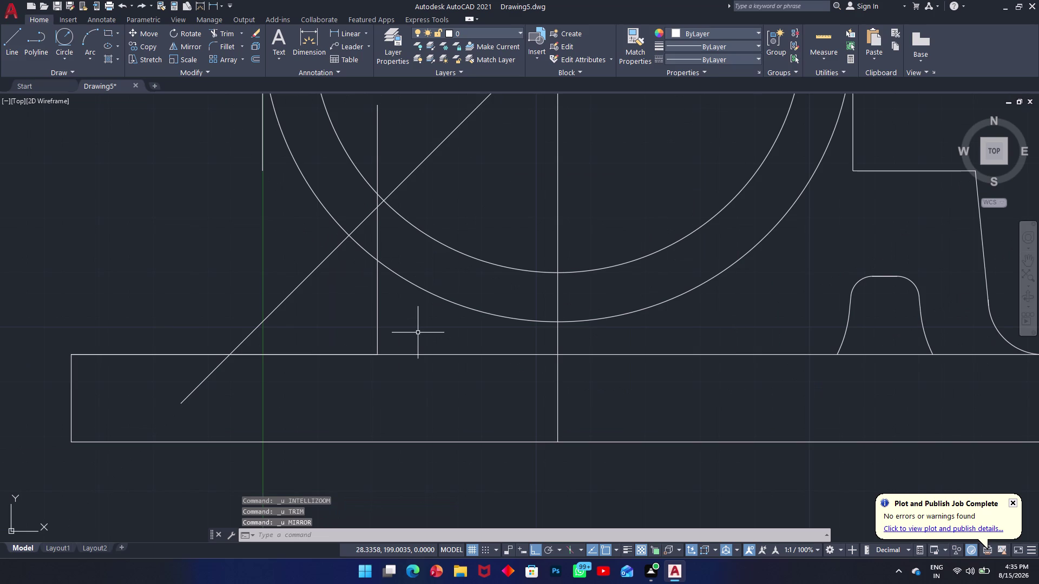
key(ctrl+y)
key(ctrl+y)
key(ctrl+y)
key(ctrl+y)
key(ctrl+y)
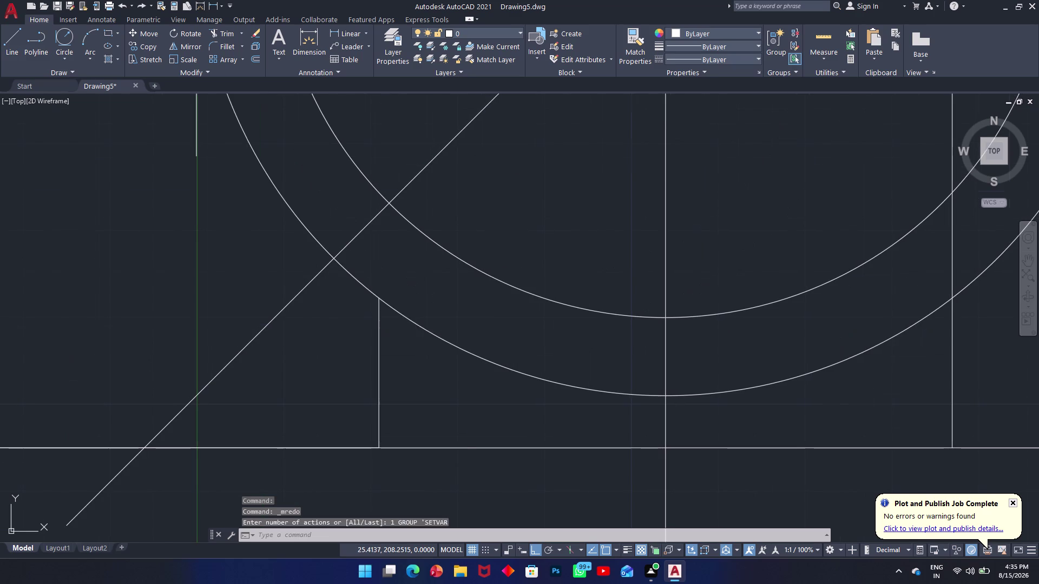
key(ctrl+y)
key(ctrl+y)
key(ctrl+y)
key(ctrl+y)
key(ctrl+y)
key(ctrl+y)
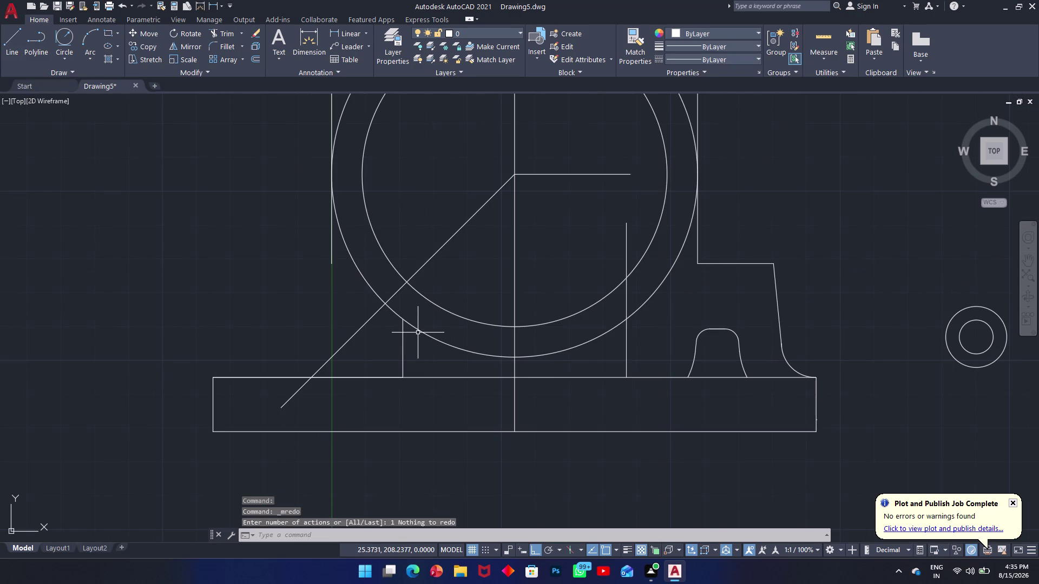
scroll(up, 3)
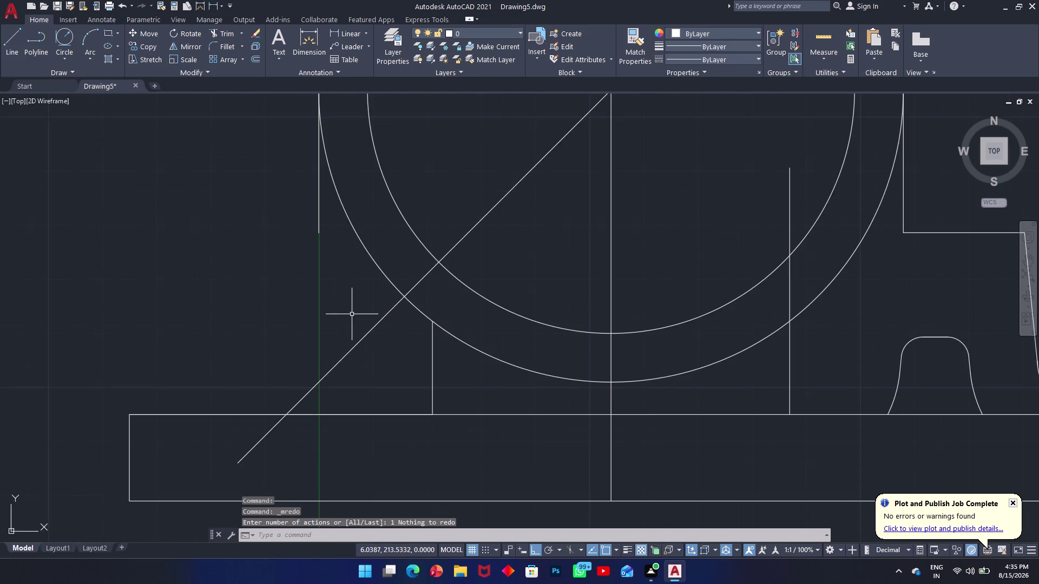
scroll(up, 3)
Draw a radius-5 circle centred on the diagonal line.
text(c)
key(space)
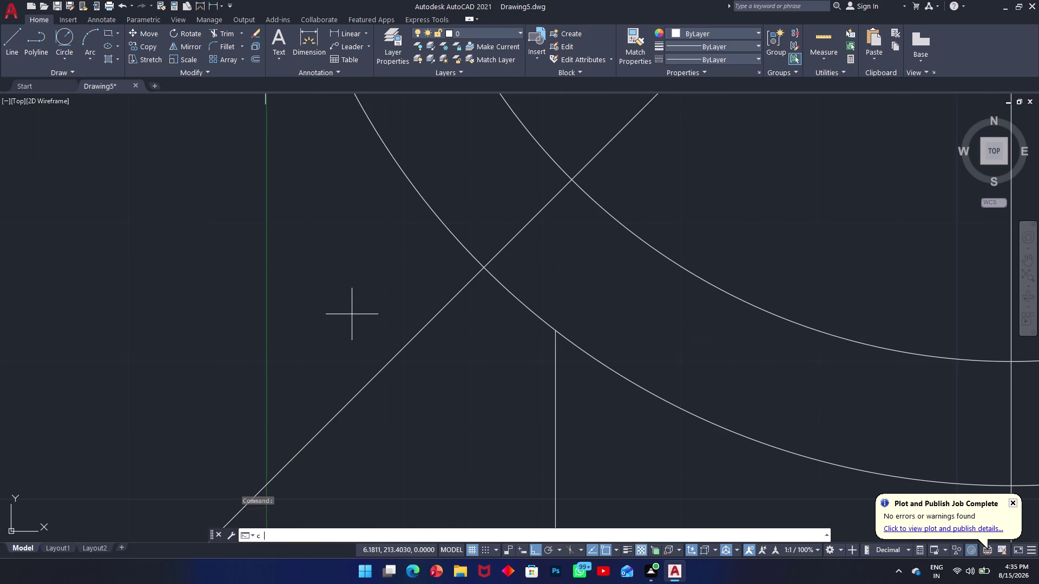
click(394, 358)
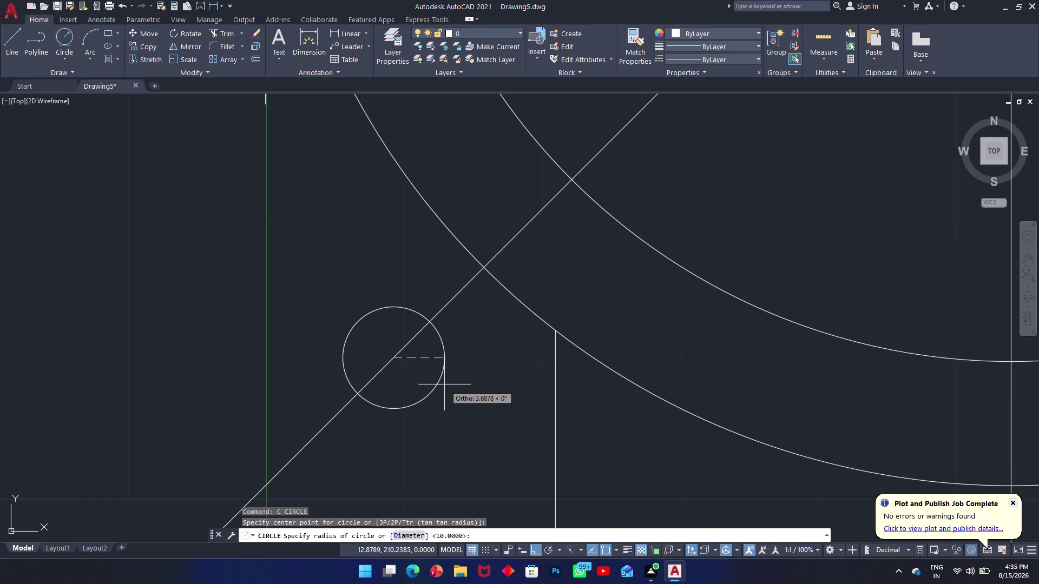
key(5)
key(Return)
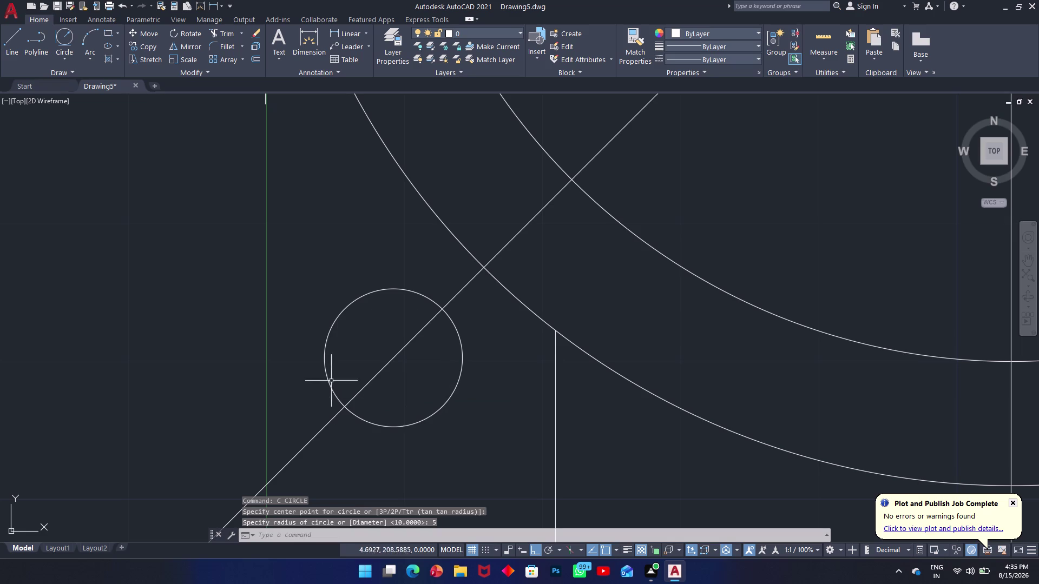
scroll(up, 3)
scroll(down, 3)
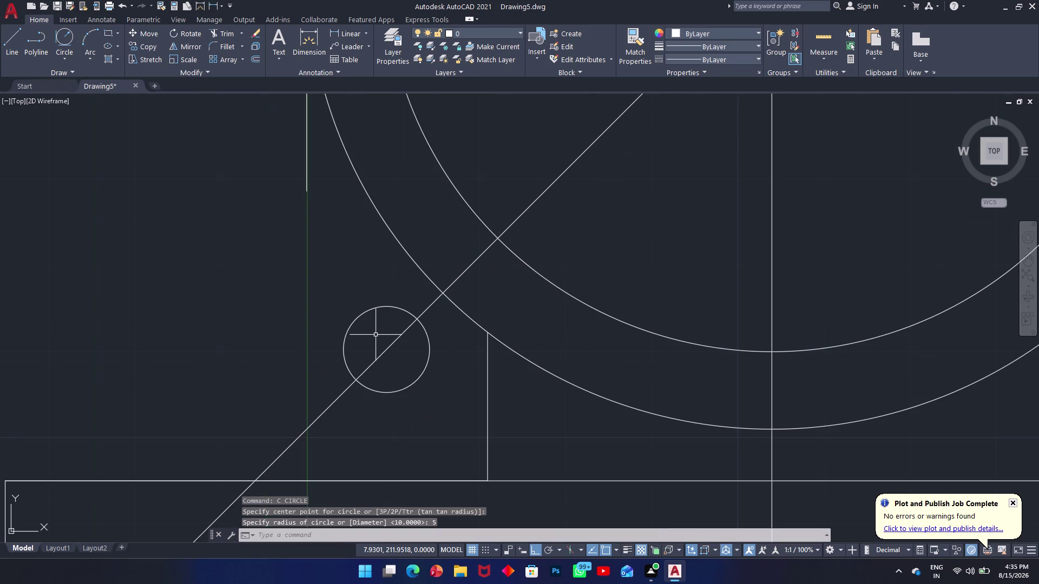
Draw a concentric circle of diameter 18 around the small circle.
text(c)
key(space)
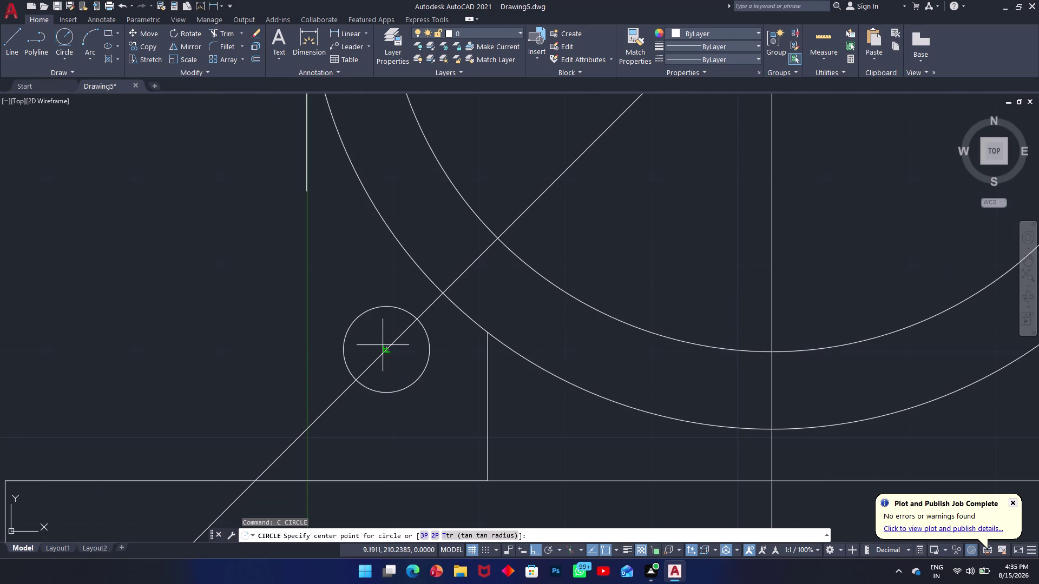
click(388, 349)
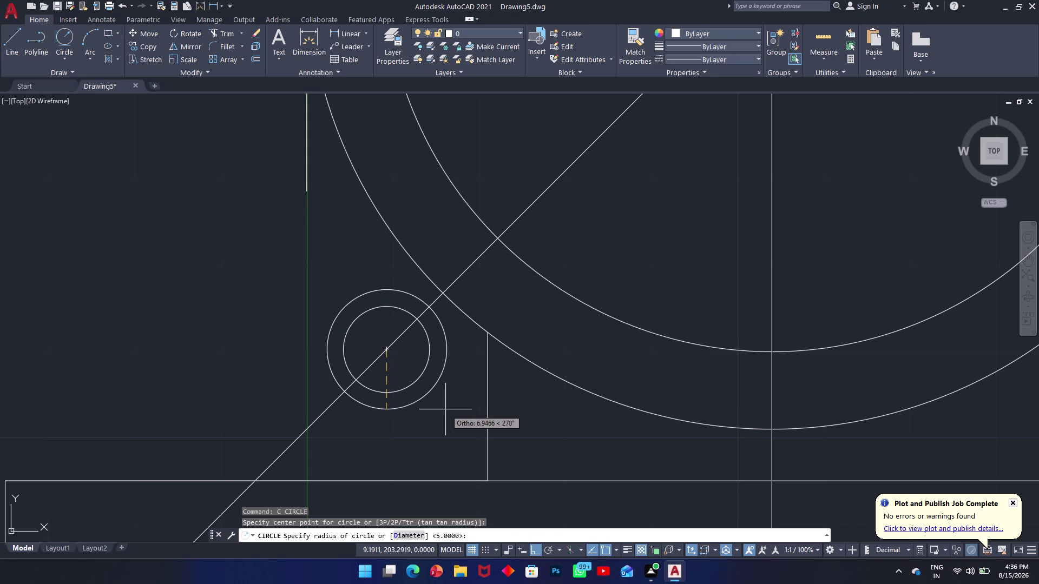
text(d)
key(space)
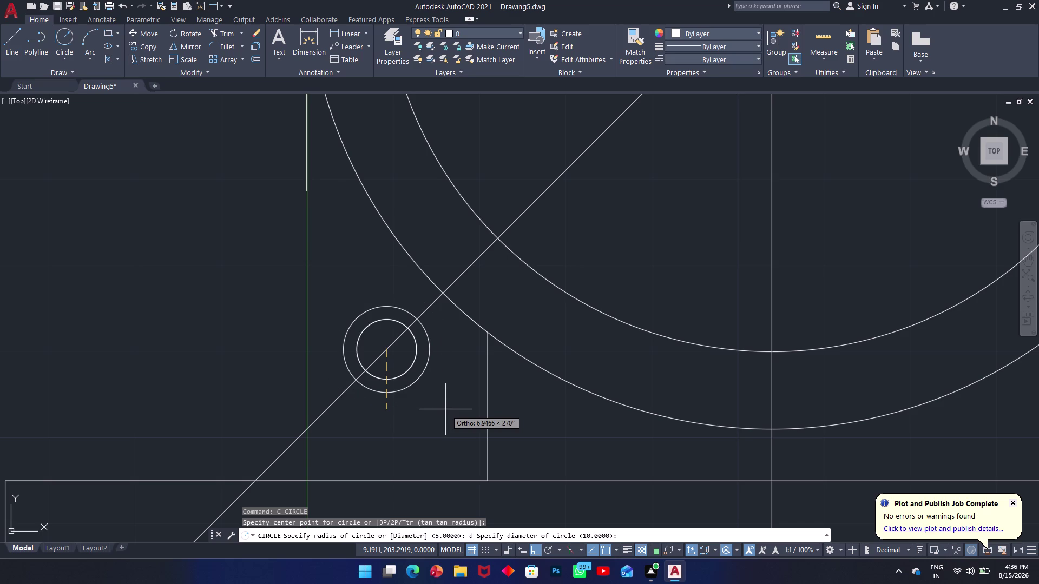
text(18)
key(Return)
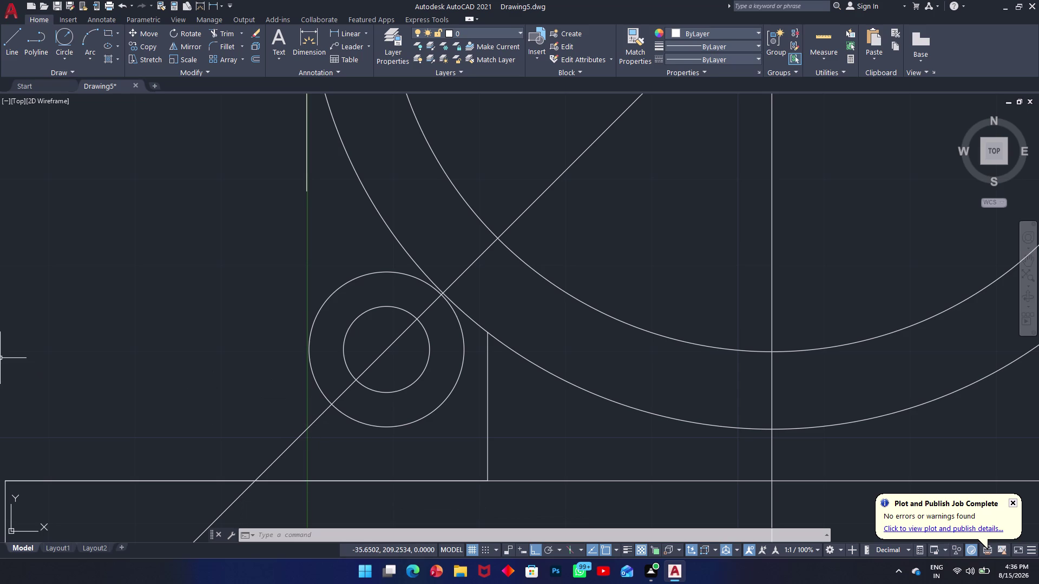
Start a line tangent to the outer circle, then cancel it.
text(l)
key(space)
scroll(up, 3)
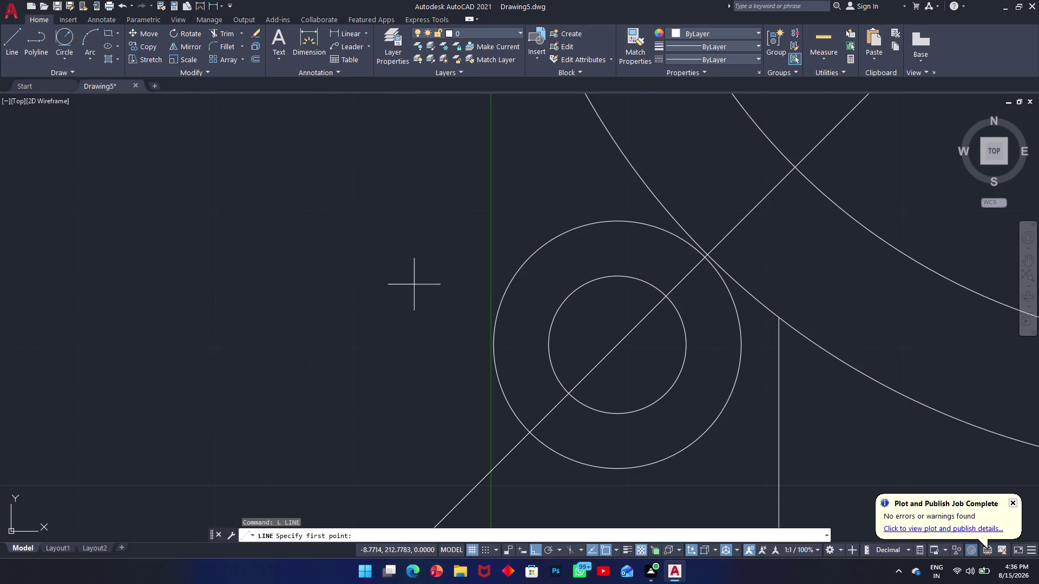
scroll(down, 3)
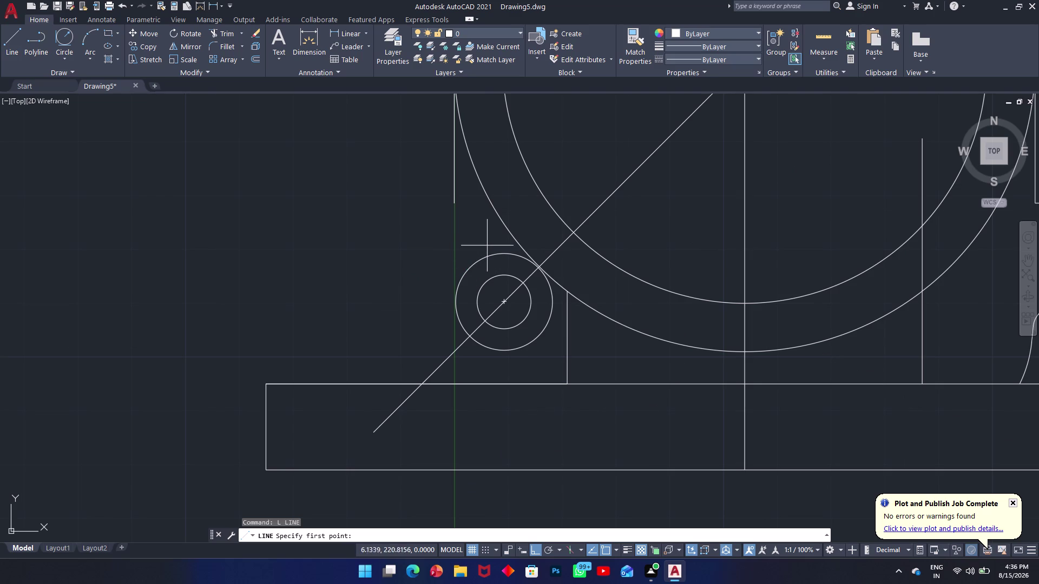
key(t)
key(a)
key(n)
key(space)
click(468, 270)
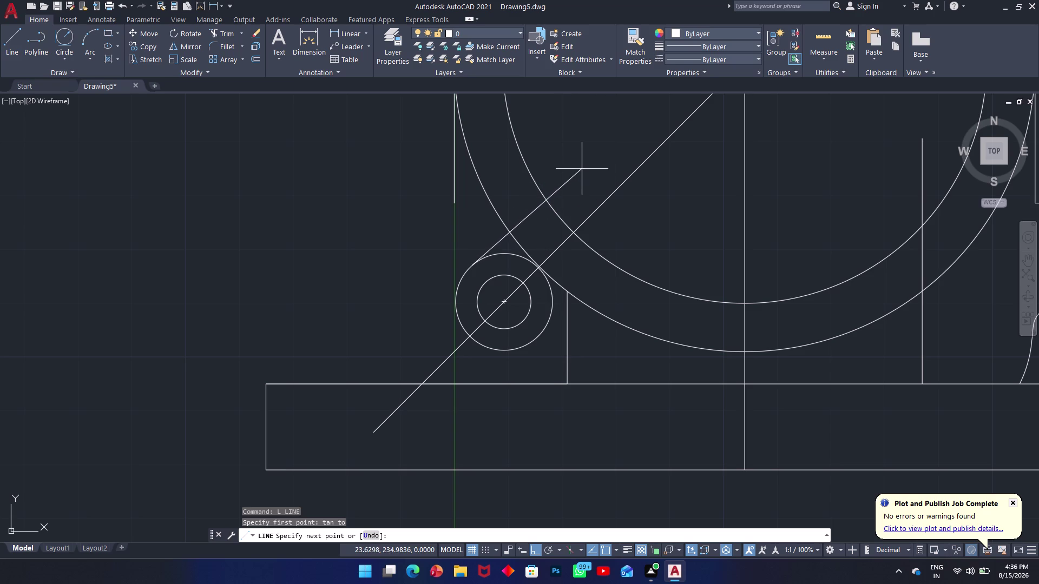
key(Escape)
scroll(up, 3)
scroll(down, 3)
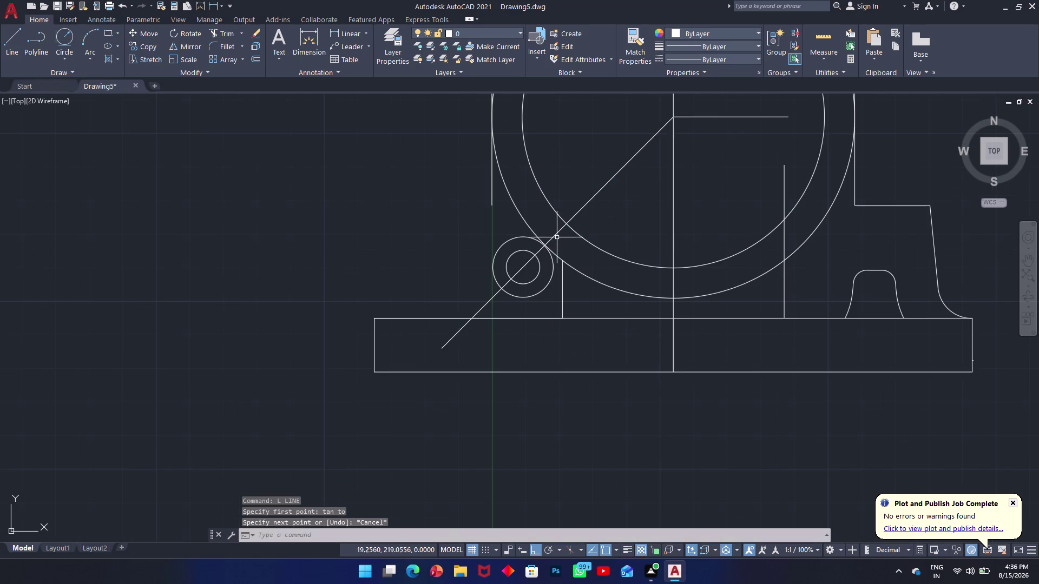
Select the long diagonal line and start OFFSET.
click(555, 233)
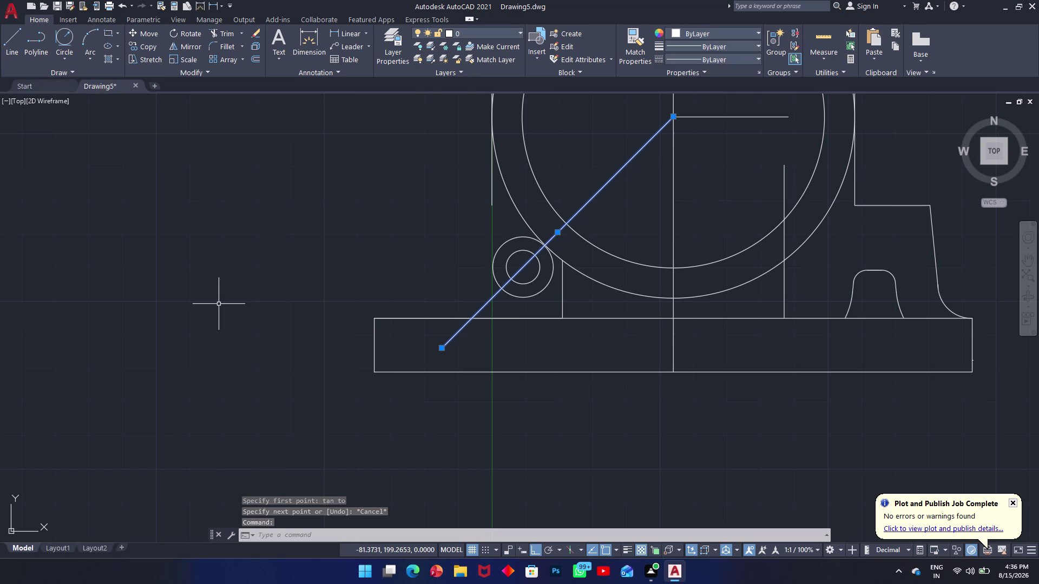
text(o)
key(space)
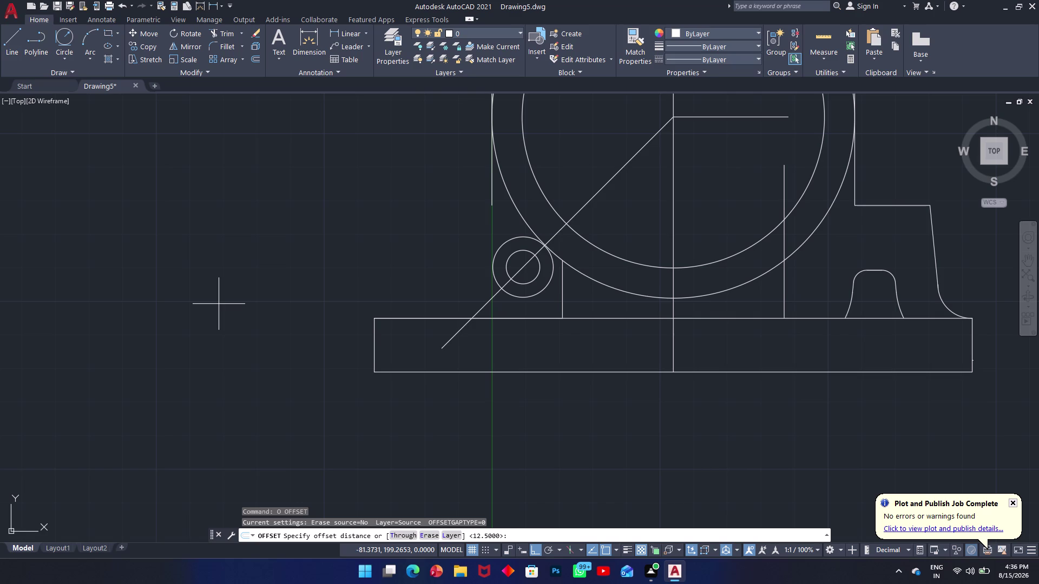
Offset the diagonal 9 units upward, then cancel the extra offset attempt.
key(9)
key(Return)
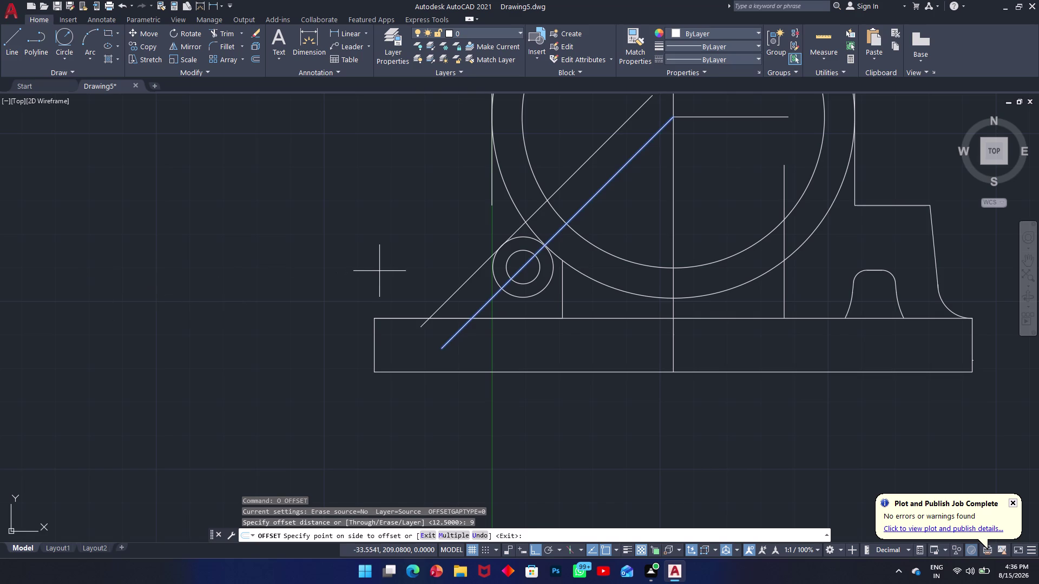
click(349, 192)
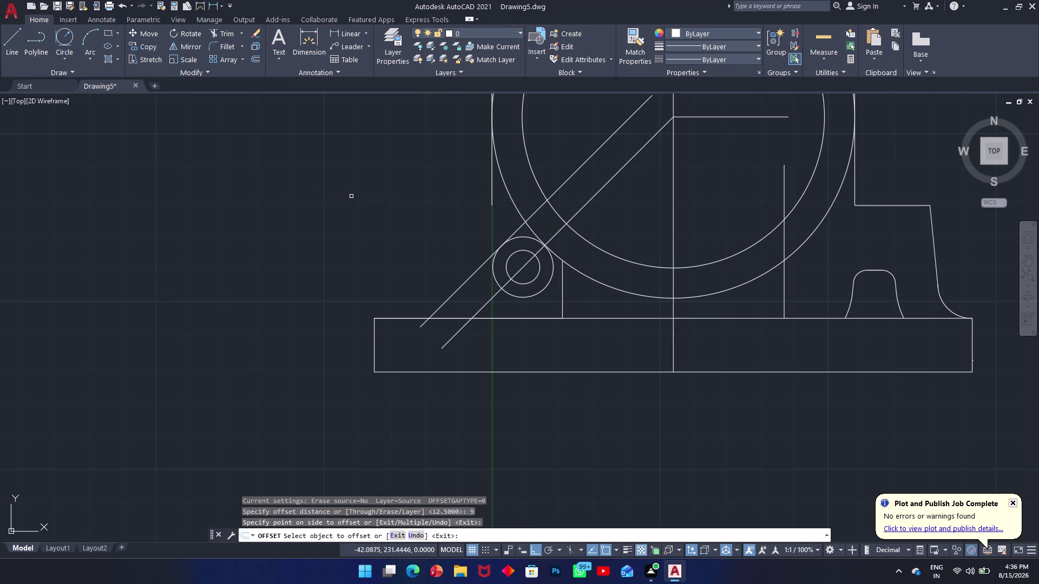
text(tr)
key(space)
click(463, 299)
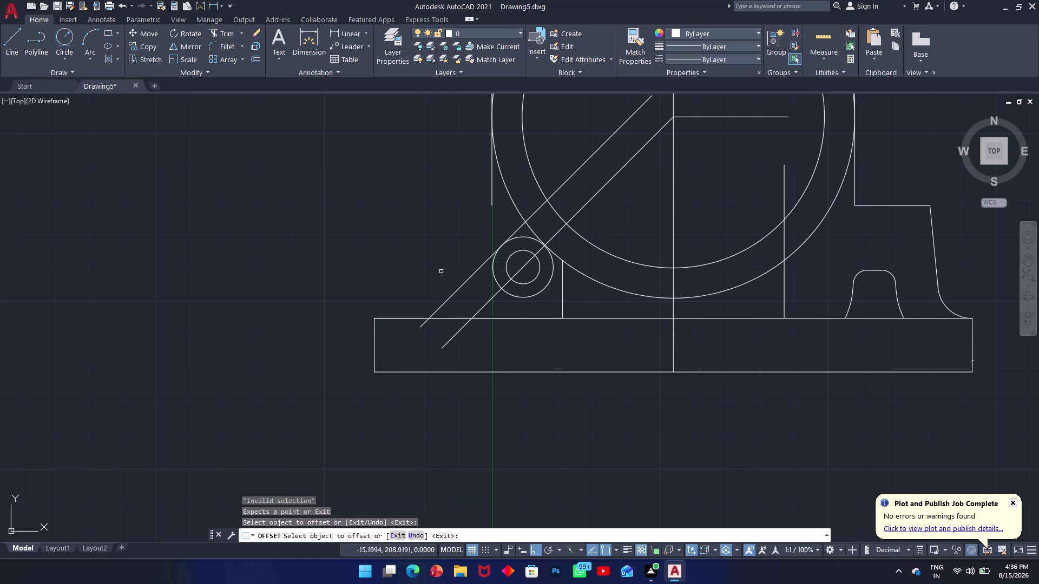
click(438, 268)
drag(438, 268, 440, 277)
click(452, 293)
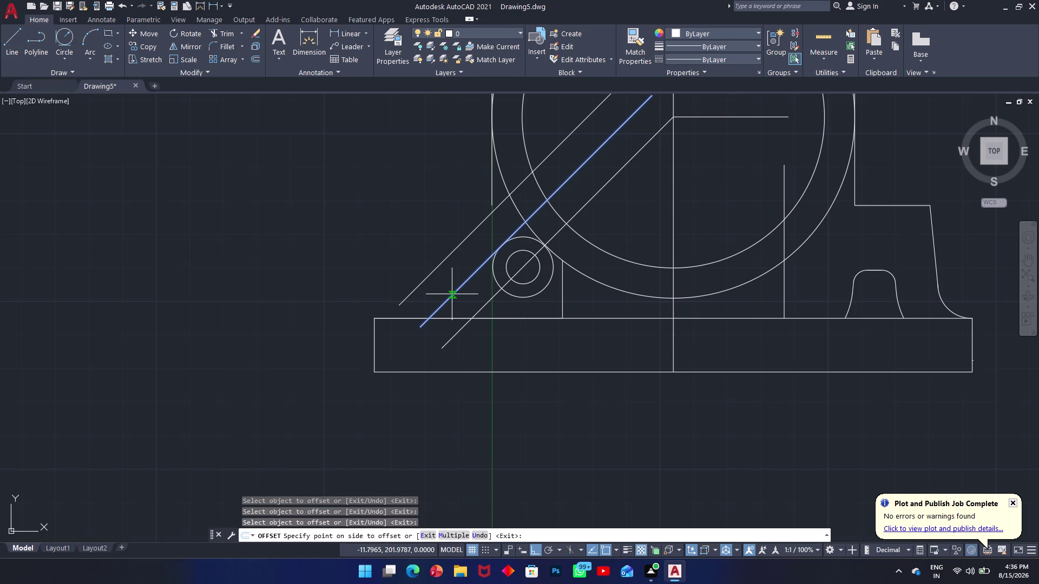
key(Escape)
key(Escape)
Trim the parallel line's end inside the base.
text(t)
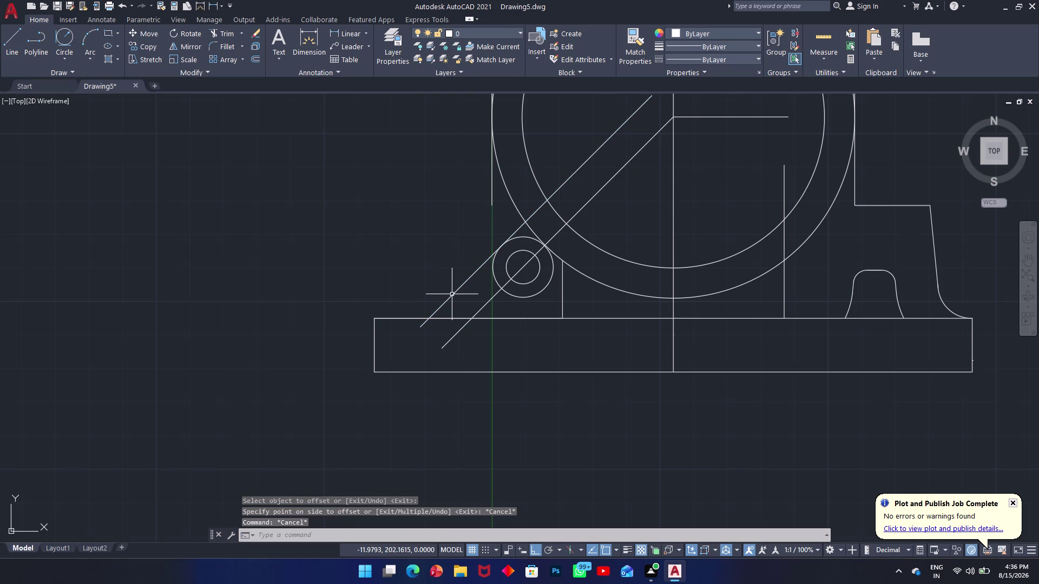
text(r)
key(space)
click(451, 294)
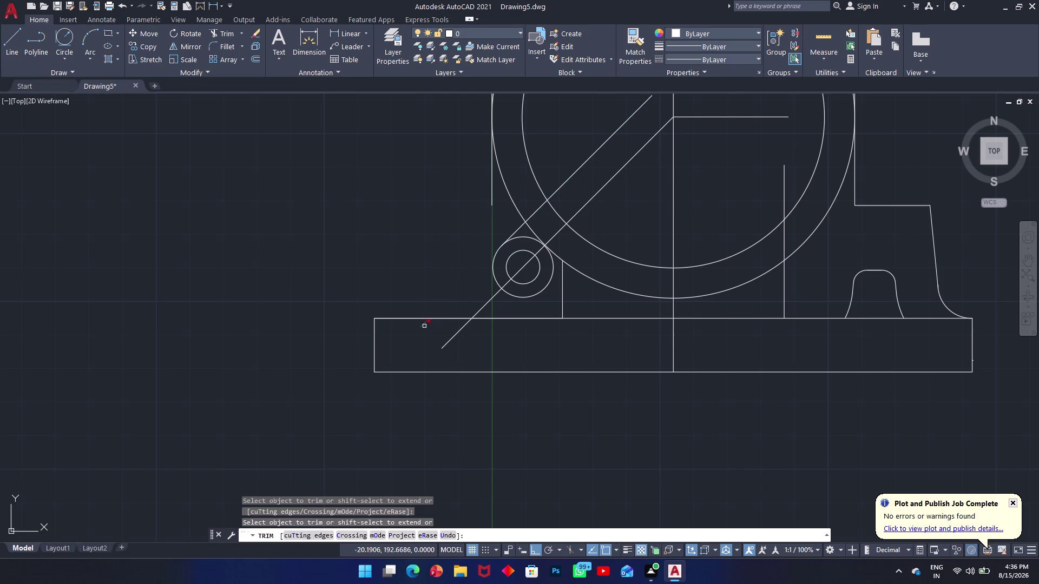
Trim excess pieces of the parallel line and the diagonal inside the base.
click(424, 327)
click(575, 173)
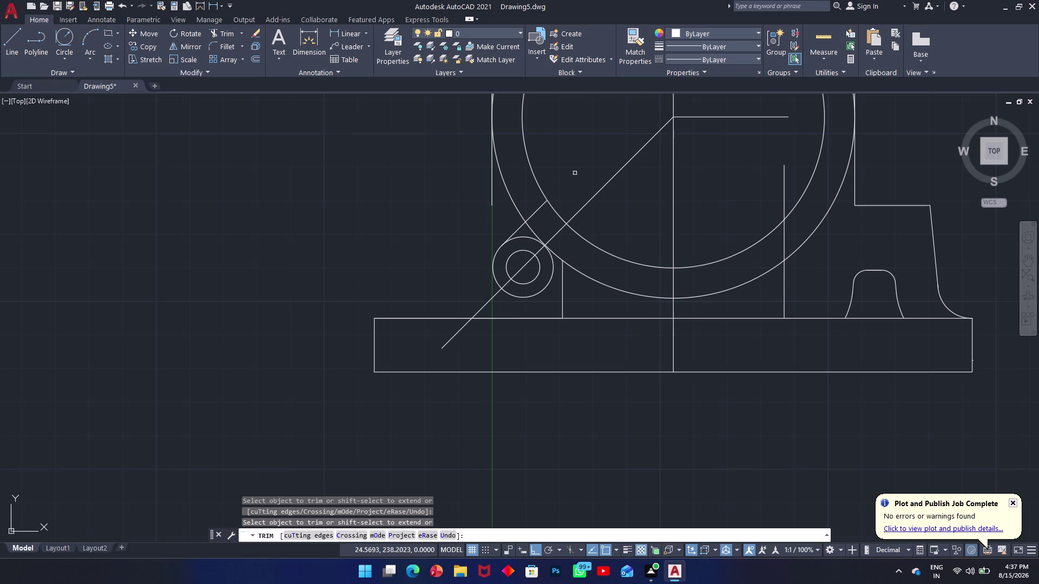
click(484, 309)
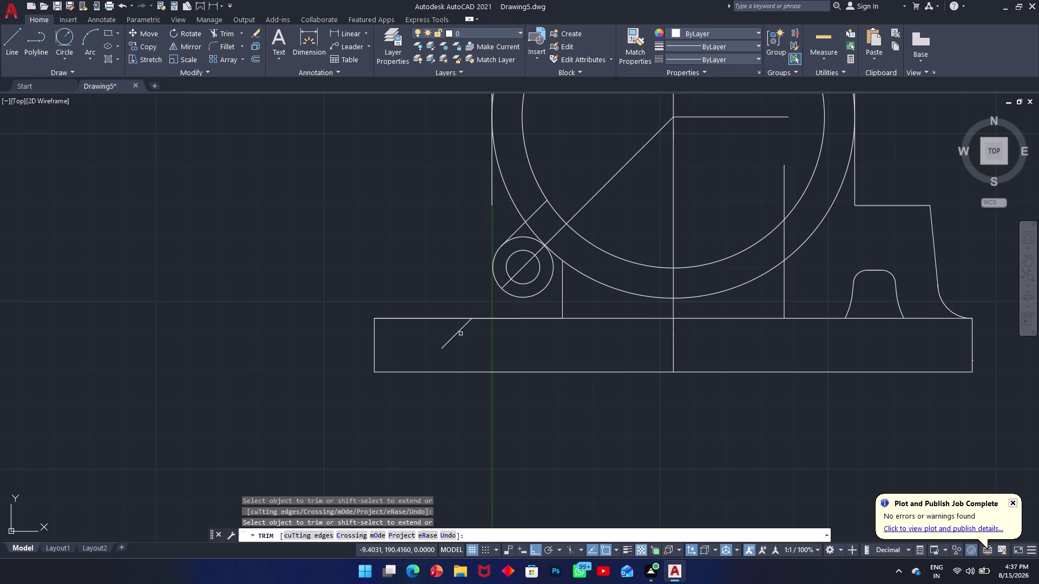
click(459, 334)
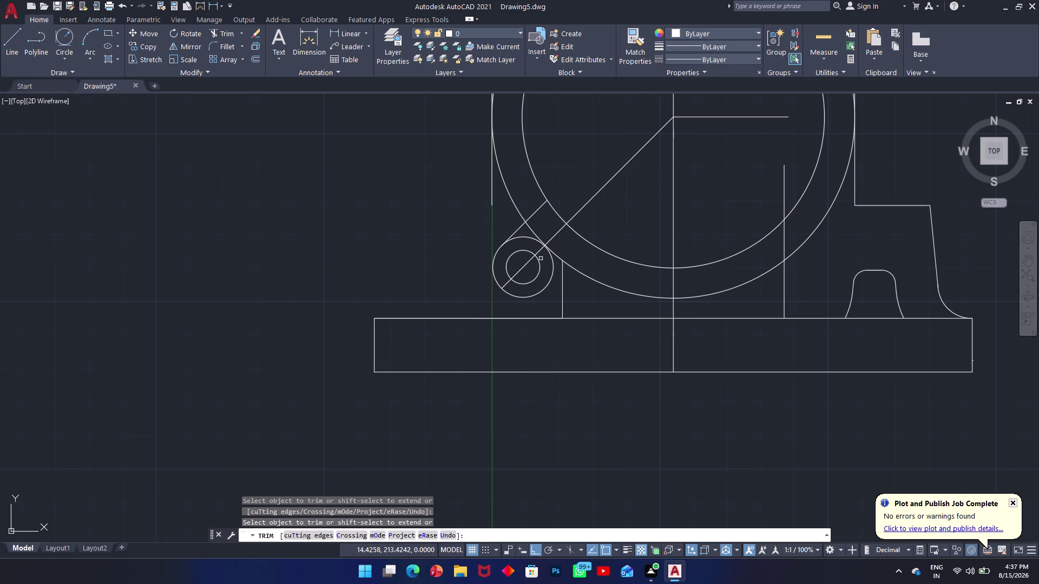
Fence-trim crossed pieces, then undo the unwanted small-circle trim.
click(556, 256)
click(548, 257)
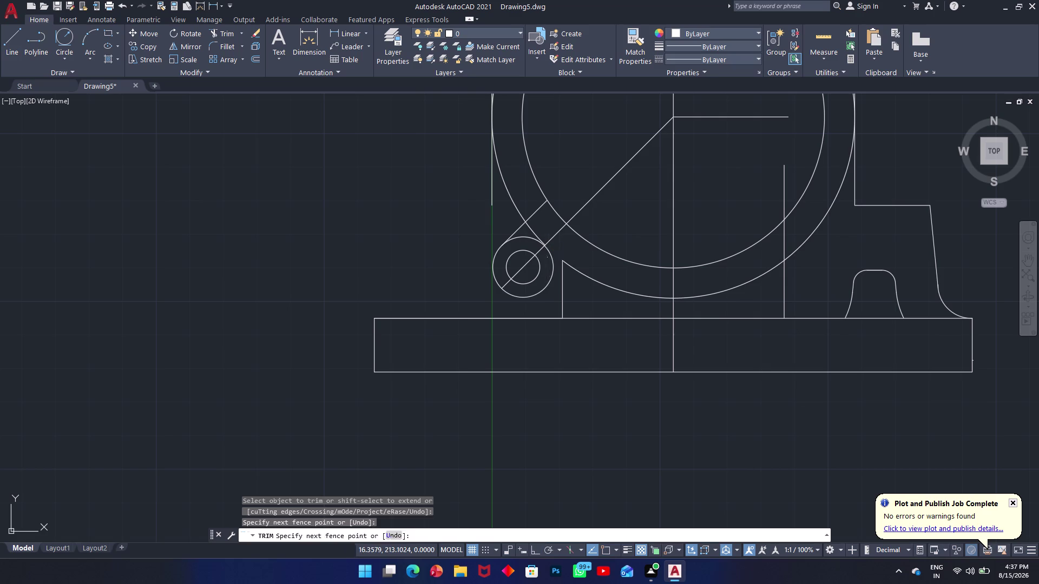
click(552, 257)
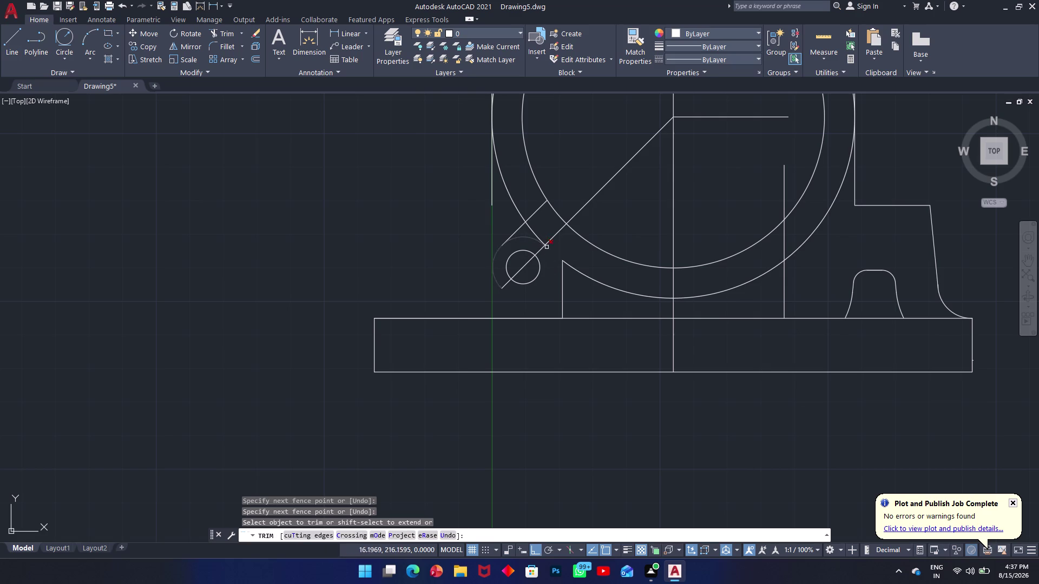
key(ctrl+z)
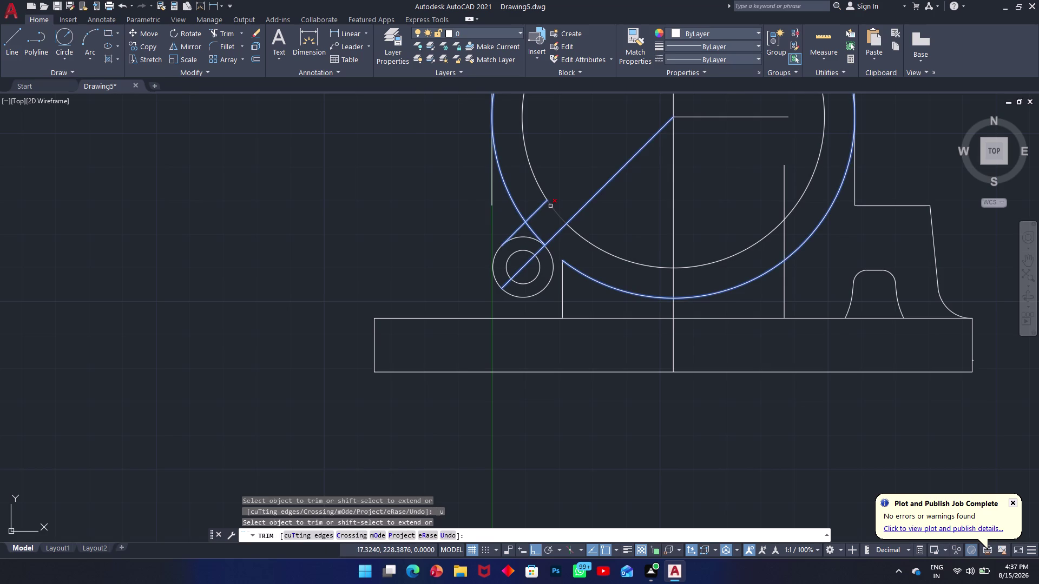
key(ctrl+z)
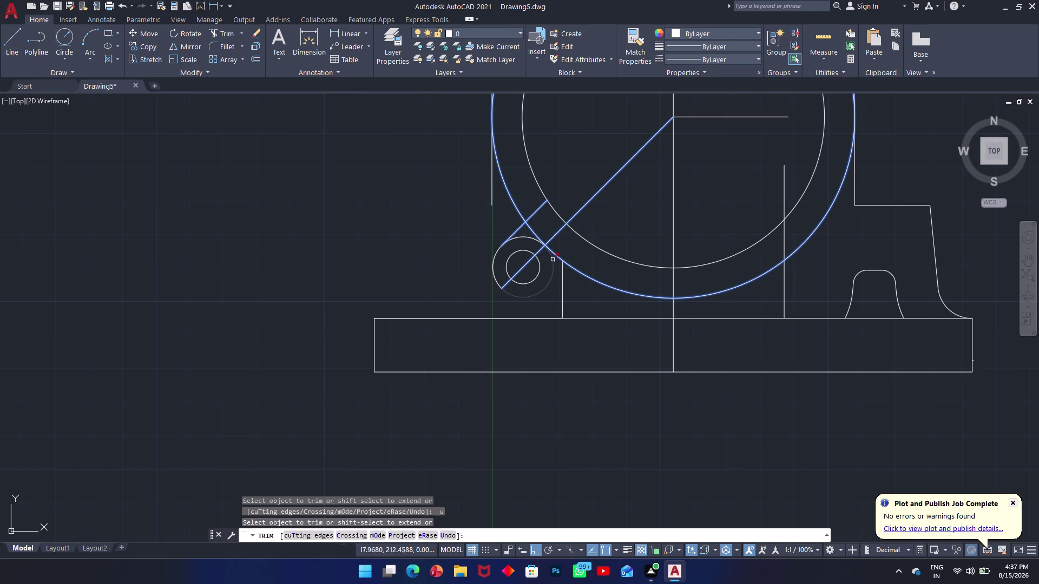
Cut the outer arc between the diagonals to form the rib, then clear the selection.
click(523, 236)
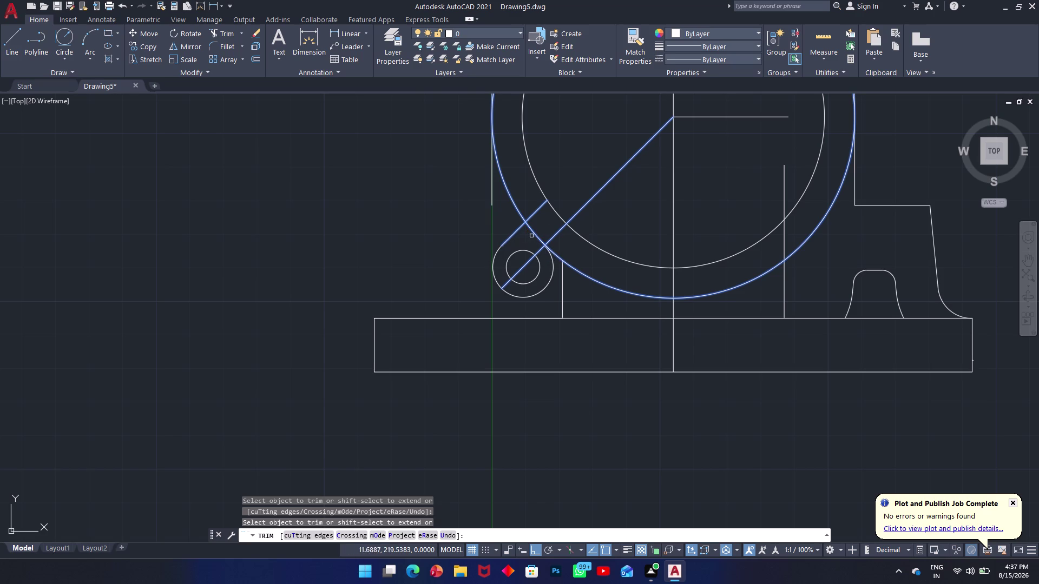
click(538, 235)
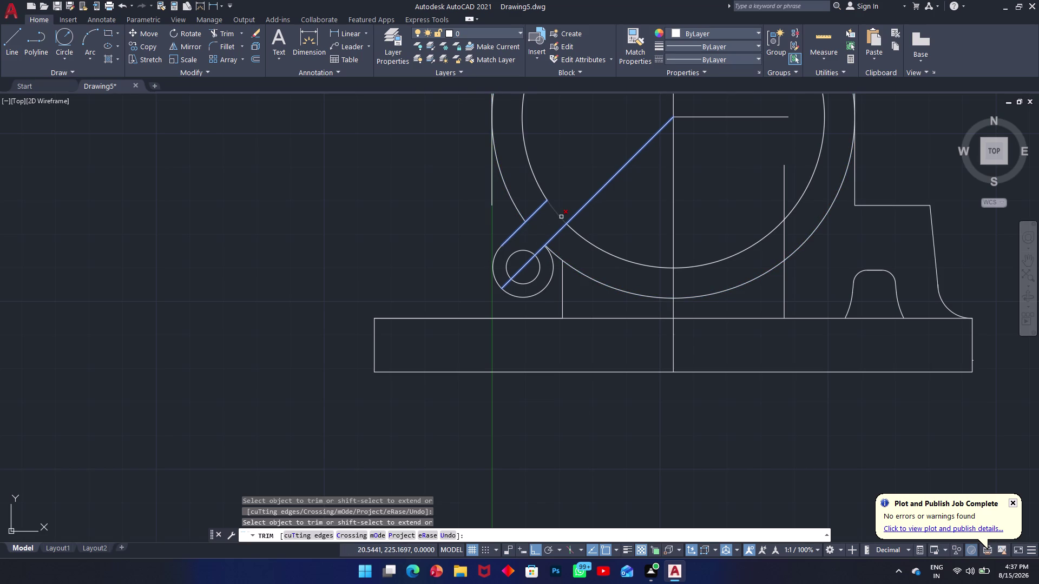
click(561, 217)
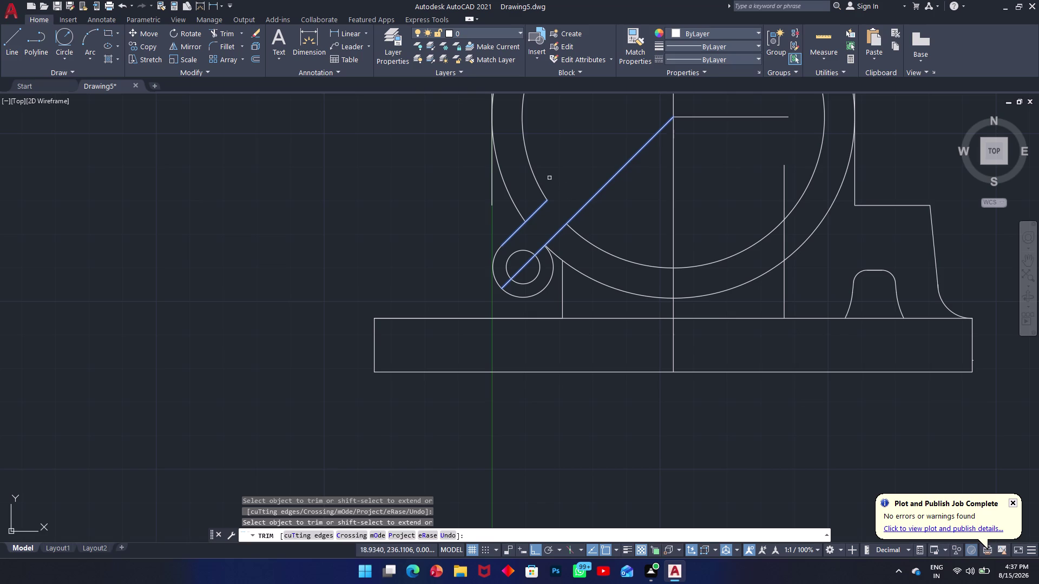
key(Escape)
key(Escape)
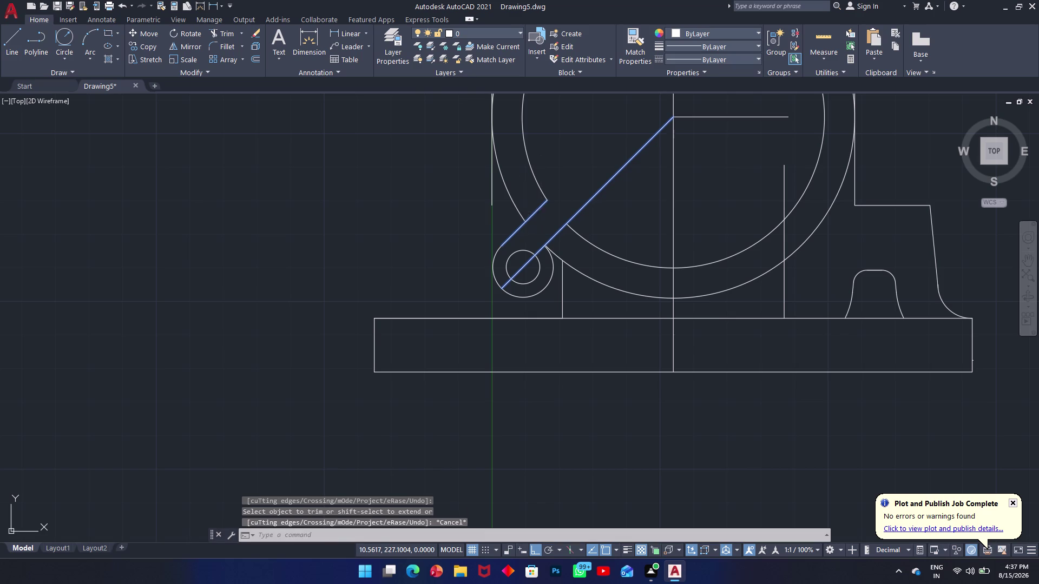
key(Escape)
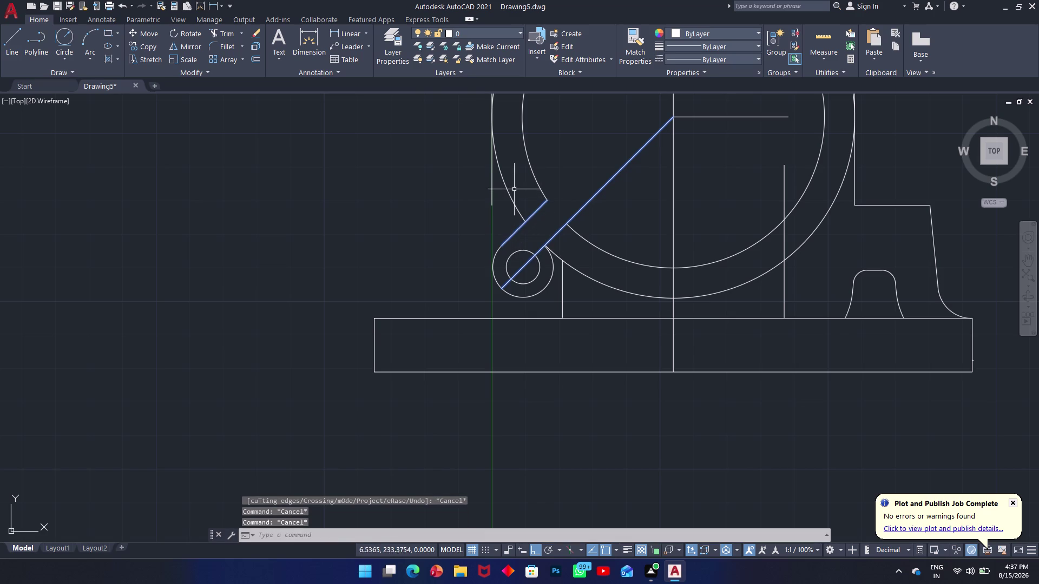
click(518, 226)
key(Escape)
click(582, 210)
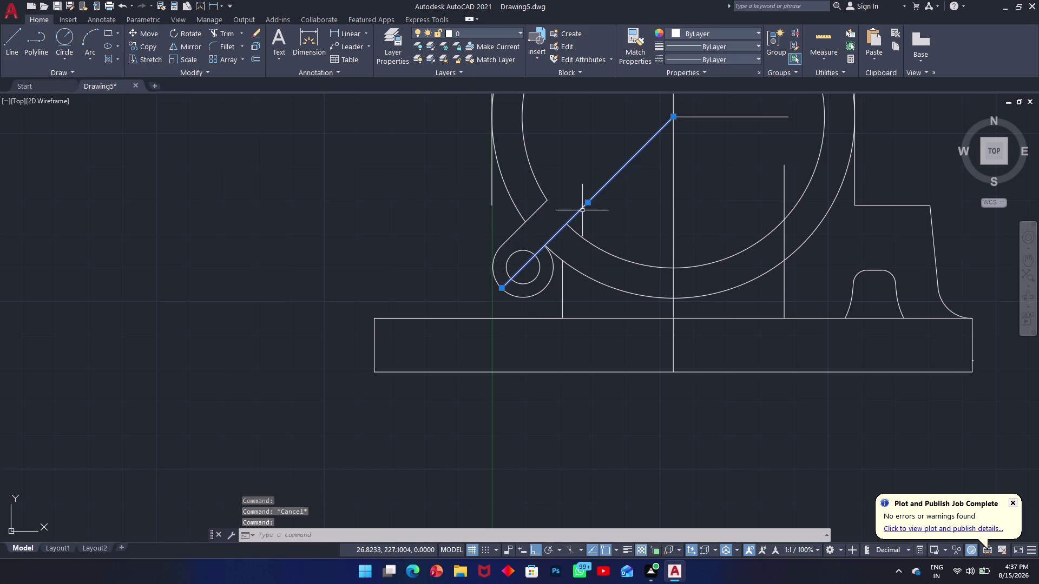
key(Escape)
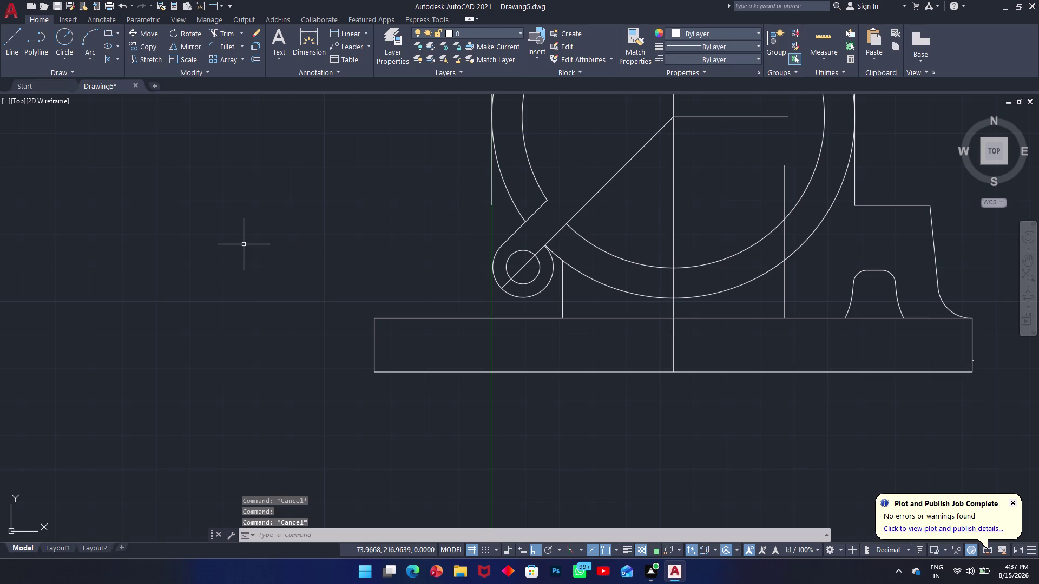
Try mirroring the short parallel line across a diagonal axis, then cancel.
text(mi)
key(space)
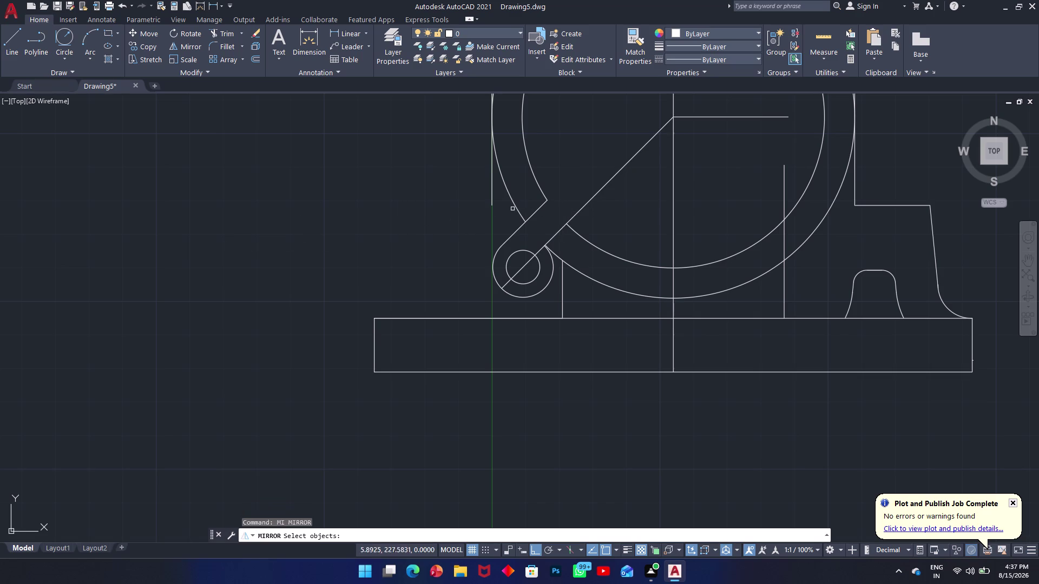
click(524, 226)
key(space)
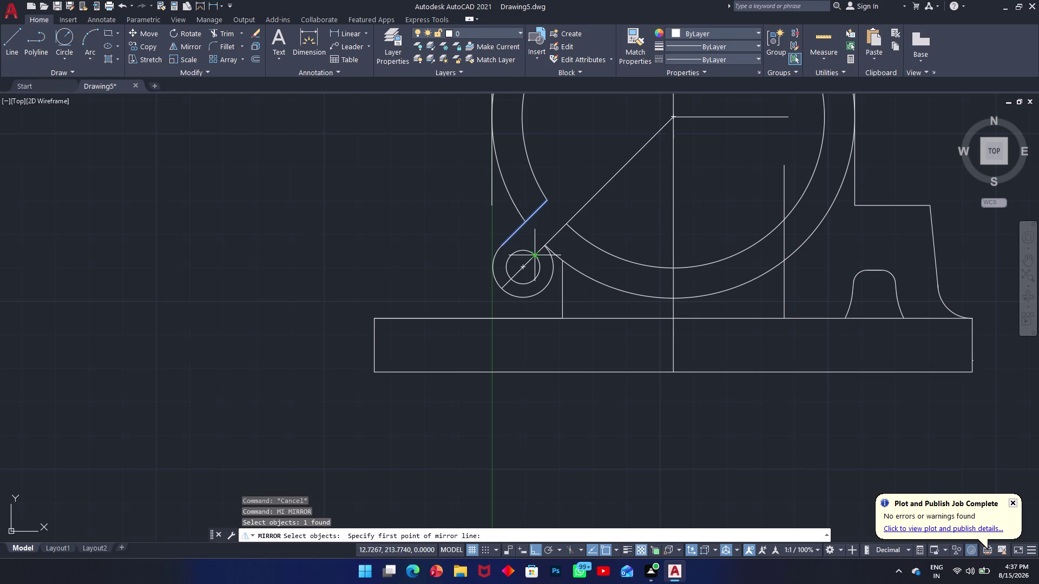
click(538, 251)
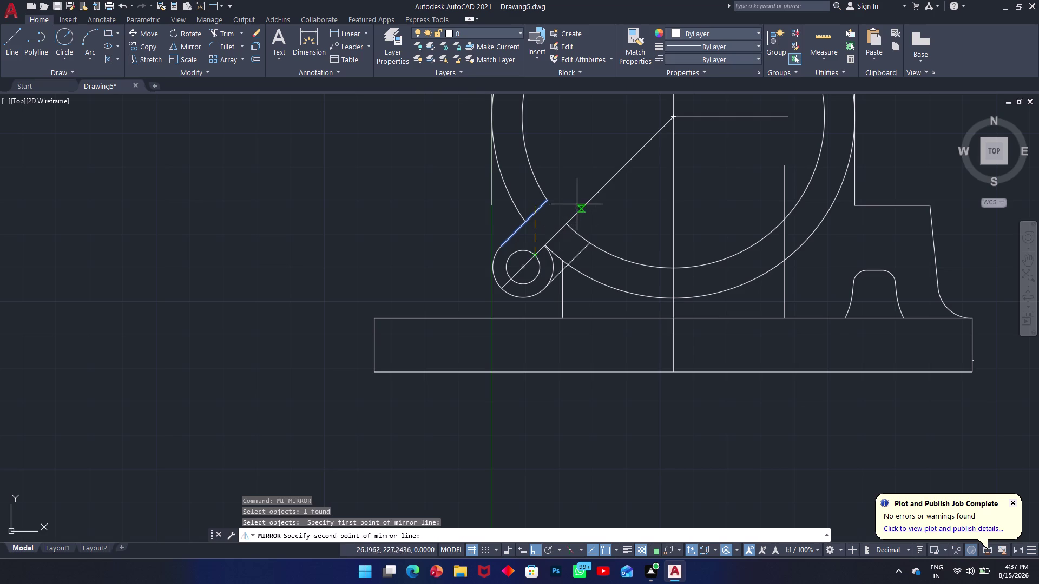
click(585, 200)
key(Escape)
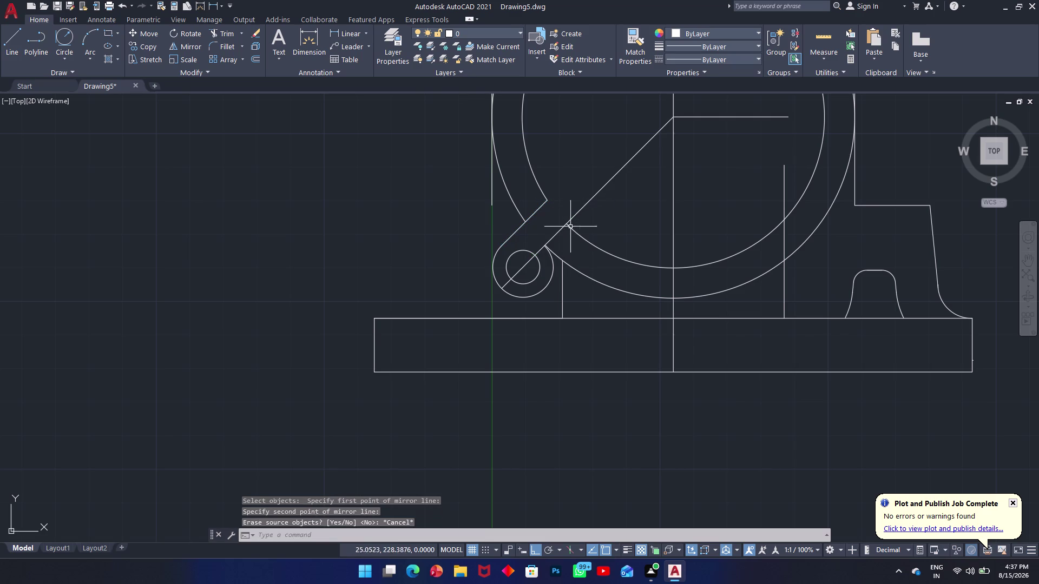
Retry mirroring the short parallel line while toggling ortho, then abandon it.
key(space)
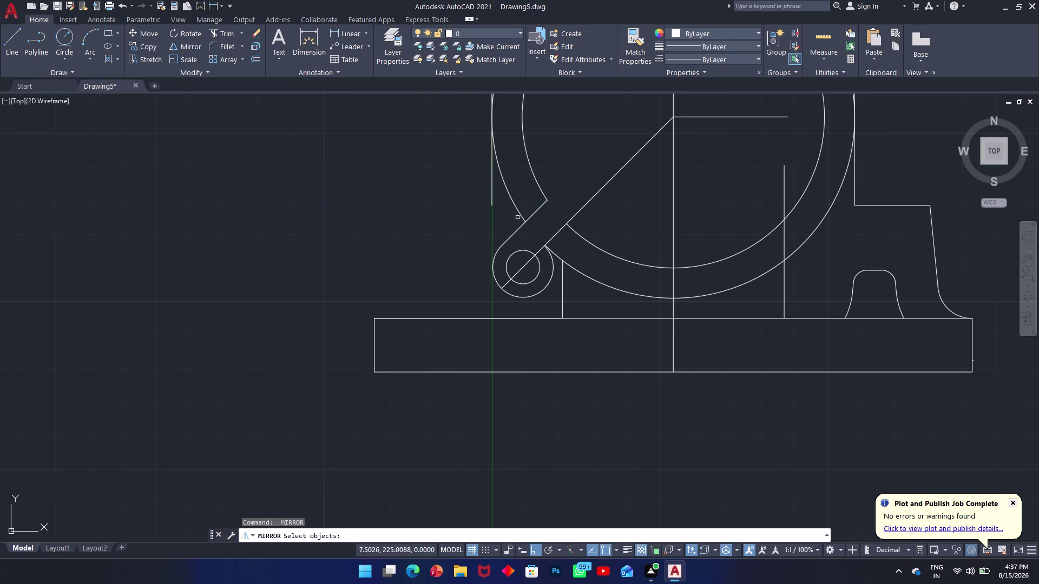
click(523, 225)
key(space)
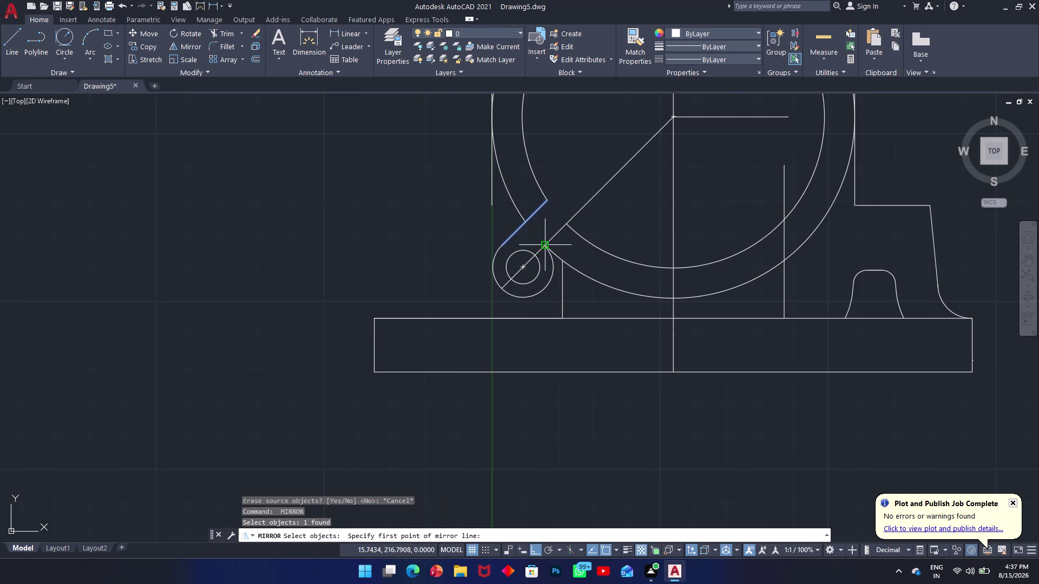
click(552, 235)
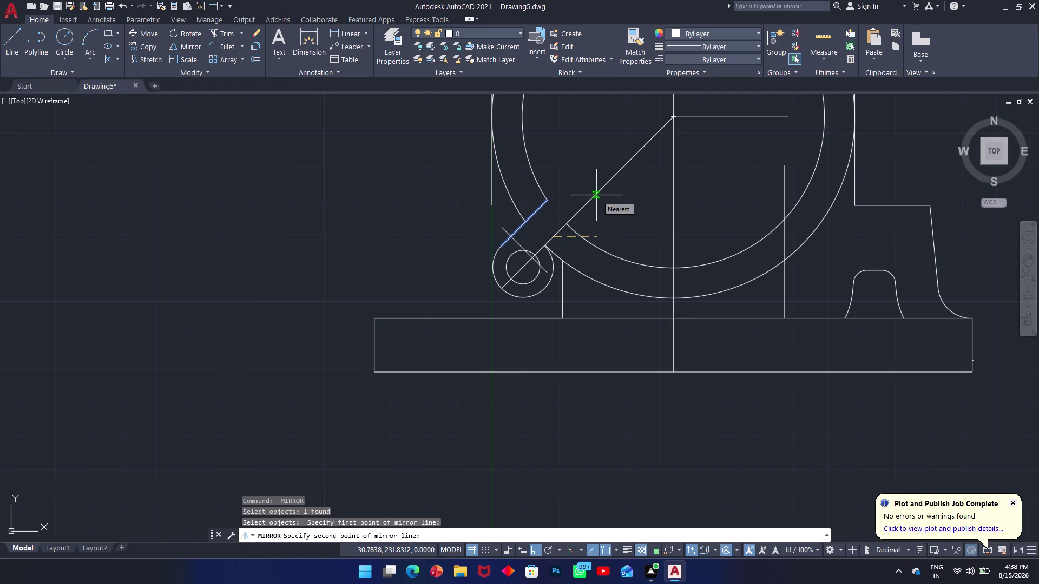
key(F8)
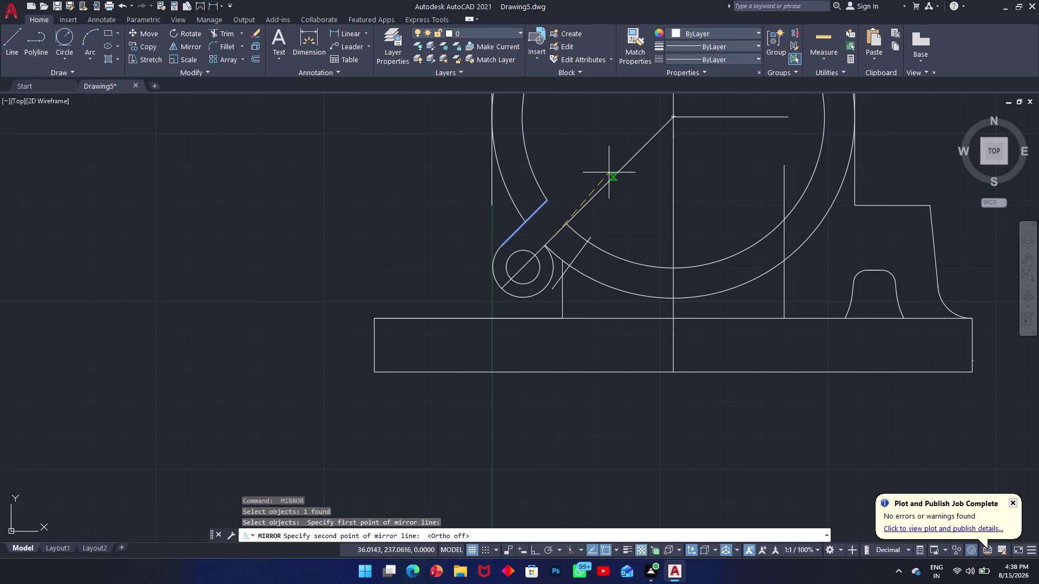
key(F8)
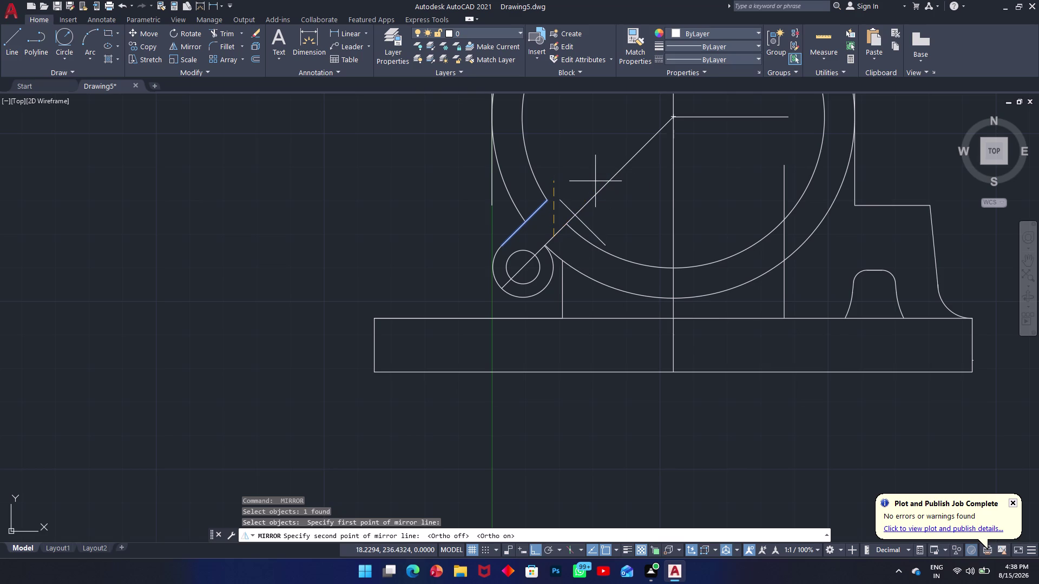
key(F8)
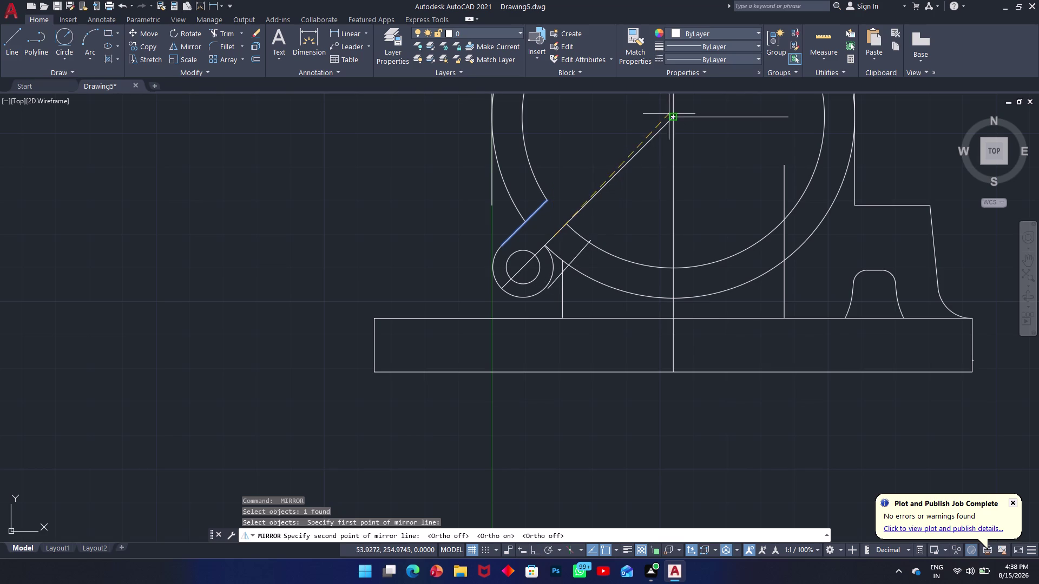
click(675, 117)
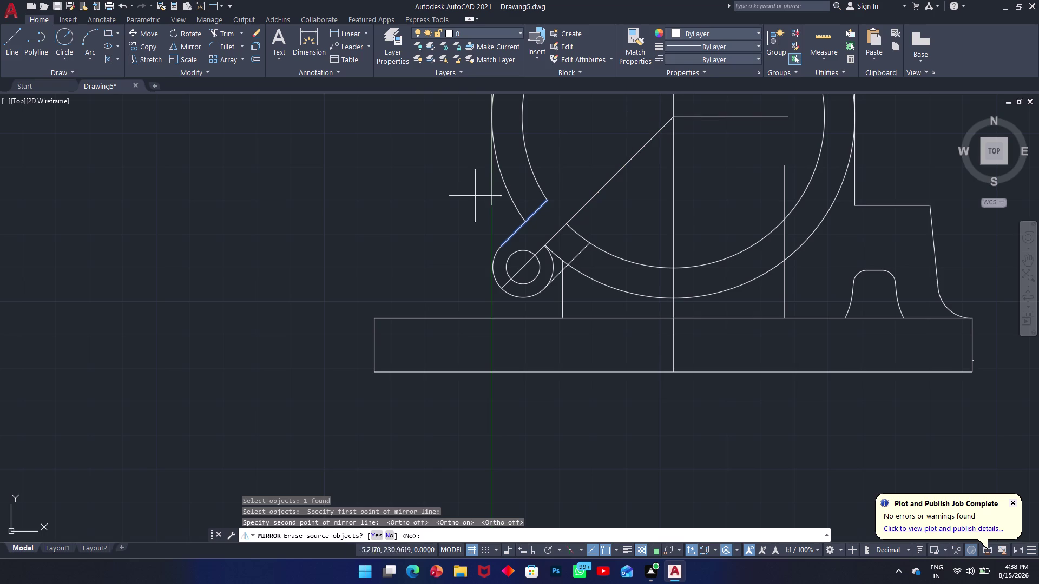
scroll(up, 3)
scroll(up, 3)
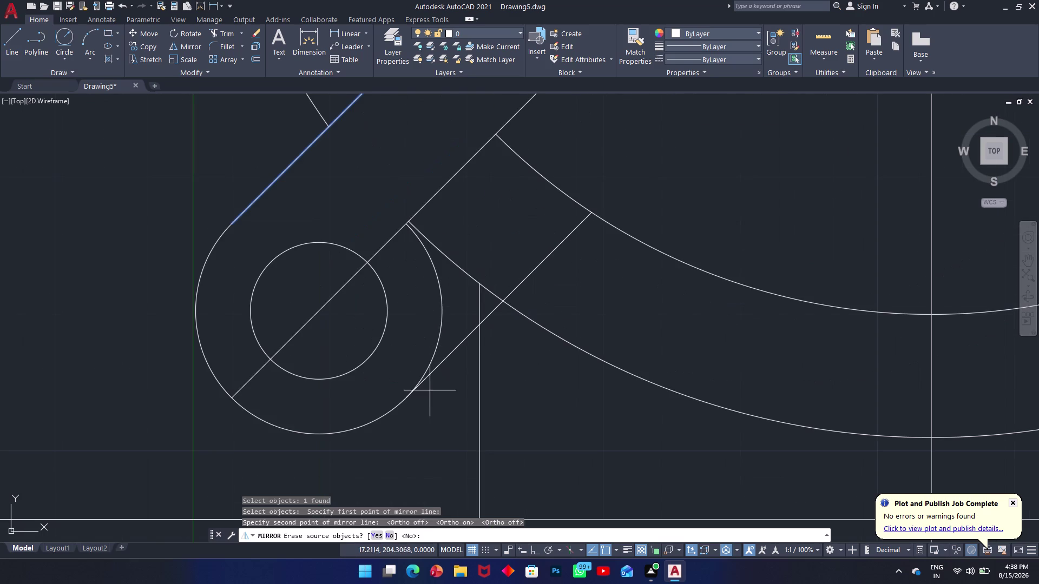
scroll(up, 3)
scroll(down, 3)
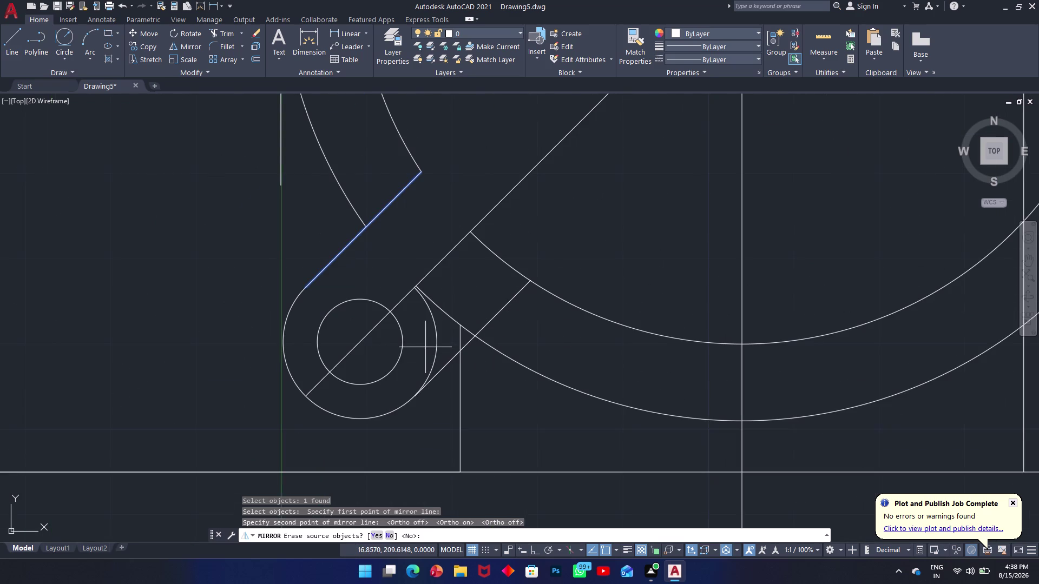
key(t)
key(Escape)
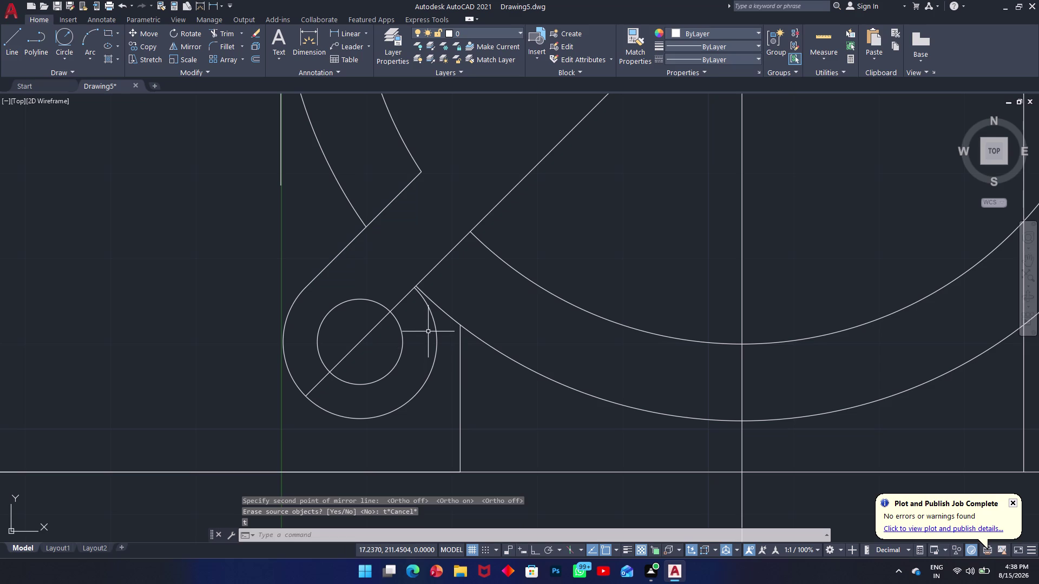
Mirror the lug arm's left edge across its diagonal centreline, keeping the original.
key(m)
key(i)
key(space)
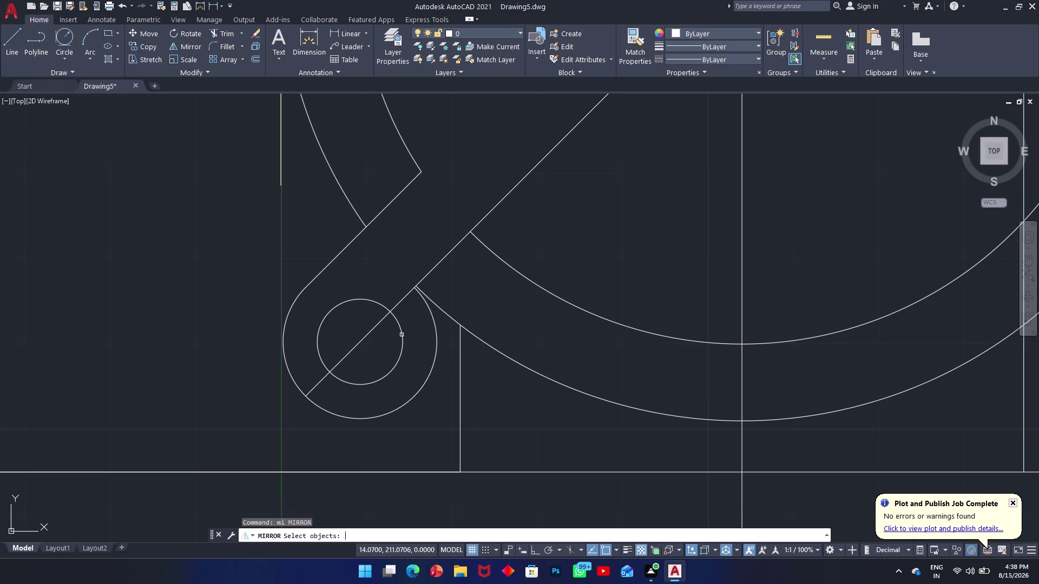
click(313, 280)
key(space)
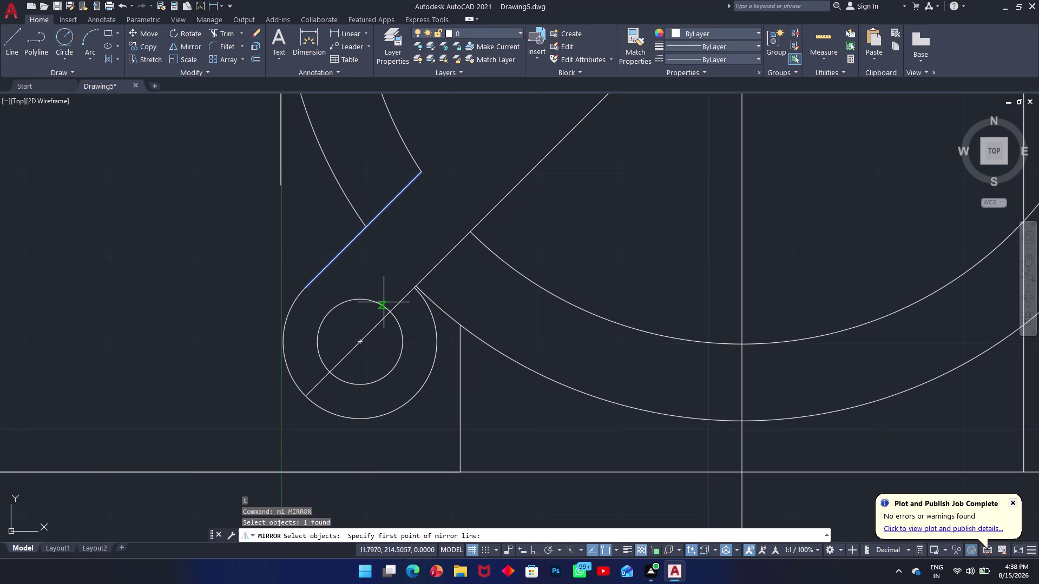
click(363, 340)
scroll(up, 3)
scroll(down, 3)
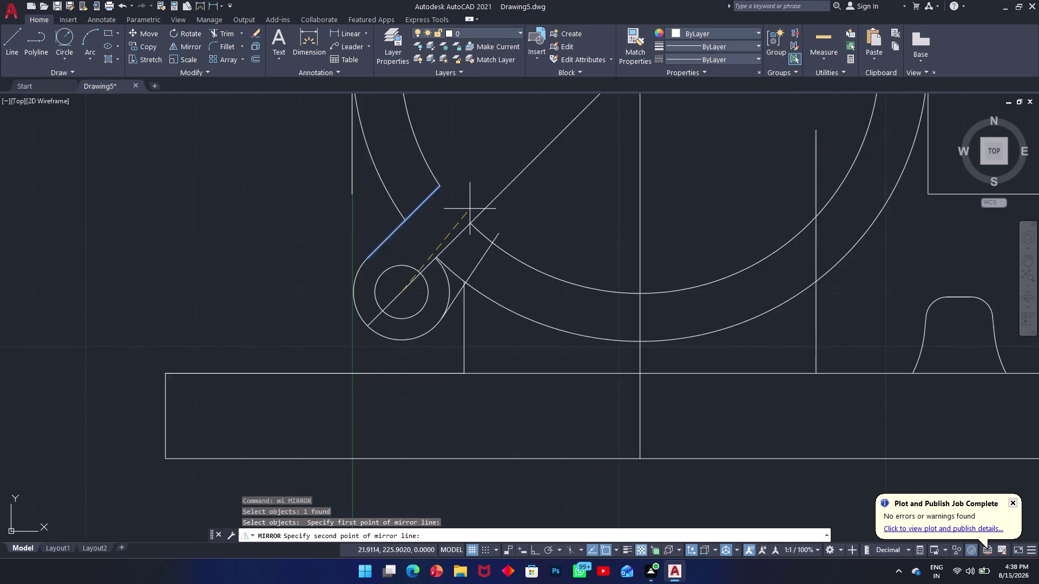
click(574, 111)
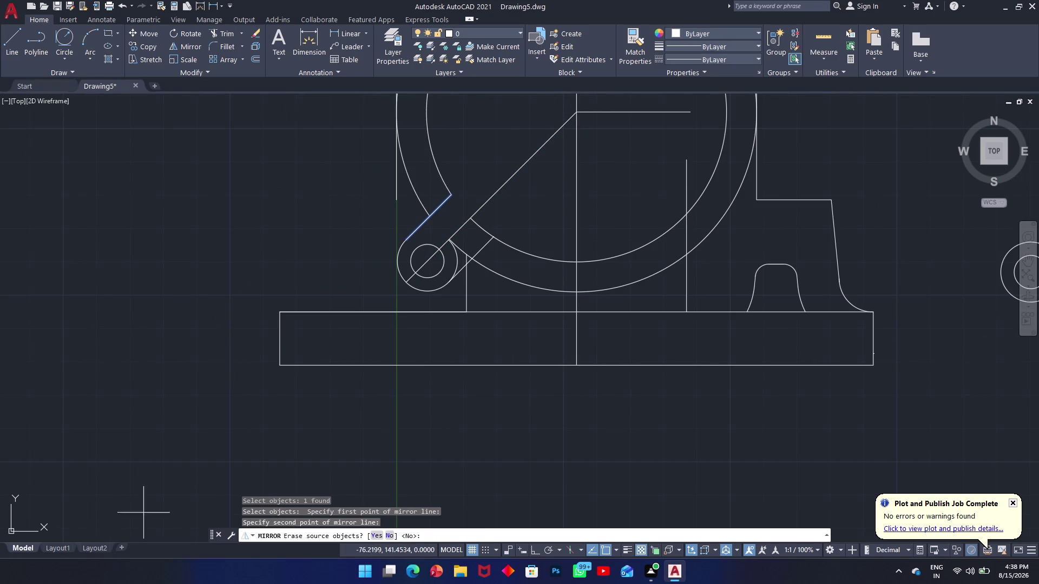
scroll(up, 3)
scroll(down, 3)
scroll(up, 3)
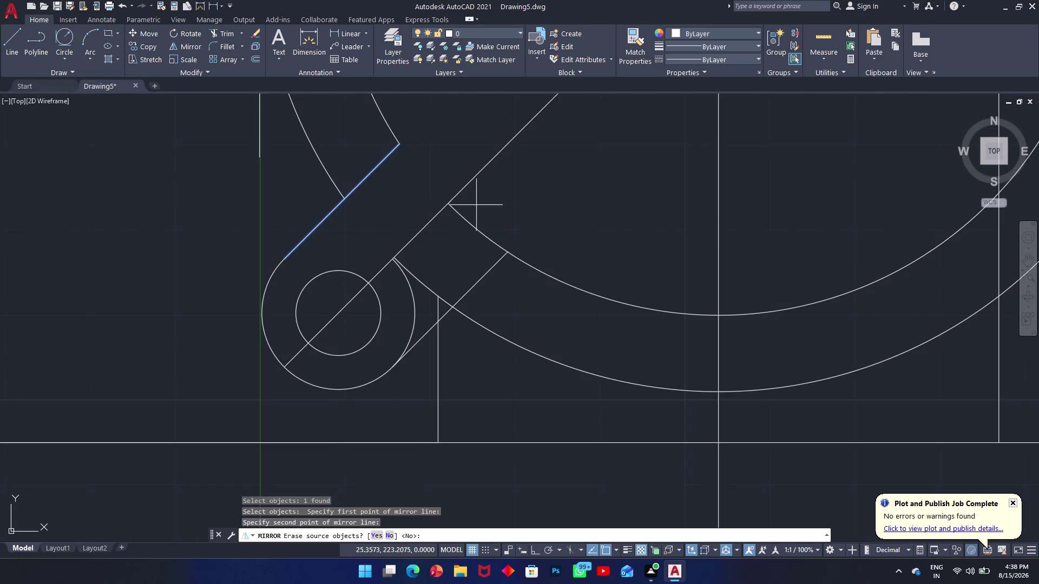
scroll(up, 3)
scroll(down, 3)
scroll(down, 3)
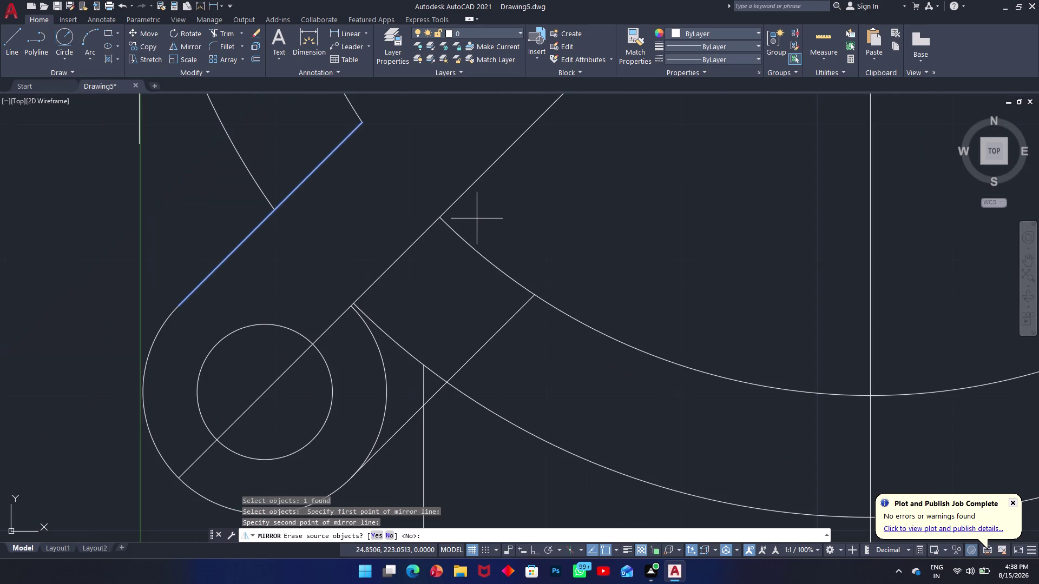
key(space)
Fence-trim the ring arc pieces that cross the lug arm.
text(rt)
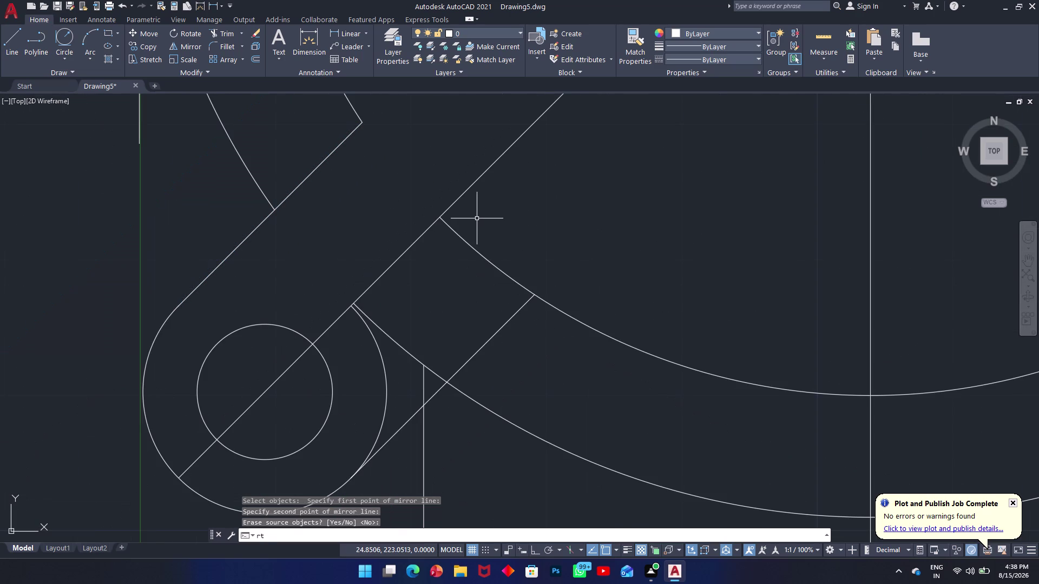
text(r)
key(Escape)
text(tr)
key(space)
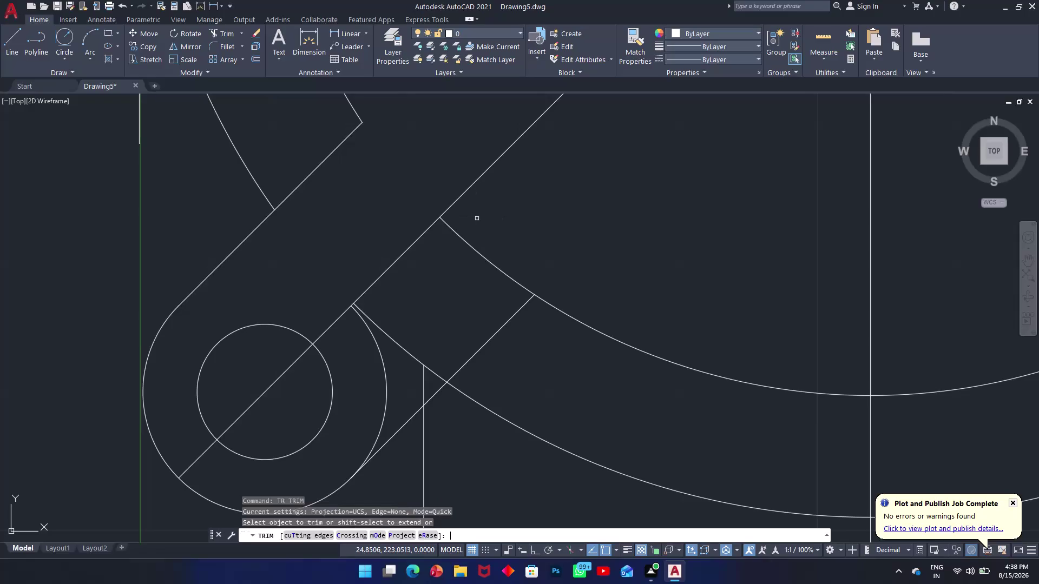
click(494, 251)
click(465, 282)
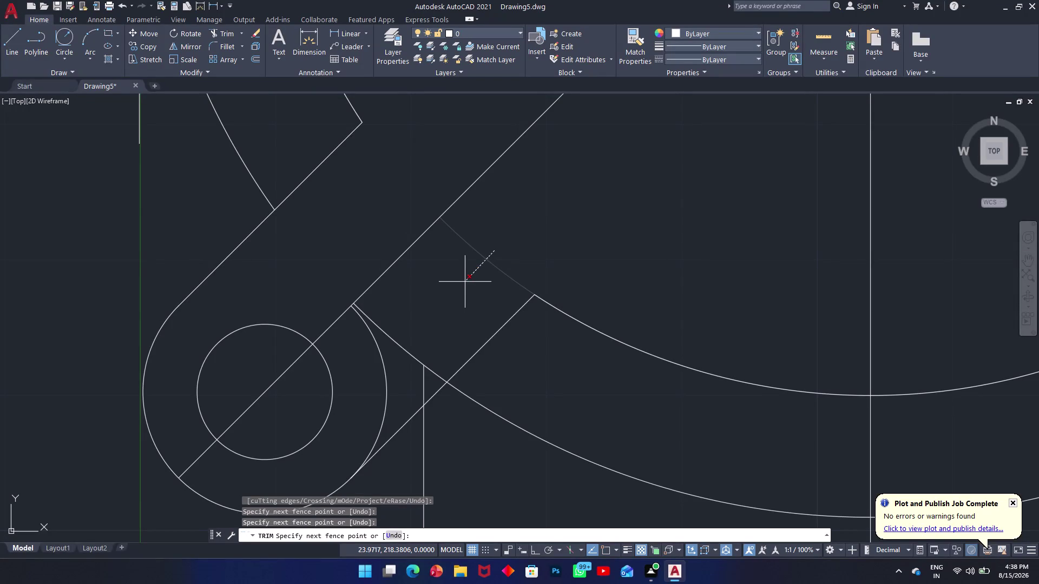
drag(428, 333, 419, 341)
click(377, 372)
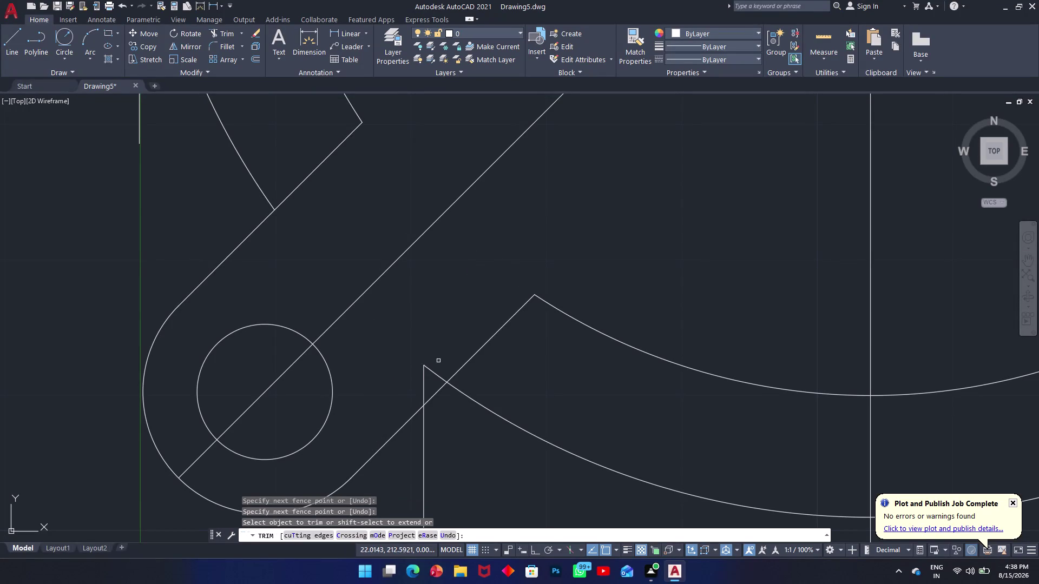
click(438, 361)
click(417, 378)
scroll(up, 3)
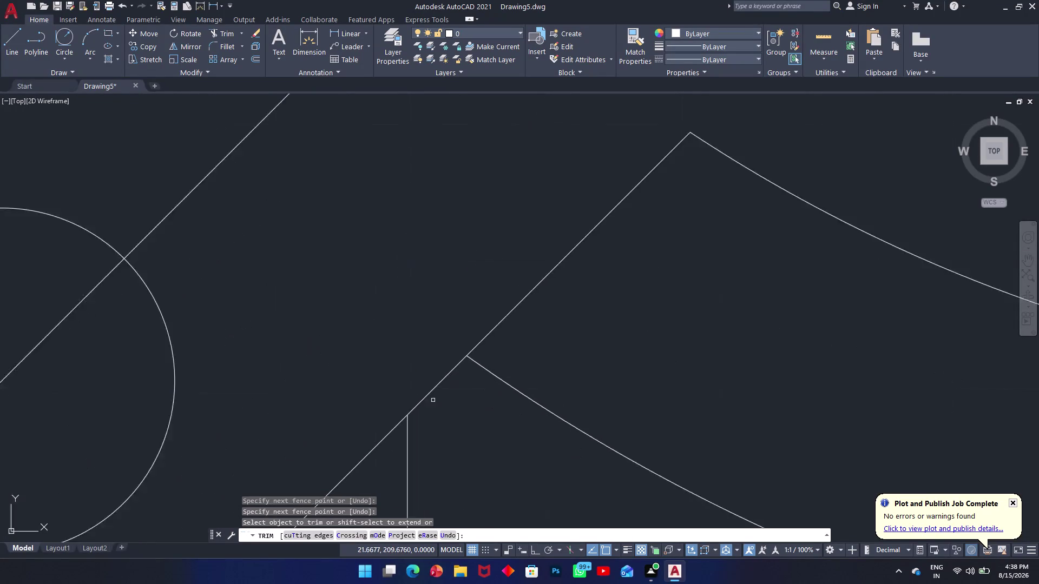
scroll(down, 3)
scroll(down, 3)
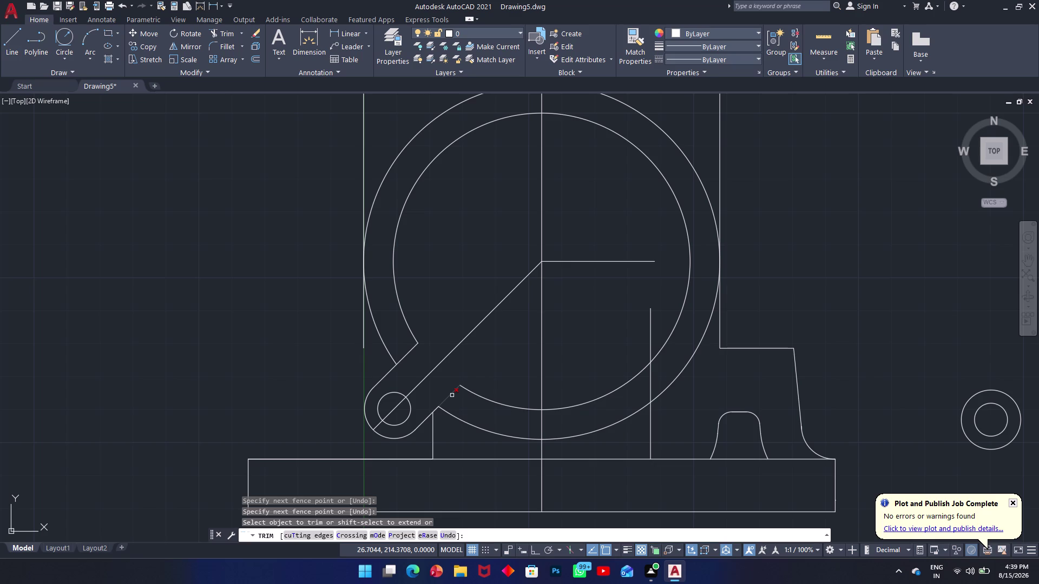
Undo those trims and redo the fence trim across the arc pieces.
key(ctrl+z)
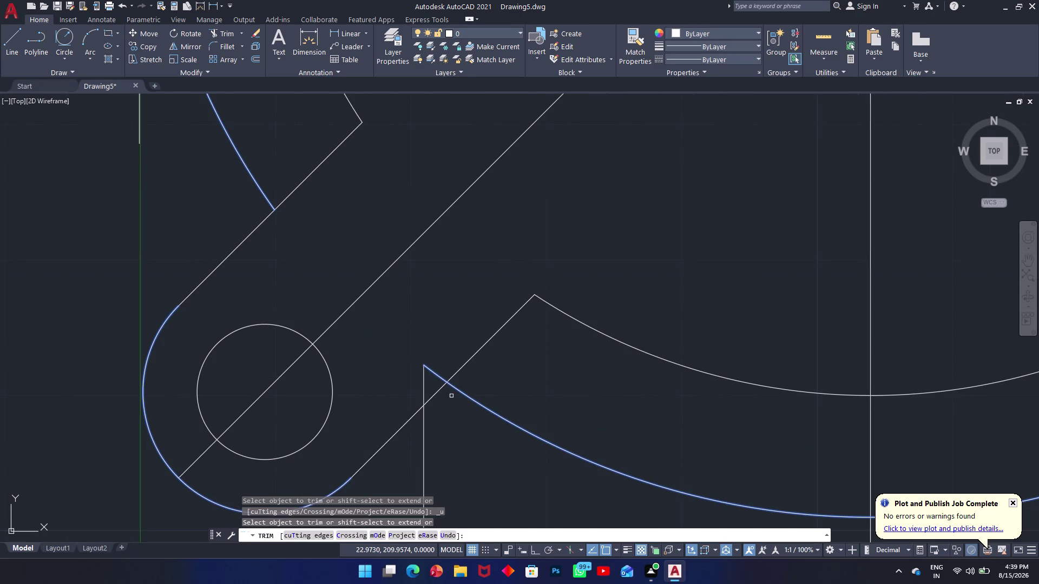
key(ctrl+z)
key(ctrl+z)
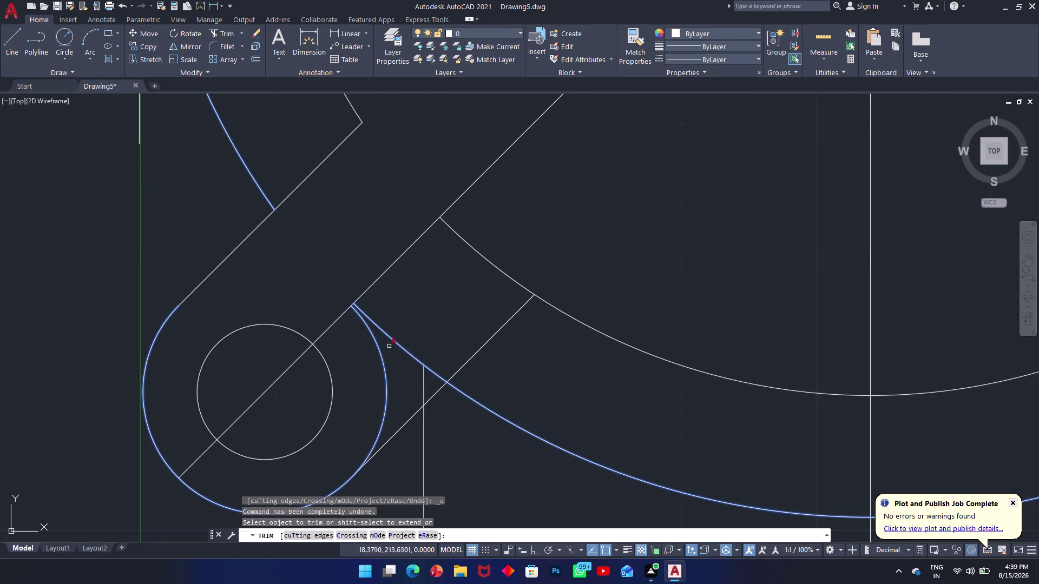
click(400, 332)
click(373, 361)
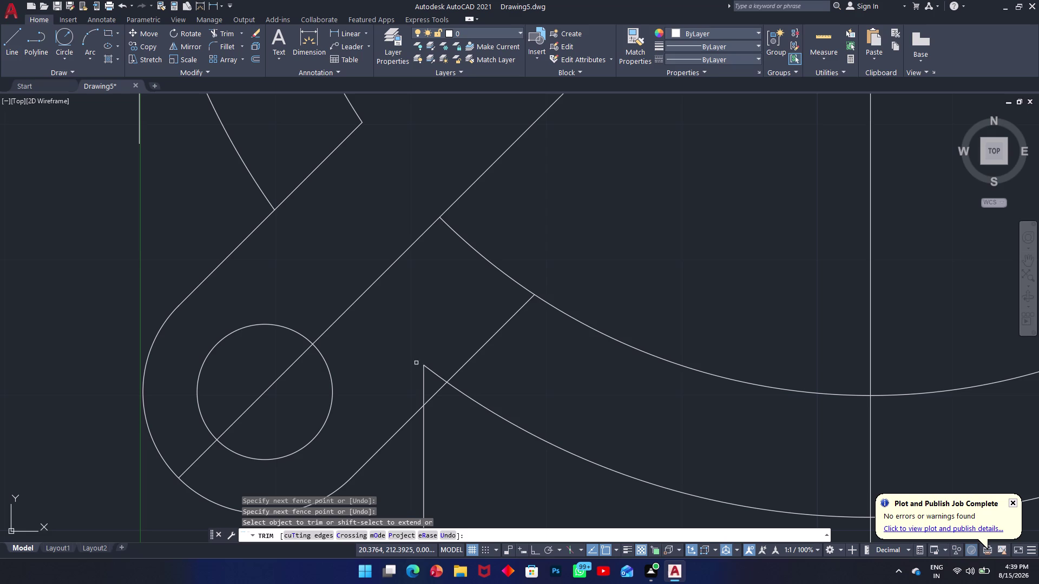
click(435, 370)
click(422, 381)
Trim the remaining small pieces at the lug's end.
scroll(up, 3)
scroll(down, 3)
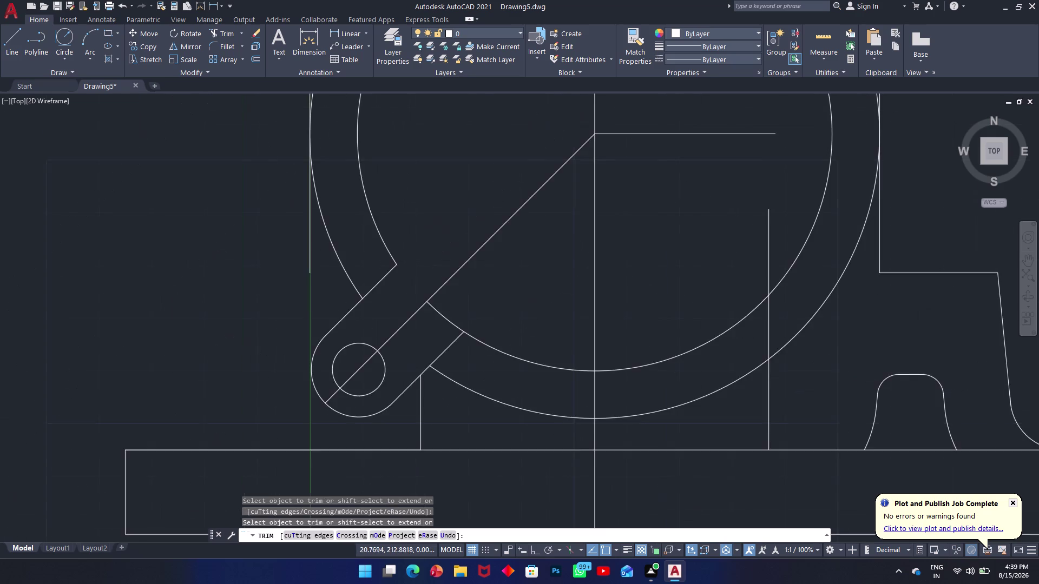
scroll(down, 3)
scroll(up, 3)
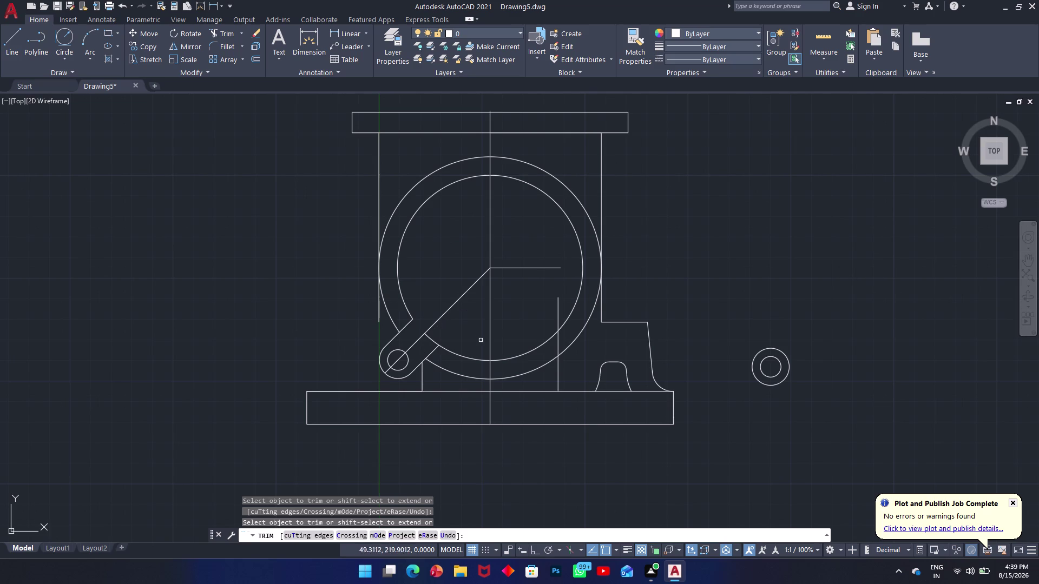
click(433, 350)
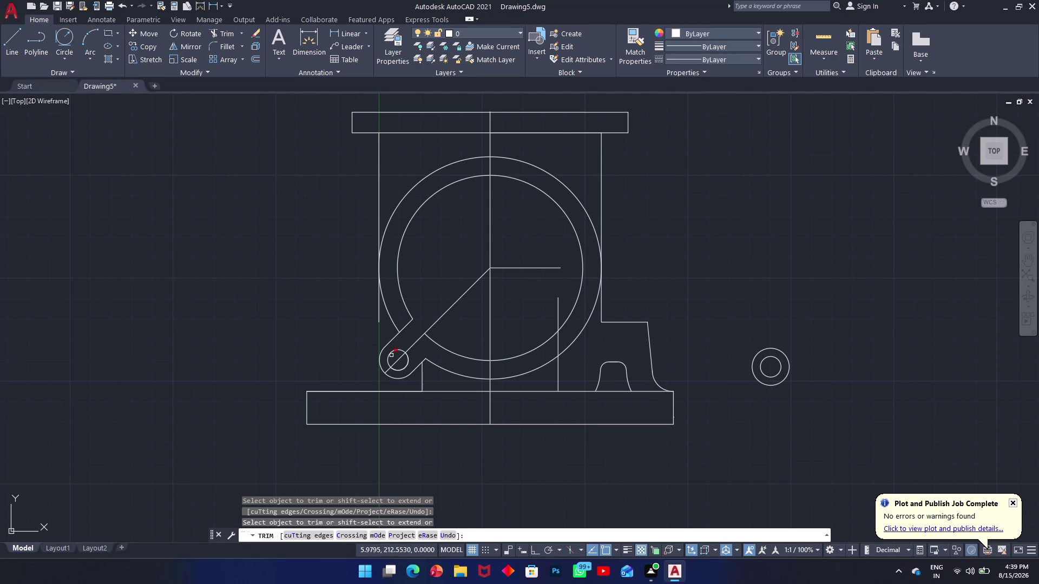
click(388, 370)
key(Escape)
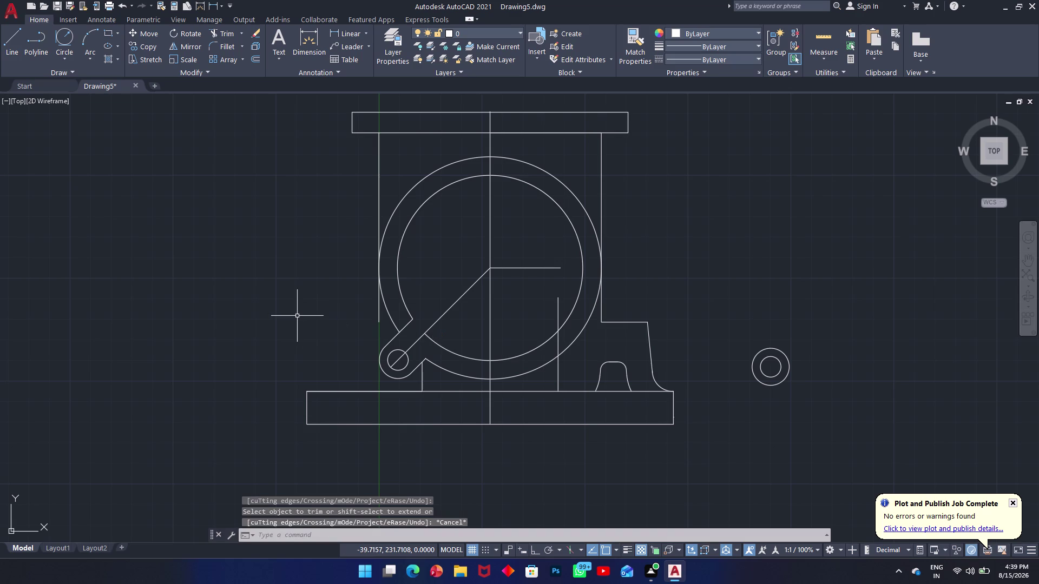
Draw a Ttr circle of radius 10 tangent to the lug's rounded end and base top edge.
text(c)
key(space)
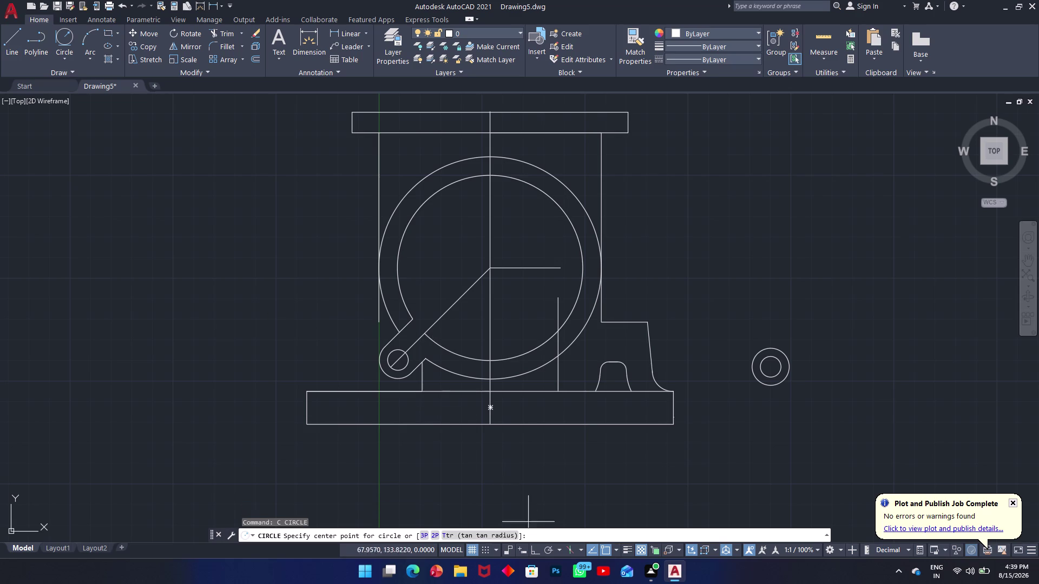
click(501, 537)
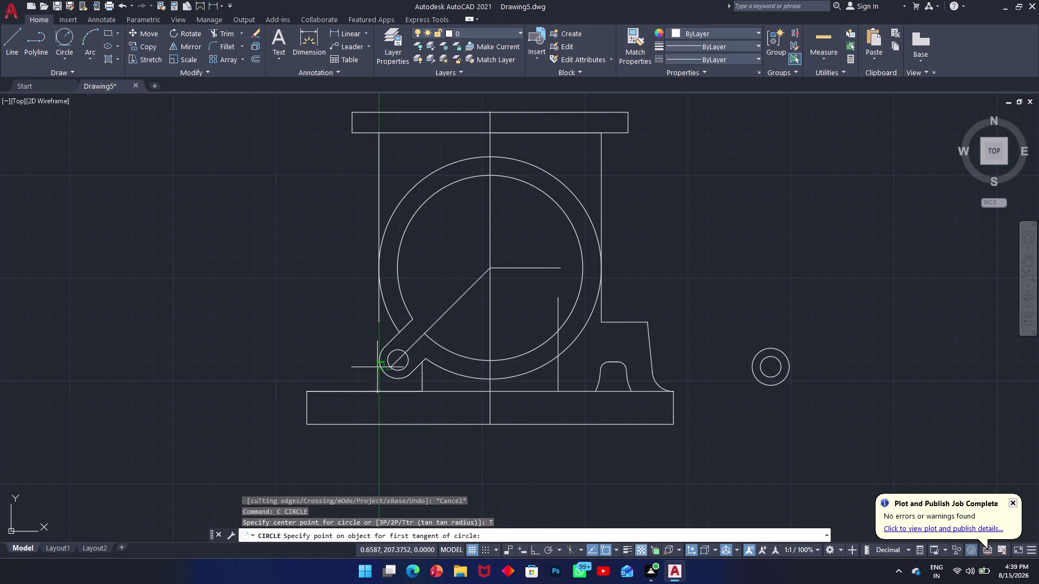
click(381, 366)
click(369, 393)
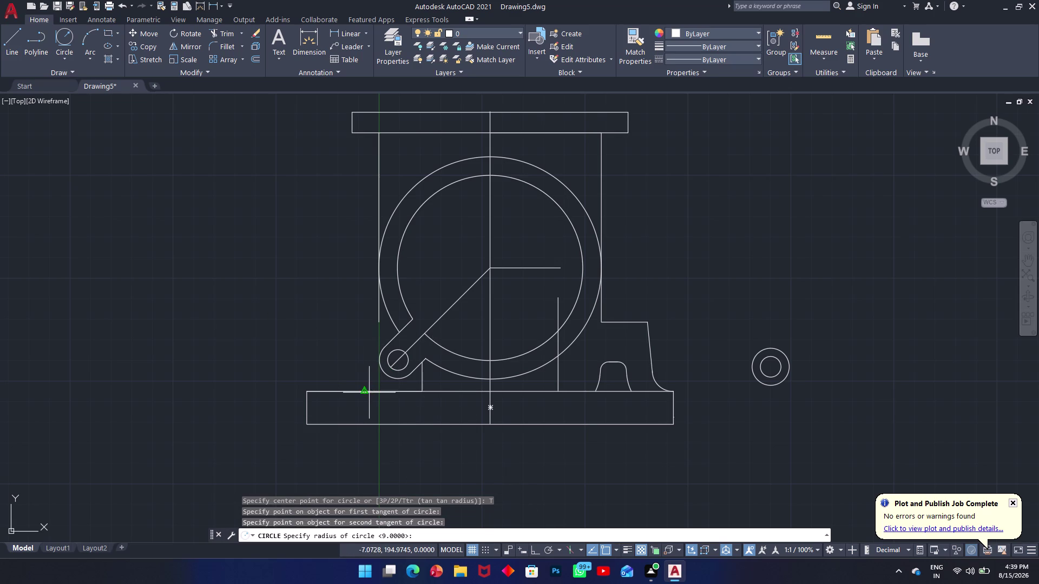
text(10)
key(Return)
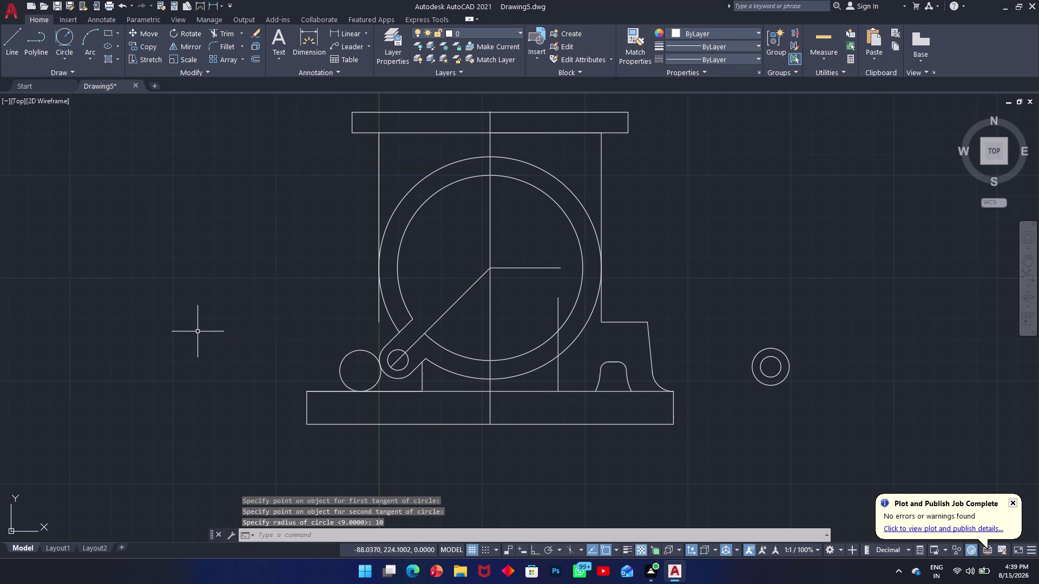
text(tr)
key(space)
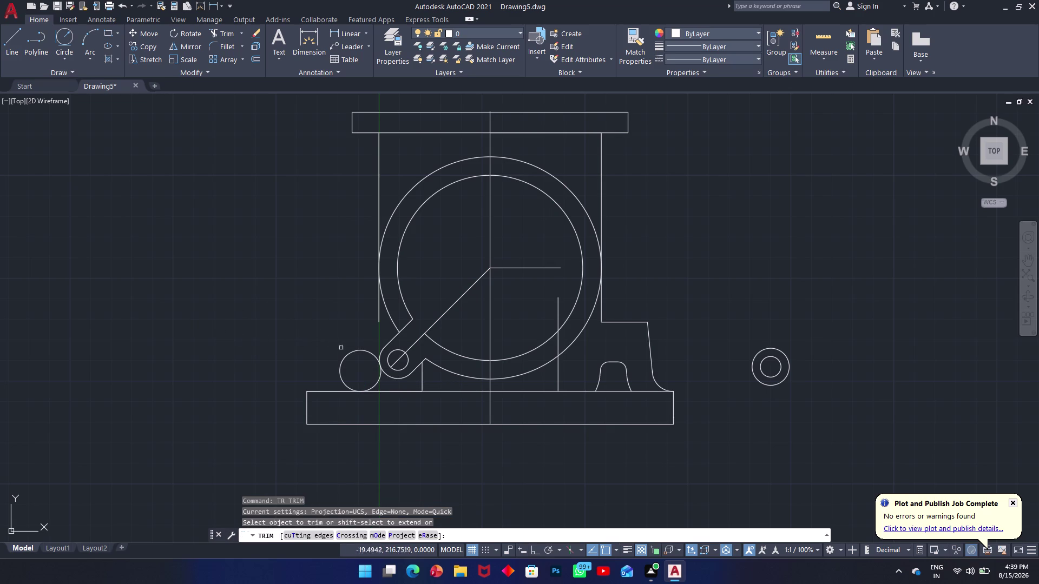
Trim the new circle into a fillet joining the lug's end to the base.
click(343, 358)
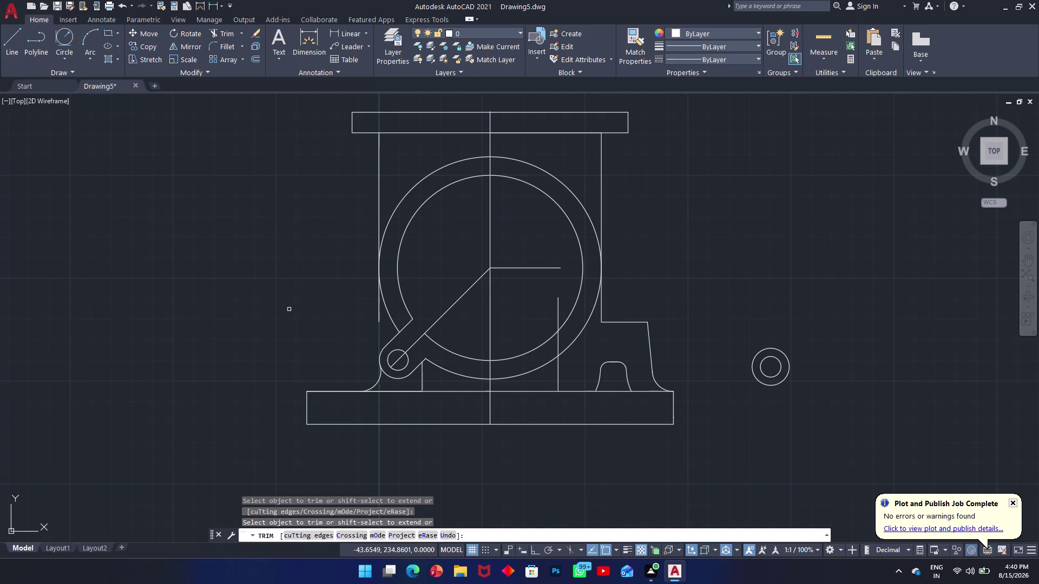
scroll(up, 3)
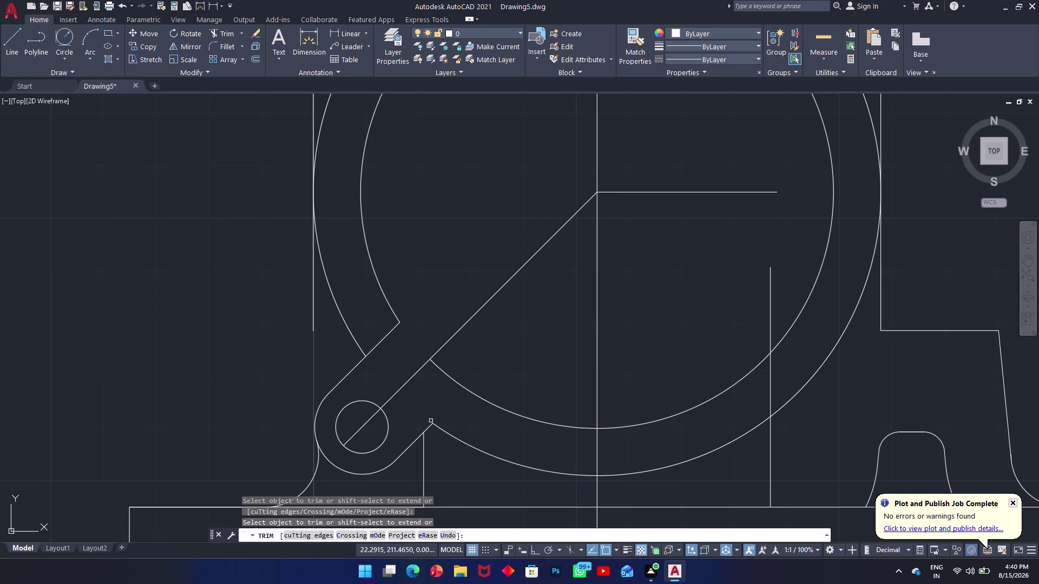
click(458, 442)
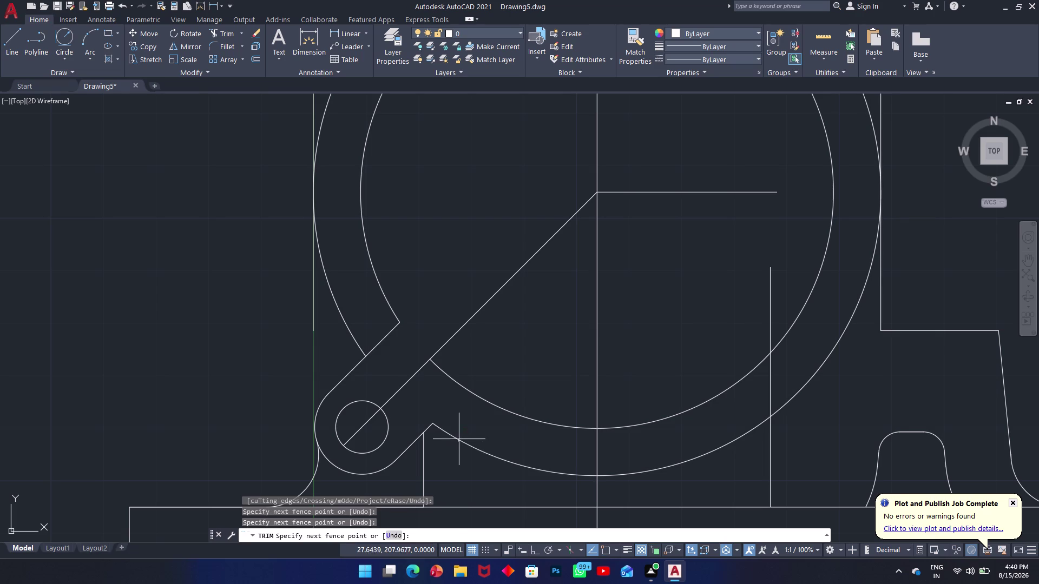
click(464, 429)
click(421, 421)
click(431, 428)
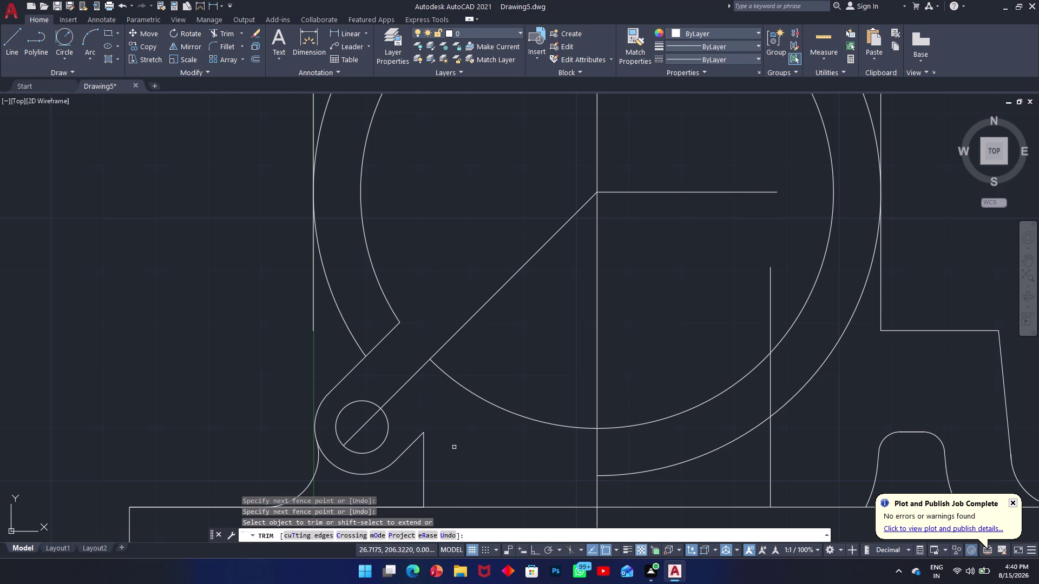
scroll(up, 3)
scroll(down, 3)
scroll(up, 3)
middle_drag(461, 449, 454, 369)
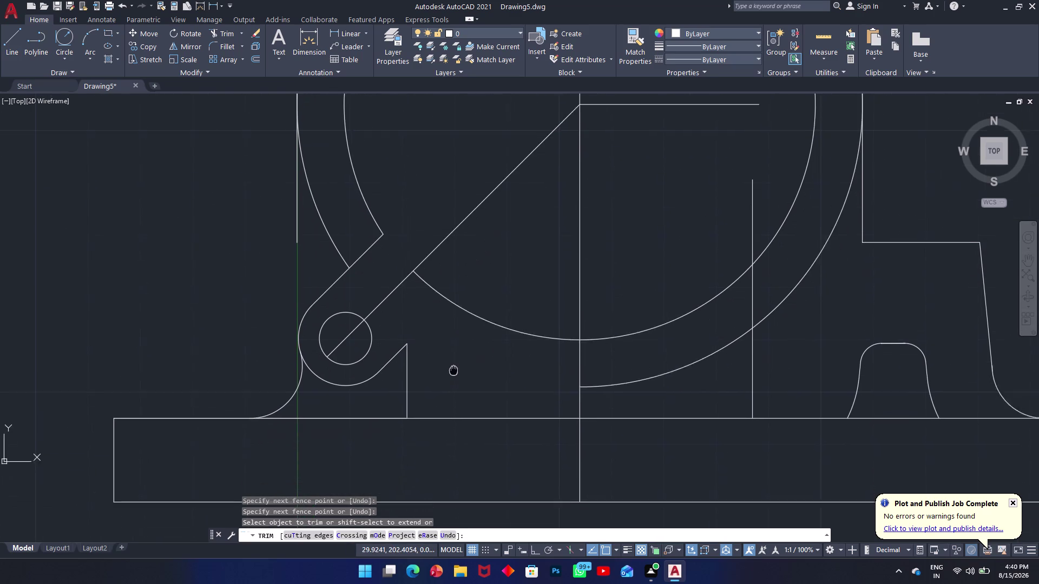
middle_drag(454, 369, 453, 347)
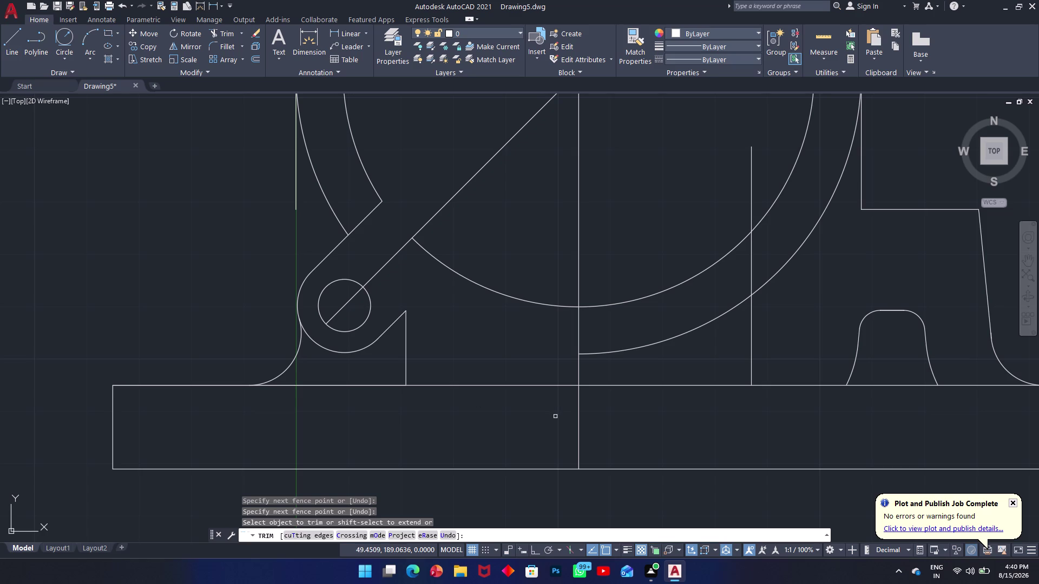
Trim off the stray lower arc and crossed segments inside the body's right side.
click(681, 337)
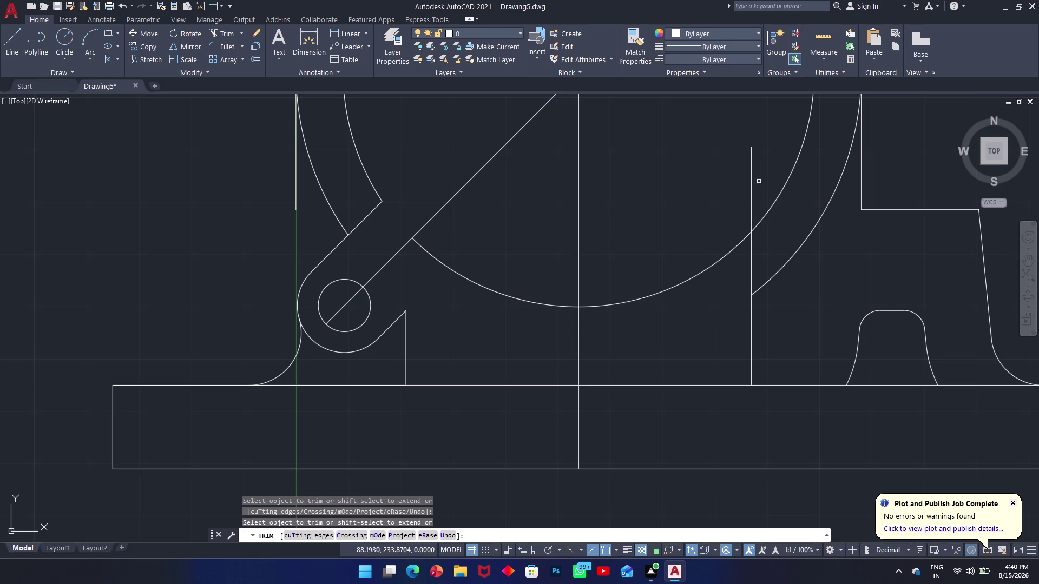
click(743, 181)
click(760, 178)
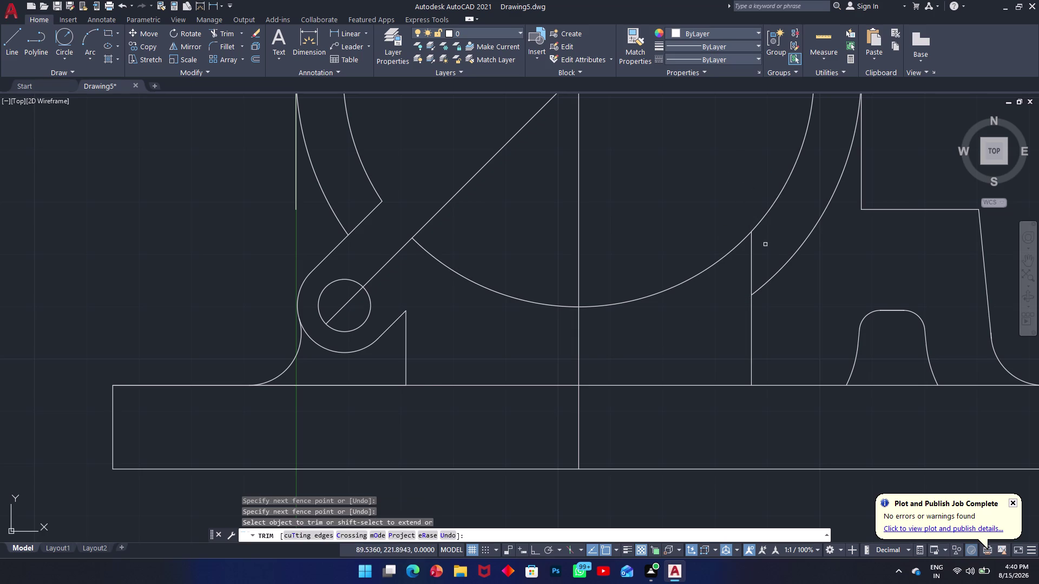
click(765, 245)
click(749, 272)
scroll(down, 3)
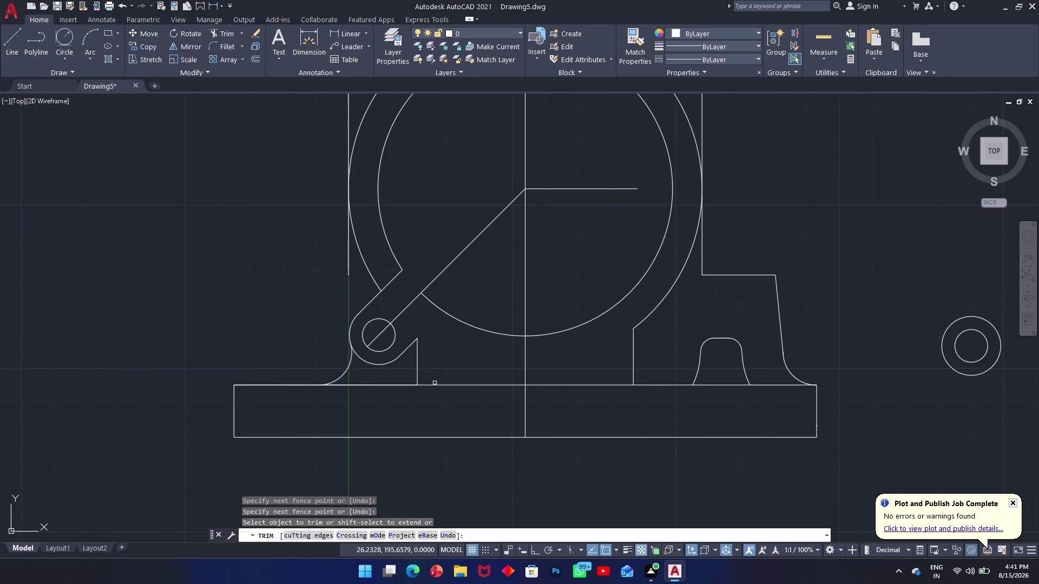
scroll(down, 3)
key(Escape)
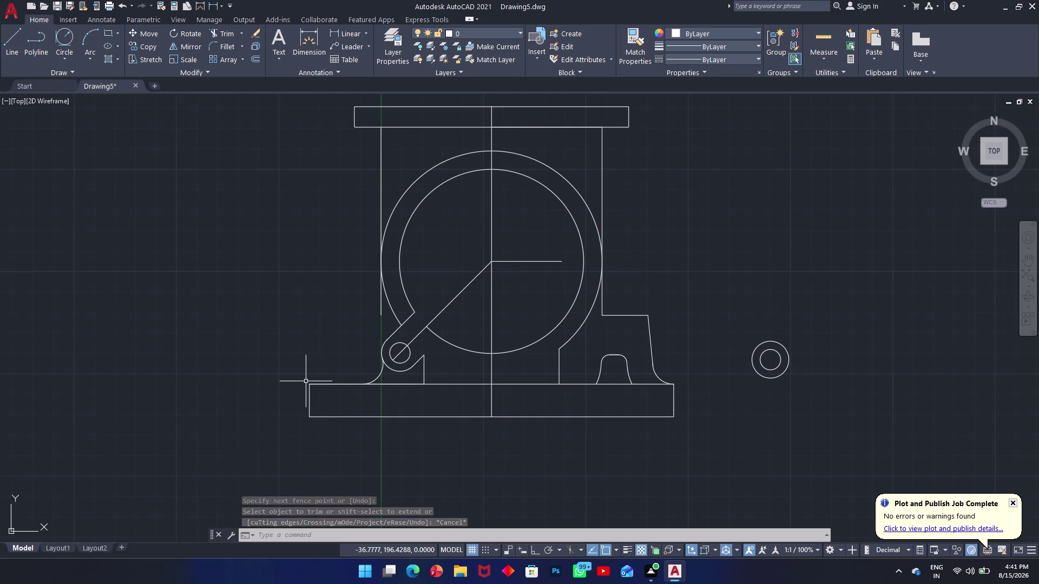
text(dim)
key(space)
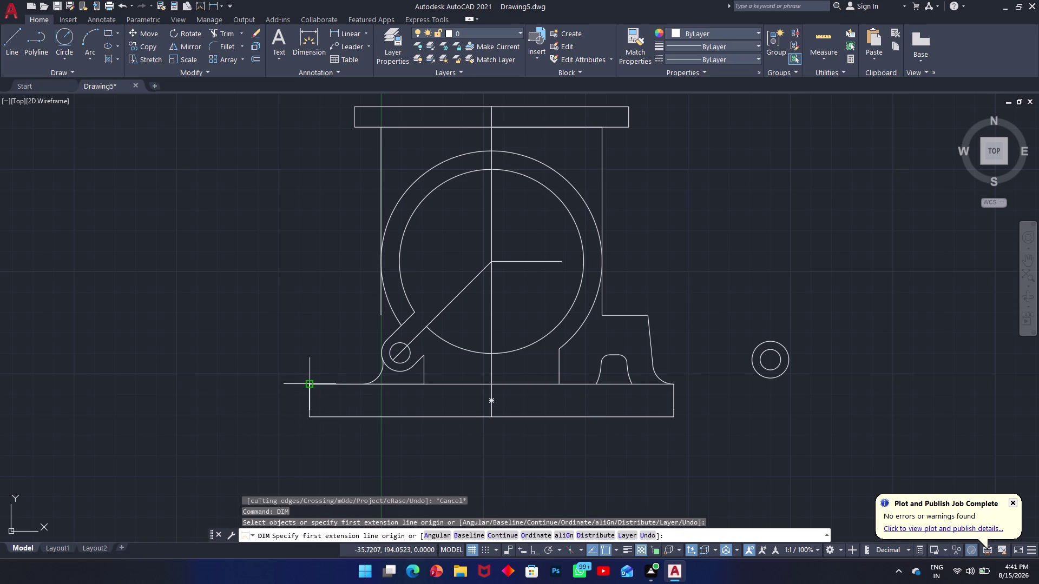
click(310, 385)
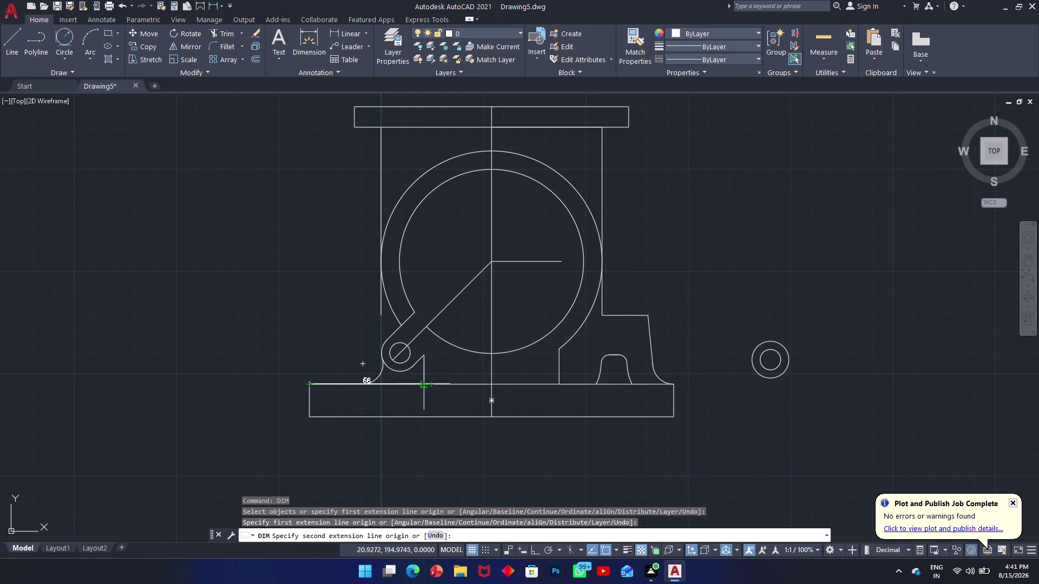
scroll(up, 3)
key(Escape)
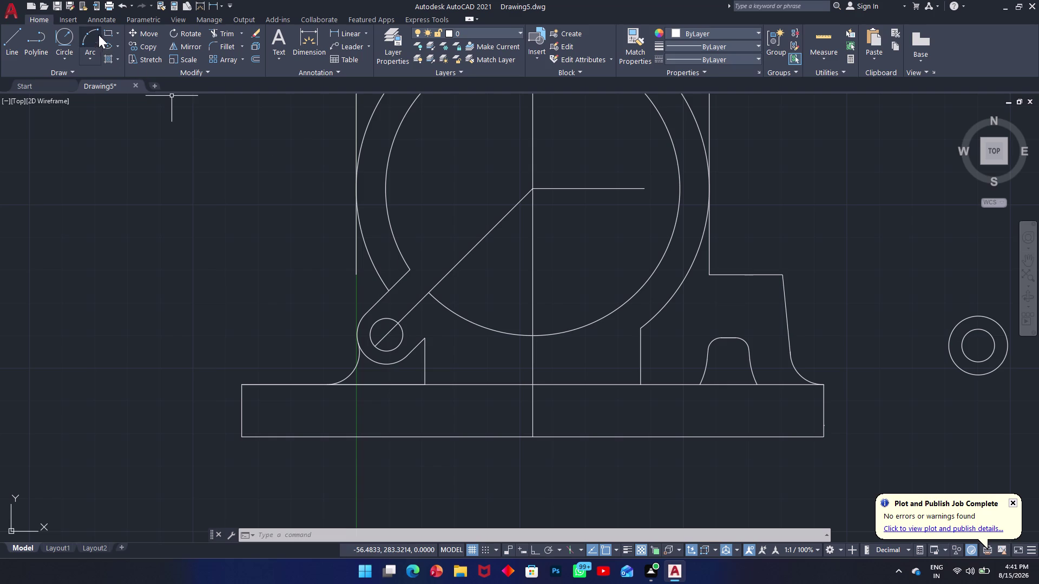
key(f)
key(space)
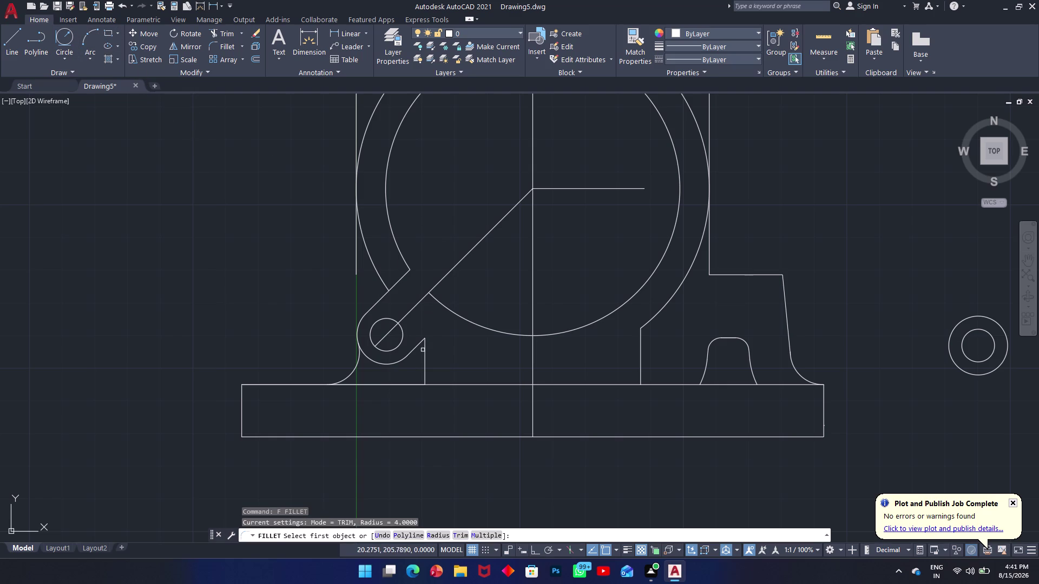
click(416, 350)
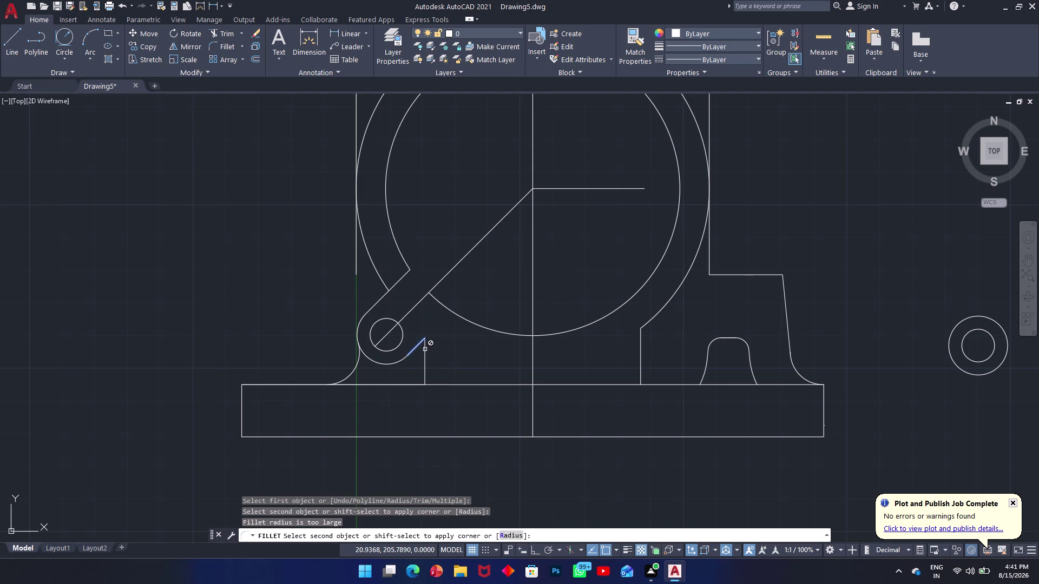
click(425, 350)
key(f)
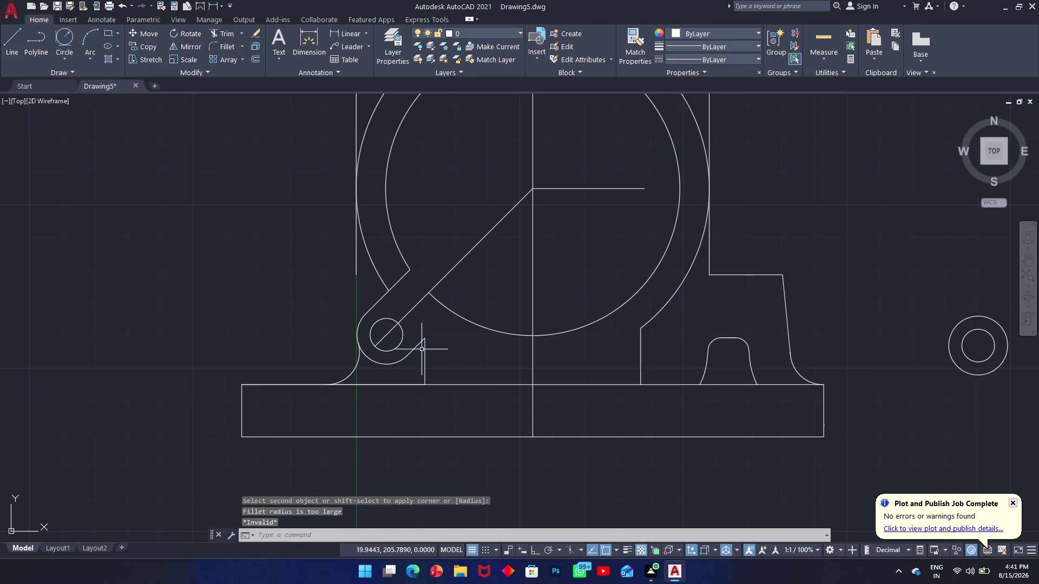
key(space)
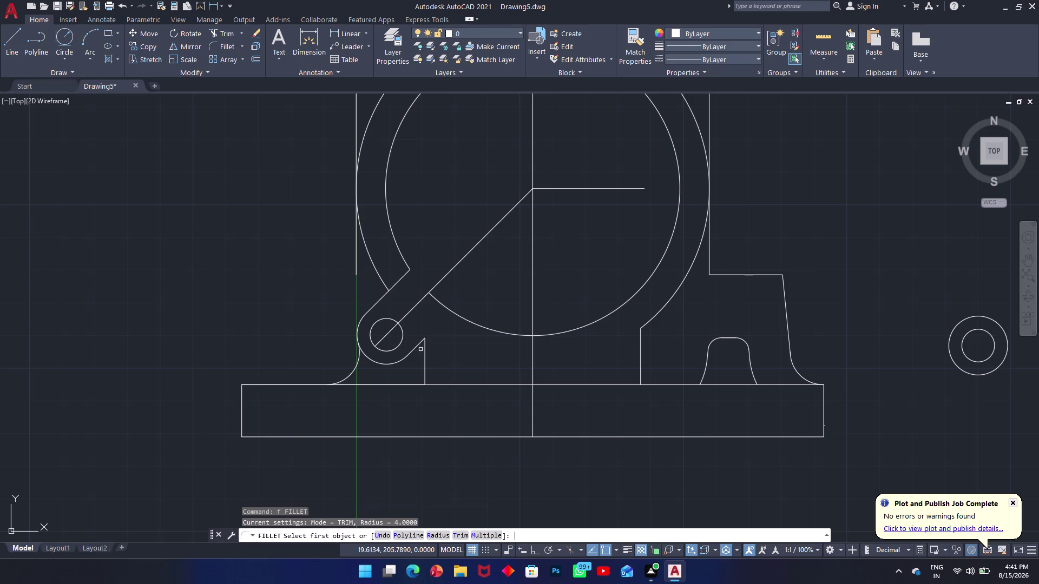
text(4)
key(space)
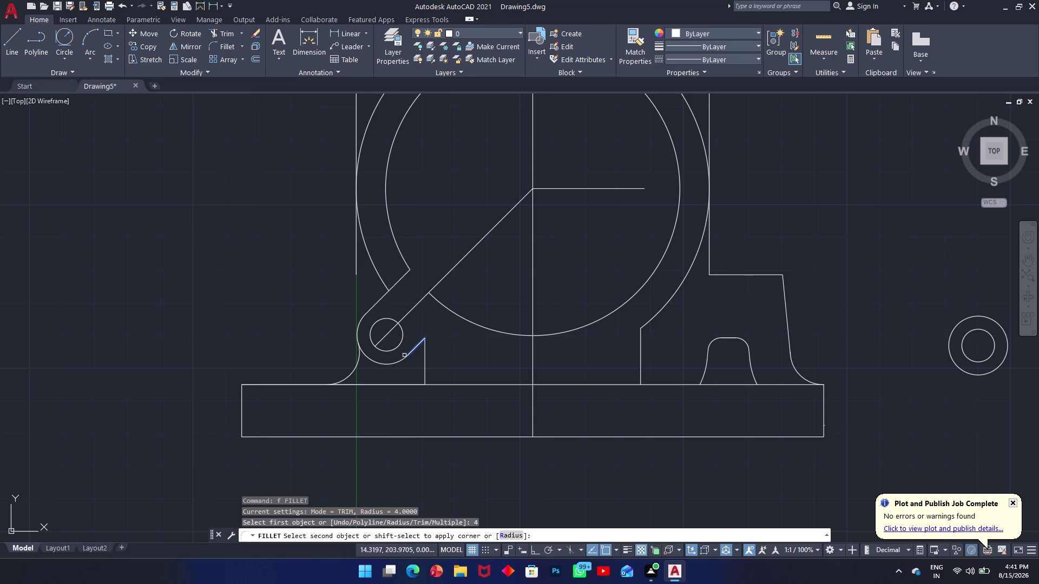
click(412, 355)
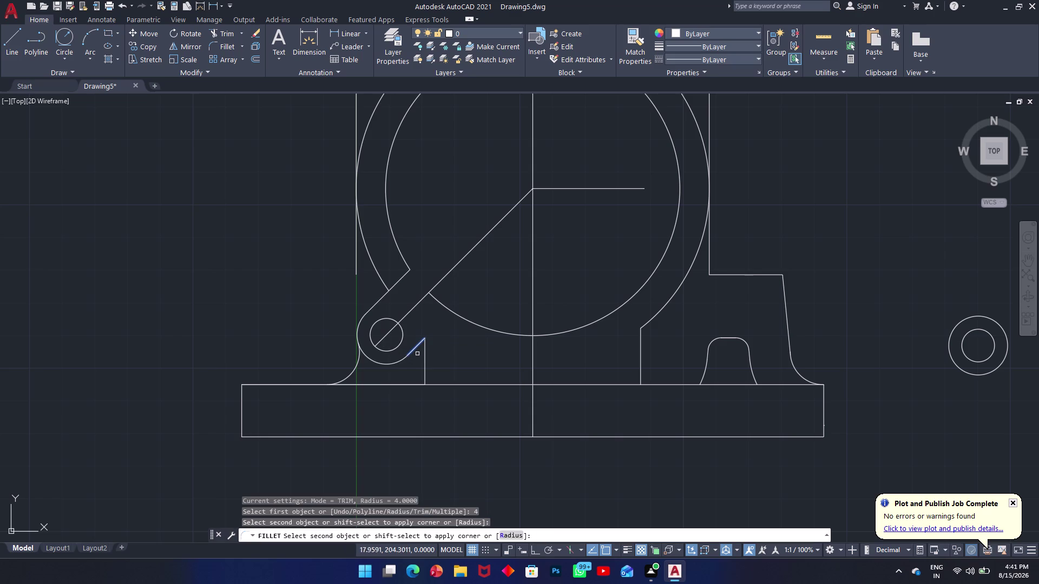
click(423, 354)
key(Escape)
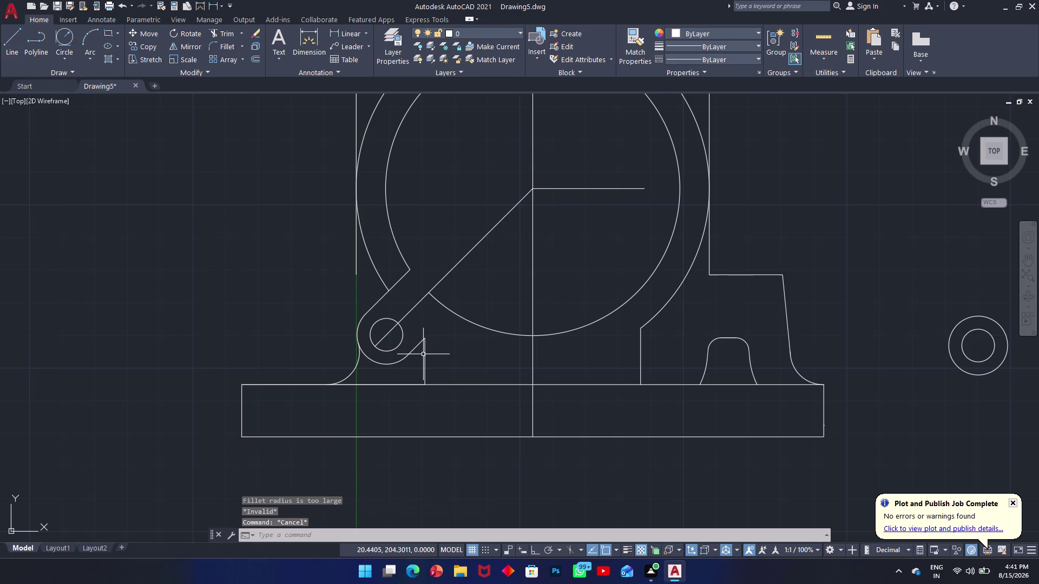
text(f)
key(space)
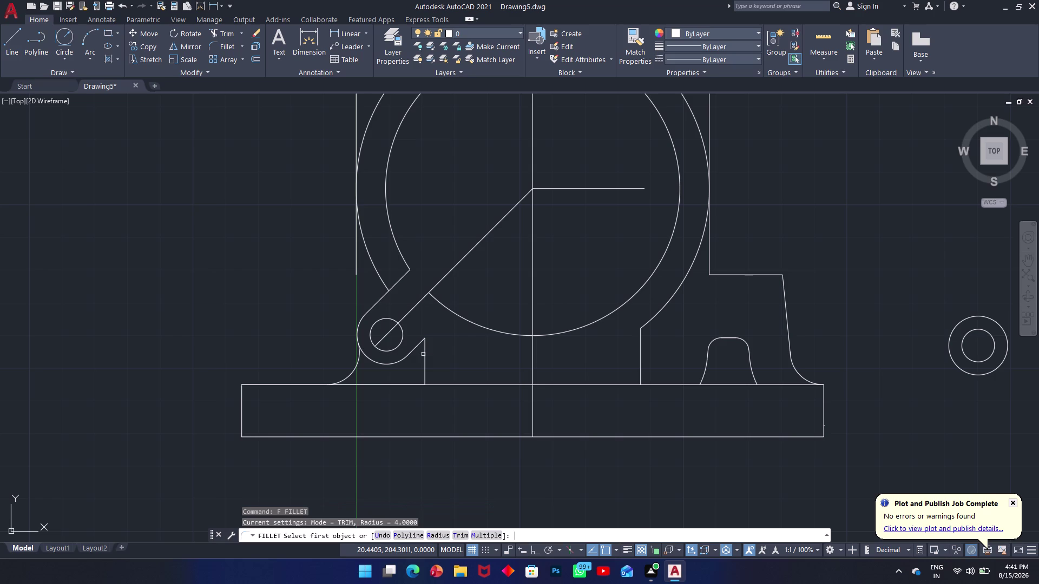
click(446, 535)
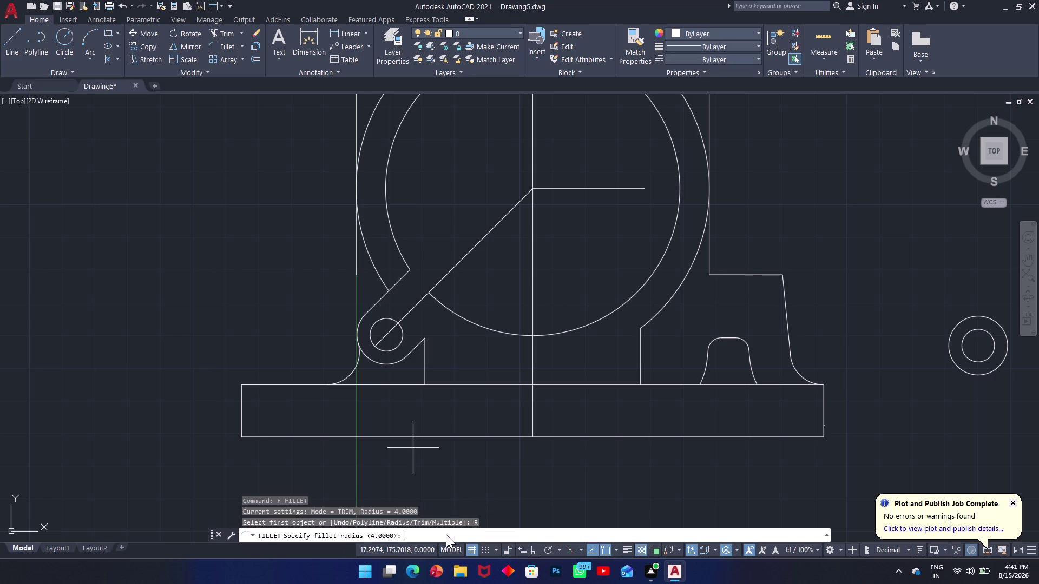
text(4)
key(space)
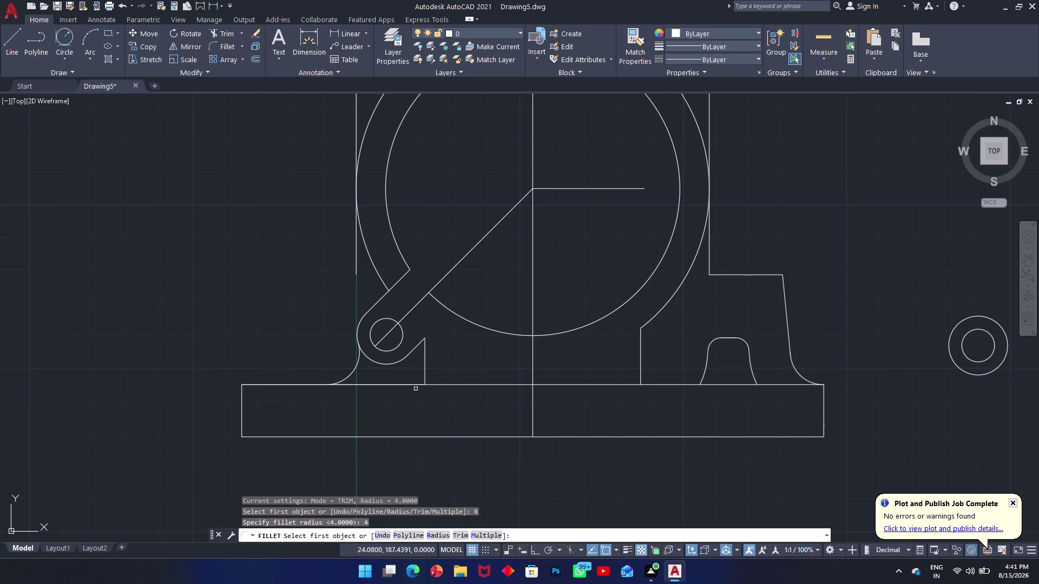
click(425, 355)
click(419, 348)
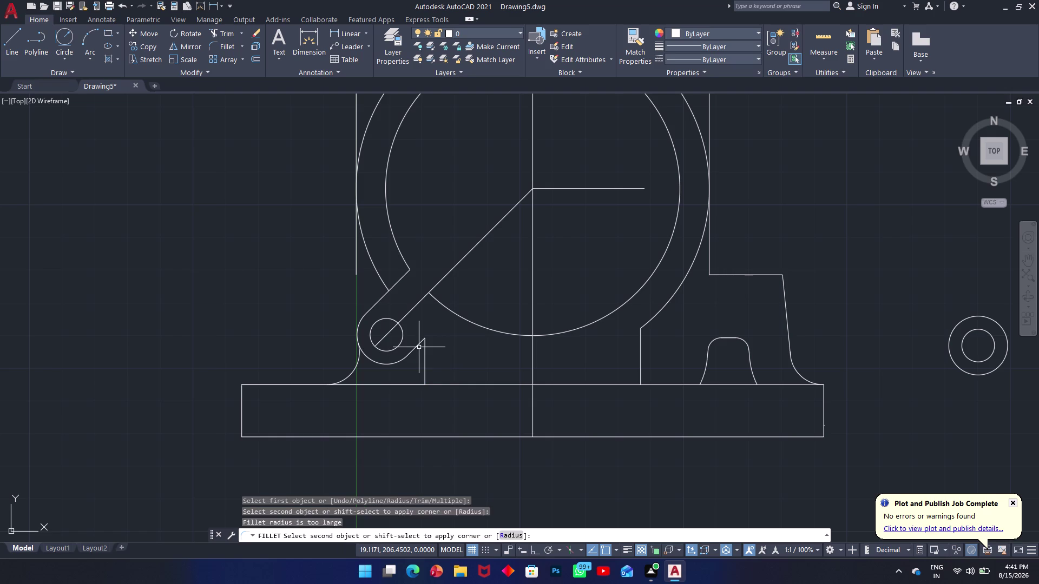
key(Escape)
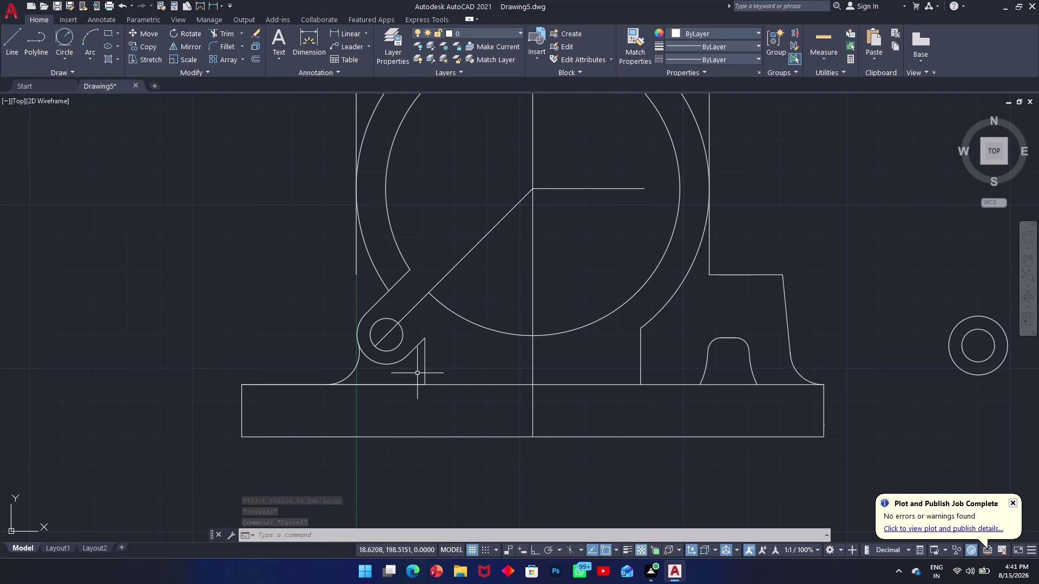
scroll(up, 3)
scroll(down, 3)
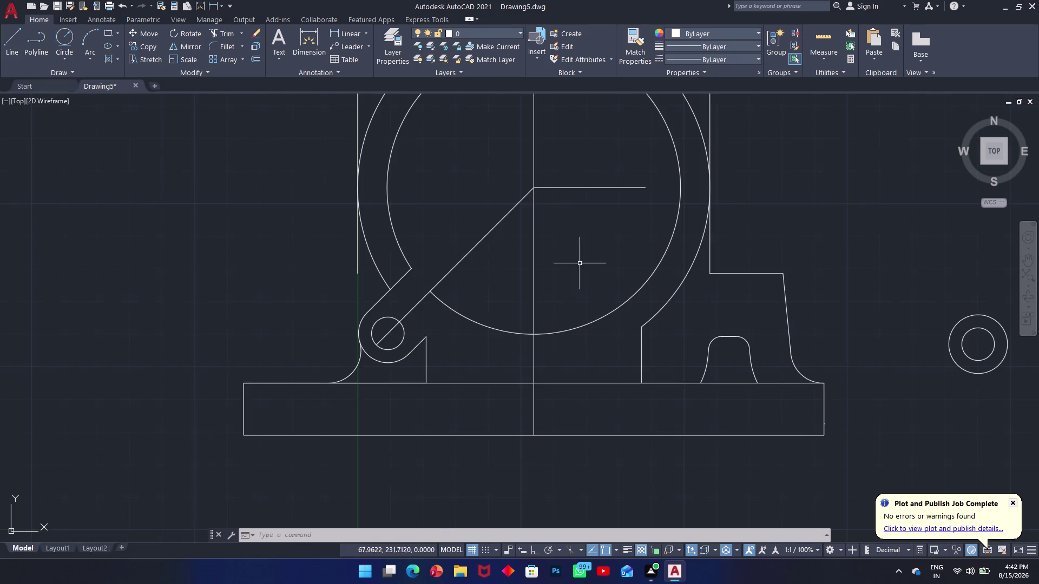
scroll(down, 3)
scroll(up, 3)
scroll(down, 3)
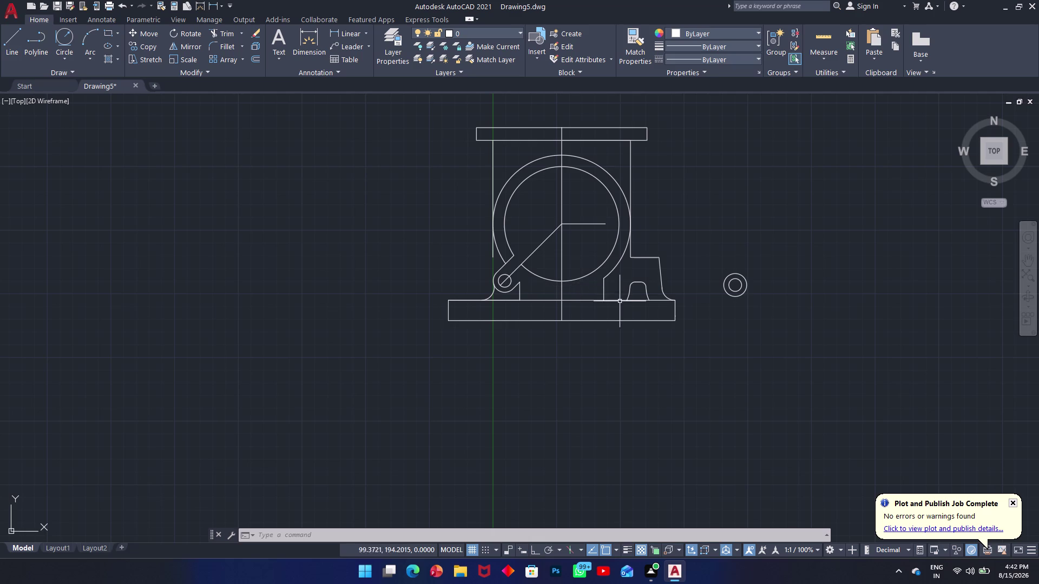
Fillet the vertical edge and the inner arc with radius 4.
scroll(up, 3)
scroll(up, 3)
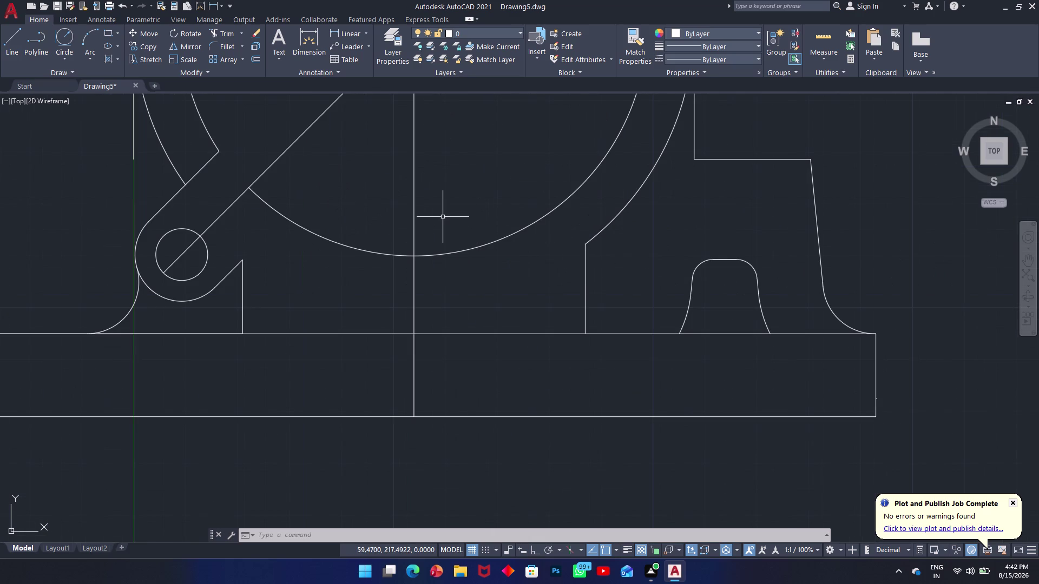
text(t)
key(space)
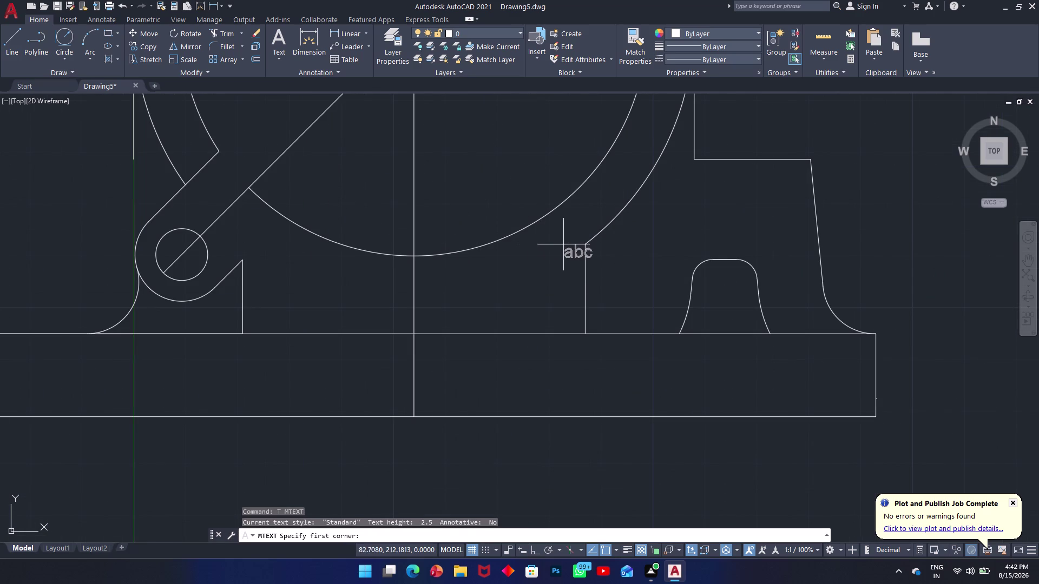
key(Escape)
text(f)
key(space)
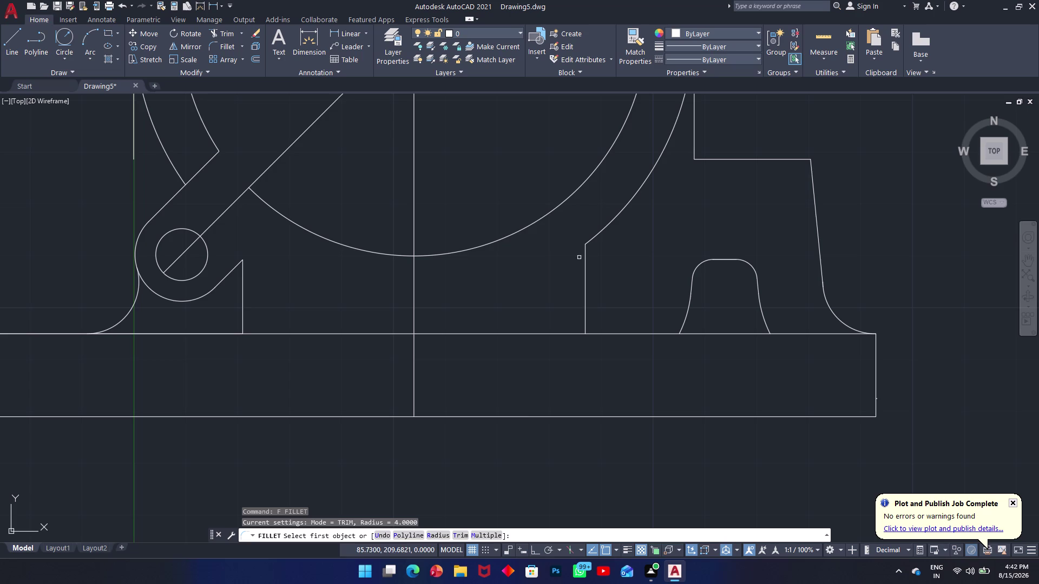
click(434, 534)
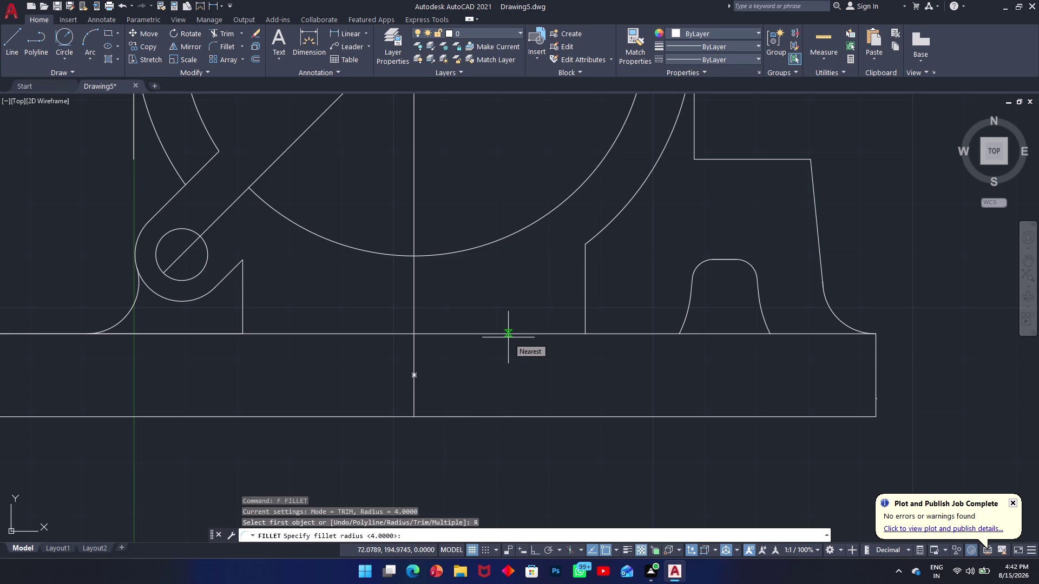
text(4)
key(space)
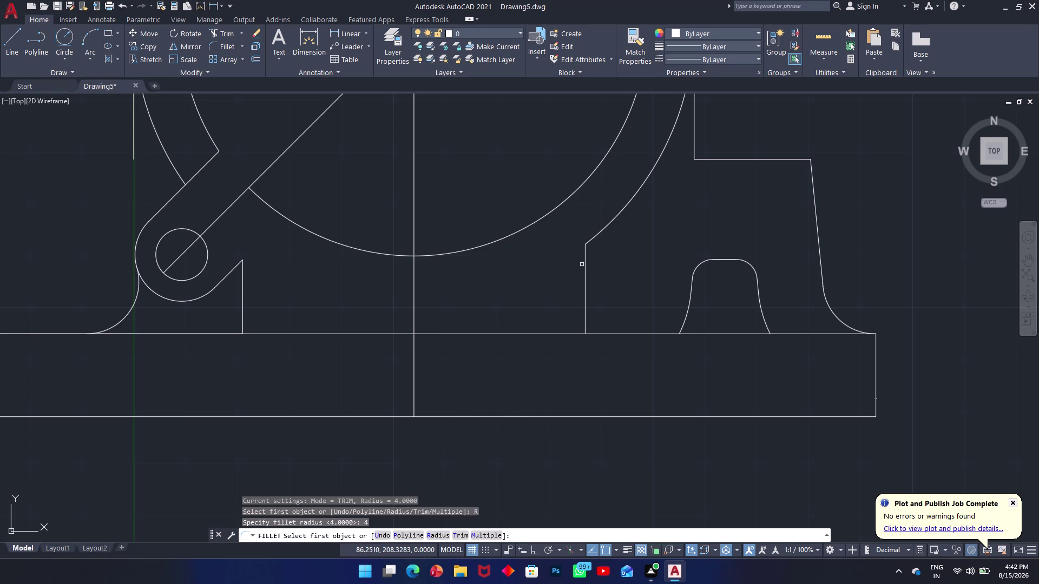
click(586, 267)
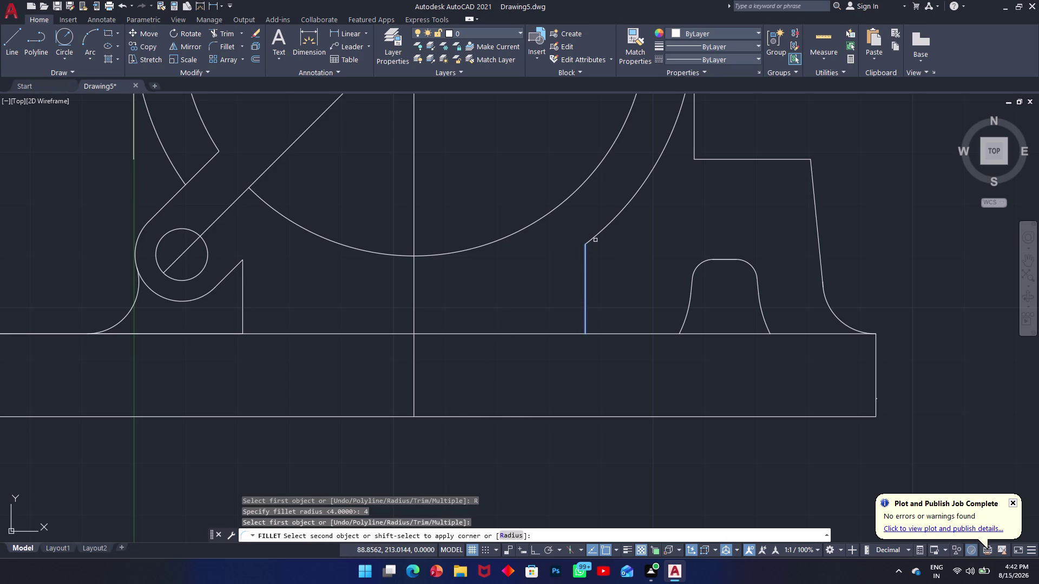
click(596, 237)
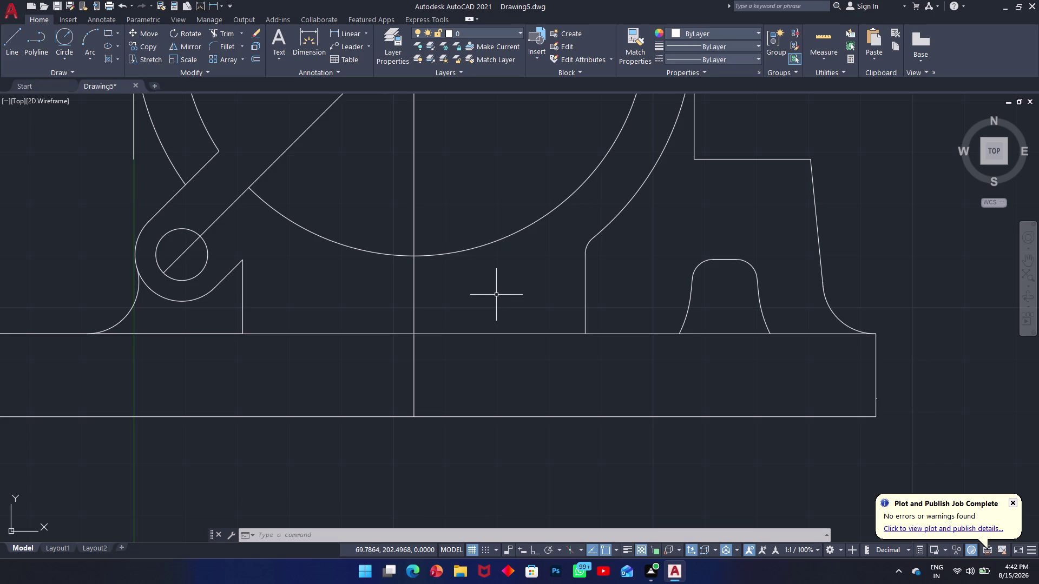
text(tr)
key(space)
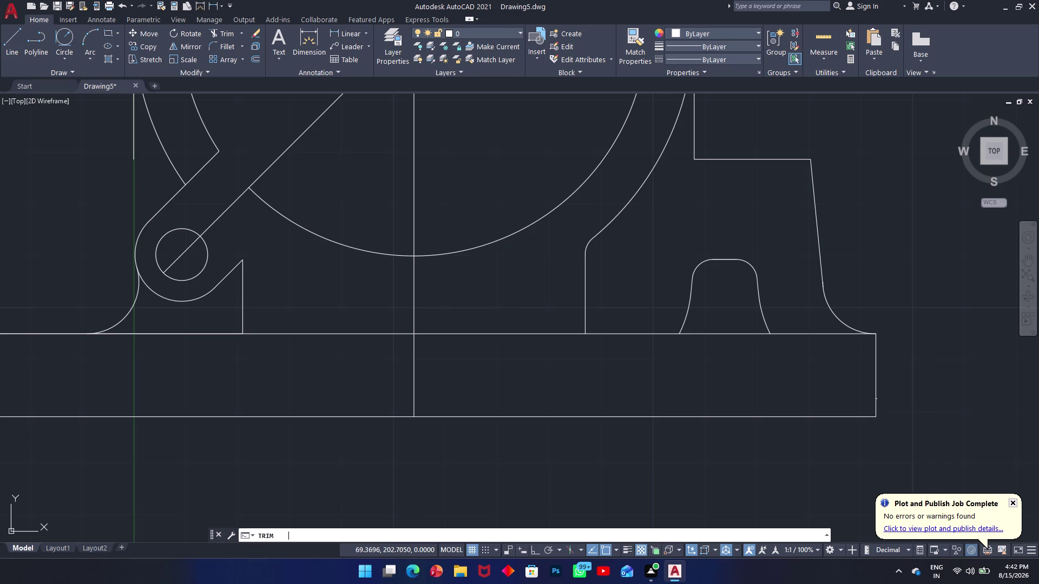
click(360, 319)
click(332, 350)
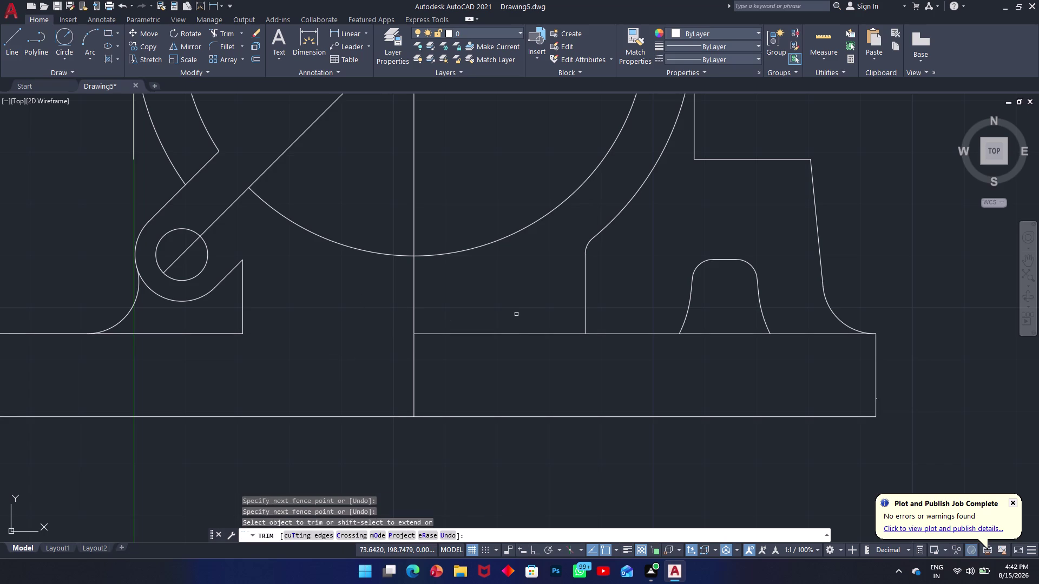
click(518, 315)
click(505, 356)
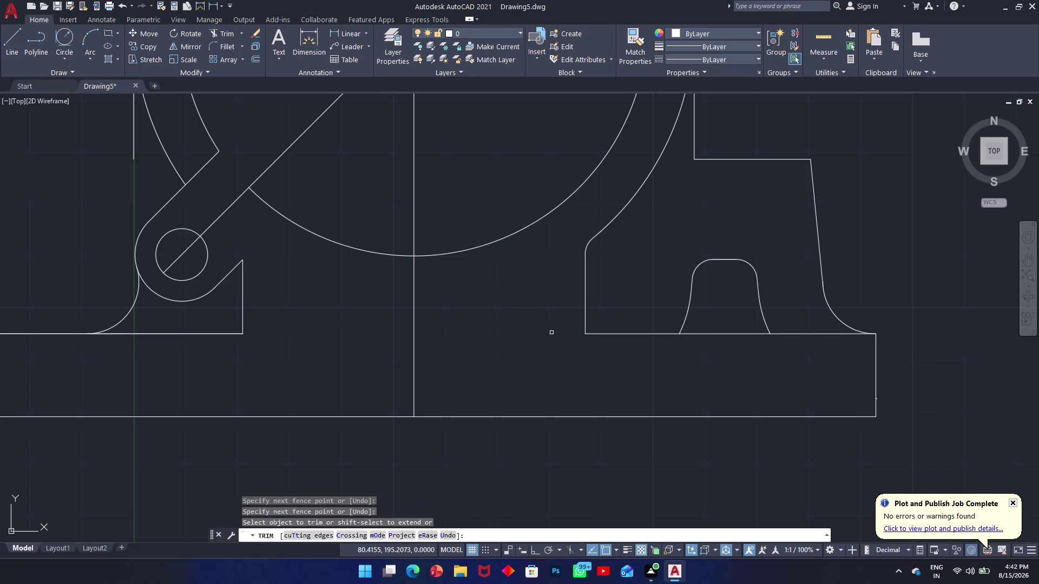
key(space)
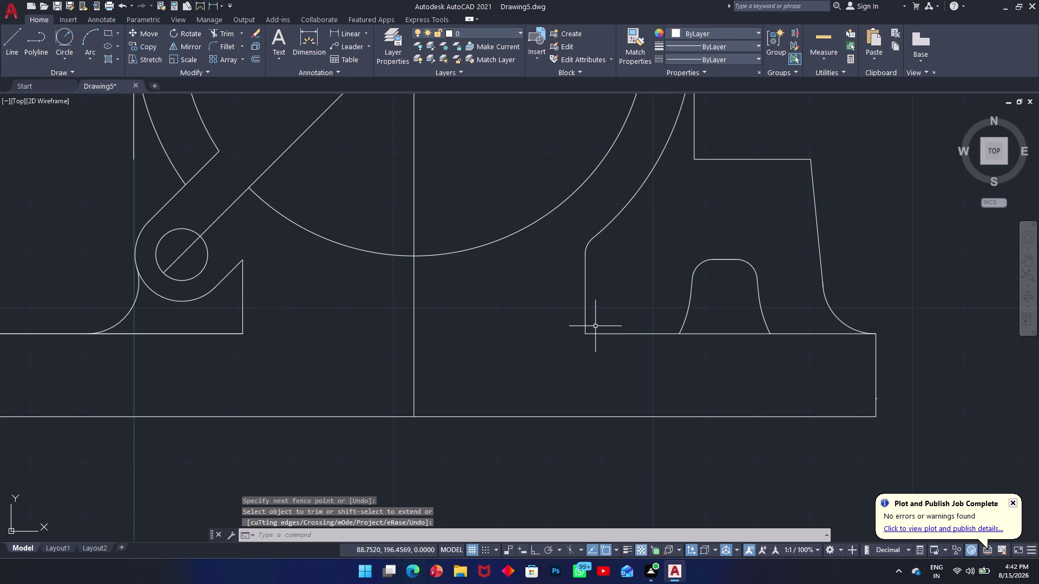
text(o)
key(space)
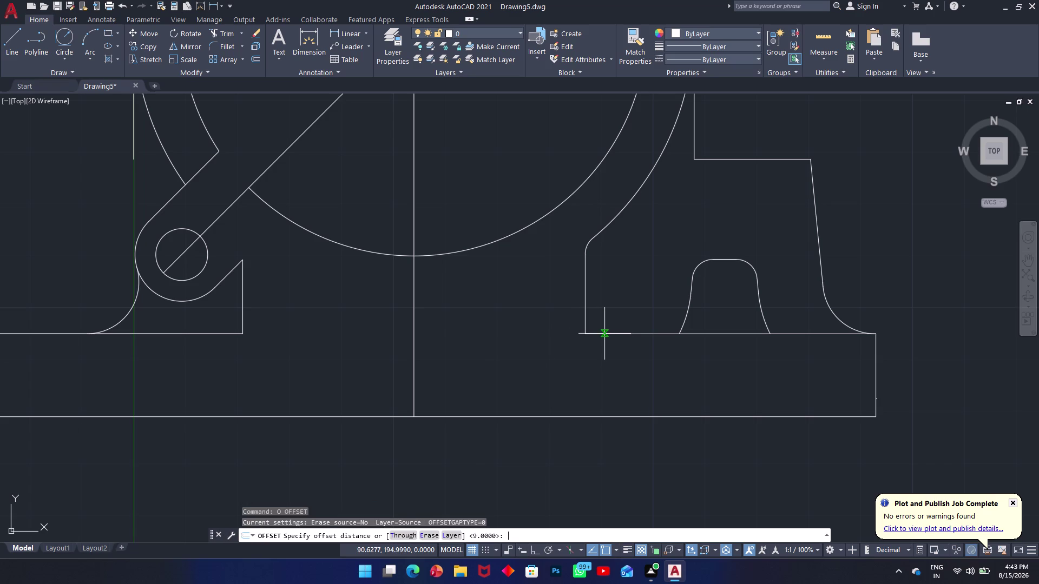
click(605, 334)
key(Escape)
key(space)
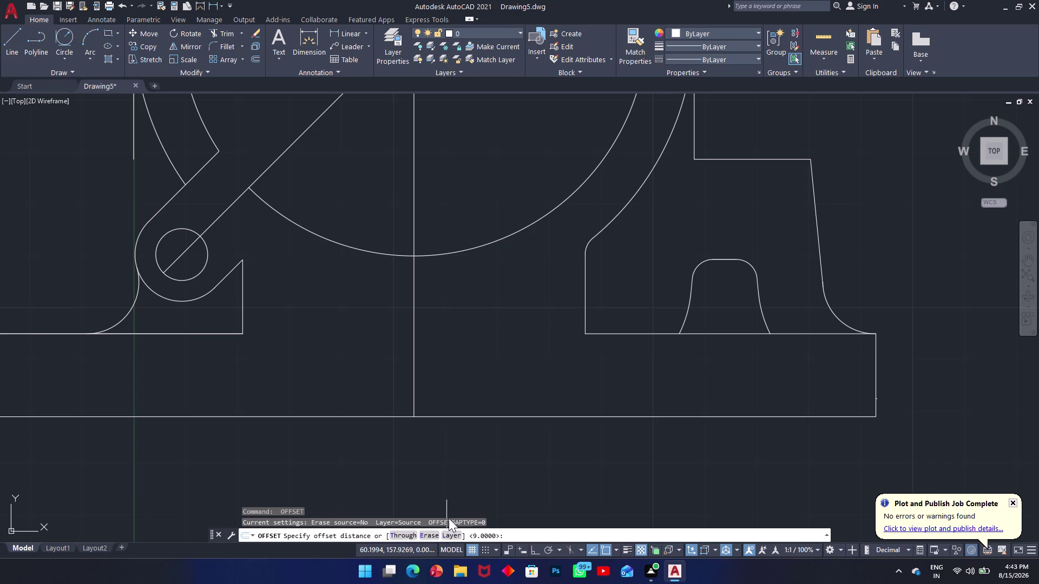
key(Escape)
text(f)
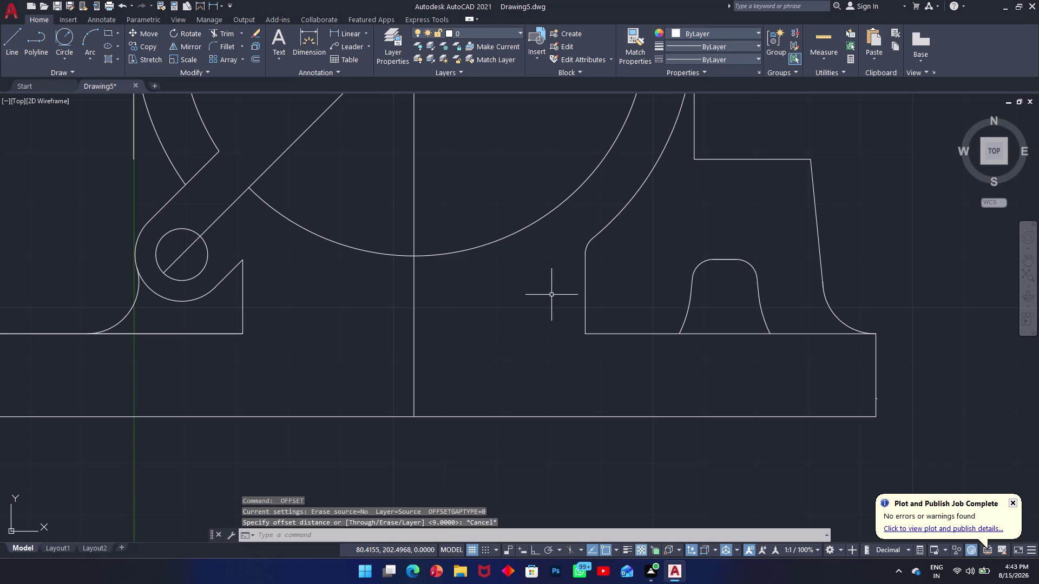
key(space)
text(r)
key(space)
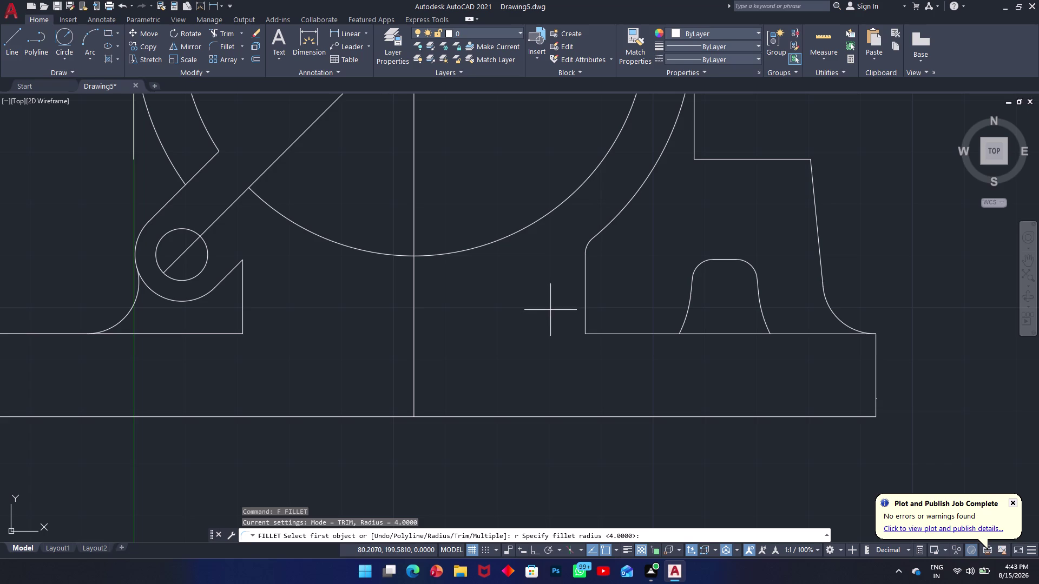
Round the right cavity's lower corner with a radius 4 fillet.
key(4)
key(Return)
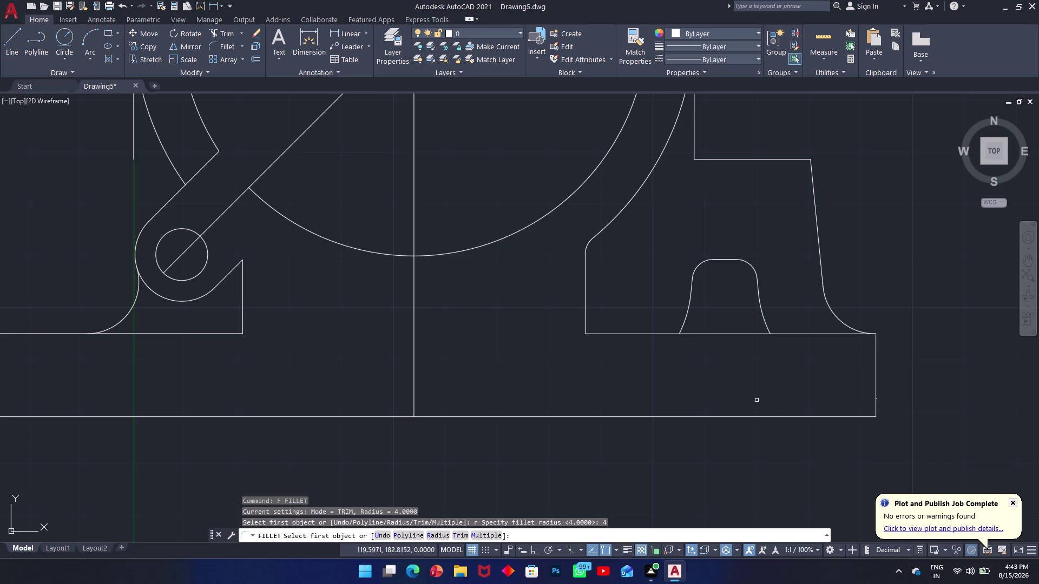
click(593, 334)
click(586, 321)
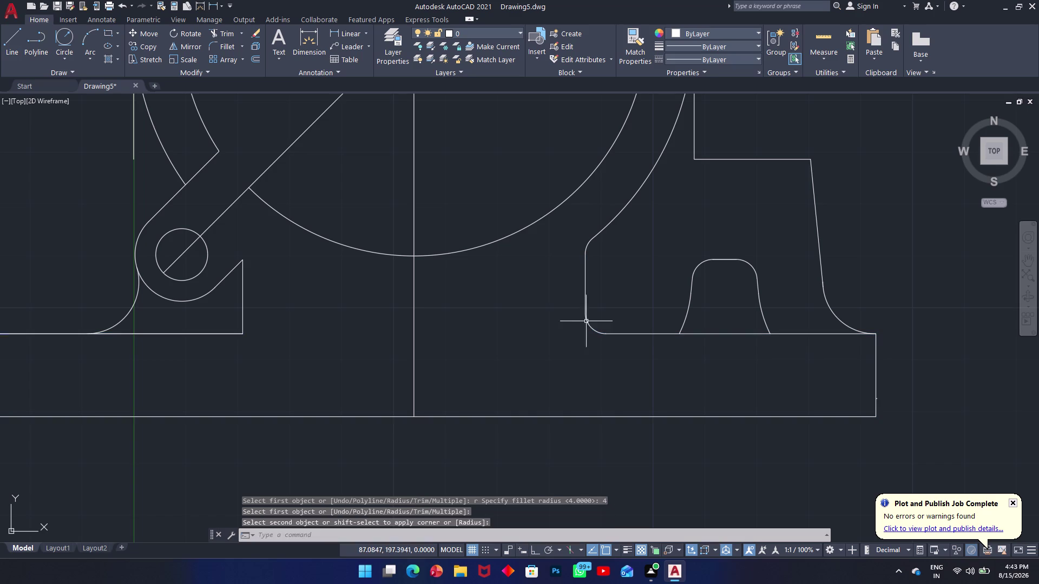
Fillet the lug pocket's corner between its bottom edge and vertical edge.
middle_drag(503, 329, 831, 358)
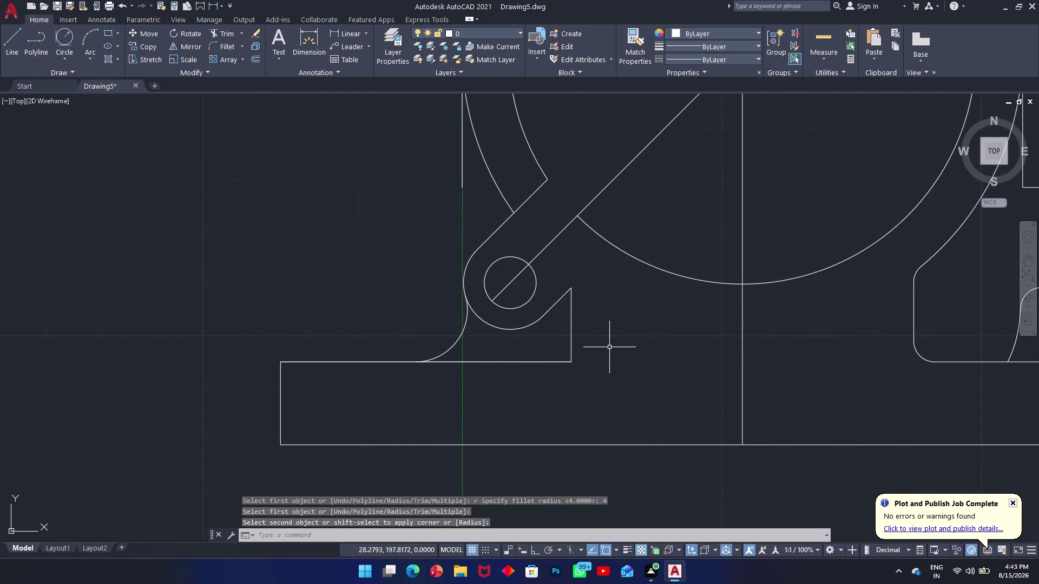
scroll(up, 3)
key(space)
click(508, 374)
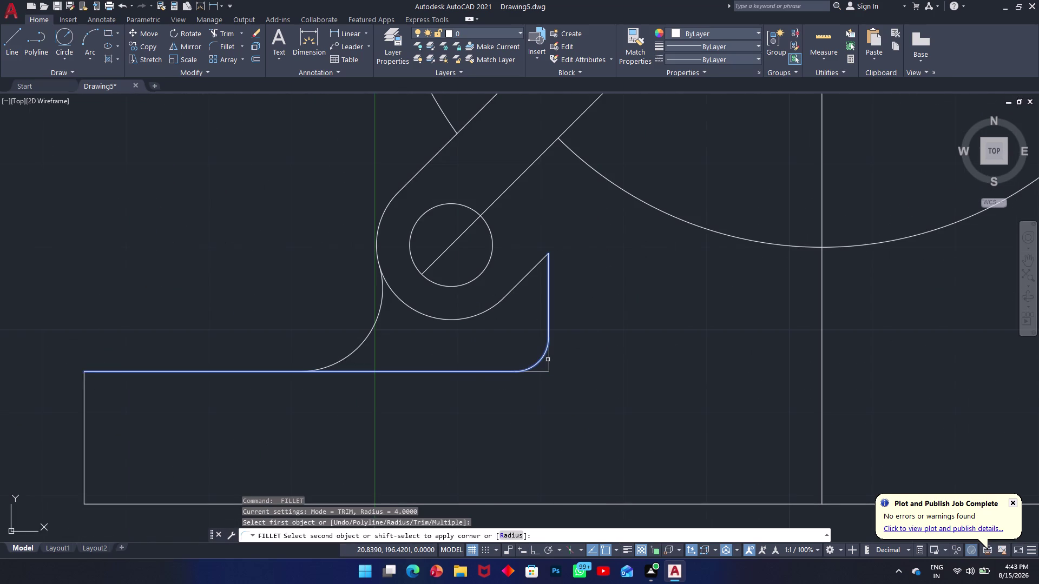
click(548, 360)
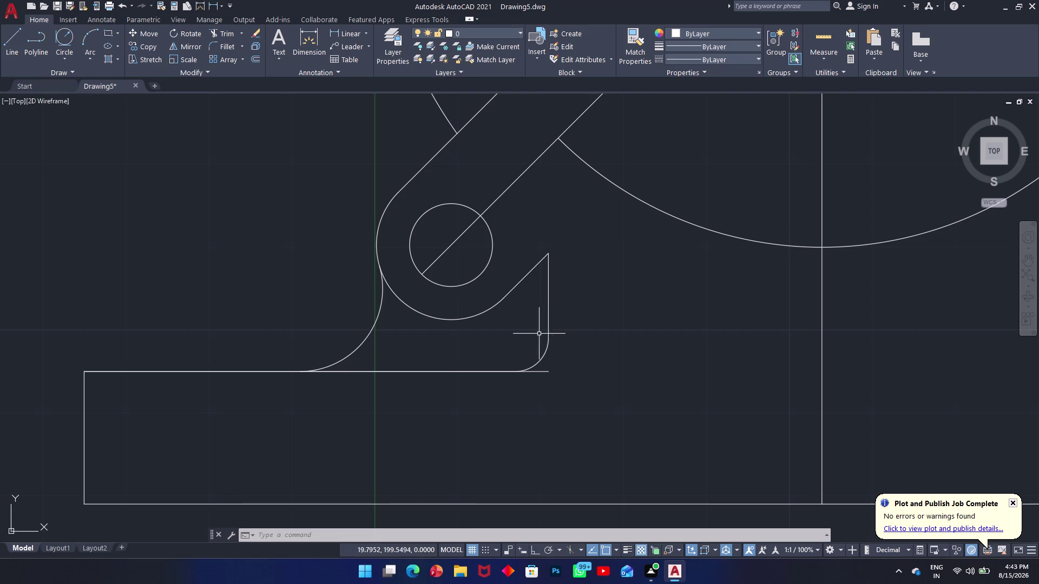
Draw a diagonal edge from the lug's filleted corner up to the boss arc.
click(549, 301)
key(Escape)
text(l)
key(space)
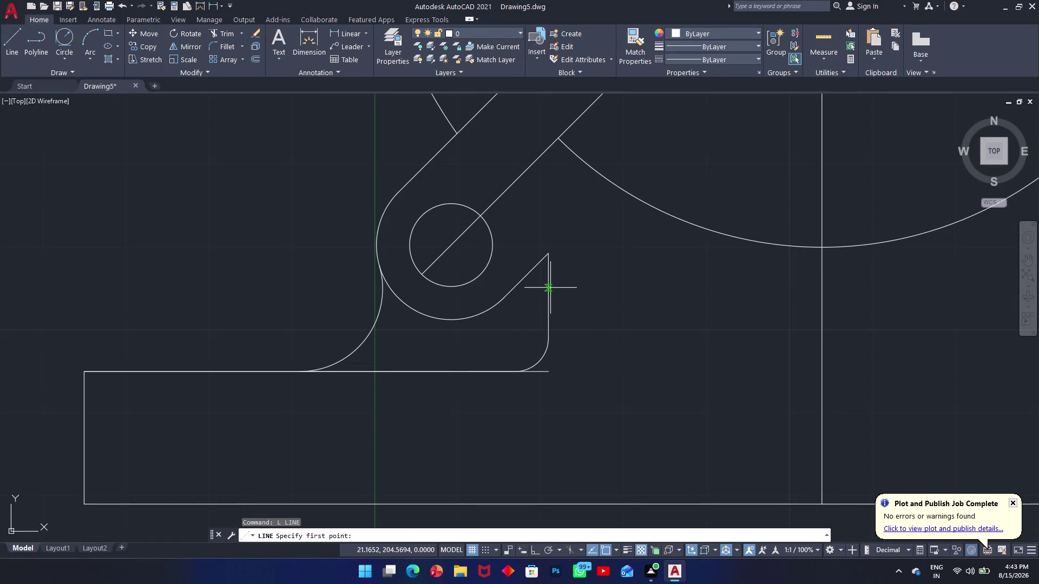
click(549, 339)
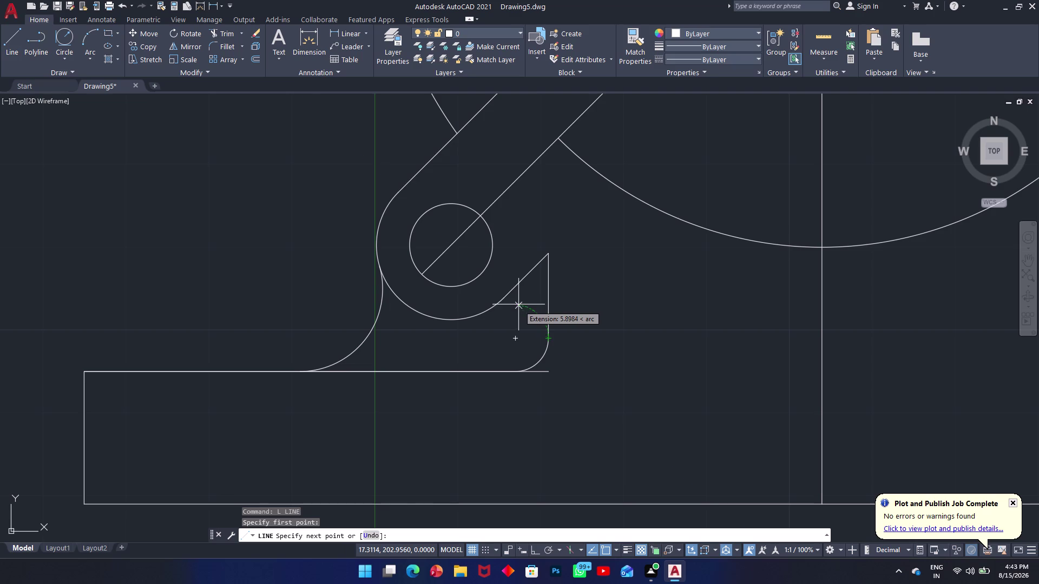
click(498, 281)
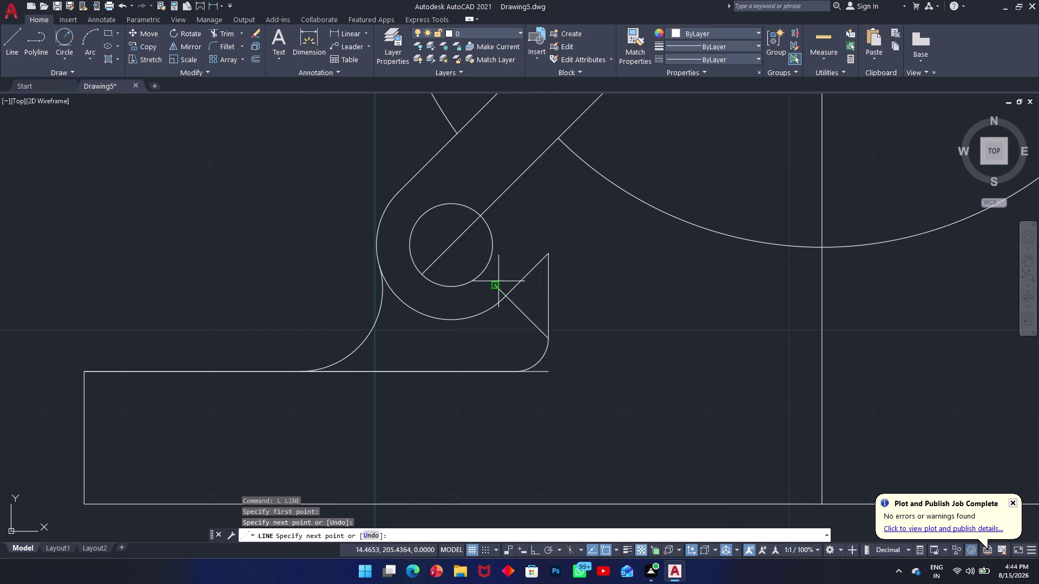
key(Escape)
Fence-trim away the vertical stub above the new diagonal edge.
text(t)
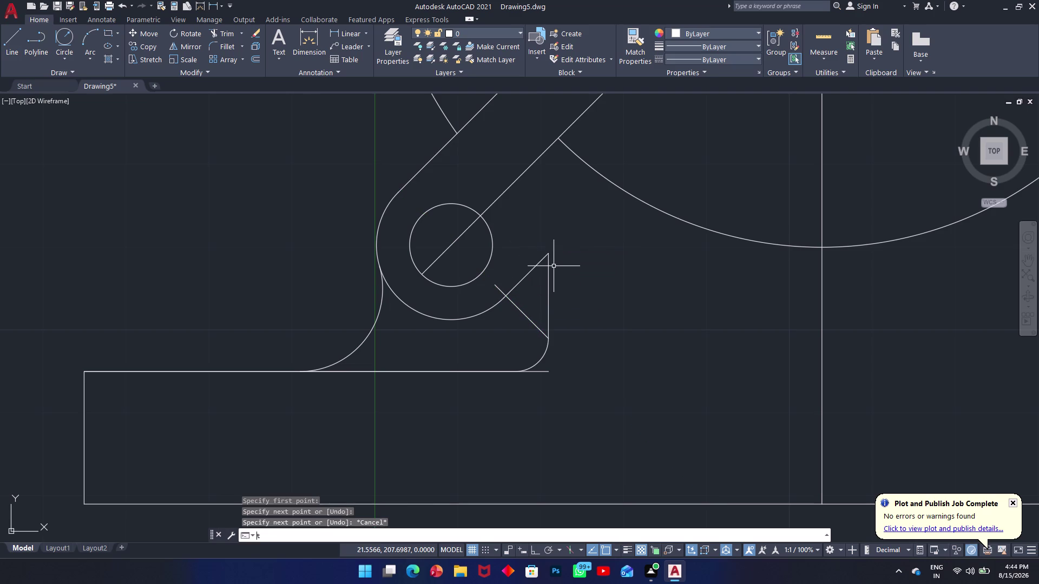
text(r)
key(space)
click(515, 272)
click(563, 309)
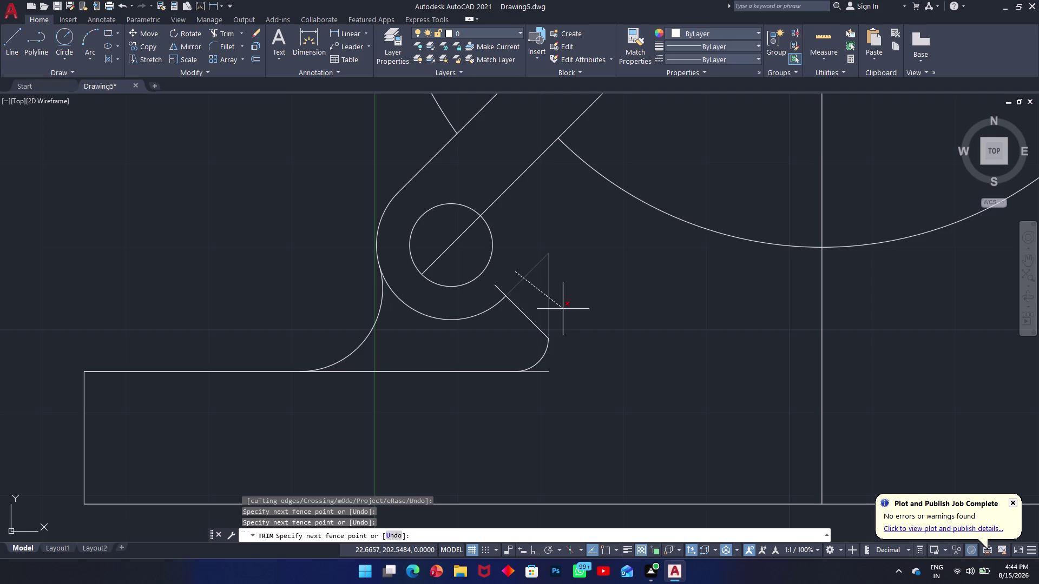
click(509, 288)
click(495, 291)
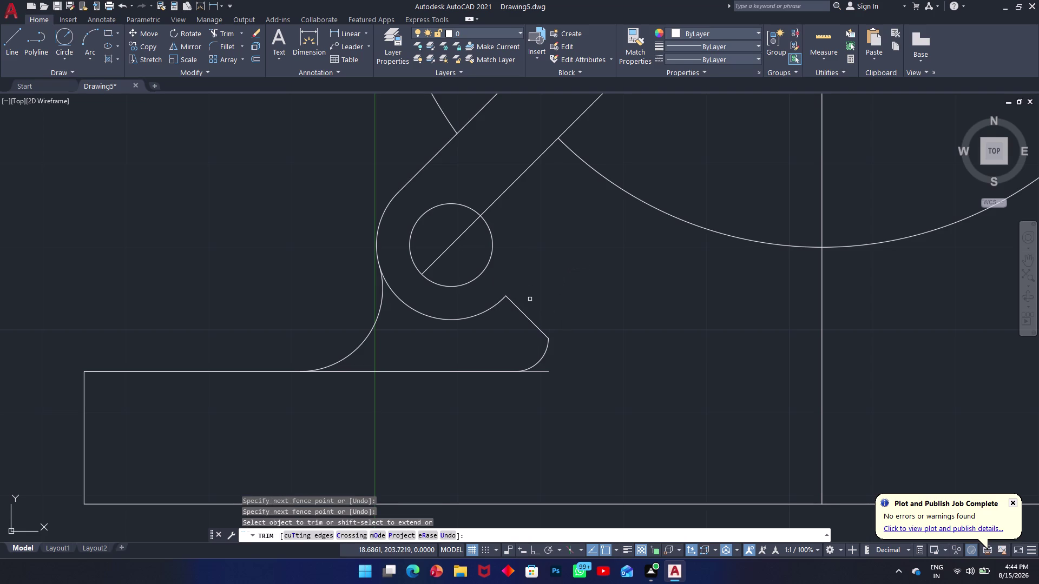
key(Escape)
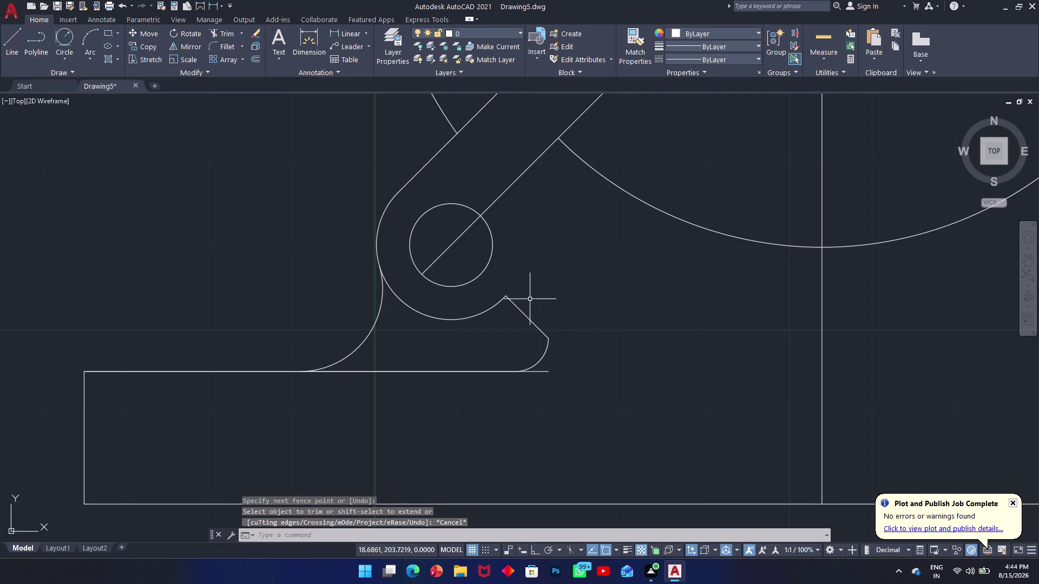
text(f)
key(space)
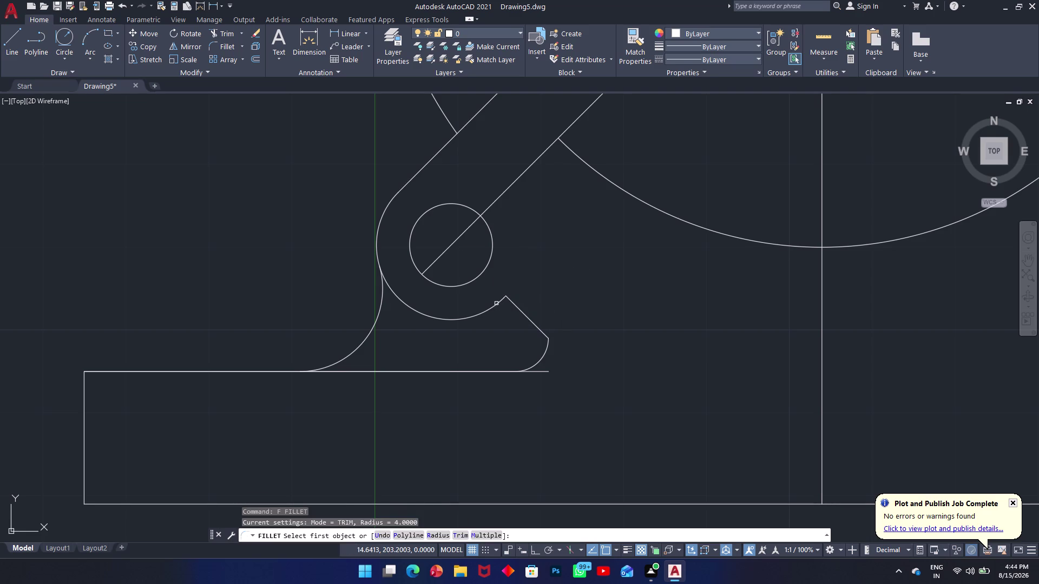
click(496, 303)
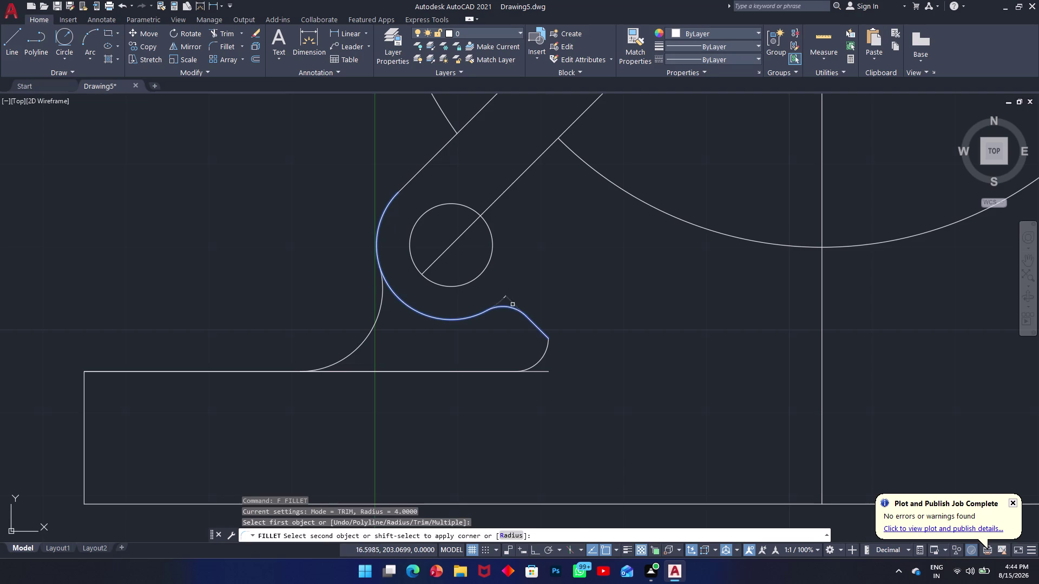
click(512, 305)
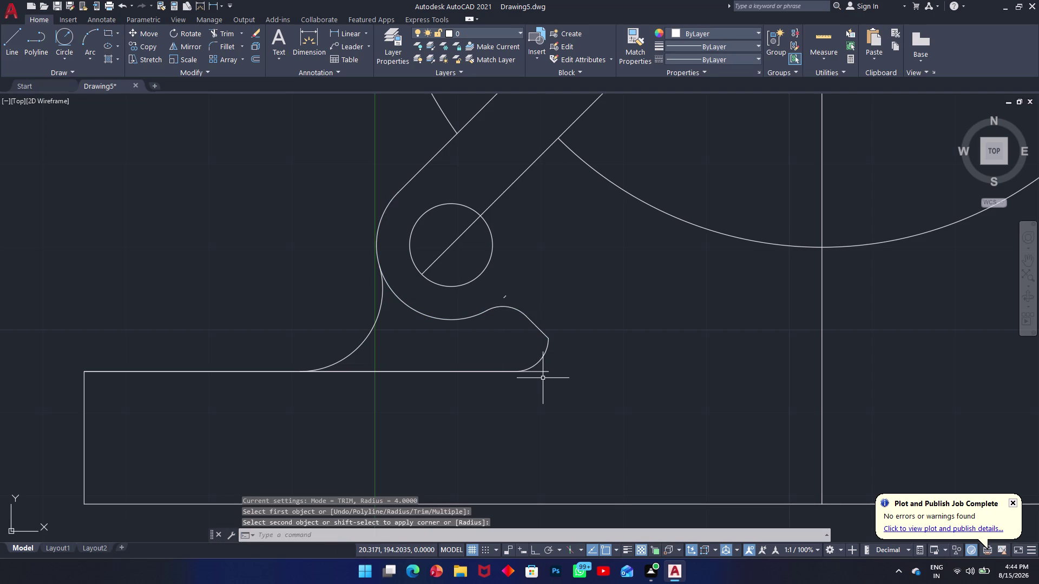
click(542, 334)
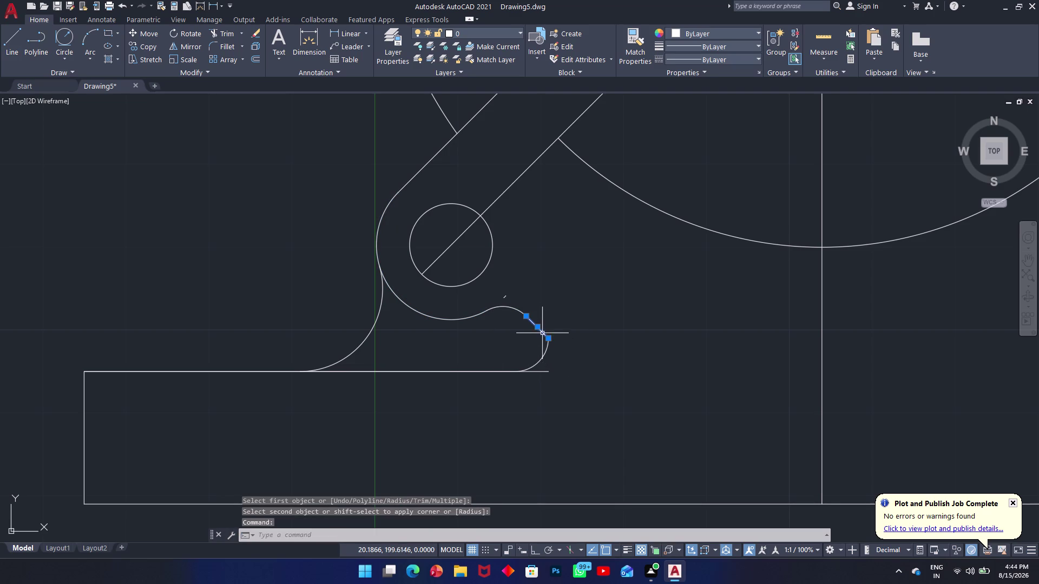
click(547, 350)
key(Escape)
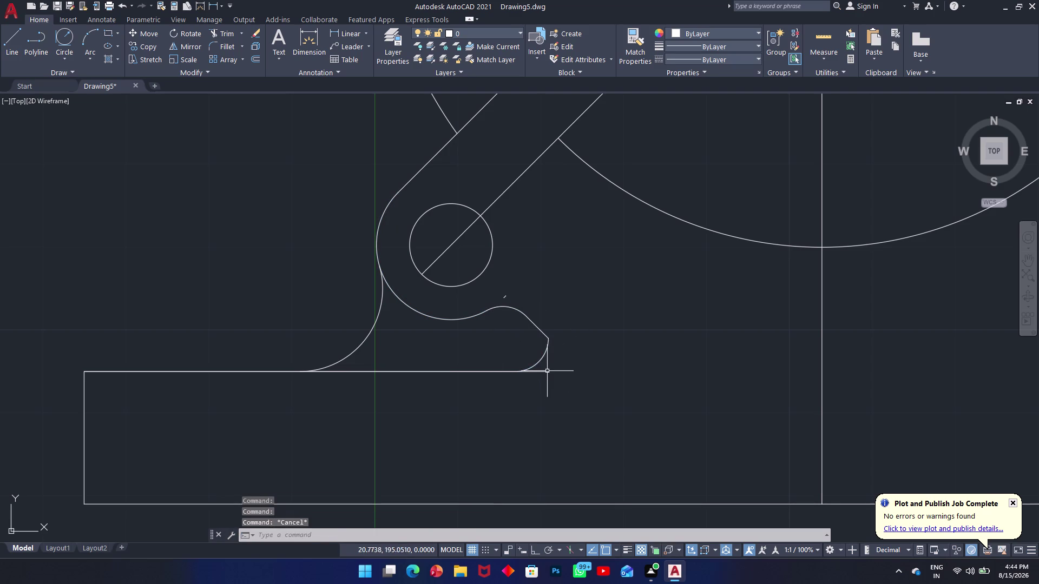
click(545, 373)
click(544, 367)
key(Escape)
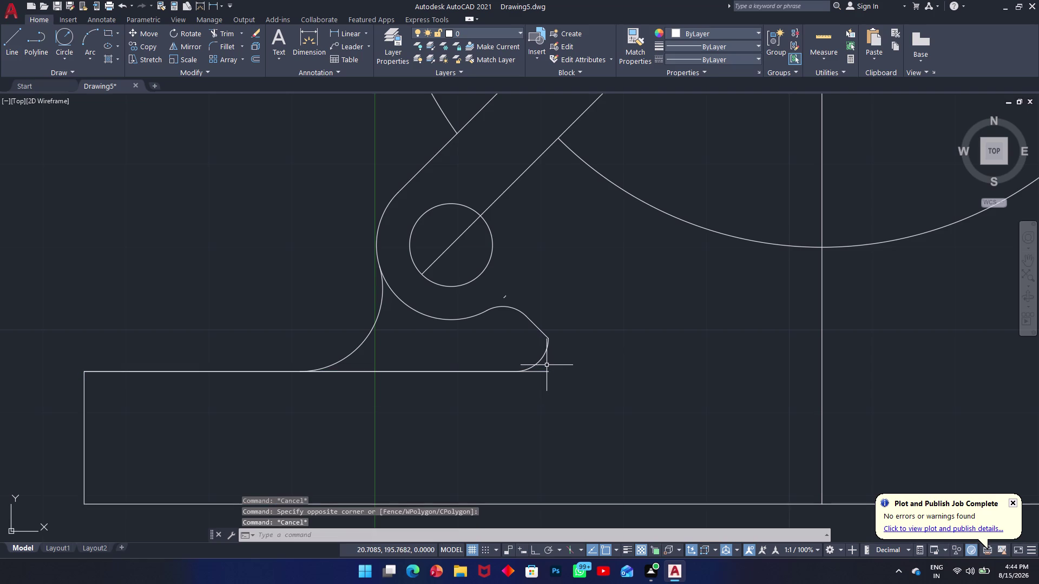
text(tr)
key(space)
click(546, 364)
click(539, 379)
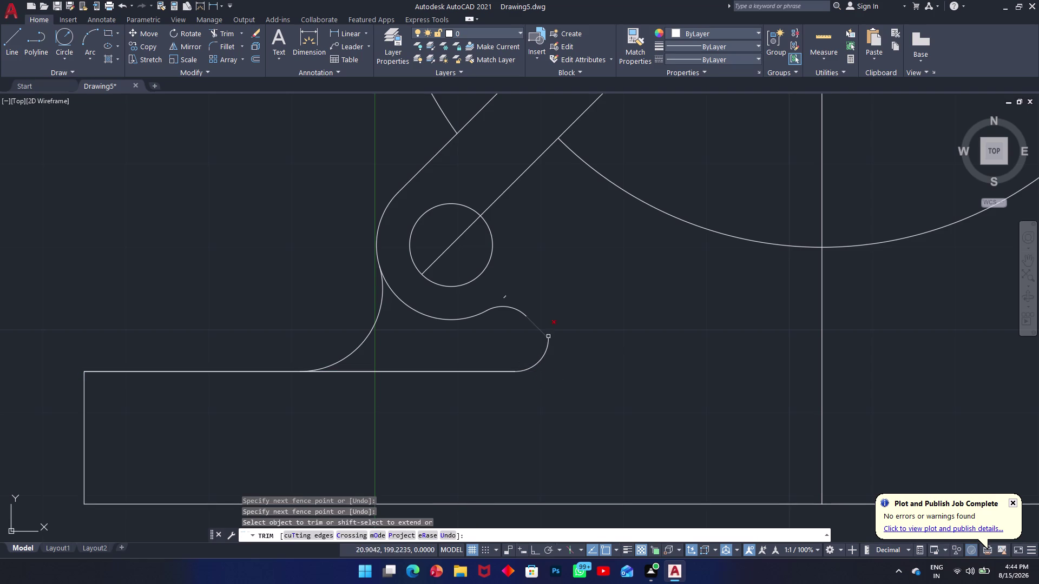
click(511, 291)
drag(501, 295, 507, 298)
click(510, 300)
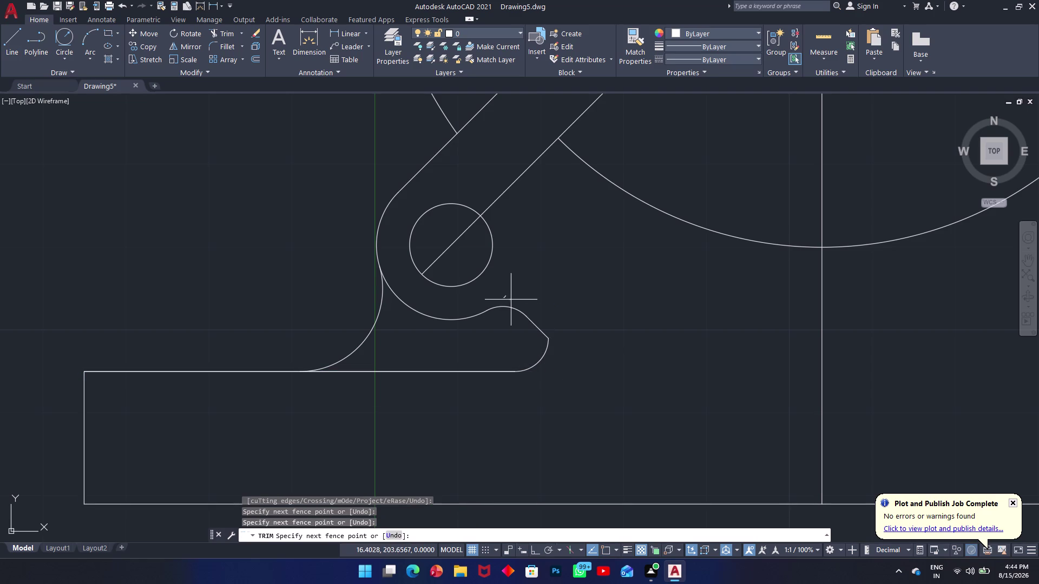
click(501, 296)
key(Escape)
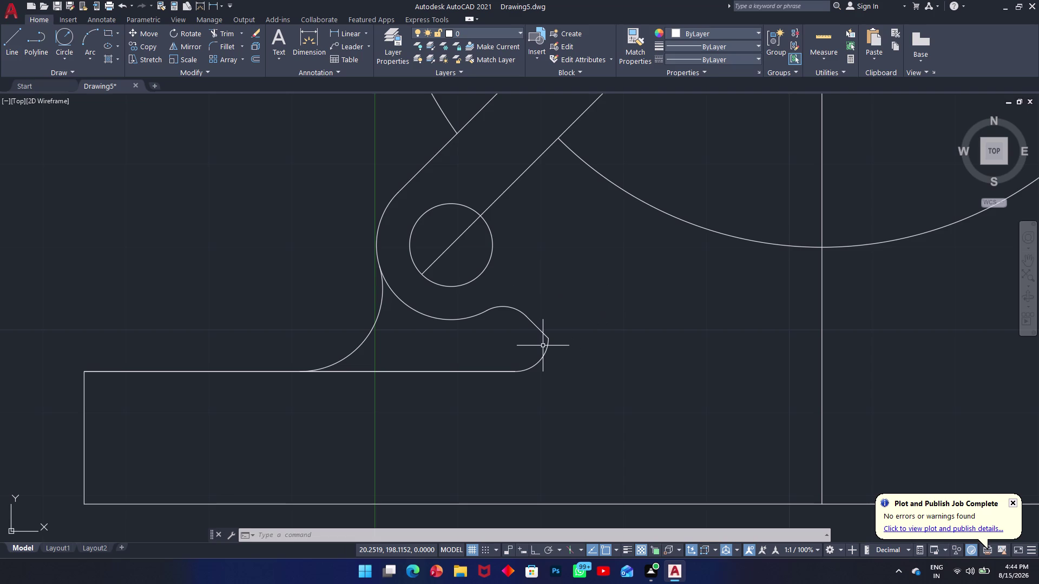
text(f)
key(space)
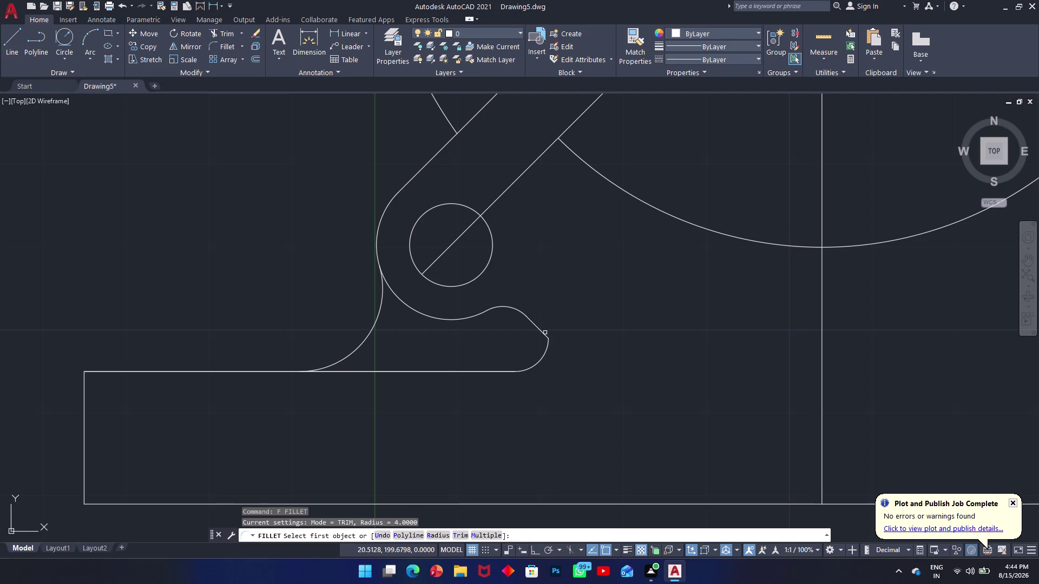
click(545, 333)
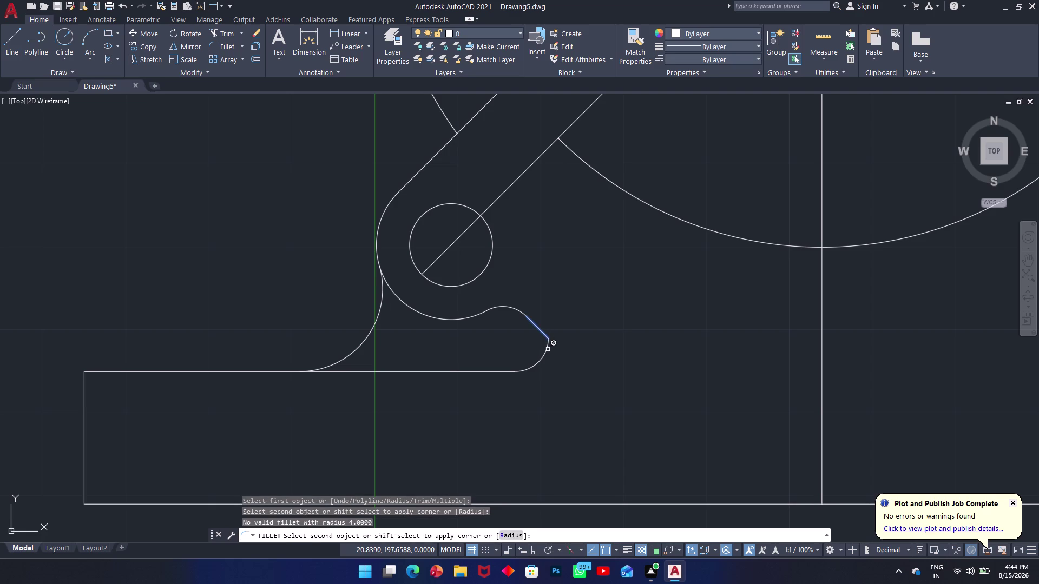
key(Escape)
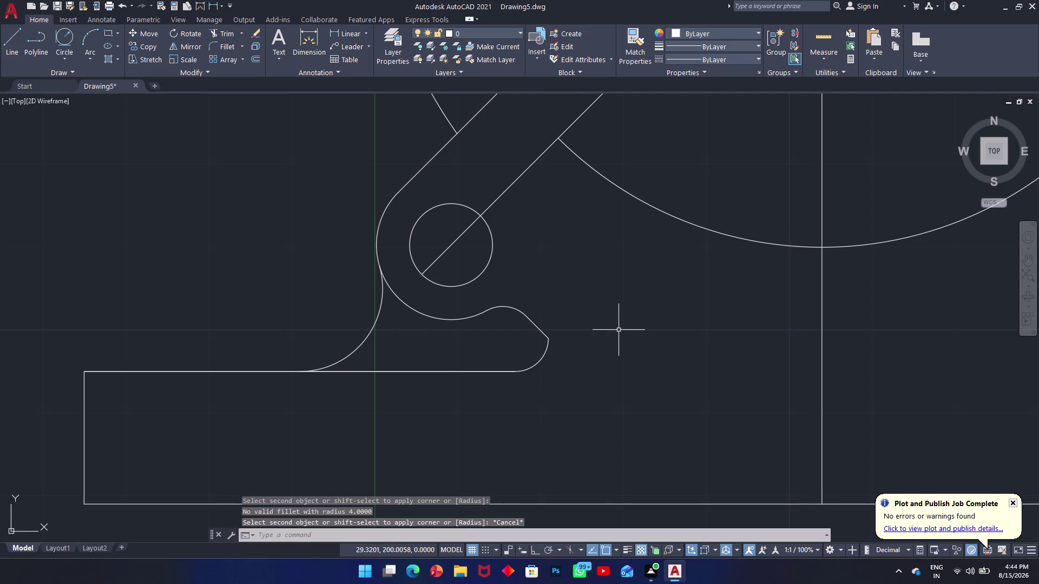
scroll(up, 3)
scroll(down, 3)
scroll(down, 3)
scroll(up, 3)
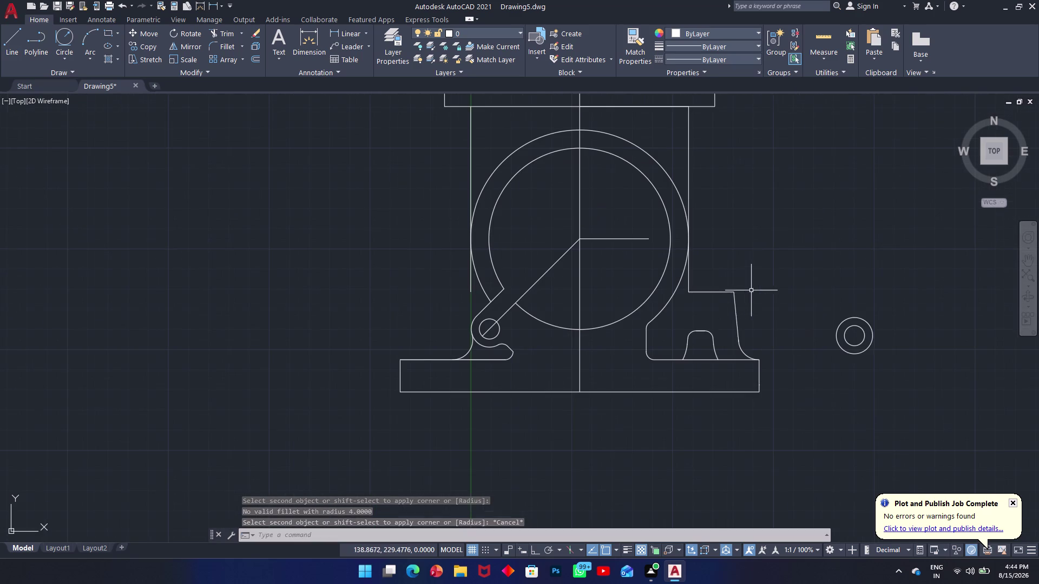
scroll(down, 3)
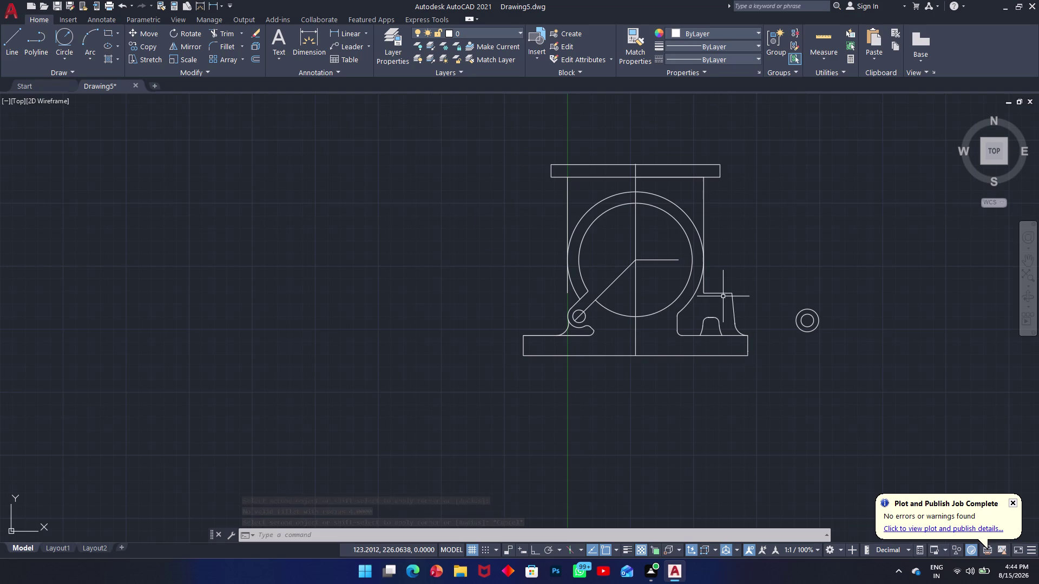
scroll(up, 3)
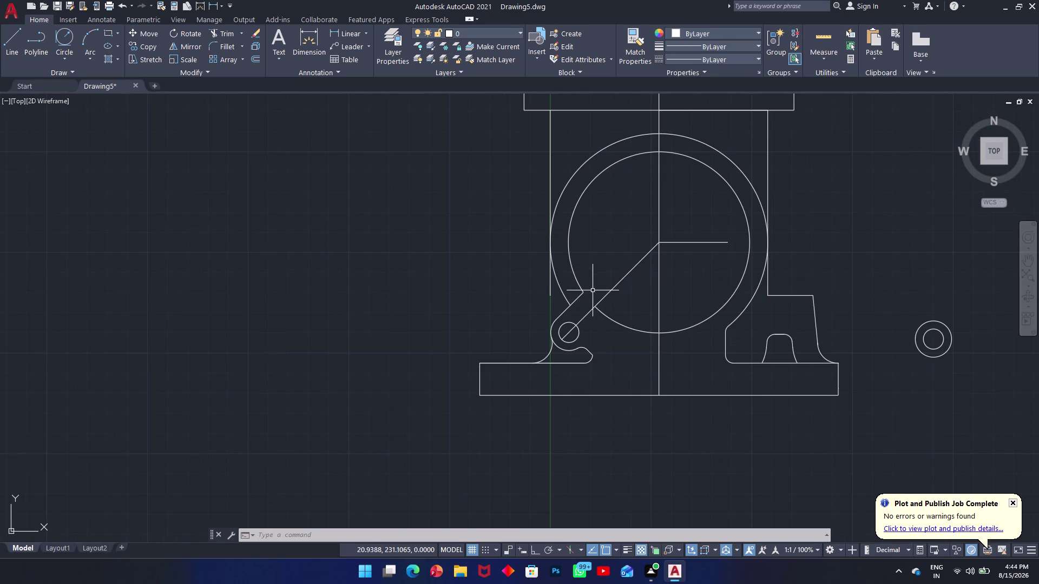
scroll(up, 3)
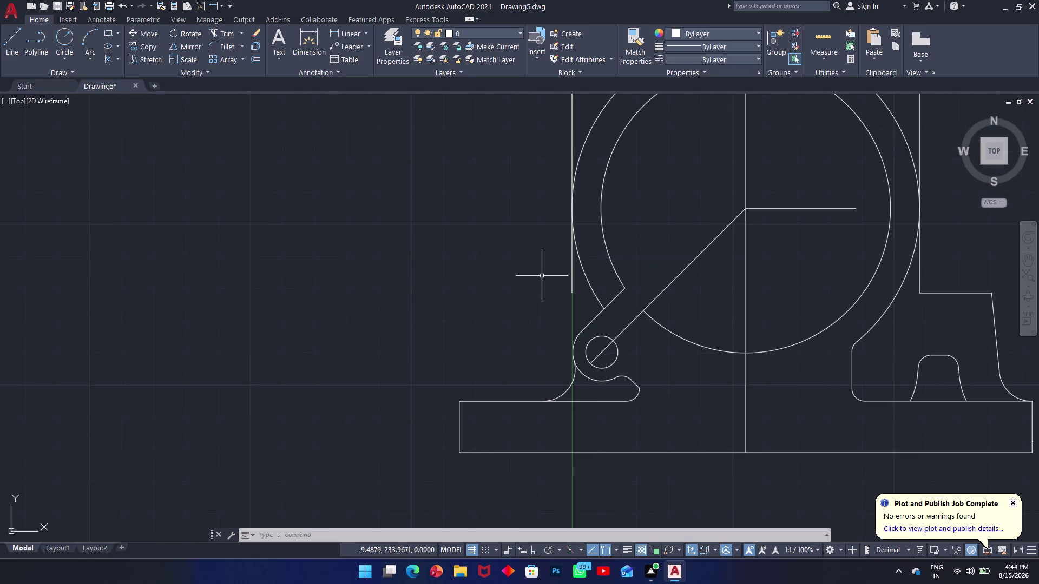
text(tr)
click(571, 275)
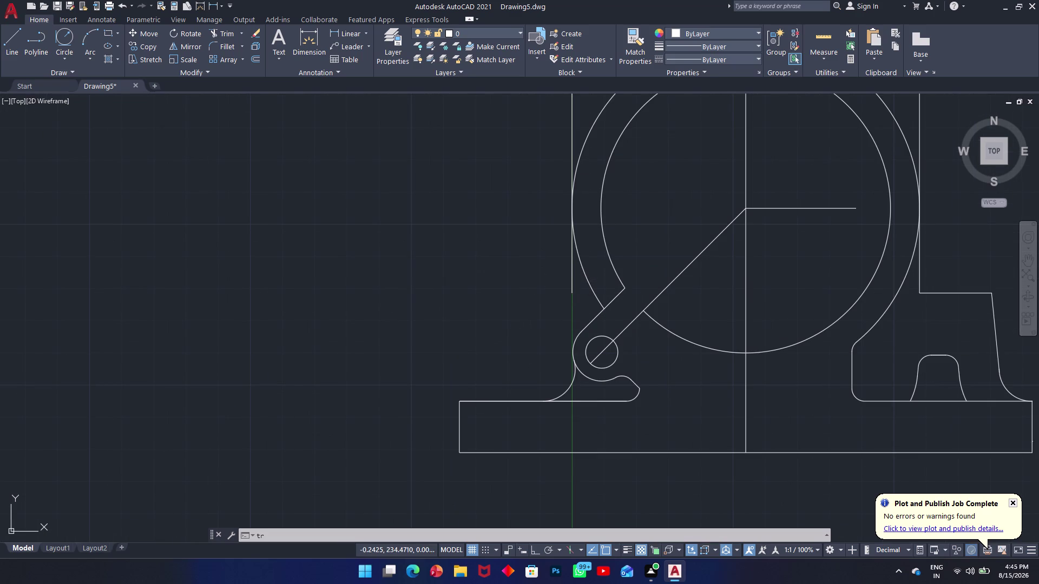
key(Escape)
text(tr)
key(space)
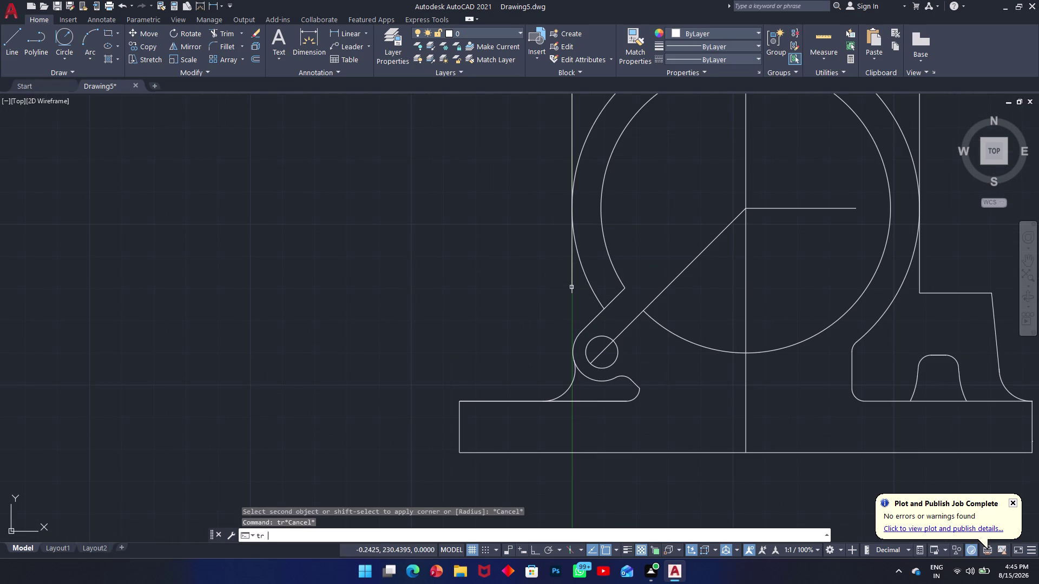
click(575, 280)
click(566, 281)
scroll(up, 3)
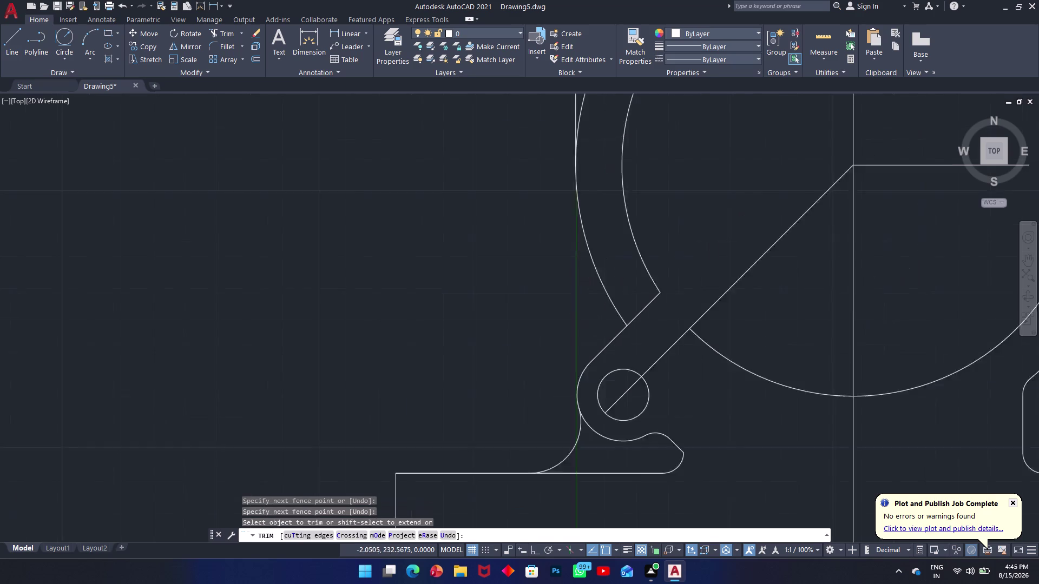
scroll(down, 3)
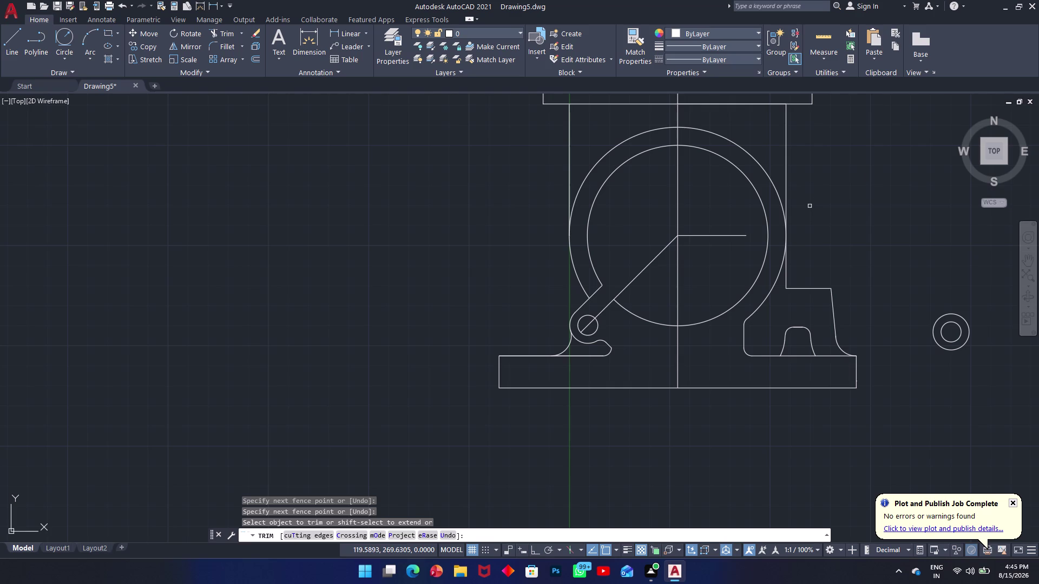
text(o)
key(space)
key(Escape)
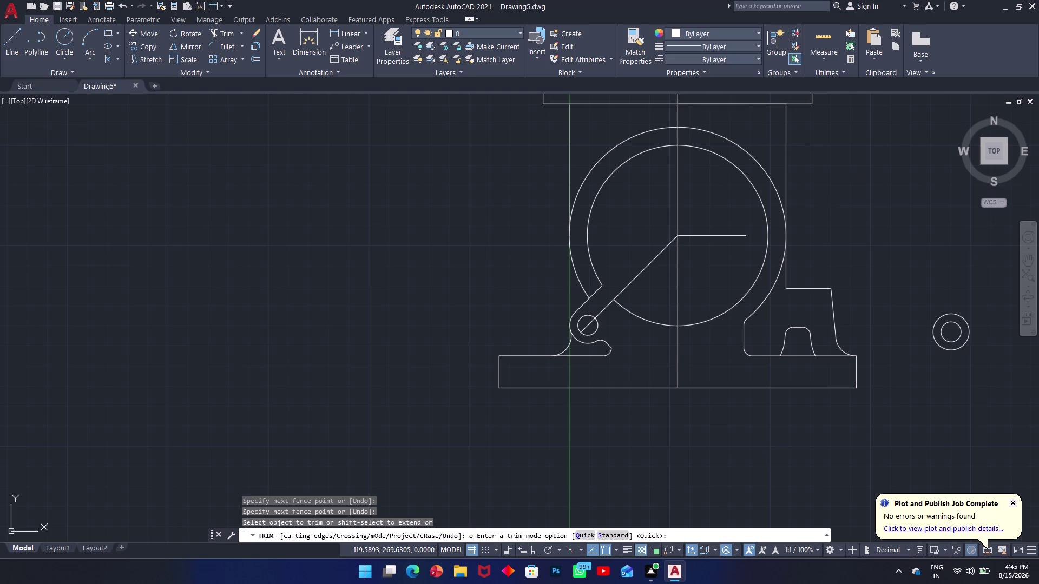
key(Escape)
text(o)
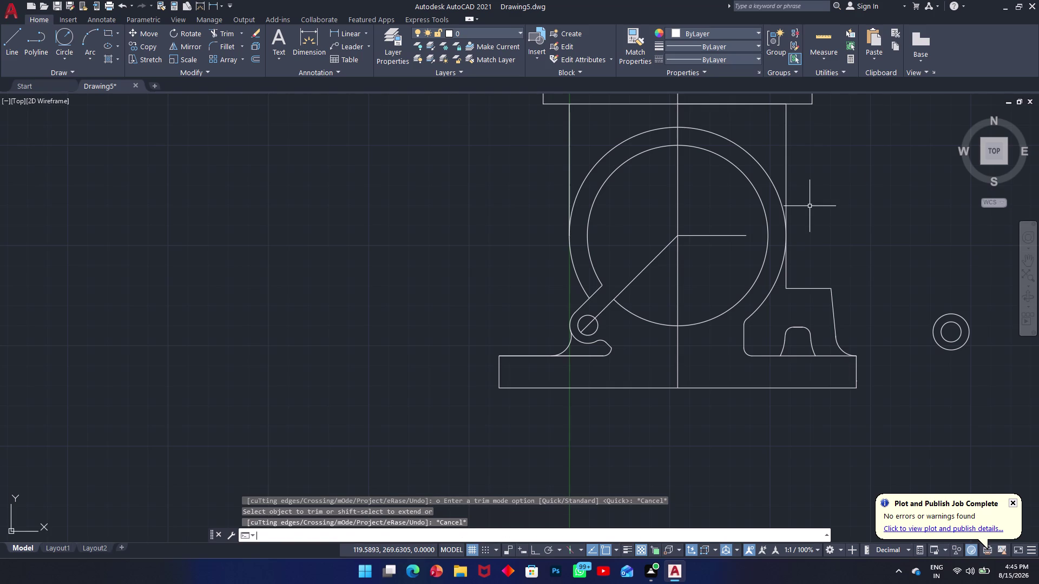
key(space)
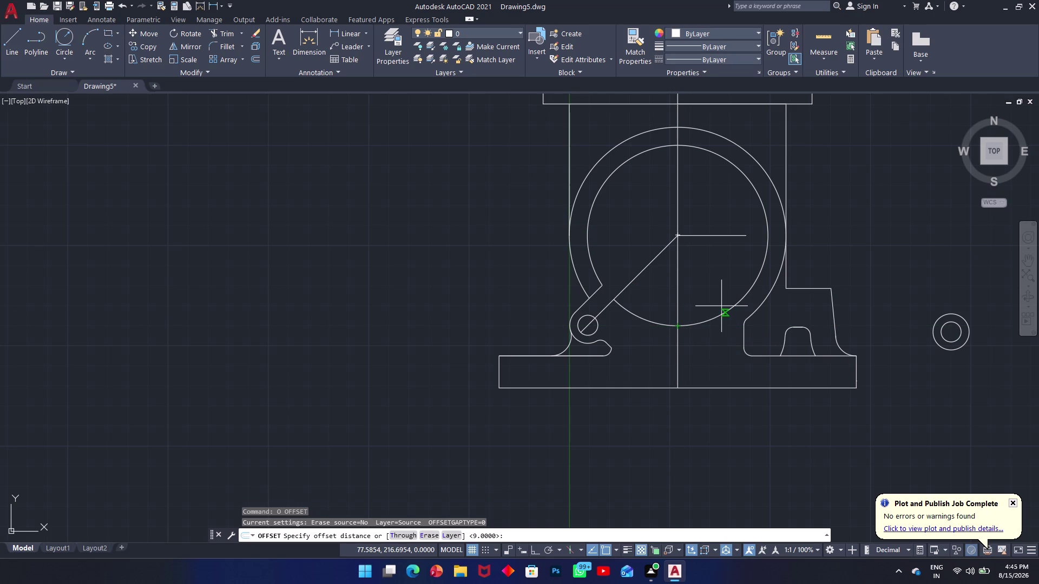
Offset the vertical centre line 10 units to the right.
text(10)
key(space)
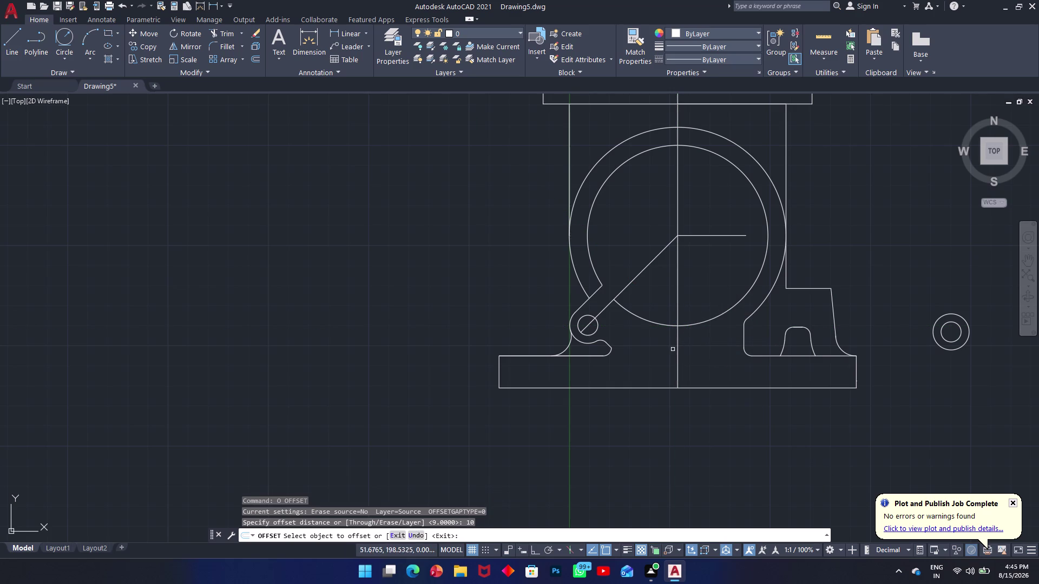
click(678, 360)
click(686, 361)
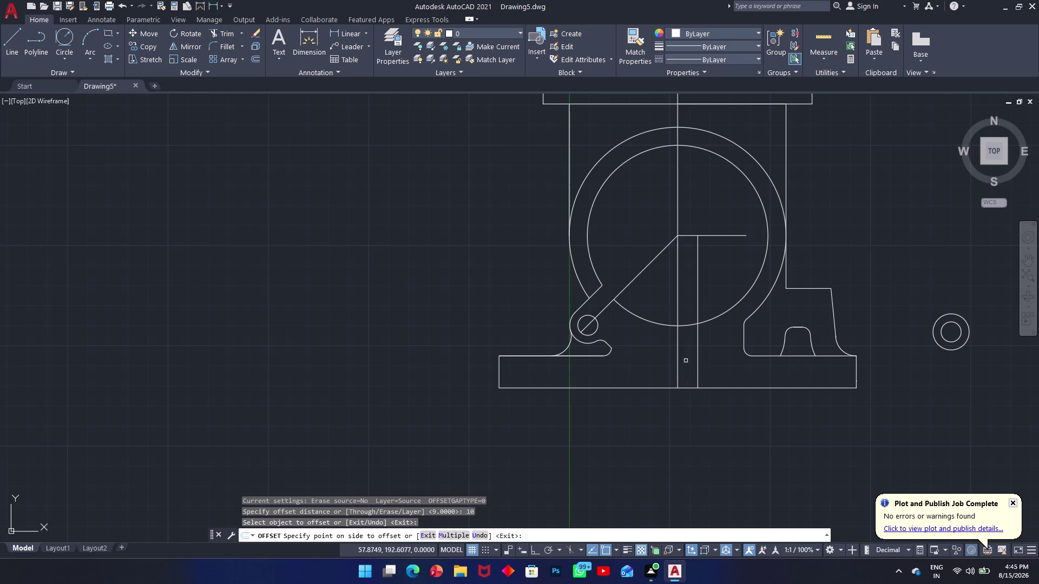
key(space)
Offset the vertical centre line 10 units to the left as well.
key(space)
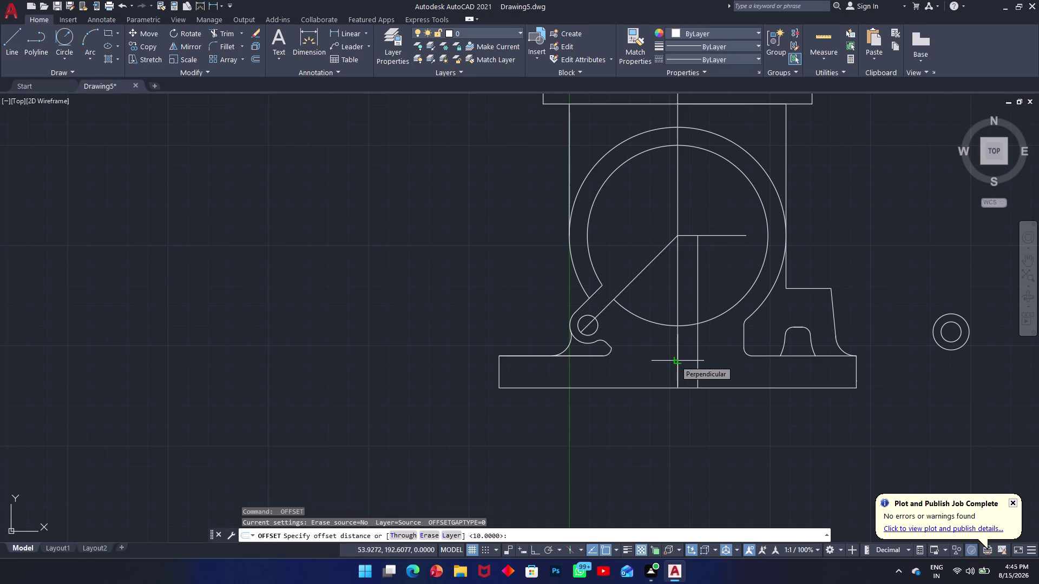
text(10)
key(space)
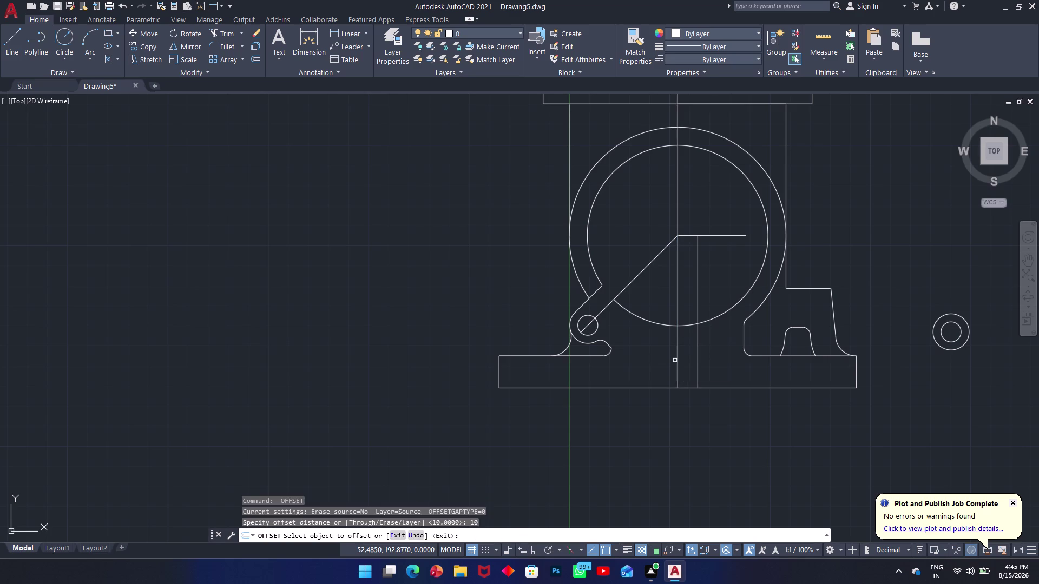
click(674, 360)
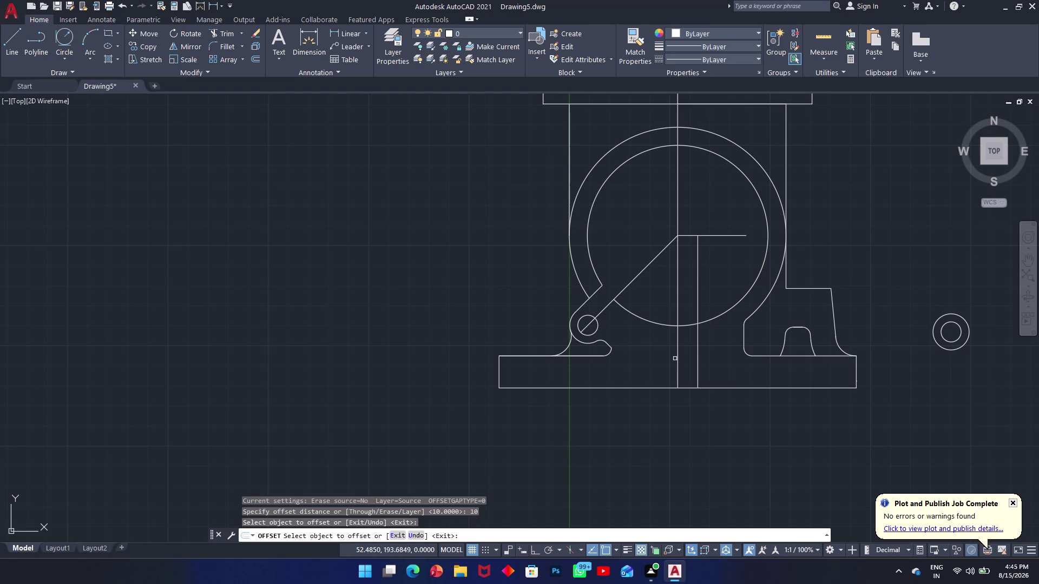
click(680, 357)
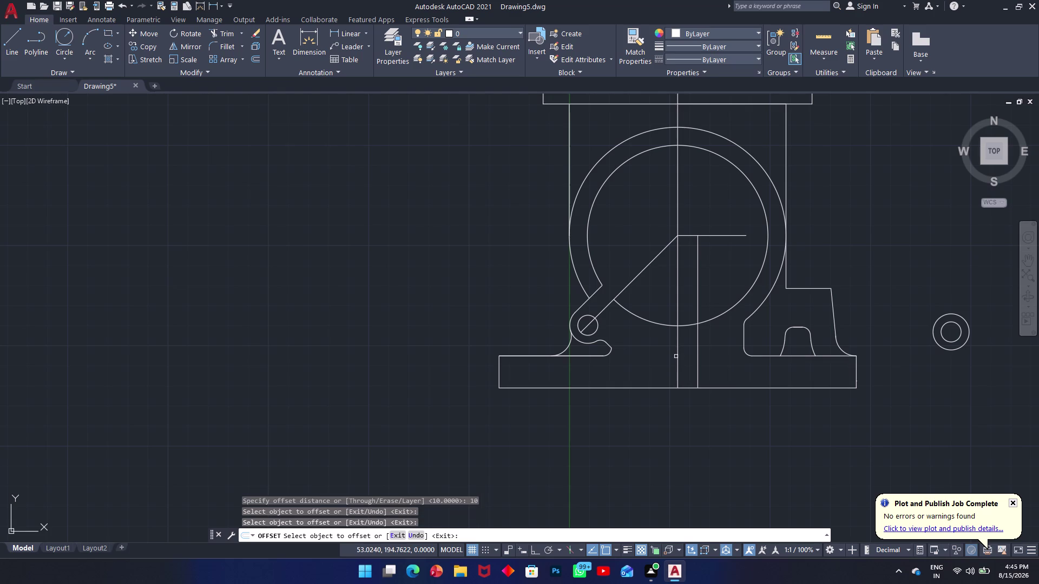
click(677, 357)
click(646, 357)
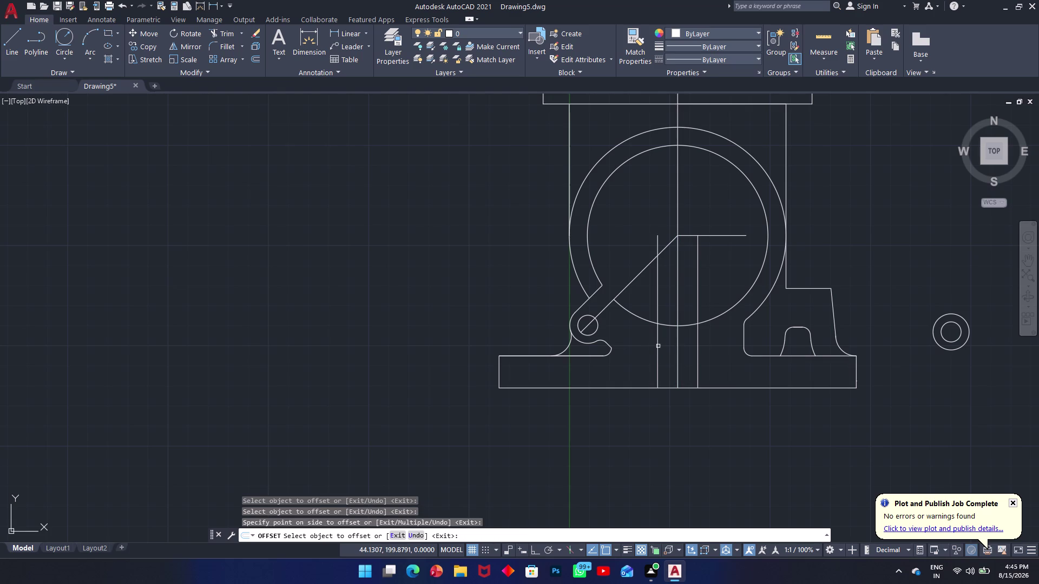
Begin trimming the new offset lines around the bore, restarting TRIM a few times.
text(tr)
key(space)
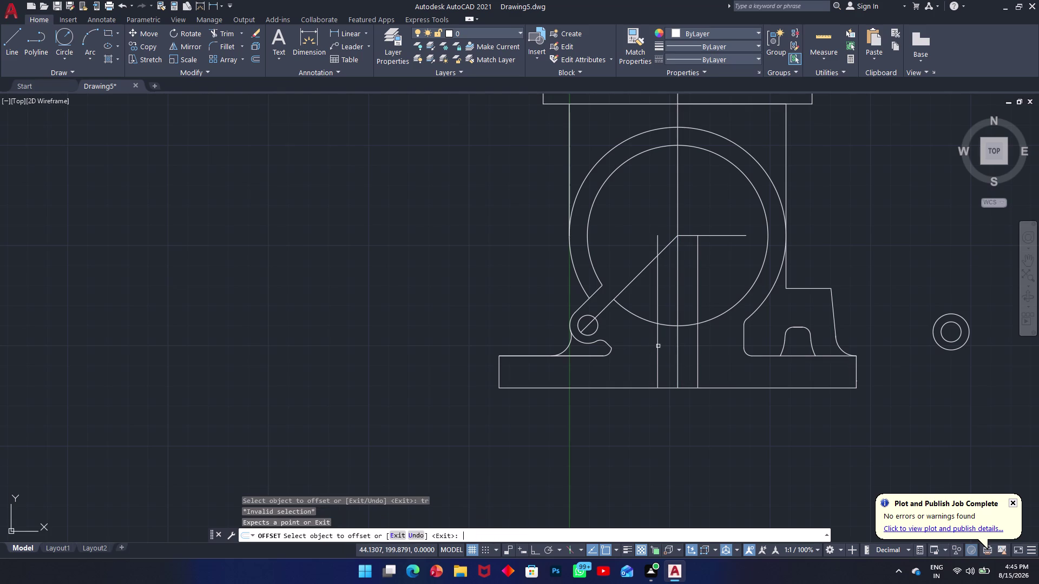
click(733, 279)
click(700, 287)
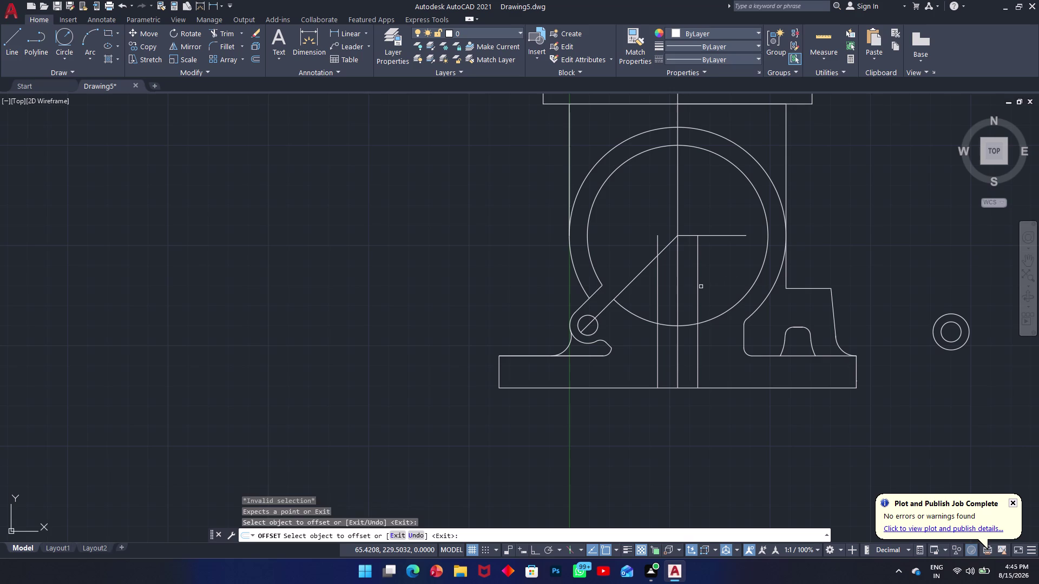
click(649, 297)
drag(650, 297, 687, 293)
key(Escape)
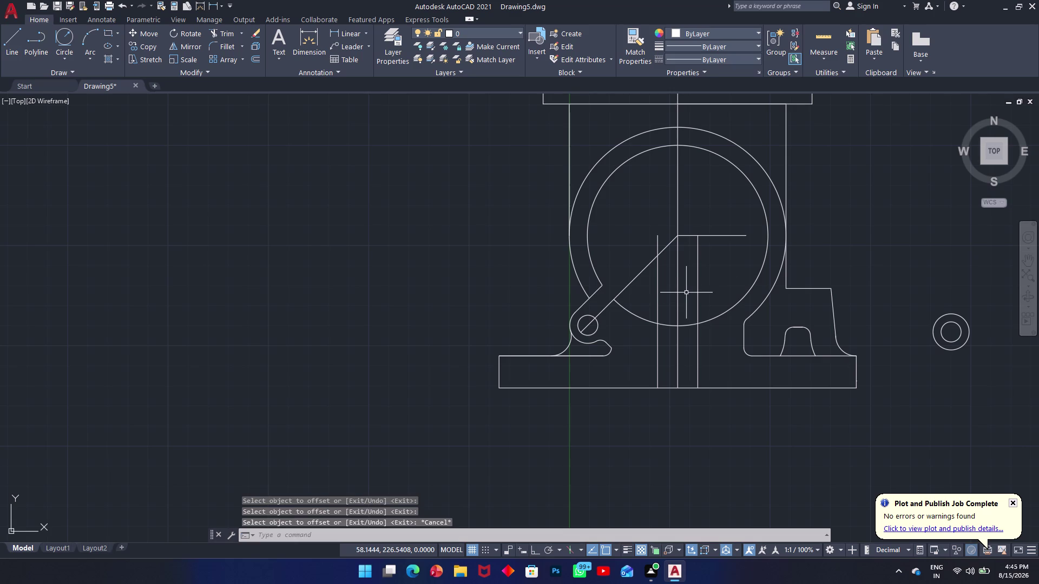
key(space)
text(tr)
key(space)
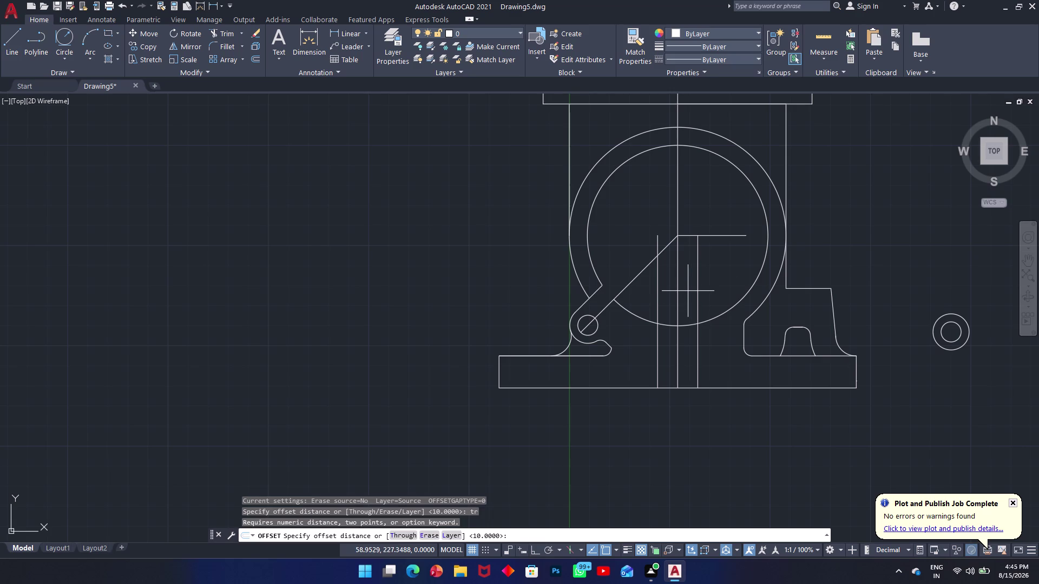
key(Escape)
text(tr)
key(space)
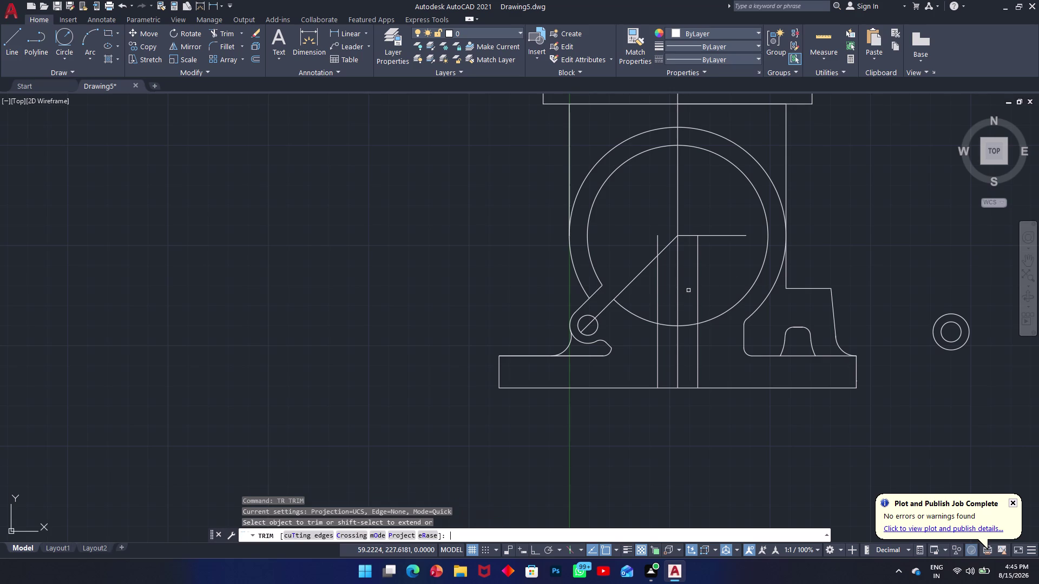
Cut the two offset lines back where they run inside the bore.
click(710, 281)
click(653, 295)
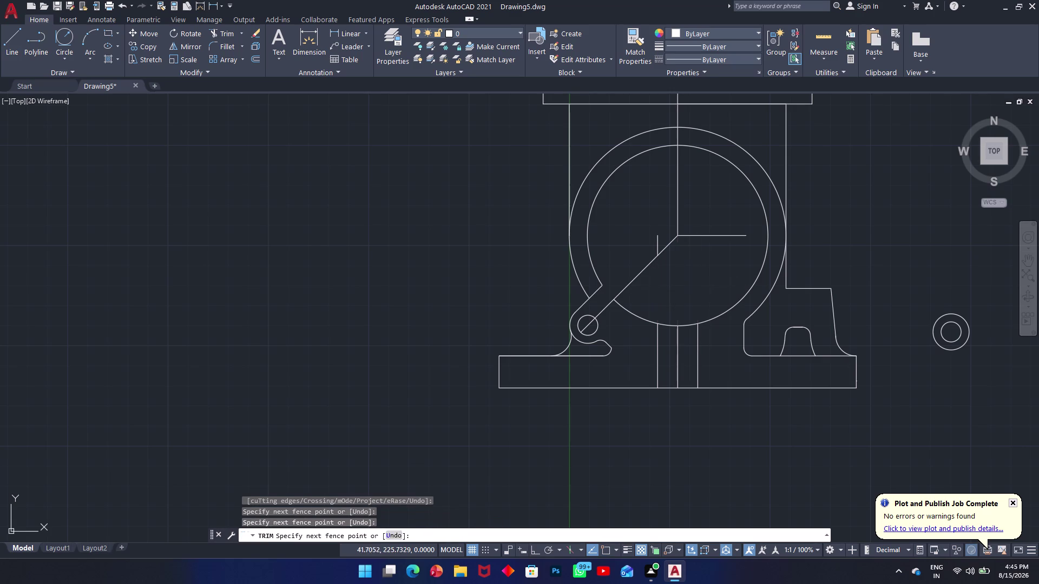
click(656, 248)
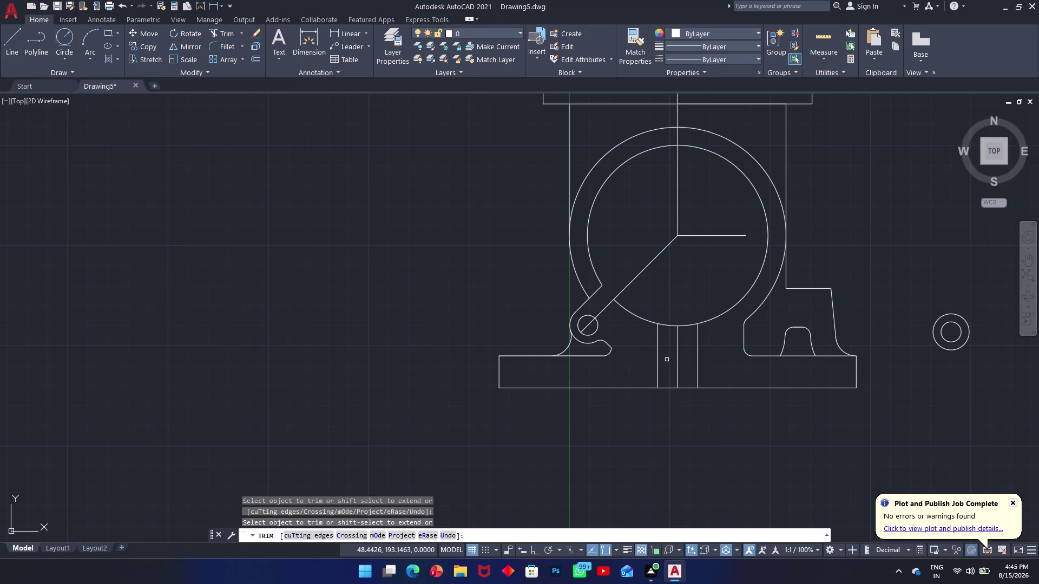
scroll(up, 3)
Open the inner circle between the lines and remove the centre line segment inside the bore.
click(669, 326)
click(667, 338)
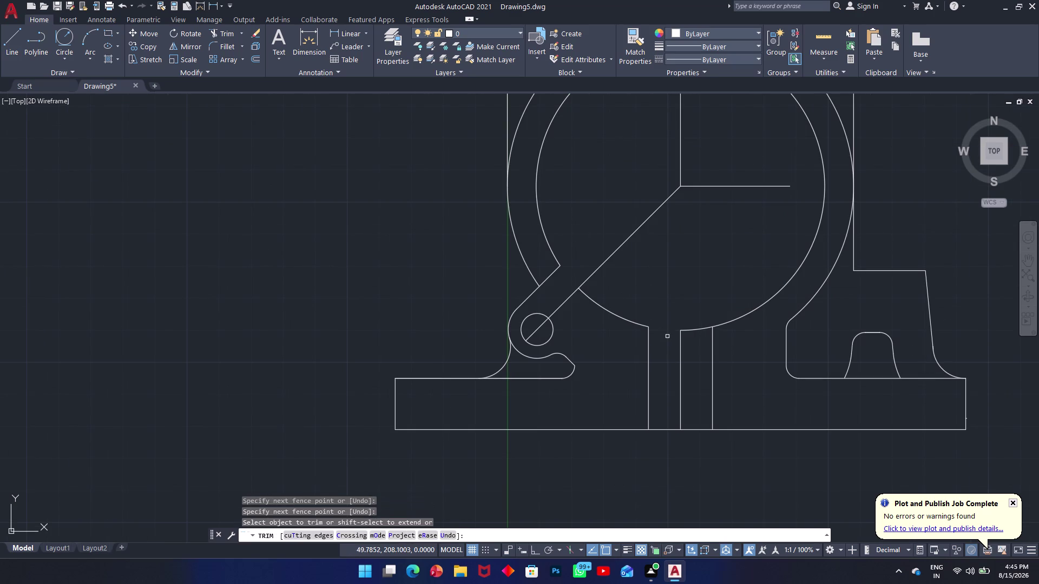
click(693, 324)
click(698, 341)
scroll(up, 3)
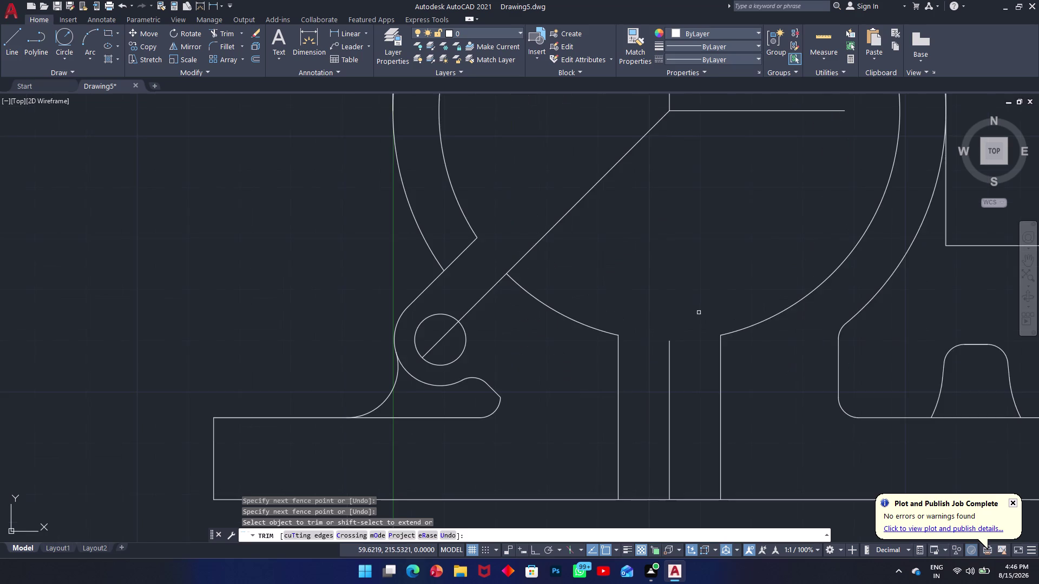
scroll(down, 3)
scroll(down, 3)
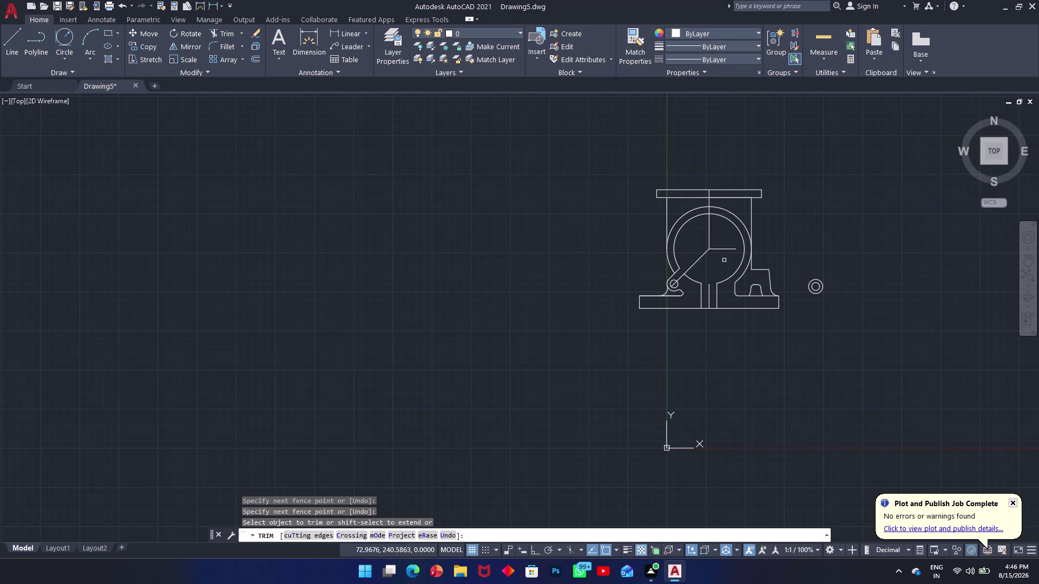
scroll(up, 3)
scroll(up, 3)
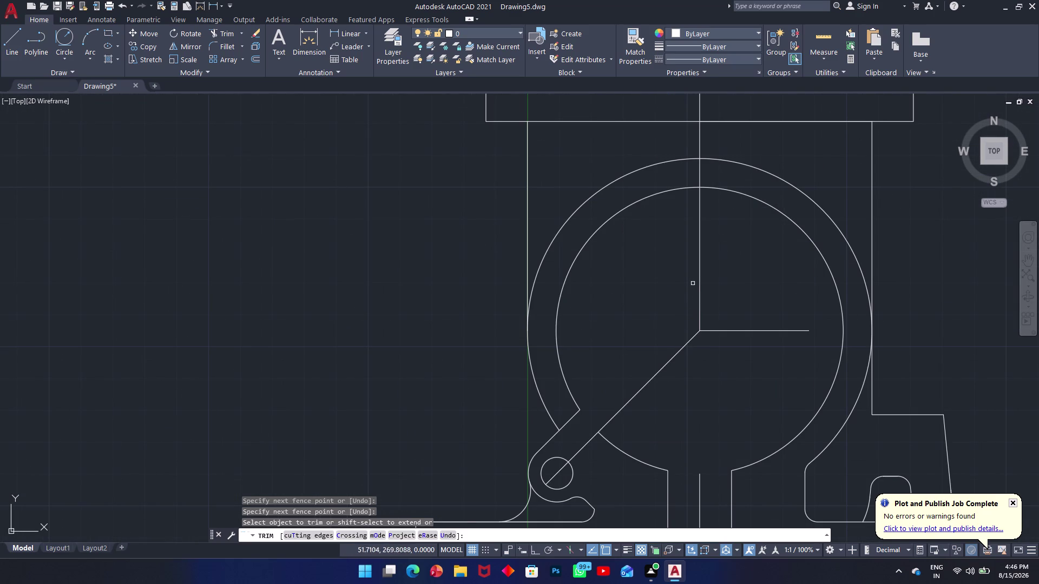
key(Escape)
Extend the diagonal centre line past the inner and outer circles to the right wall.
text(e)
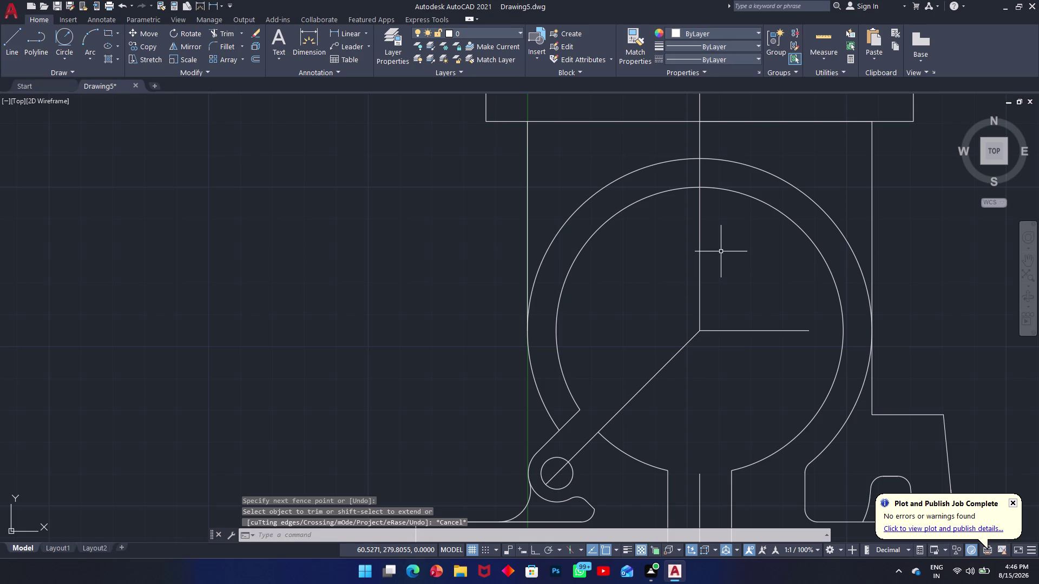
text(x)
key(space)
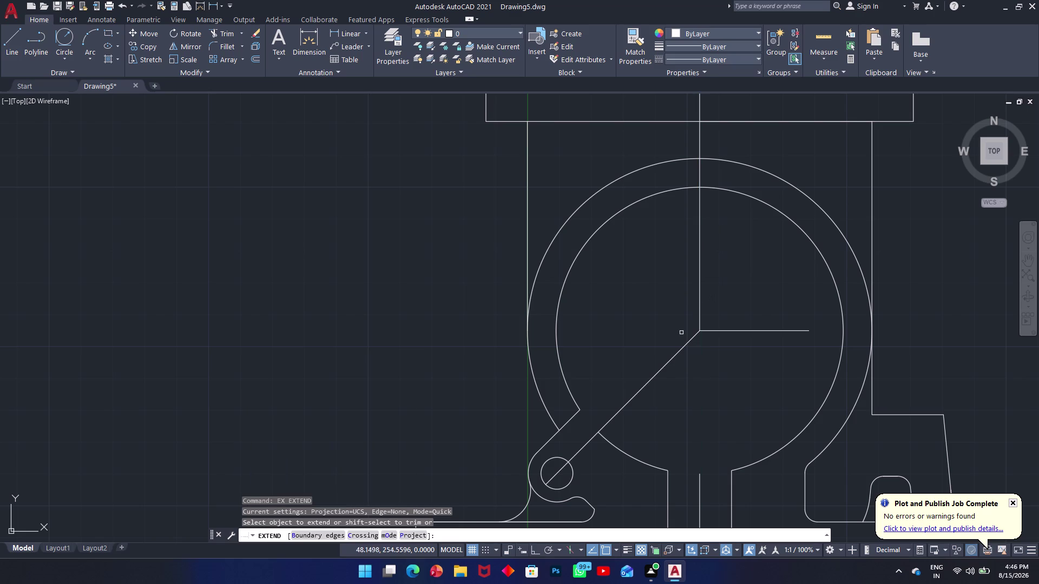
click(692, 341)
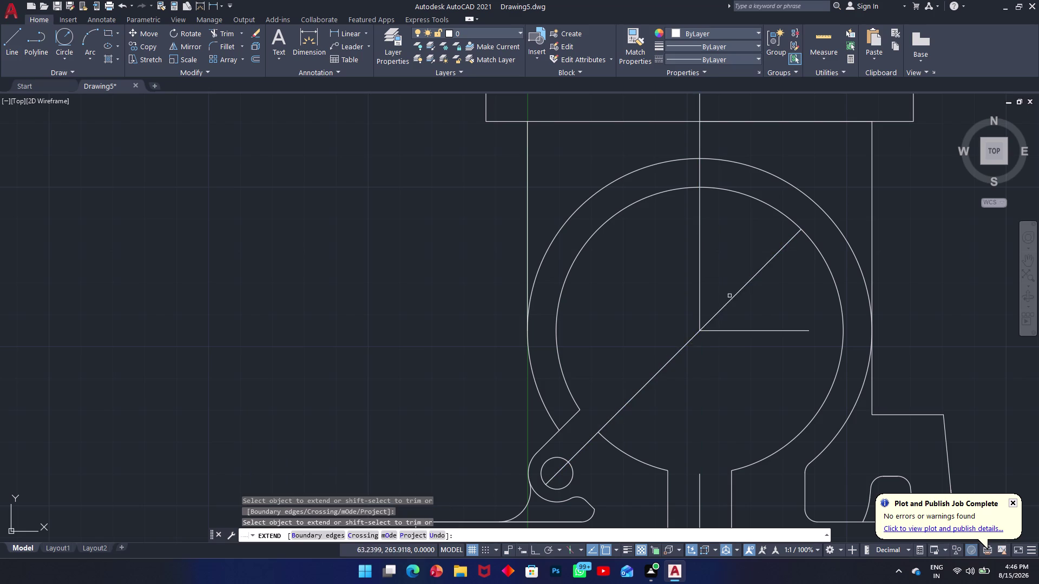
click(777, 252)
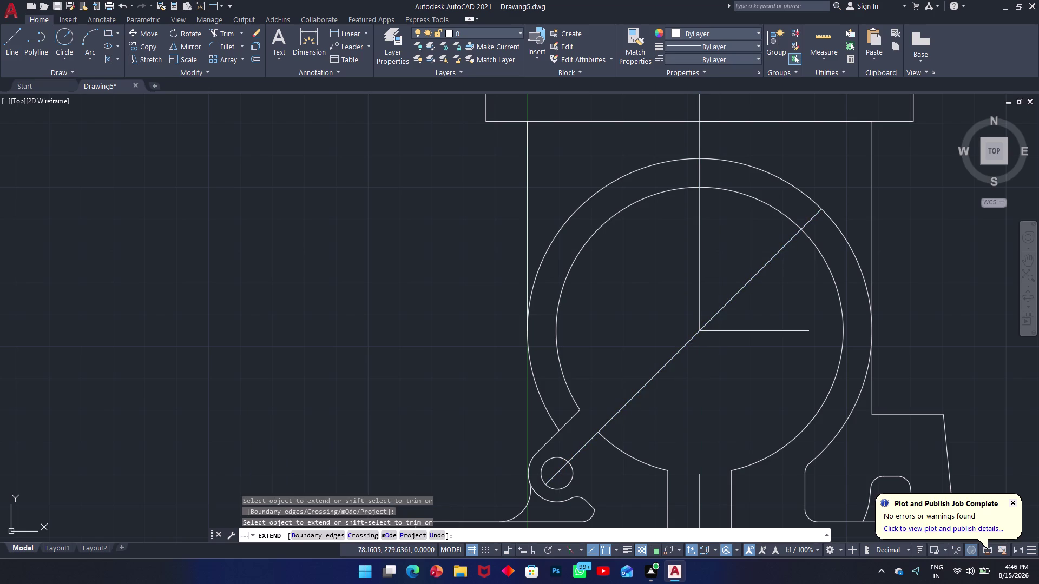
click(816, 217)
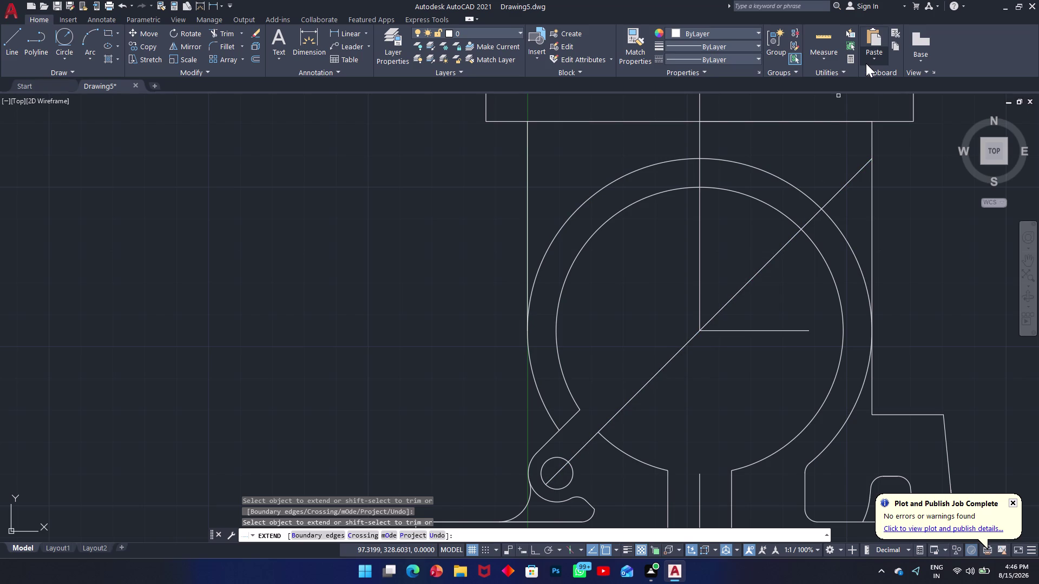
text(c)
key(space)
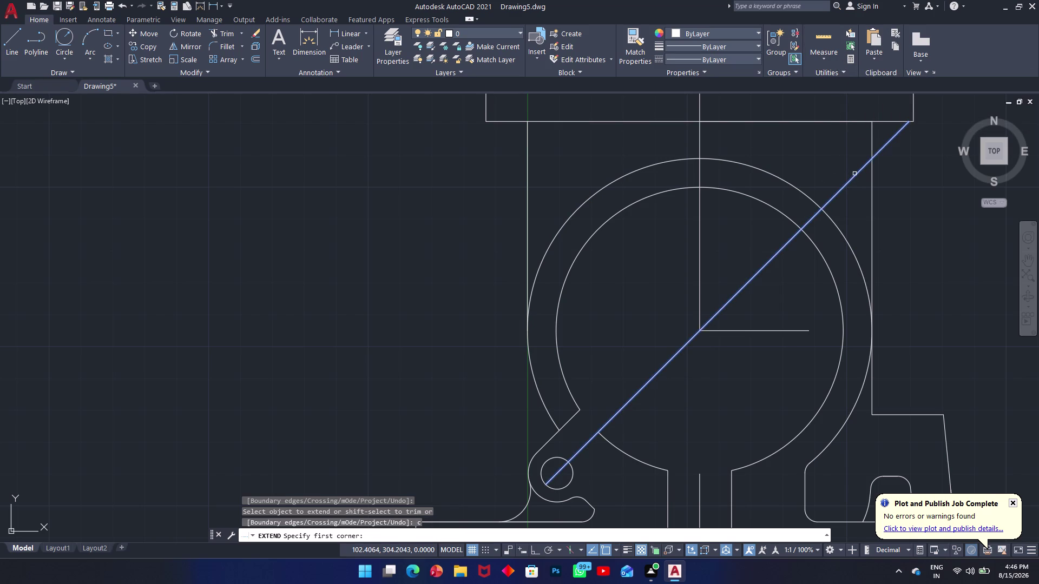
key(Escape)
text(c)
key(space)
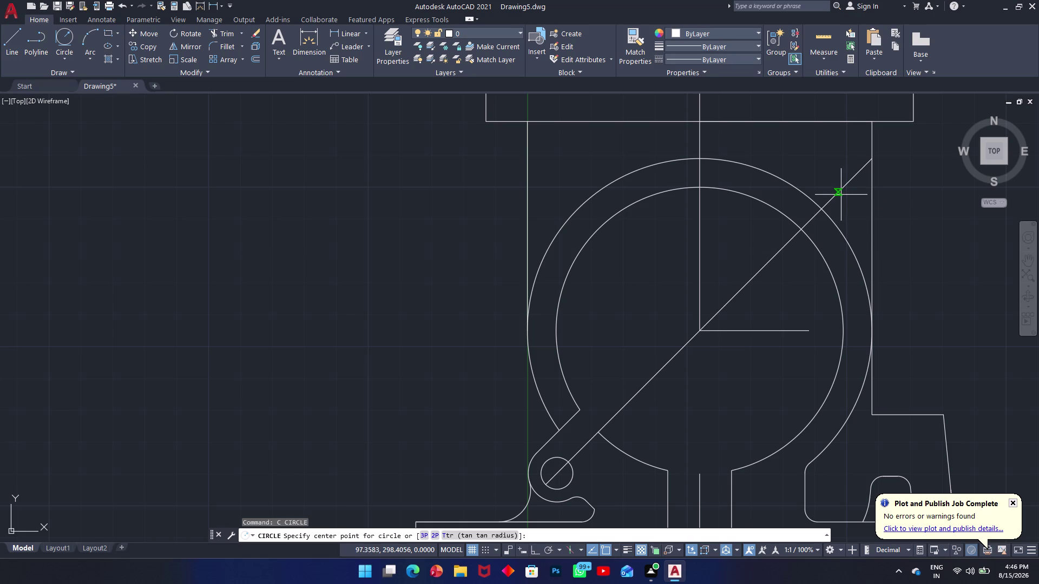
Draw a radius-5 circle on the upper-right diagonal and a concentric 18-diameter circle.
click(840, 192)
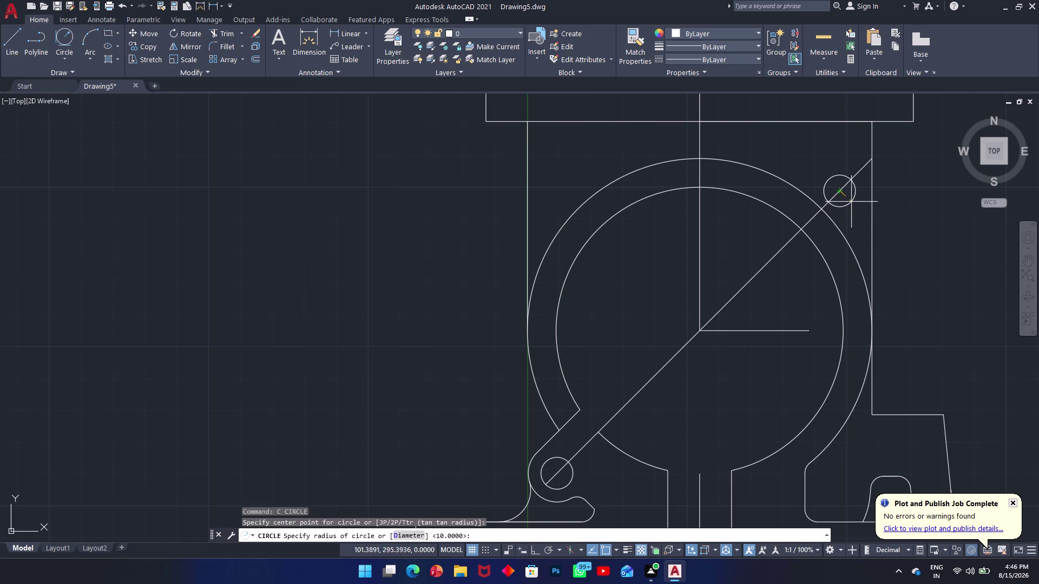
key(5)
key(Return)
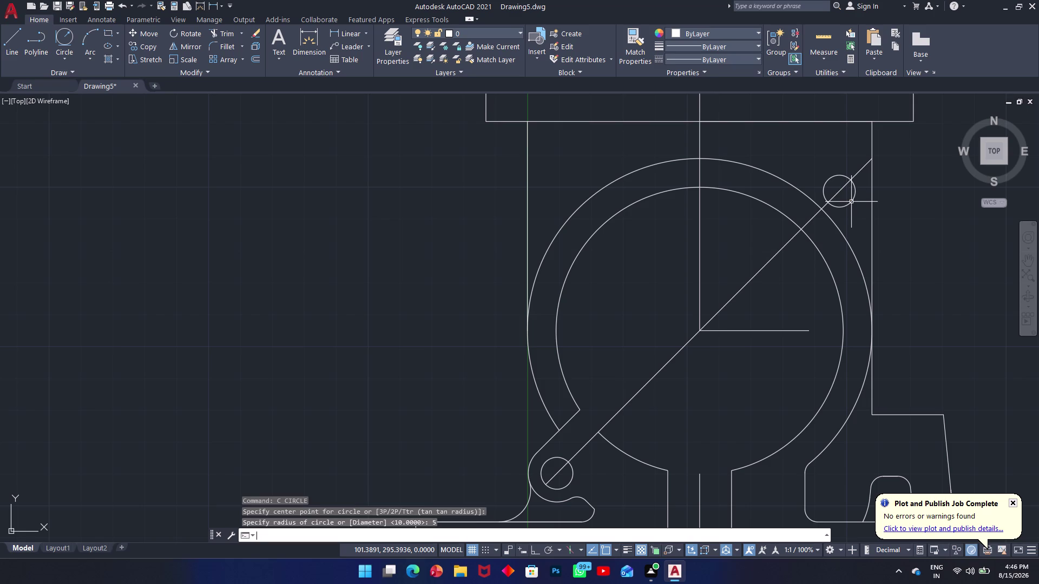
key(space)
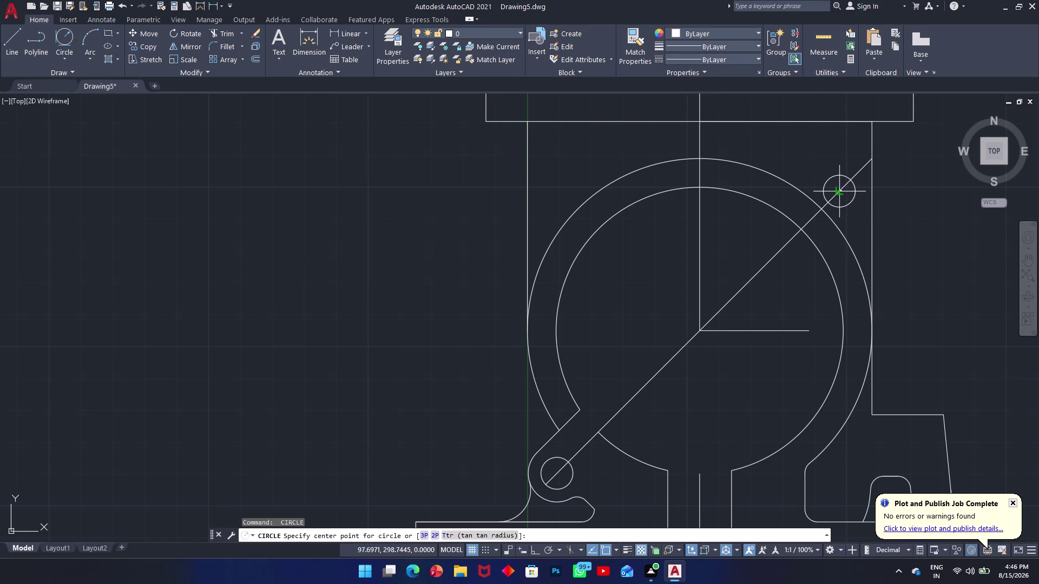
click(841, 192)
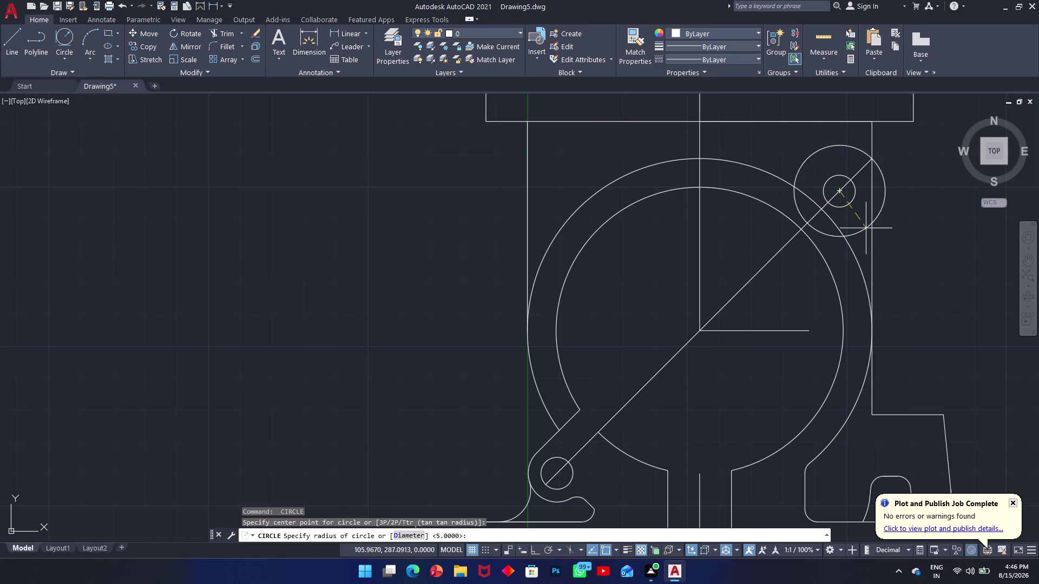
key(d)
key(space)
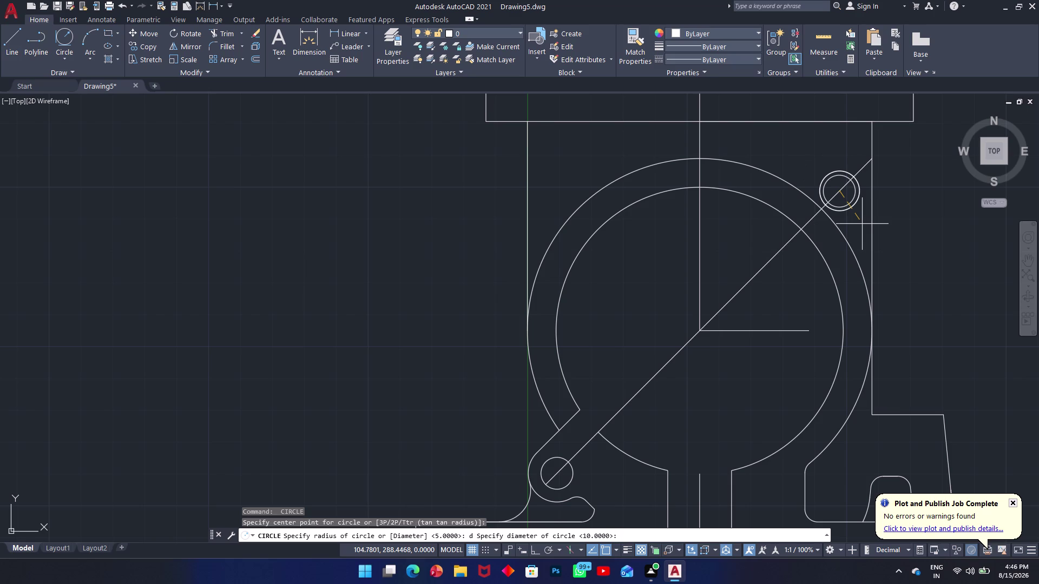
key(d)
key(BackSpace)
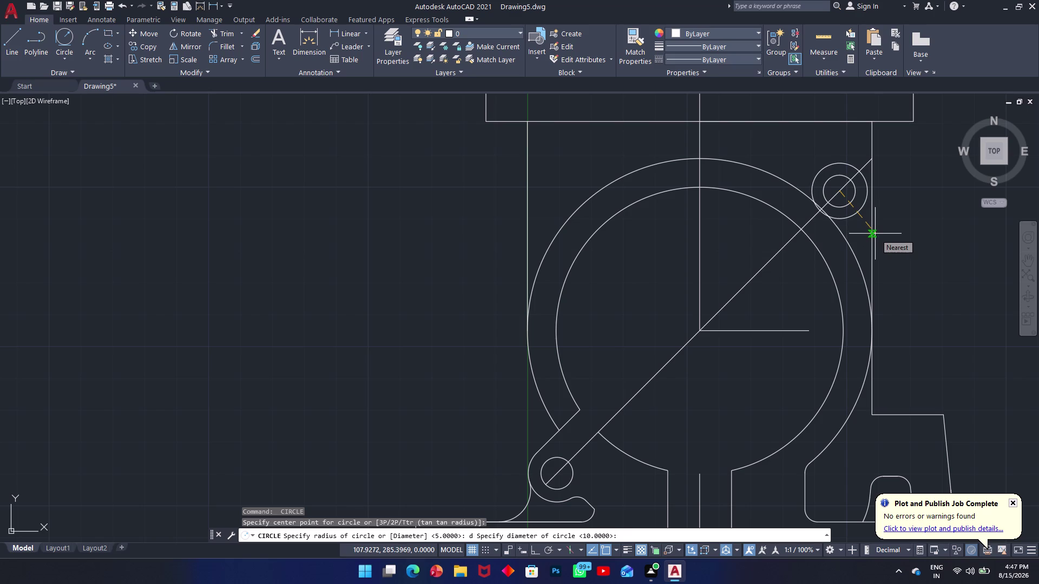
text(18)
key(Return)
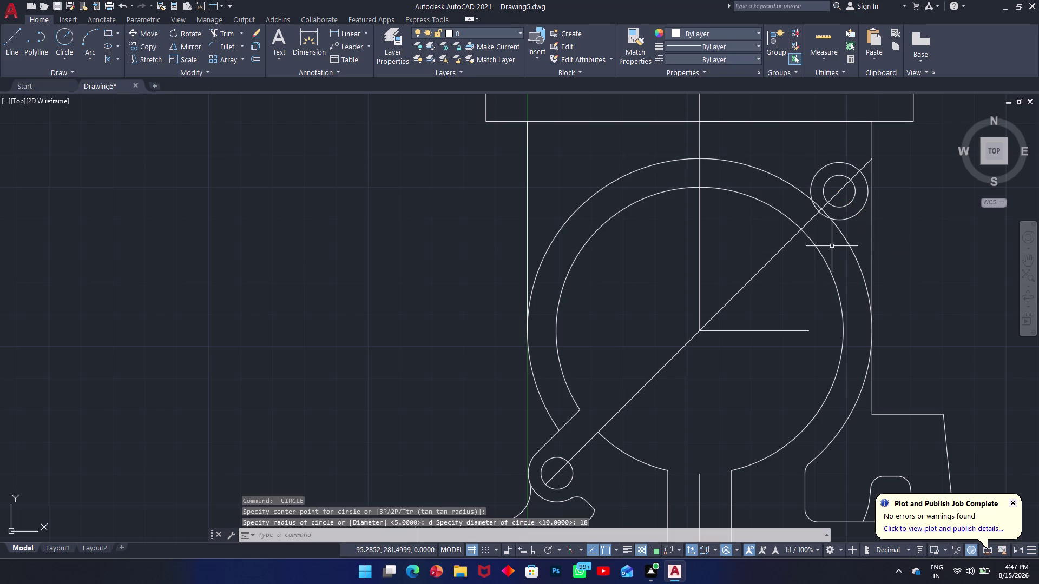
text(l)
key(space)
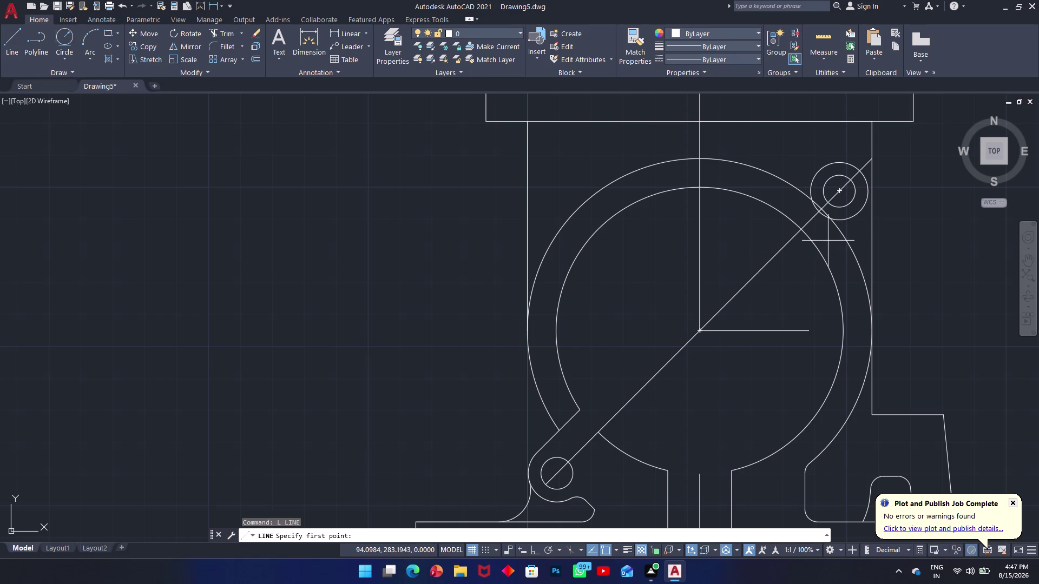
Make a first, abandoned attempt at offsetting the diagonal line by 9.
key(Escape)
click(811, 222)
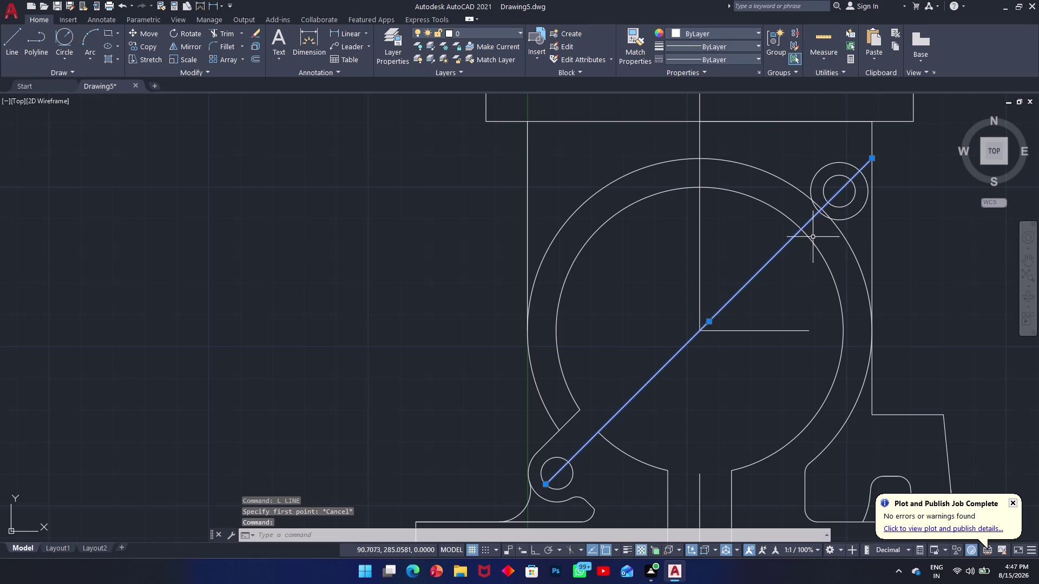
key(Escape)
click(783, 247)
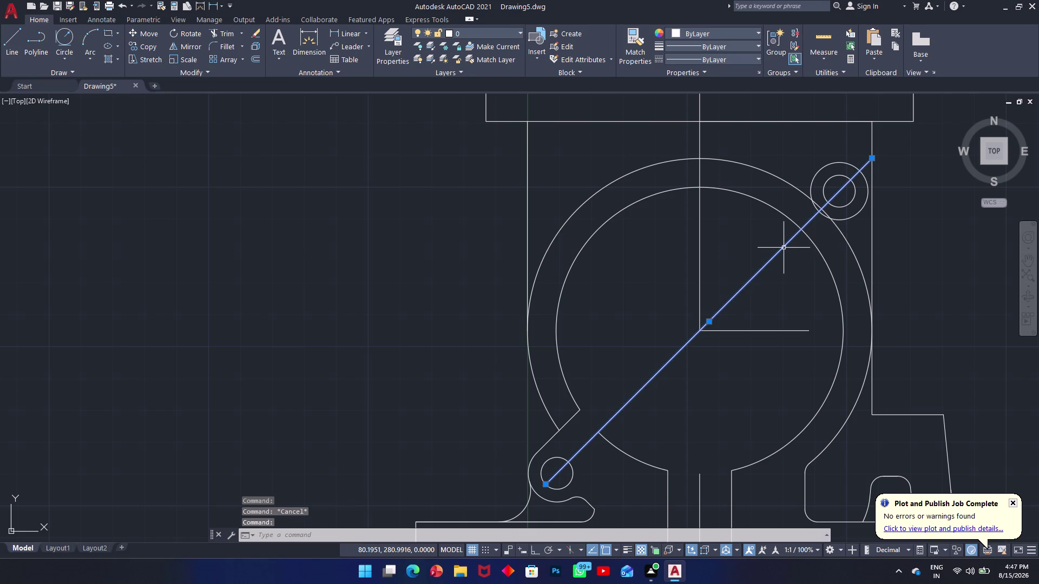
text(o)
key(space)
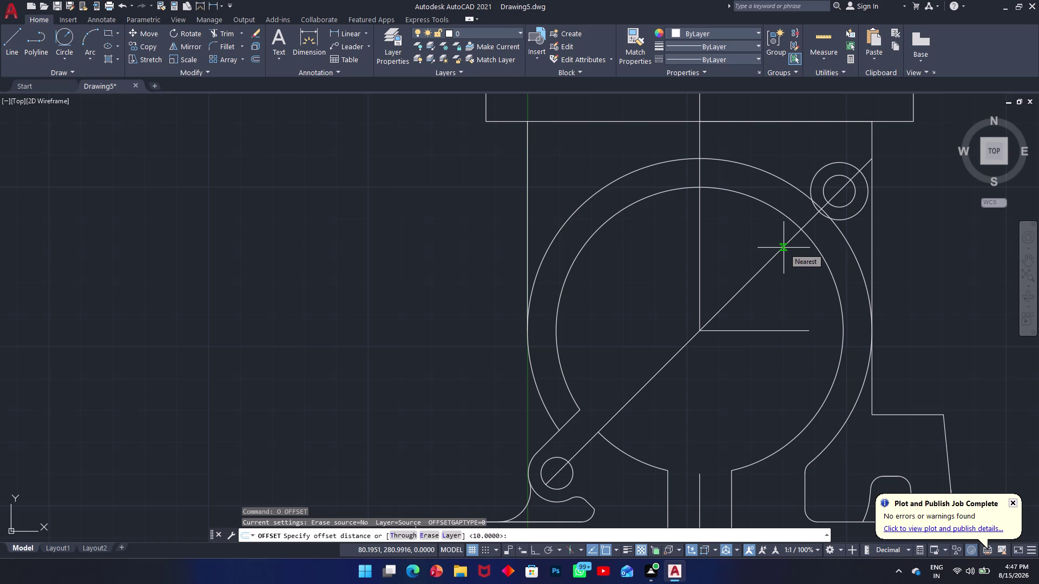
key(9)
key(Return)
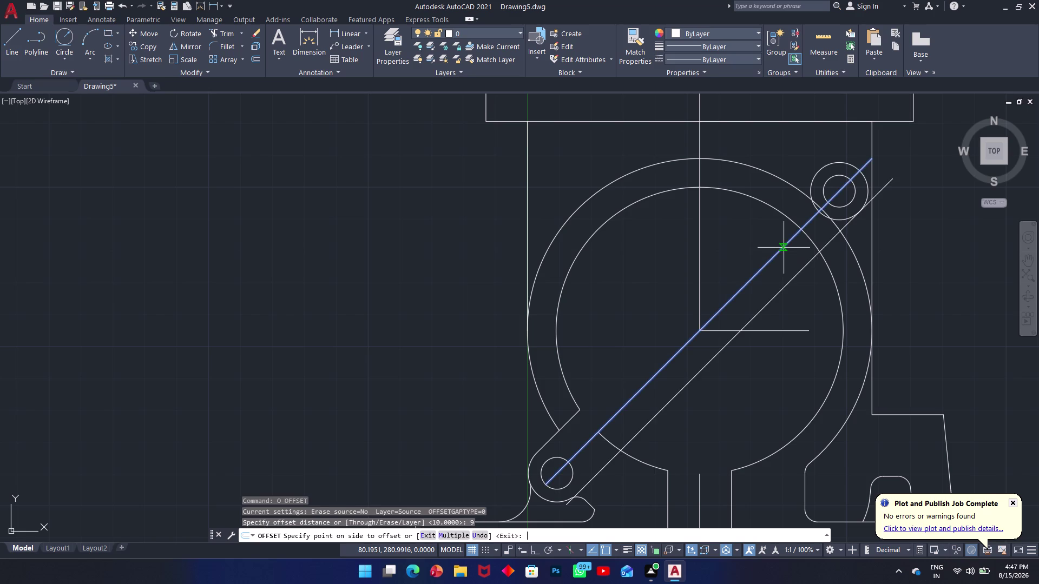
key(space)
key(space)
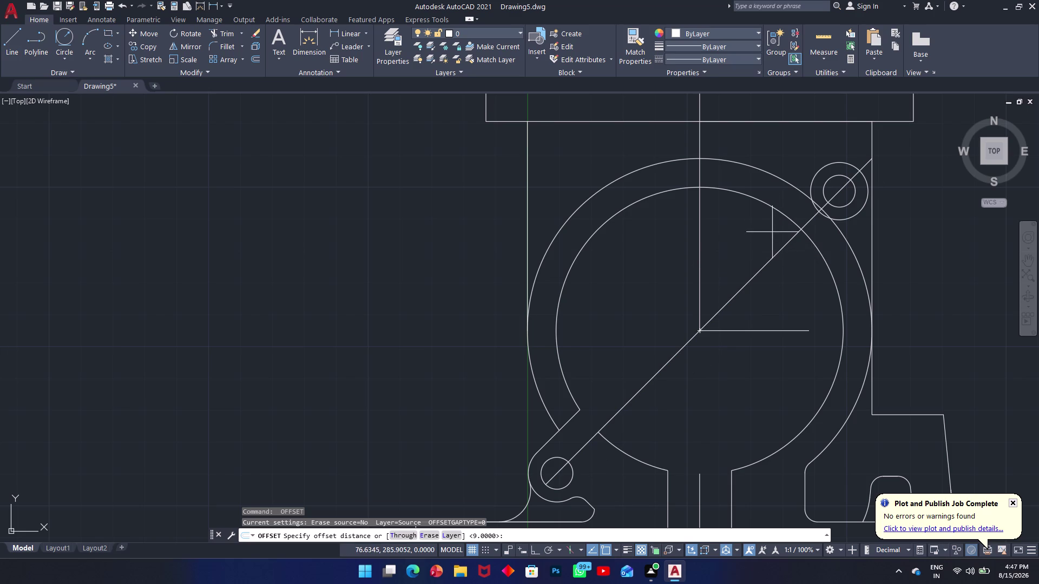
key(Escape)
Offset the diagonal centre line 9 units to its lower-right side.
text(o)
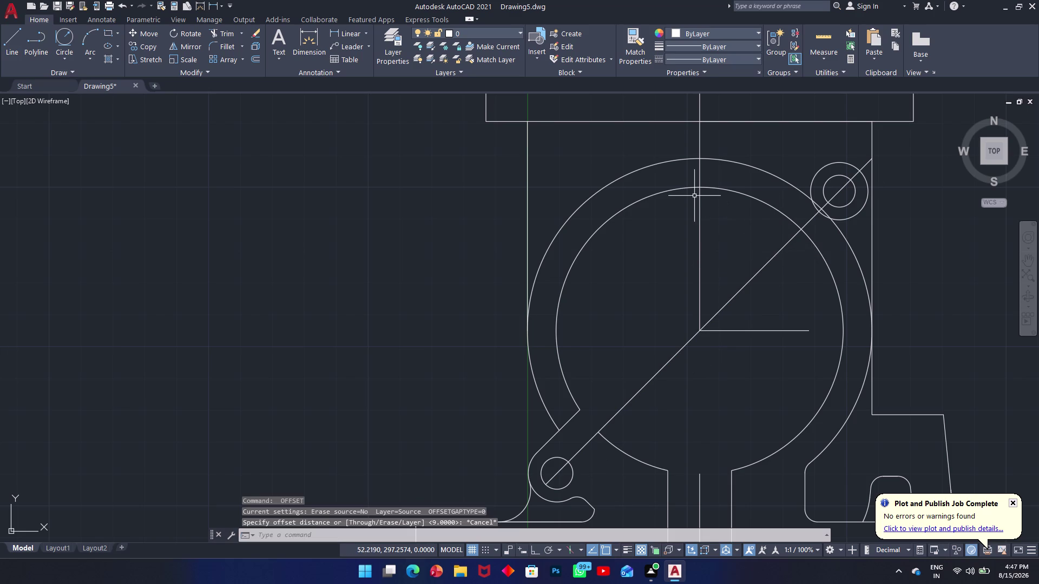
key(space)
text(9)
key(space)
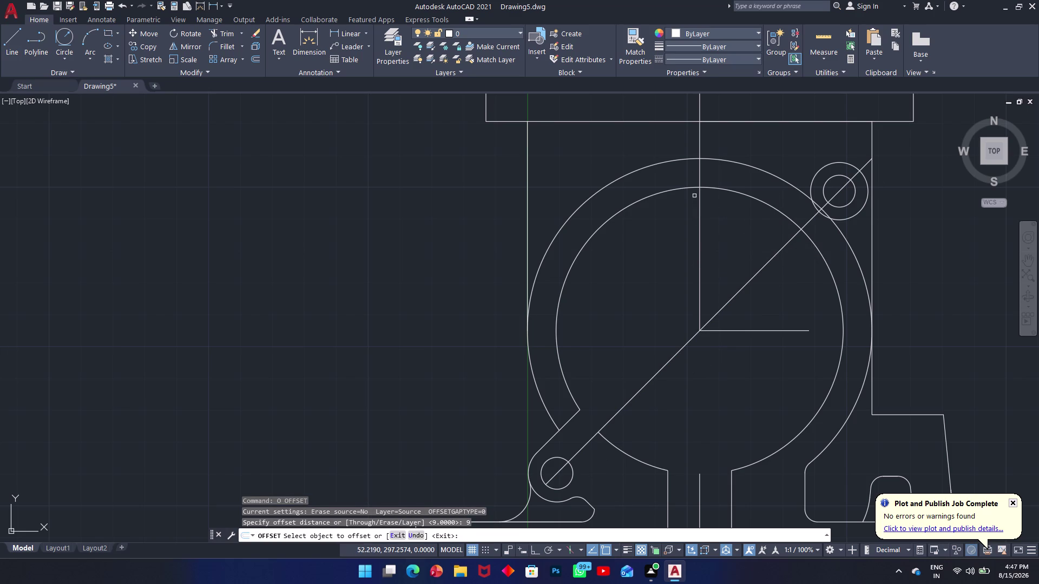
click(767, 263)
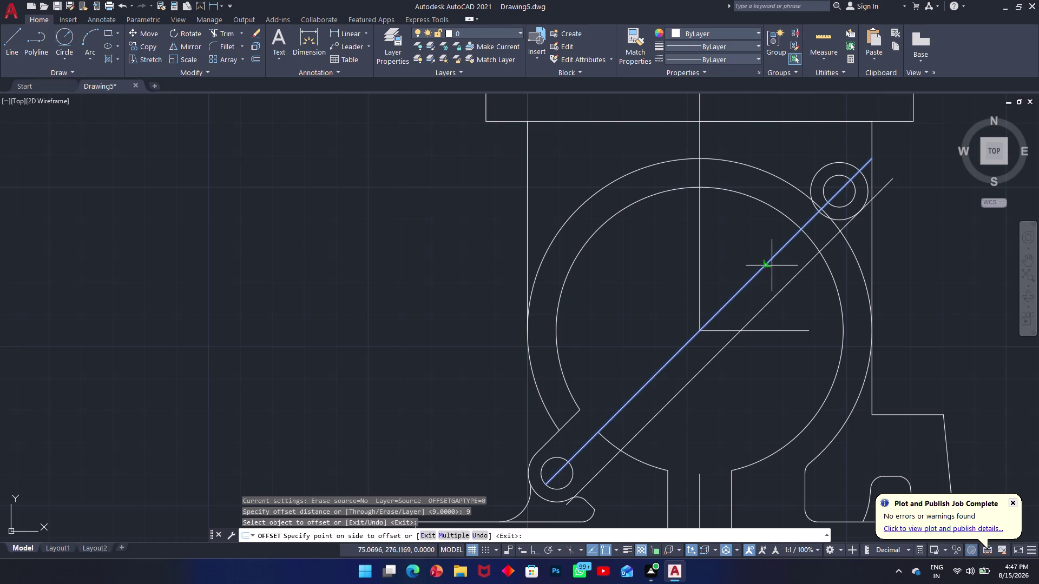
click(779, 271)
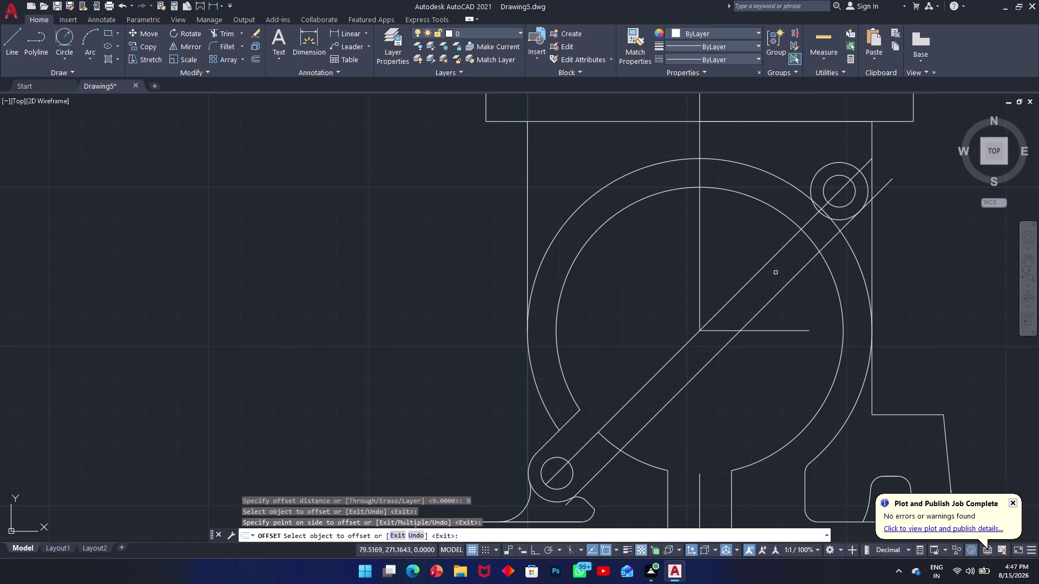
key(Return)
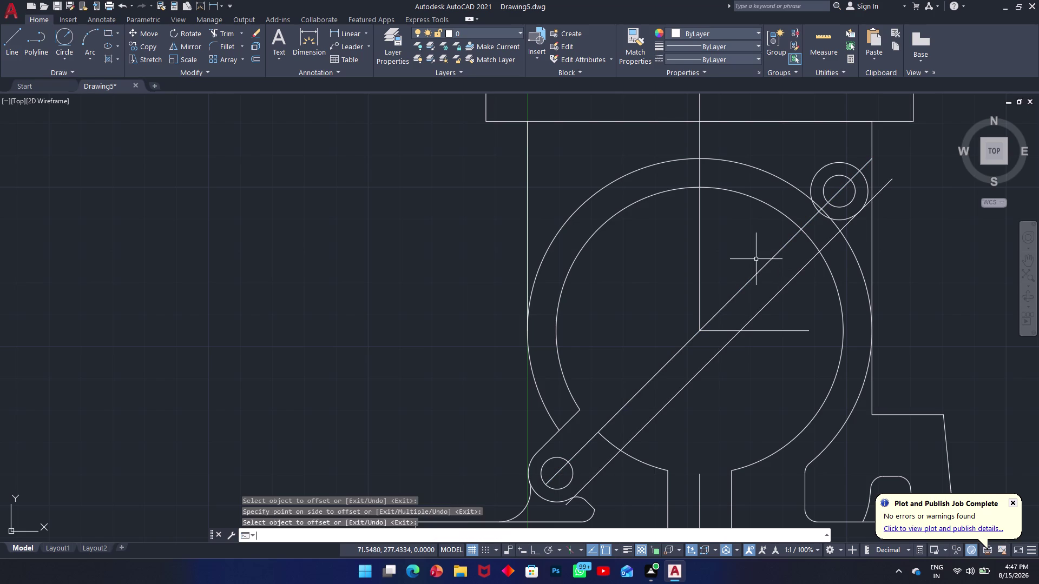
text(mi)
key(space)
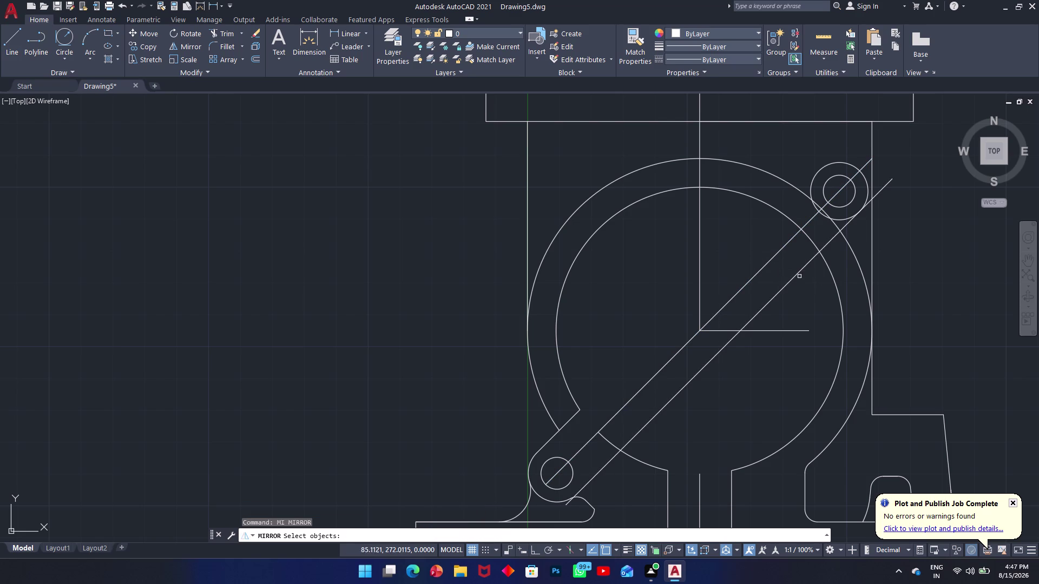
Mirror the parallel line about the diagonal between the two circle centres, keeping the original.
click(798, 276)
key(space)
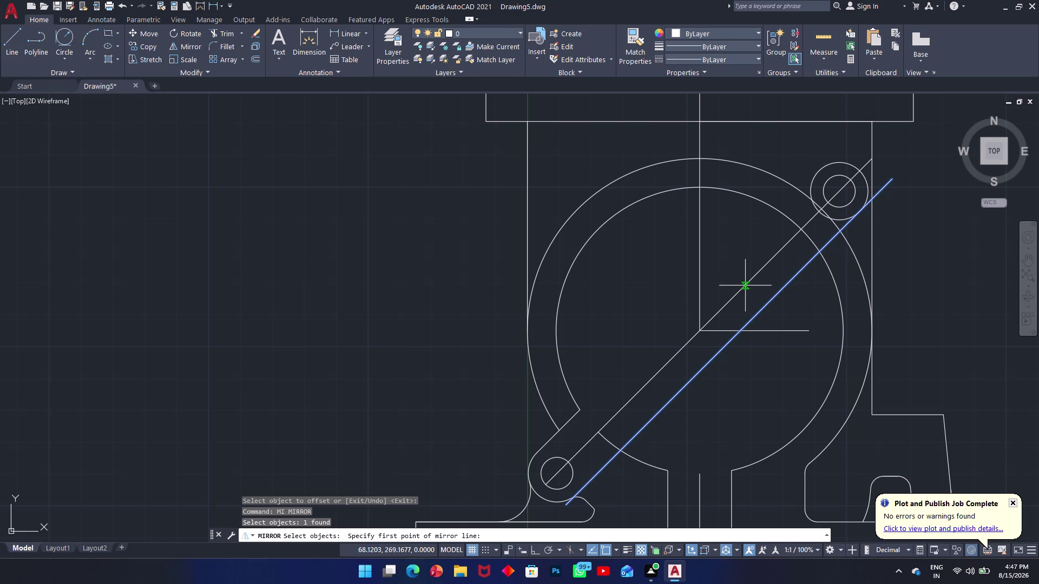
click(701, 328)
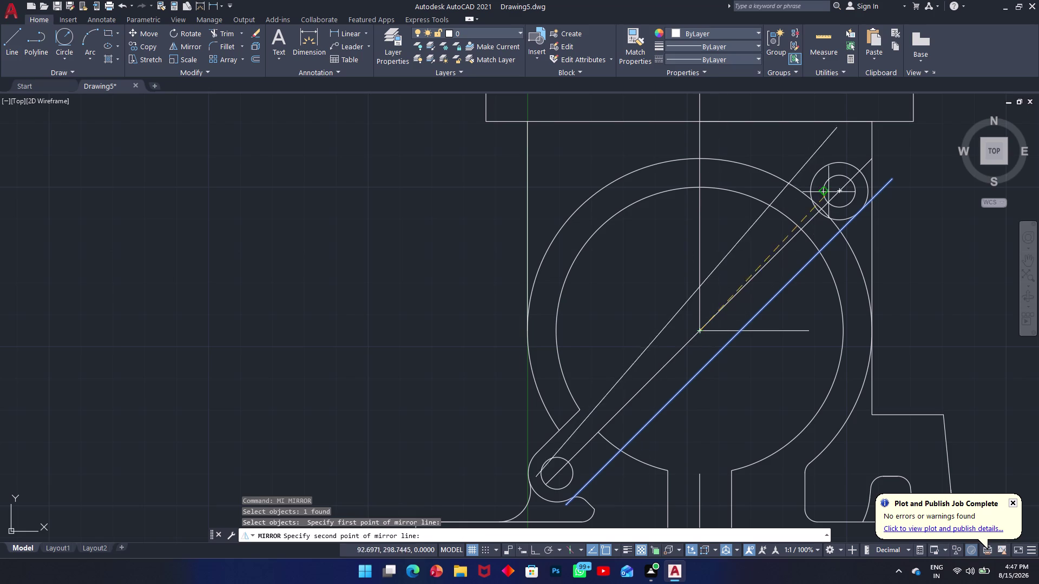
click(841, 192)
key(space)
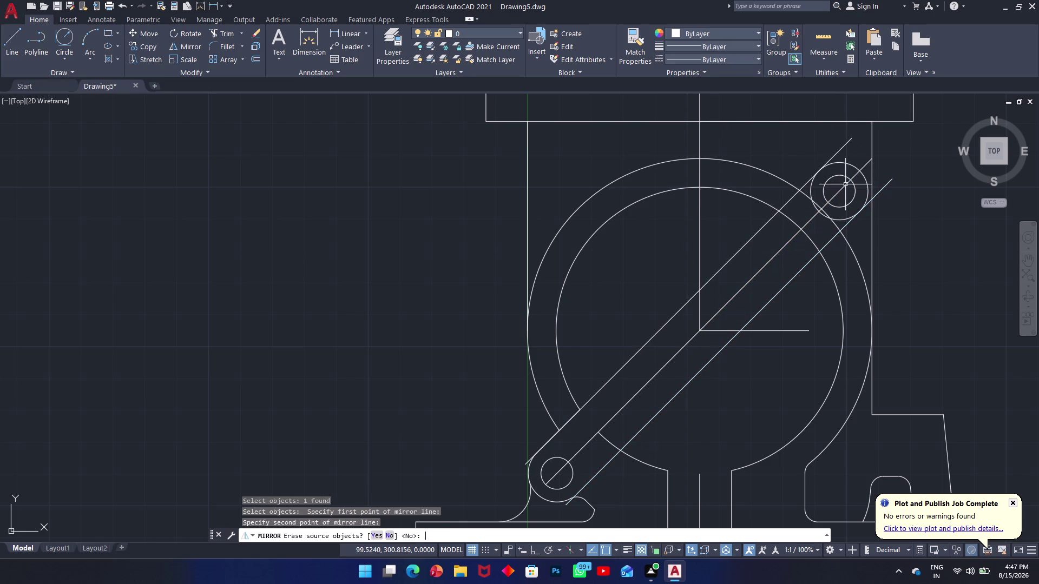
text(tr)
key(space)
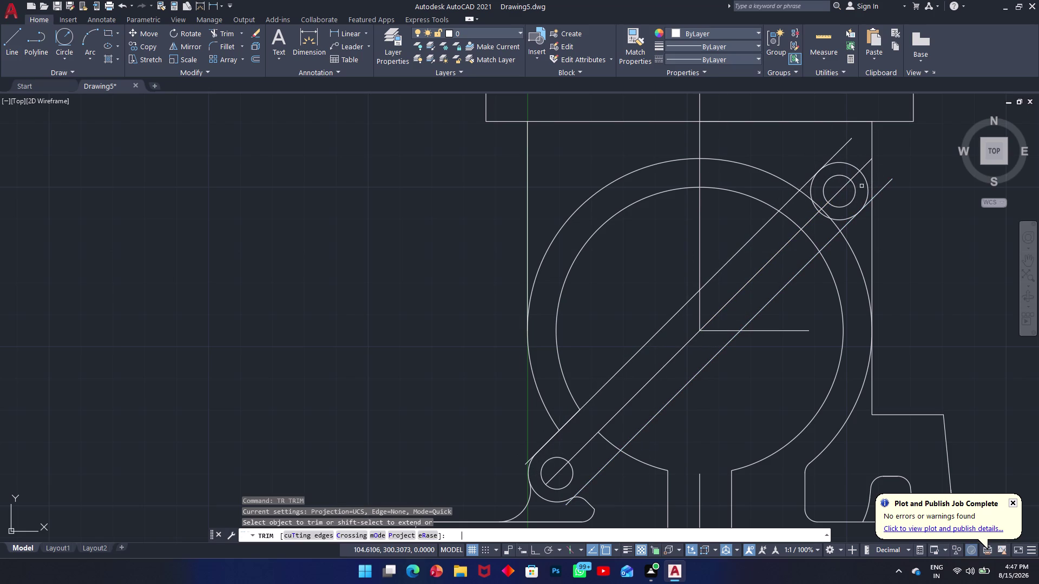
Trim the parallel line ends near the small ring and remove a stray segment.
click(840, 130)
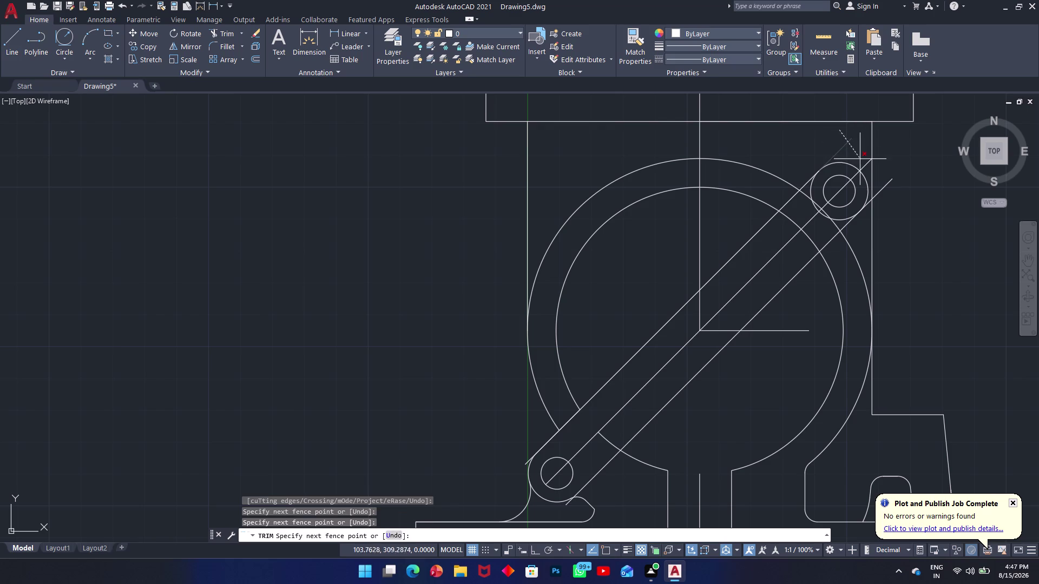
click(866, 167)
click(891, 191)
click(888, 176)
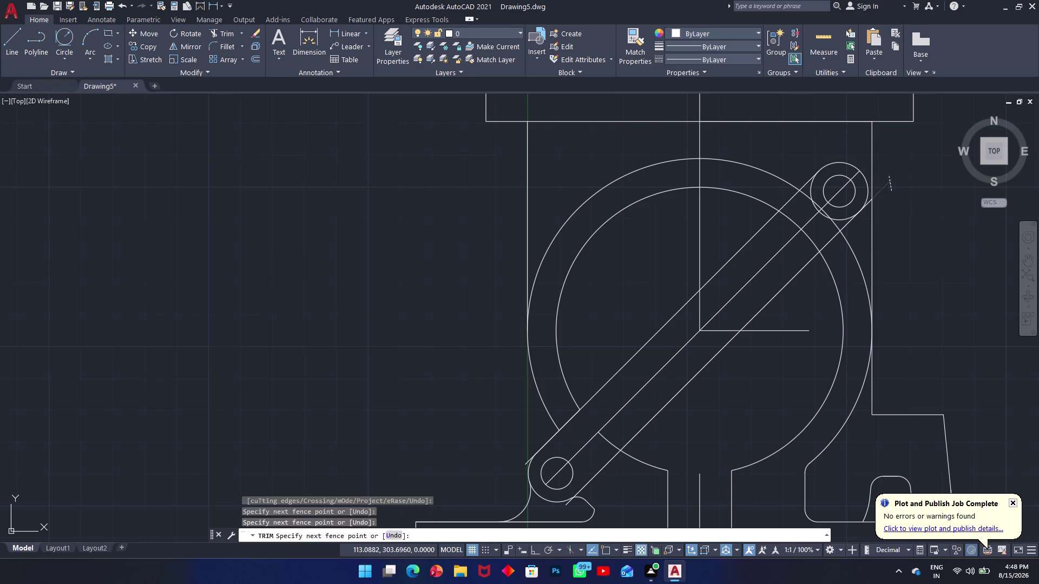
scroll(up, 3)
click(755, 216)
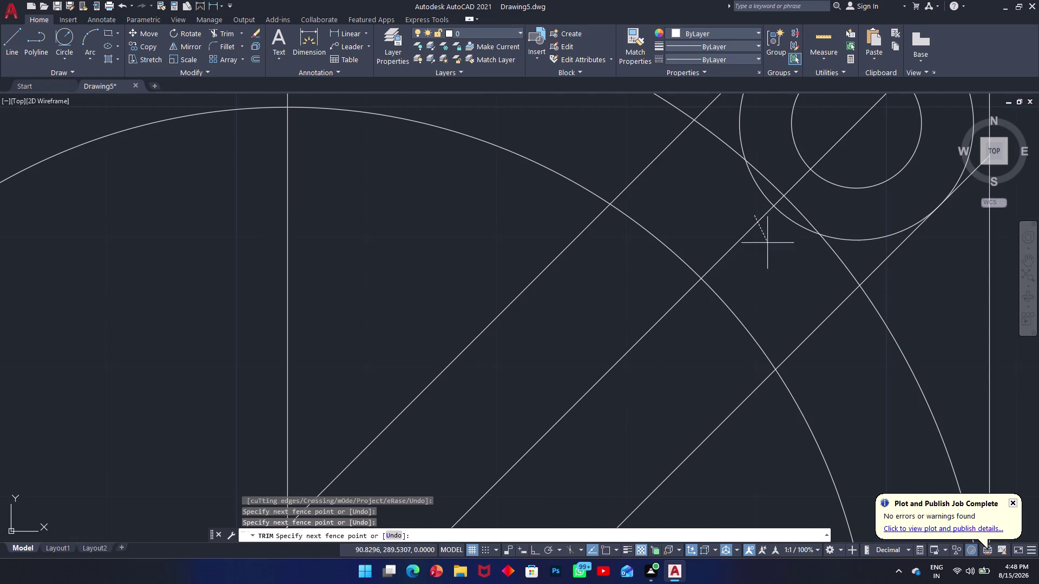
click(768, 248)
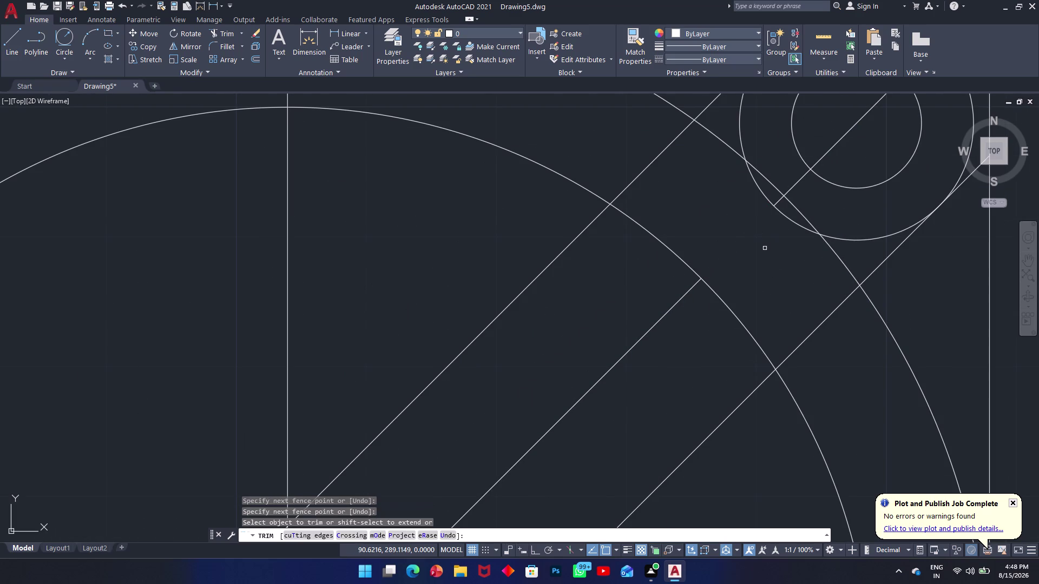
drag(638, 282, 641, 293)
click(669, 353)
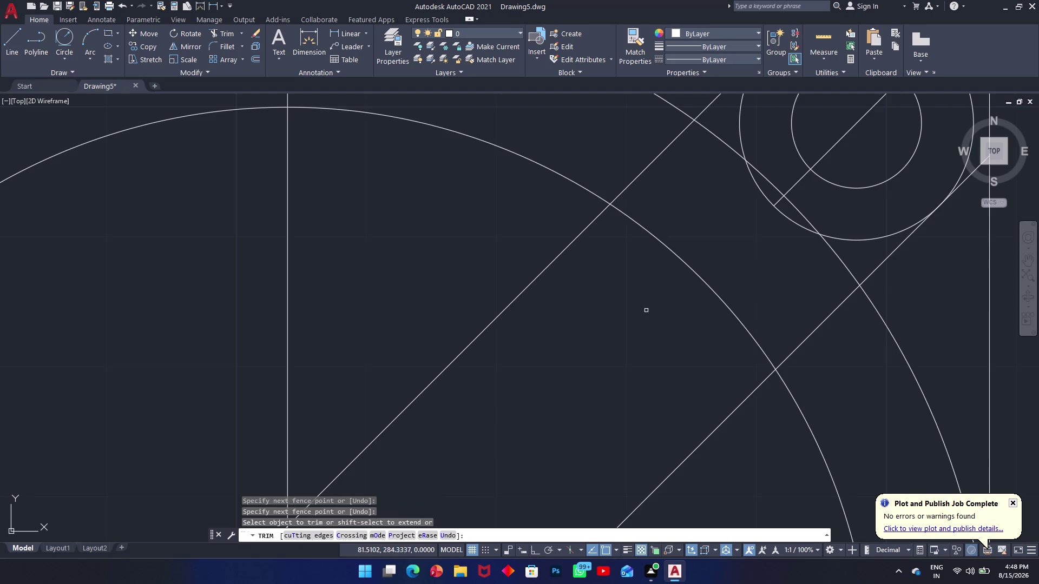
scroll(up, 3)
scroll(down, 3)
scroll(up, 3)
scroll(down, 3)
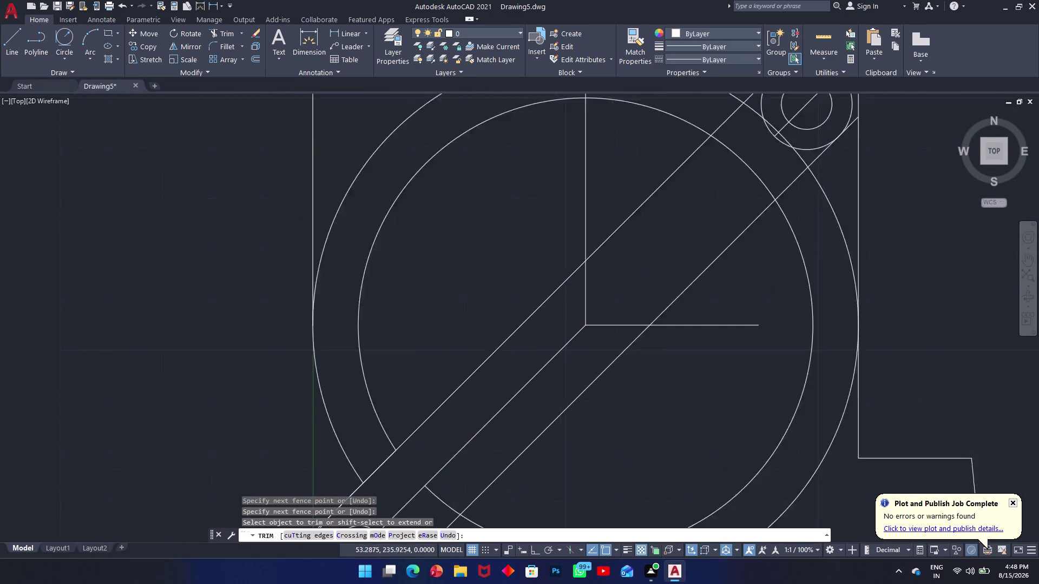
scroll(down, 3)
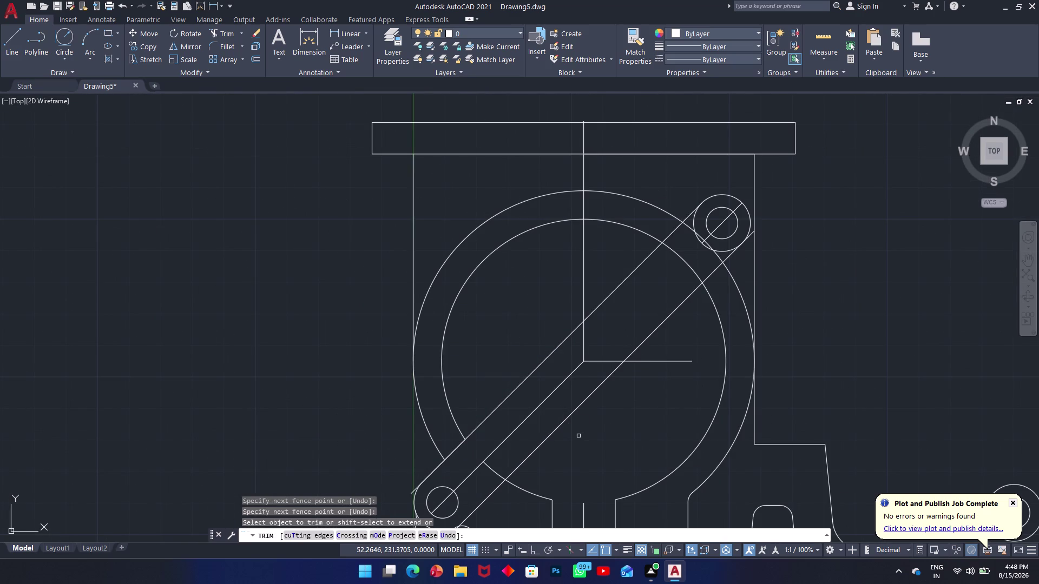
Trim the arm lines inside the housing circle and cut the inner circle where the arm crosses.
click(581, 443)
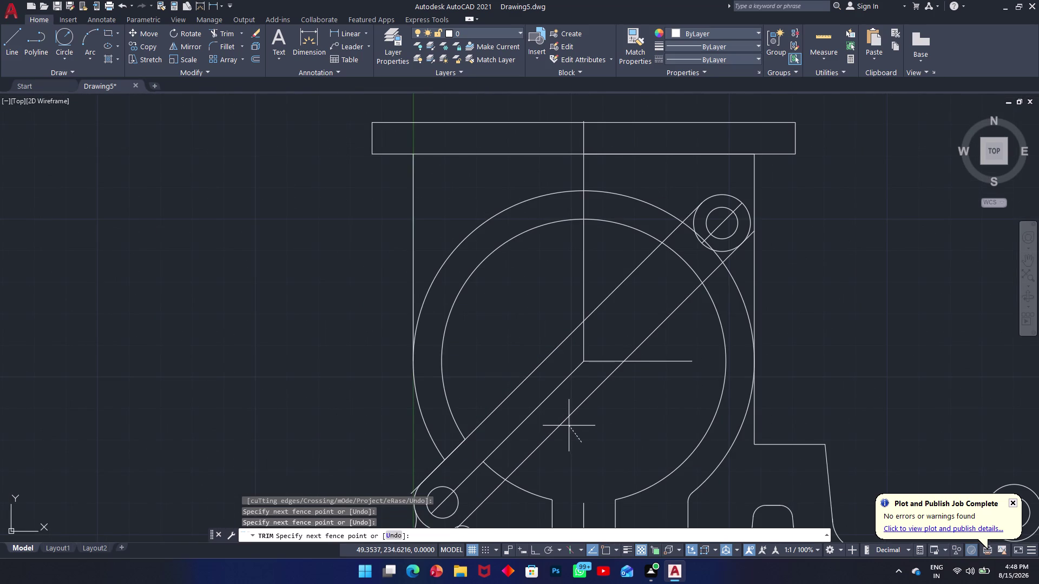
click(562, 417)
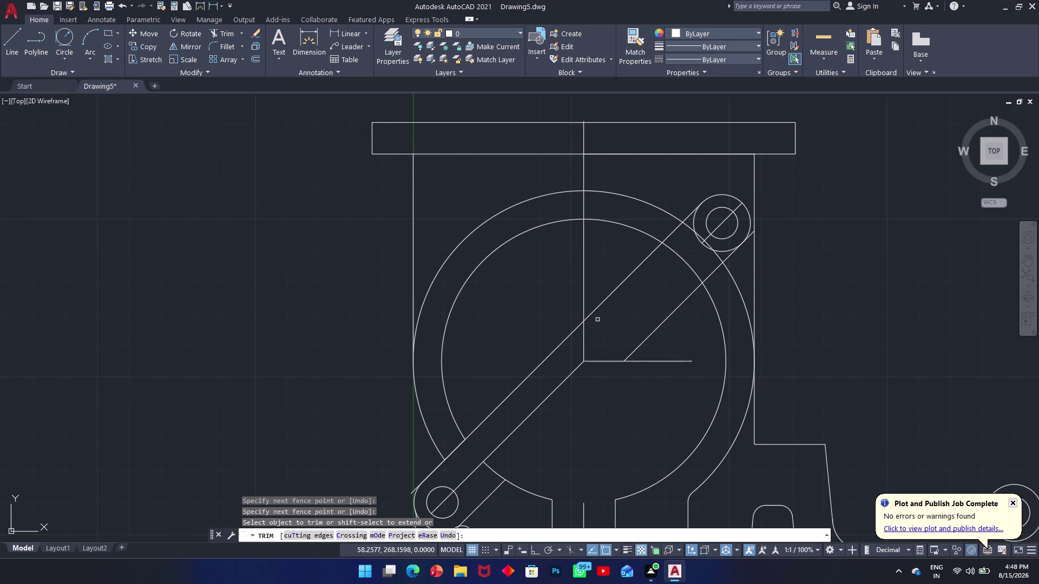
scroll(up, 3)
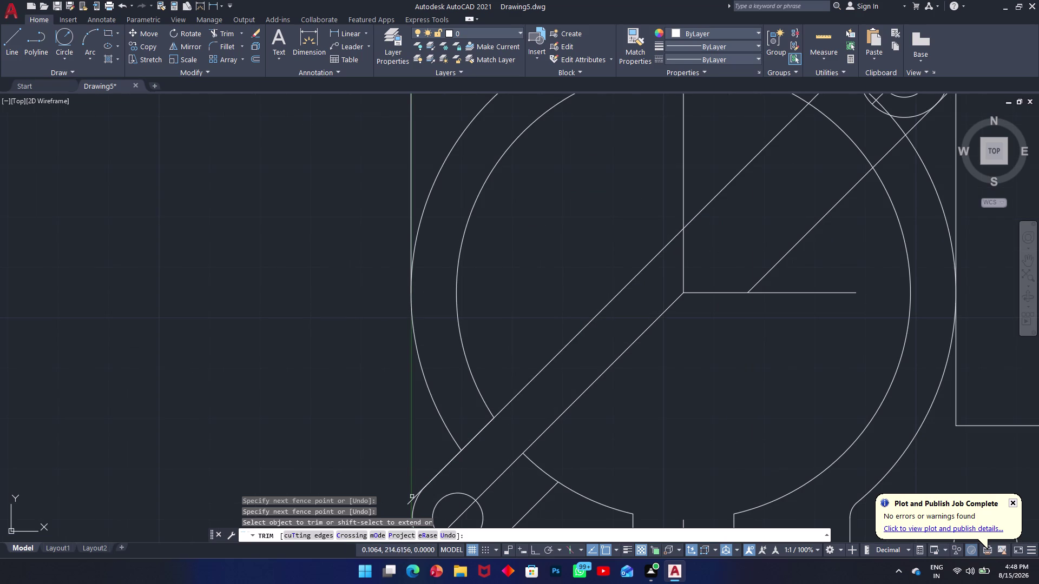
click(411, 504)
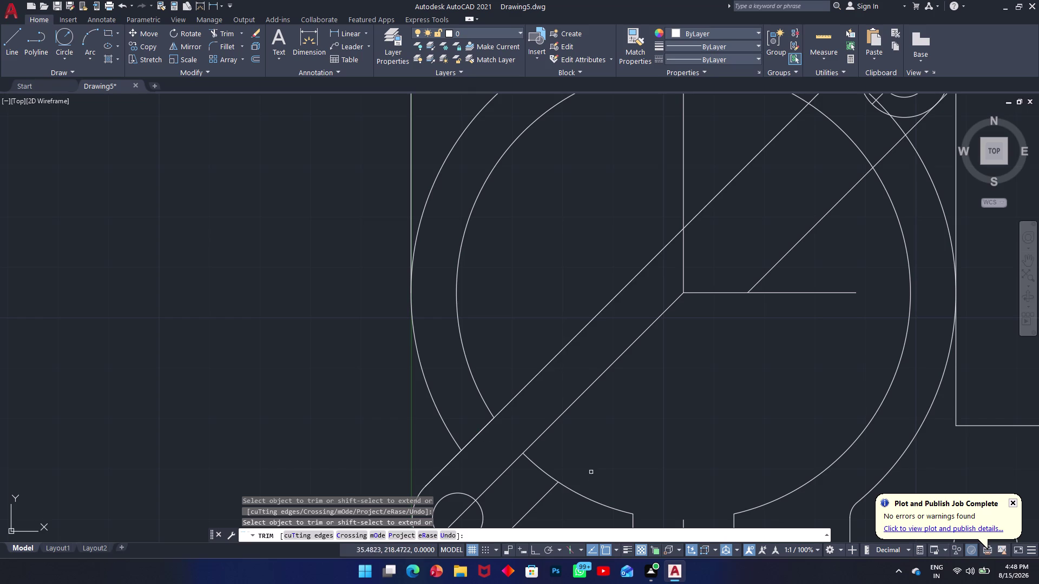
scroll(down, 3)
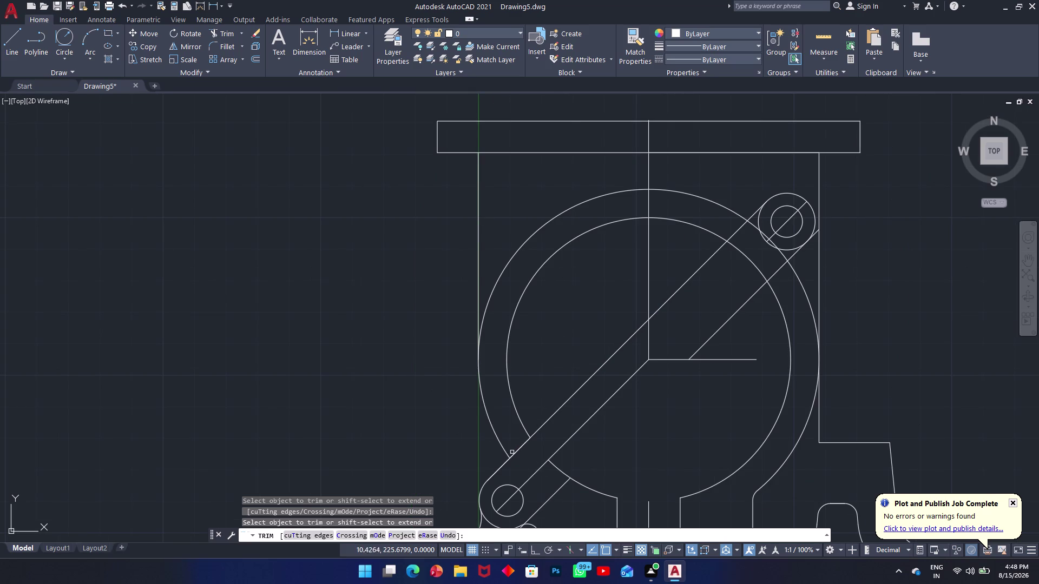
click(515, 452)
click(523, 463)
click(515, 433)
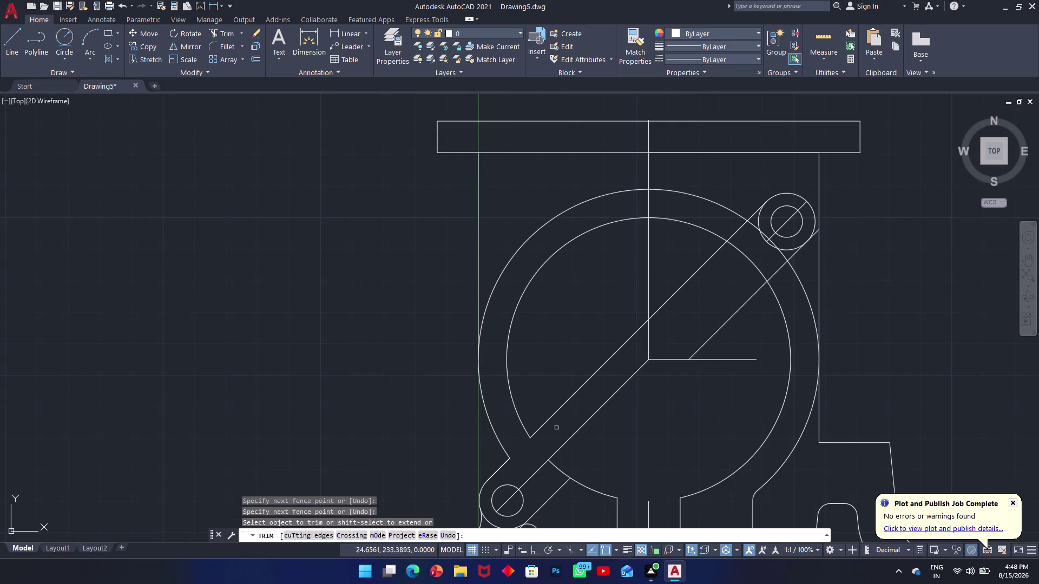
drag(556, 427, 557, 419)
click(555, 387)
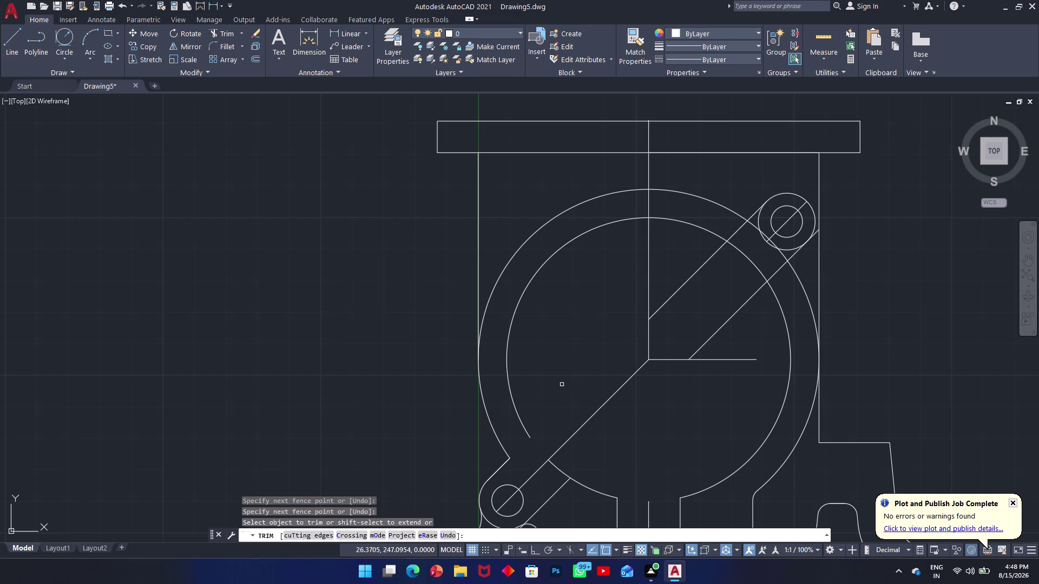
scroll(down, 3)
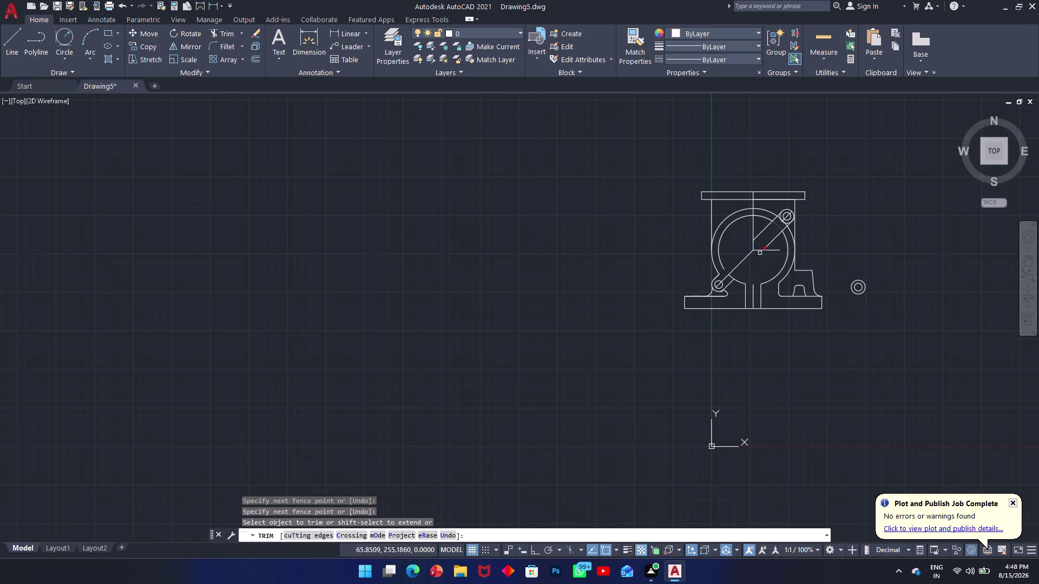
Trim the arm line and the line pieces running through the upper-right lug's small hole.
scroll(up, 3)
scroll(up, 3)
click(832, 280)
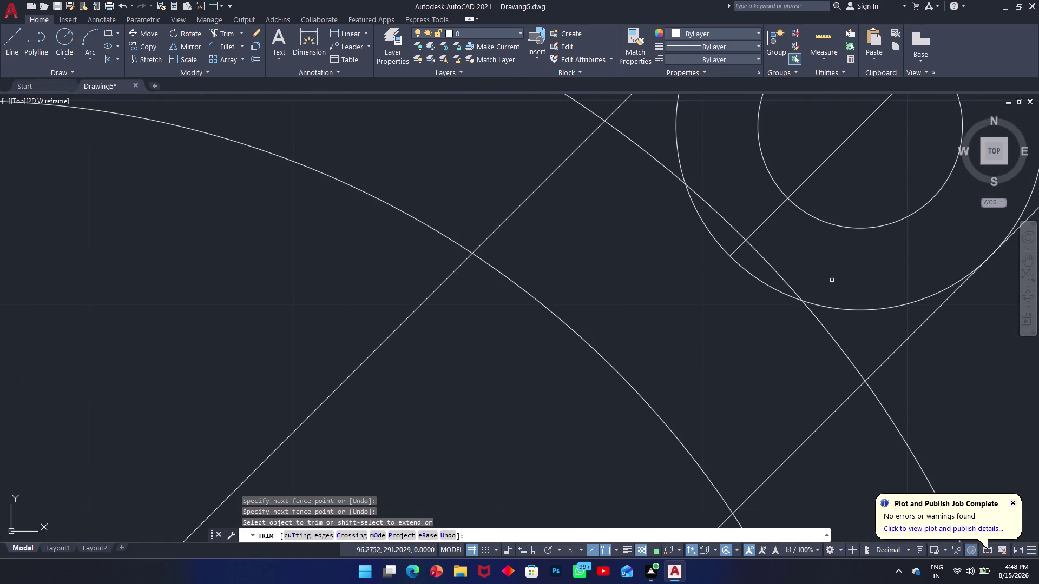
click(852, 324)
drag(768, 284, 762, 284)
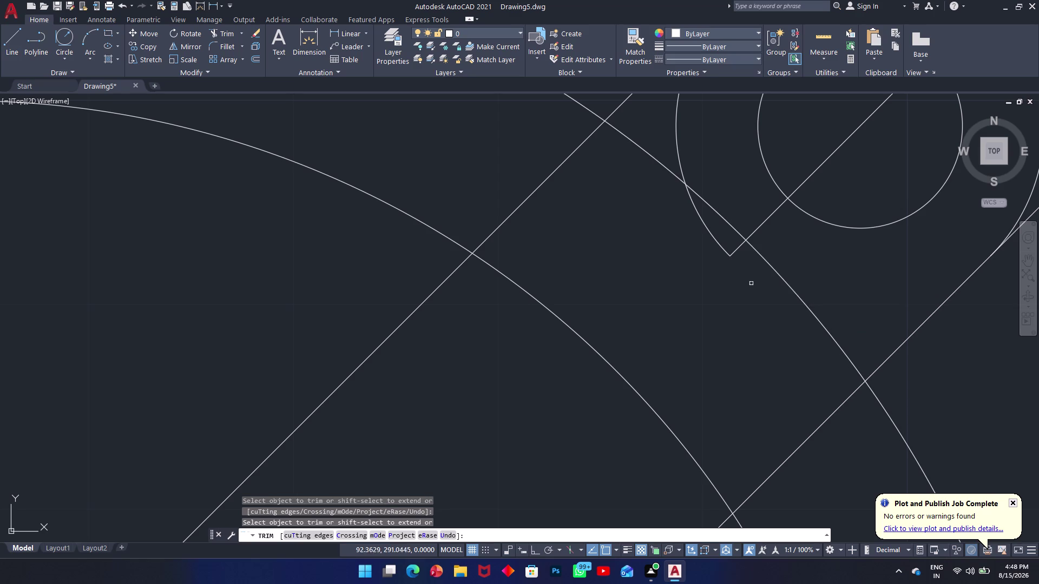
click(730, 255)
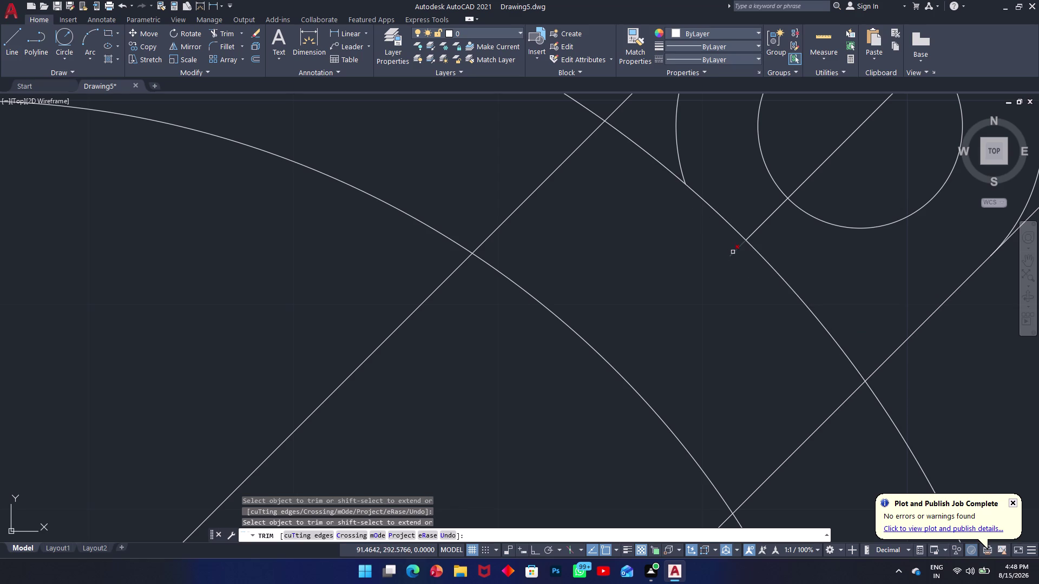
click(733, 252)
click(750, 216)
click(774, 238)
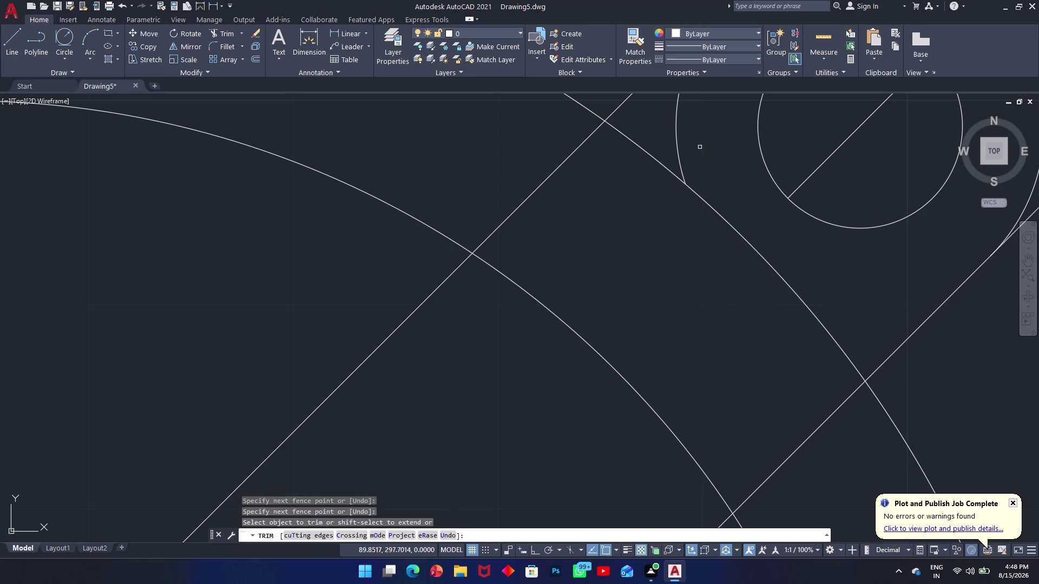
click(686, 143)
click(676, 139)
Trim the lug arc overlapping the arm and the last line inside the hole.
scroll(up, 3)
scroll(down, 3)
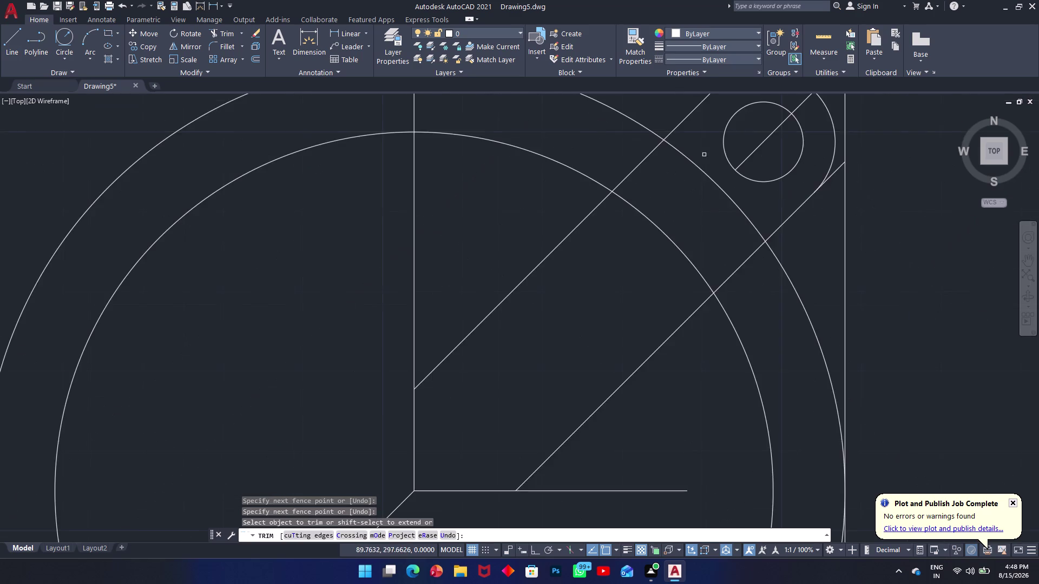
scroll(down, 3)
scroll(up, 3)
scroll(up, 3)
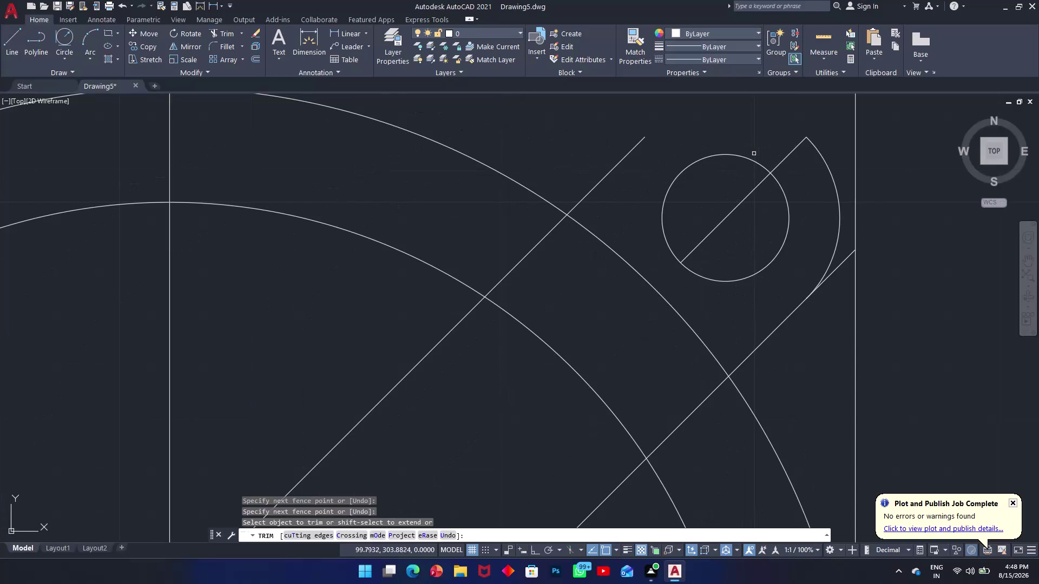
click(776, 157)
click(784, 164)
click(743, 186)
click(725, 232)
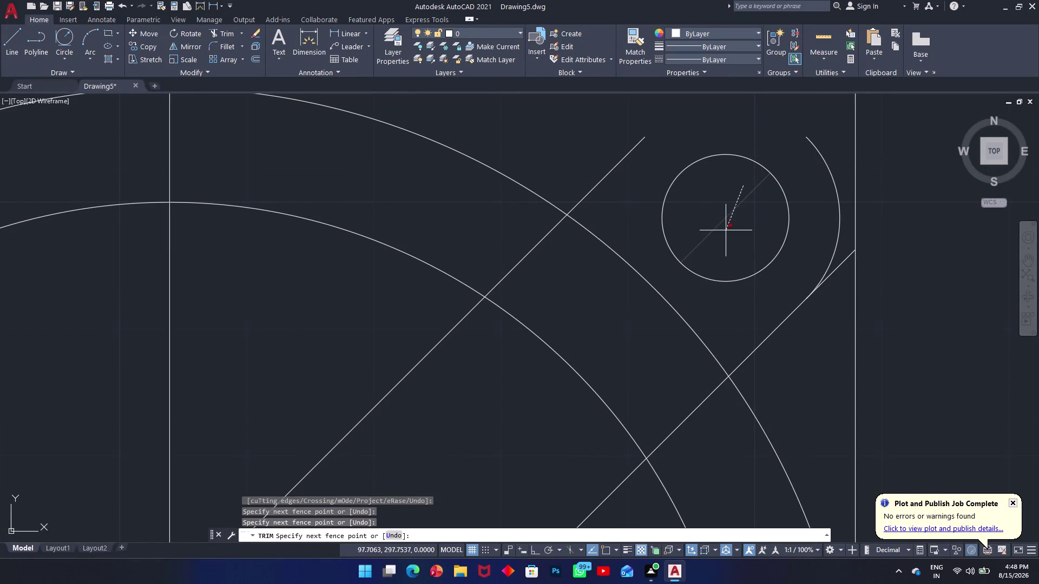
key(Escape)
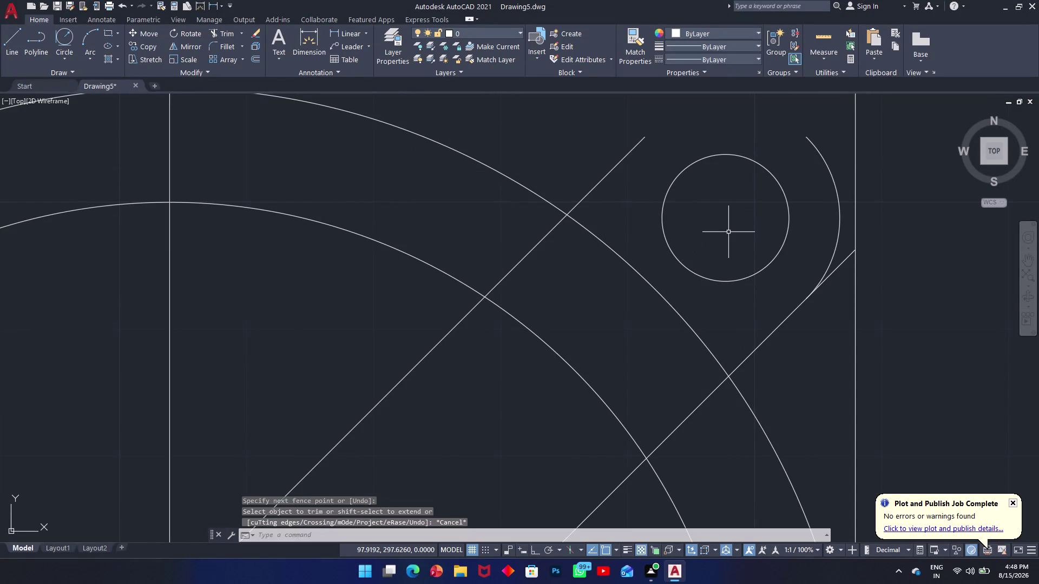
Extend the lug arc with EX so it meets the arm's upper edge.
text(ex)
key(space)
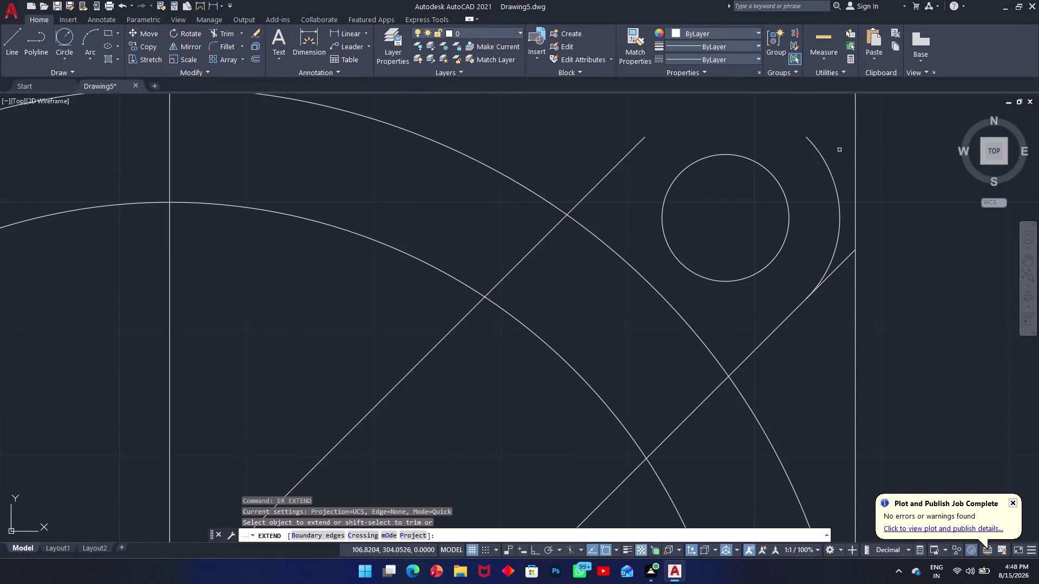
click(811, 141)
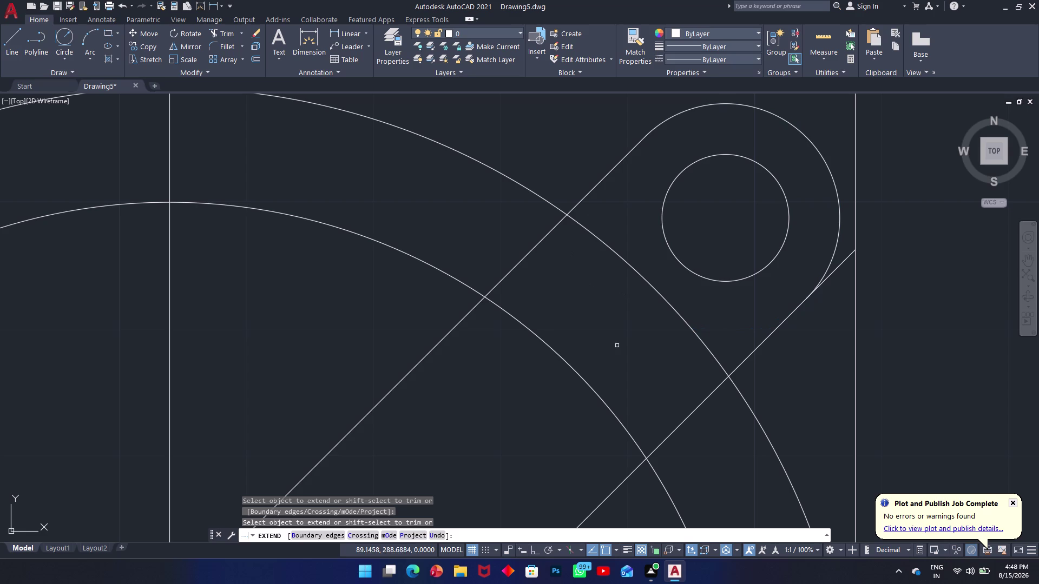
key(Escape)
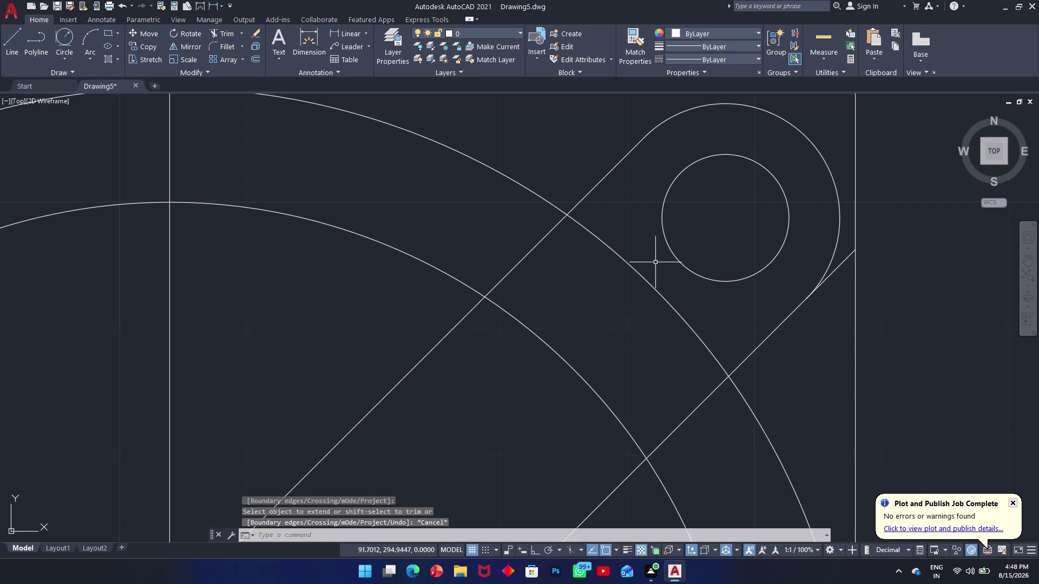
key(t)
key(r)
key(space)
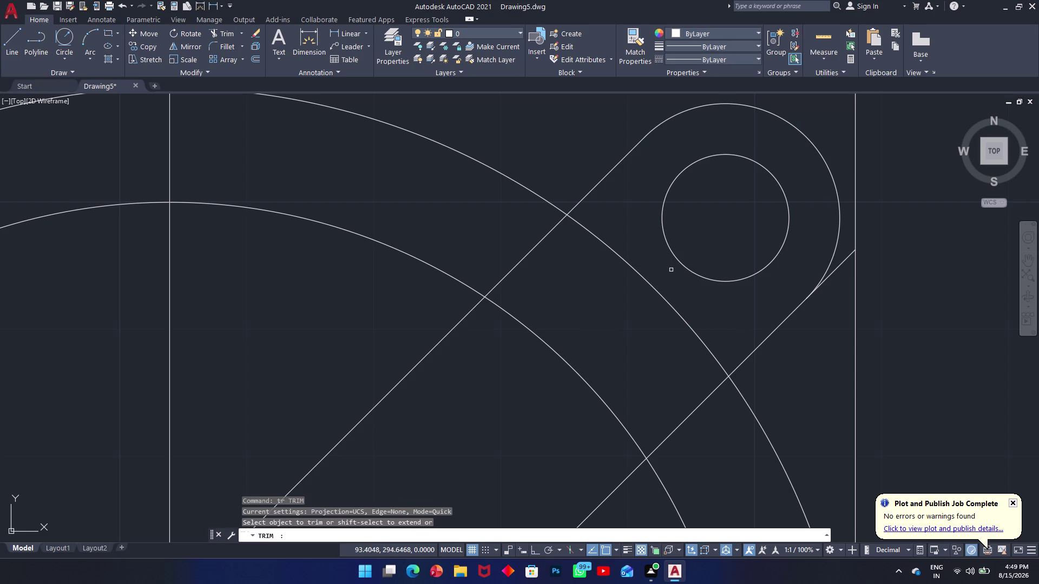
Fence-trim the lines where the outer circle overlaps the lug, then cancel a stray window.
click(469, 218)
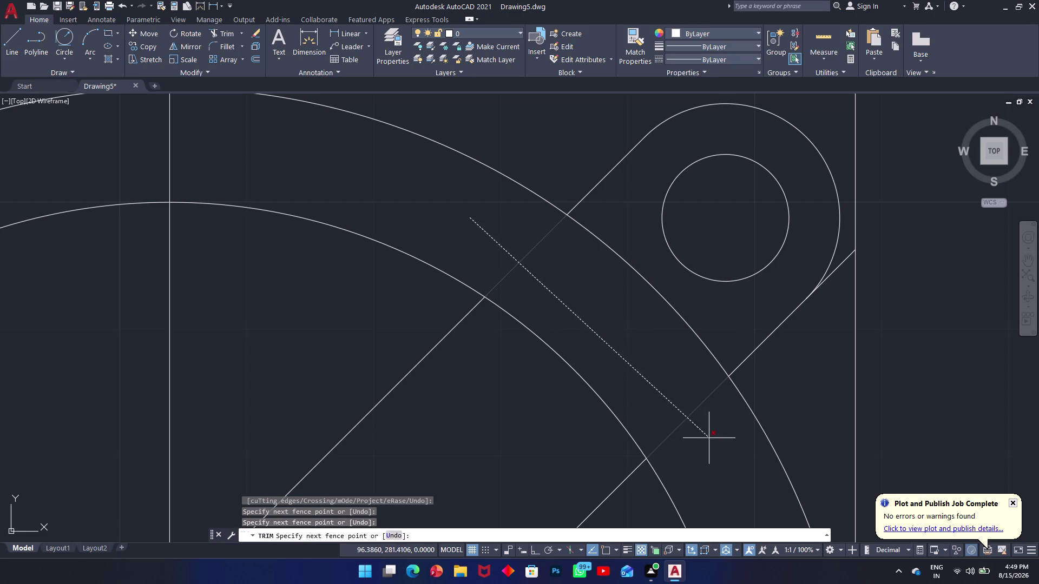
click(709, 438)
key(space)
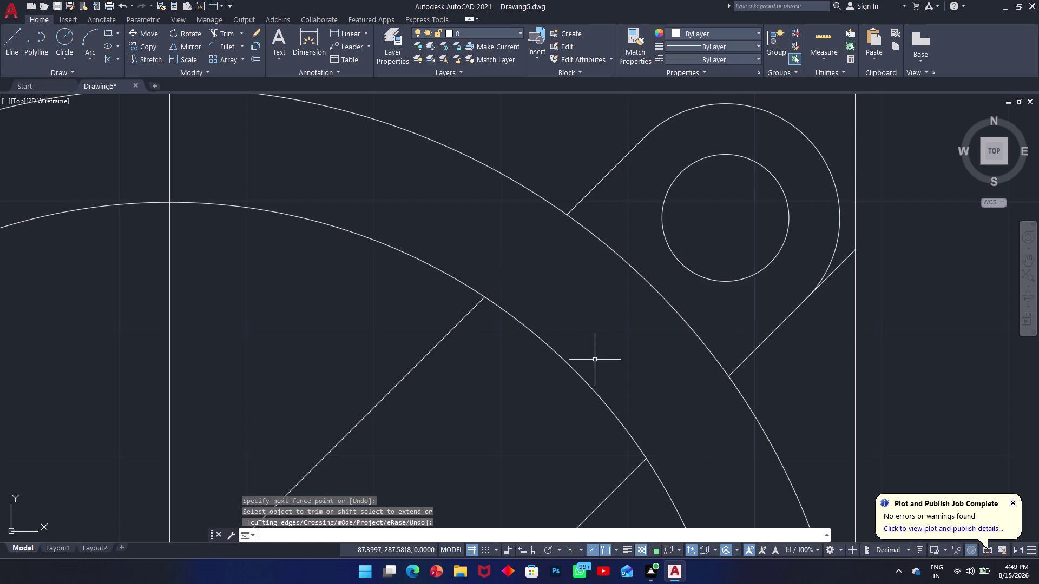
click(642, 263)
key(space)
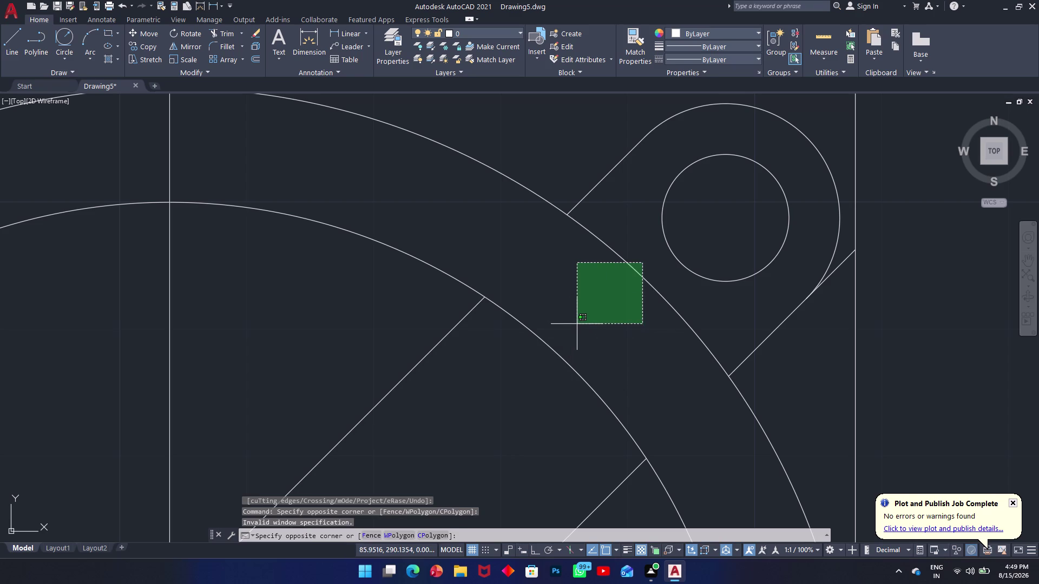
key(Escape)
Trim the remaining outer-arc piece and arm line piece inside the lug.
text(t)
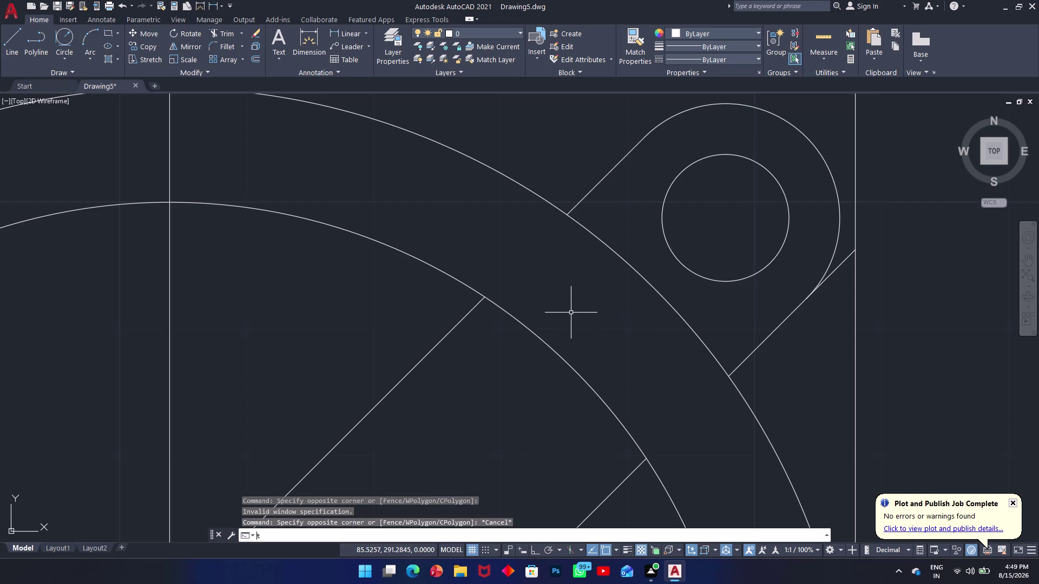
text(r)
key(space)
click(647, 275)
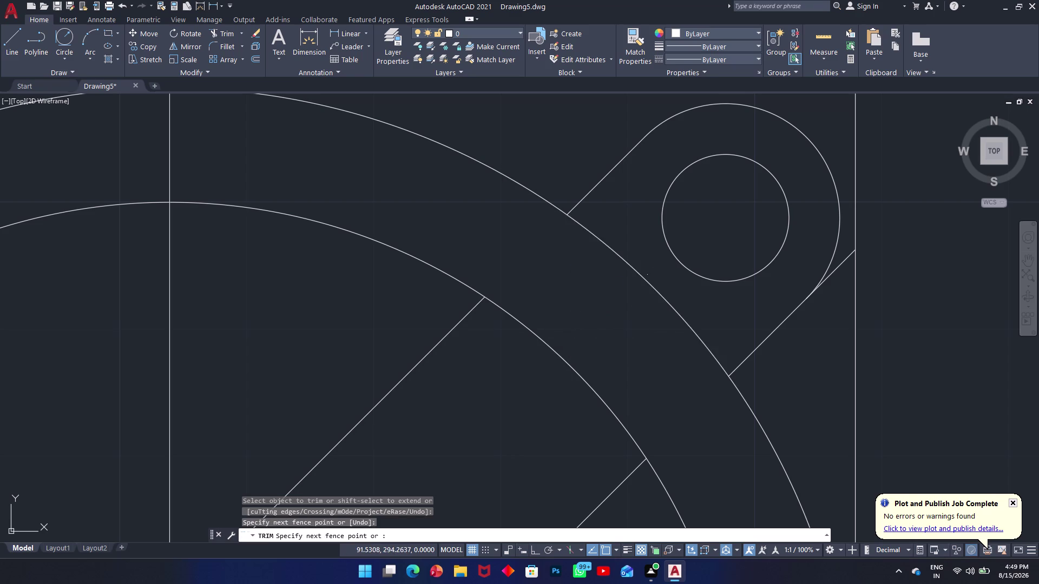
click(634, 286)
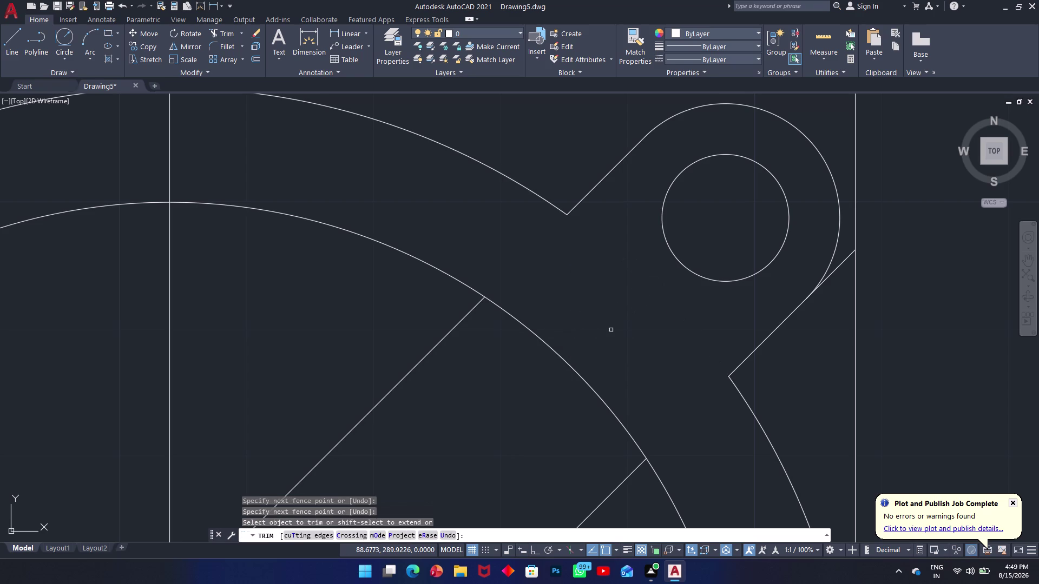
scroll(up, 3)
scroll(down, 3)
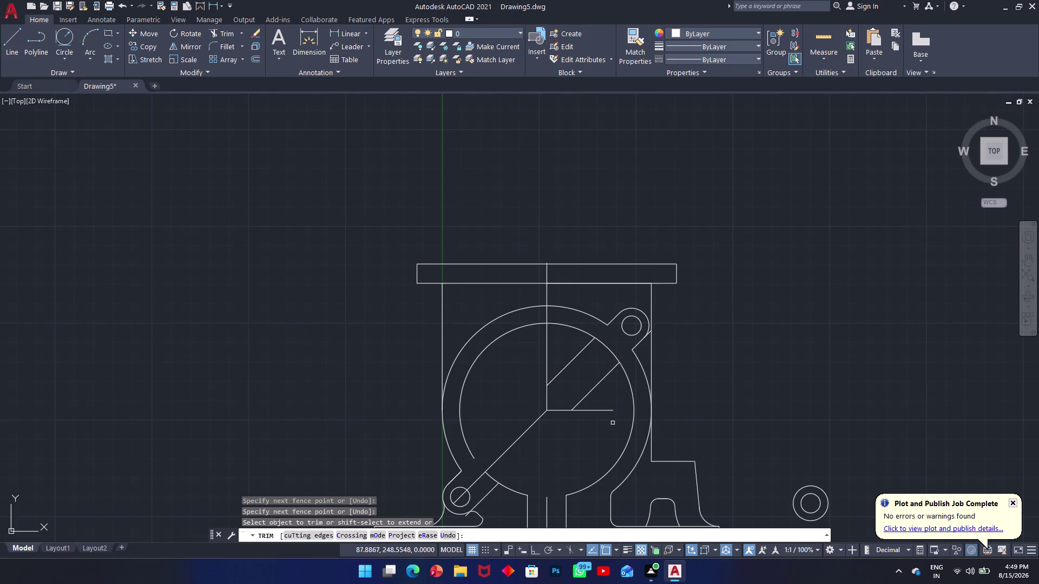
Fence-trim the leftover edge beside the lower-left lug and bring the housing back into view.
scroll(up, 3)
click(439, 442)
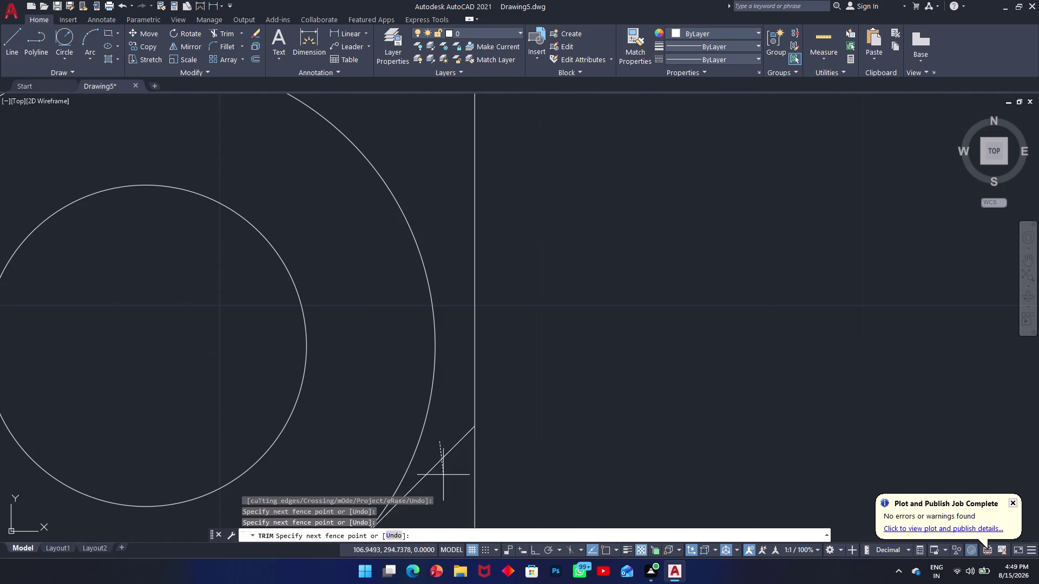
click(445, 482)
scroll(up, 3)
scroll(down, 3)
scroll(up, 3)
scroll(down, 3)
scroll(down, 3)
scroll(down, 3)
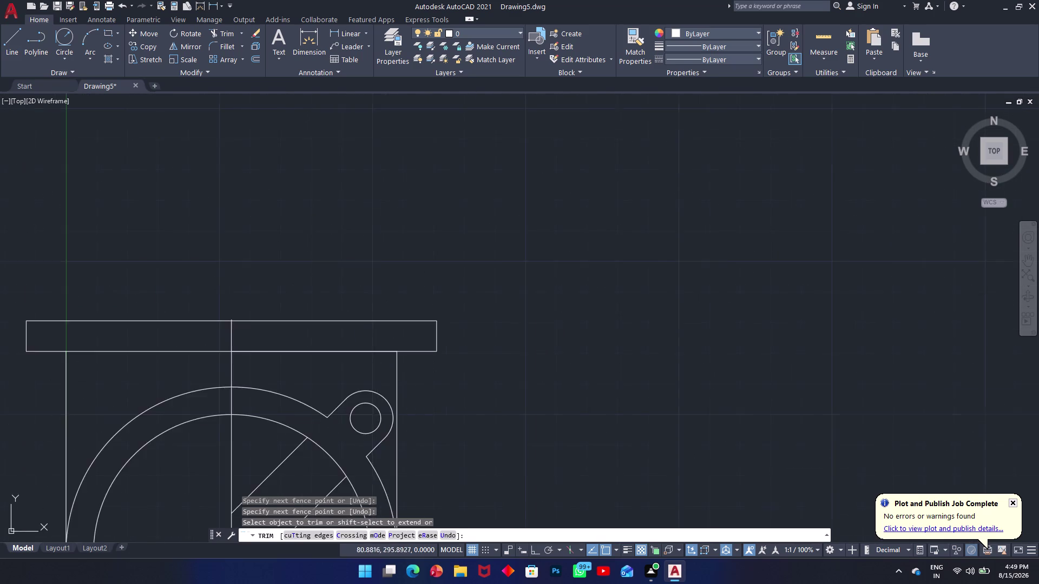
middle_drag(310, 429, 530, 291)
scroll(up, 3)
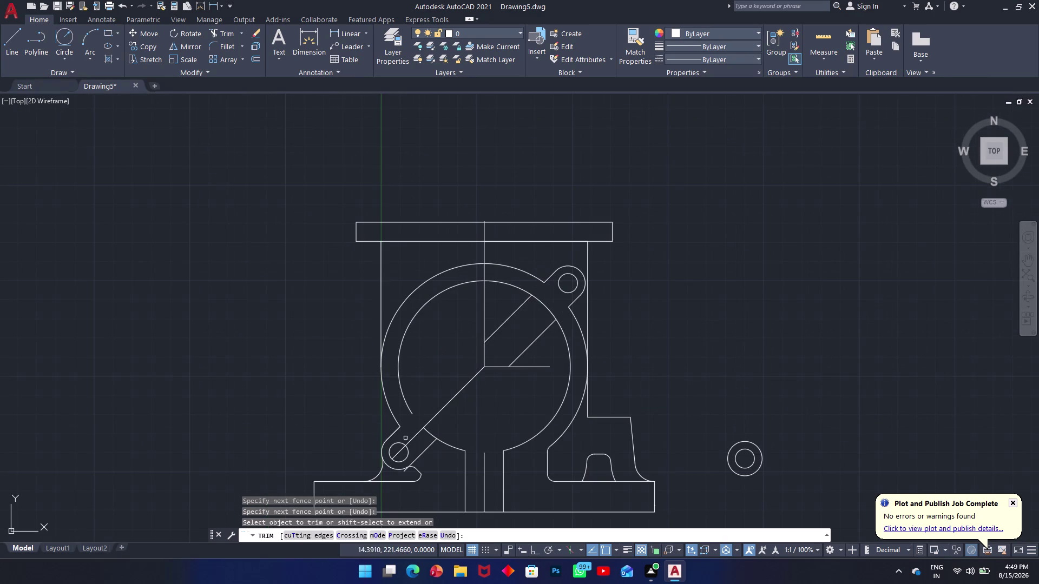
scroll(up, 3)
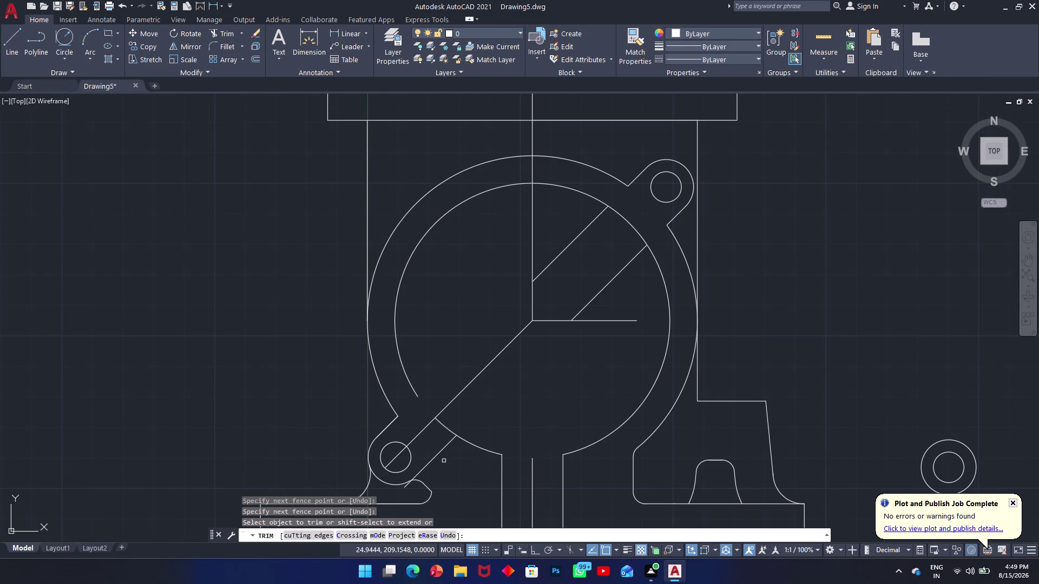
scroll(up, 3)
scroll(up, 3)
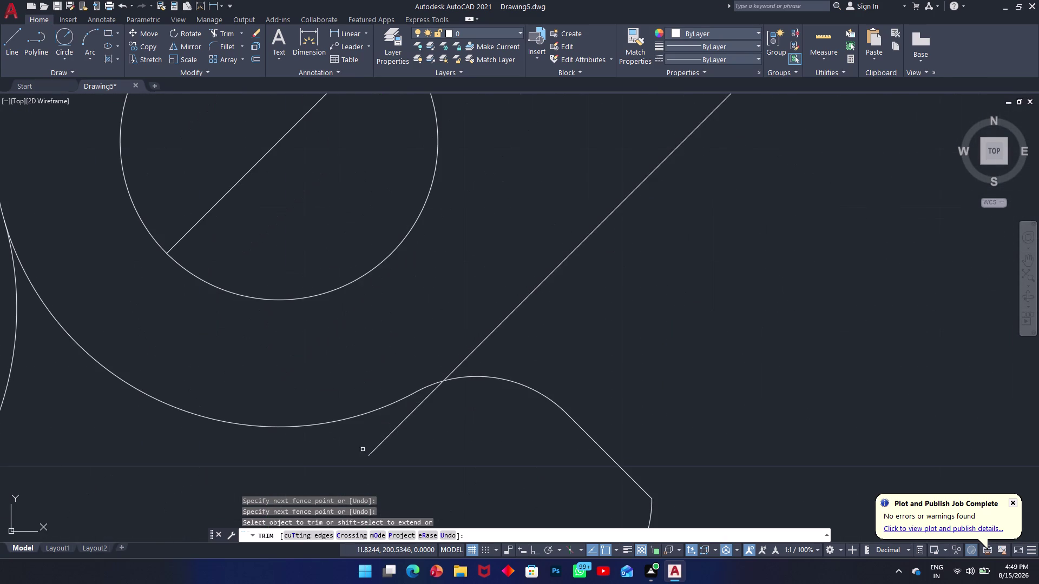
Run further fence trims across the remaining stray line pieces.
click(362, 449)
click(446, 445)
scroll(down, 3)
scroll(up, 3)
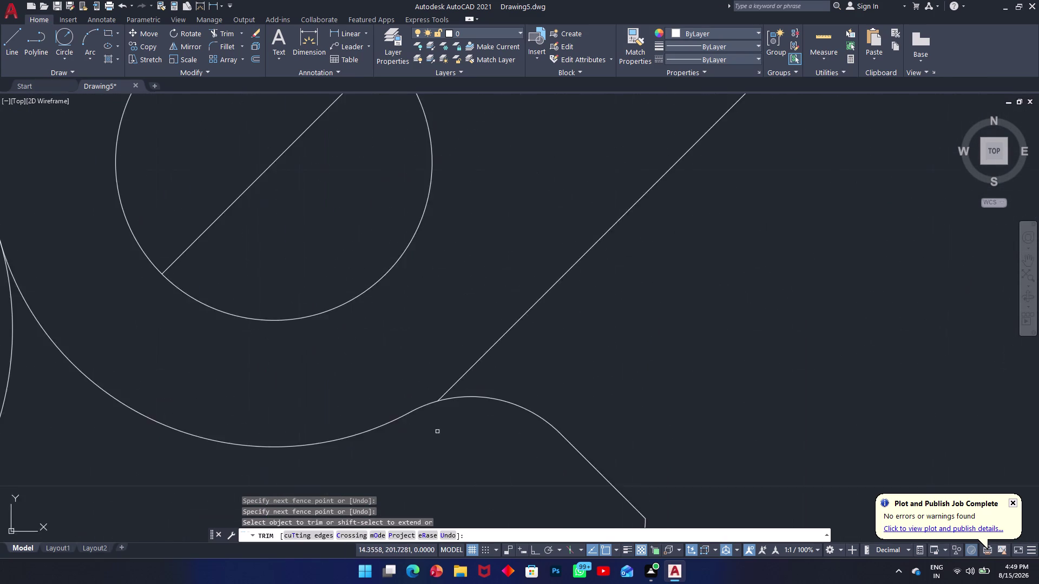
scroll(up, 3)
scroll(down, 3)
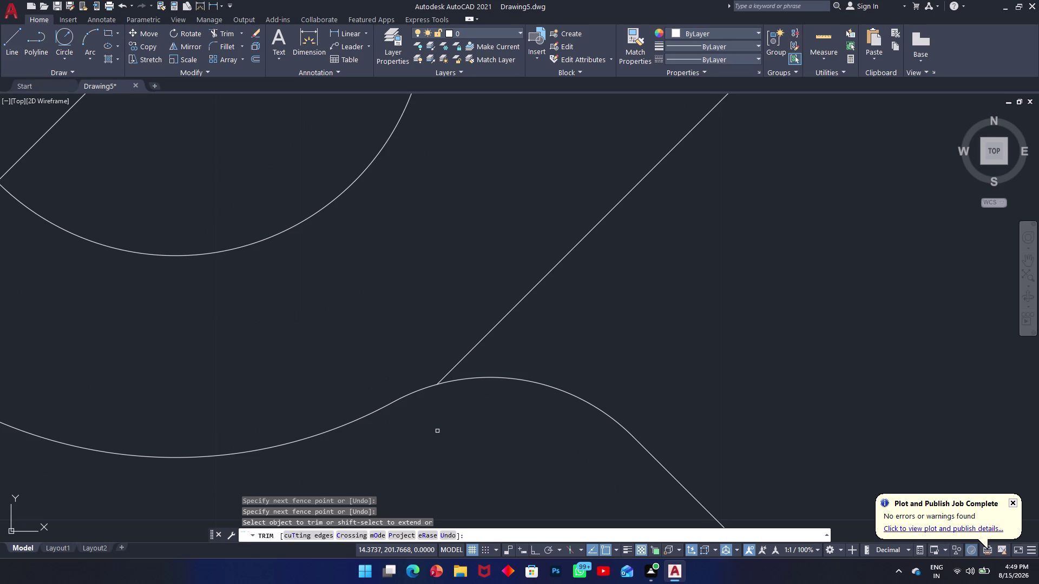
scroll(down, 3)
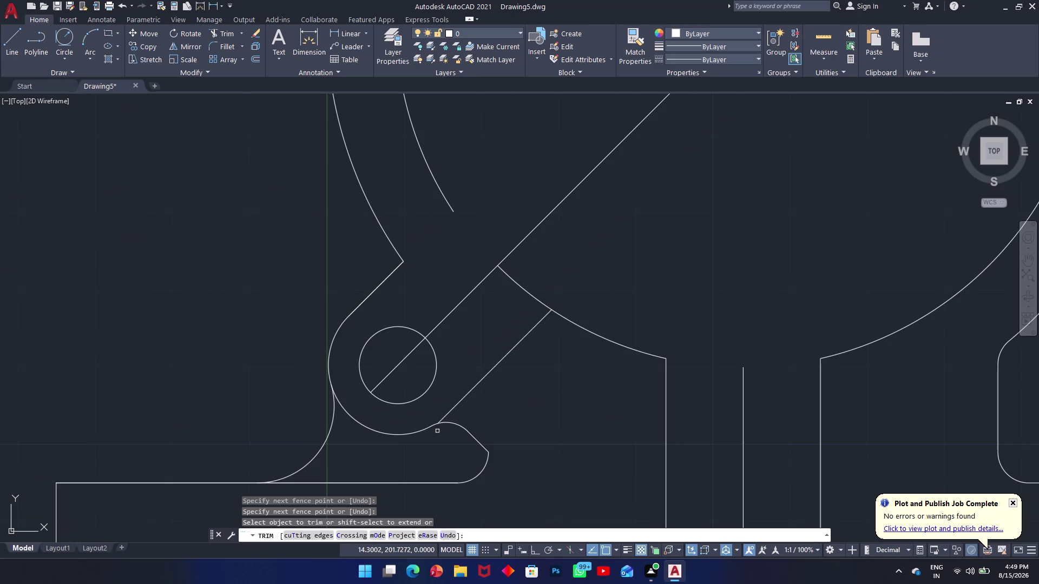
click(464, 377)
click(504, 402)
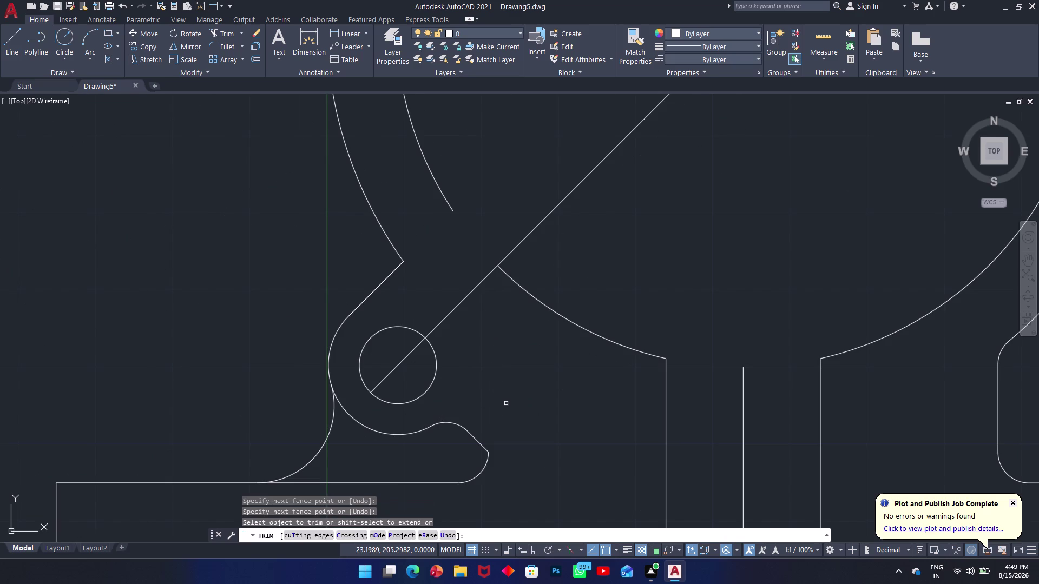
scroll(up, 3)
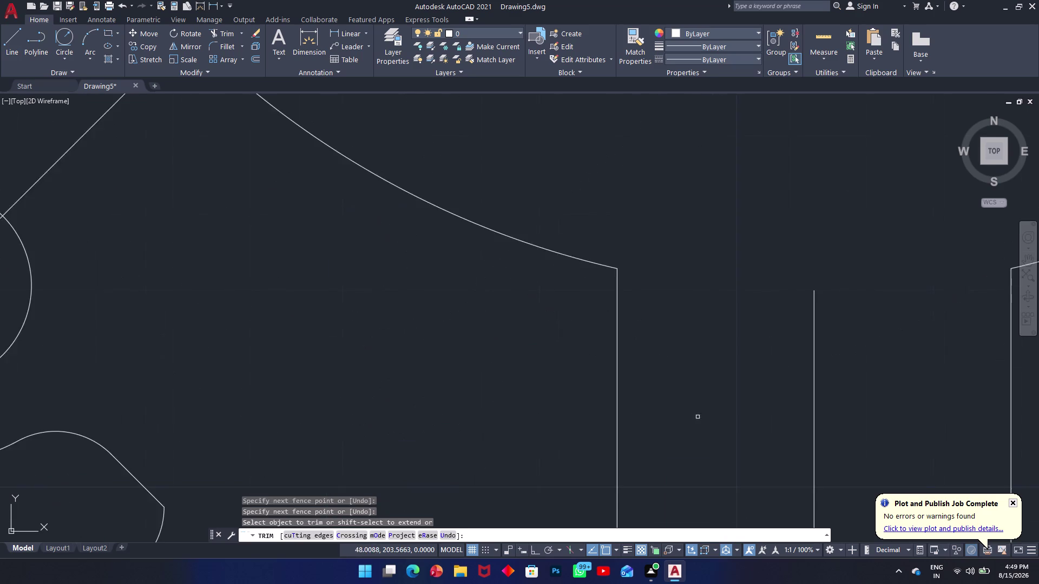
scroll(down, 3)
scroll(down, 3)
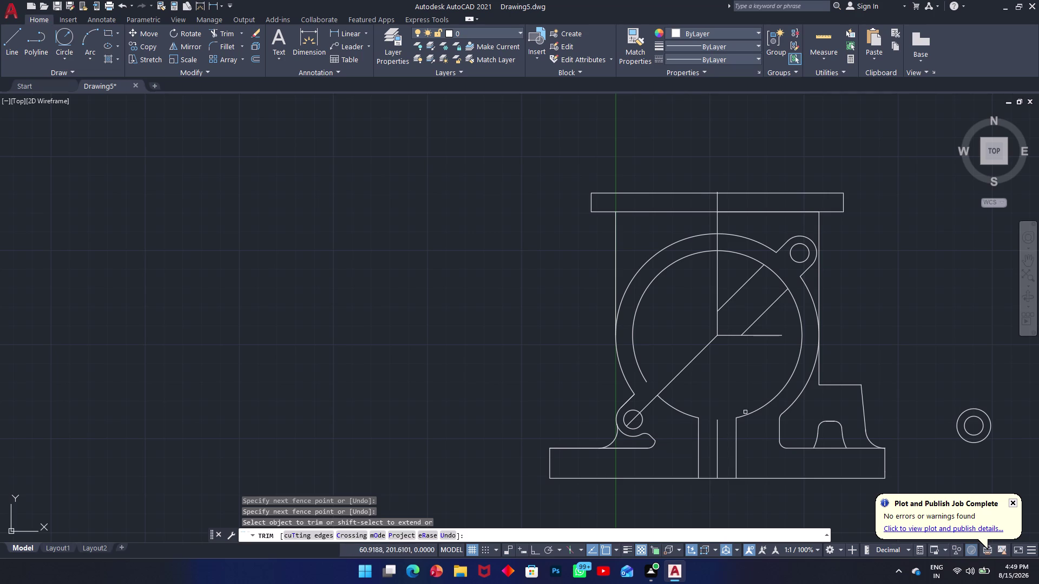
scroll(down, 3)
Cut the diagonal's overshoot past the bore centre and end trimming.
click(753, 293)
click(738, 273)
click(759, 301)
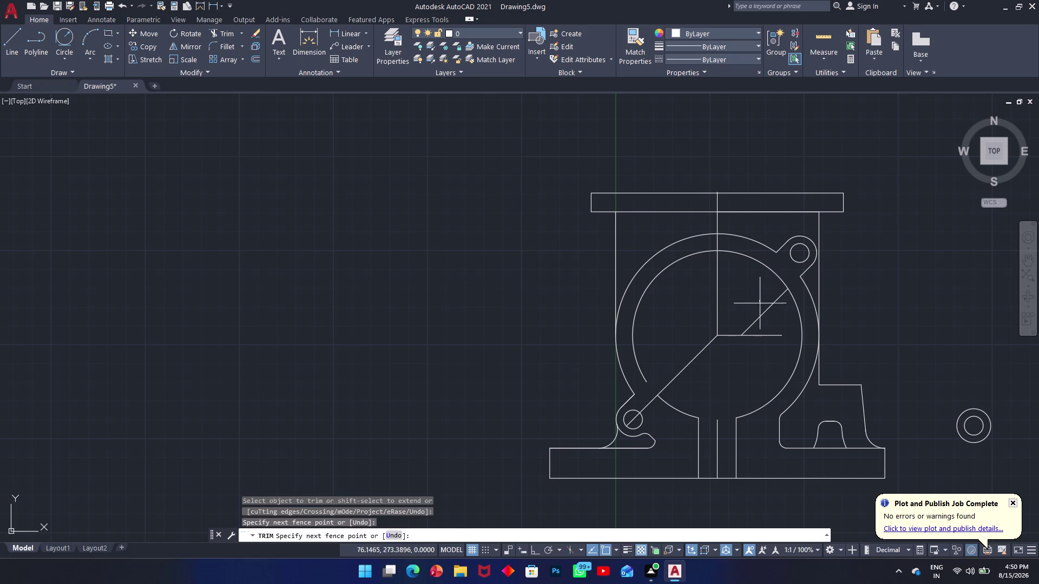
click(781, 324)
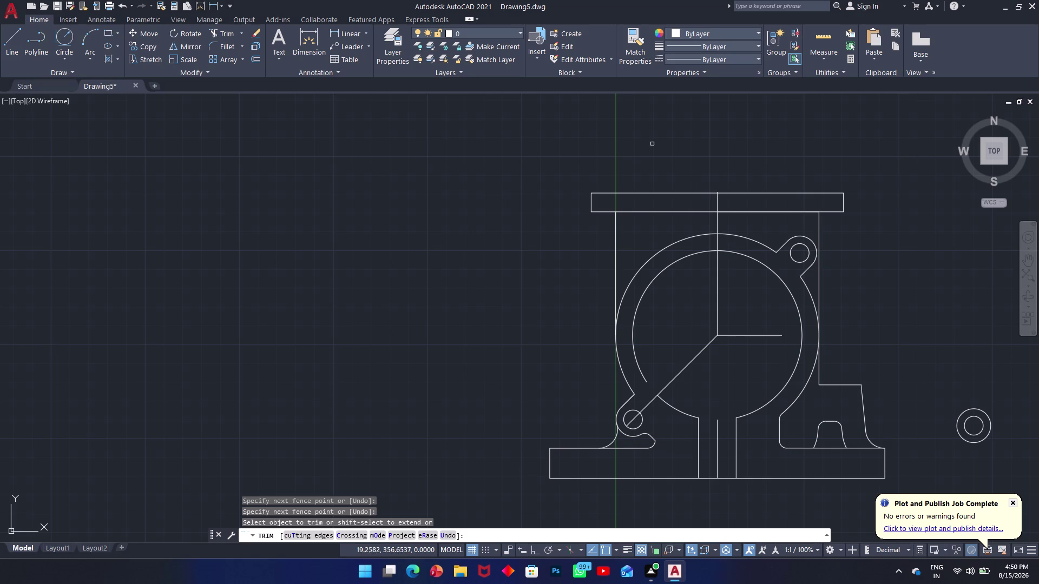
key(Escape)
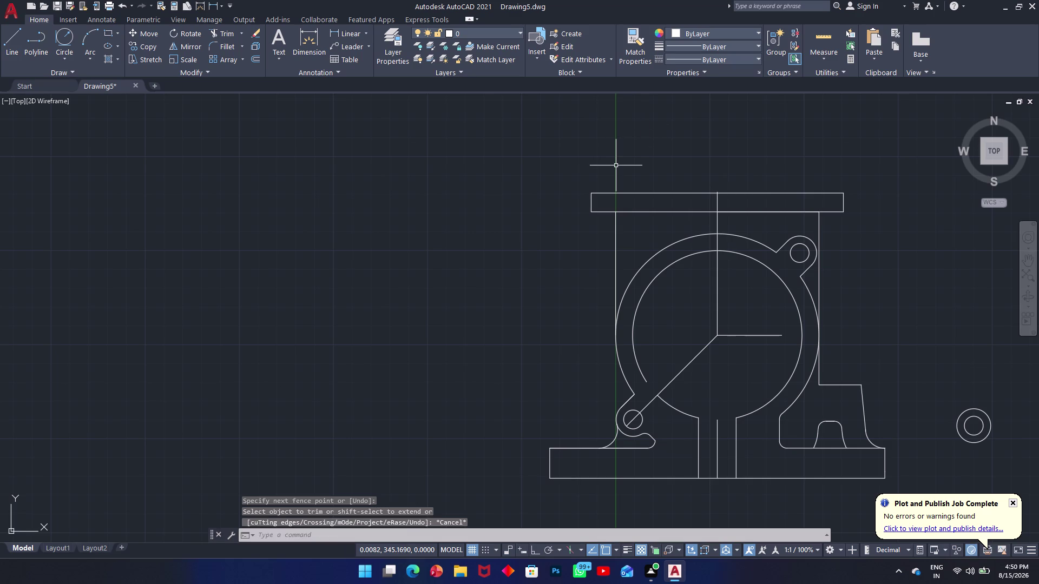
text(f)
key(space)
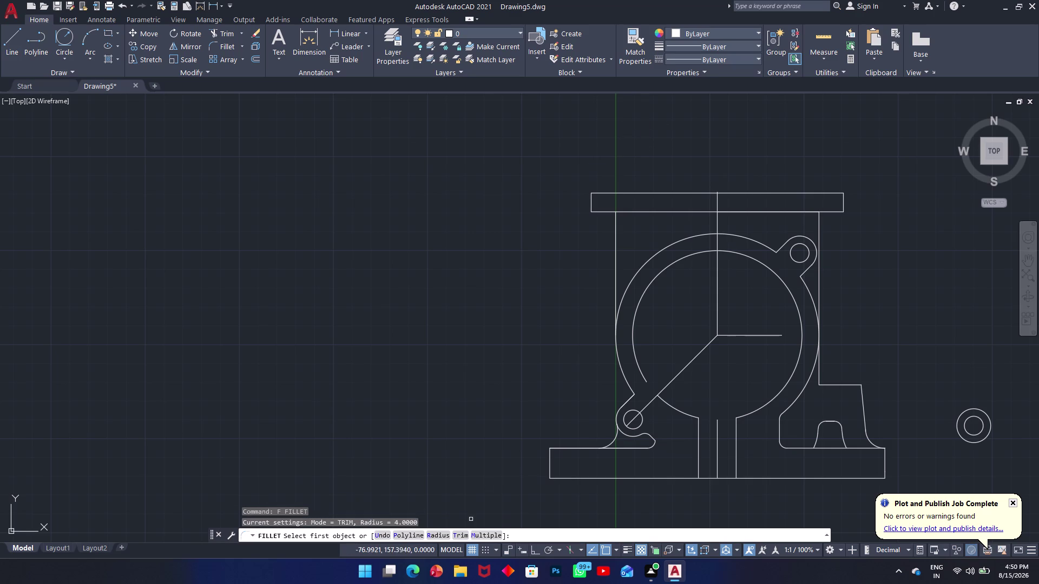
click(483, 535)
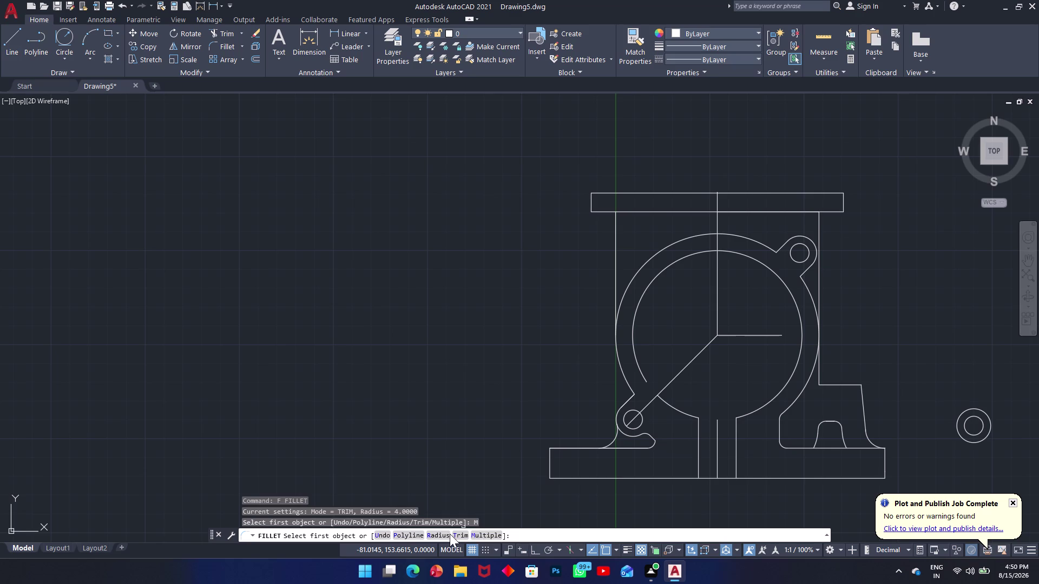
click(438, 536)
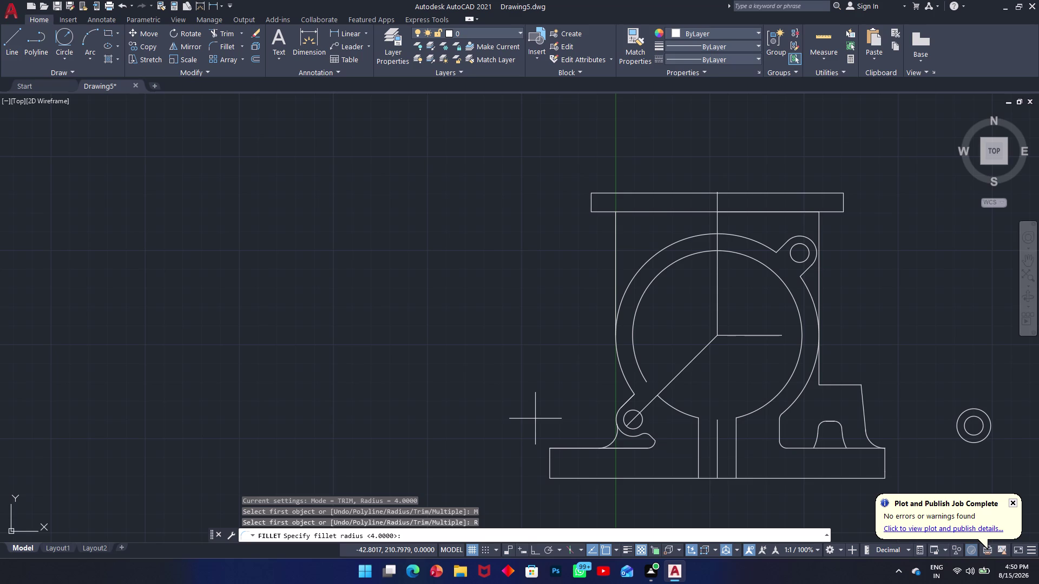
key(4)
key(Return)
click(838, 213)
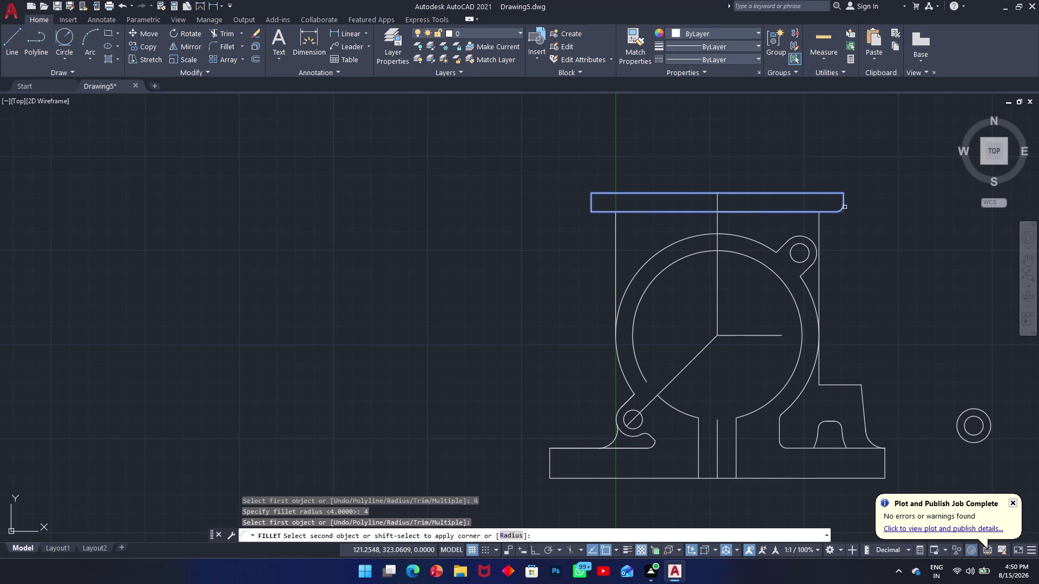
click(845, 208)
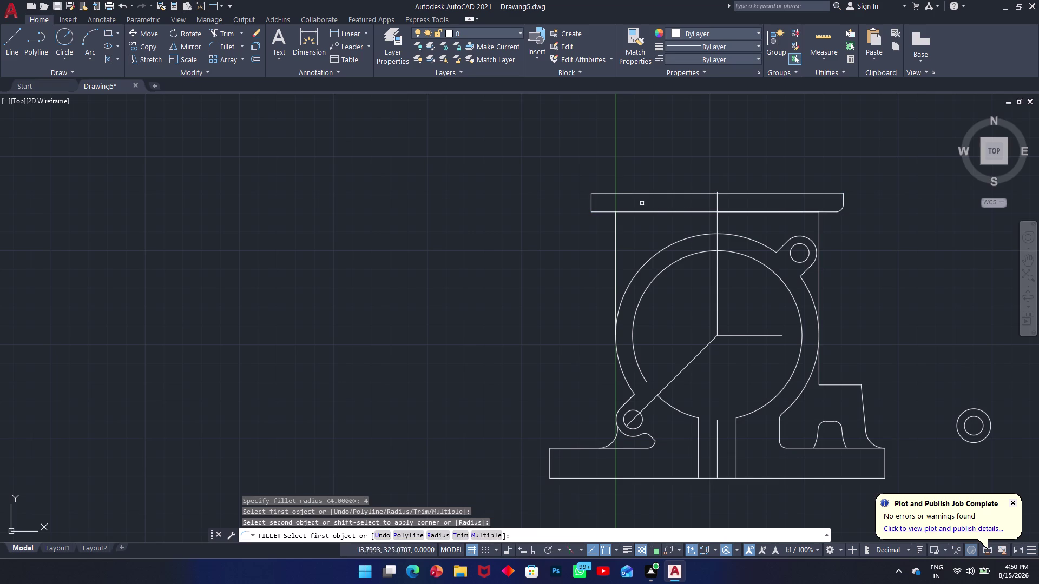
click(592, 207)
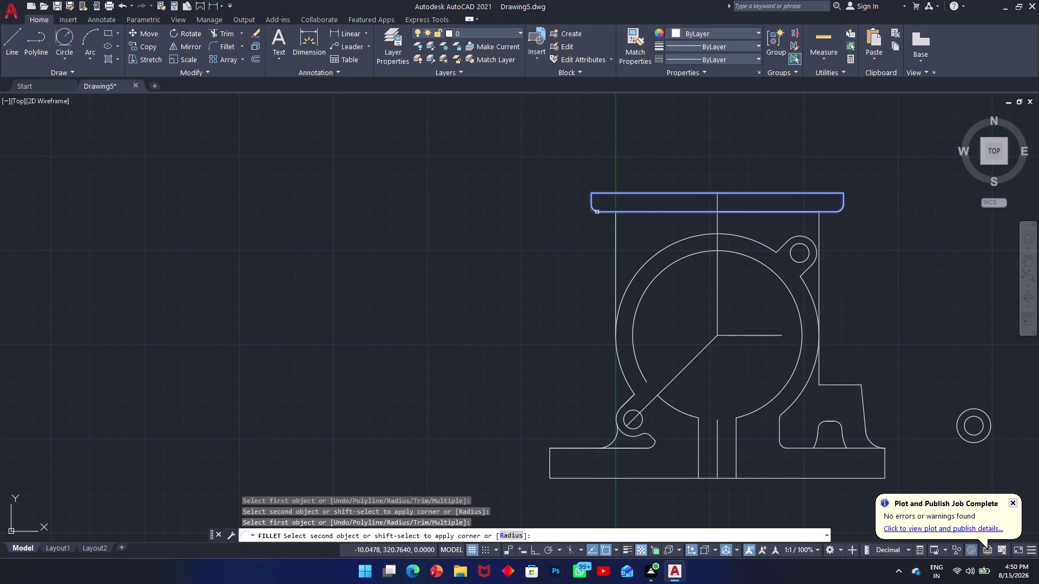
click(598, 213)
scroll(up, 3)
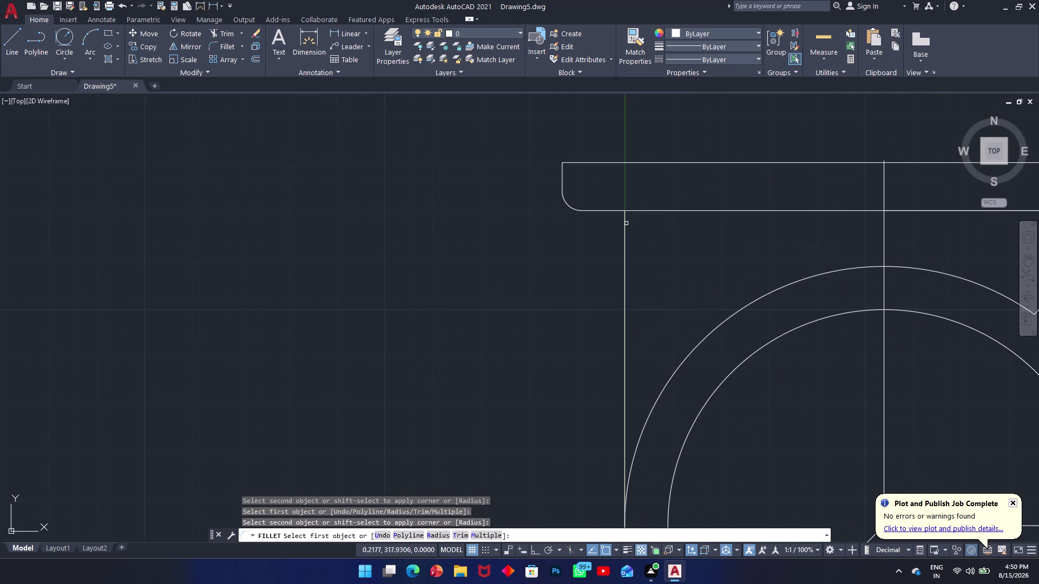
click(625, 231)
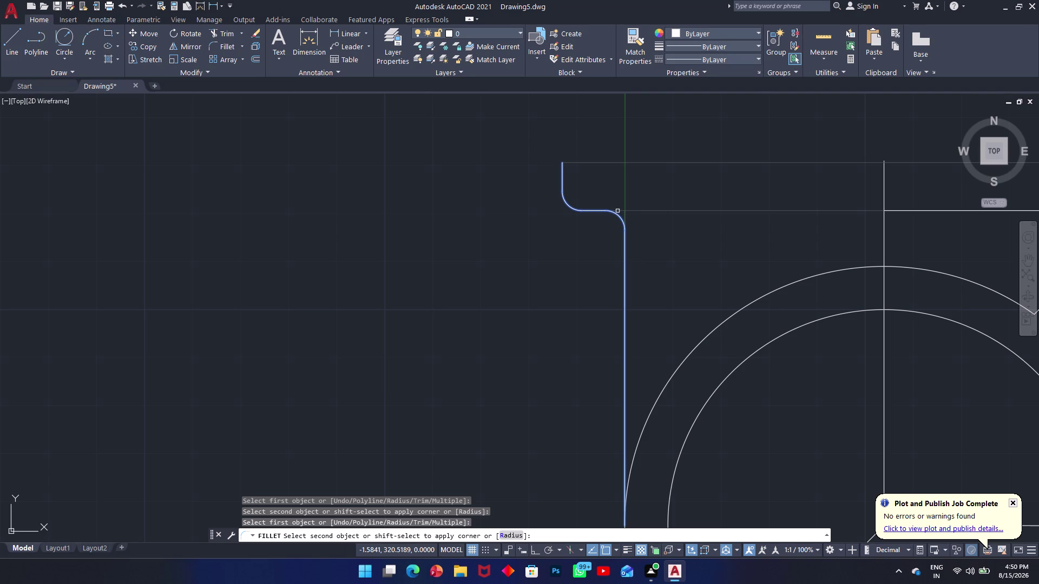
click(617, 211)
middle_drag(674, 206, 661, 207)
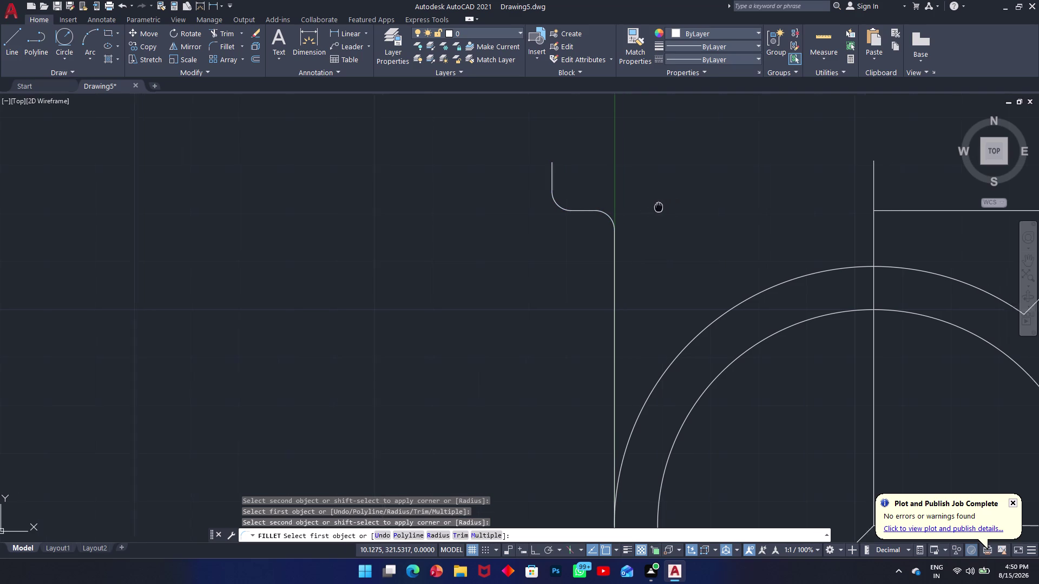
middle_drag(661, 207, 296, 213)
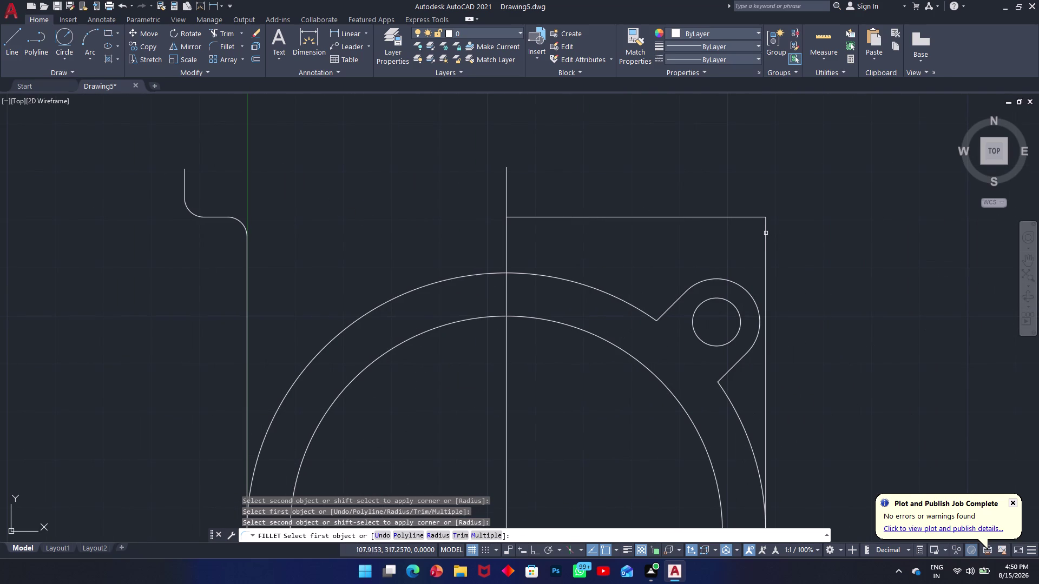
click(765, 233)
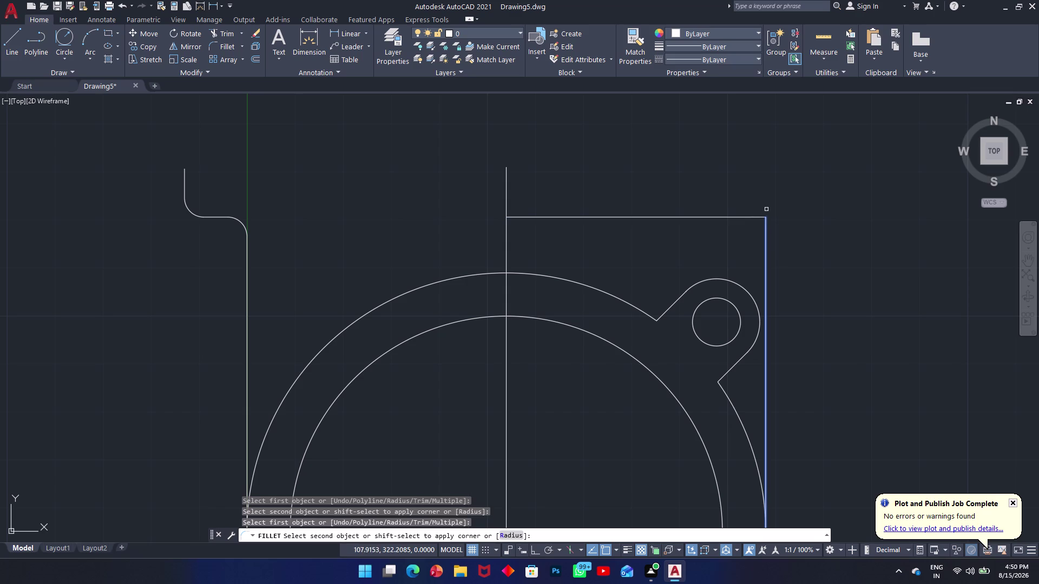
key(Escape)
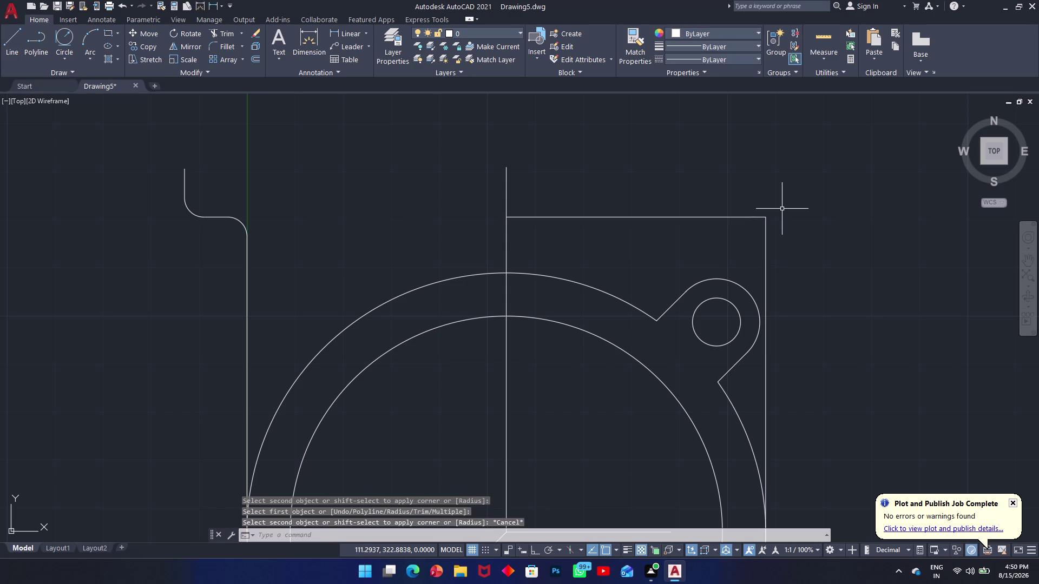
key(ctrl+z)
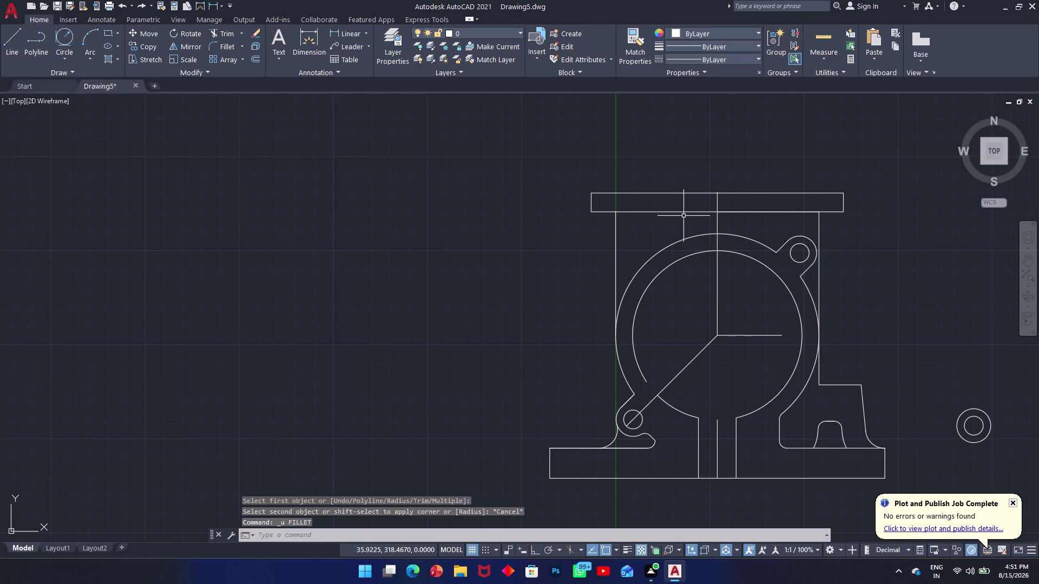
Redo and then undo the earlier corner rounding.
key(ctrl+y)
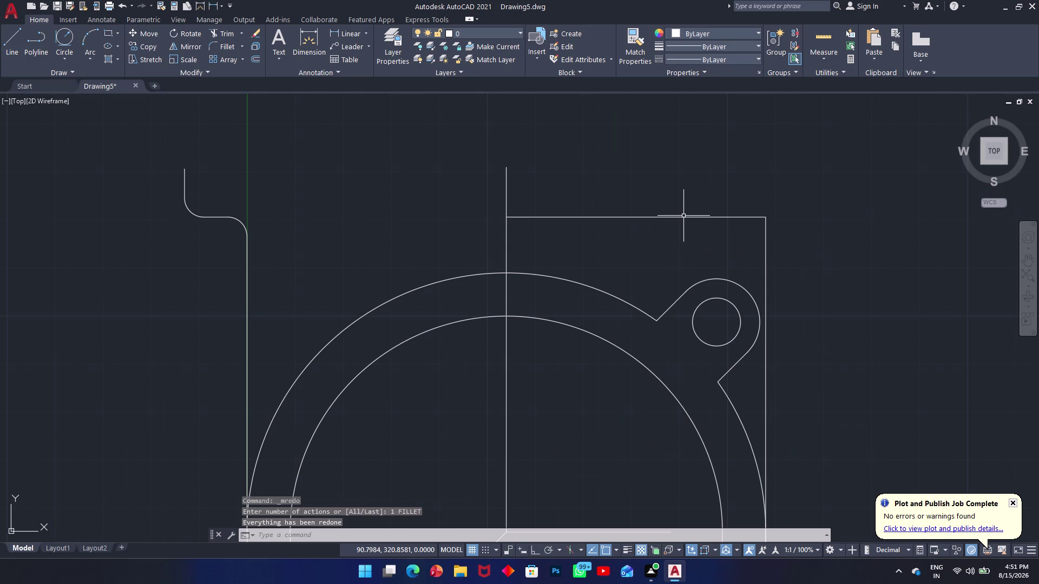
key(ctrl+y)
key(ctrl+y)
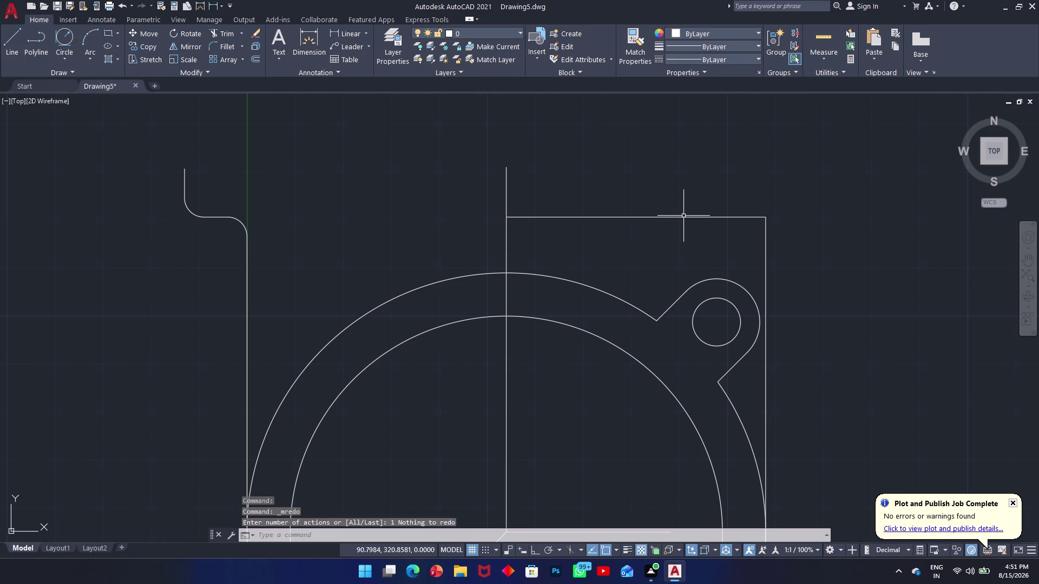
key(ctrl+z)
scroll(up, 3)
scroll(up, 3)
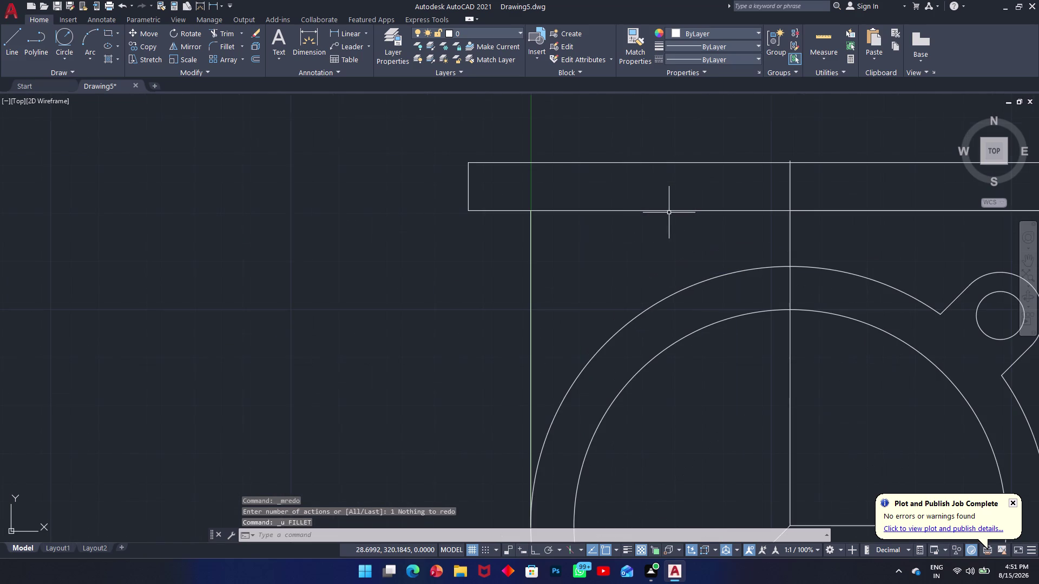
Start a Multiple fillet with a mistaken radius of 41, then cancel it.
text(f)
key(space)
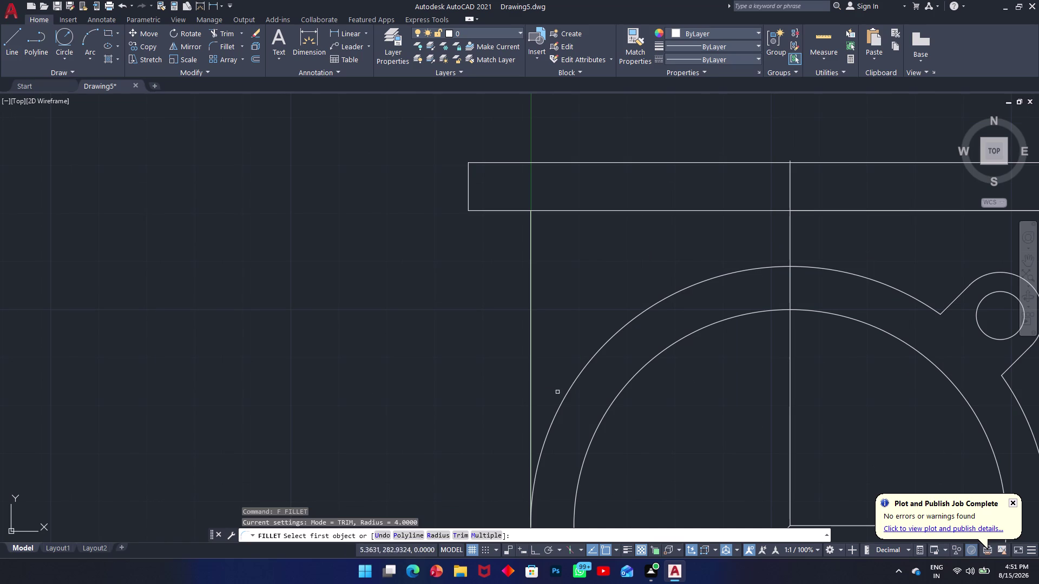
click(478, 541)
click(476, 536)
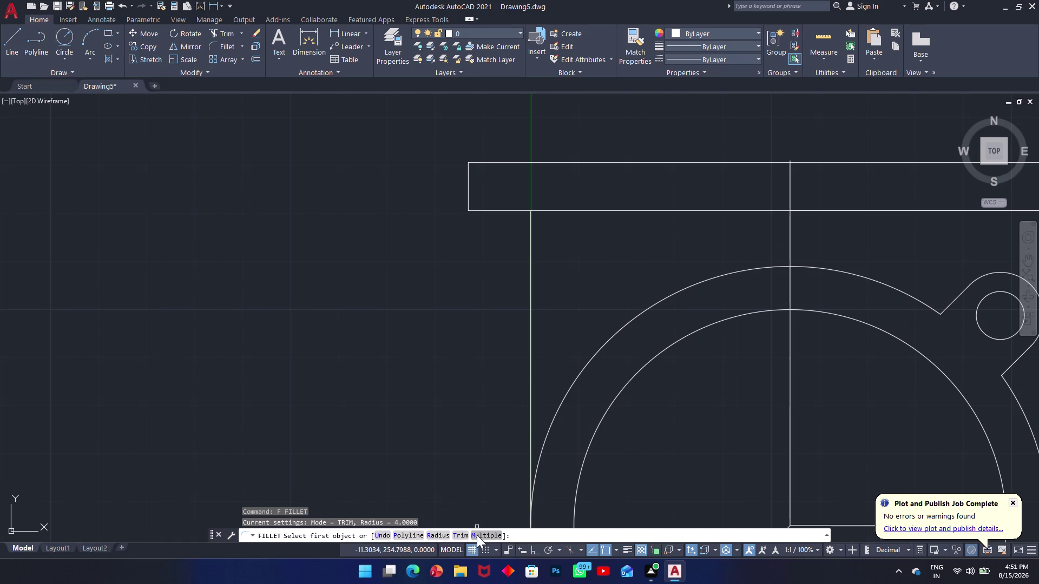
click(439, 533)
text(41)
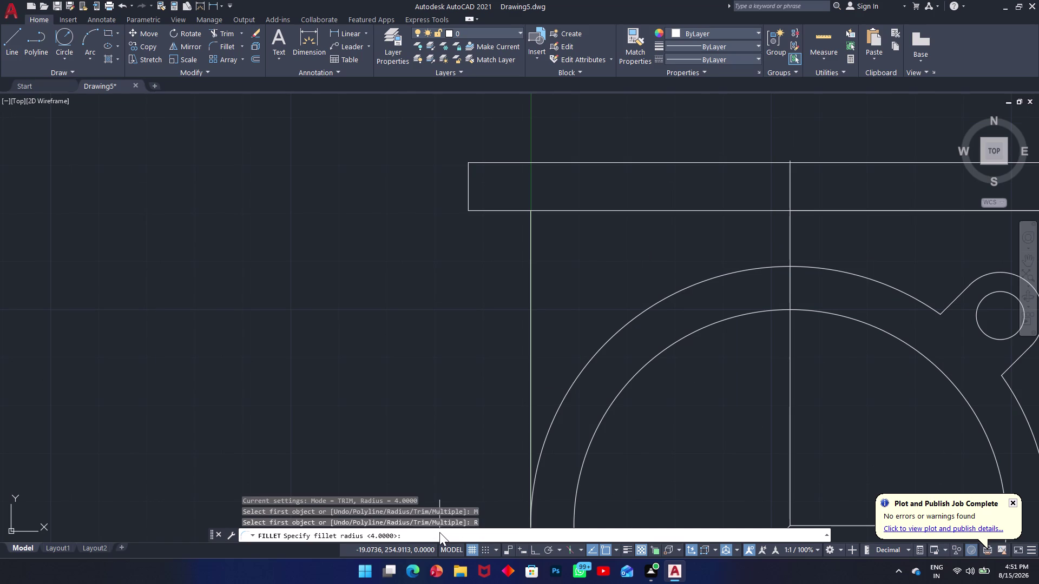
key(space)
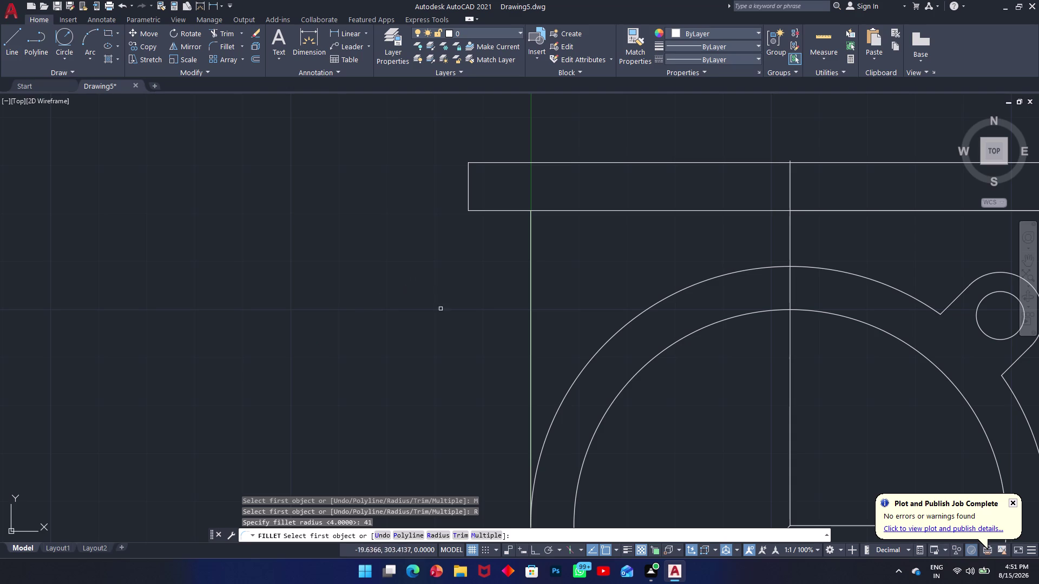
key(Escape)
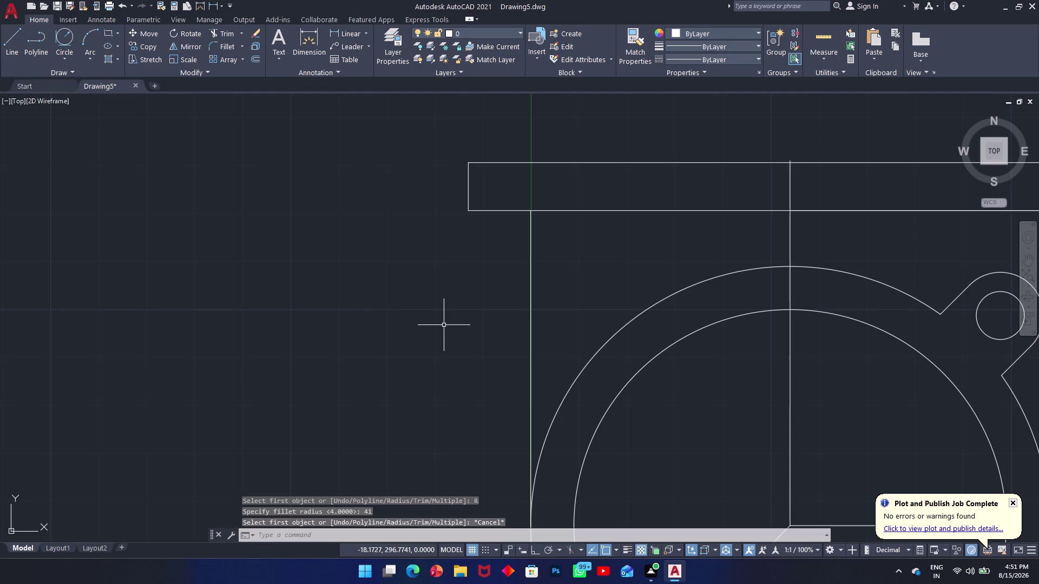
Restart FILLET in Multiple mode with a radius of 4.
text(f)
key(space)
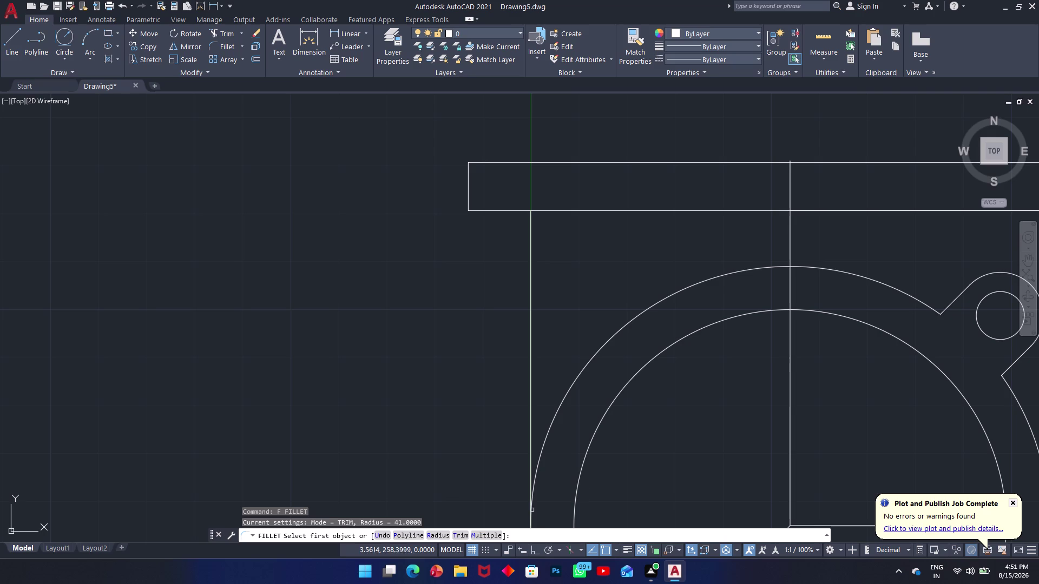
click(493, 536)
click(444, 533)
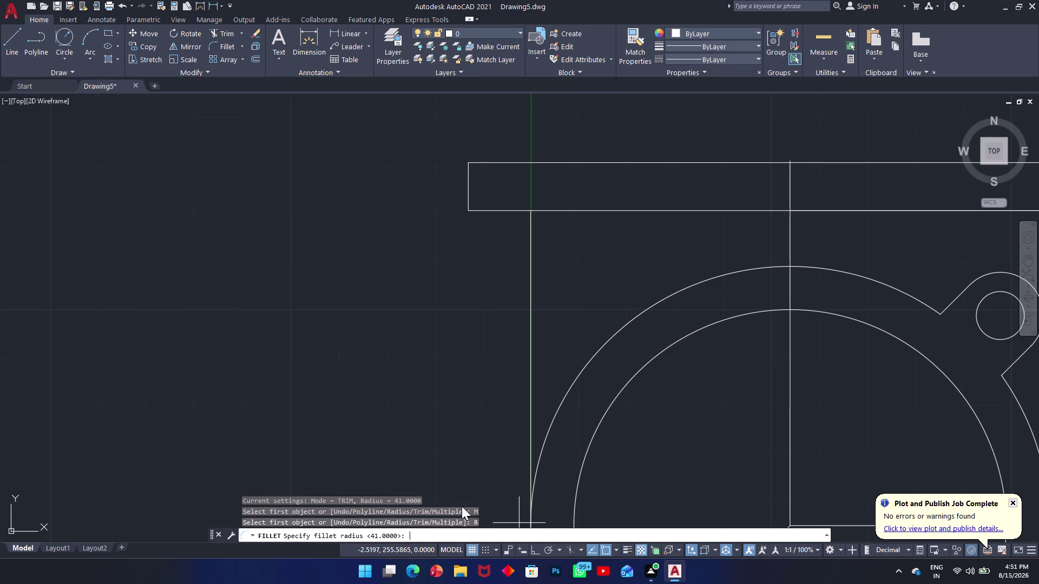
key(4)
key(Return)
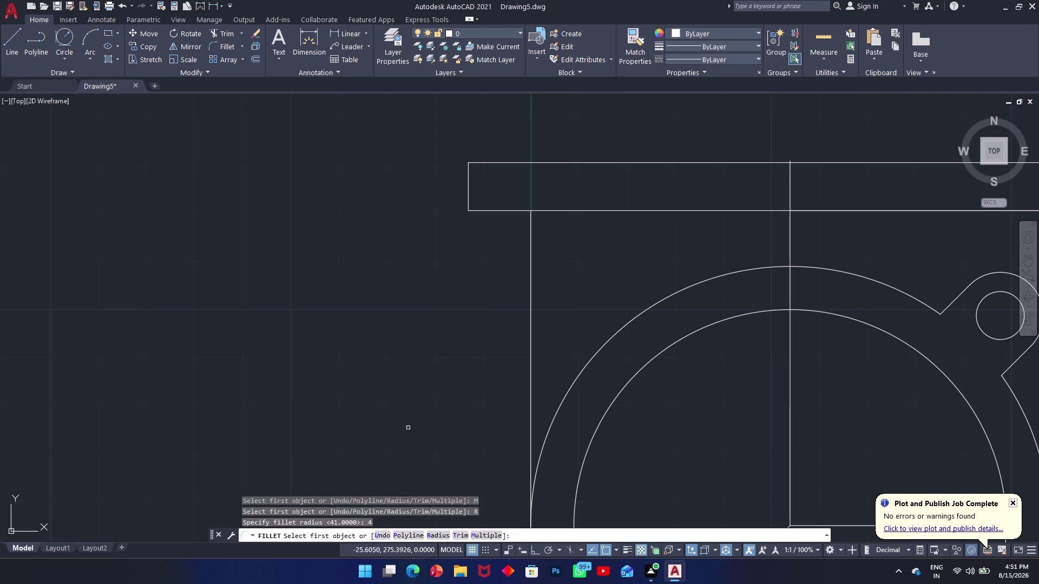
Round the flange's lower-left corner from its bottom and side edges.
click(482, 212)
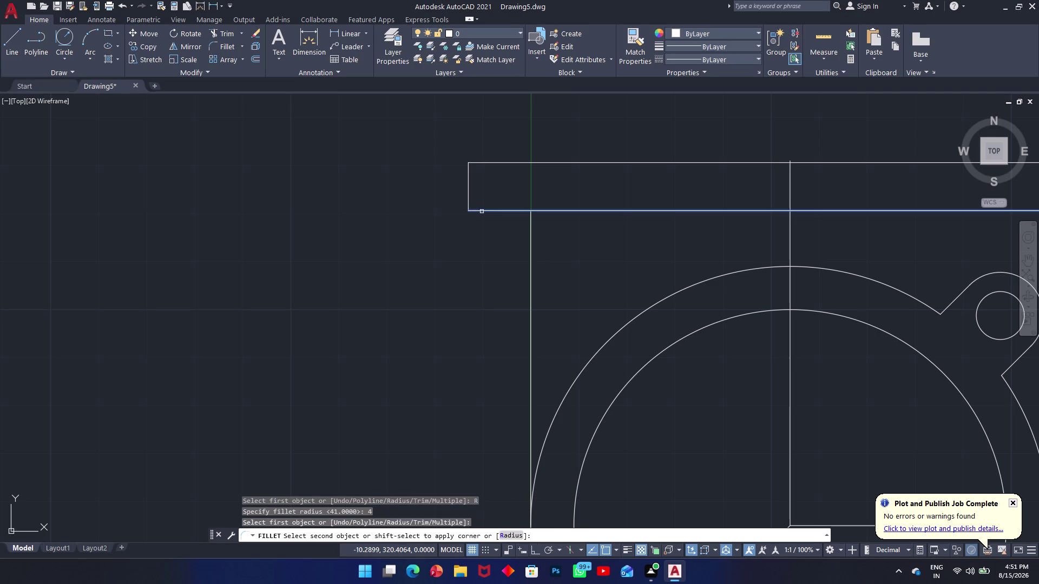
click(469, 197)
scroll(up, 3)
middle_drag(693, 211, 394, 225)
middle_drag(908, 214, 461, 225)
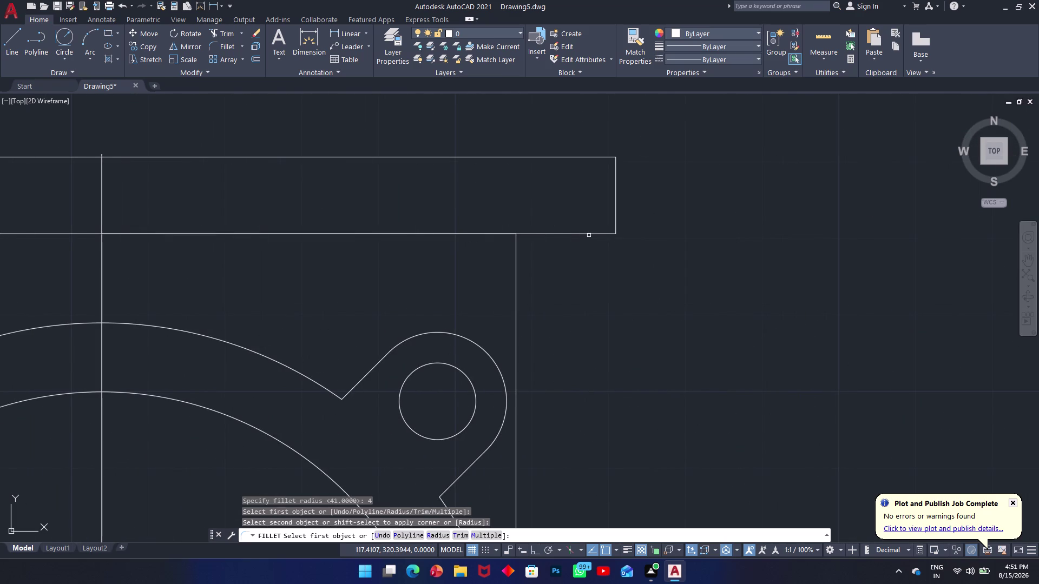
Round the flange's lower-right corner and end the fillet command.
click(590, 236)
click(593, 234)
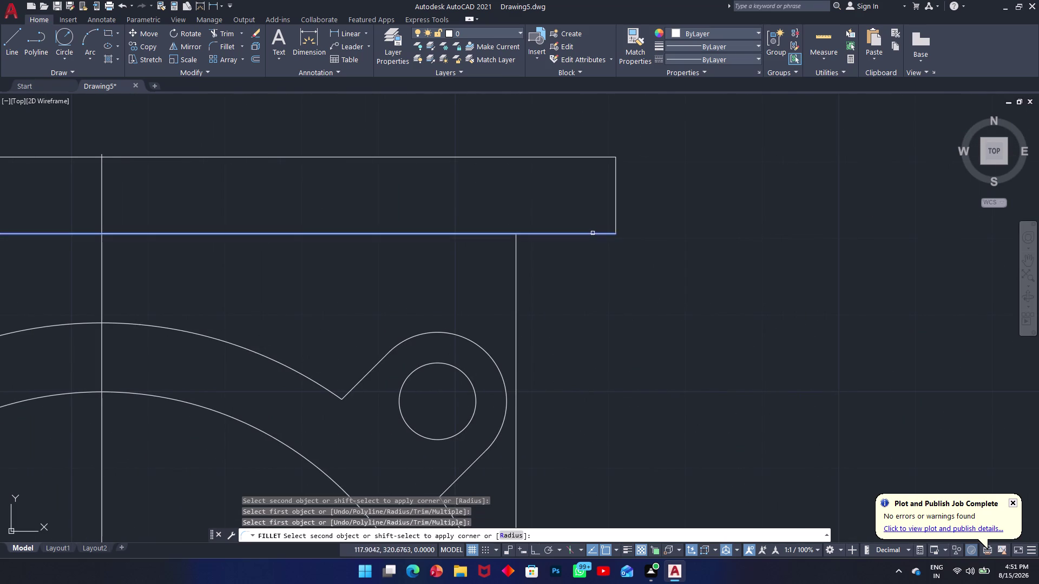
click(614, 217)
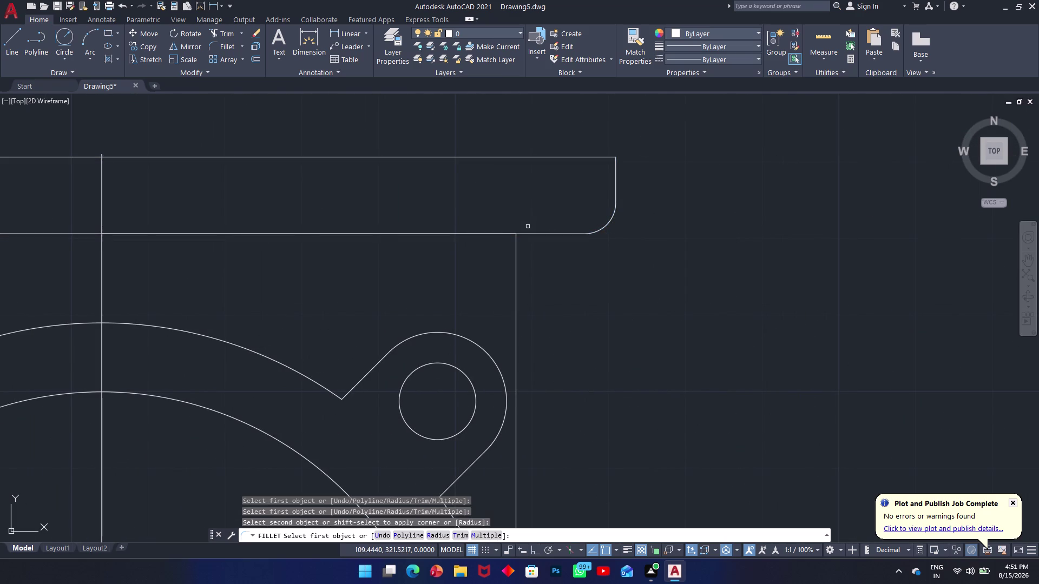
middle_drag(526, 227, 900, 245)
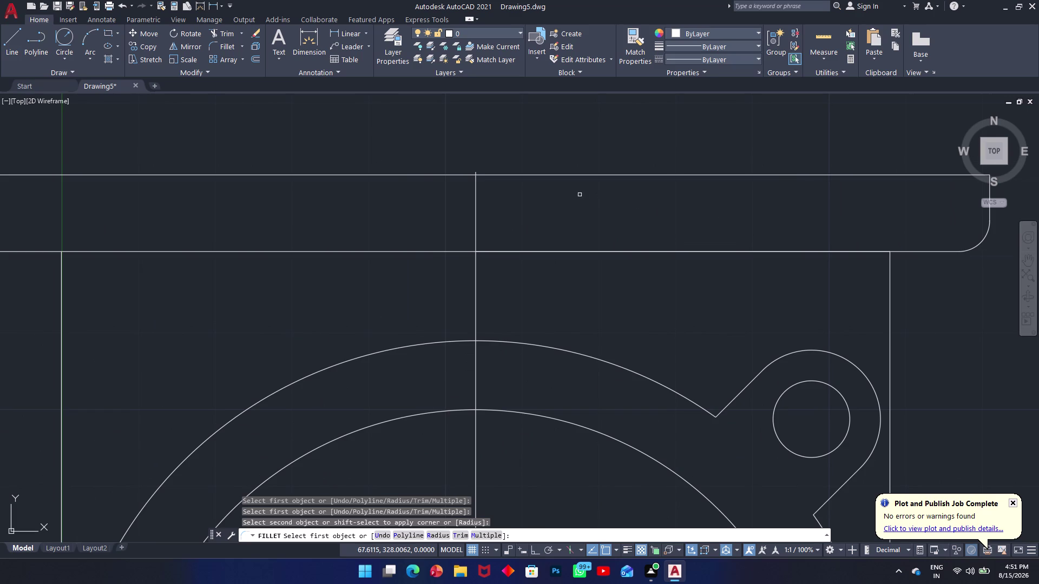
middle_drag(580, 194, 797, 221)
key(Escape)
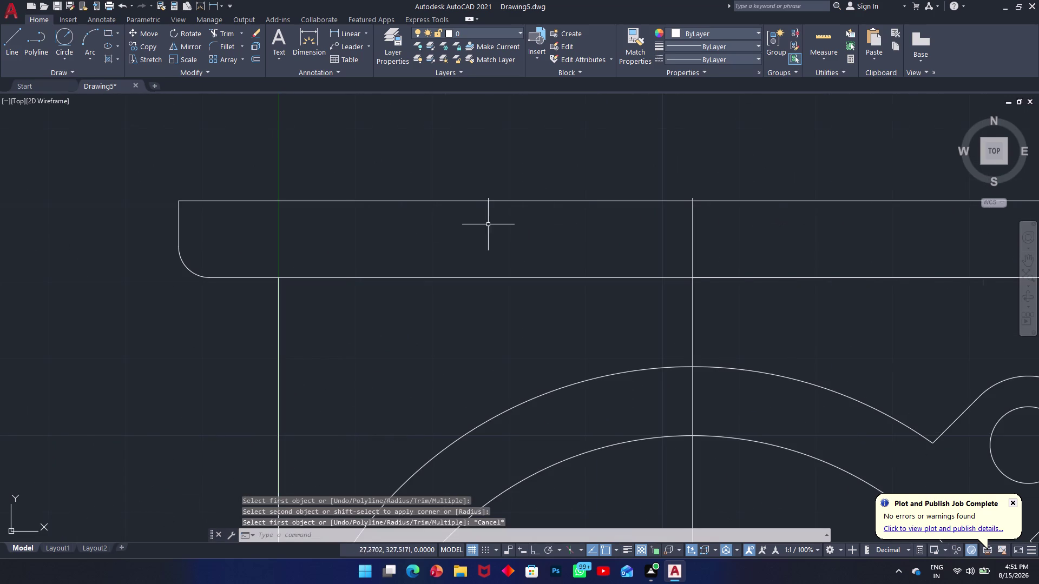
Draw a radius-4 Ttr circle tangent to the left body wall and flange underside.
text(c)
key(space)
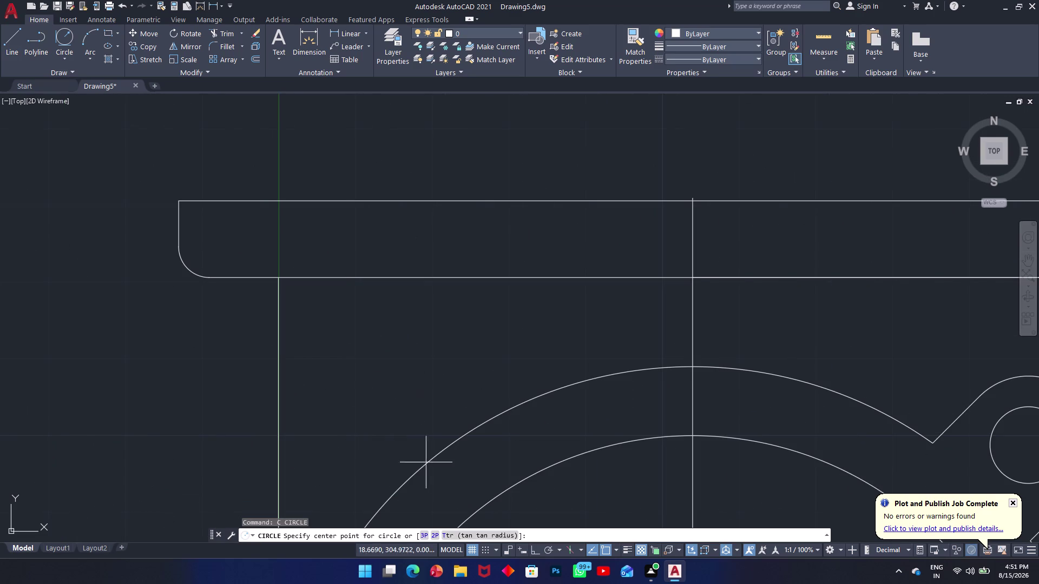
click(478, 532)
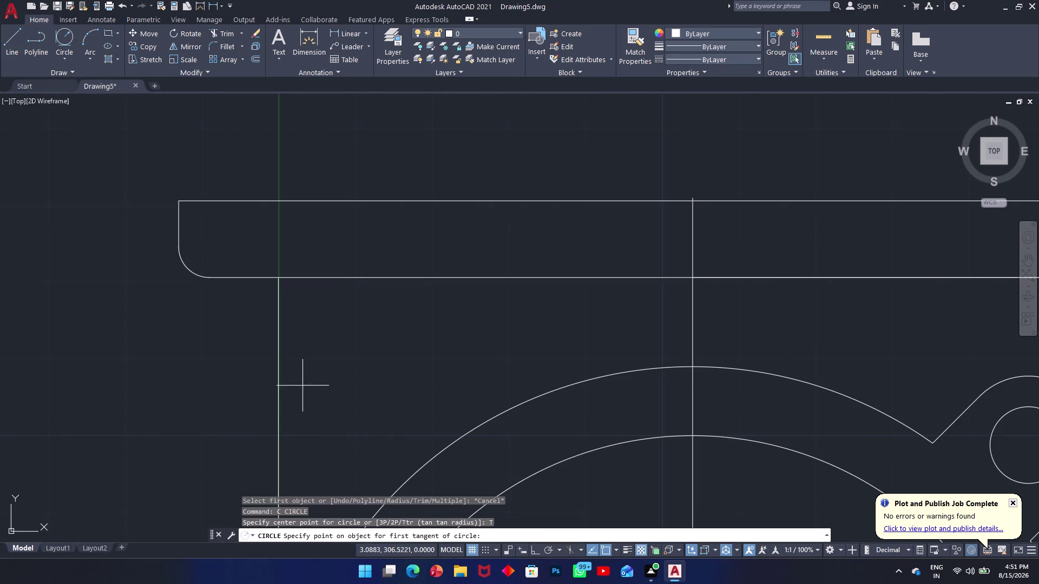
click(279, 335)
click(253, 274)
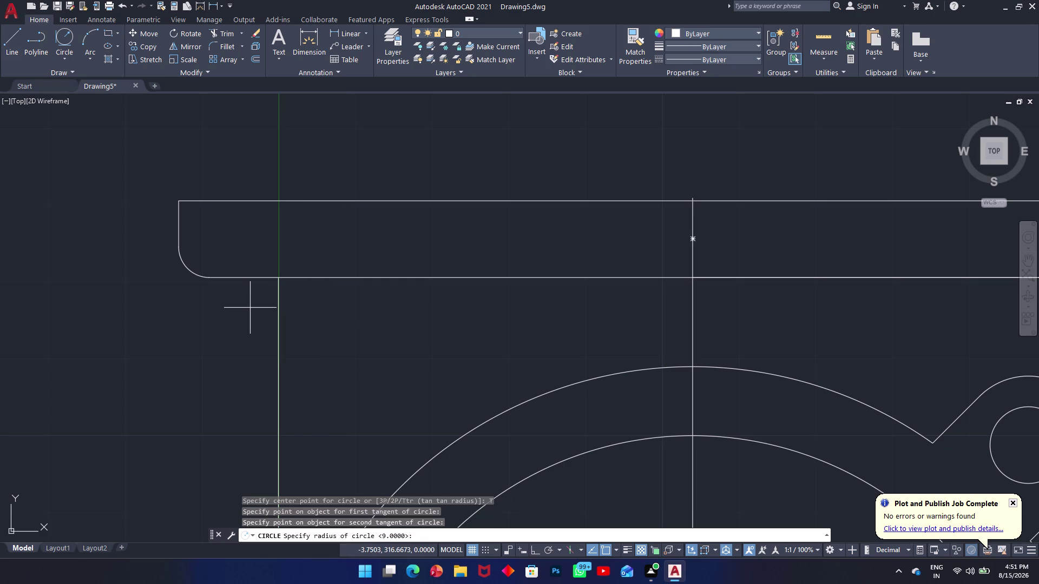
key(4)
key(Return)
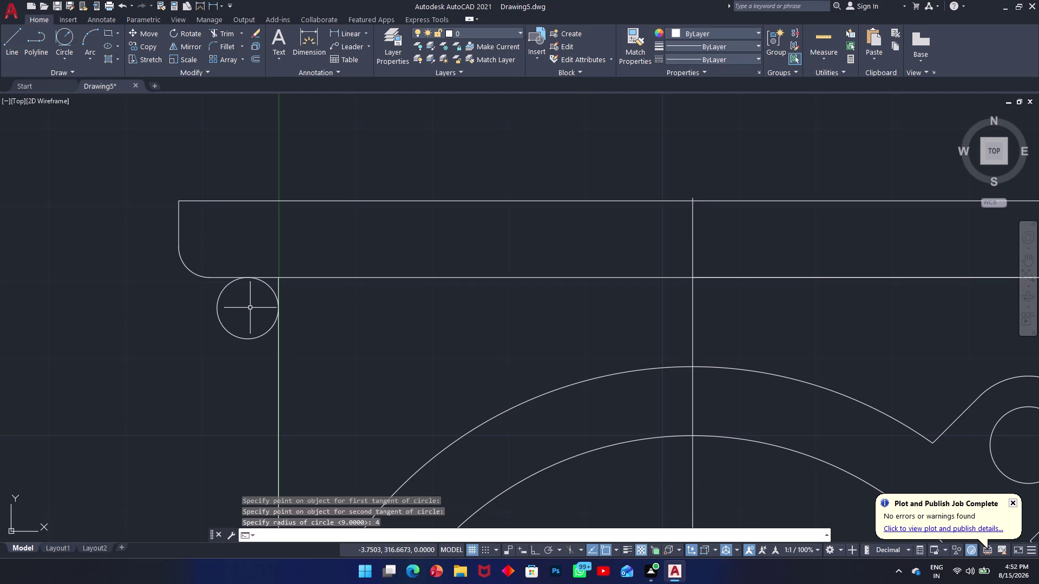
Trim the circle and the wall stub down to a clean corner arc.
text(tr)
key(space)
drag(250, 308, 248, 313)
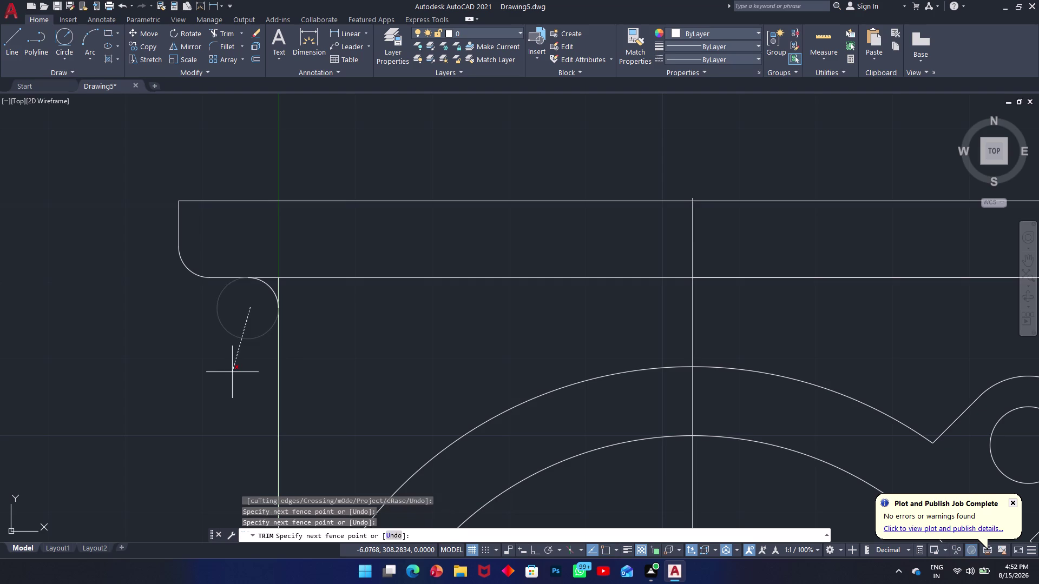
click(232, 373)
scroll(up, 3)
click(269, 283)
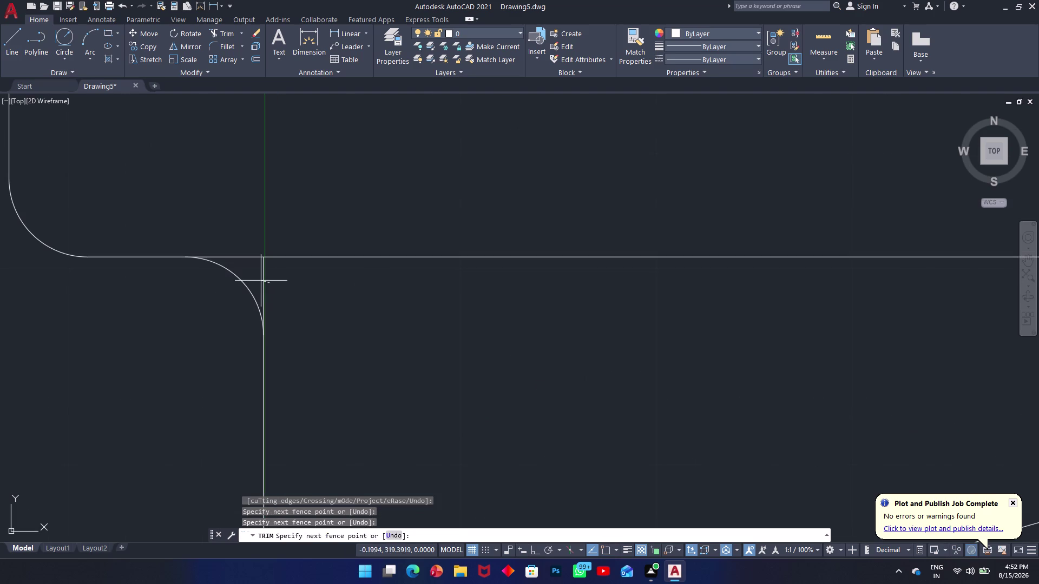
click(256, 279)
scroll(down, 3)
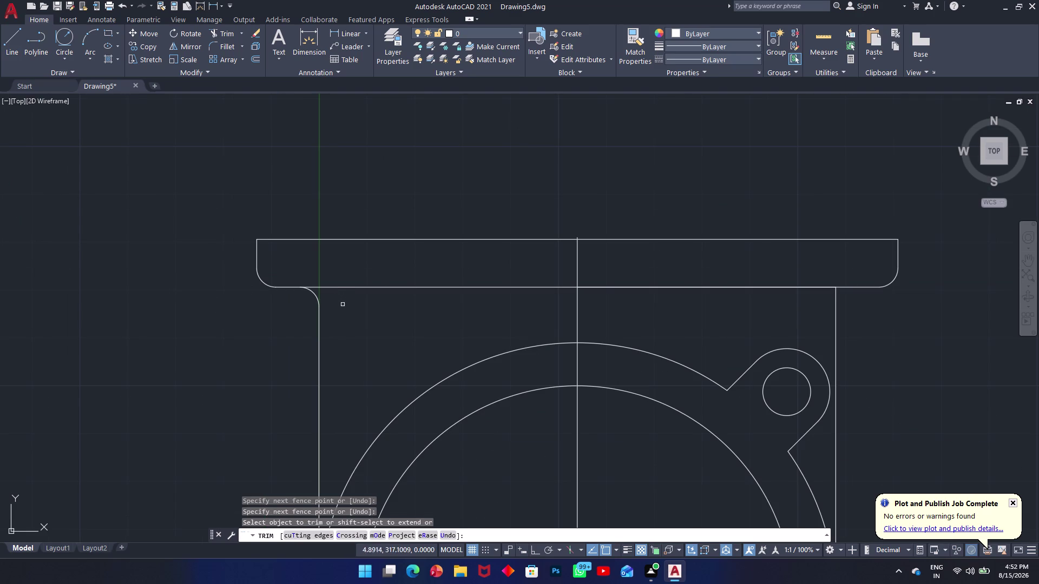
key(Escape)
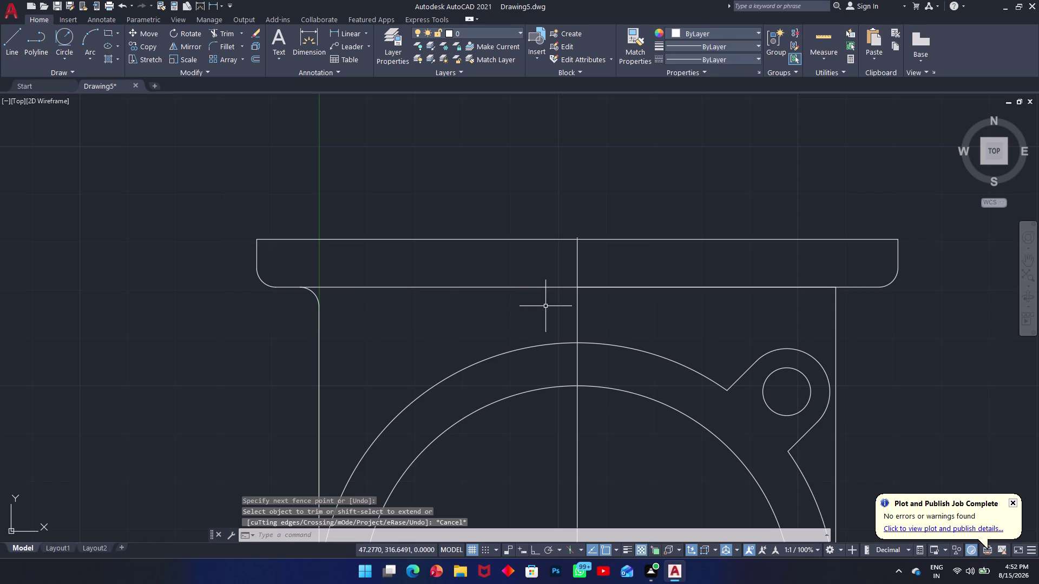
Select the new corner arc and begin mirroring it with MI.
scroll(up, 3)
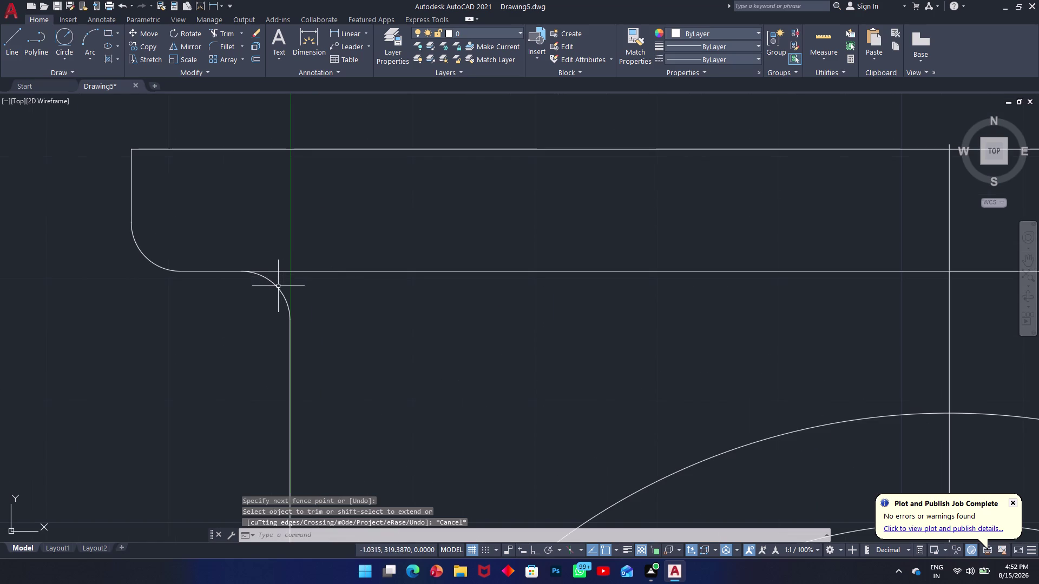
click(278, 287)
text(mi)
key(space)
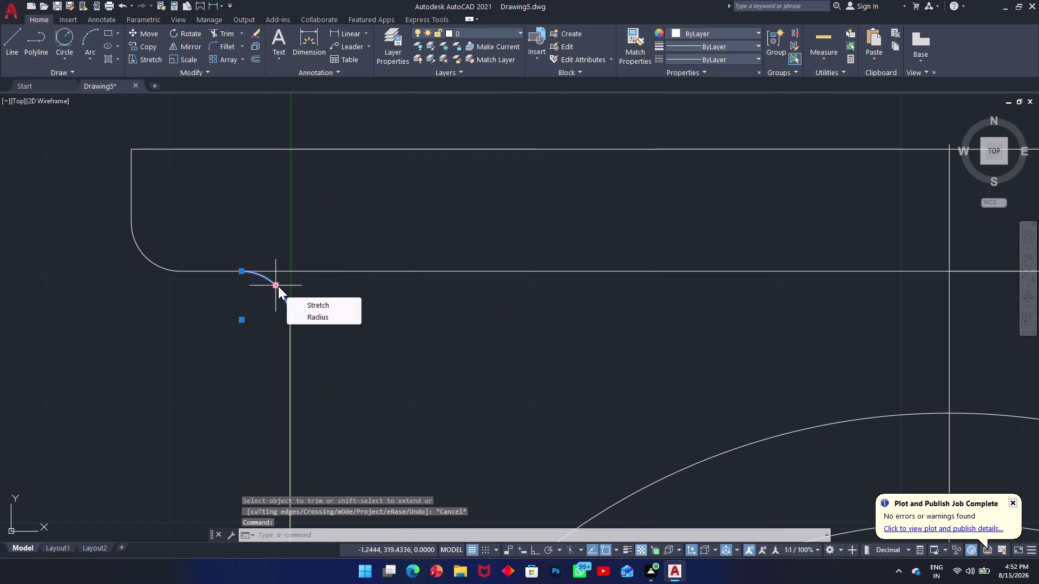
text(m)
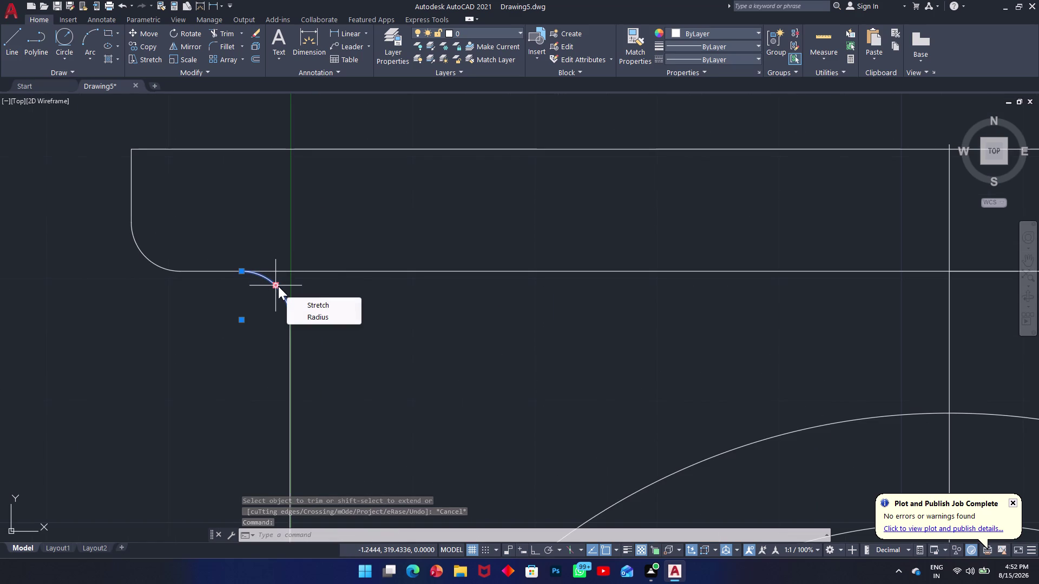
text(i)
key(Escape)
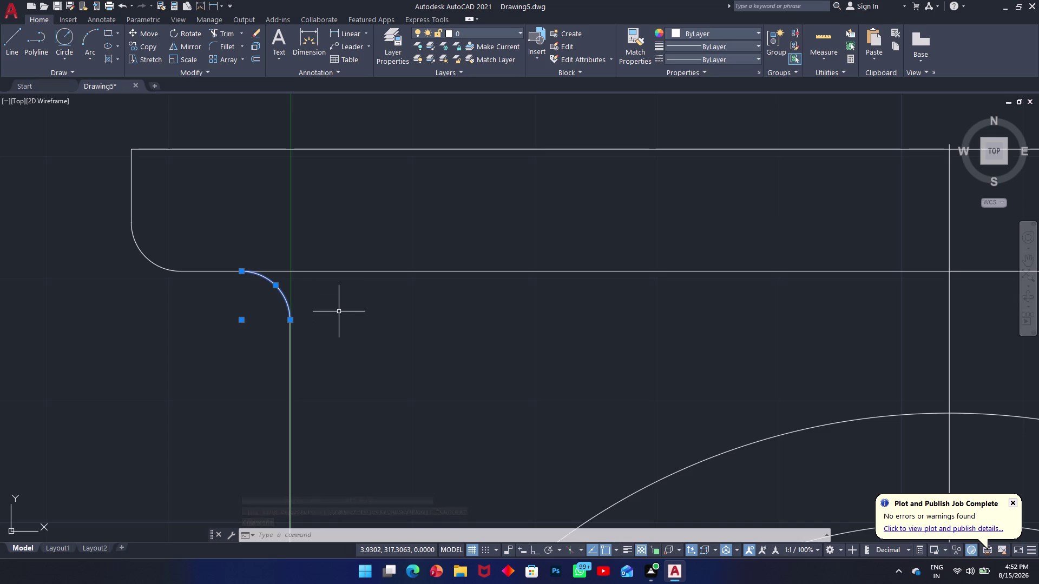
Mirror the fillet arc about the vertical centreline with Ortho on, keeping the original.
text(mi)
key(space)
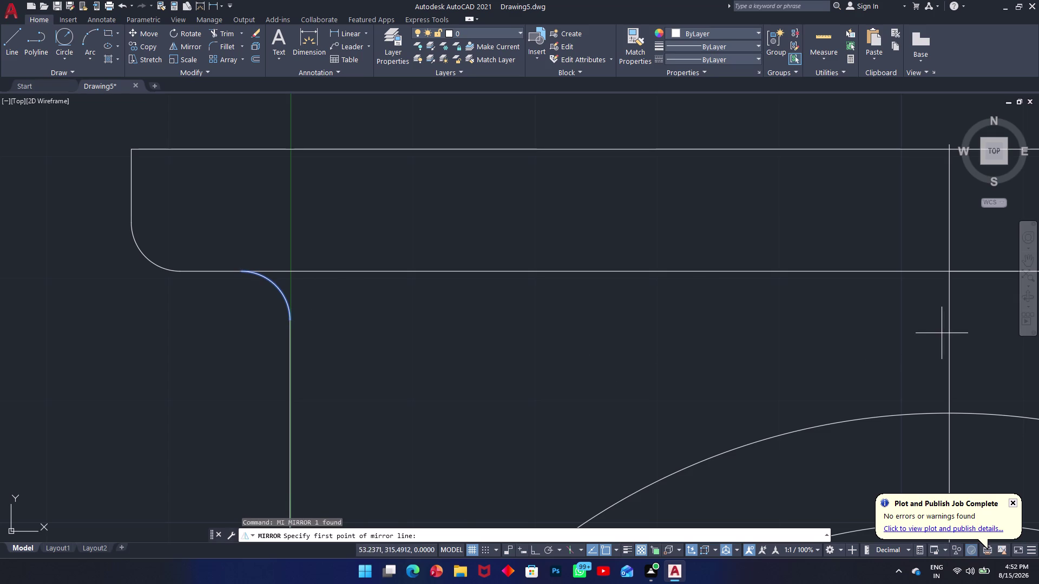
click(950, 315)
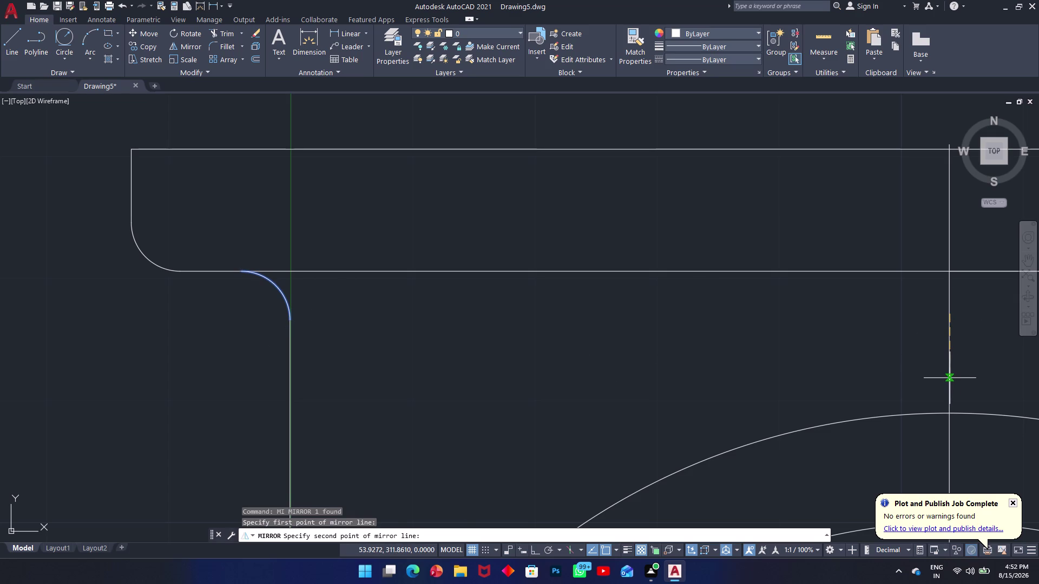
key(F8)
click(948, 389)
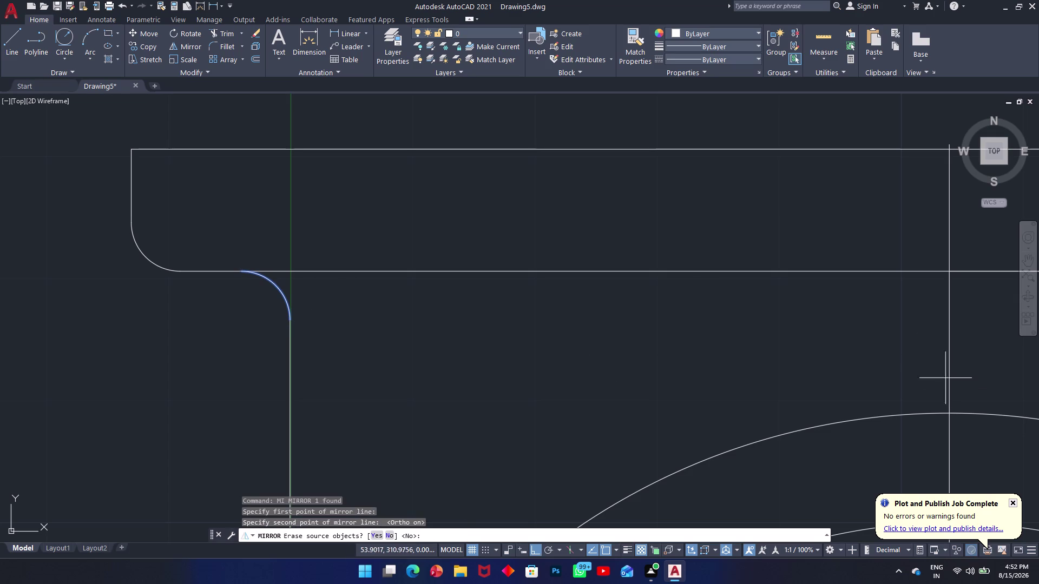
middle_drag(918, 324, 474, 311)
key(space)
middle_drag(717, 346, 455, 332)
middle_drag(702, 325, 474, 335)
Trim the two leftover line stubs at the right flange corner.
text(tr)
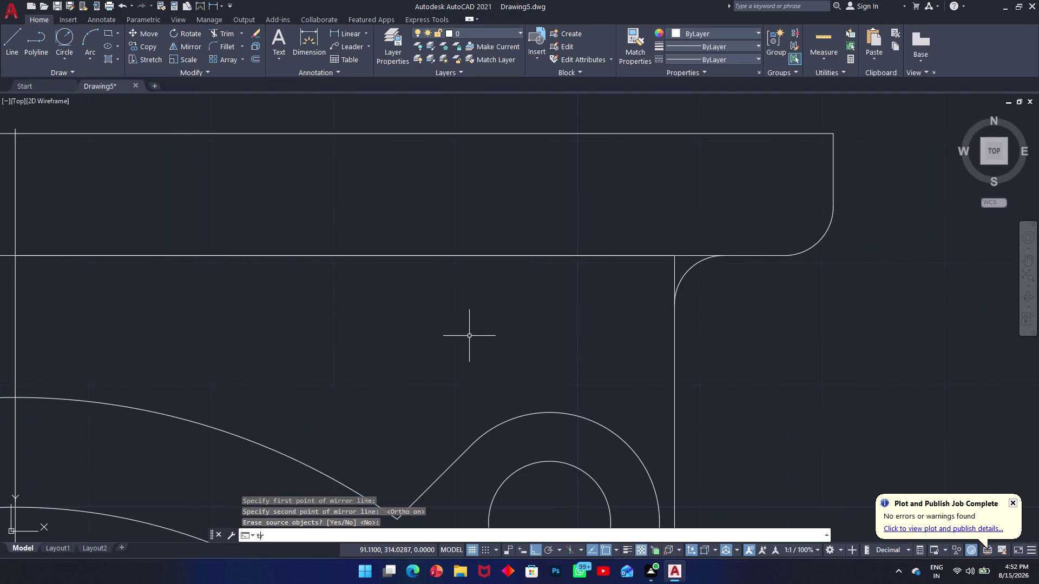
key(space)
scroll(up, 3)
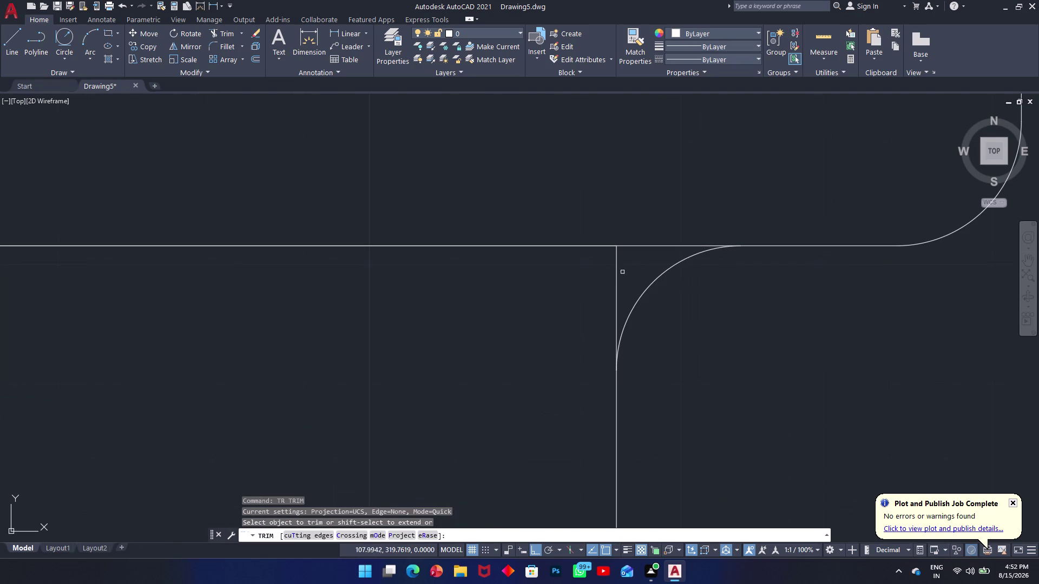
click(625, 272)
click(568, 292)
scroll(up, 3)
scroll(down, 3)
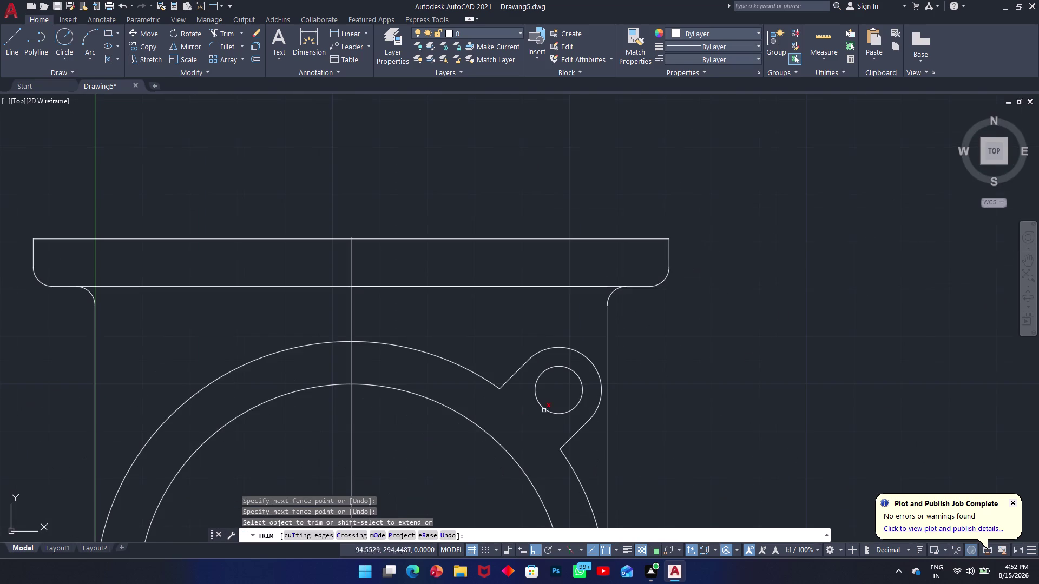
scroll(down, 3)
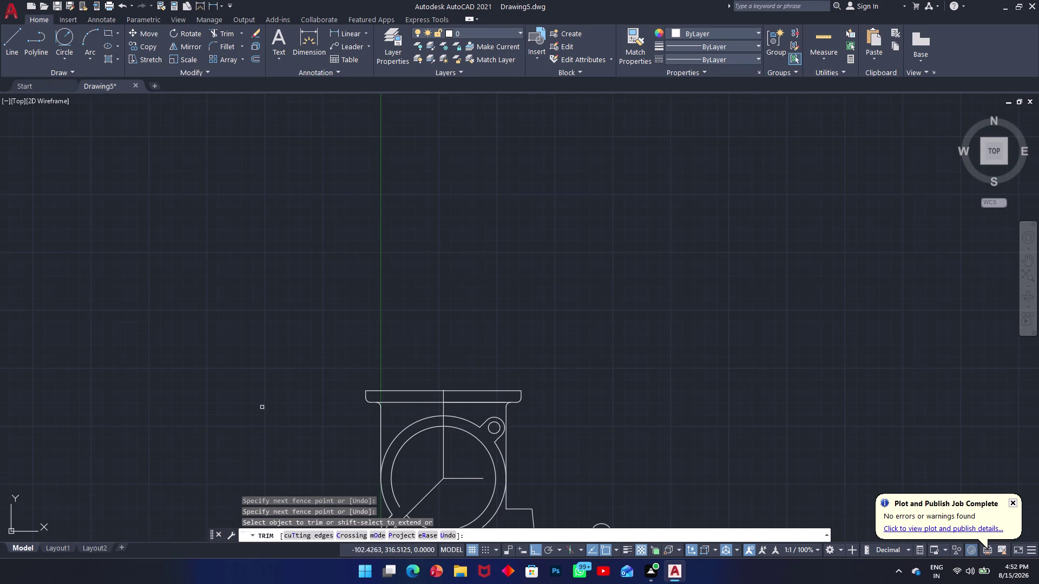
scroll(up, 3)
middle_drag(499, 388, 497, 267)
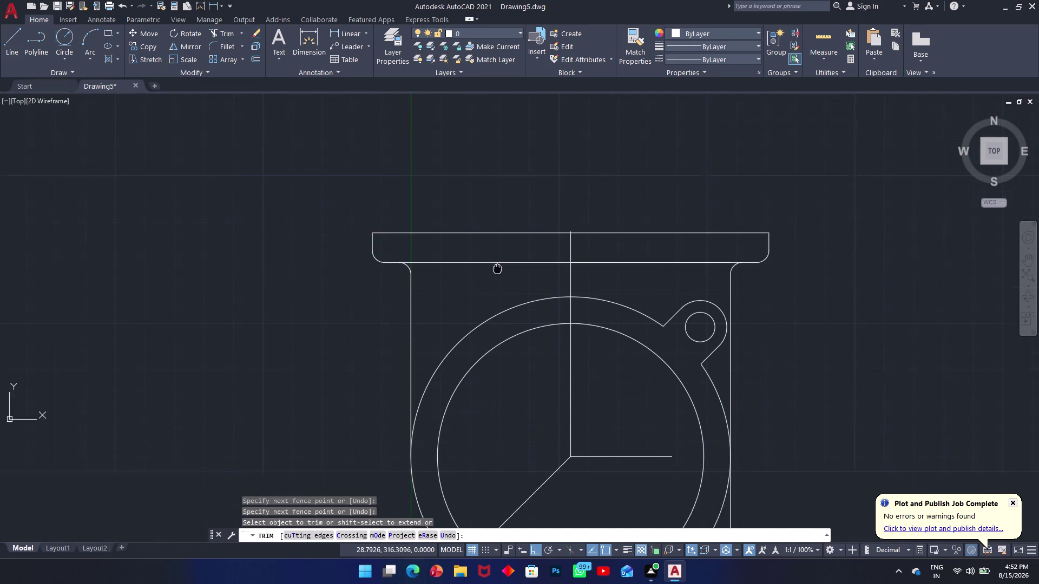
middle_drag(497, 268, 497, 265)
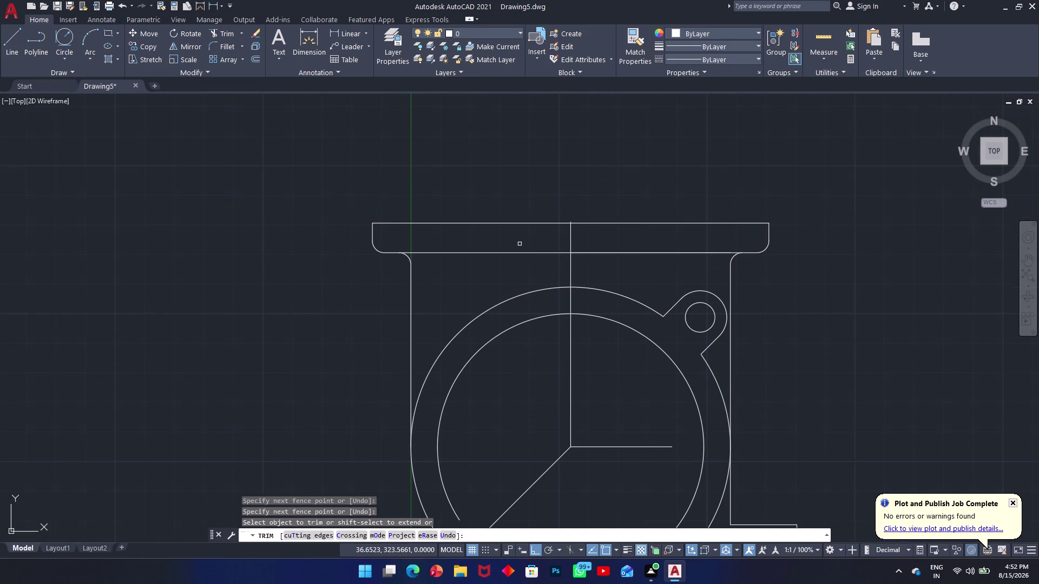
scroll(down, 3)
scroll(up, 3)
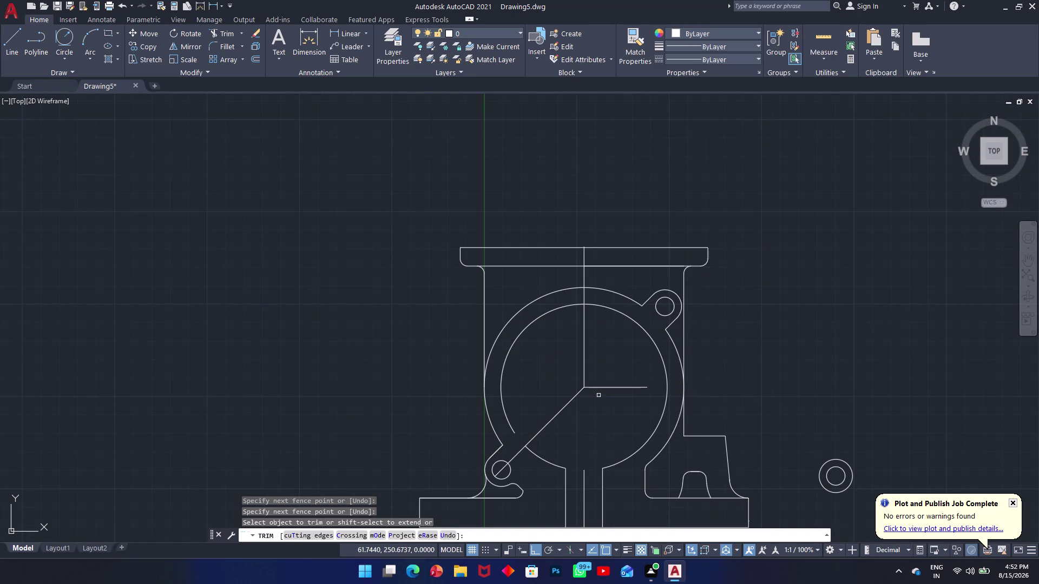
key(Escape)
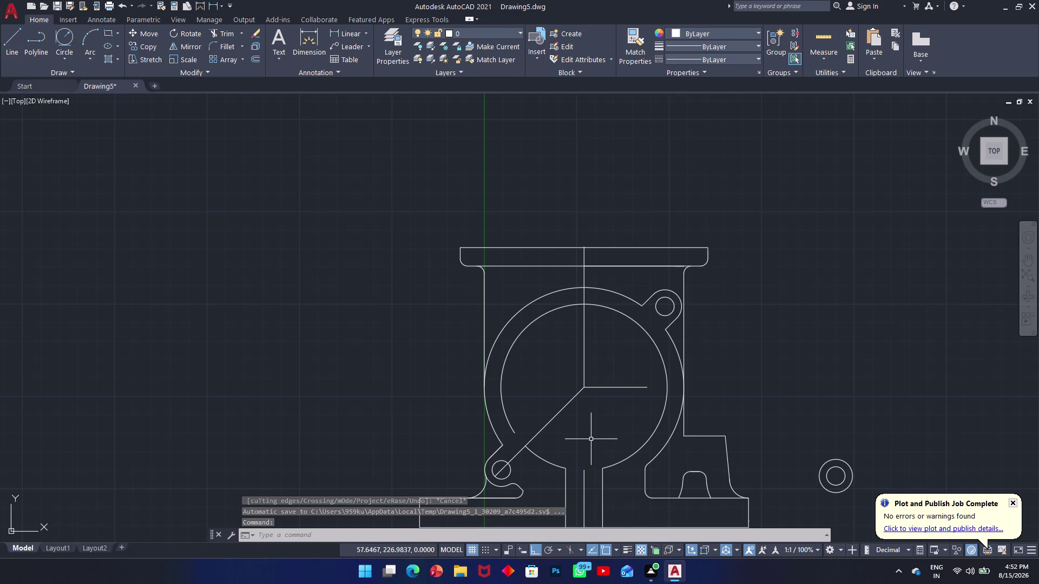
In the Linetype Manager, load ACAD_ISO02W100 and make it the current linetype.
text(lt)
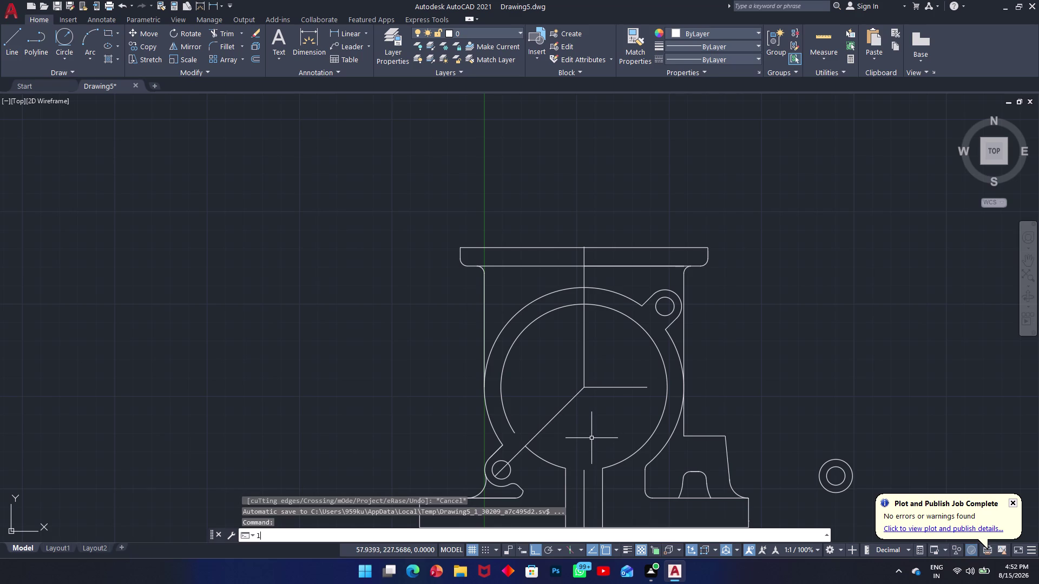
key(space)
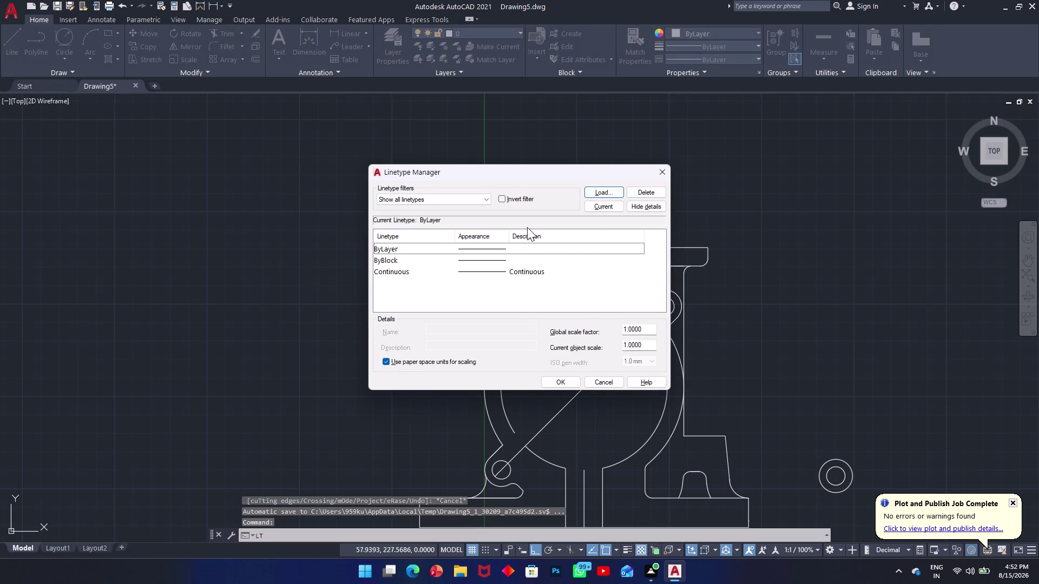
click(600, 208)
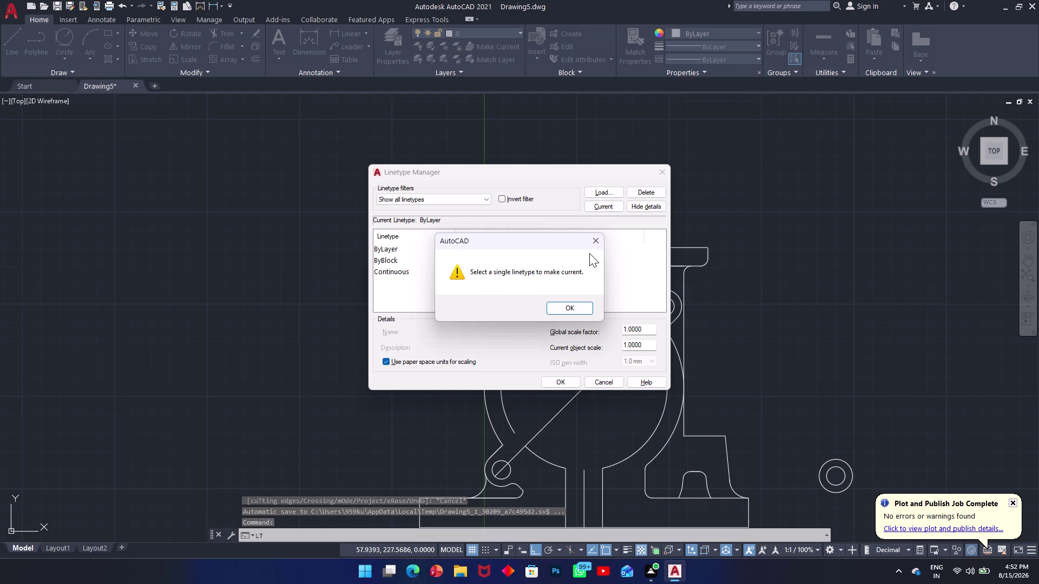
click(589, 253)
click(601, 247)
click(606, 194)
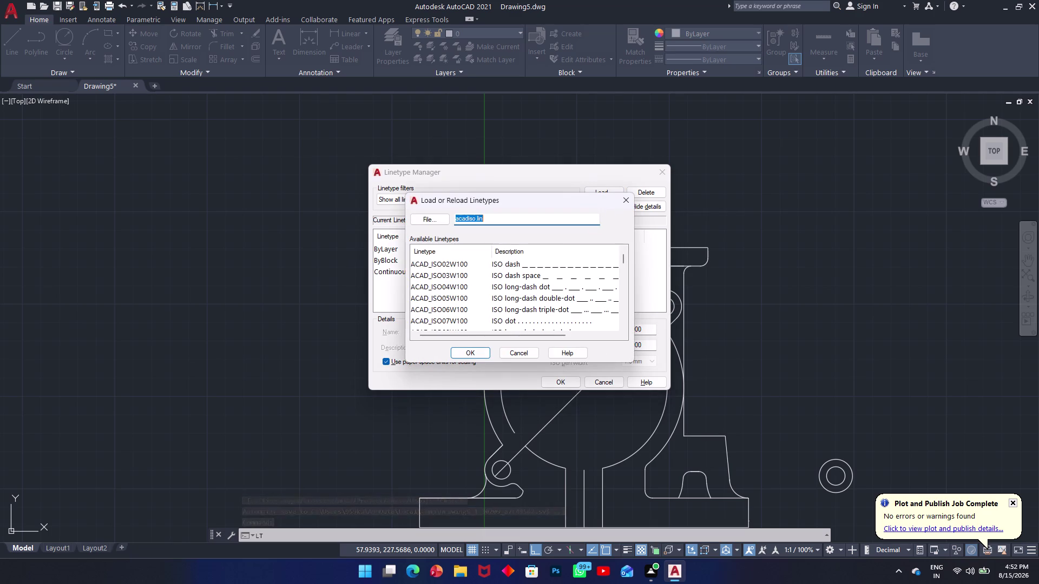
click(558, 264)
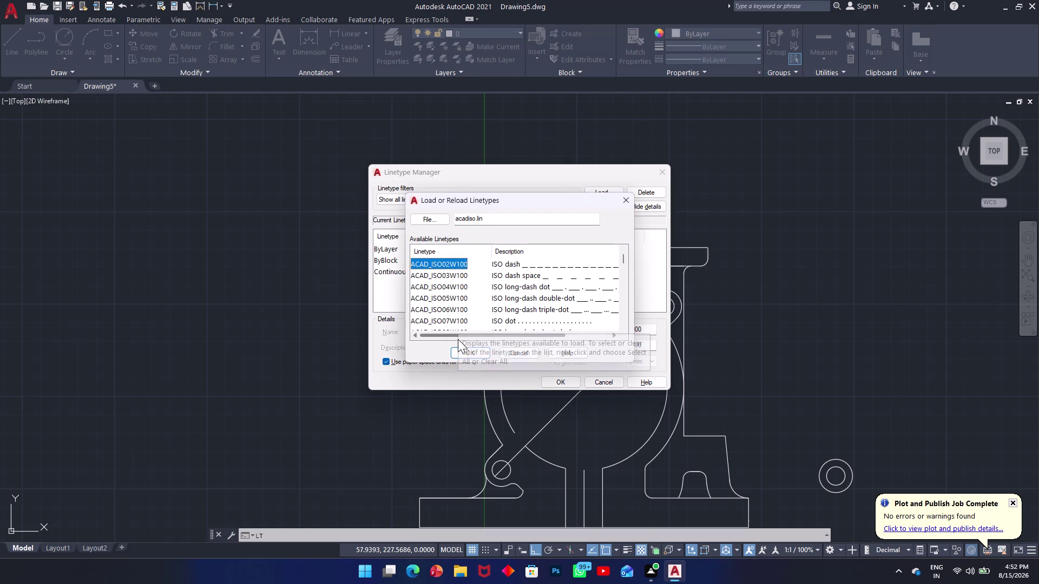
click(463, 353)
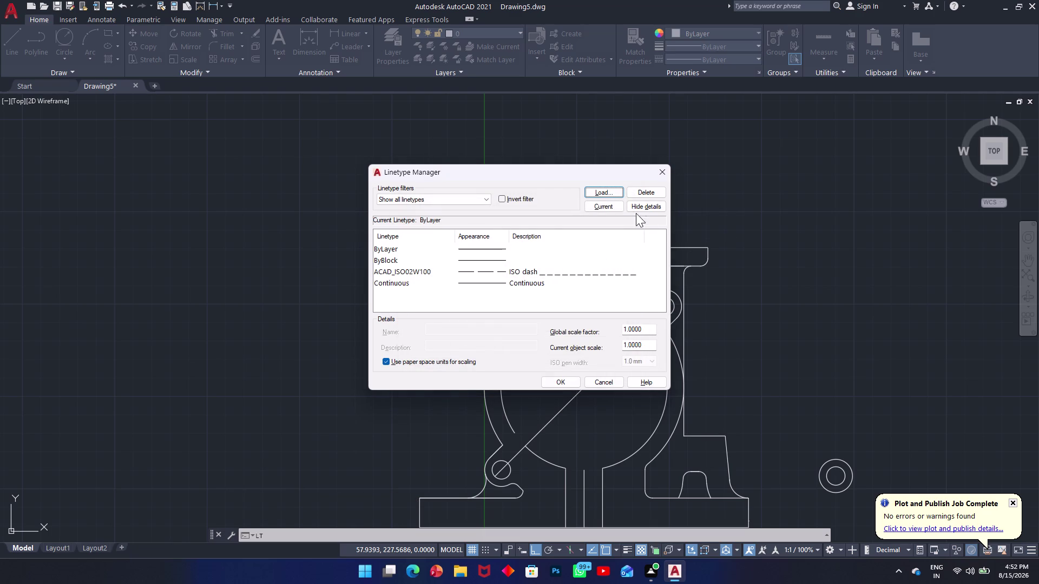
click(606, 205)
click(560, 305)
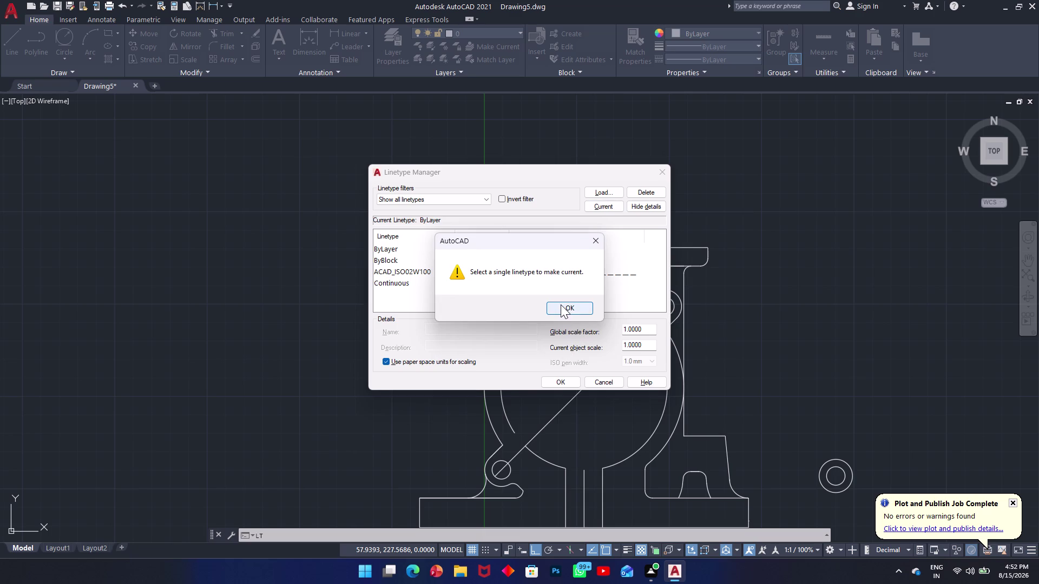
click(573, 272)
click(599, 206)
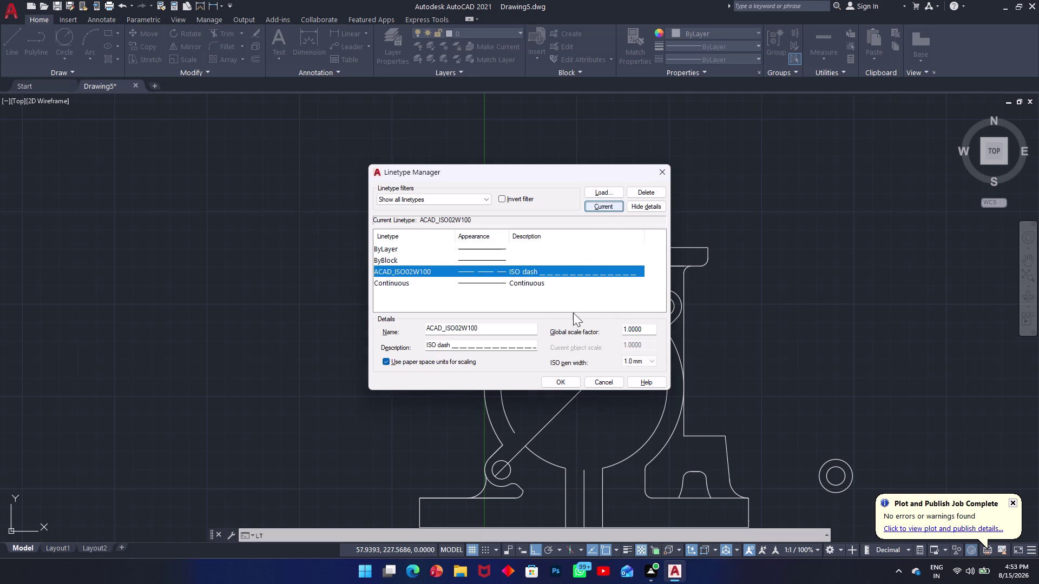
click(561, 378)
Draw a dashed vertical line to the right of the housing.
text(l)
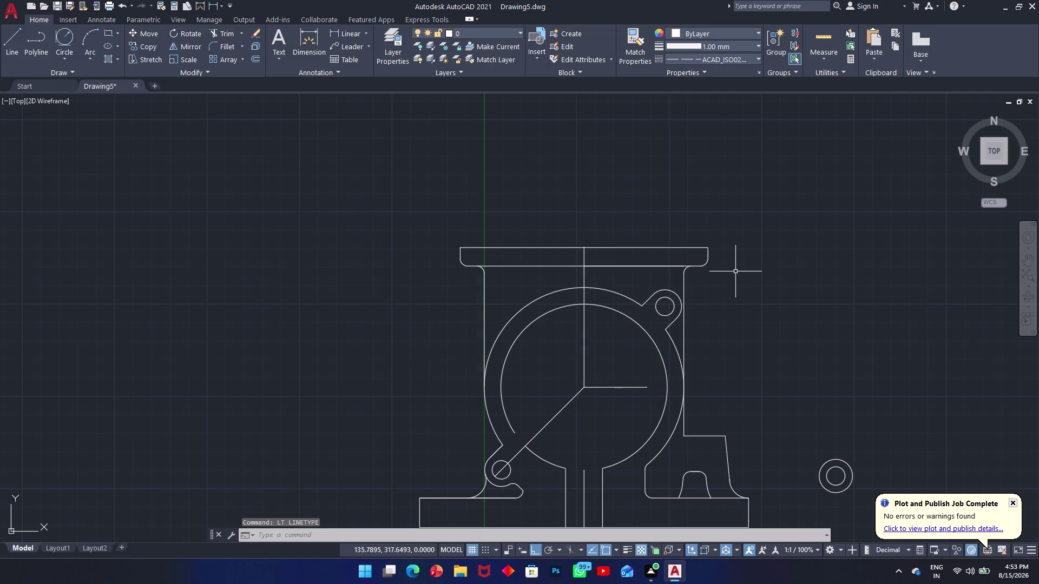
key(space)
click(788, 202)
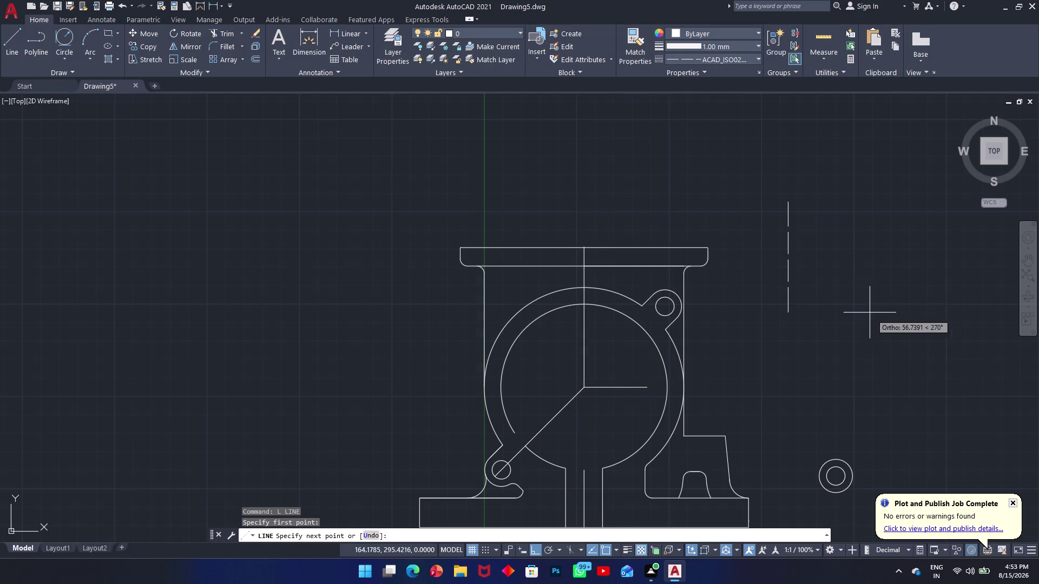
click(877, 327)
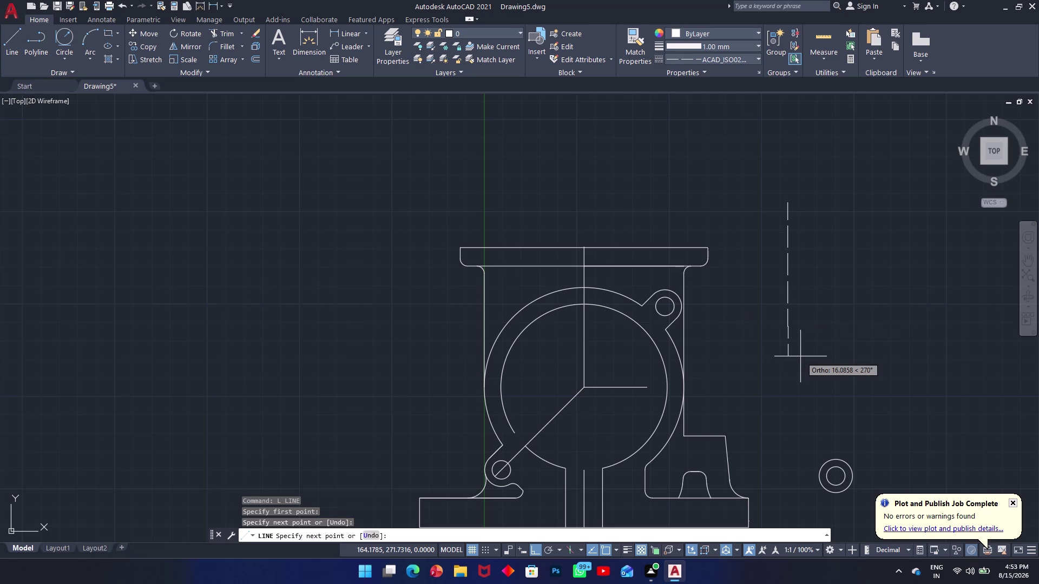
click(801, 357)
key(Escape)
scroll(up, 3)
scroll(down, 3)
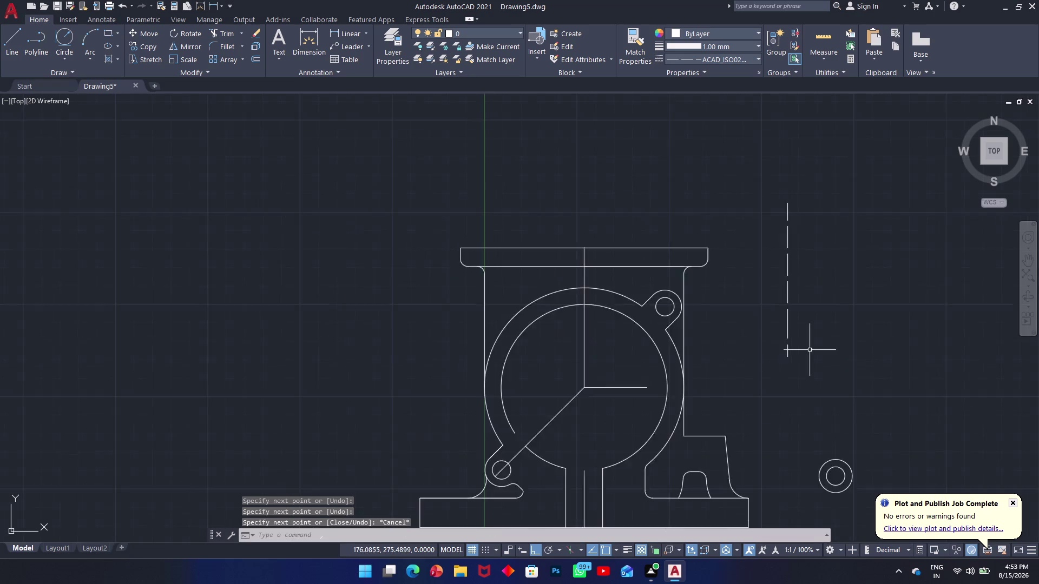
scroll(down, 3)
Start the Match Properties command with MA.
text(m)
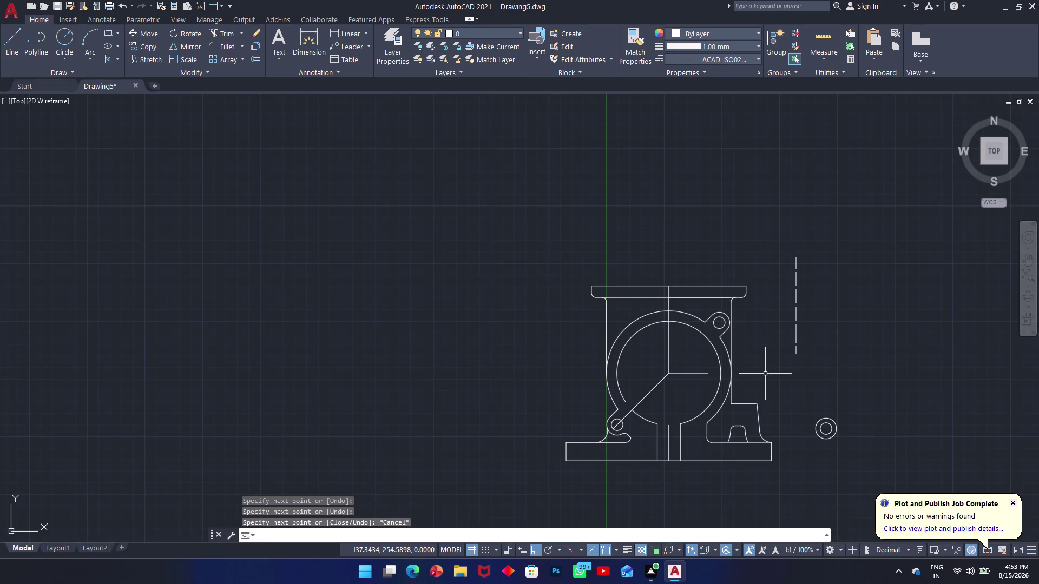
text(a)
key(space)
Give the three lower-slot vertical lines the dashed line's properties, then show lineweights.
scroll(up, 3)
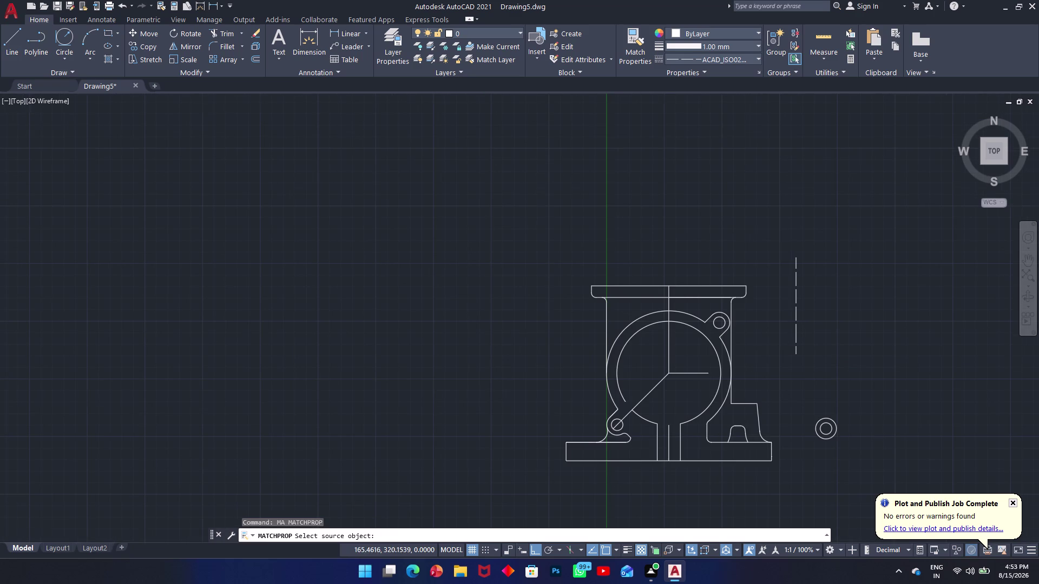
click(794, 314)
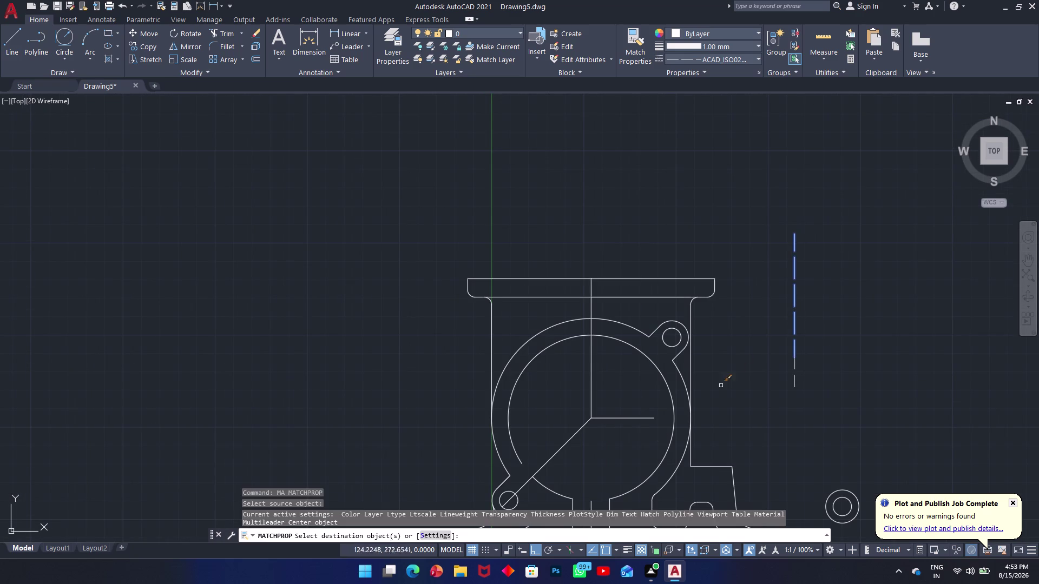
middle_drag(616, 458, 607, 276)
scroll(up, 3)
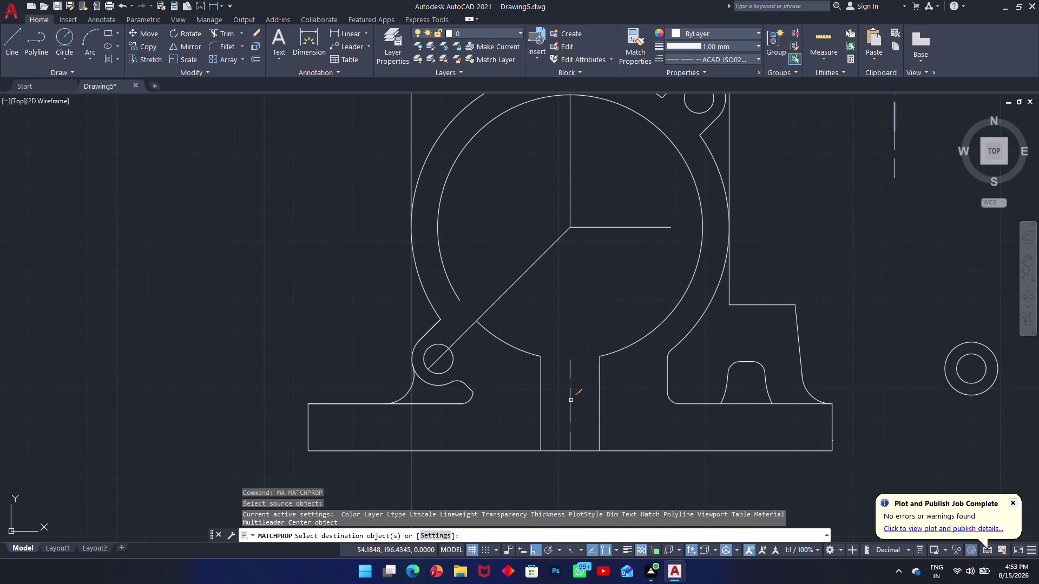
click(571, 400)
click(600, 407)
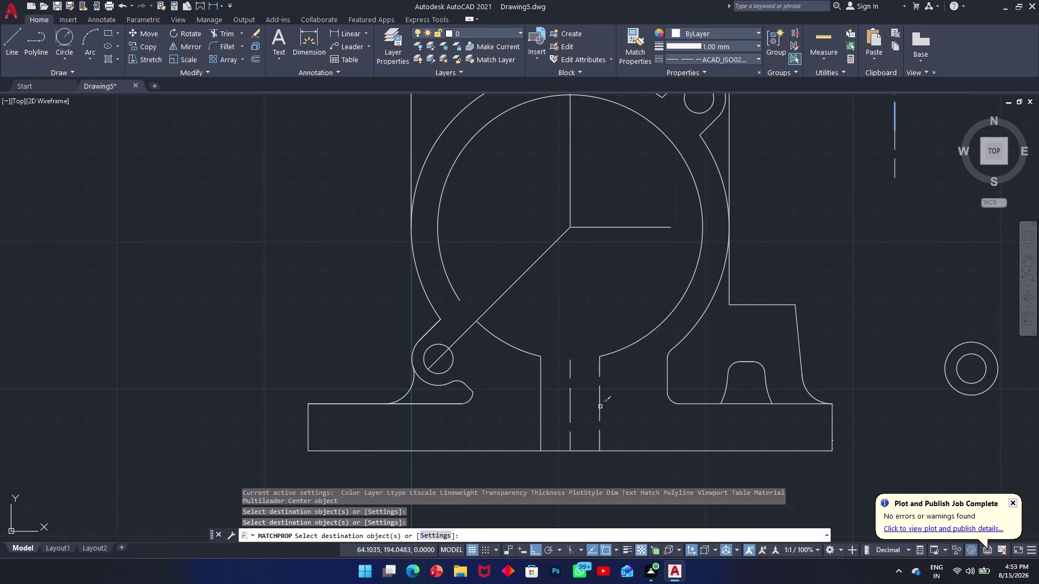
click(539, 410)
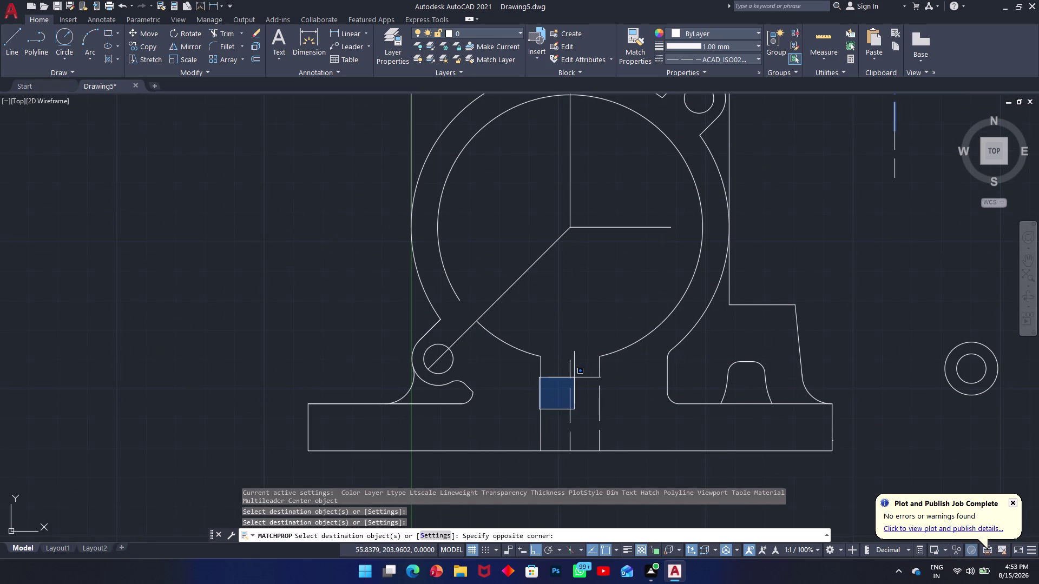
click(543, 401)
click(542, 404)
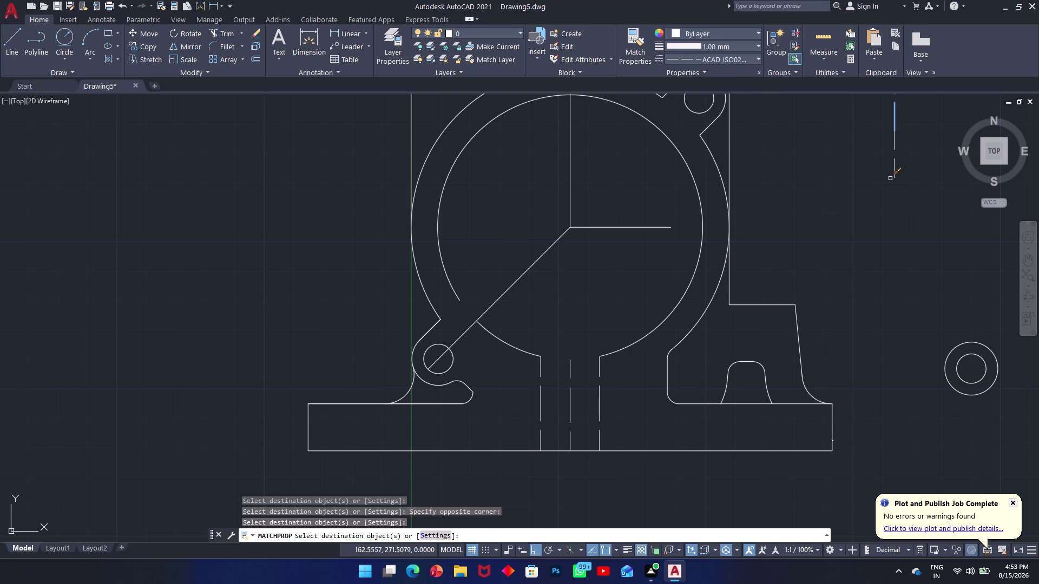
click(874, 197)
key(Escape)
key(Escape)
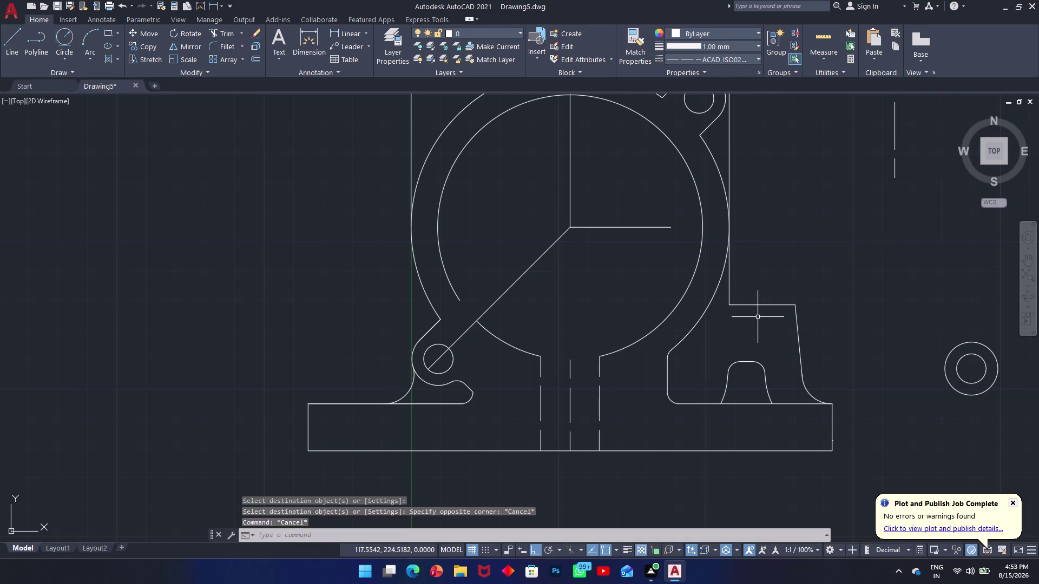
middle_drag(663, 257, 662, 286)
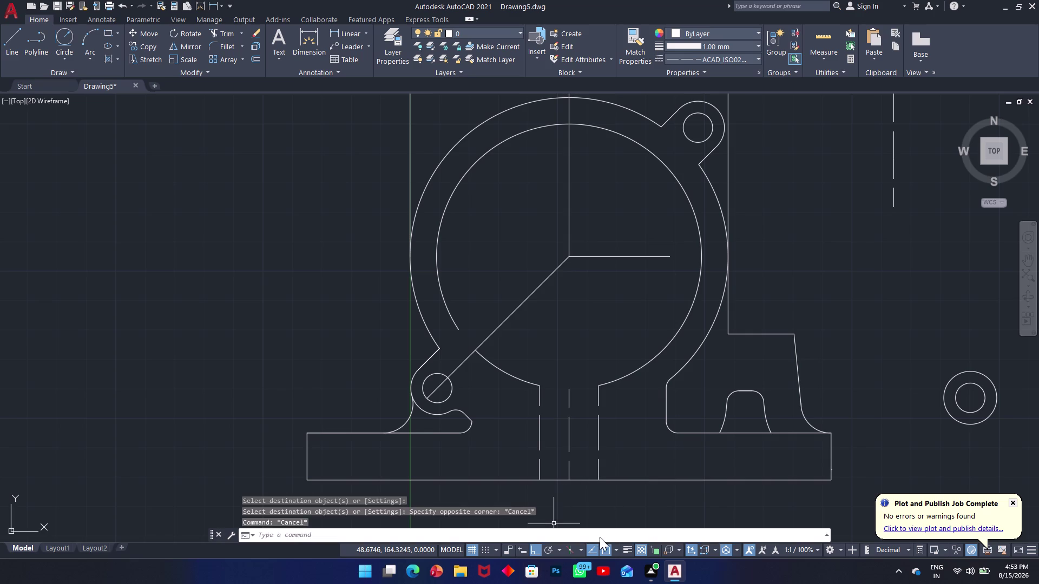
click(626, 549)
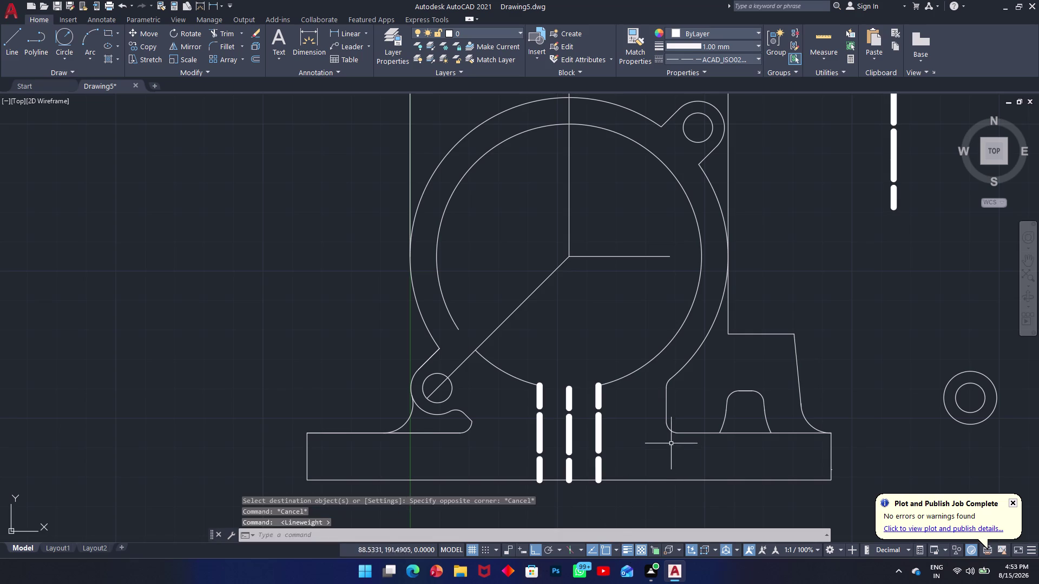
Select the dashed slot lines and part of the right dashed line, then clear the selection.
click(751, 49)
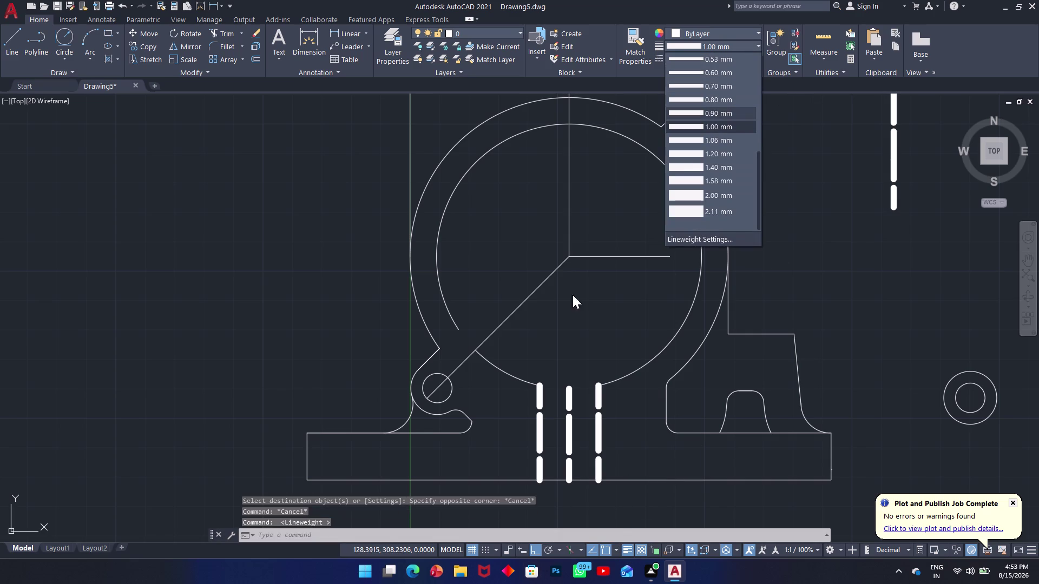
key(Escape)
drag(620, 425, 571, 436)
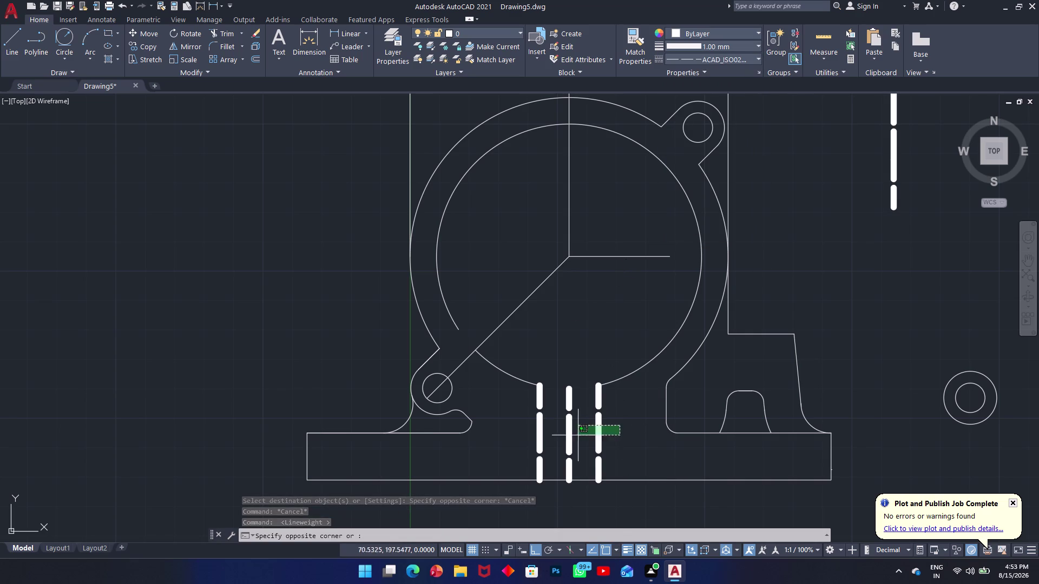
drag(570, 437, 532, 448)
key(Escape)
drag(617, 429, 616, 428)
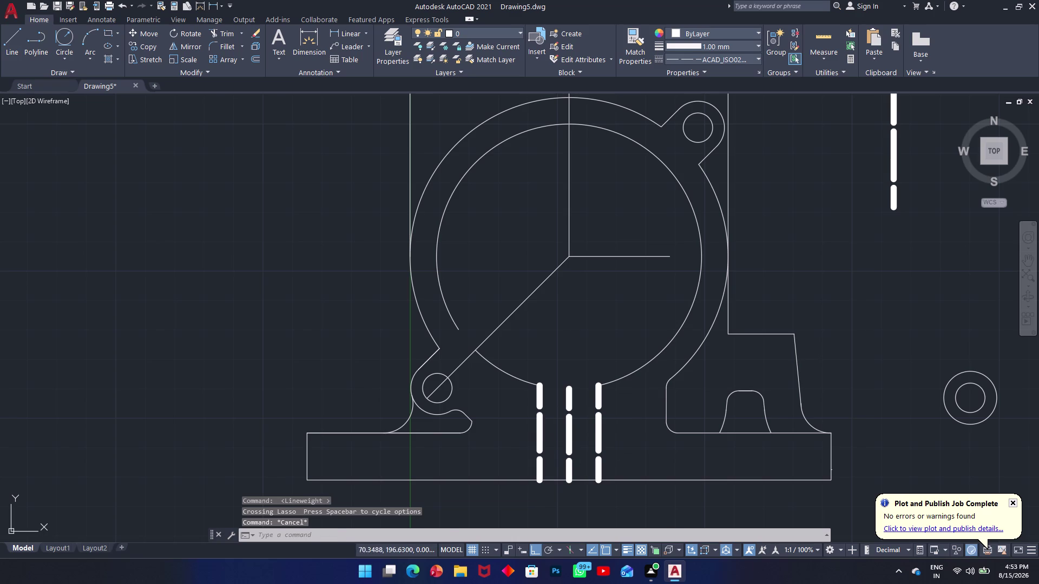
drag(617, 428, 578, 472)
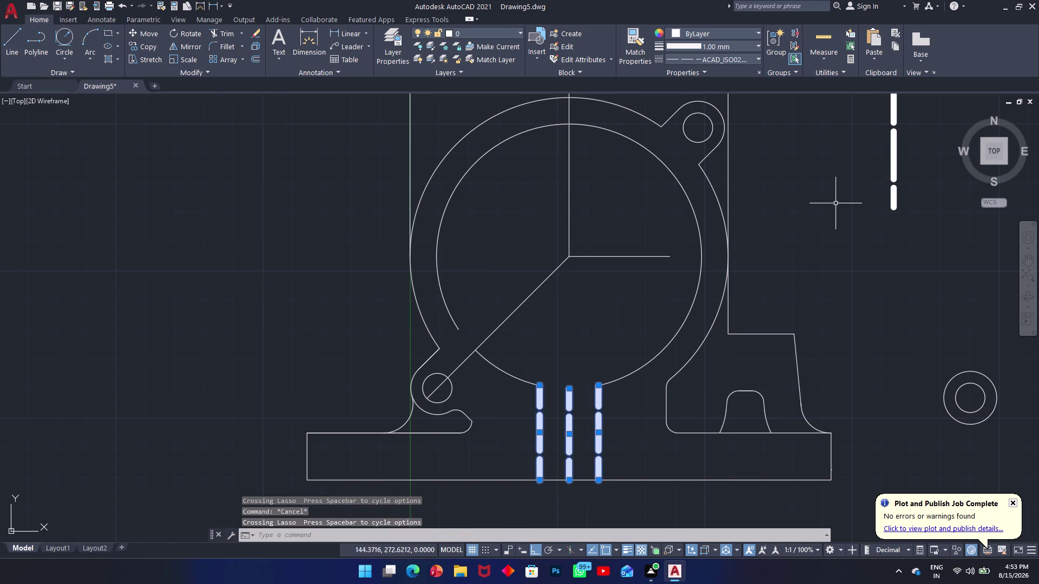
drag(906, 165, 858, 198)
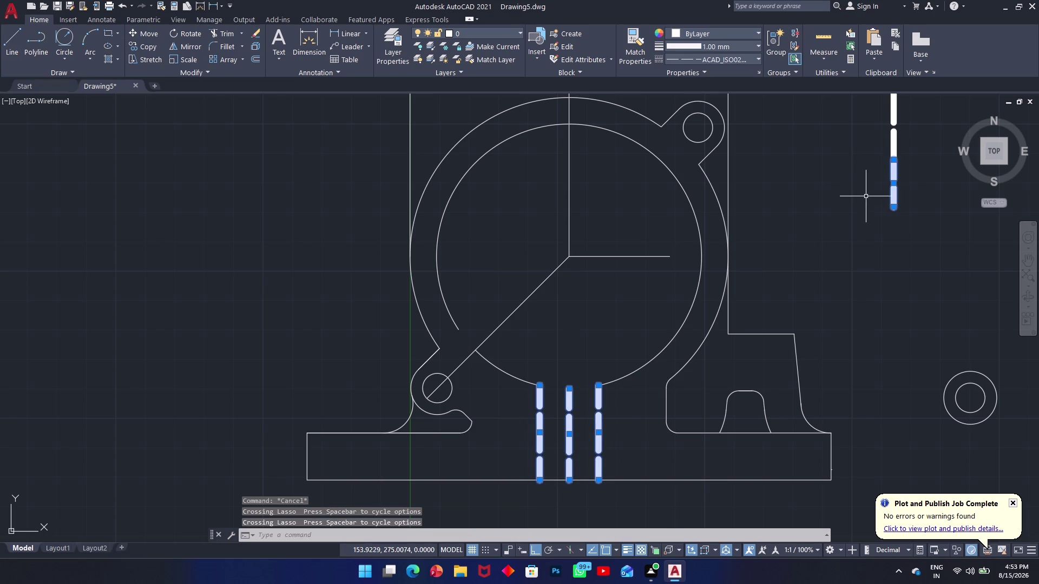
key(Escape)
Reselect the three dashed slot lines and set their lineweight to ByLayer.
scroll(up, 3)
middle_drag(874, 220, 881, 389)
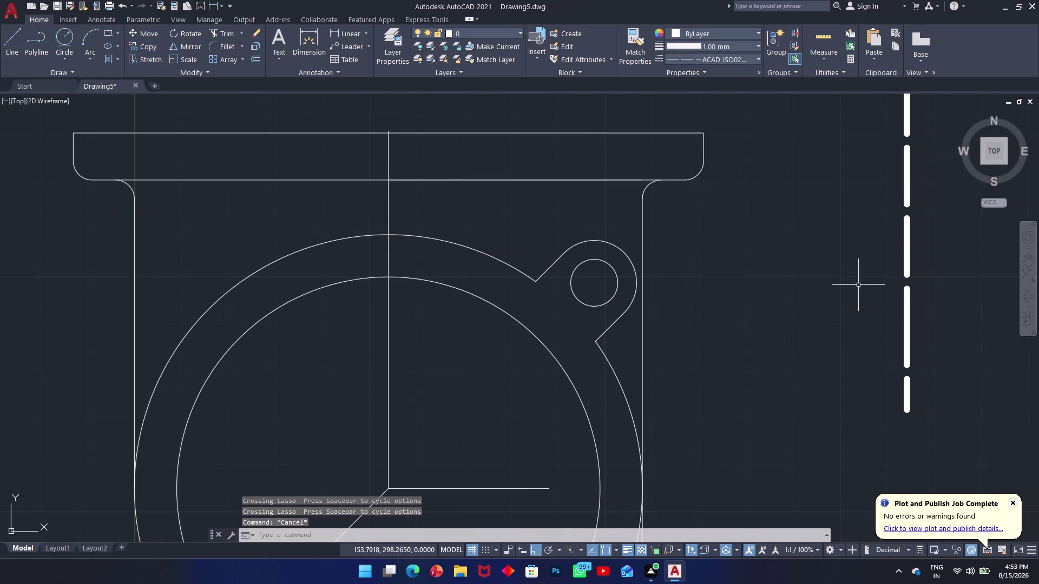
scroll(up, 3)
middle_drag(614, 234, 643, 16)
scroll(down, 3)
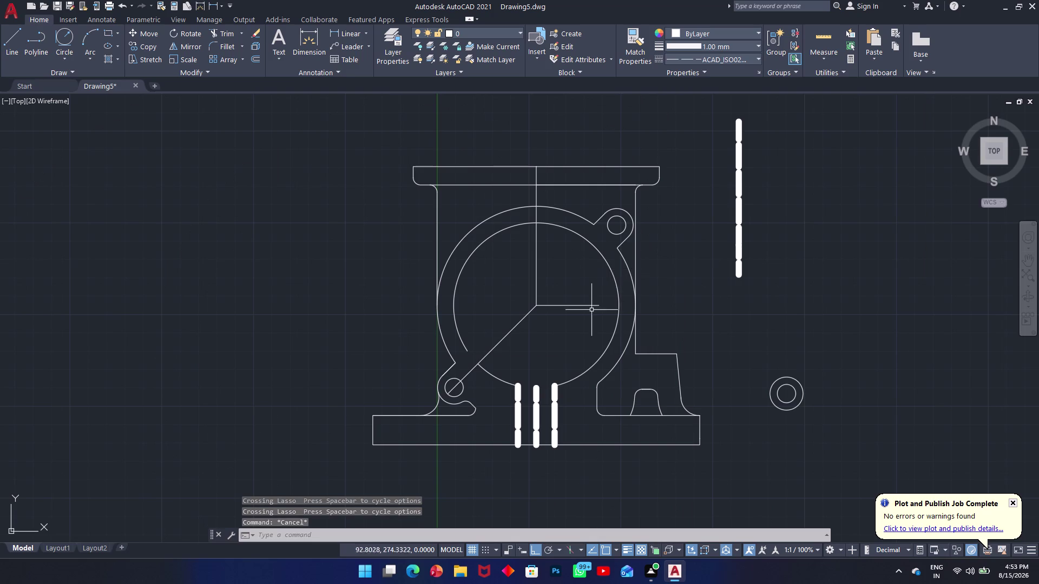
drag(580, 406, 574, 408)
click(501, 436)
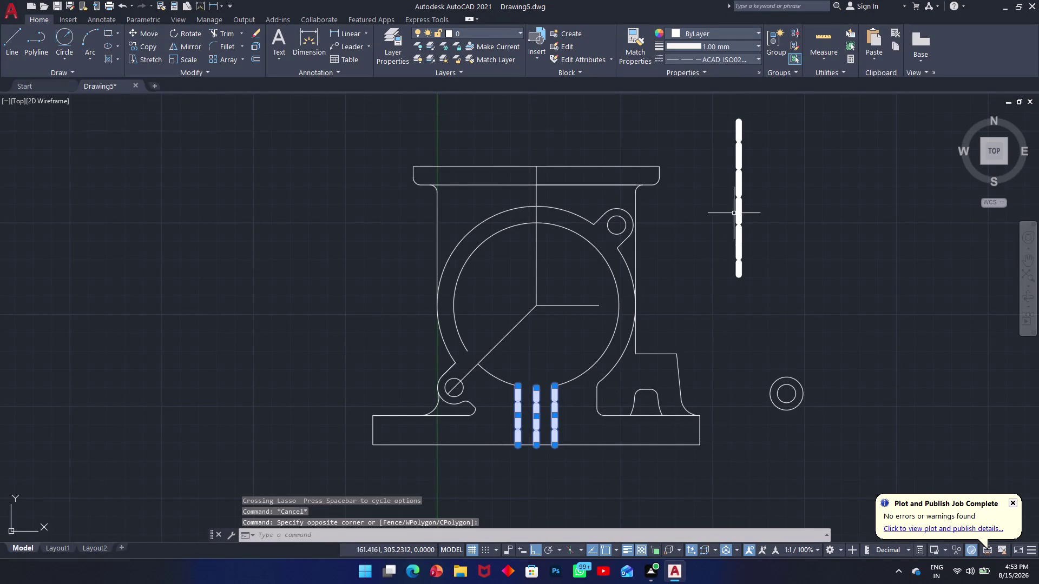
click(699, 45)
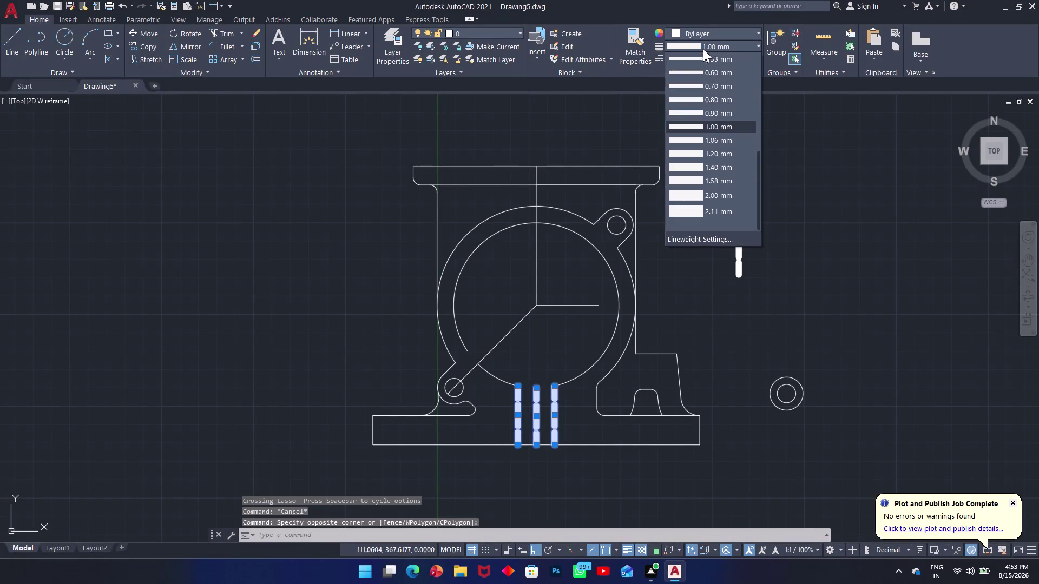
scroll(up, 3)
click(688, 62)
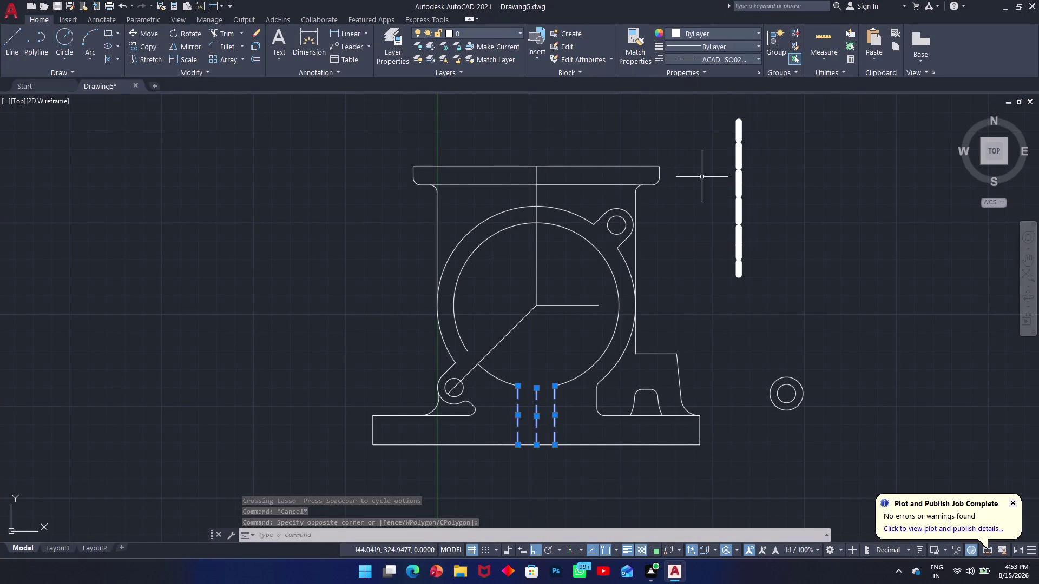
Erase the upper pieces of the dashed vertical line right of the housing.
click(773, 220)
click(711, 272)
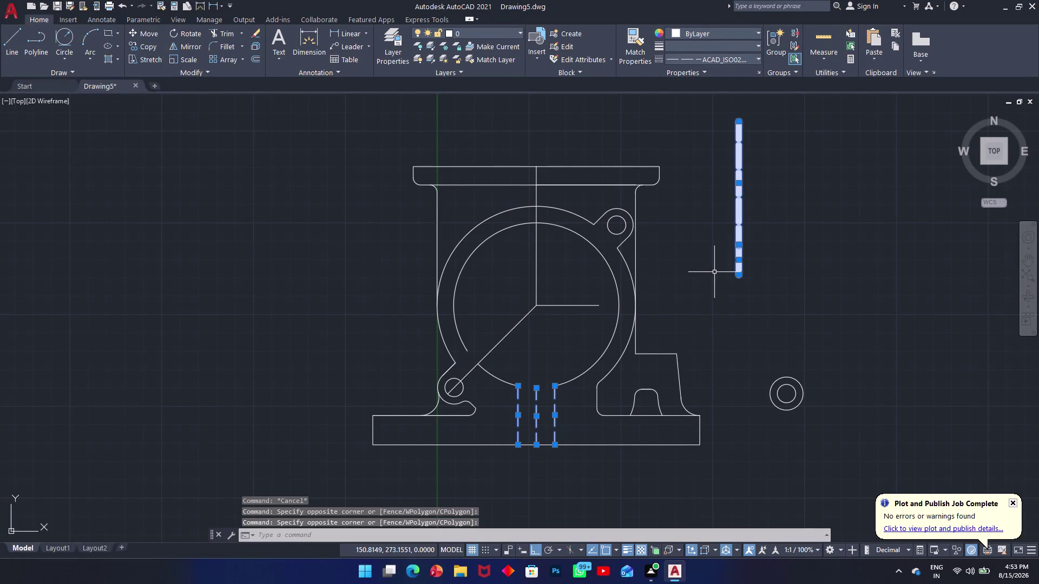
key(Delete)
key(ctrl+z)
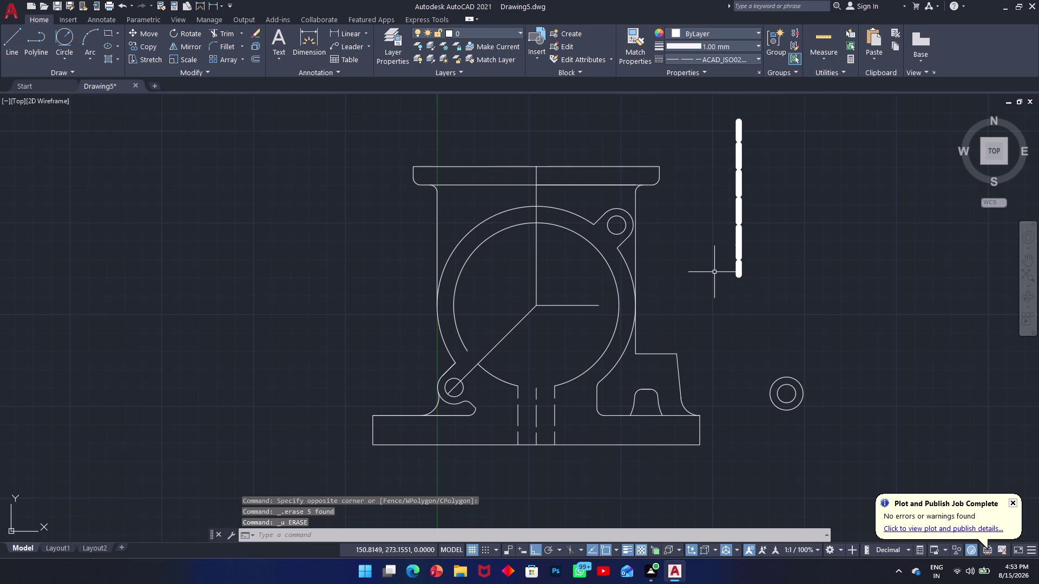
click(788, 154)
click(703, 219)
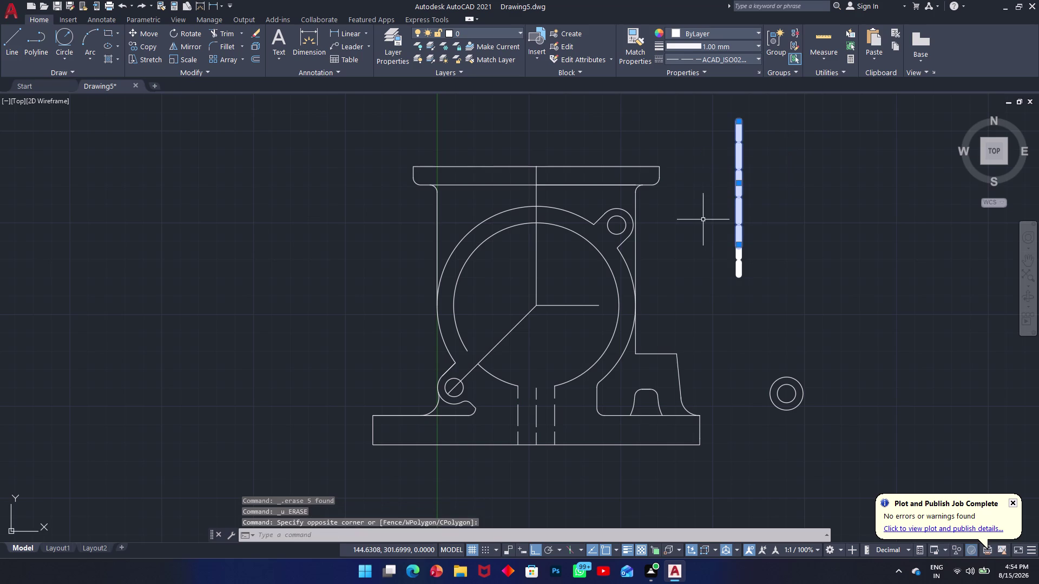
key(Delete)
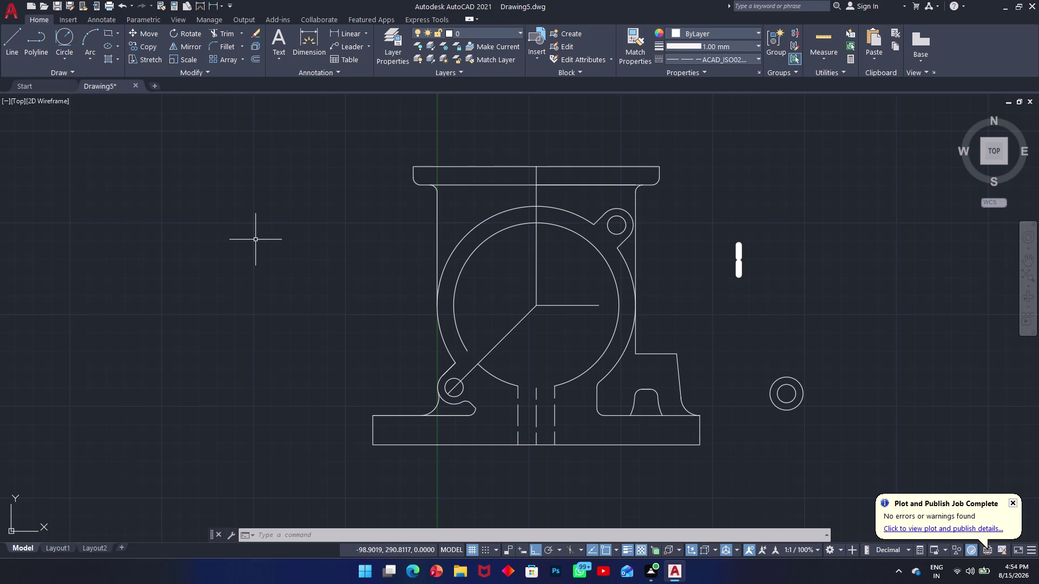
Cancel a started hatch and extend a line to its boundary with EX.
text(h)
key(space)
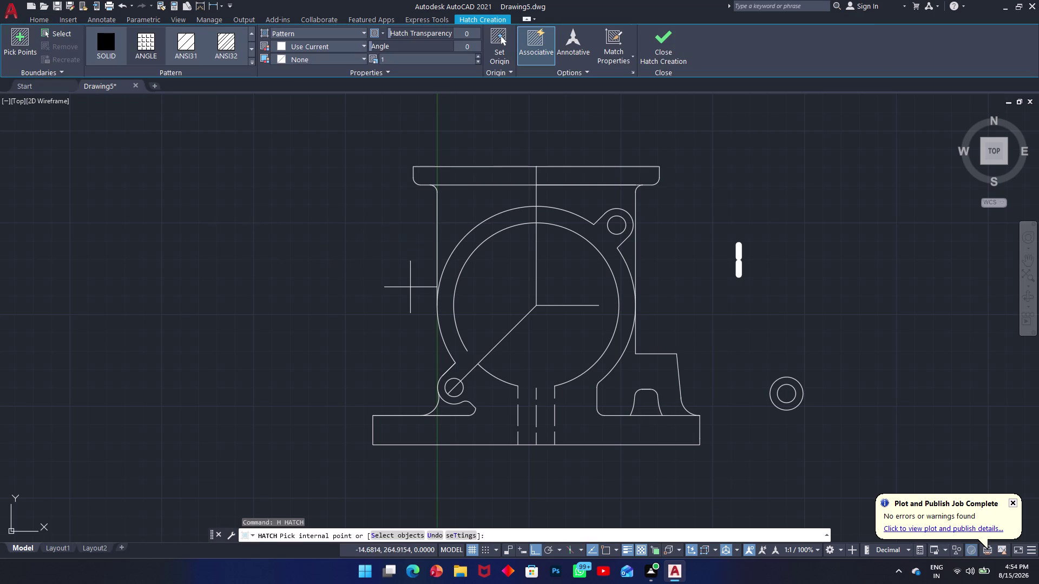
key(Escape)
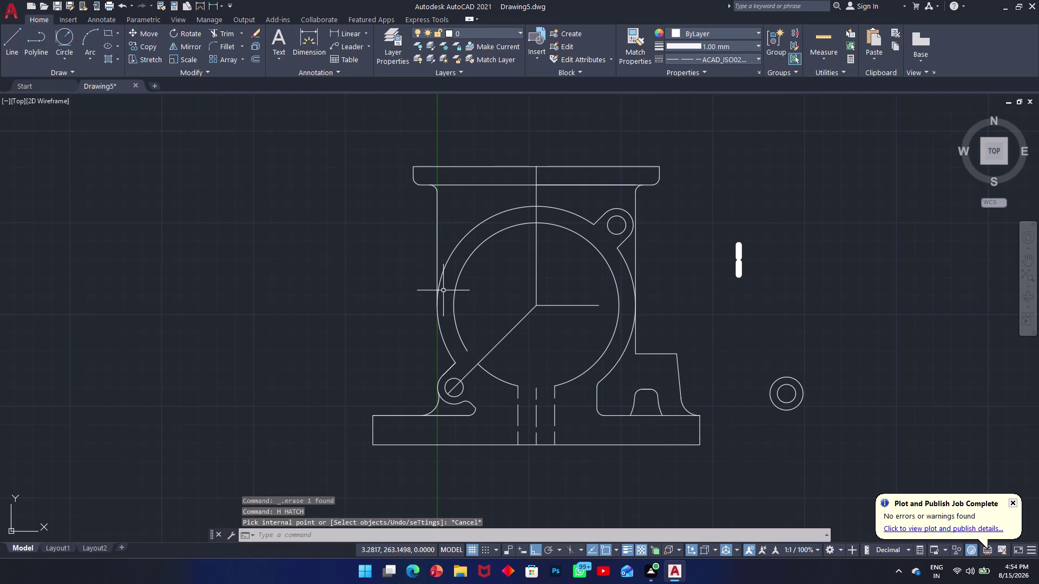
key(e)
text(x)
key(space)
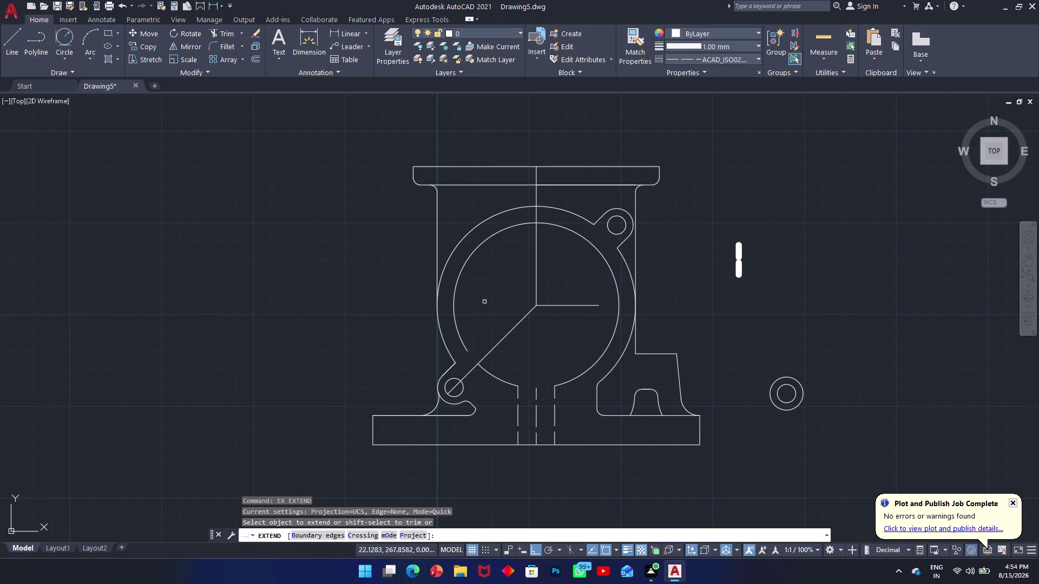
click(465, 347)
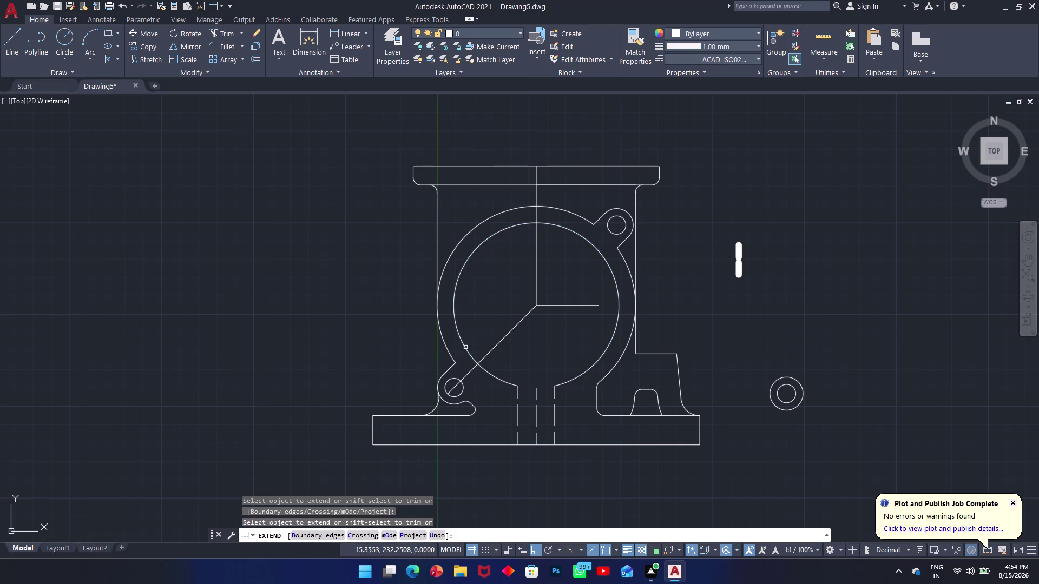
key(space)
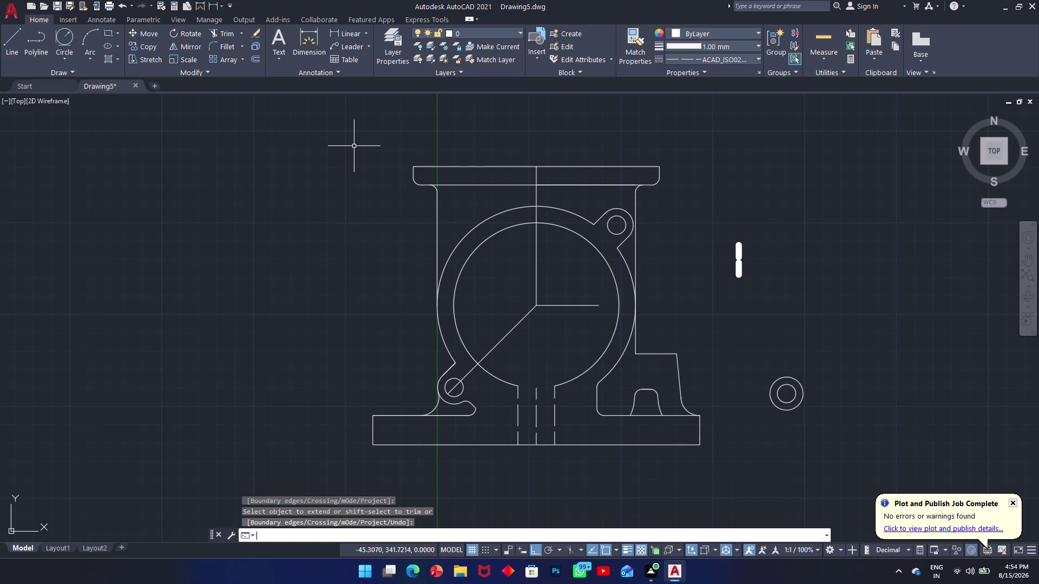
Set the current lineweight to ByLayer.
text(h)
key(space)
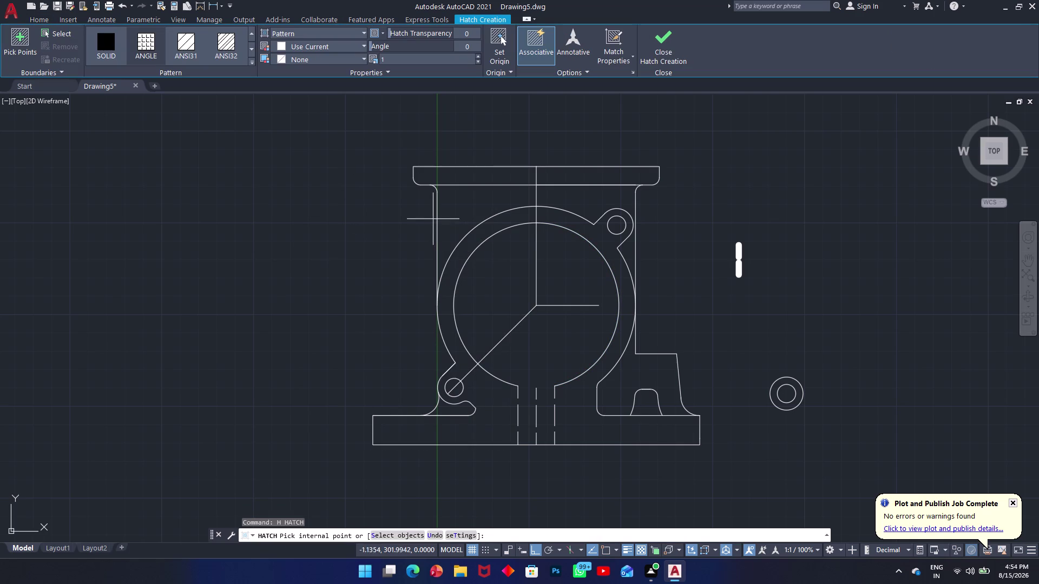
key(Escape)
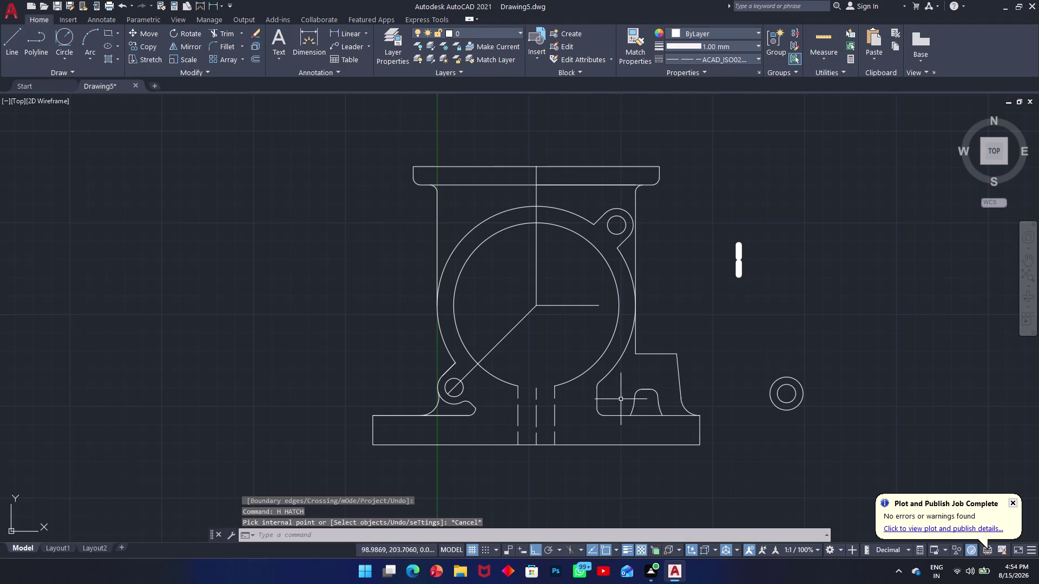
click(751, 45)
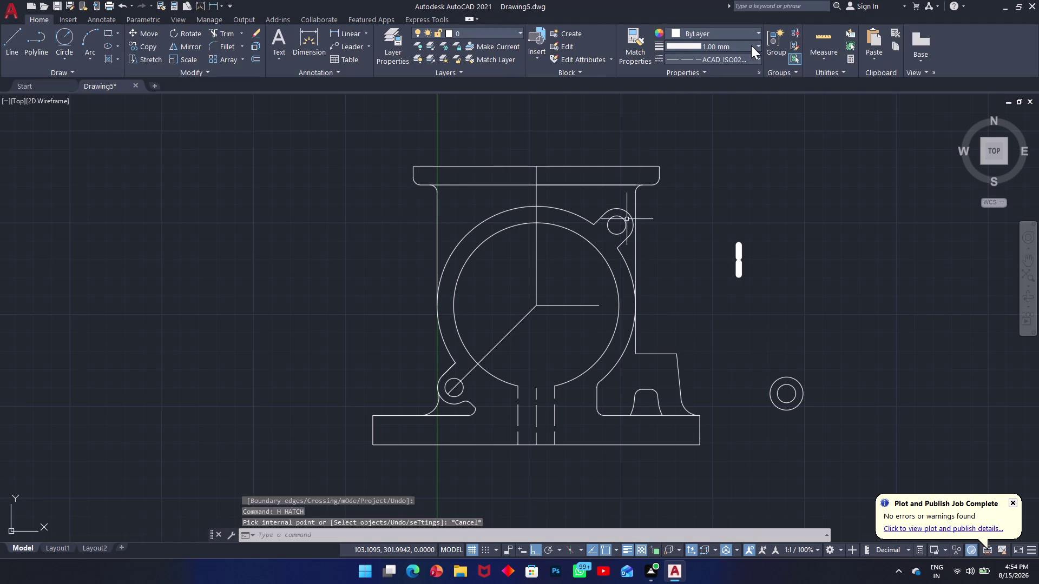
scroll(up, 3)
scroll(up, 3)
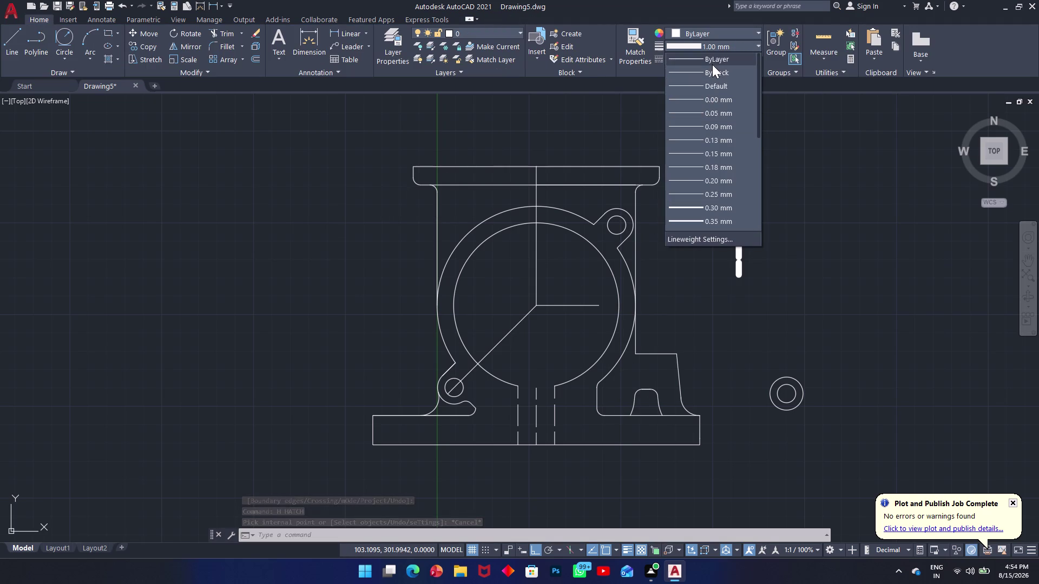
click(712, 61)
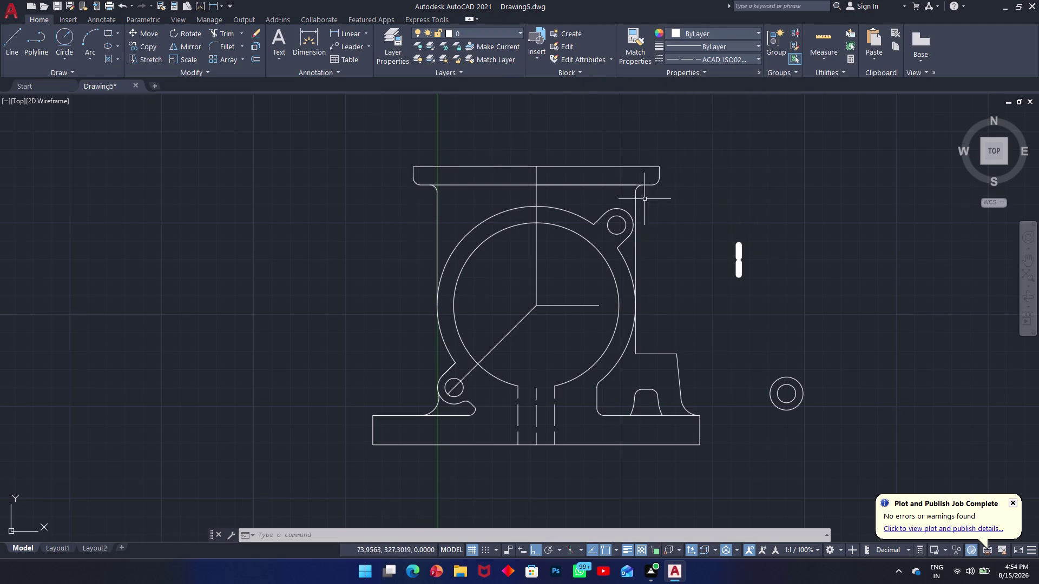
Erase the leftover dashed line stub beside the housing.
drag(774, 223, 768, 232)
click(721, 292)
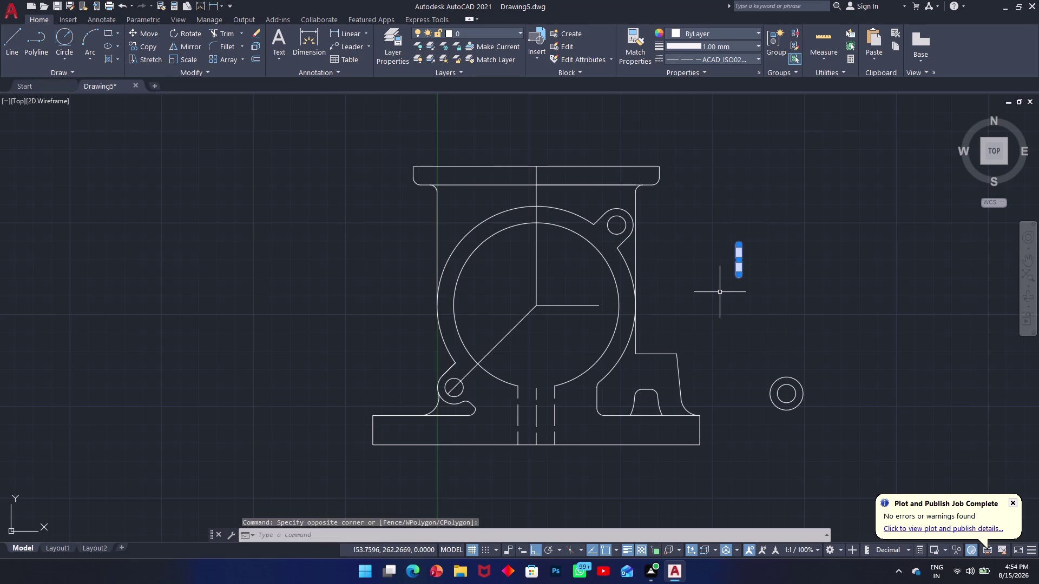
key(Delete)
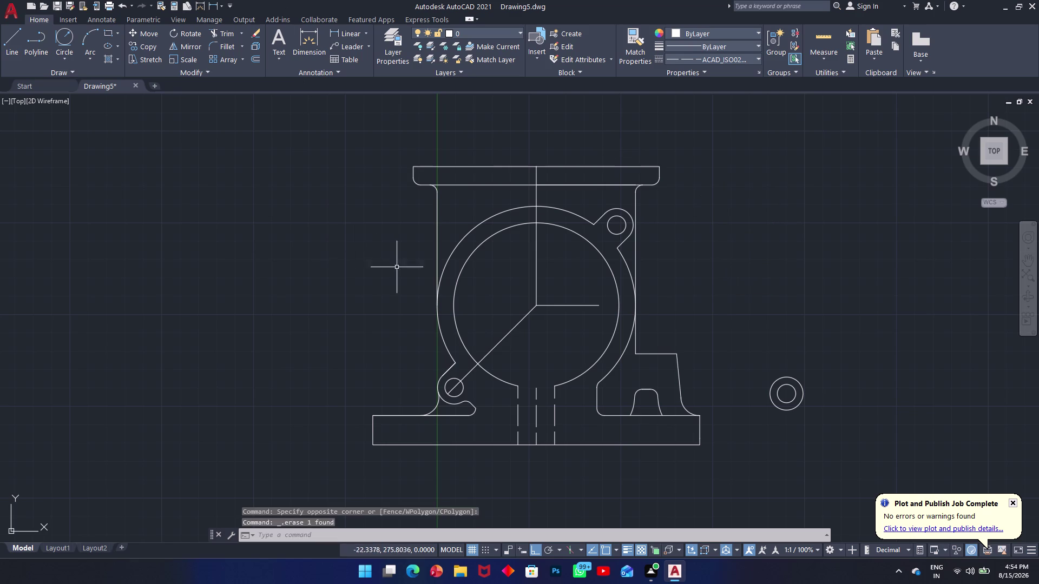
text(h)
key(space)
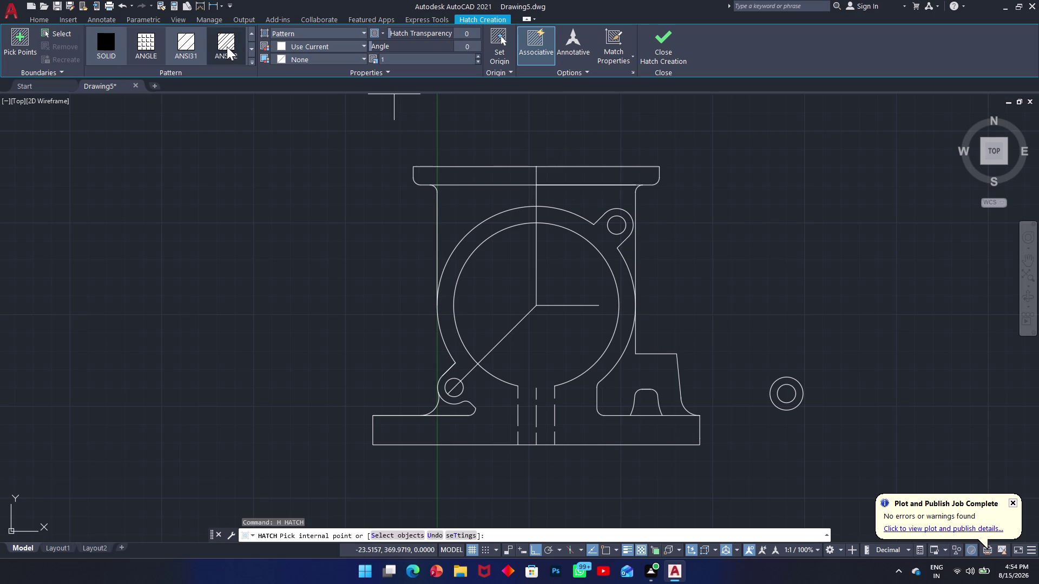
Hatch the left and right body regions with an ANSI diagonal line pattern.
click(191, 48)
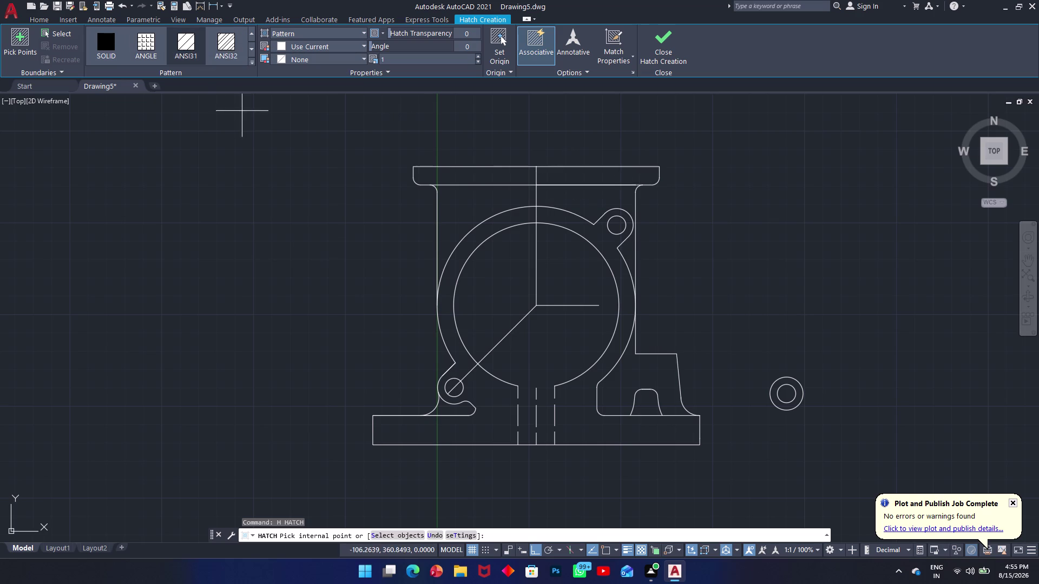
click(490, 228)
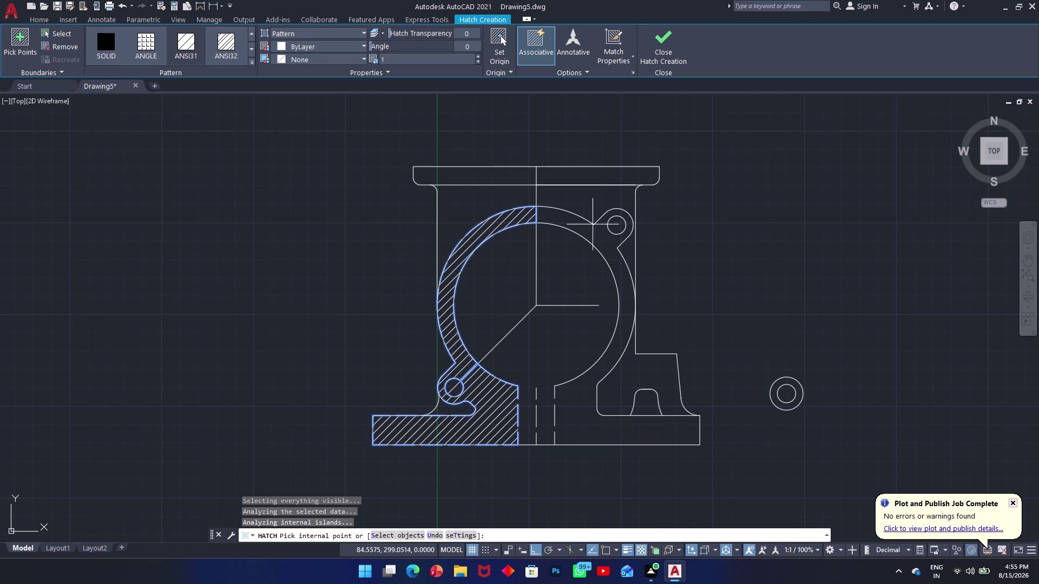
click(589, 232)
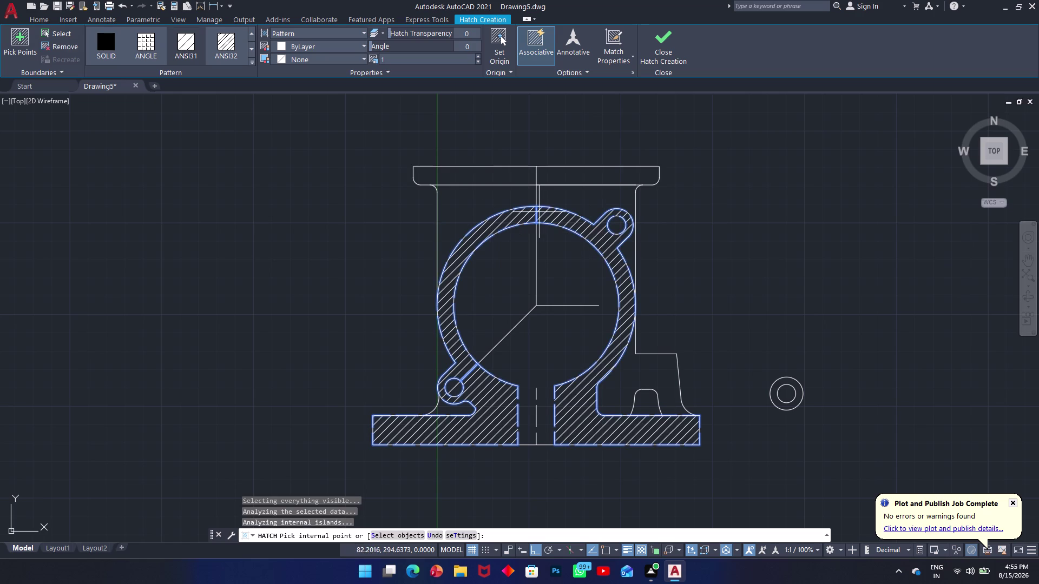
click(100, 50)
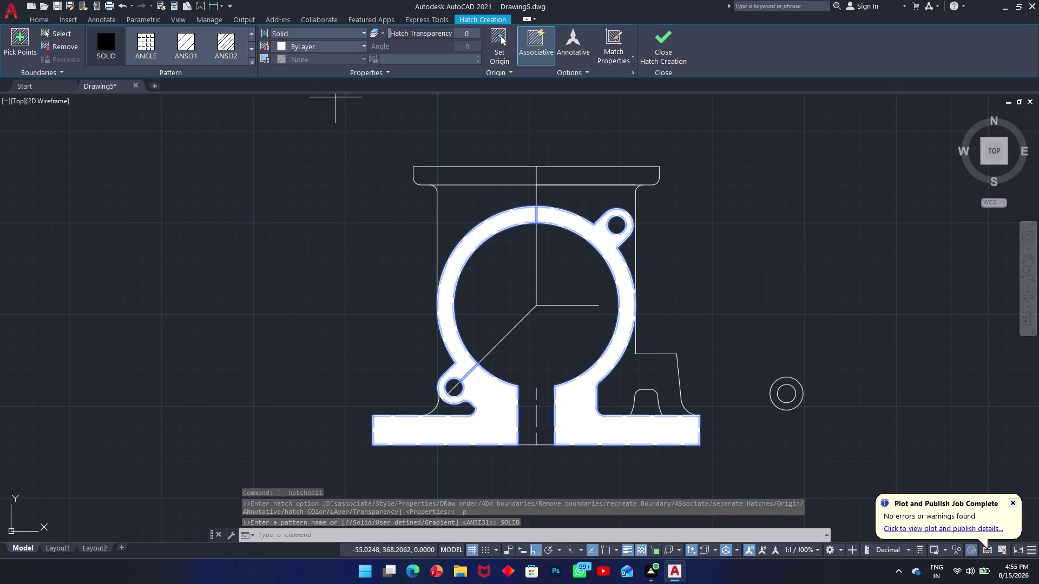
click(189, 44)
click(298, 161)
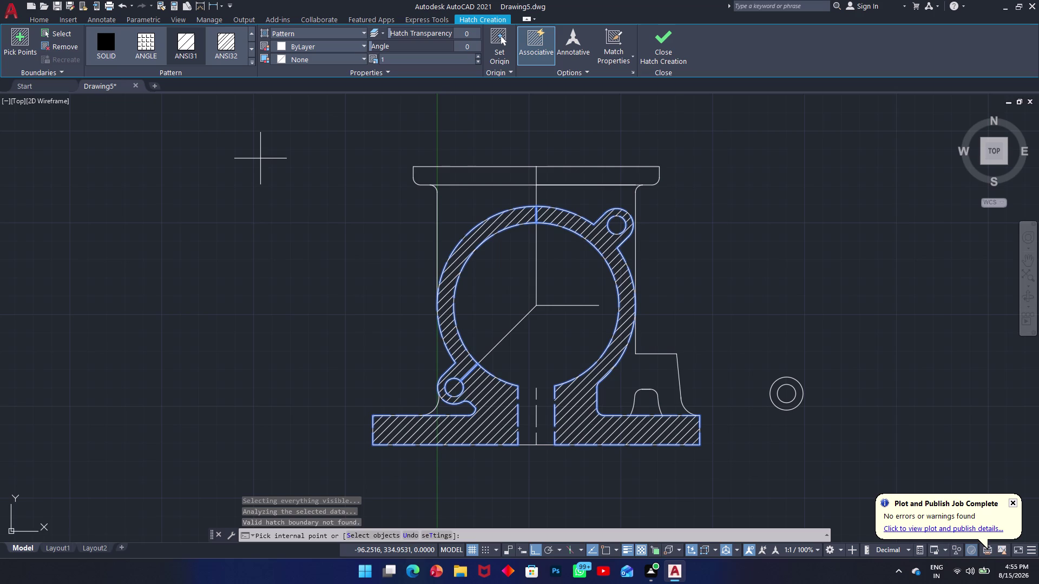
key(Return)
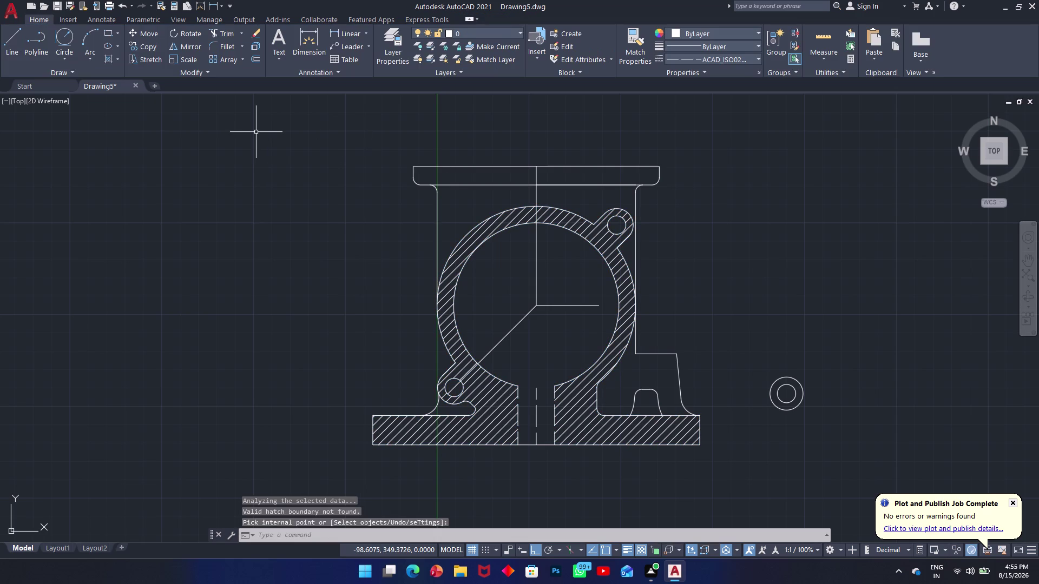
Hatch both top flange halves with diagonal lines and erase the stray line in the bore.
key(g)
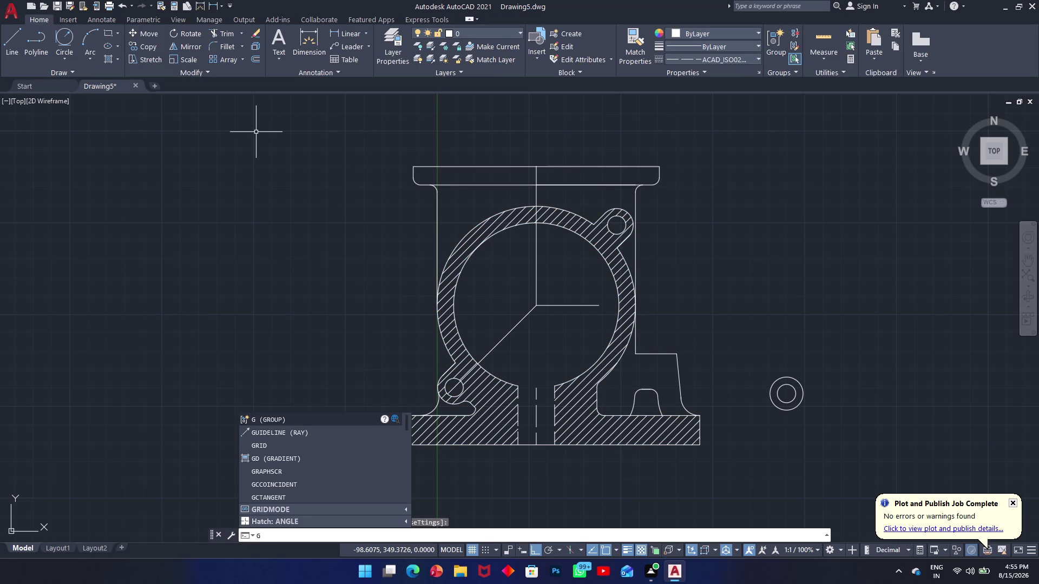
key(BackSpace)
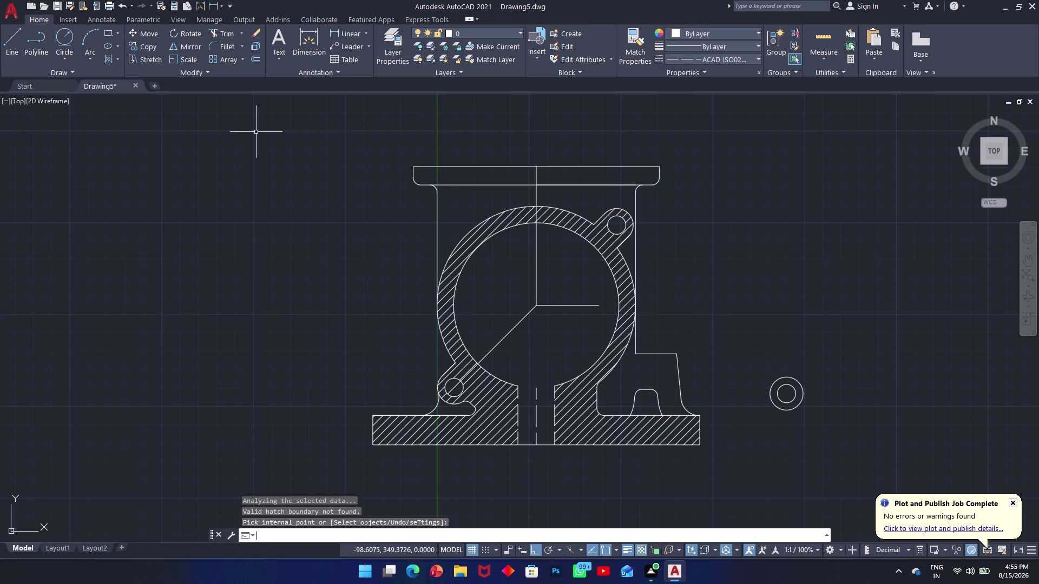
text(h)
key(space)
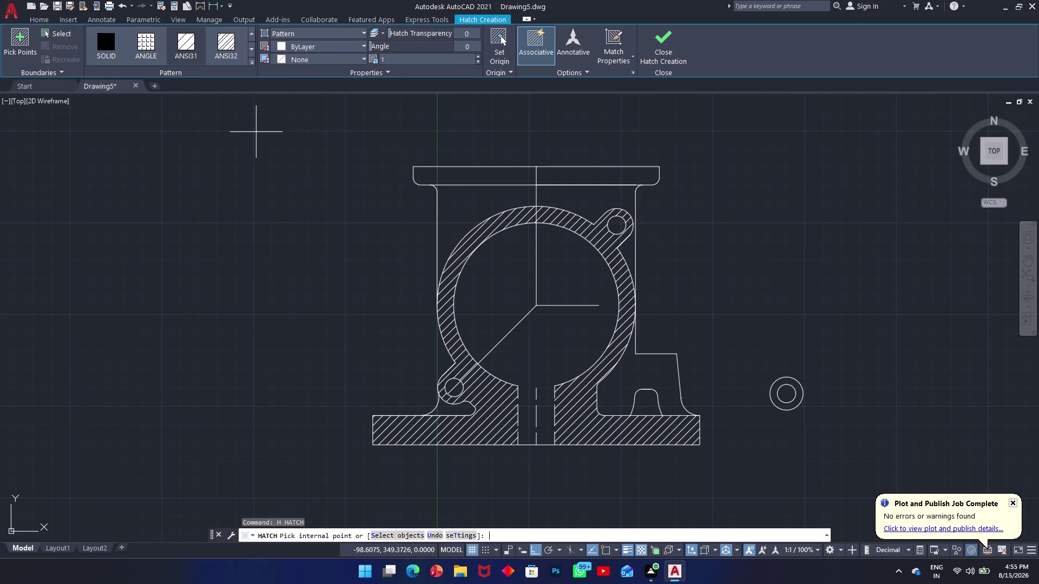
click(181, 45)
click(463, 181)
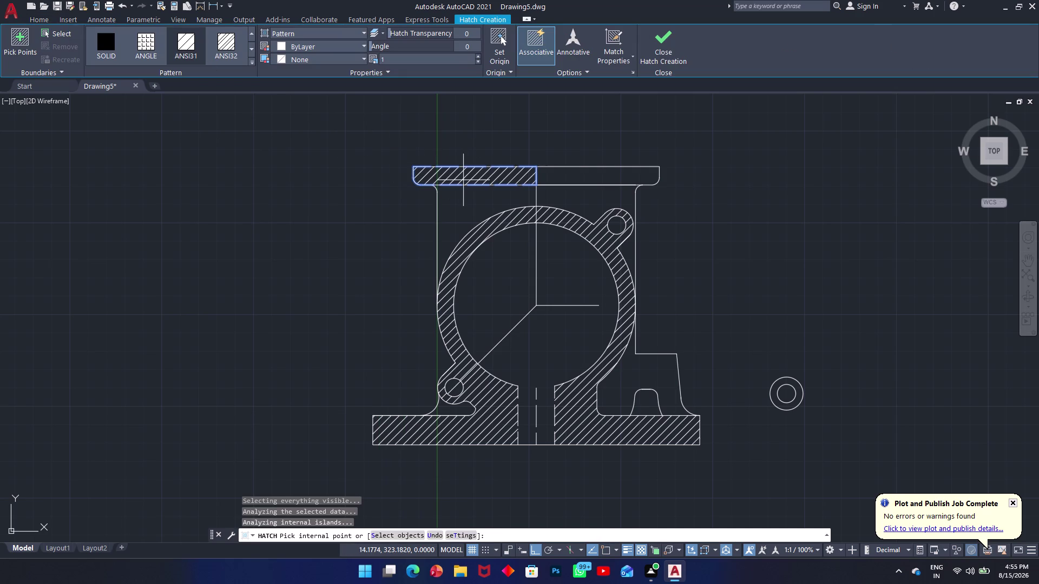
click(559, 176)
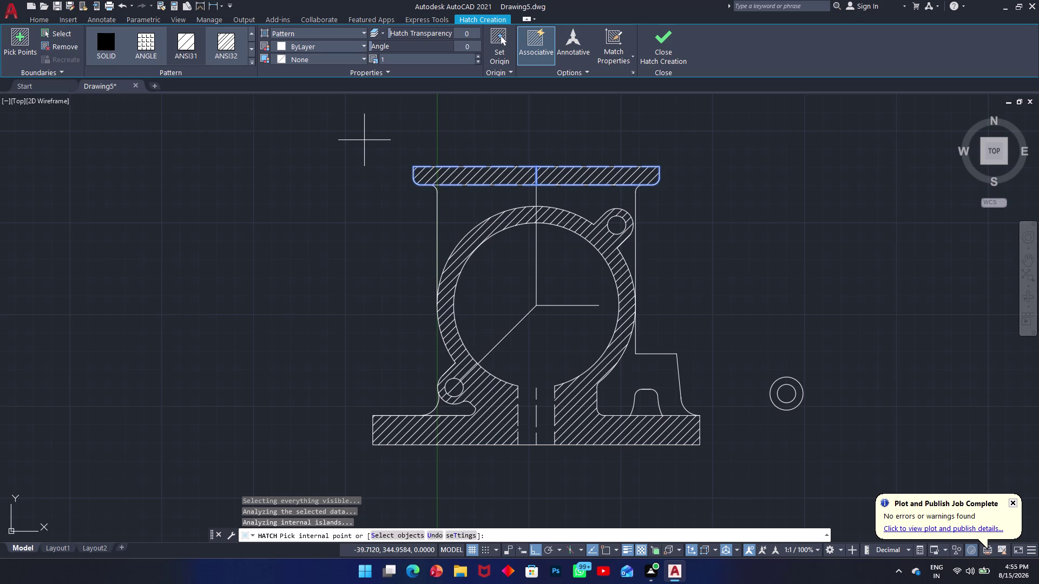
key(Return)
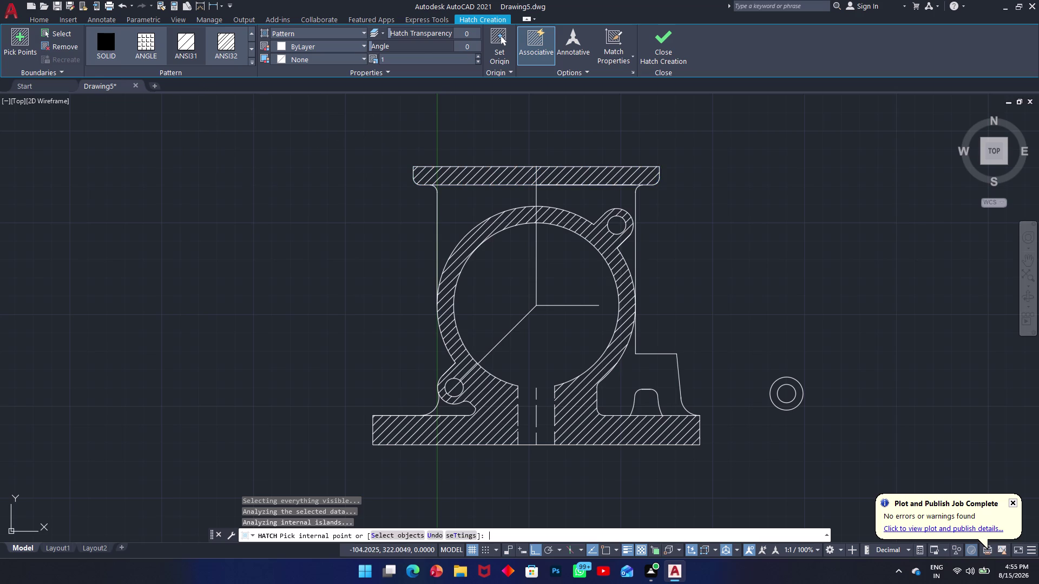
click(536, 196)
key(Delete)
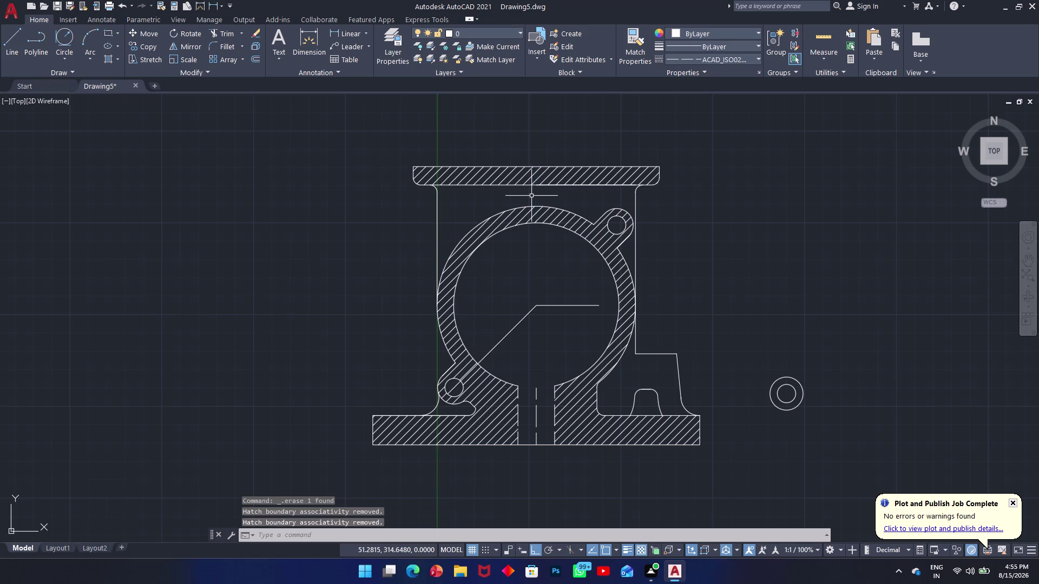
Solid-fill the cavity above the ring and the small cavity near the left bolt hole.
text(h)
key(space)
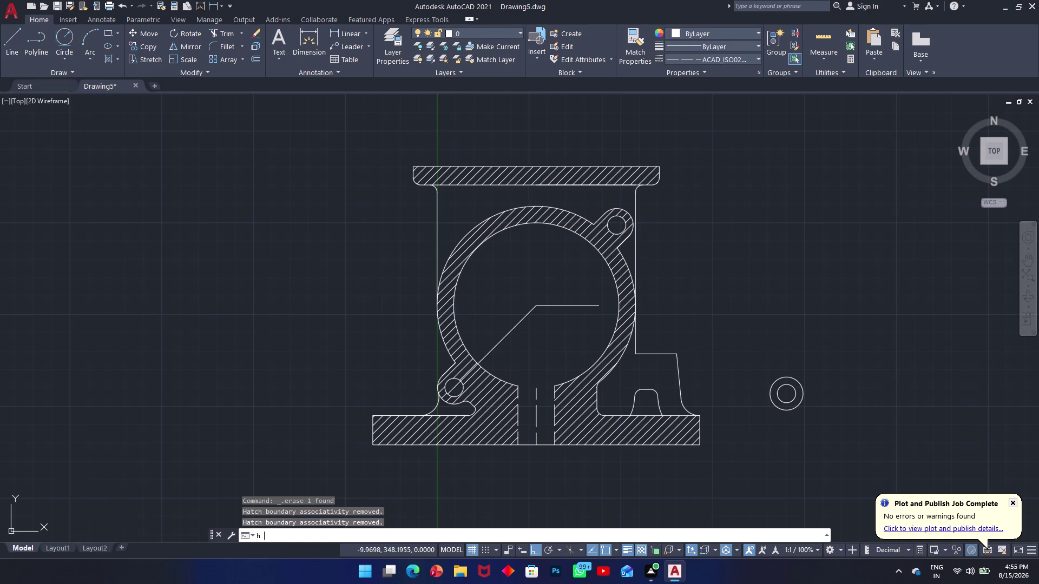
click(119, 38)
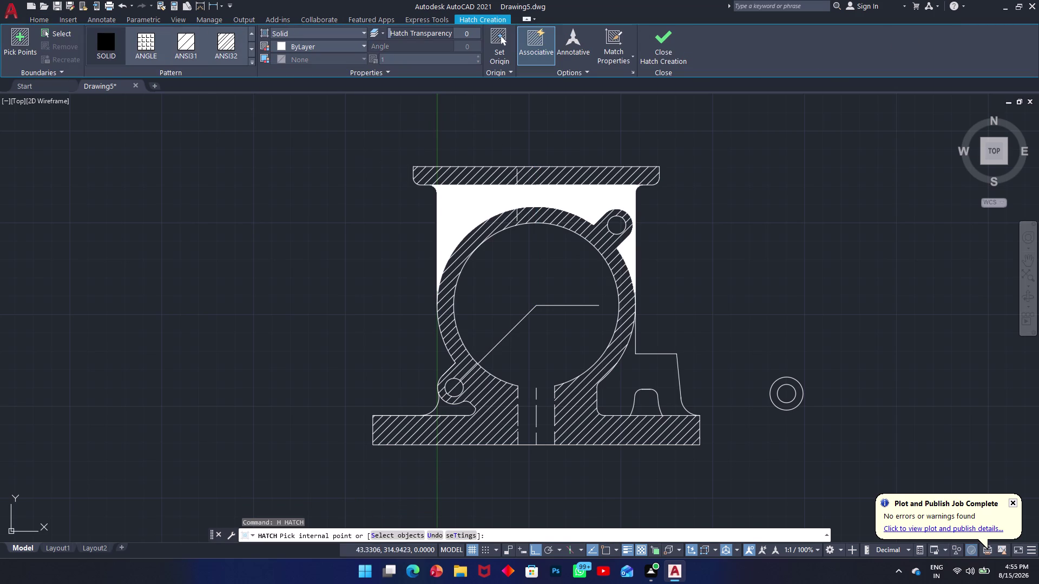
click(506, 197)
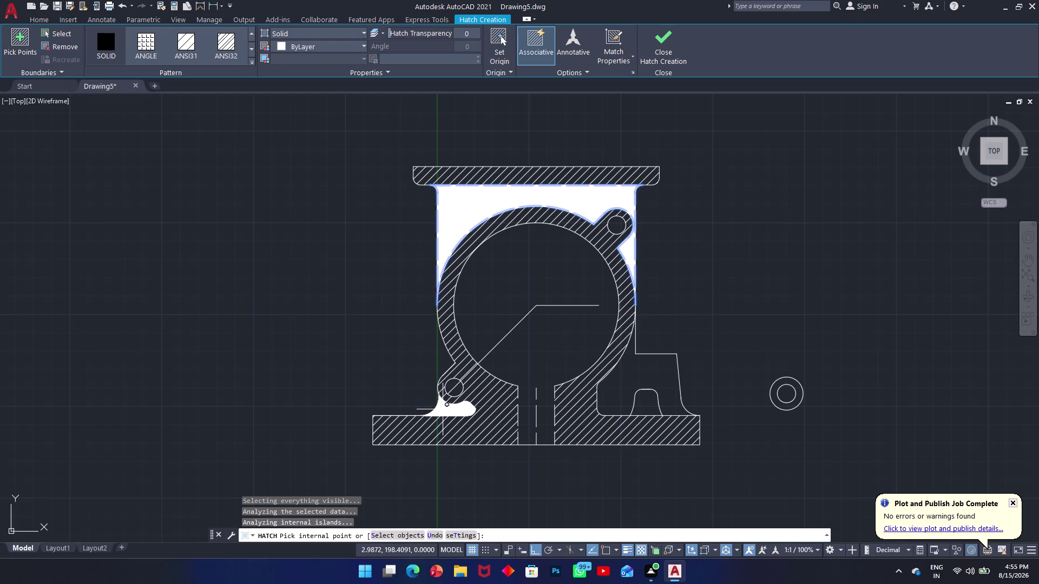
click(442, 410)
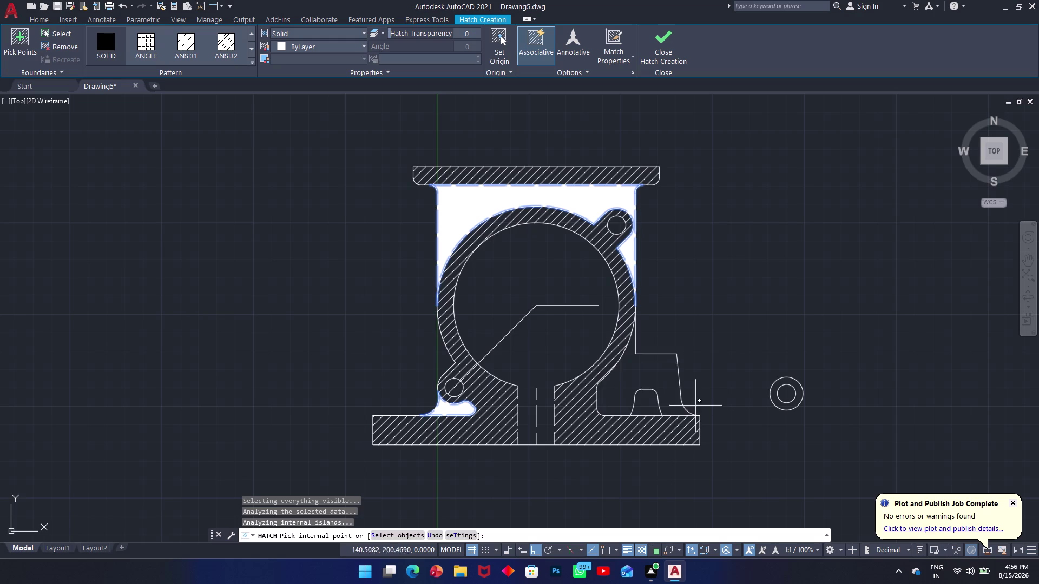
Fill the right-hand cavity around the raised bump solid white and finish the hatch.
scroll(up, 3)
middle_drag(626, 432, 626, 312)
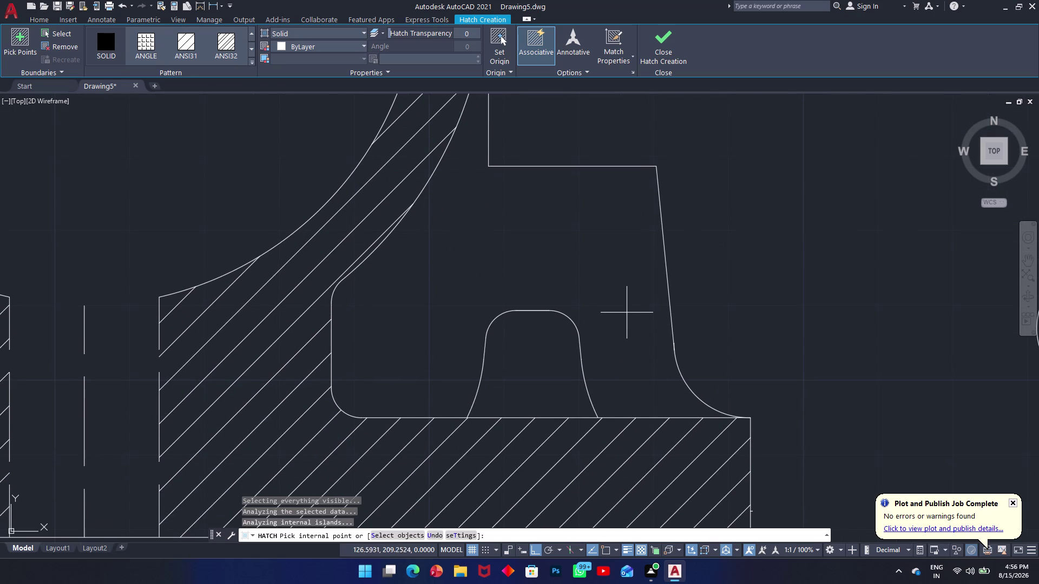
scroll(up, 3)
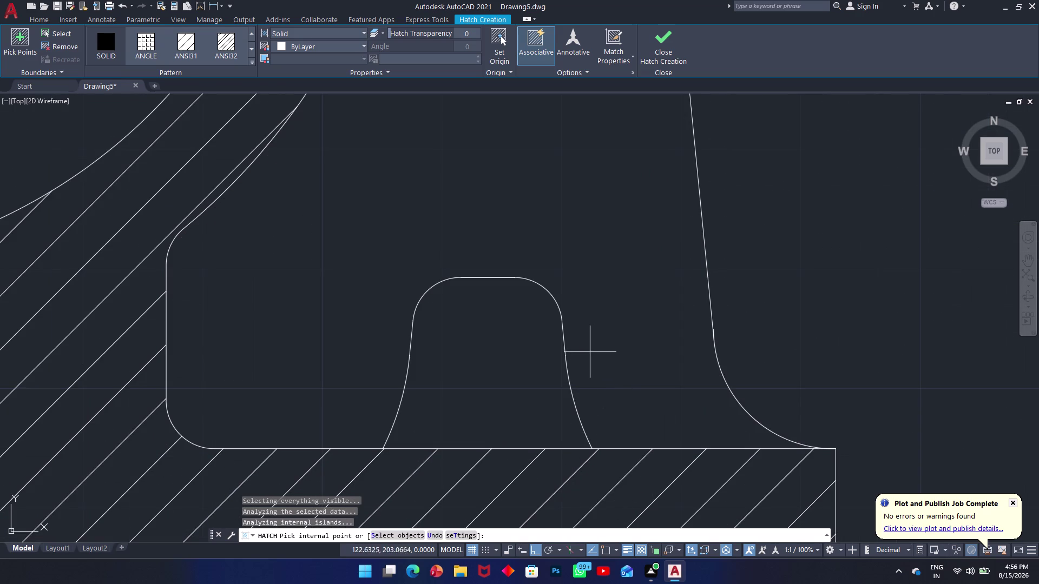
click(109, 44)
click(343, 252)
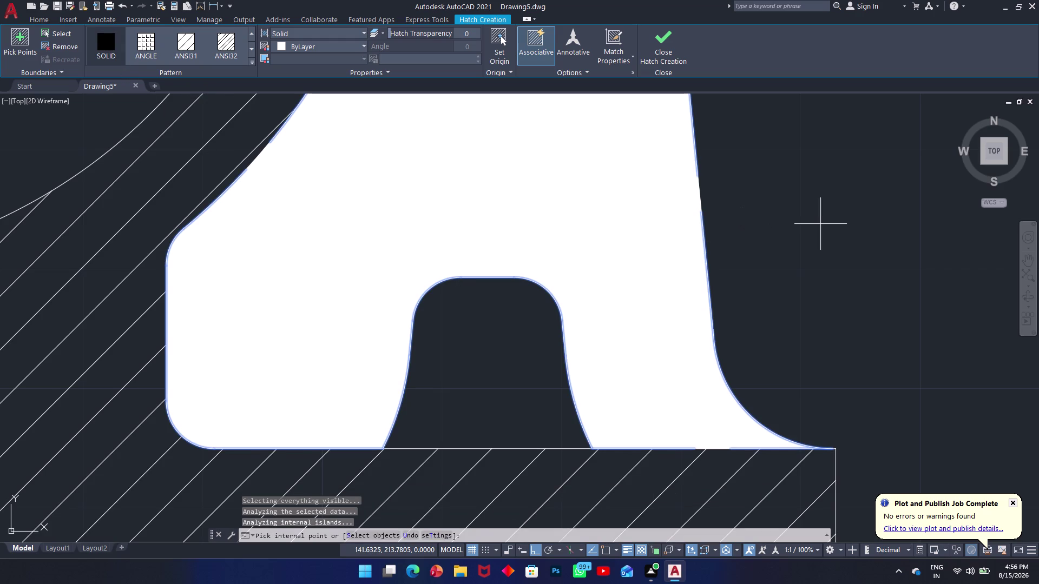
key(Return)
scroll(up, 3)
scroll(up, 3)
scroll(down, 3)
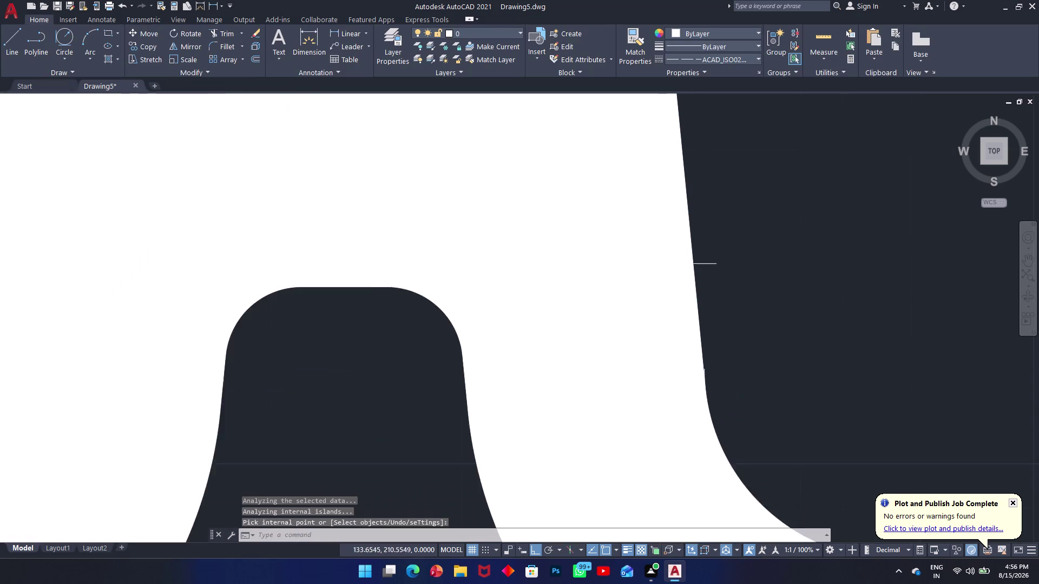
scroll(down, 3)
click(348, 194)
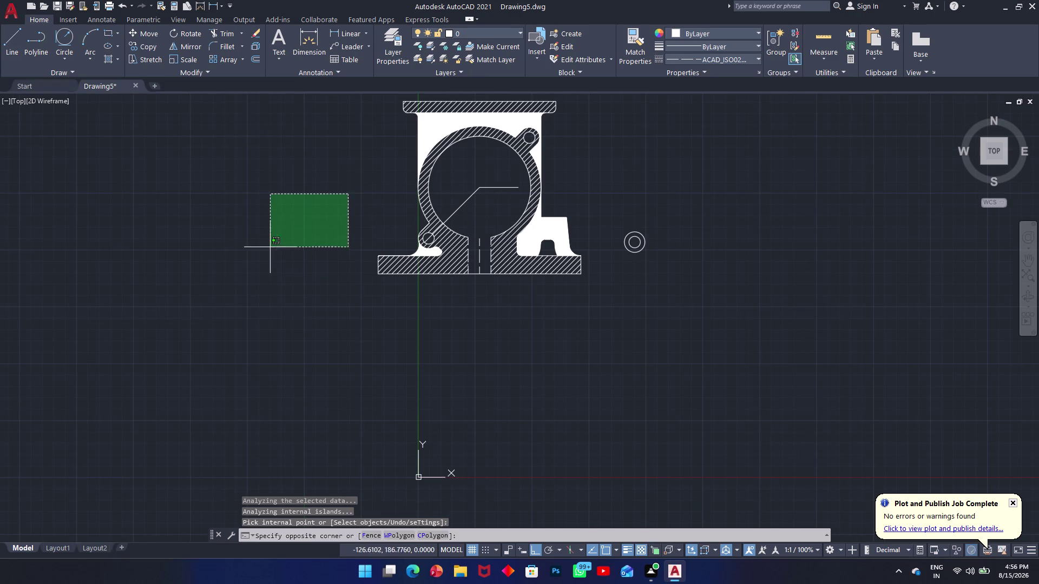
click(274, 229)
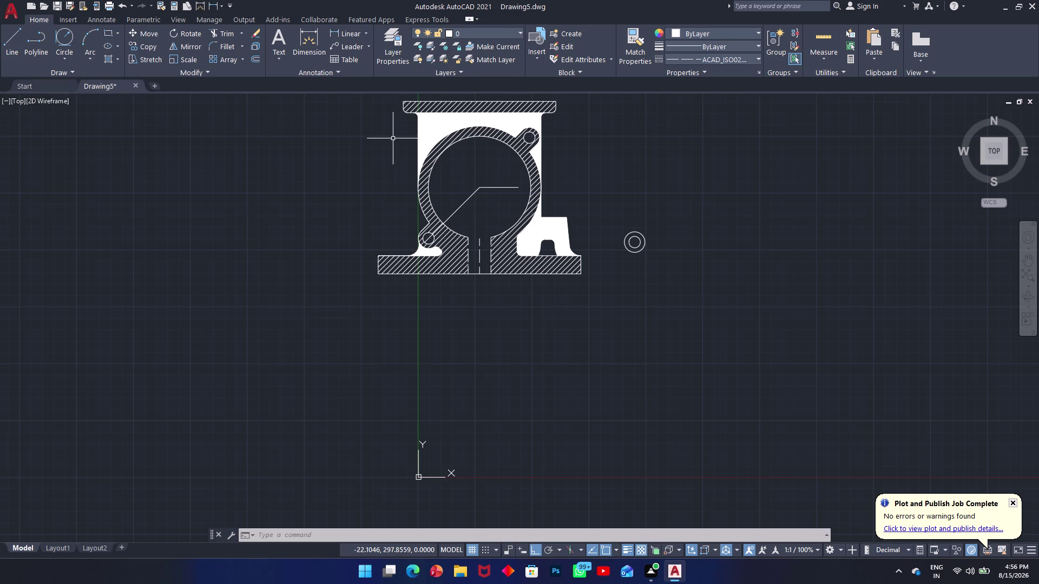
text(yu)
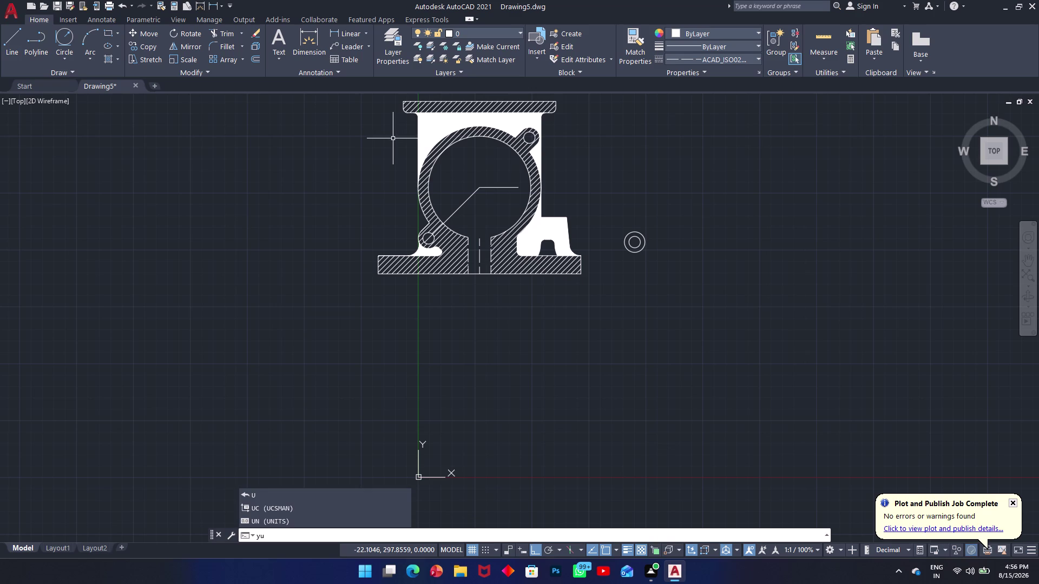